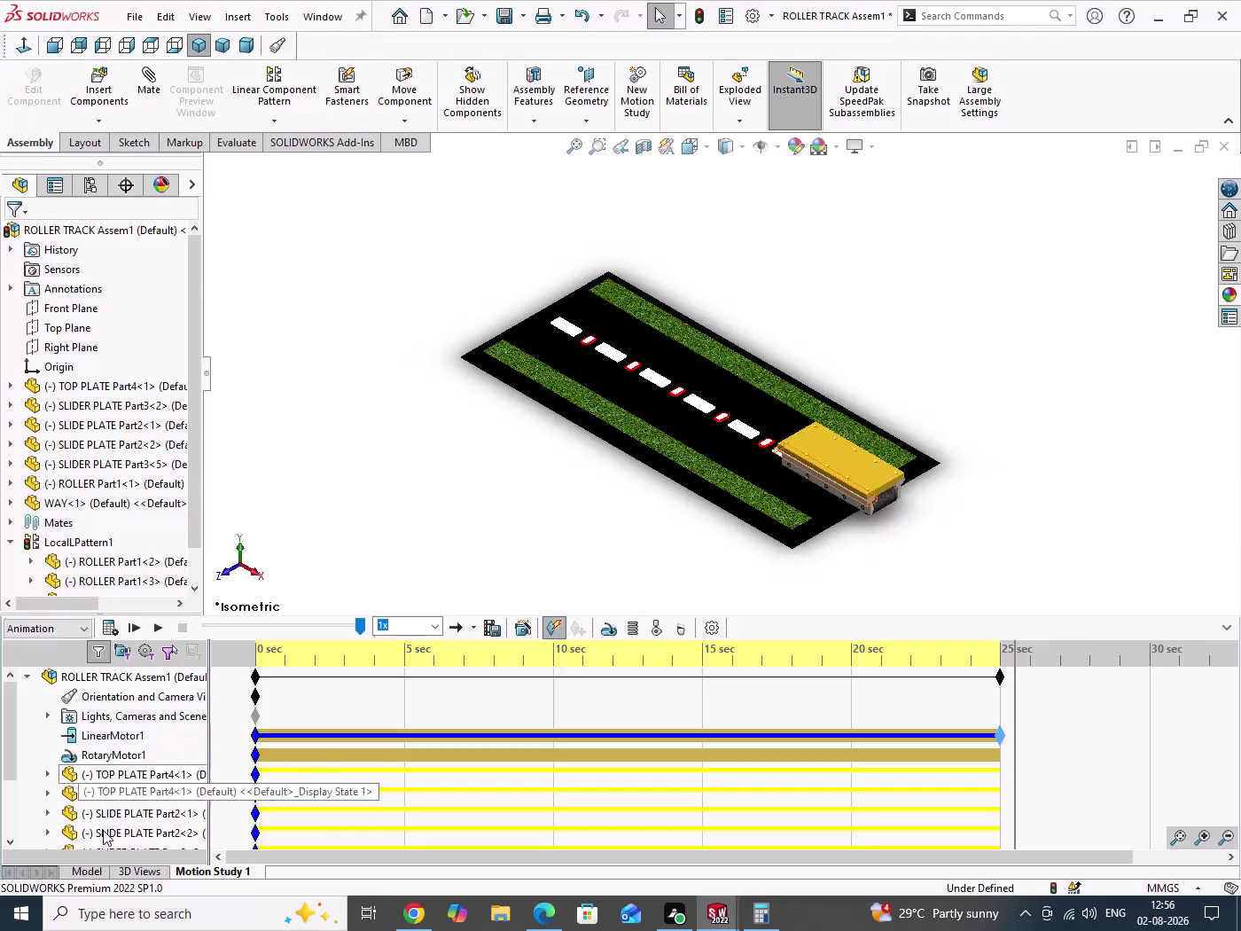
Return to the ROLLER TRACK model view from the motion study and save the assembly.
click(92, 872)
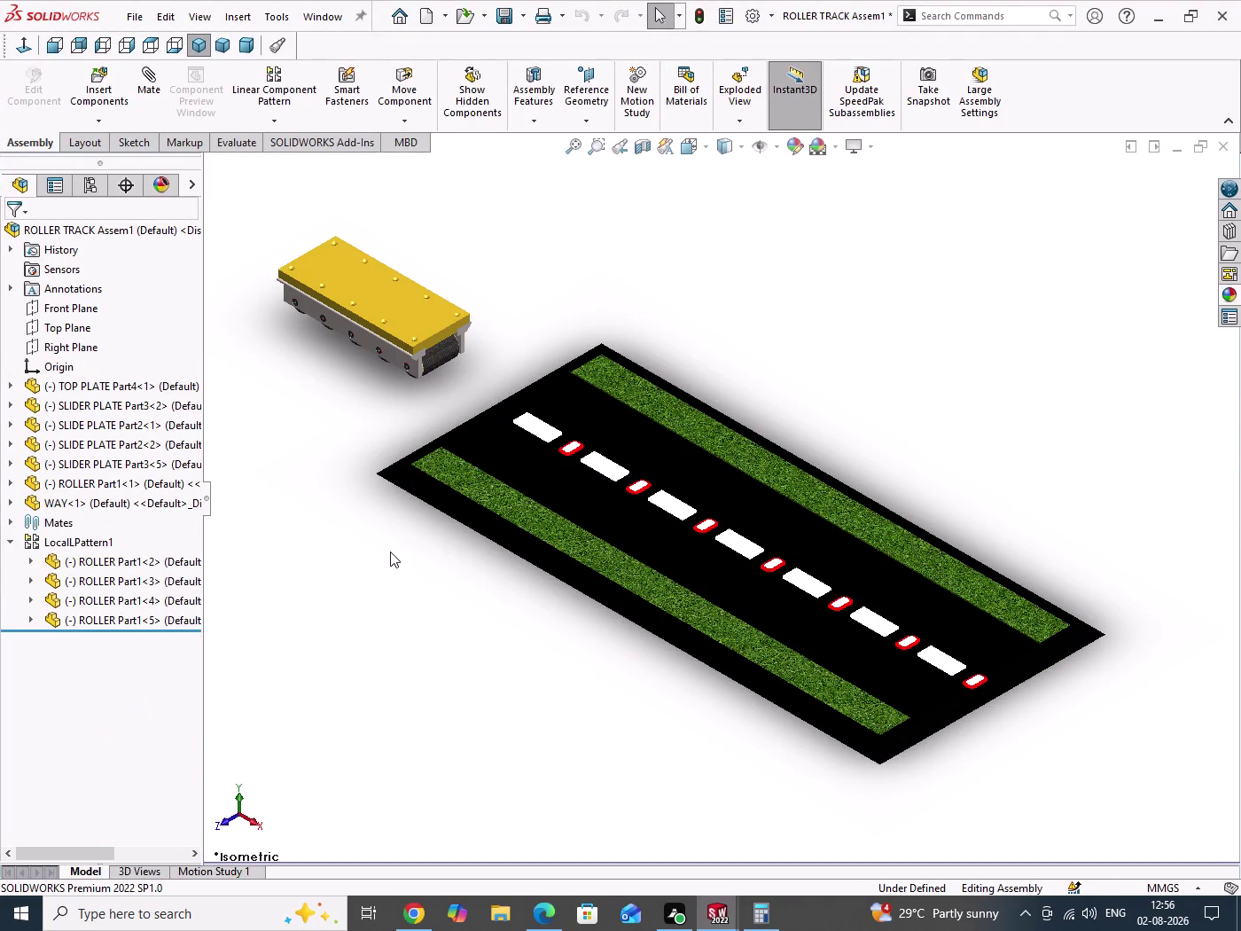
drag(328, 508, 354, 643)
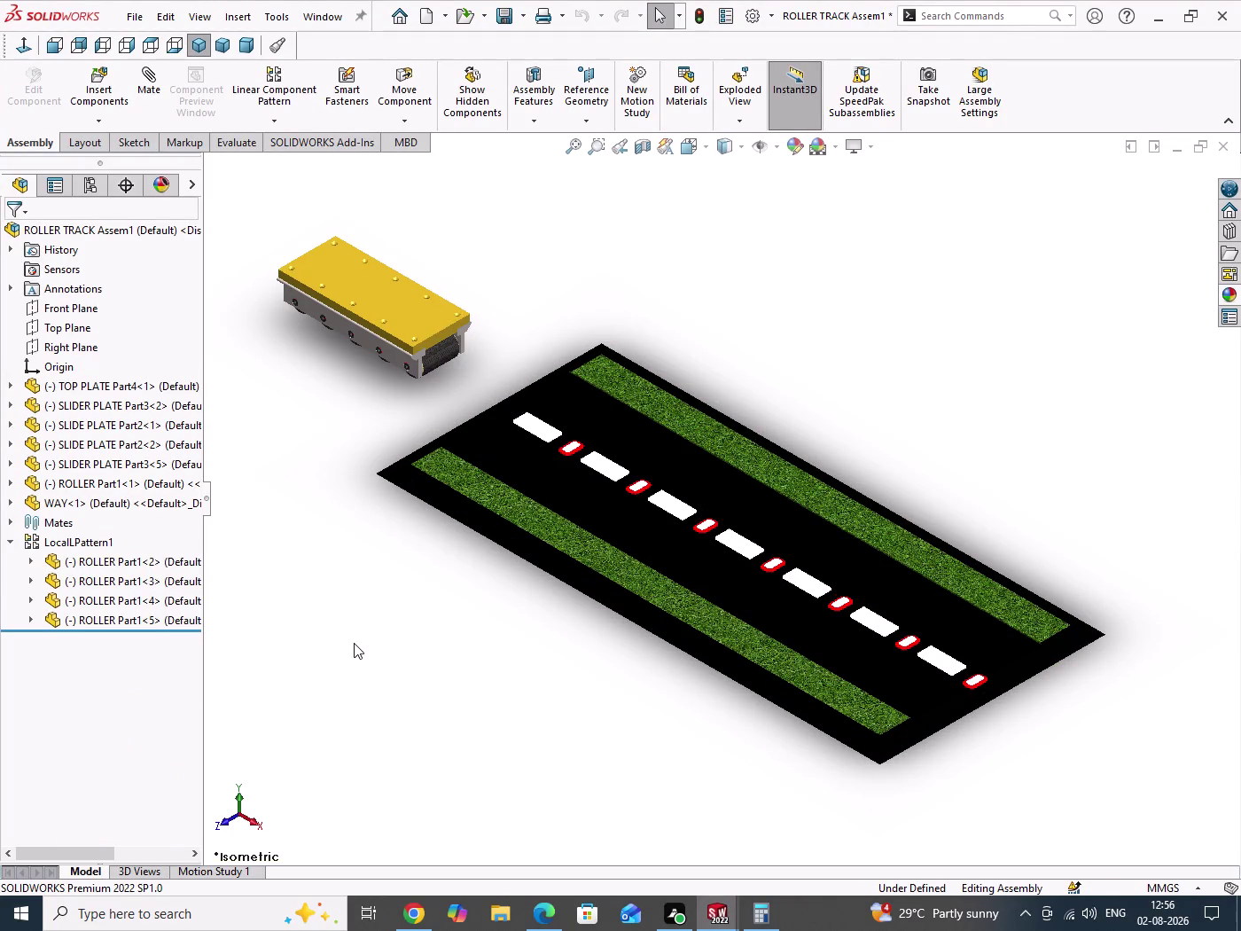
key(ctrl+s)
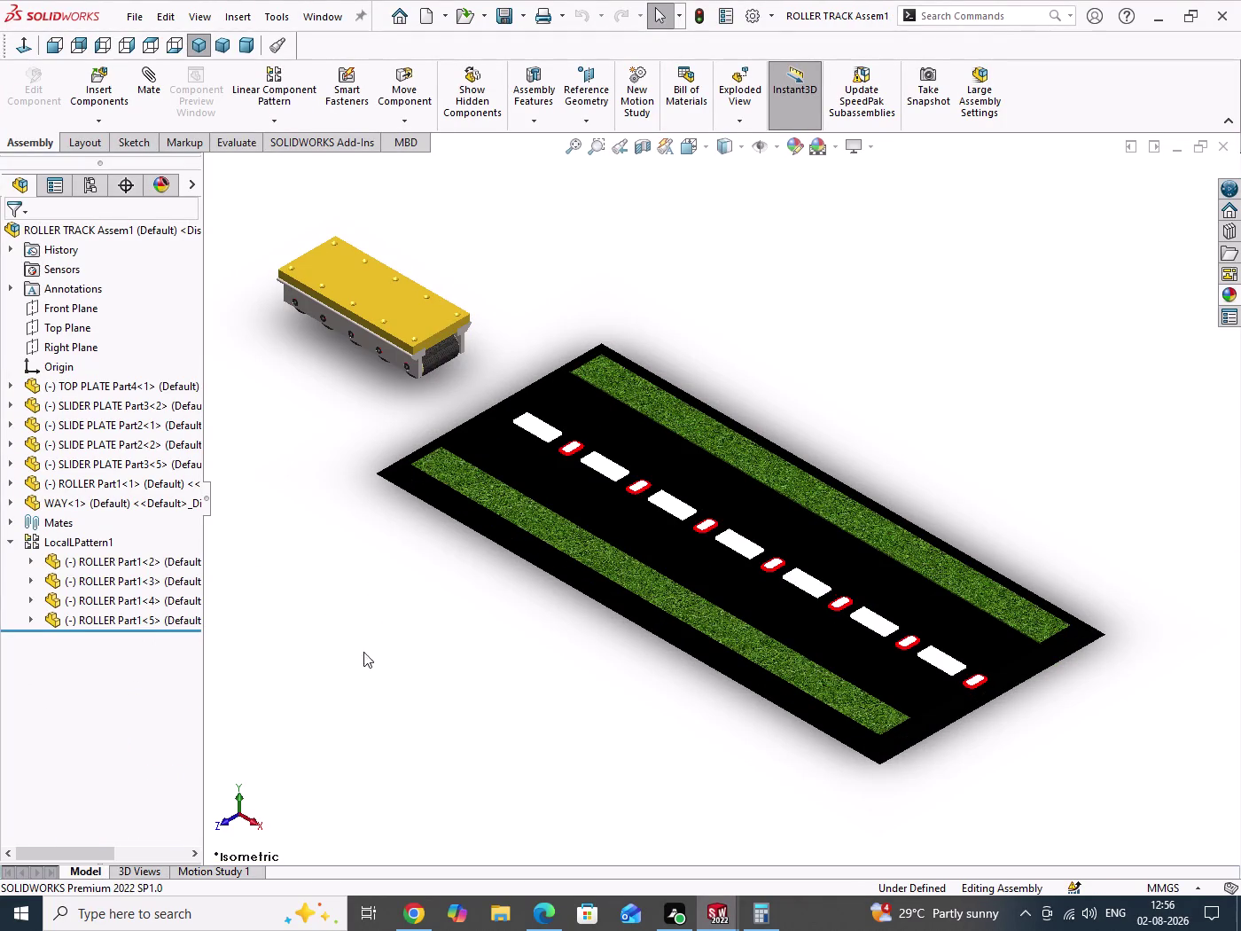
click(489, 915)
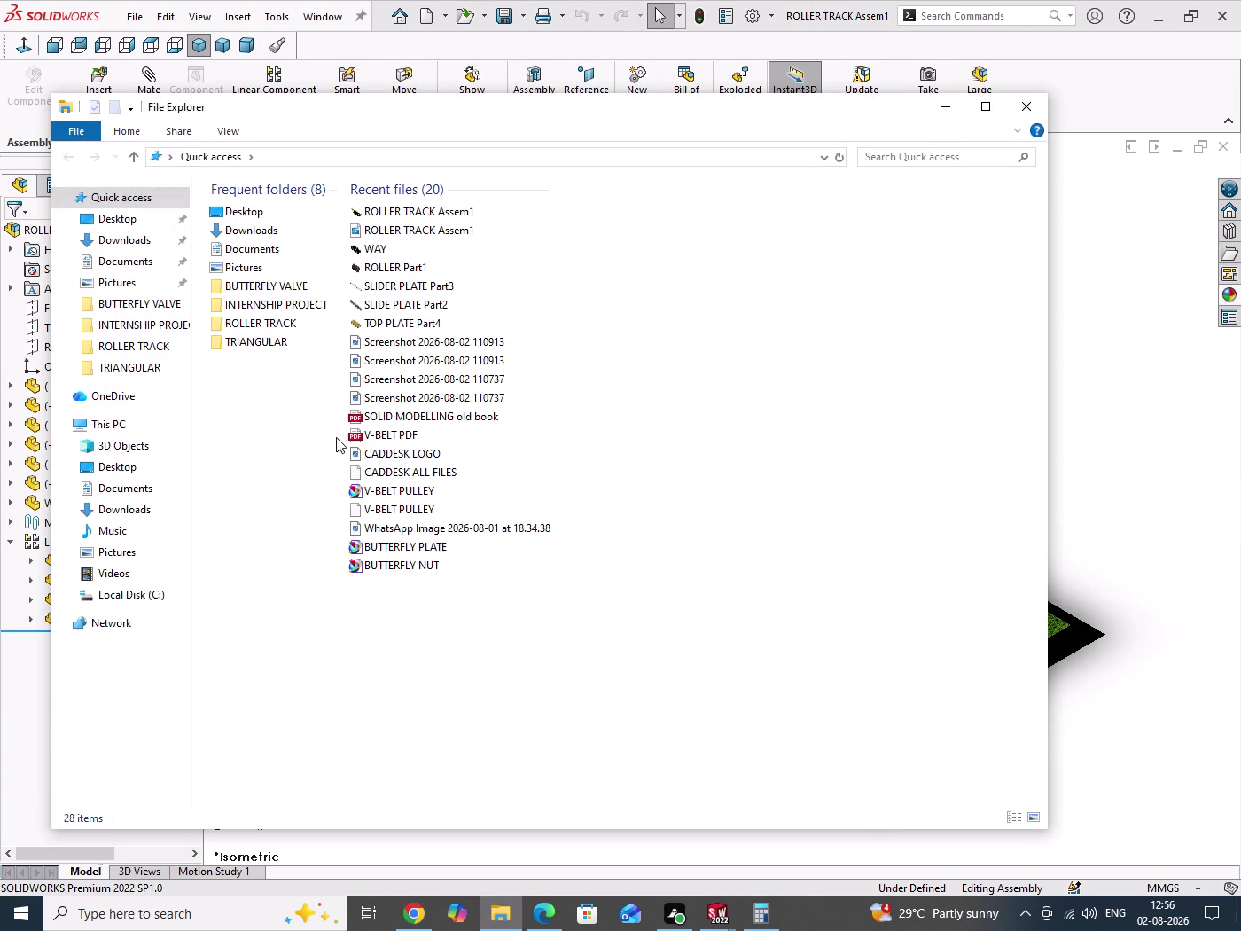
Open the ROLLER TRACK Assem1 video from Recent files to play it.
right_click(386, 229)
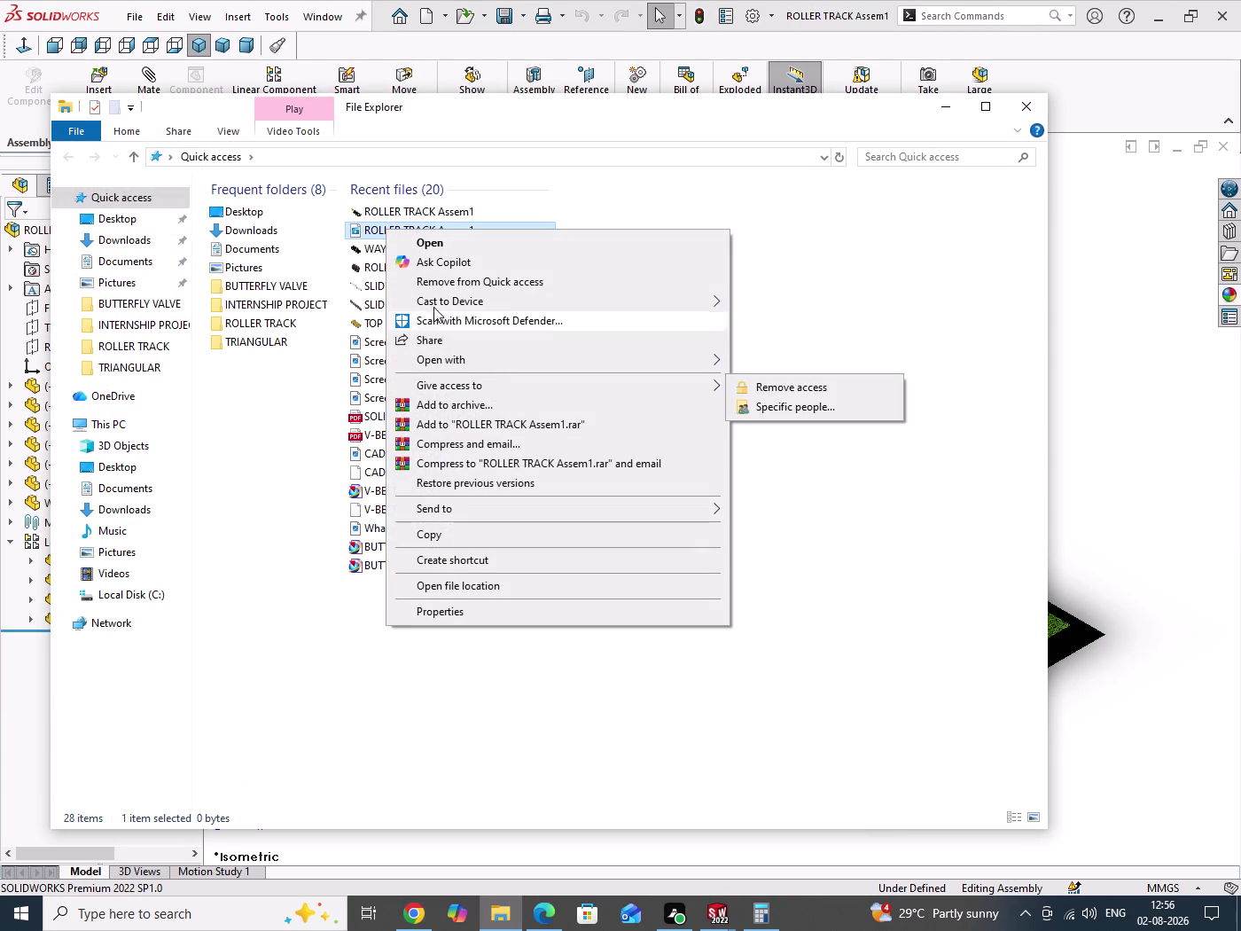
click(431, 240)
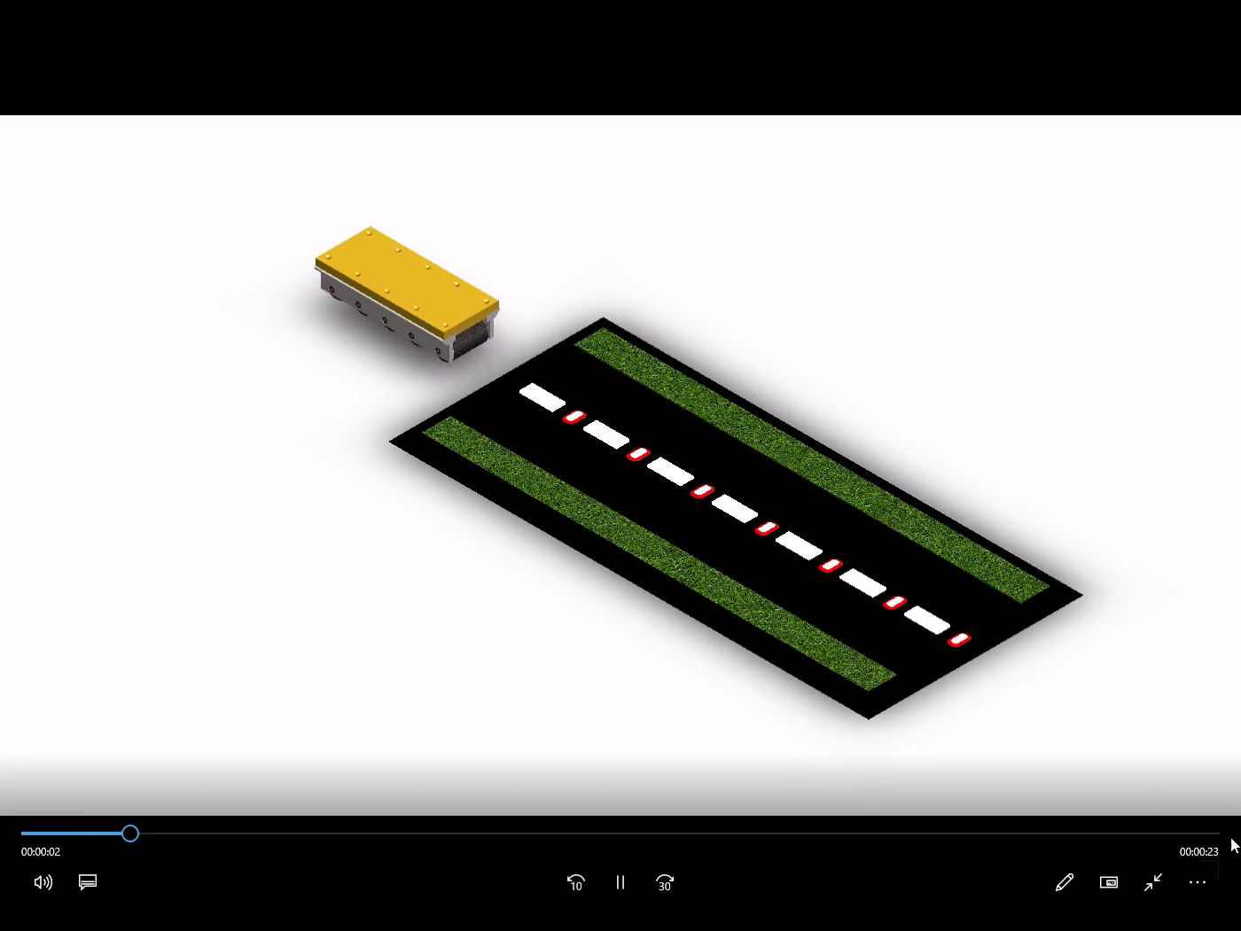
Watch the roller track animation, jump back near the start, pause, and close the player.
click(1200, 876)
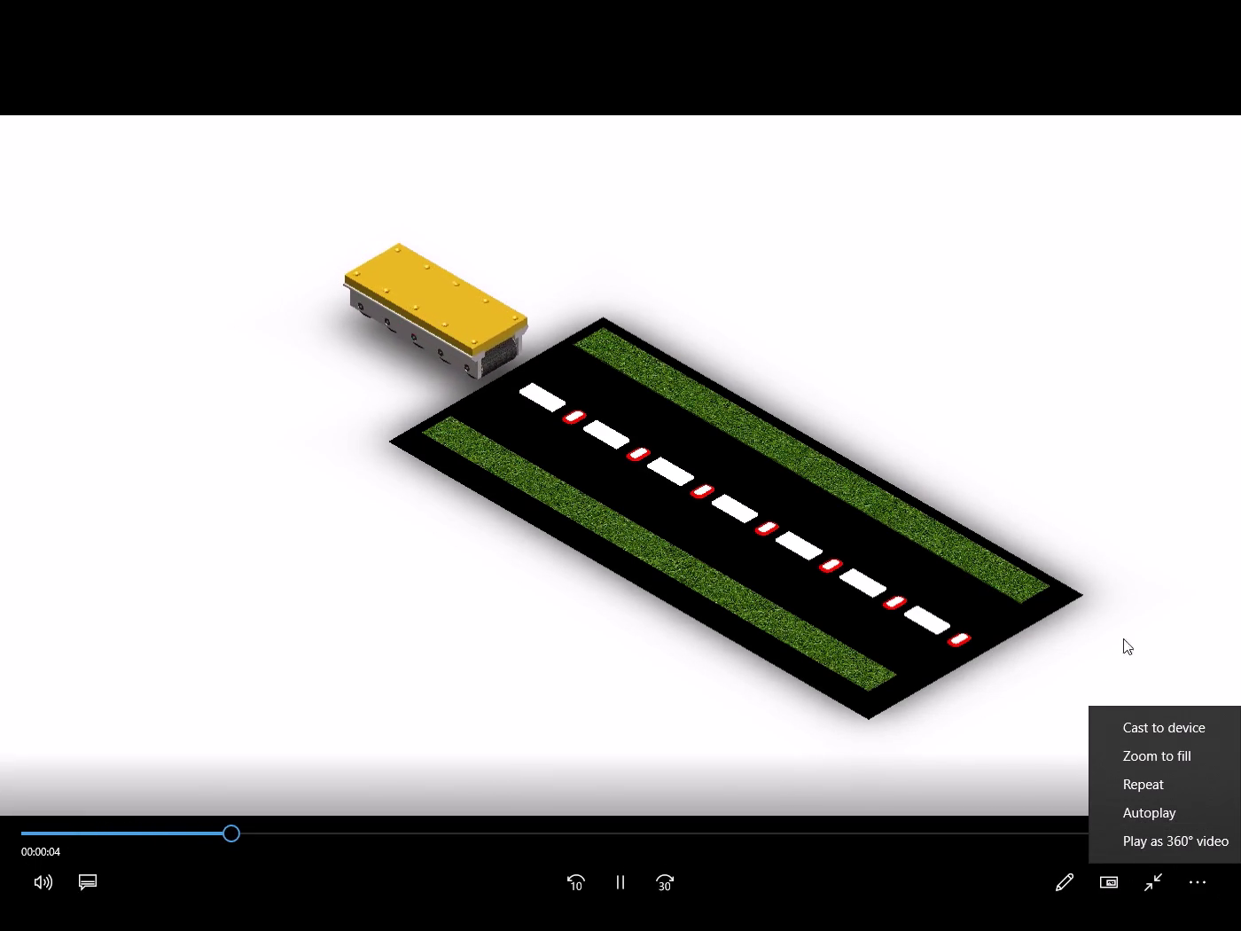
click(1135, 786)
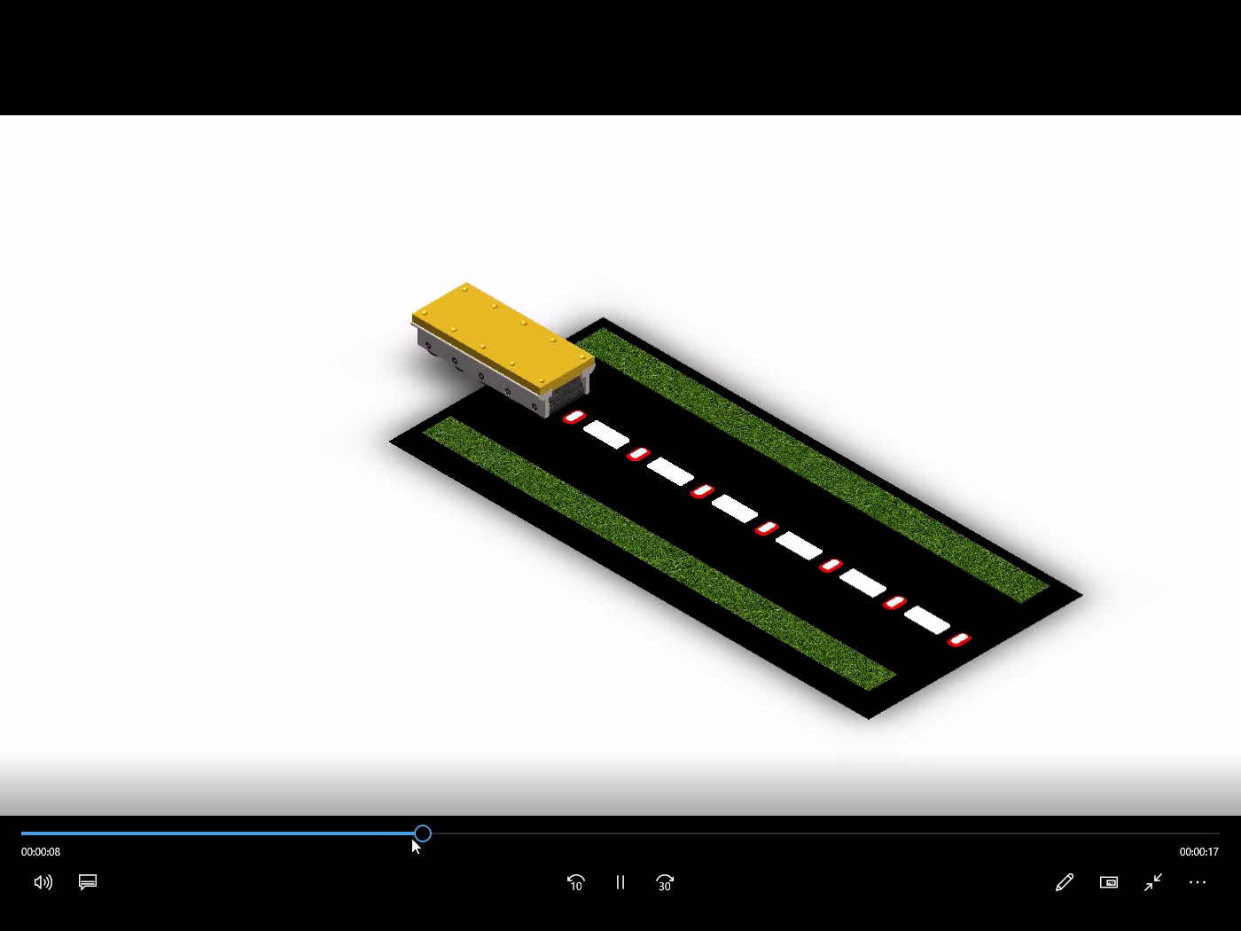
click(678, 891)
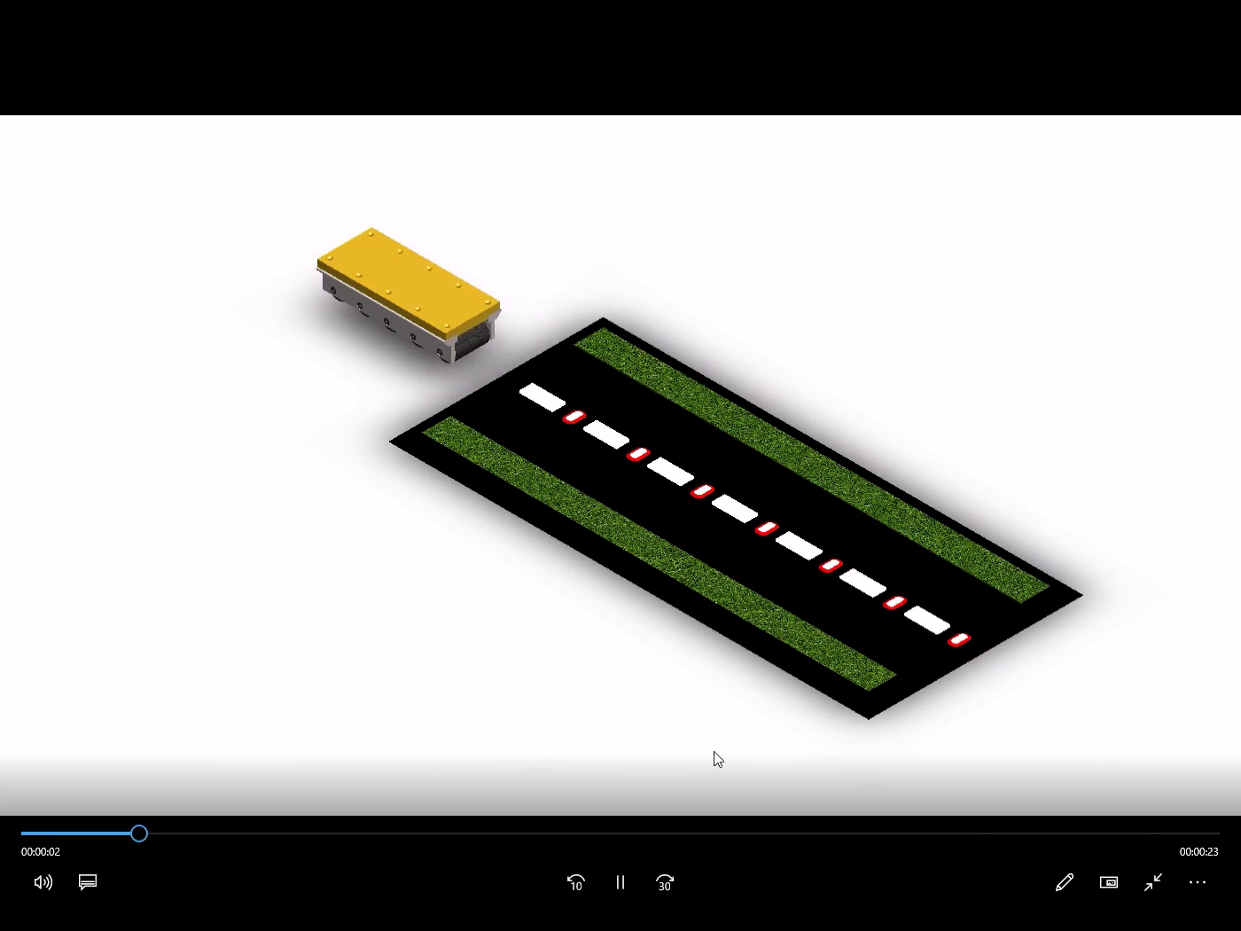
click(613, 878)
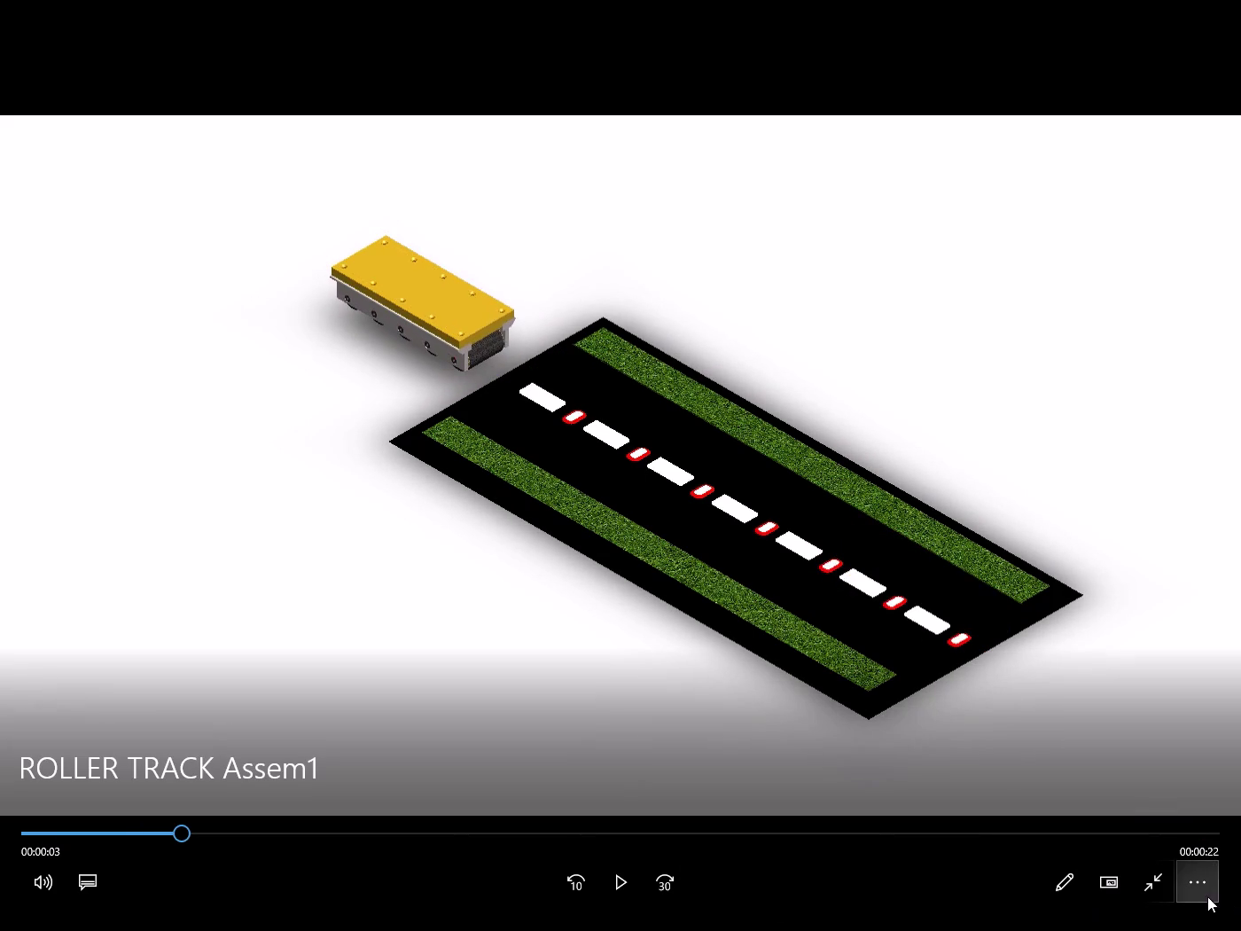
click(1219, 11)
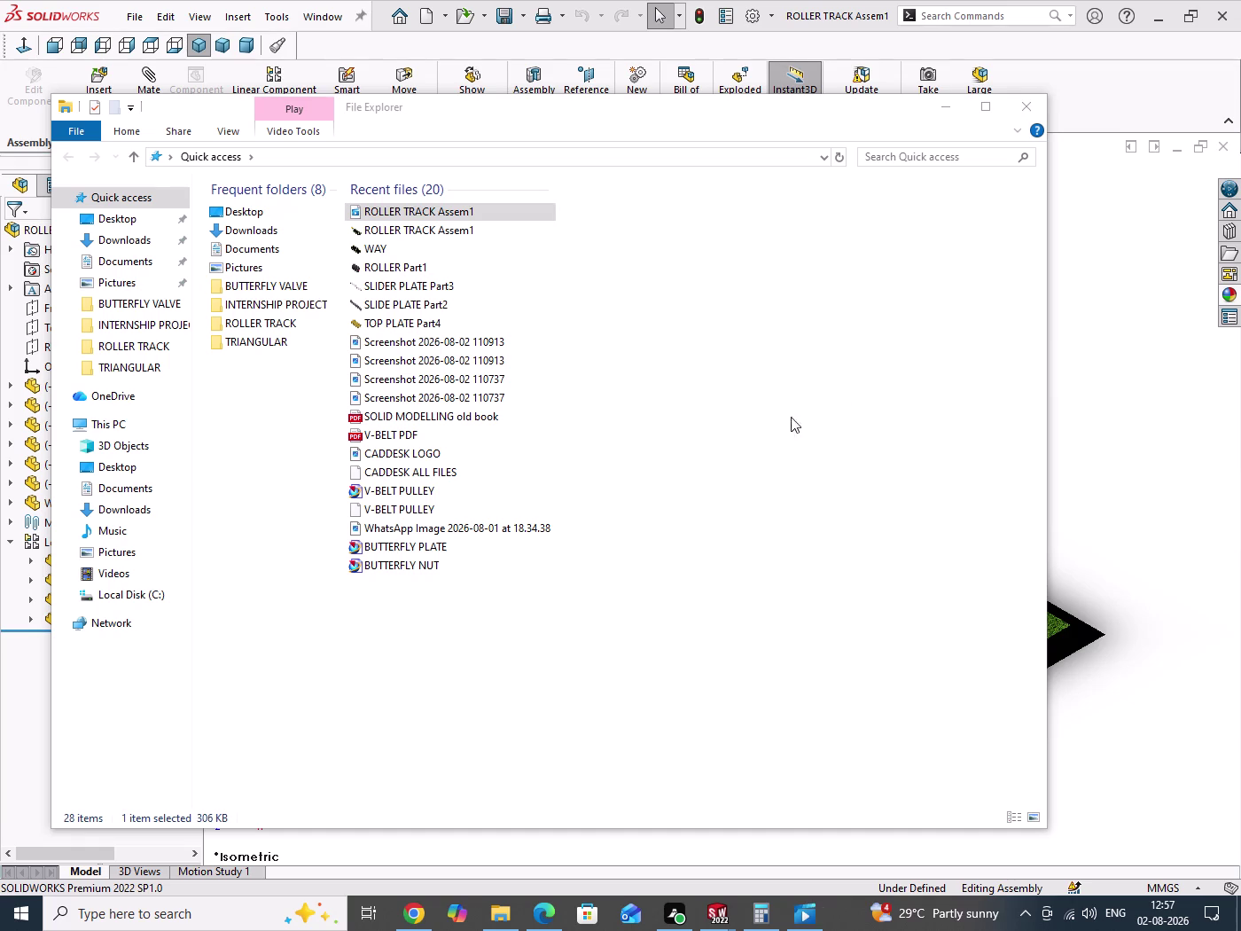
Close File Explorer, the ROLLER TRACK assembly and the track part document.
drag(447, 636, 517, 669)
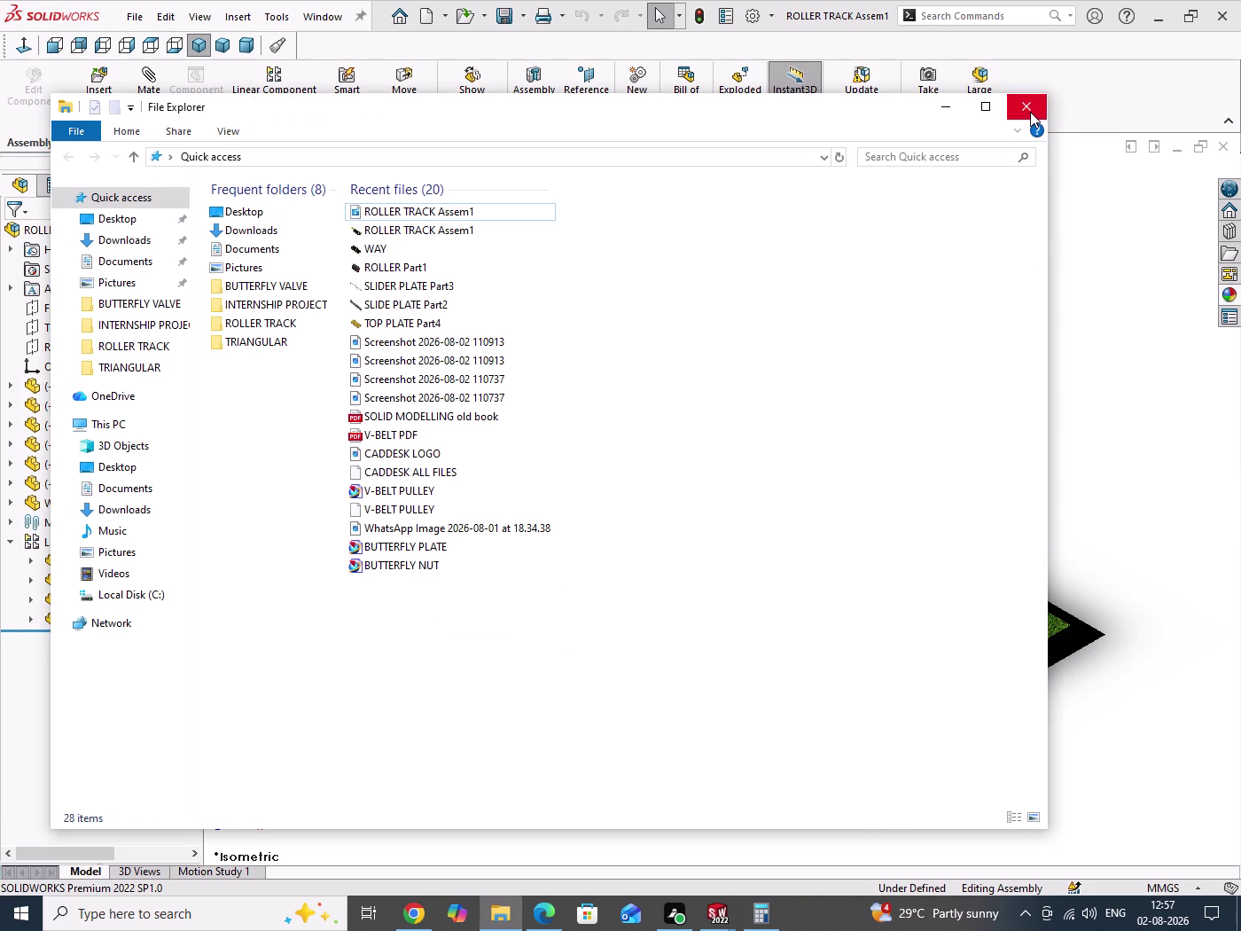
click(1030, 111)
drag(811, 367, 901, 424)
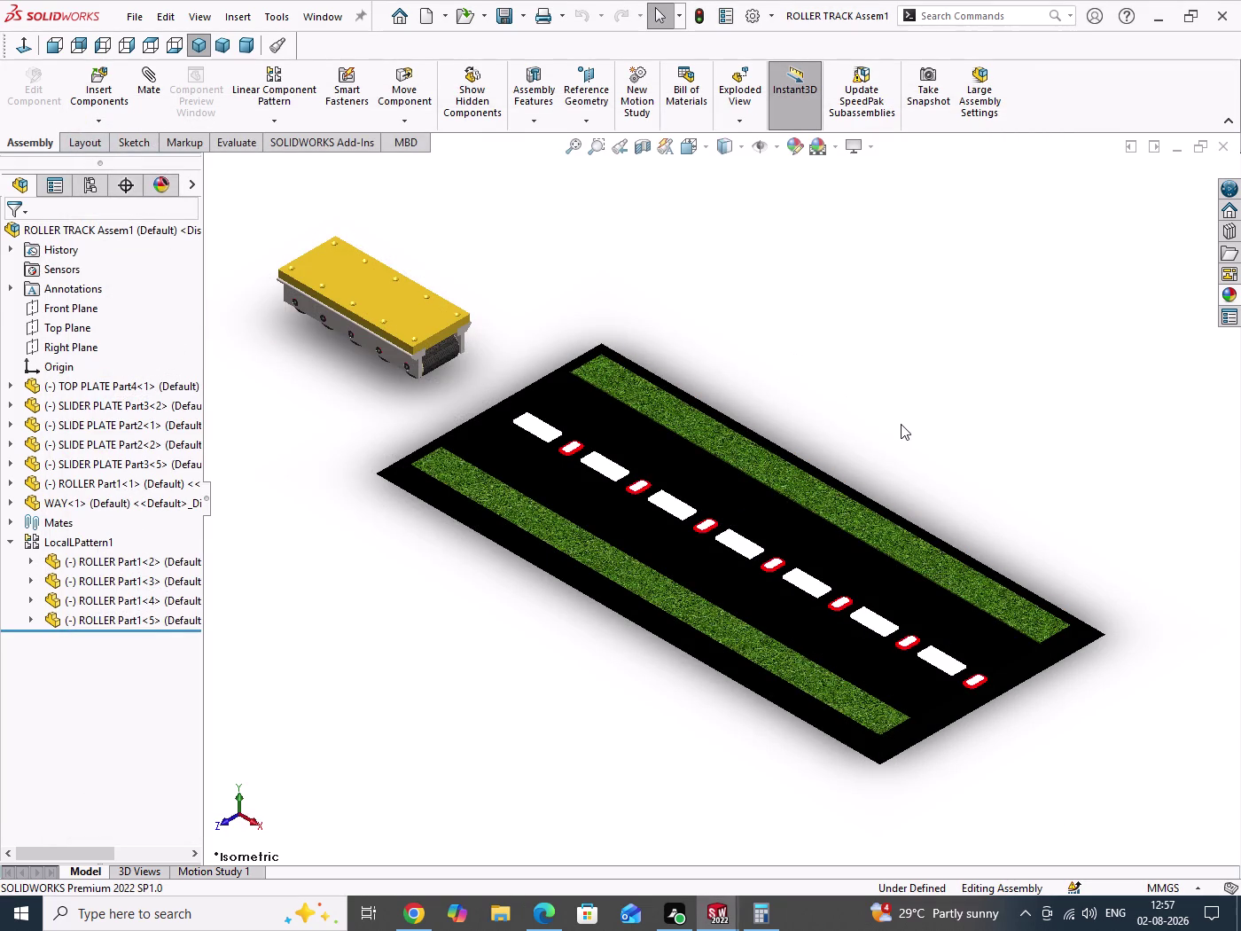
key(ctrl+s)
click(1217, 146)
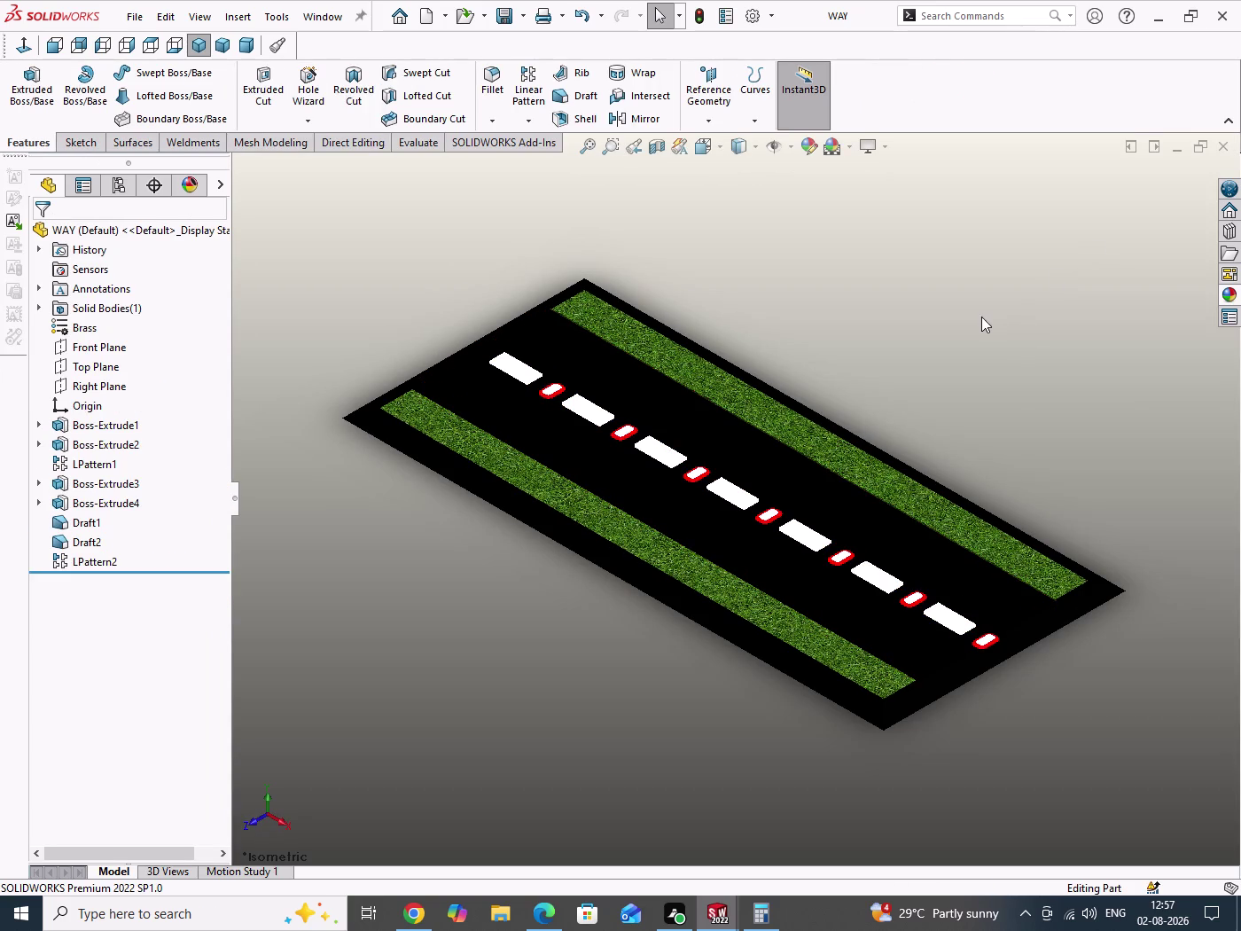
drag(981, 317, 1016, 393)
key(ctrl+s)
click(1221, 150)
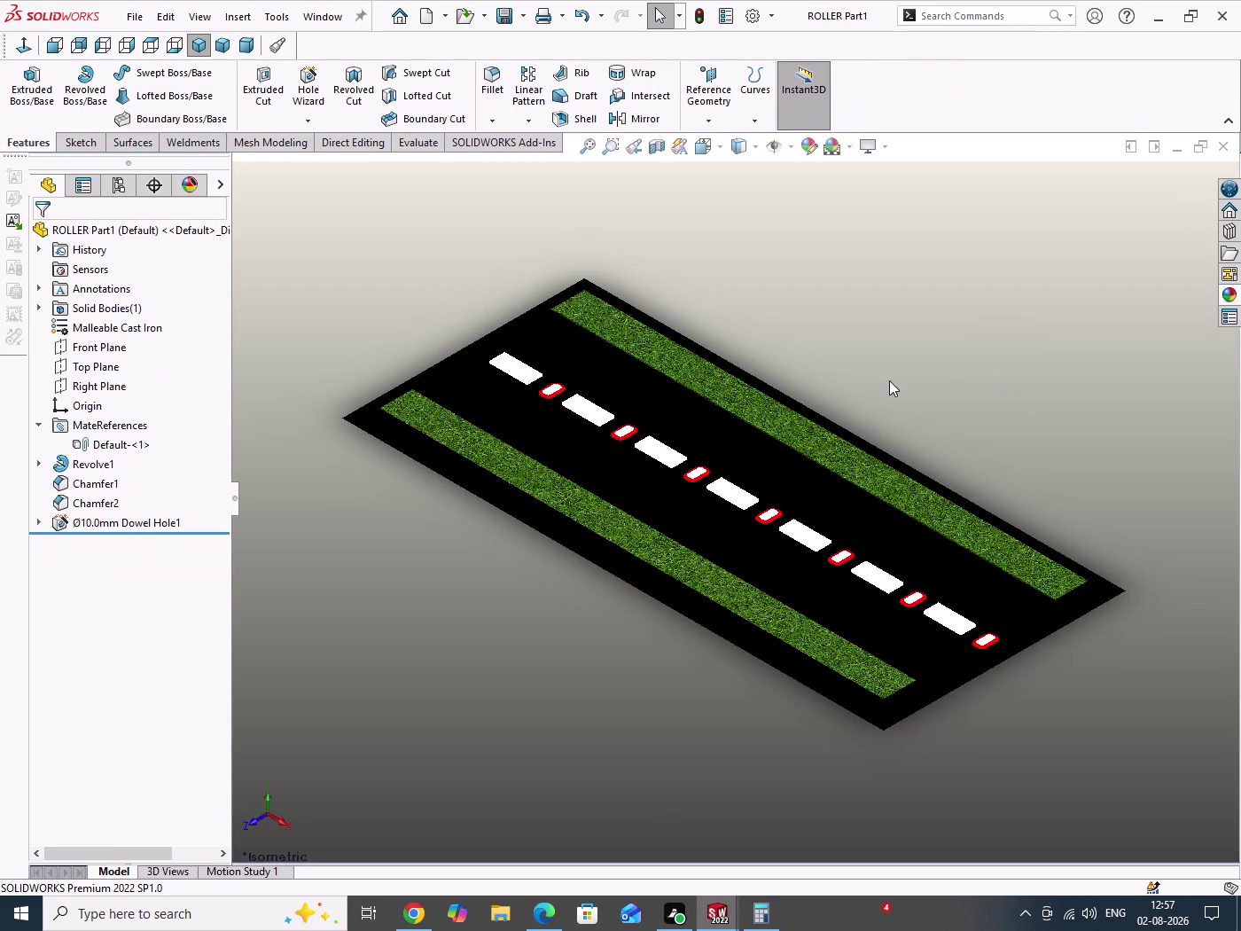
Close the ROLLER Part1, SLIDER PLATE Part3, SLIDE PLATE Part2 and TOP PLATE Part4 documents.
drag(894, 439, 930, 552)
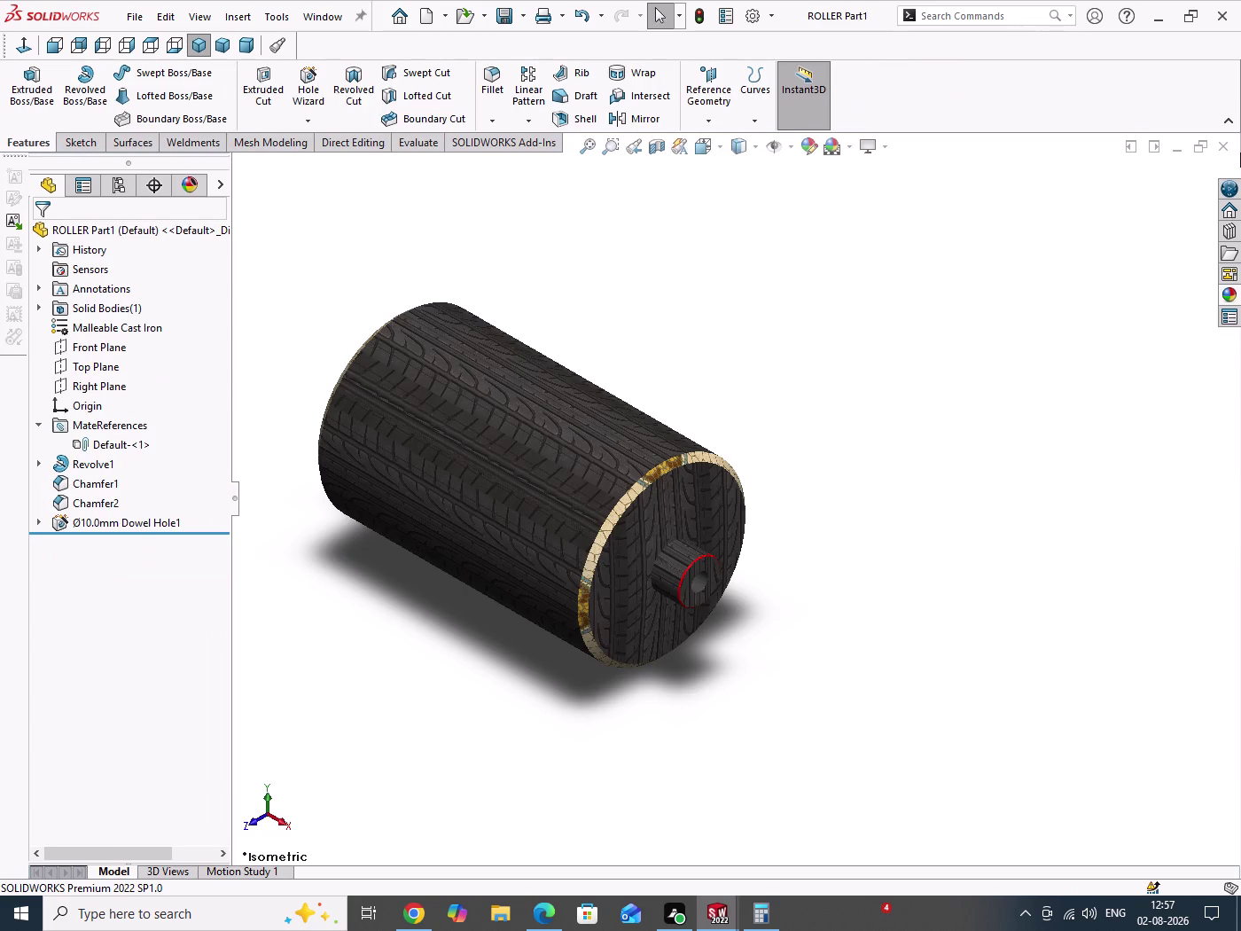
click(1227, 151)
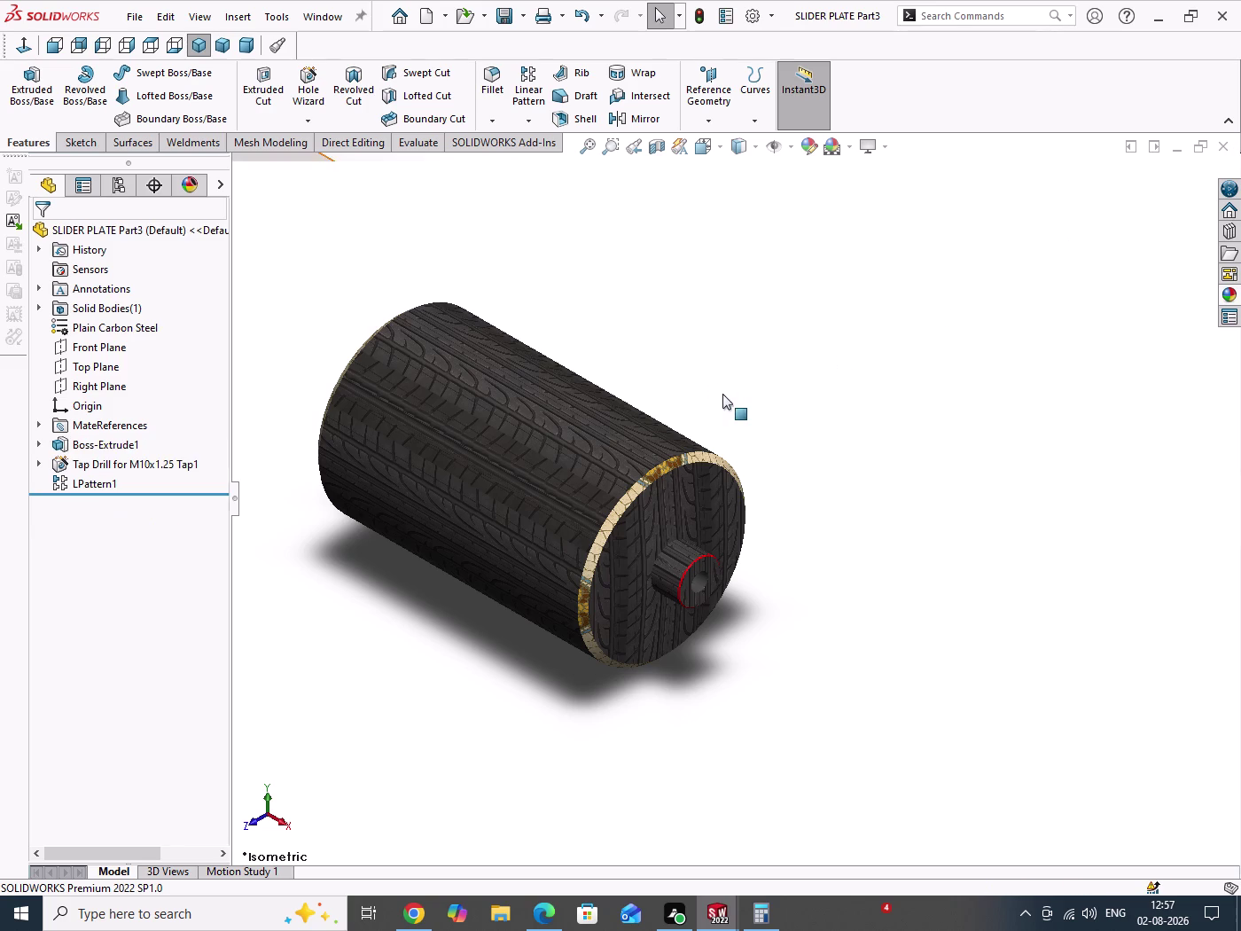
scroll(up, 3)
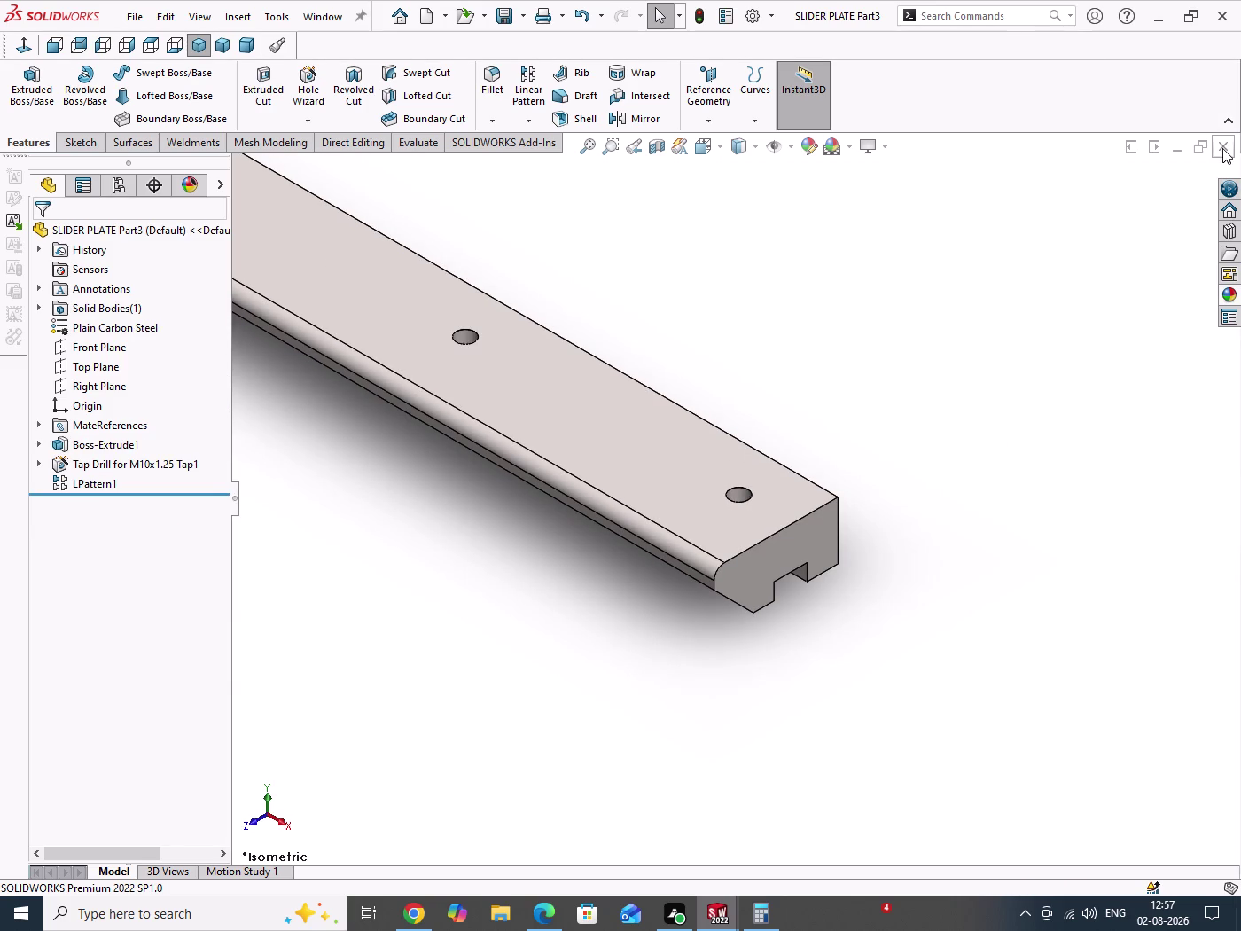
click(1223, 148)
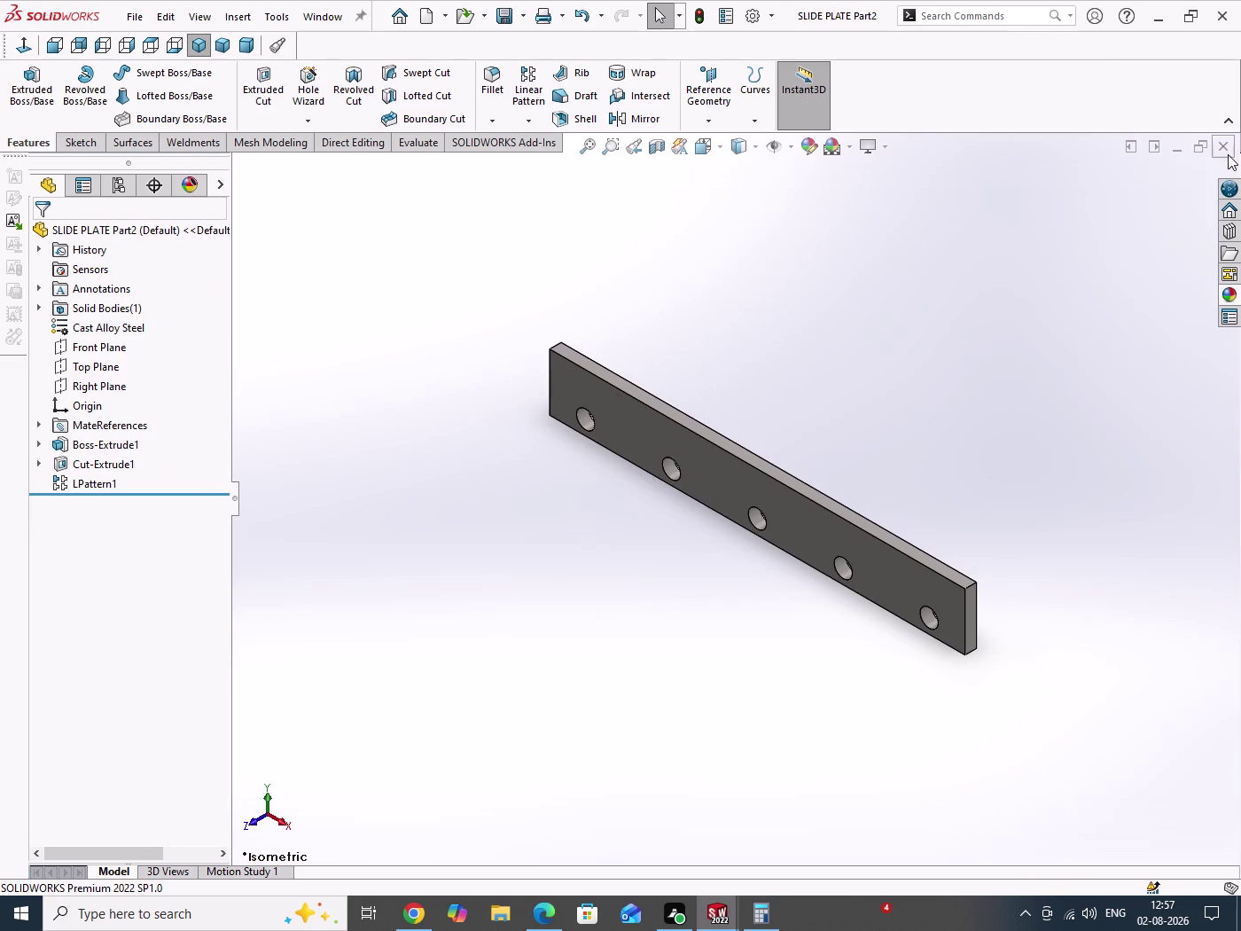
click(1228, 152)
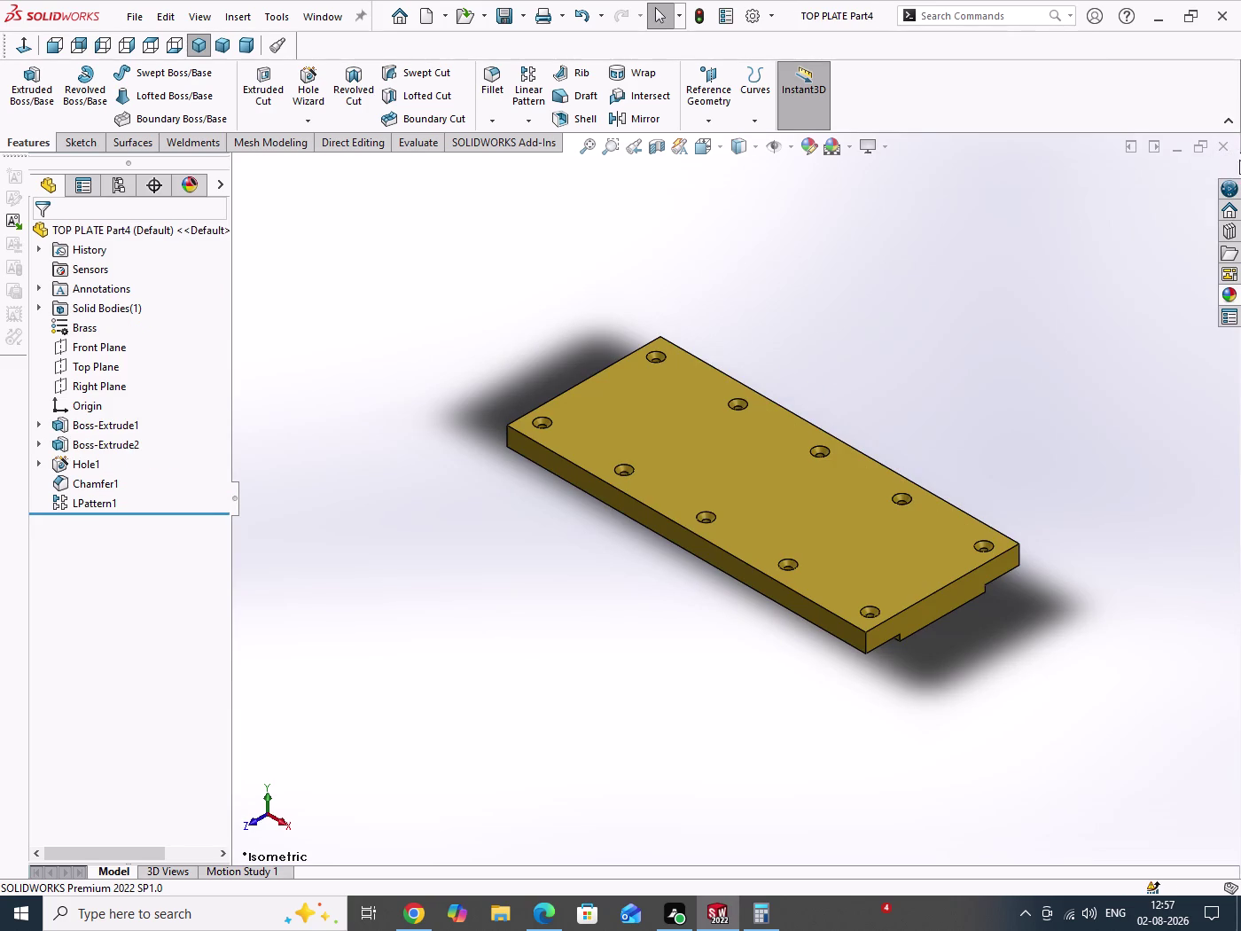
click(1222, 145)
drag(853, 313, 914, 441)
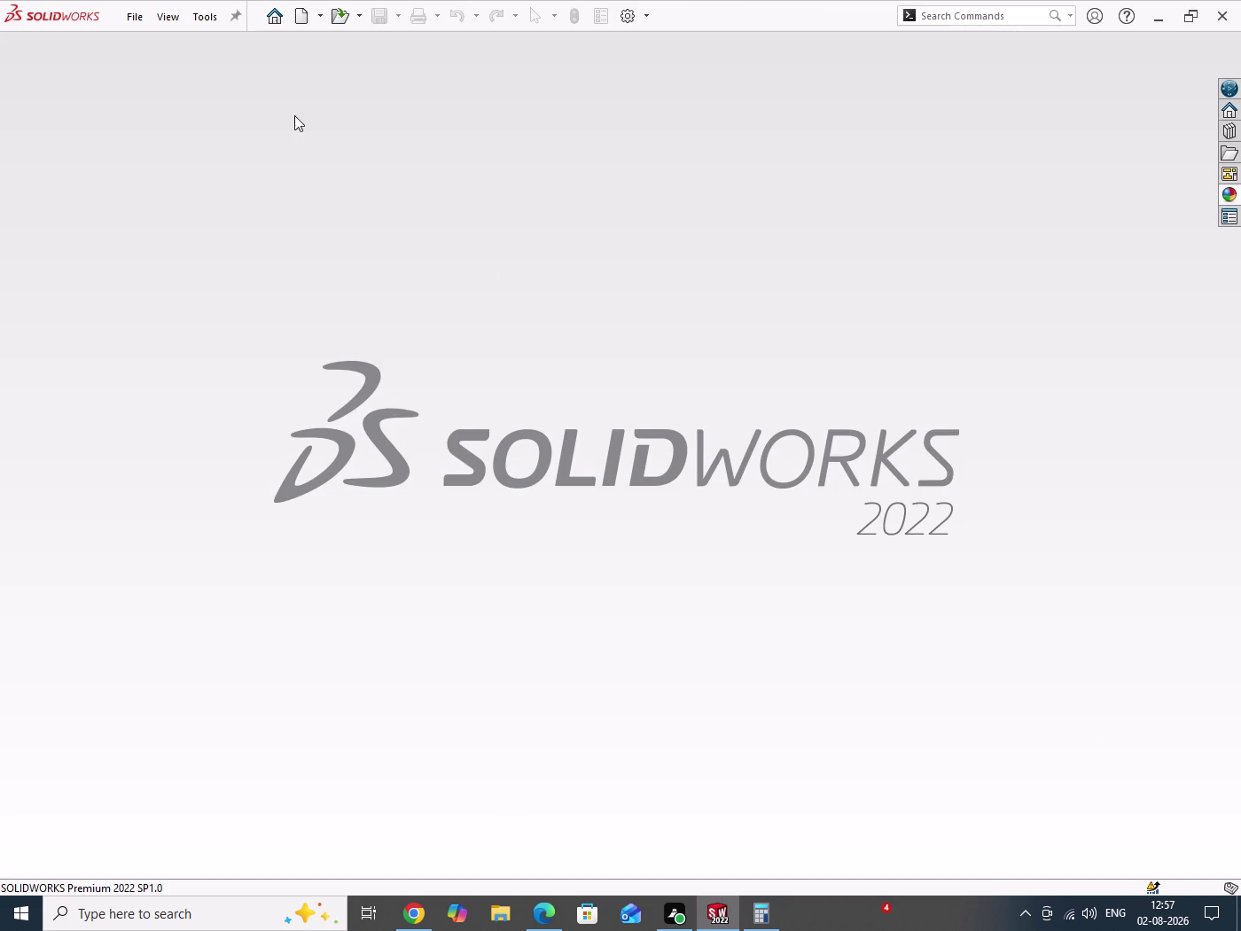
Create a new Drawing document, Draw1, and bring up the reference PDF book.
click(299, 19)
click(762, 307)
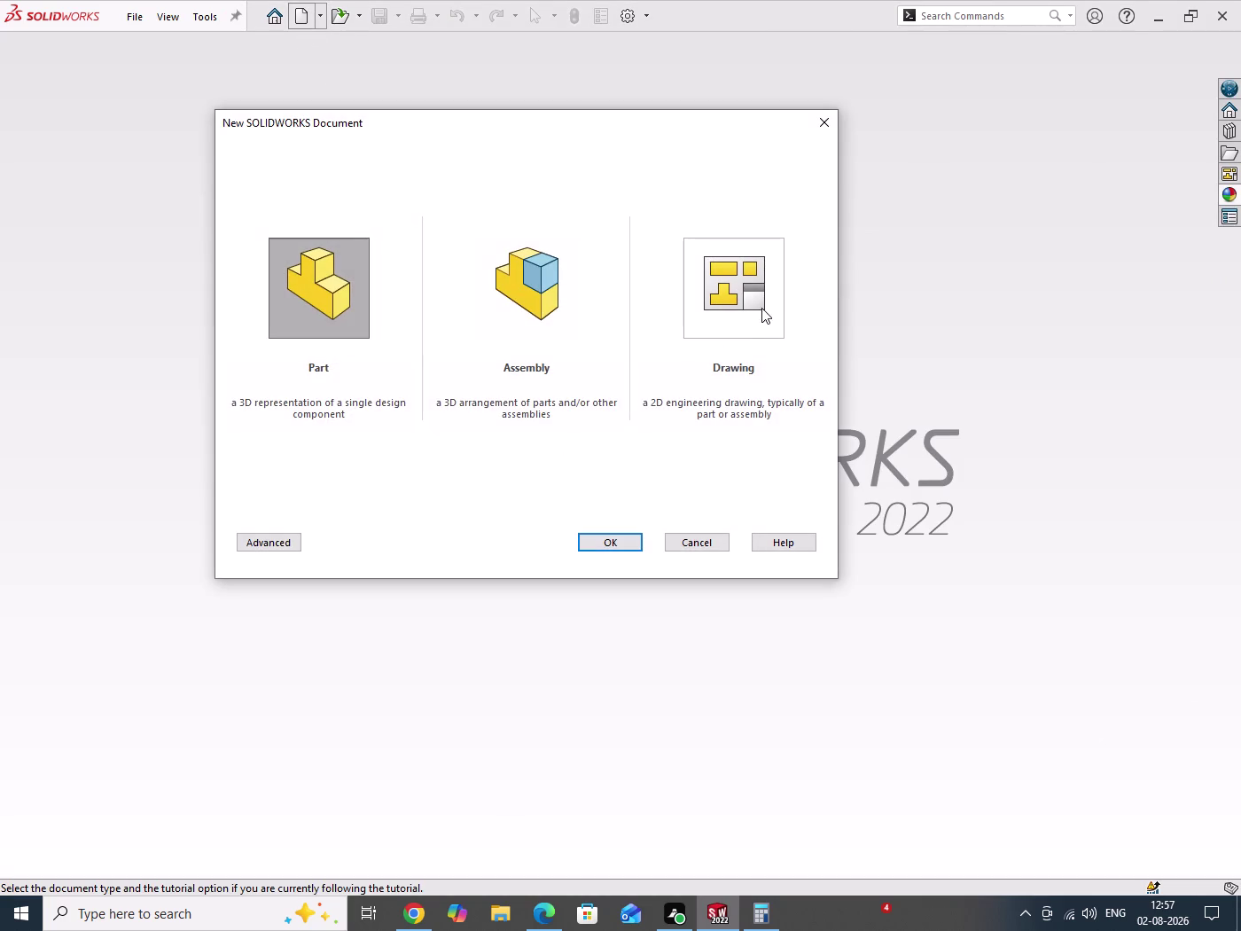
click(604, 545)
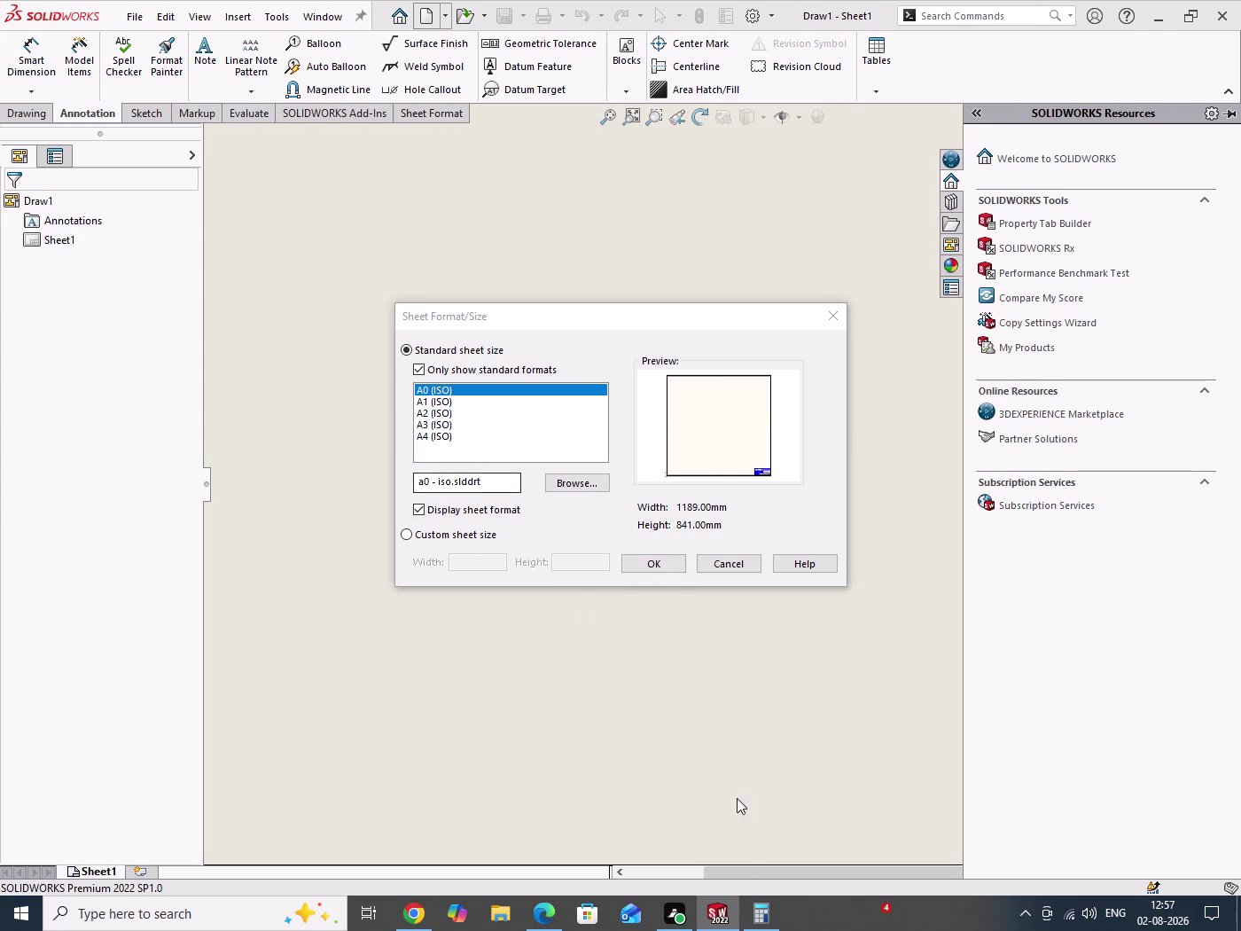
click(549, 918)
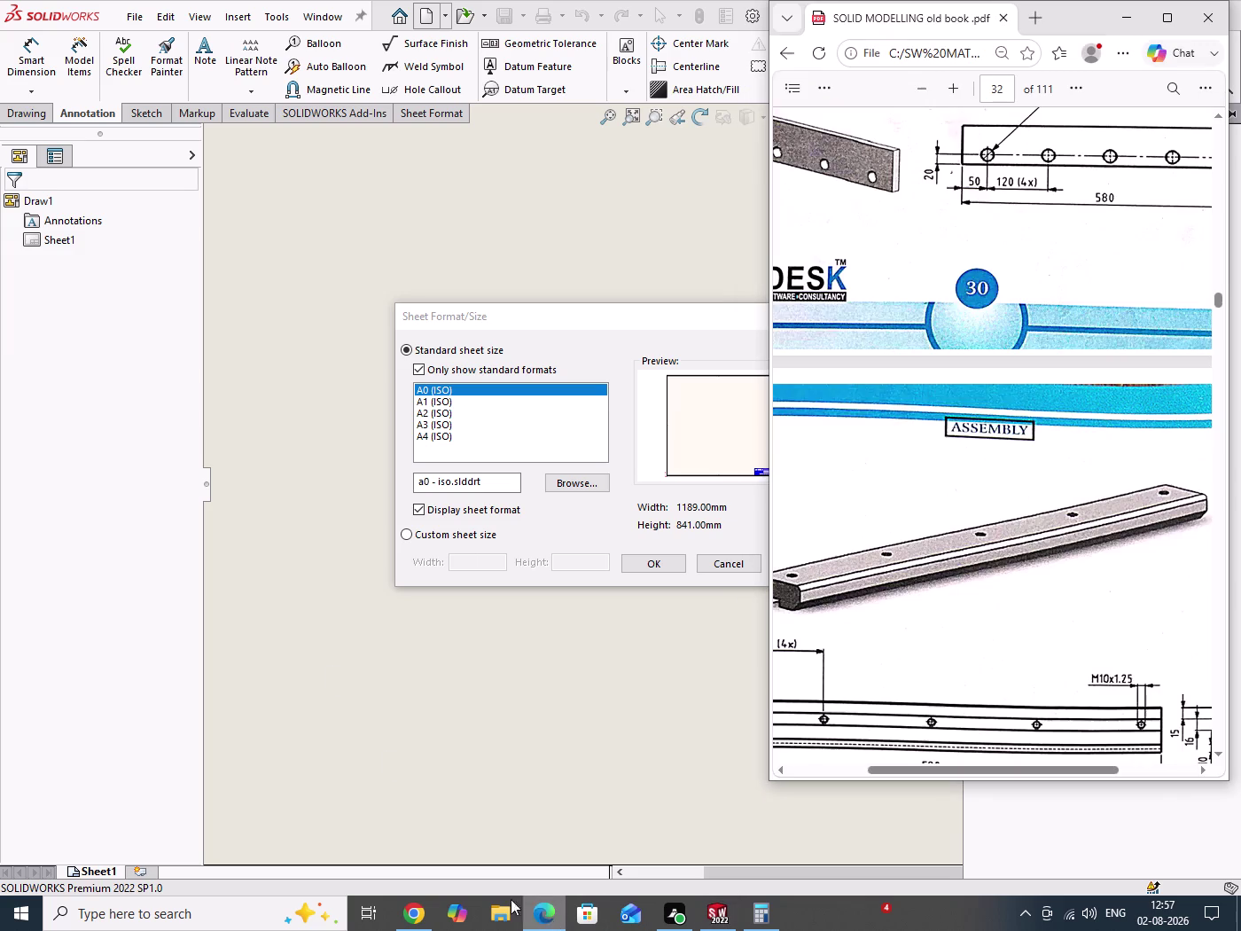
Maximize the PDF book, scroll through the roller track assembly pages, then minimize it.
click(1166, 16)
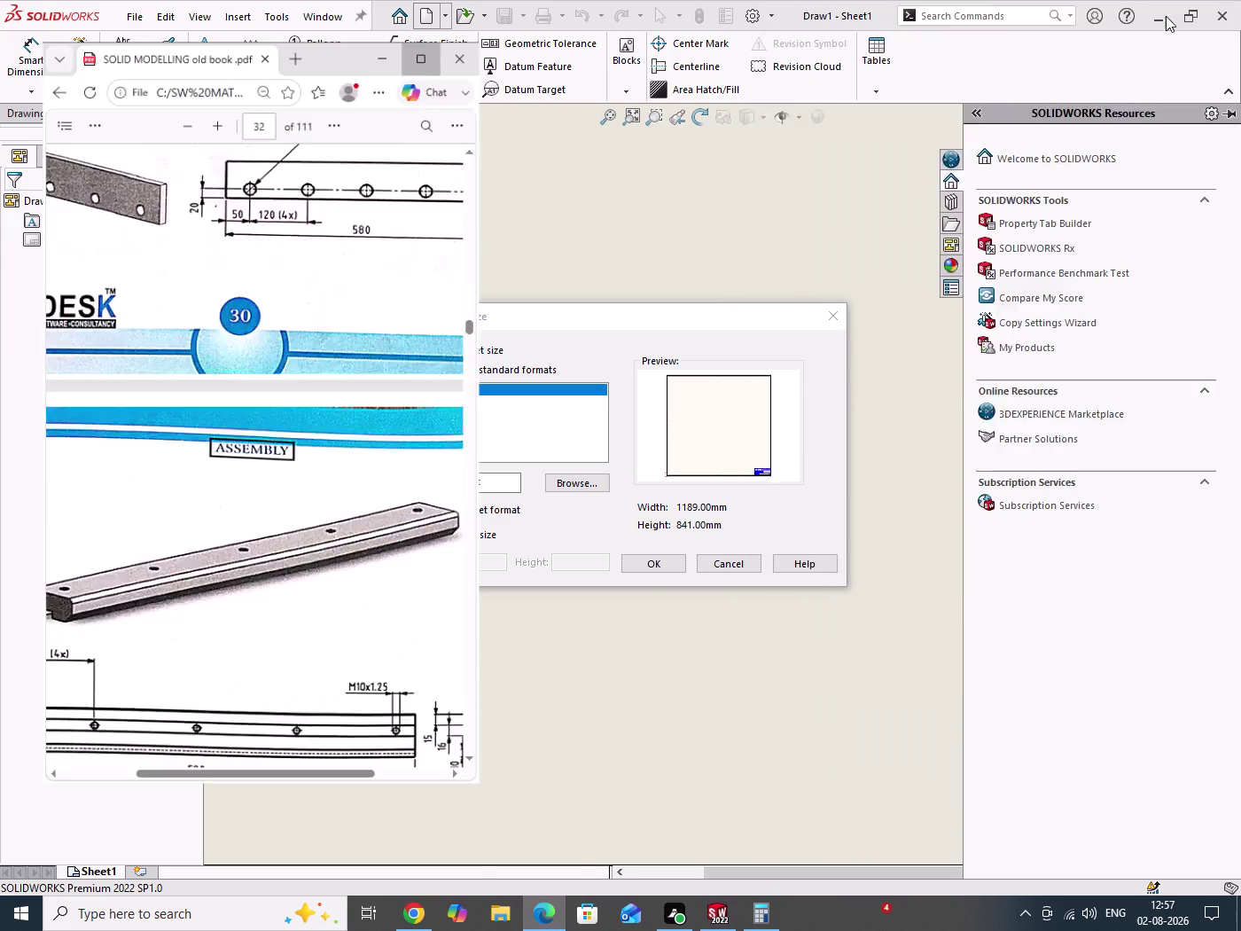
scroll(up, 3)
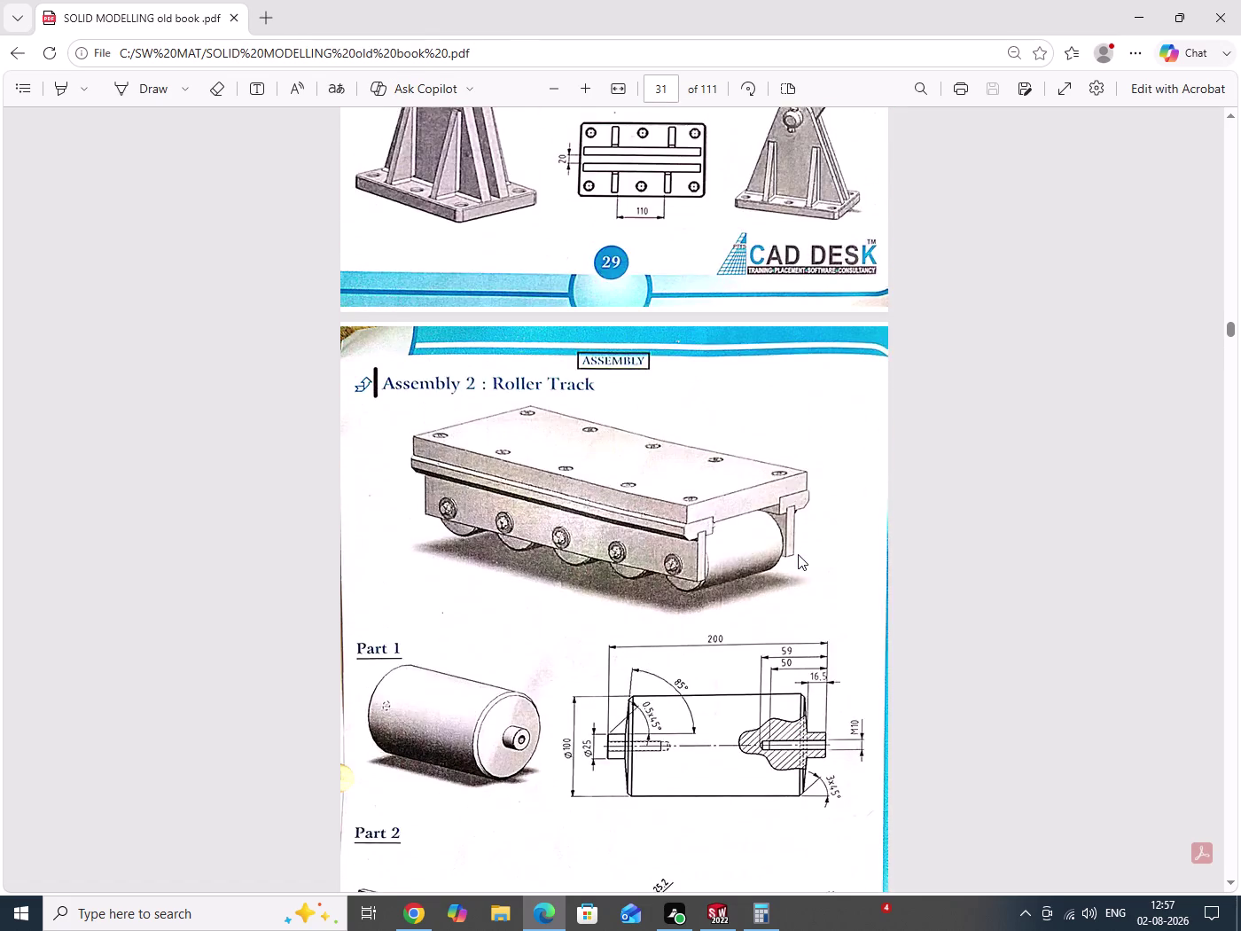
scroll(down, 3)
scroll(down, 3)
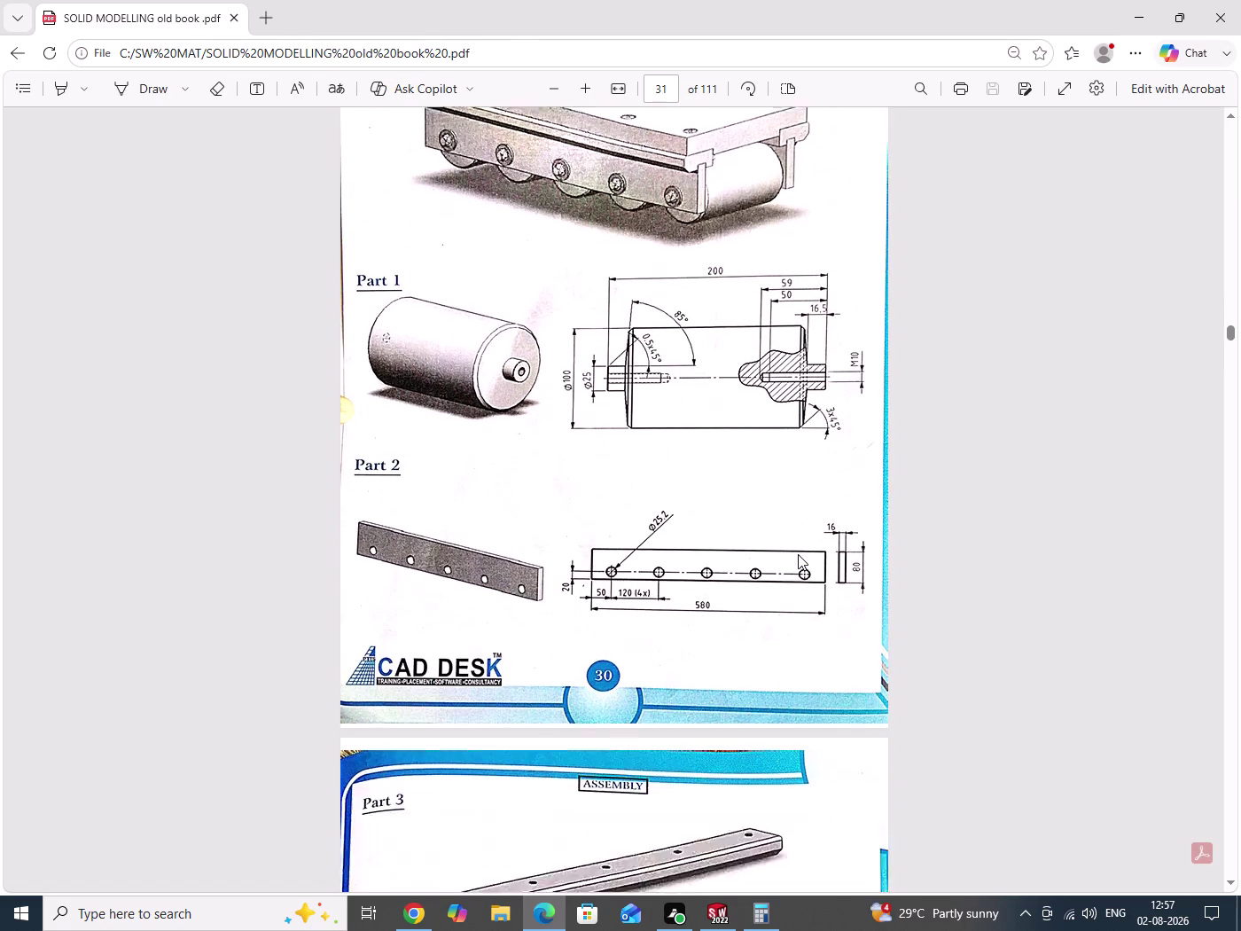
scroll(down, 3)
scroll(down, 3)
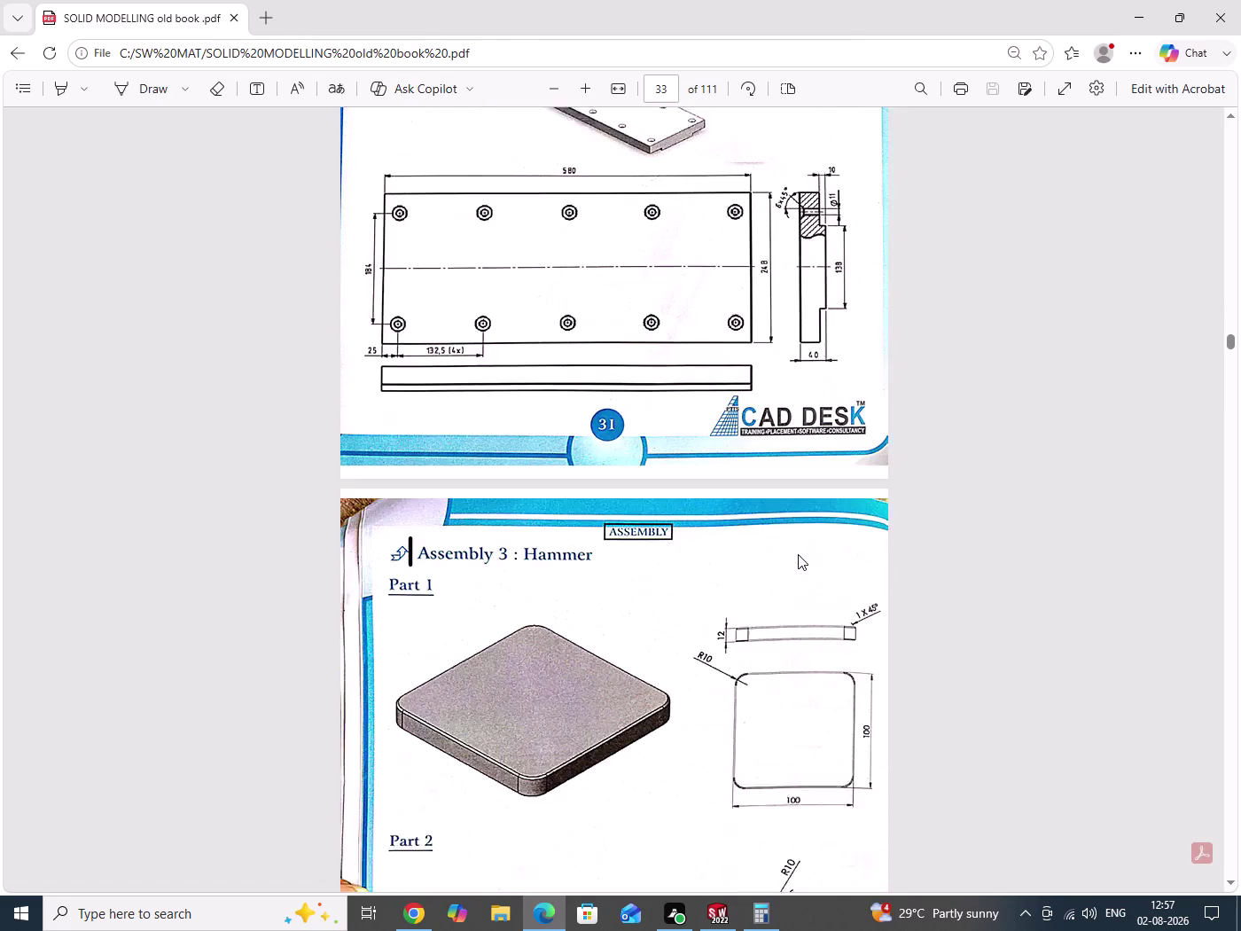
scroll(up, 3)
scroll(up, 3)
scroll(up, 3)
scroll(up, 3)
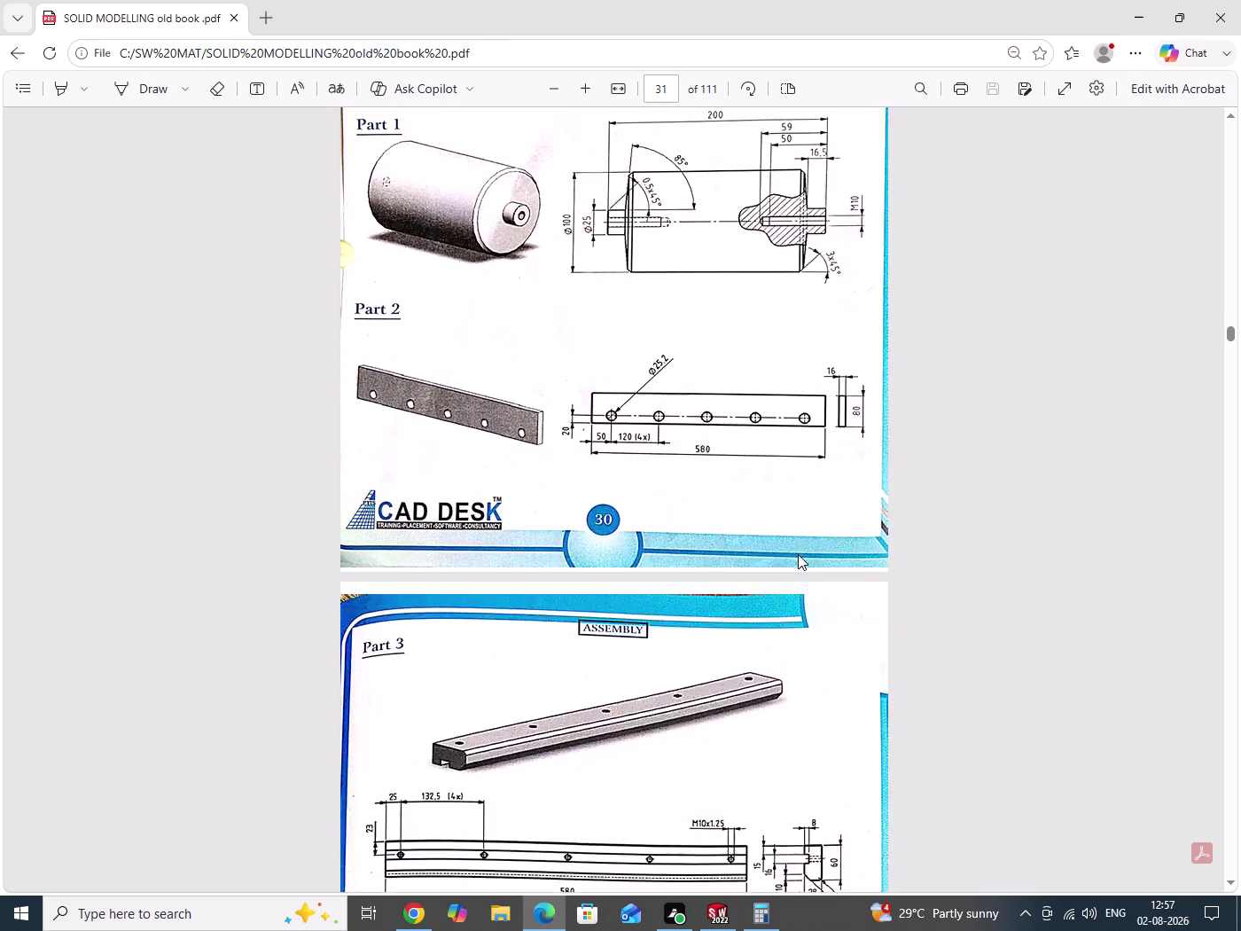
scroll(up, 3)
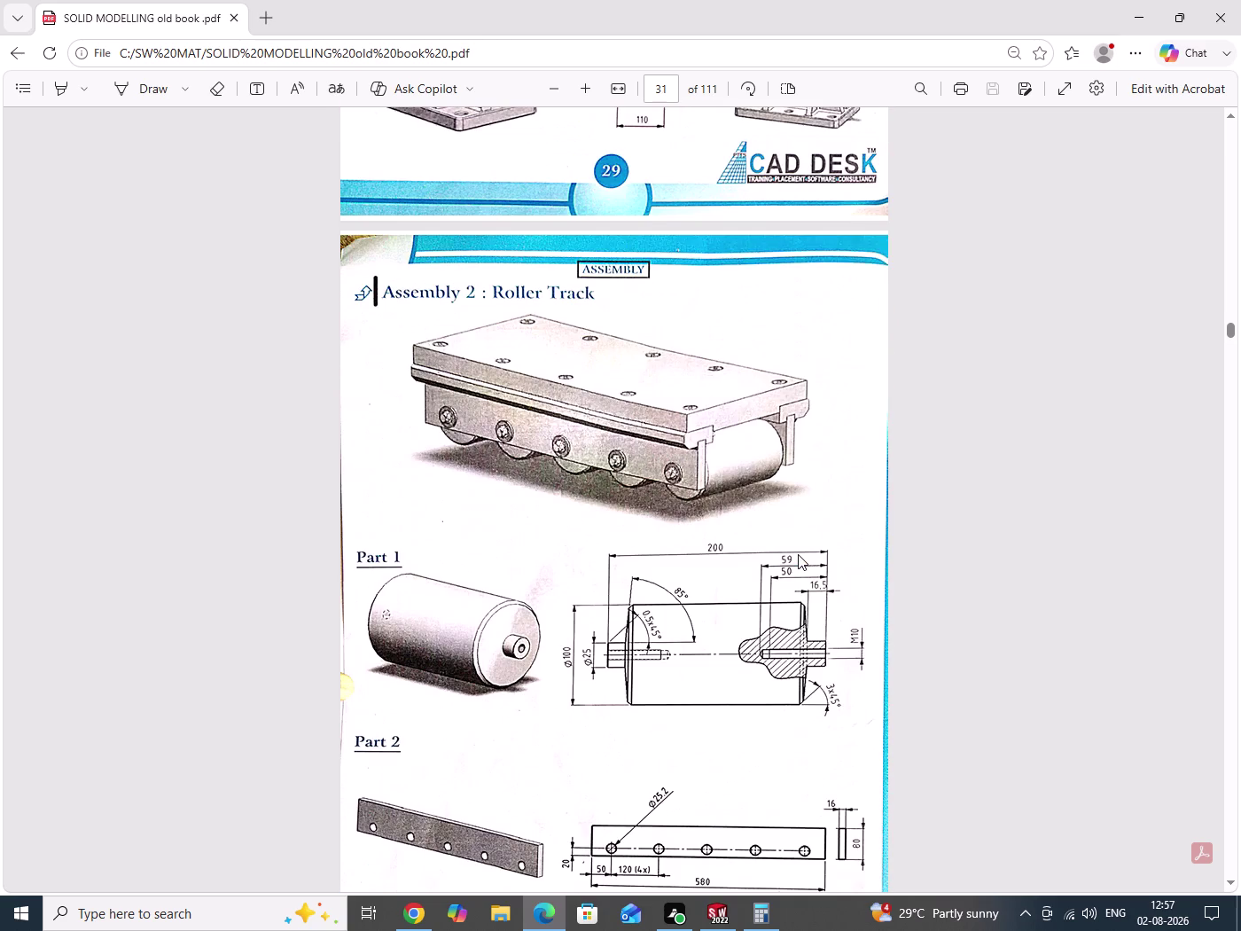
scroll(down, 3)
scroll(down, 3)
click(1132, 11)
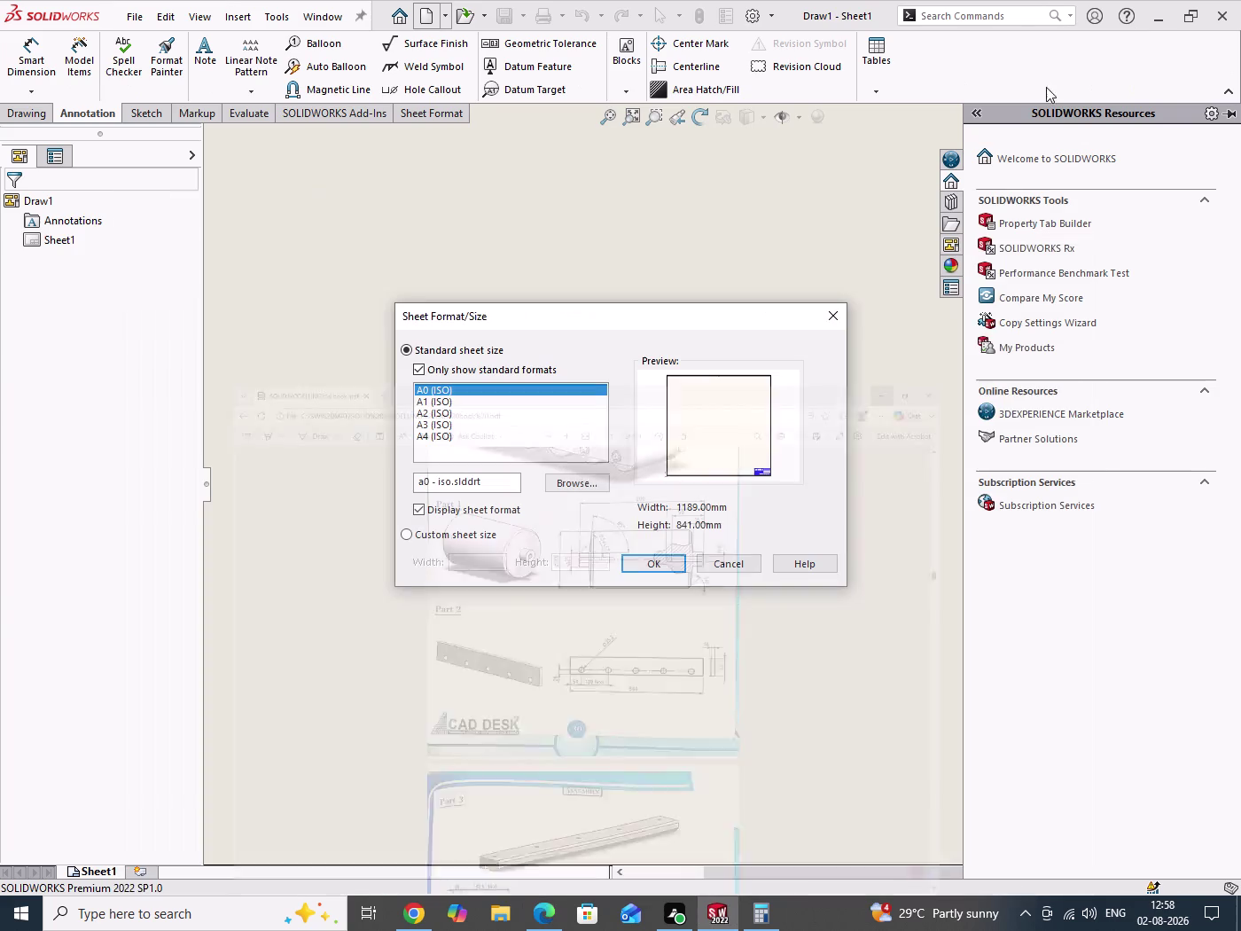
Set the drawing sheet size to A4 (ISO).
click(434, 439)
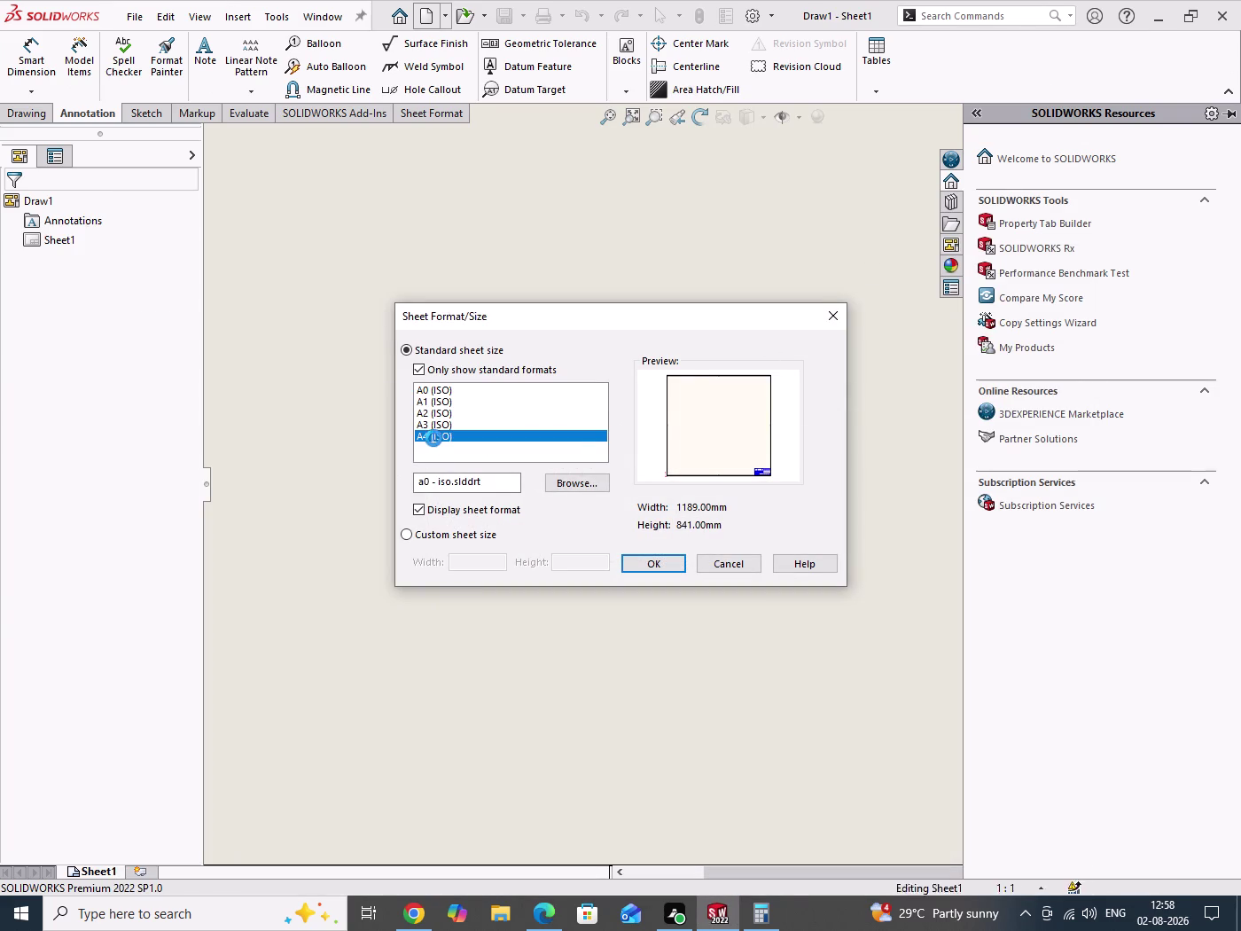
click(657, 563)
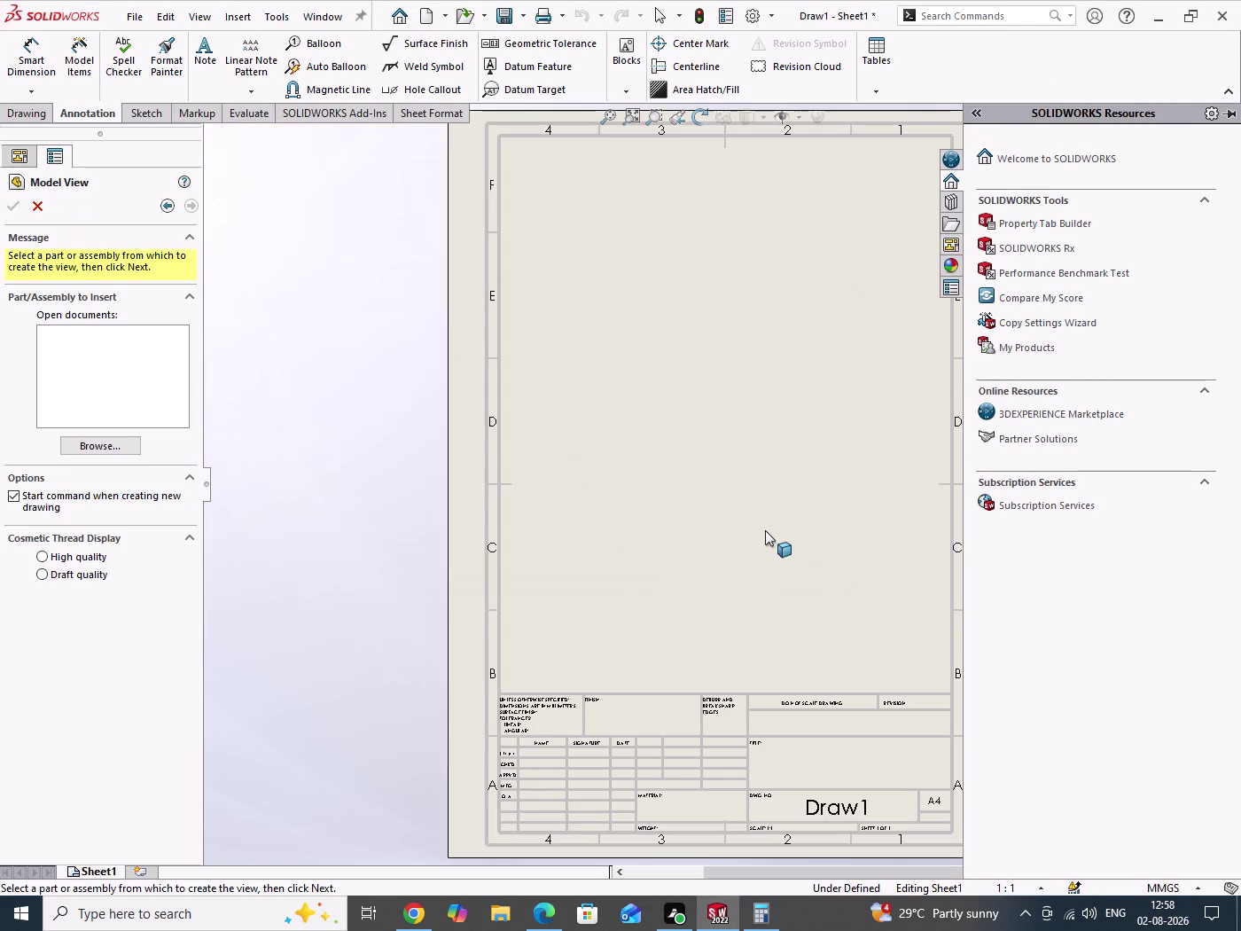
scroll(up, 3)
scroll(down, 3)
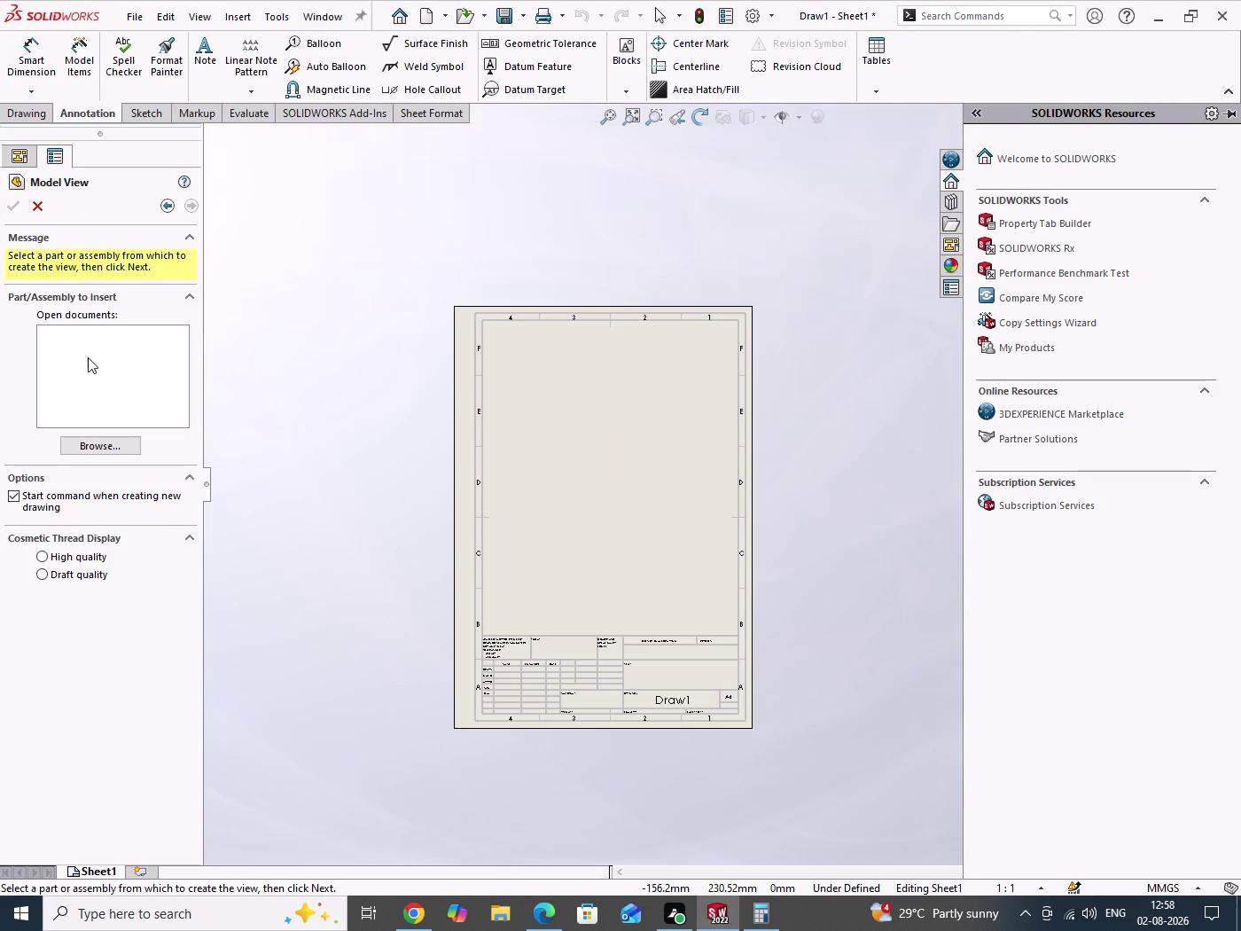
Browse to and open ROLLER Part1 for the model view, listing files as large thumbnails.
click(104, 446)
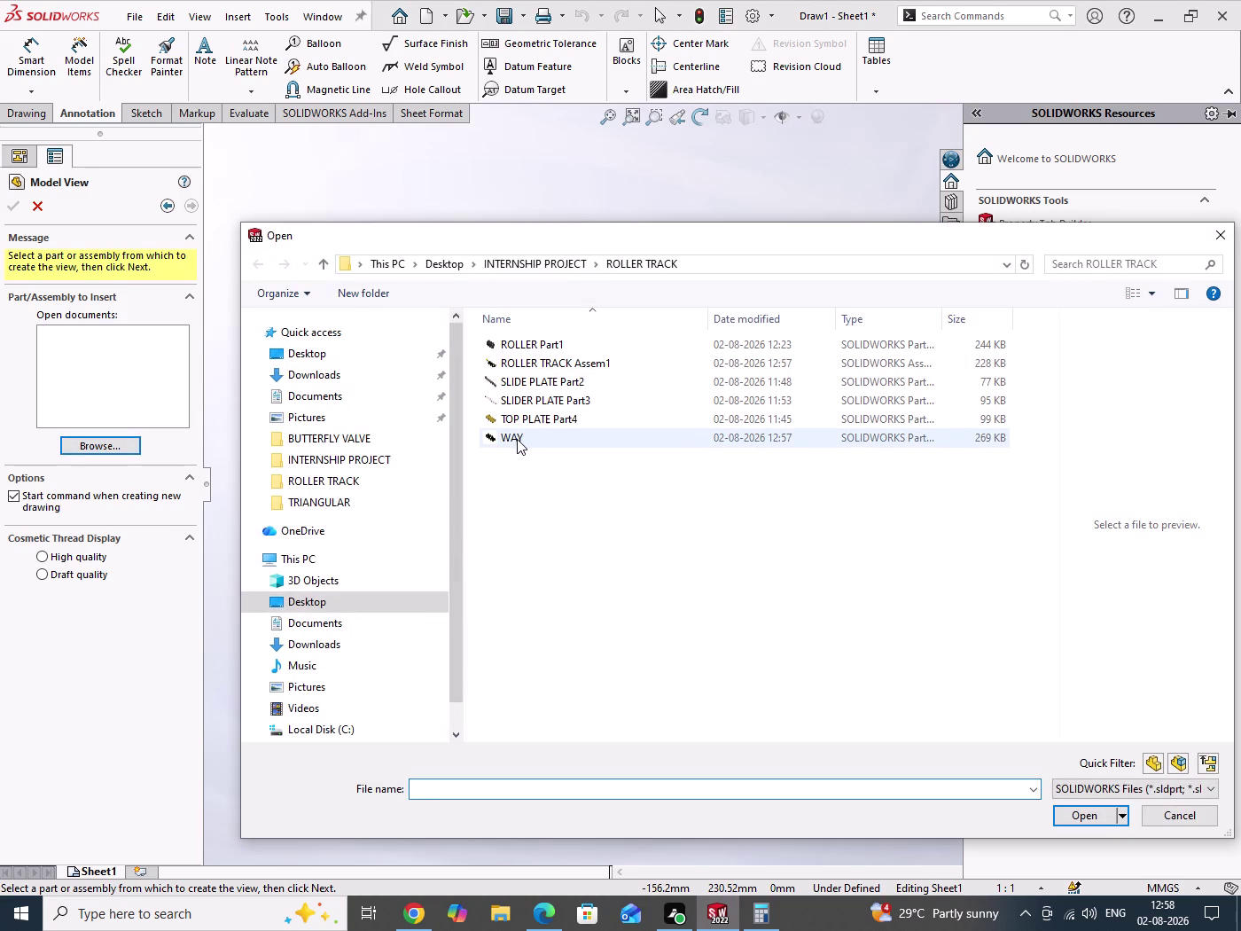
click(1156, 297)
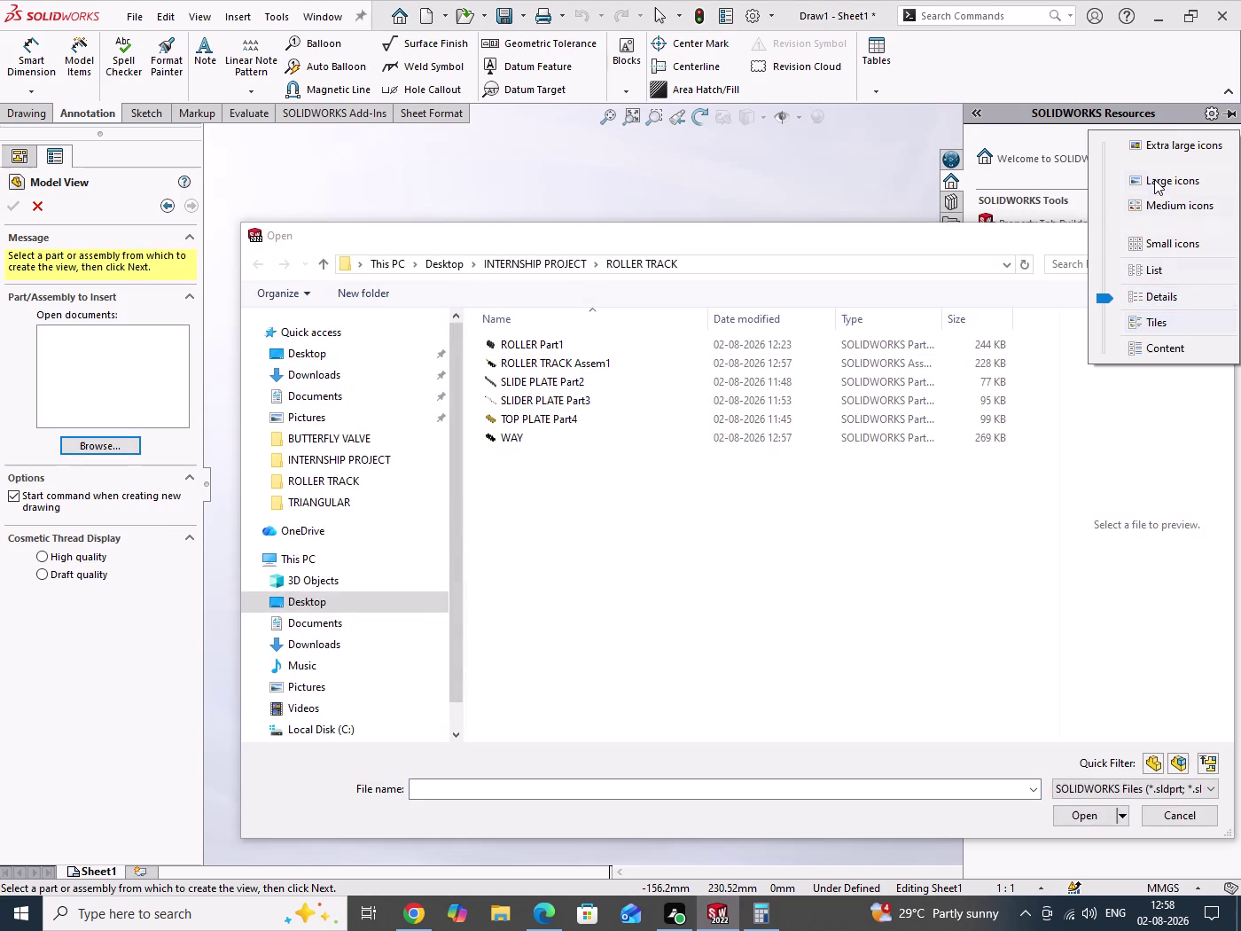
click(1155, 179)
click(532, 363)
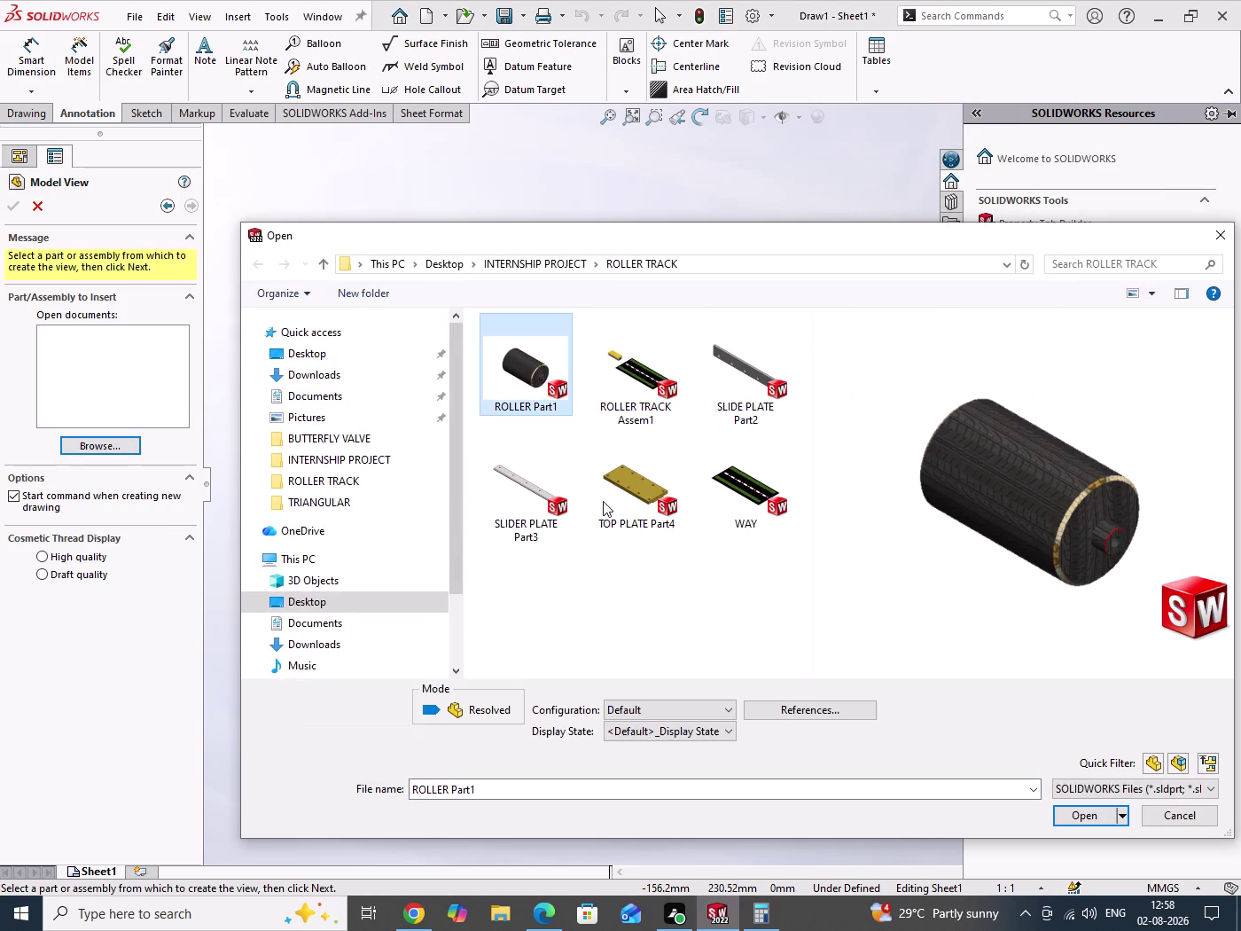
click(1064, 815)
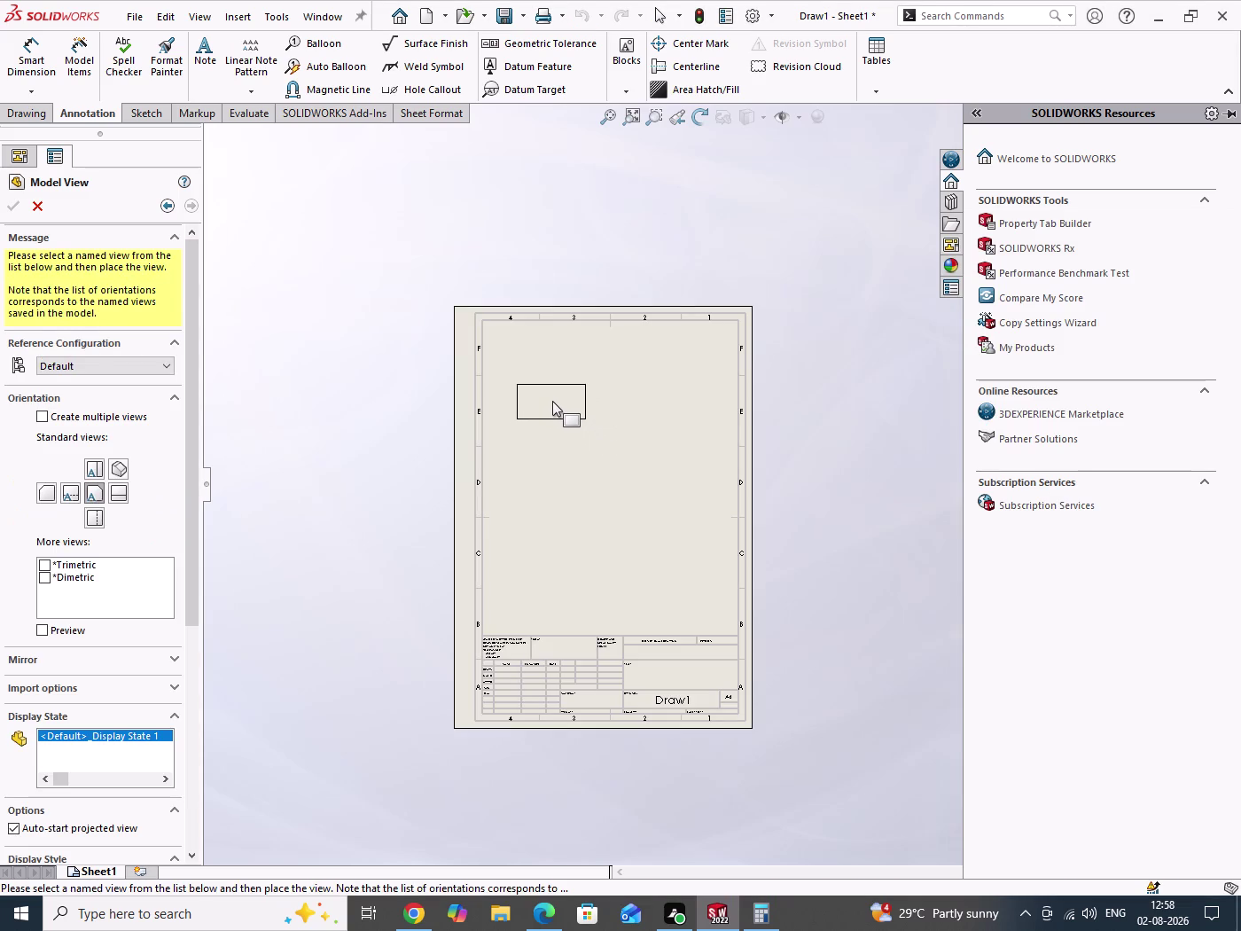
Place the roller view near the sheet's upper left and stop projecting further views.
click(553, 400)
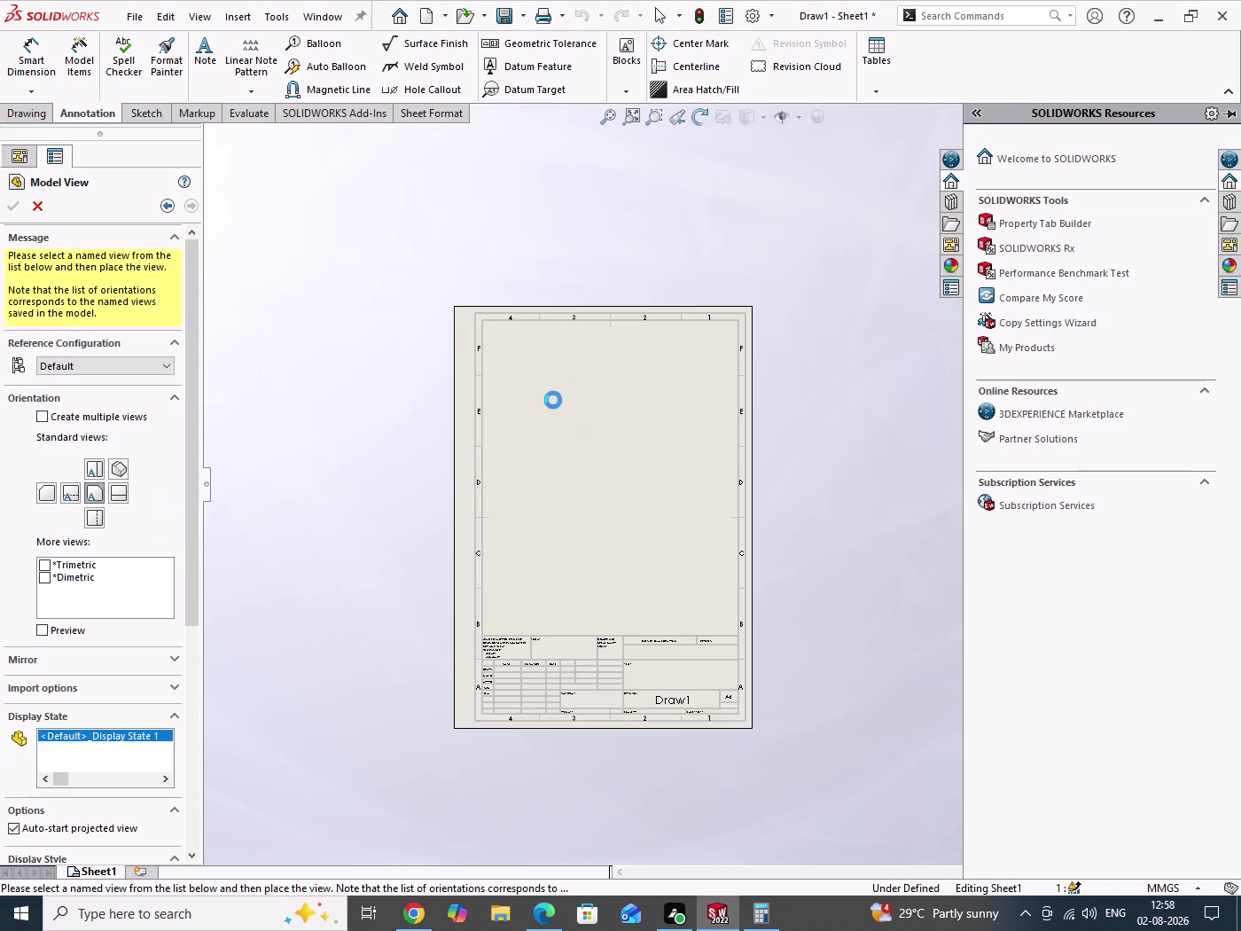
right_click(553, 400)
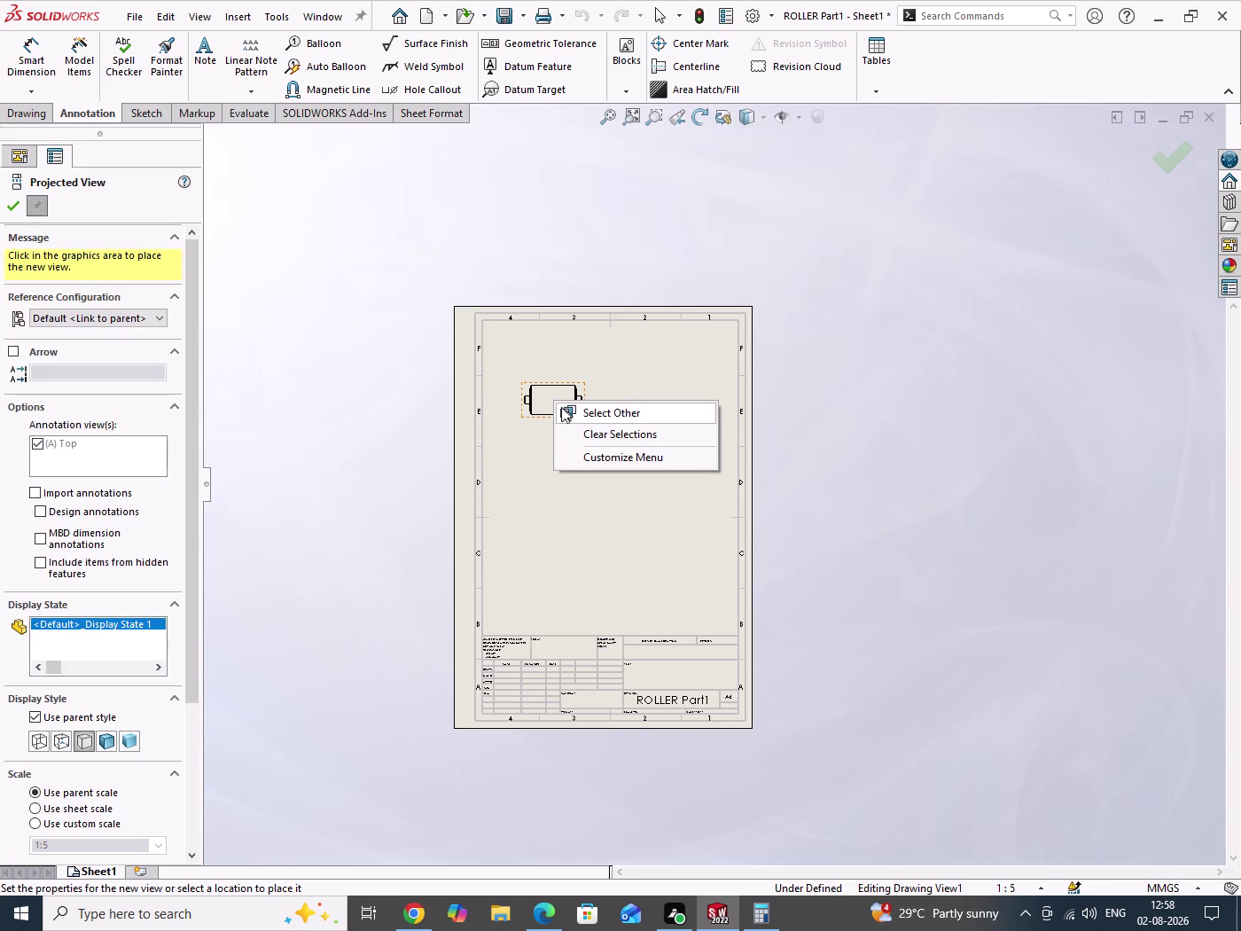
click(5, 206)
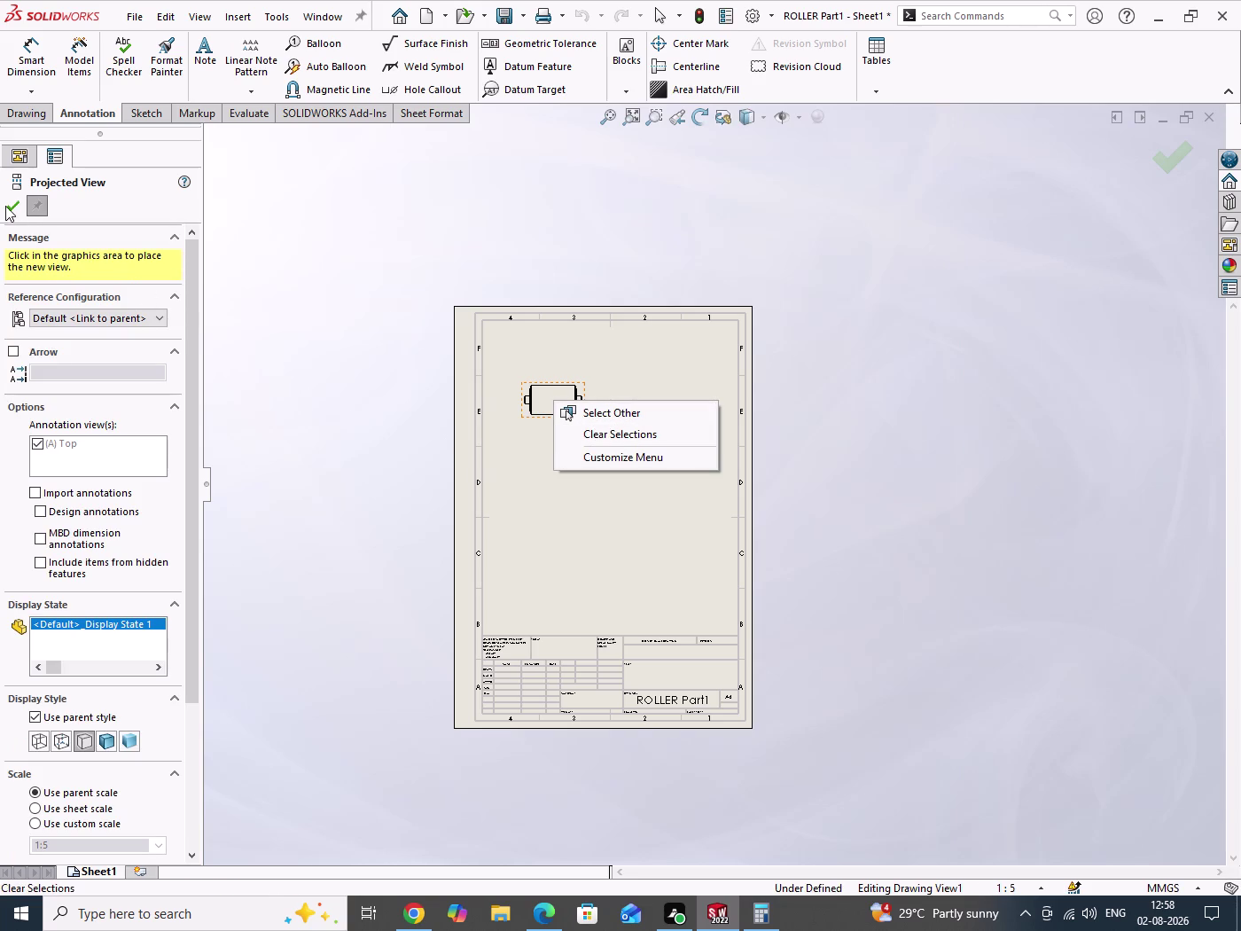
click(14, 209)
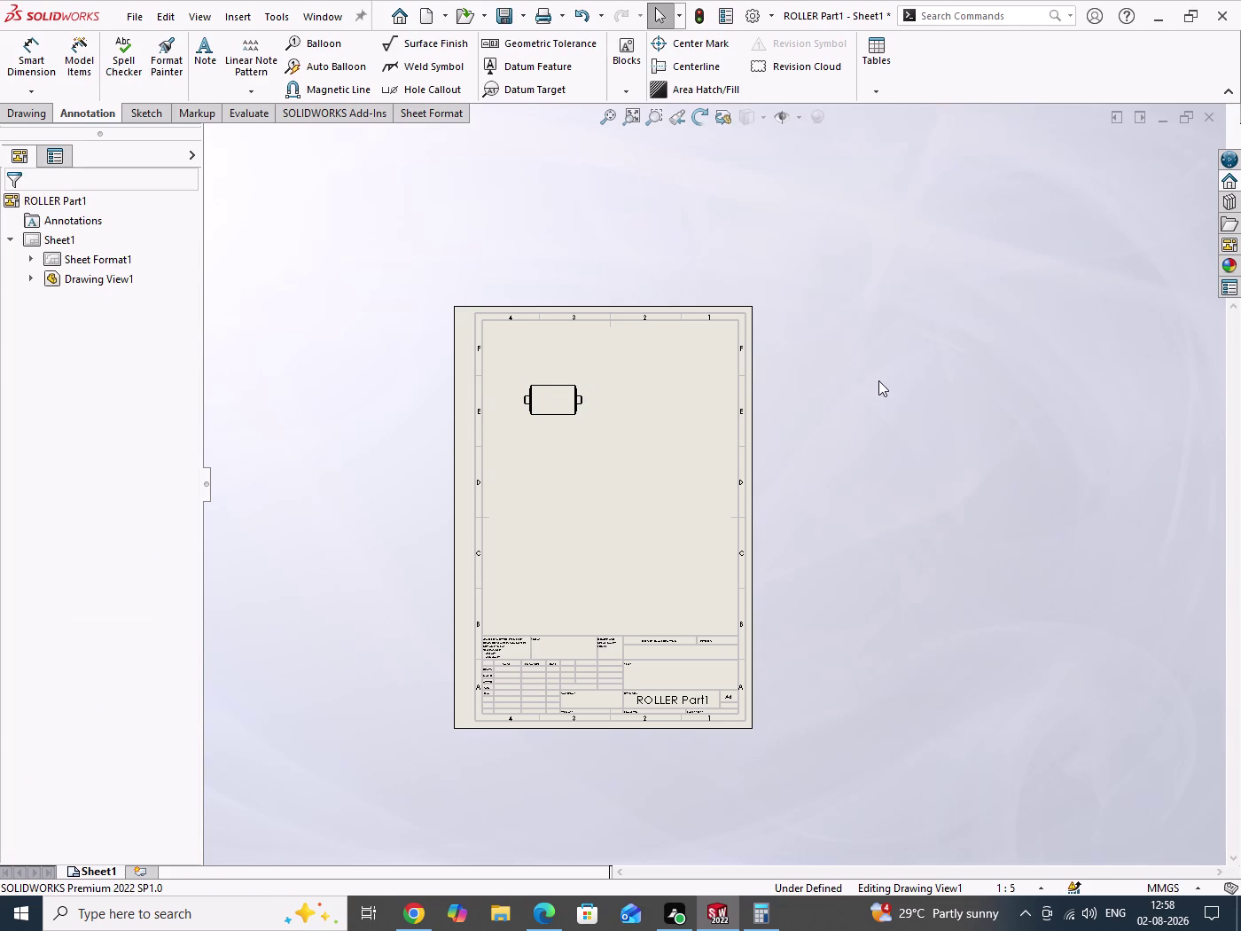
drag(881, 385, 919, 505)
scroll(down, 3)
scroll(down, 3)
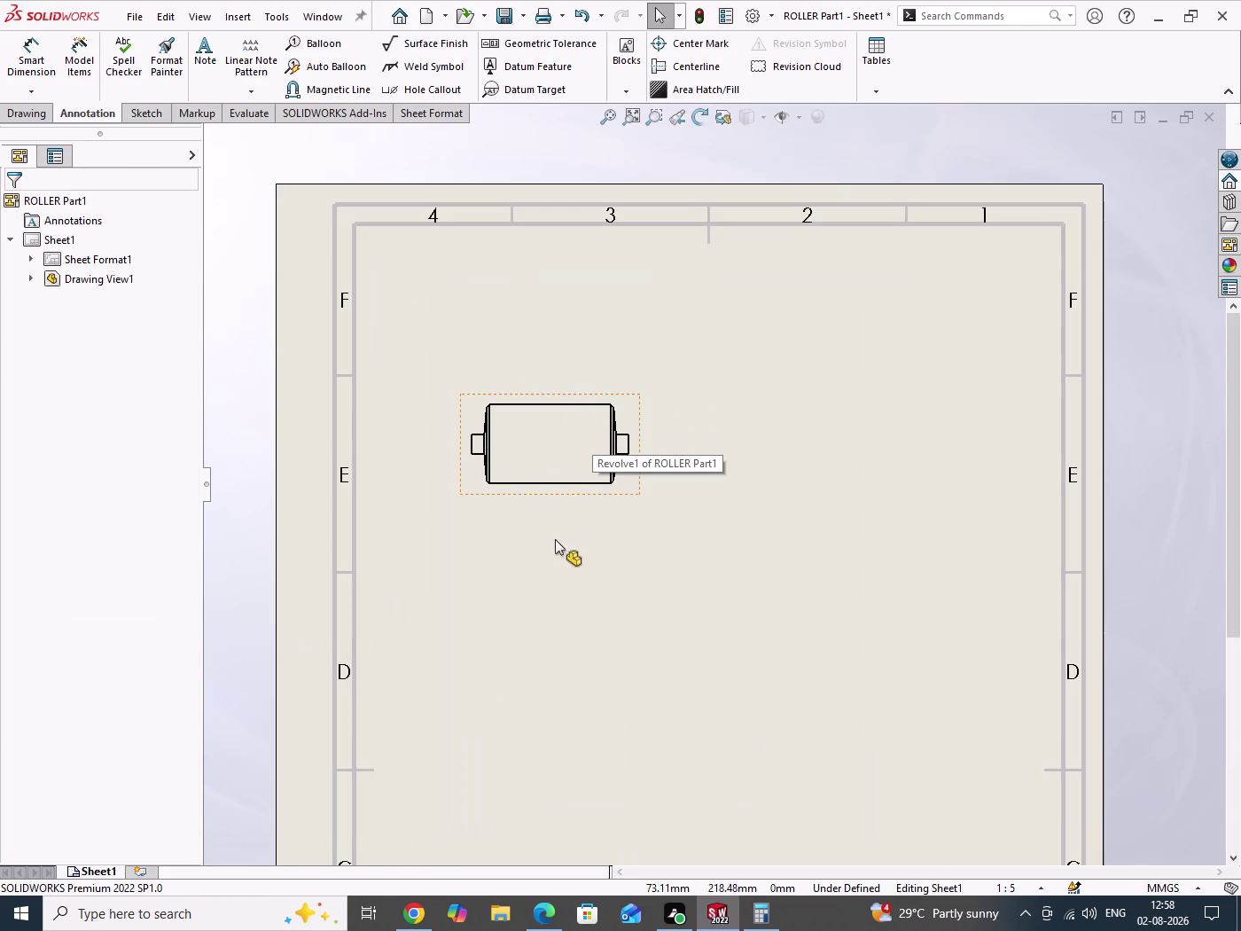
click(551, 911)
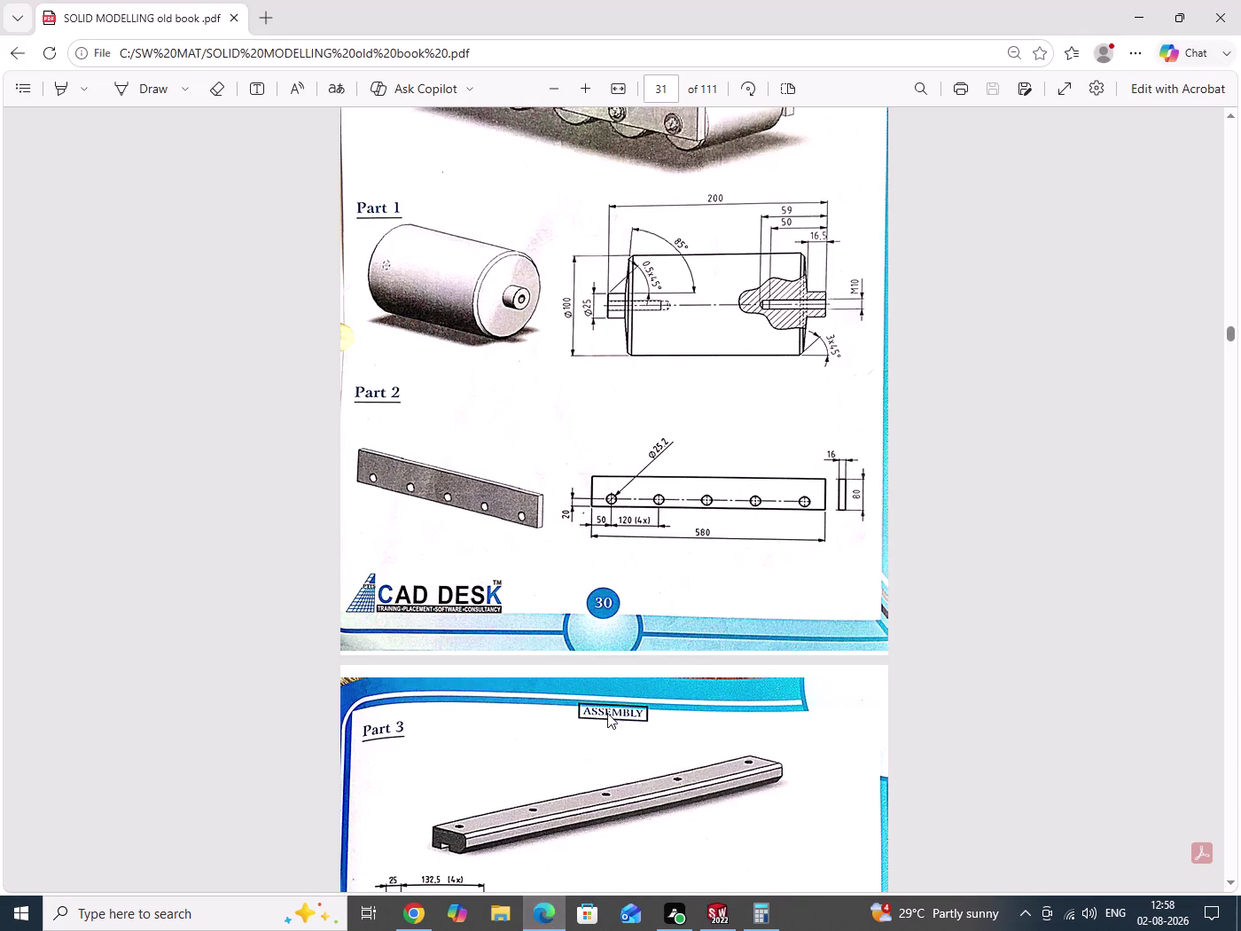
Recheck the Part 1 roller page in the PDF, then open the roller view's properties.
scroll(up, 3)
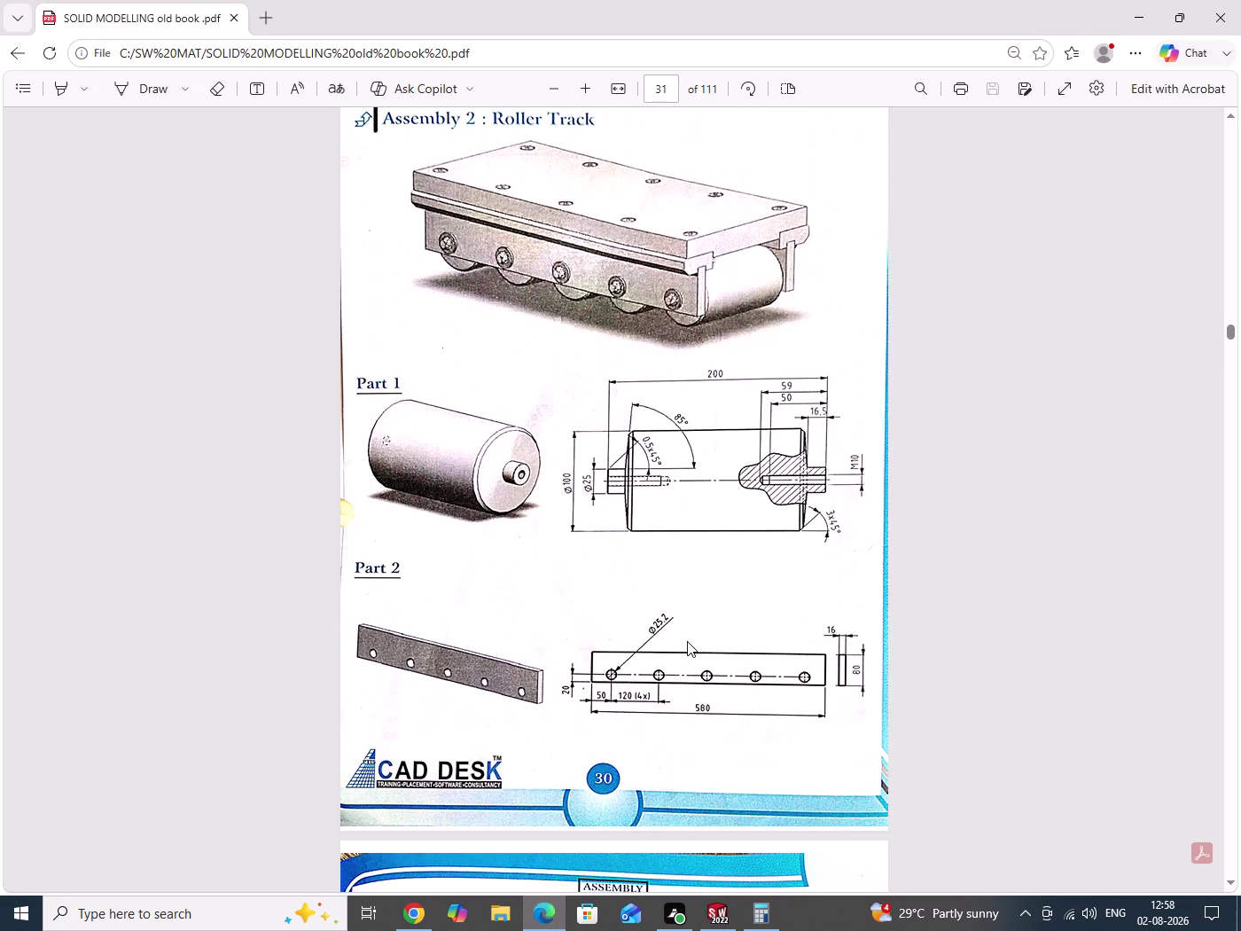
click(1132, 18)
click(574, 463)
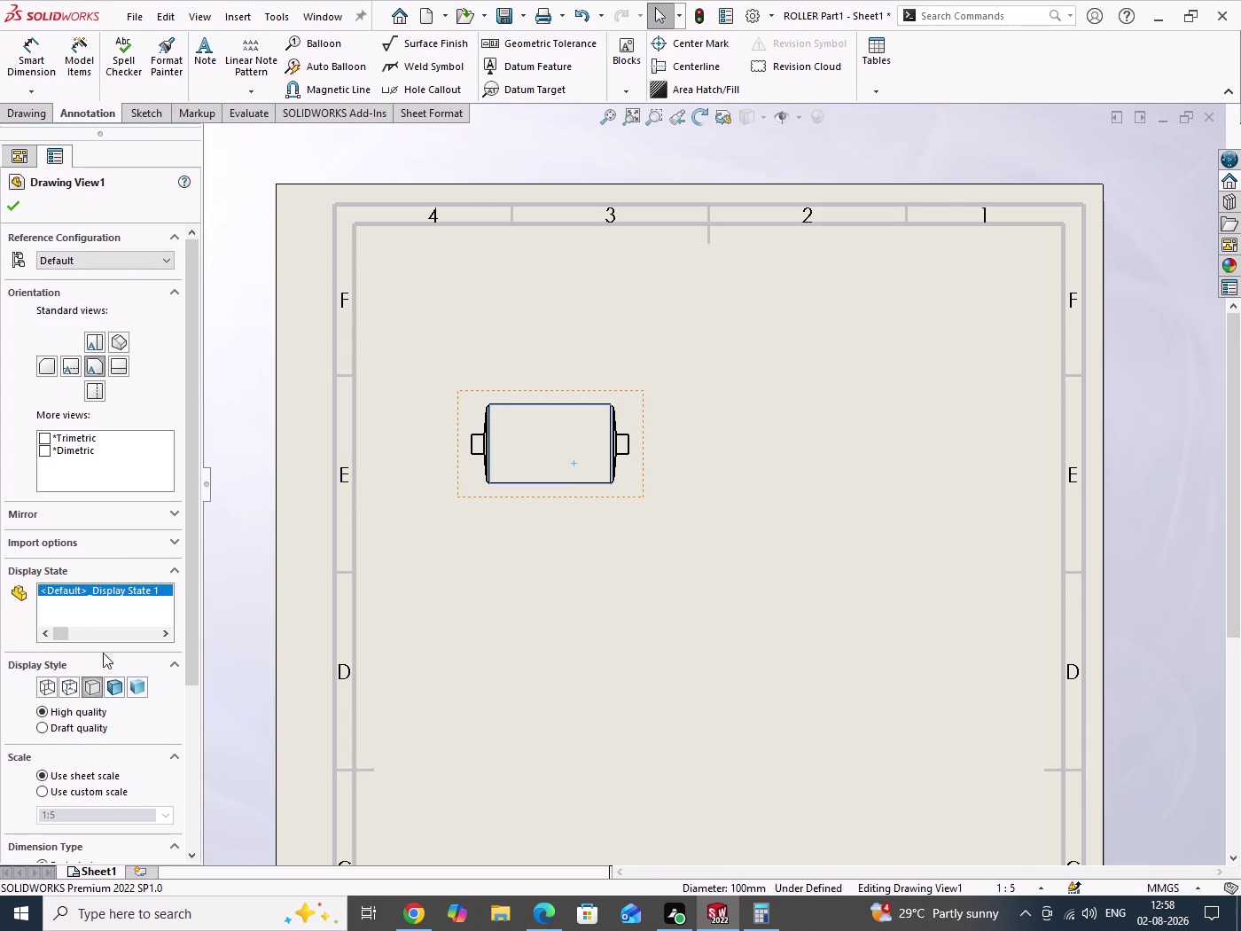
Set Drawing View1's display style to Hidden Lines Visible and confirm.
click(62, 689)
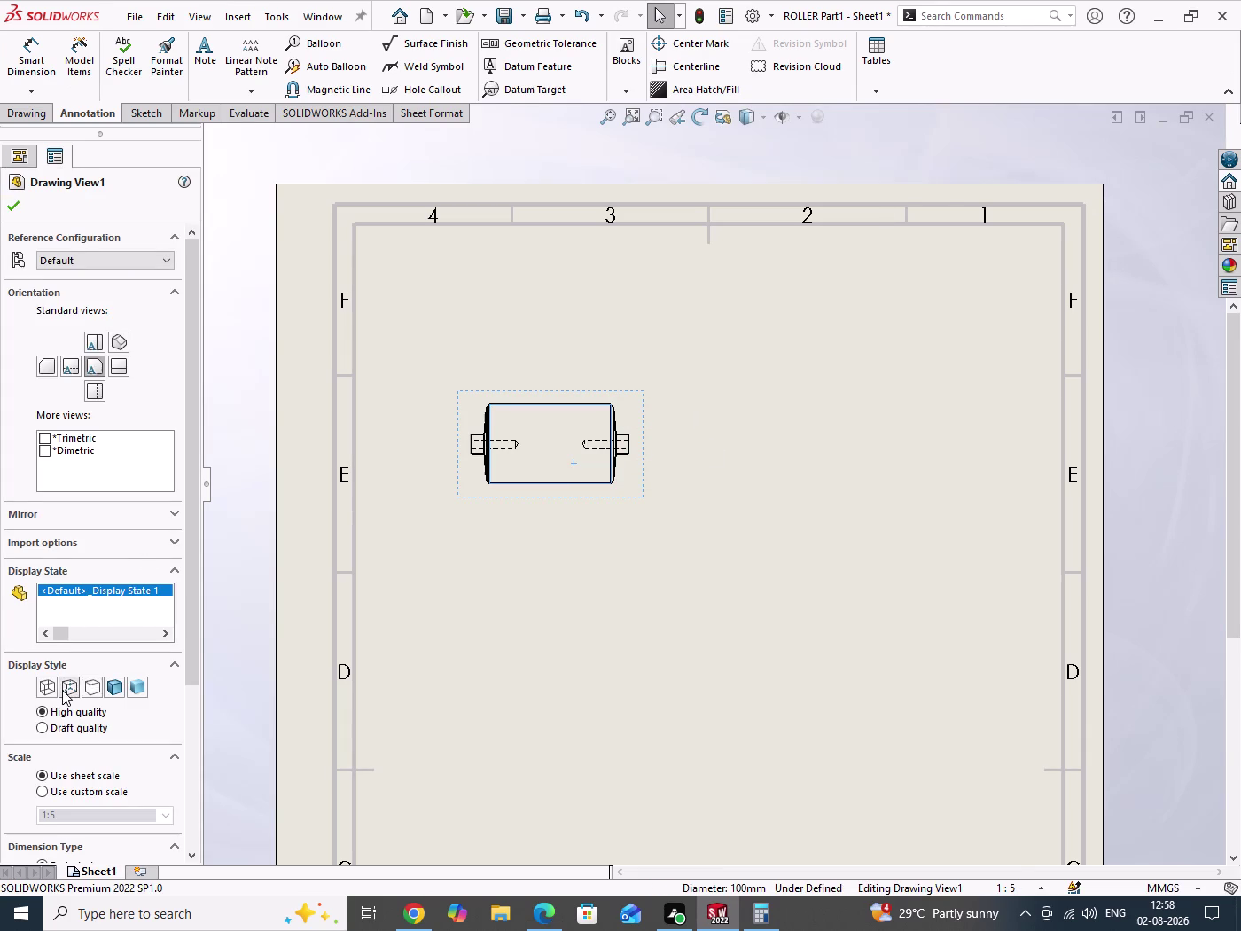
click(43, 687)
click(64, 689)
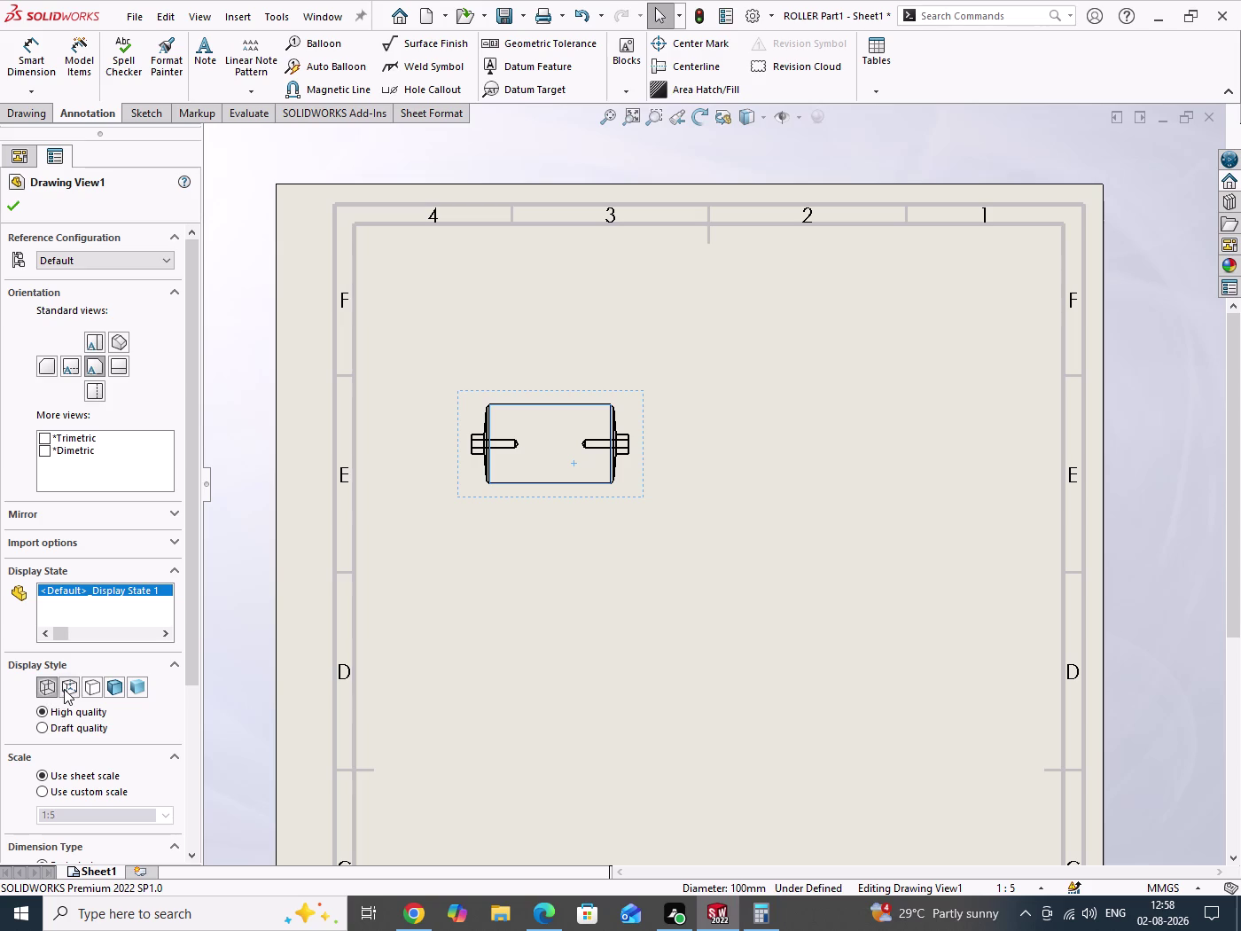
click(14, 201)
drag(821, 370, 861, 511)
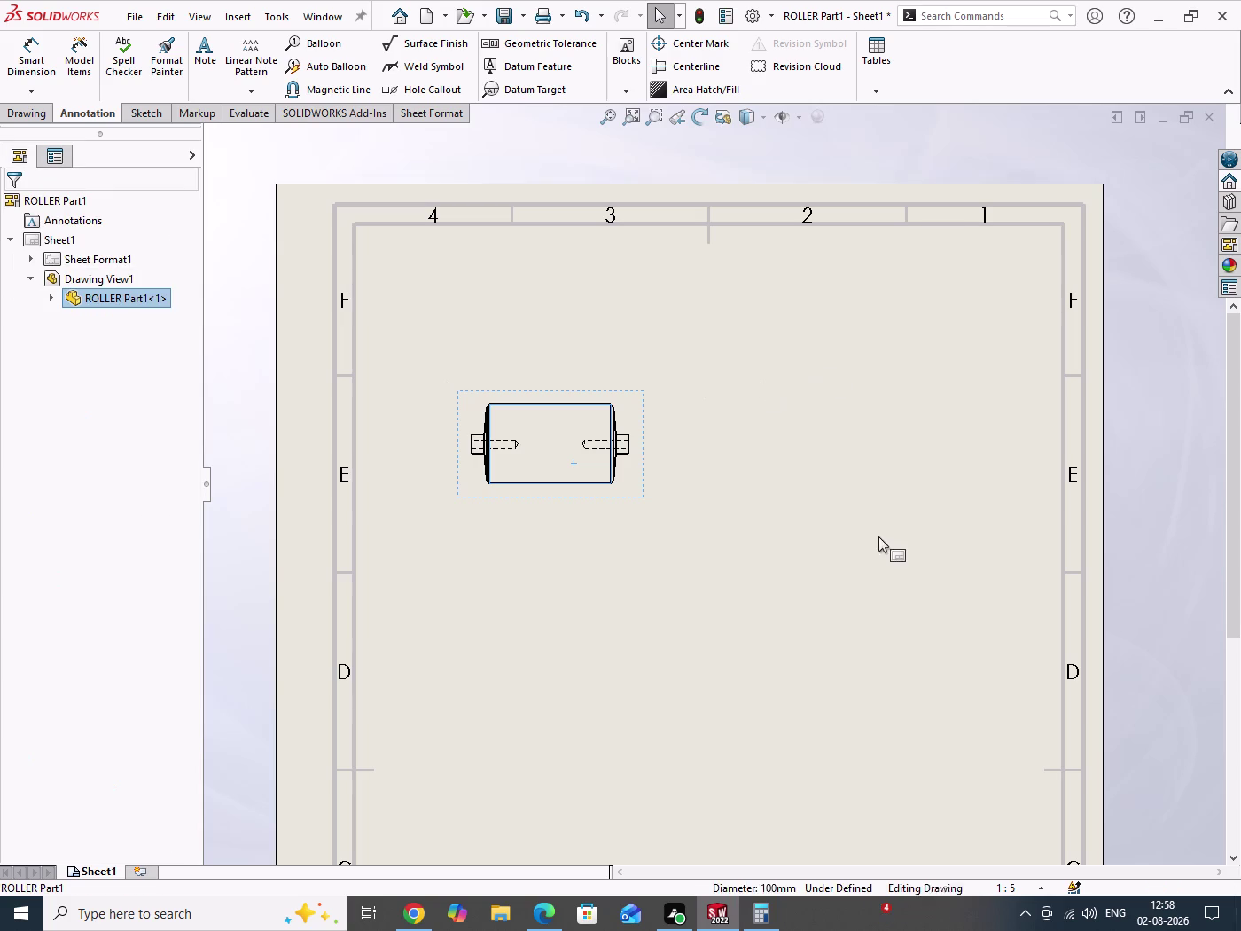
drag(861, 512, 876, 533)
scroll(up, 3)
scroll(down, 3)
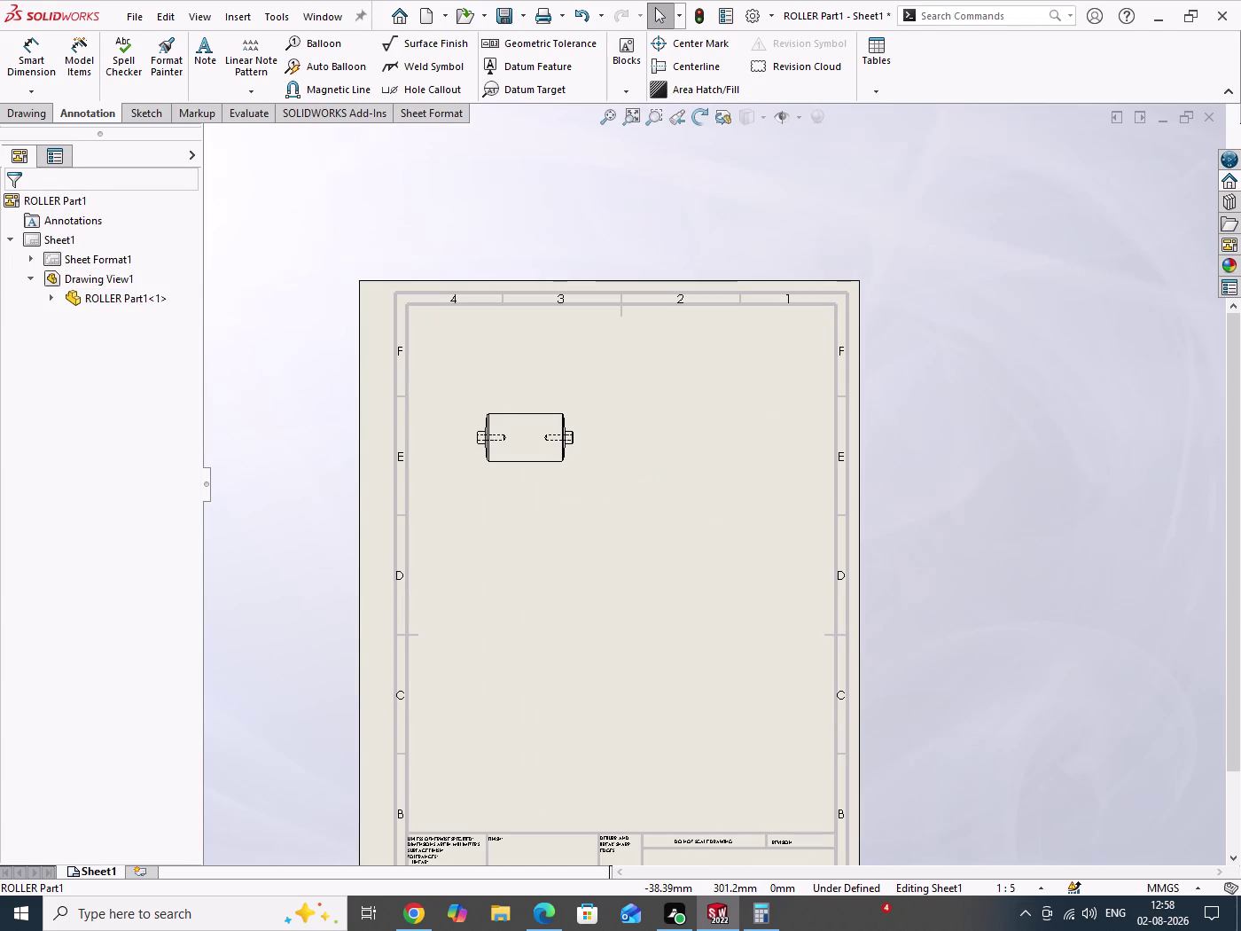
click(37, 114)
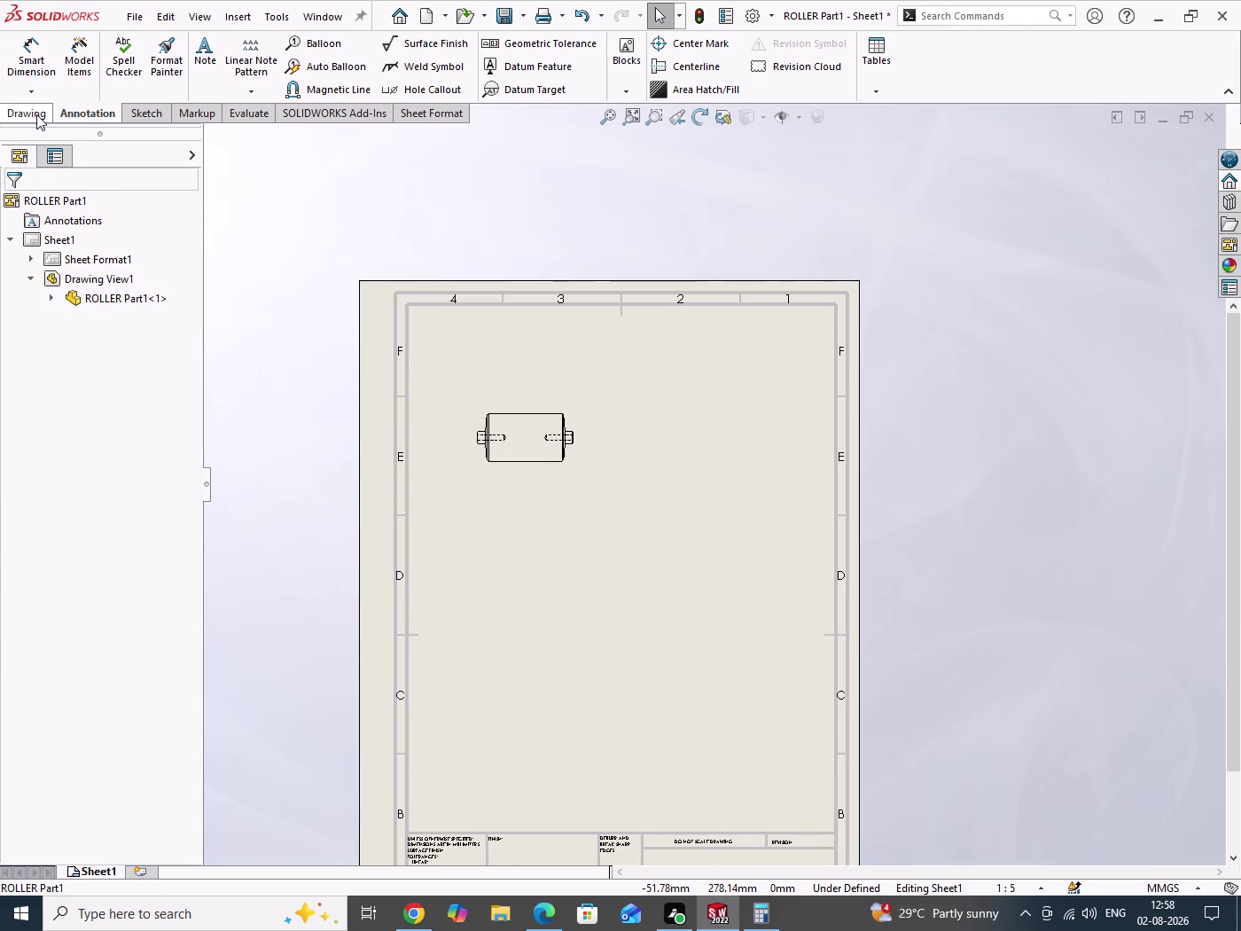
click(57, 56)
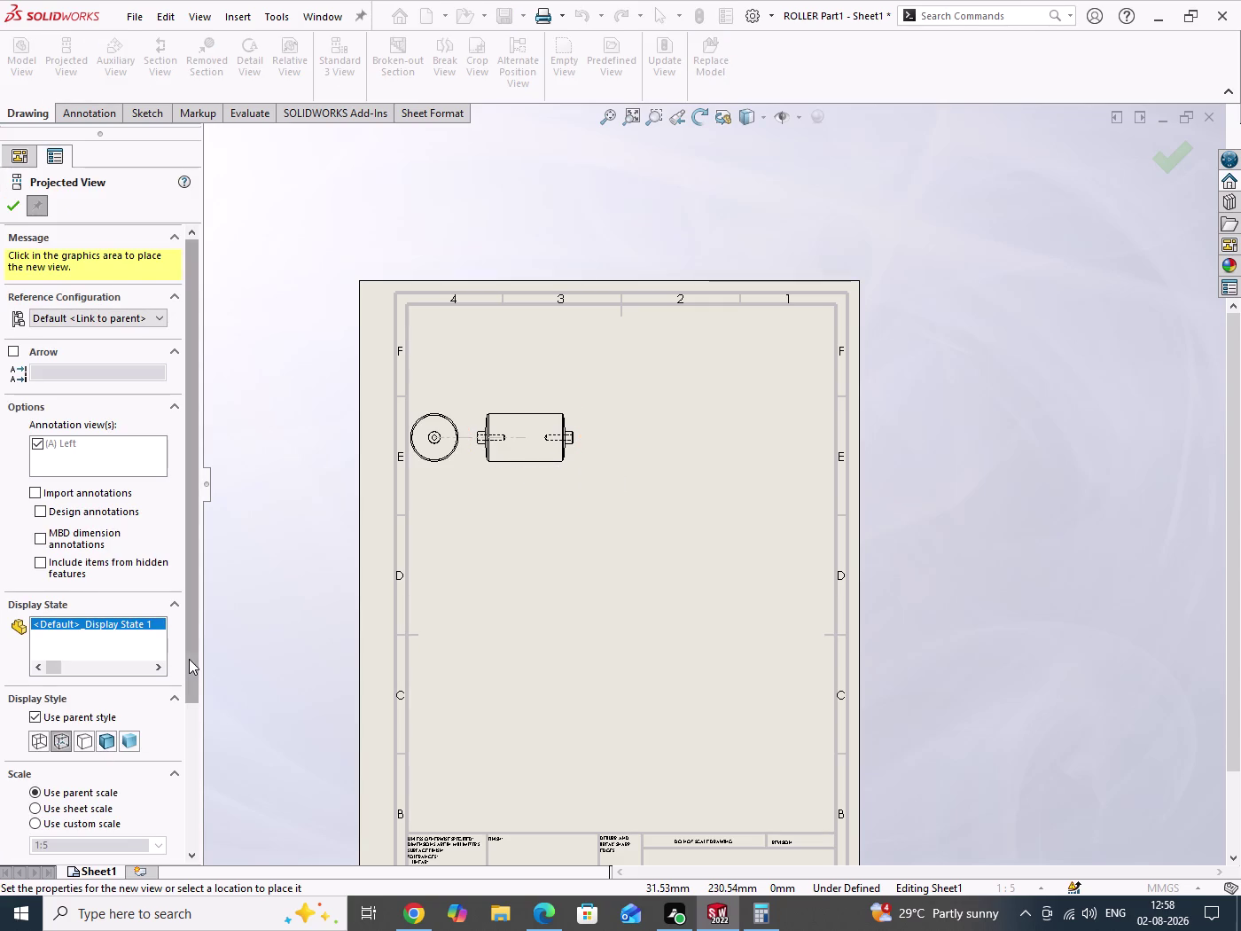
Place a projected isometric roller view shaded with edges above the roller.
drag(191, 656, 201, 725)
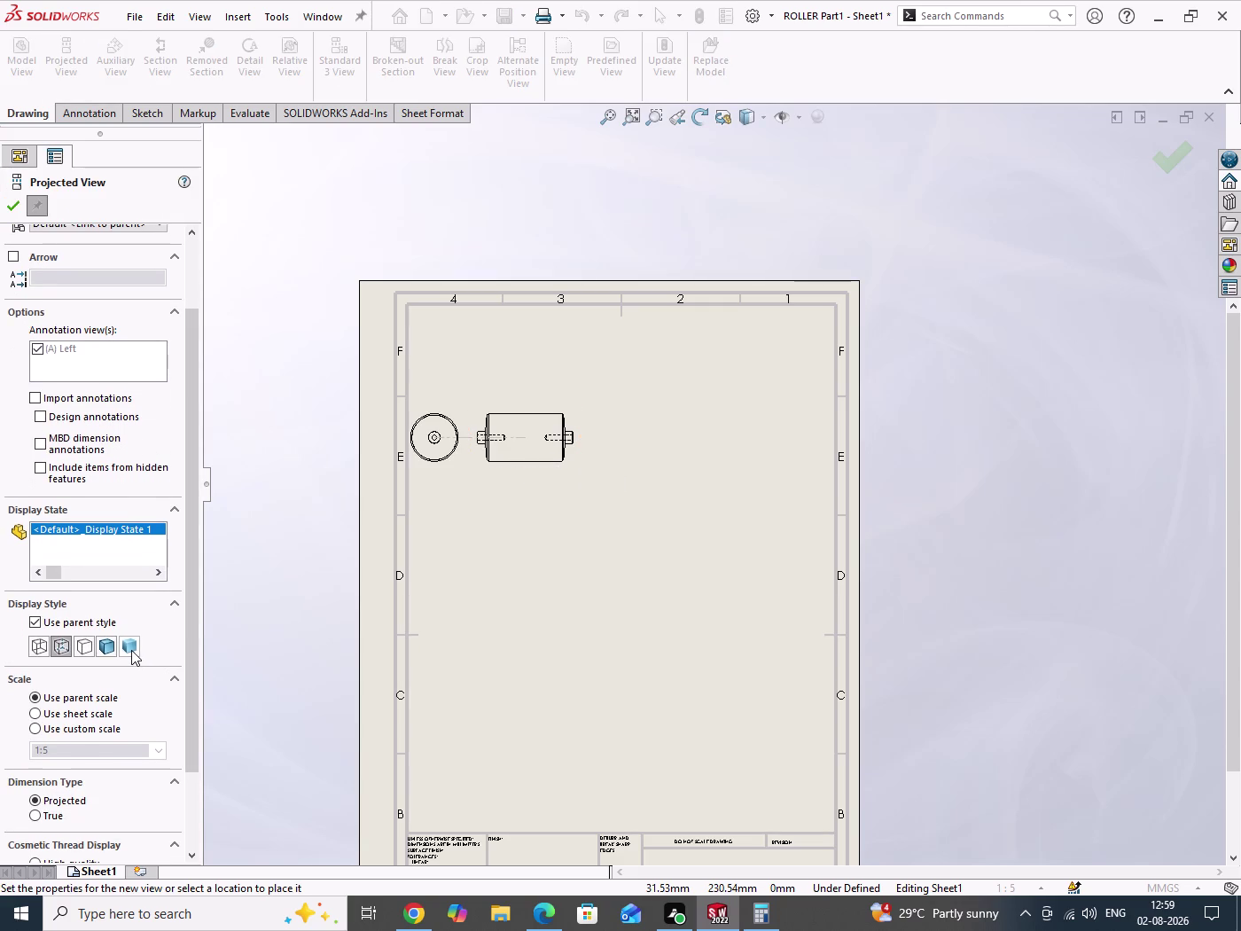
click(130, 647)
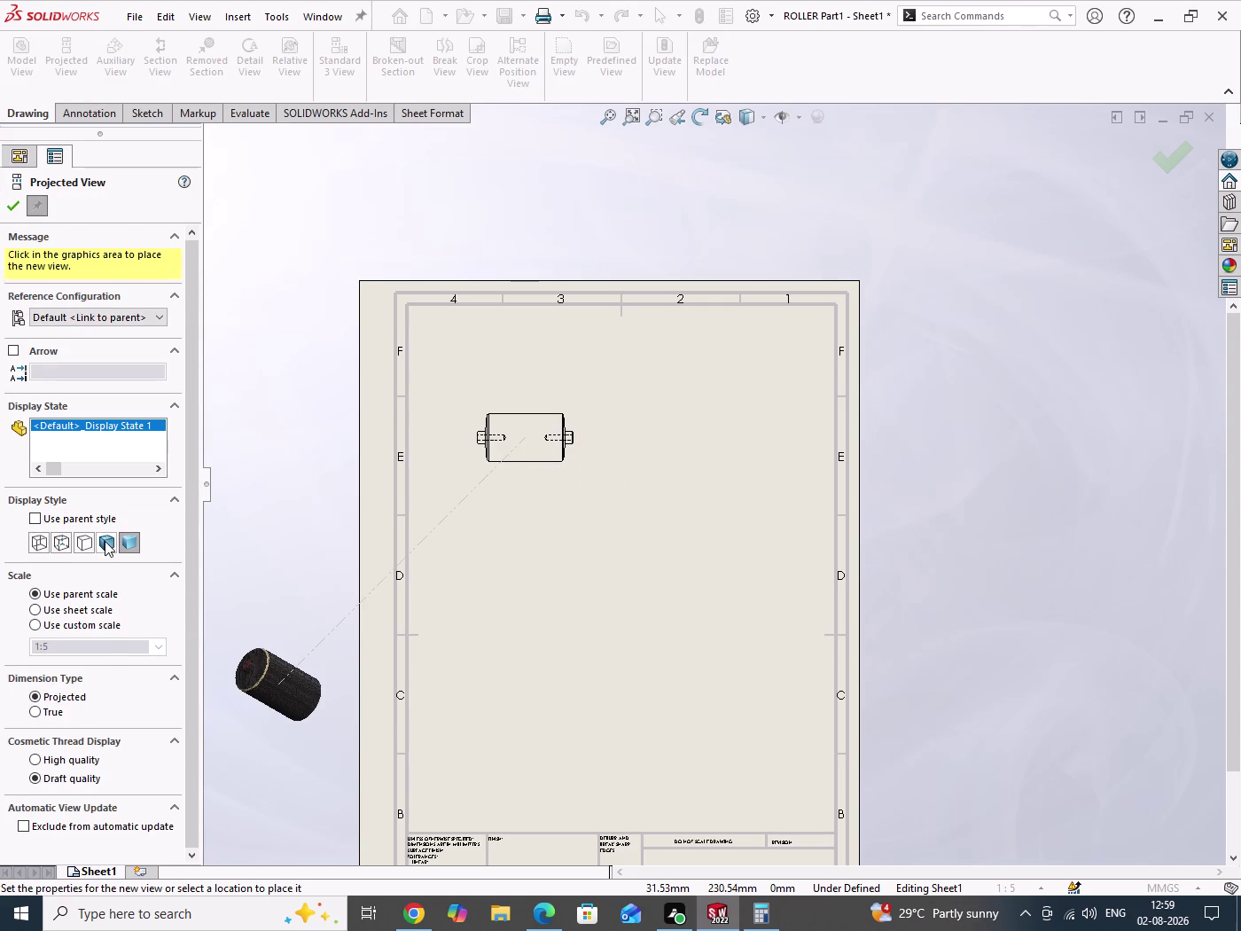
click(105, 541)
click(608, 378)
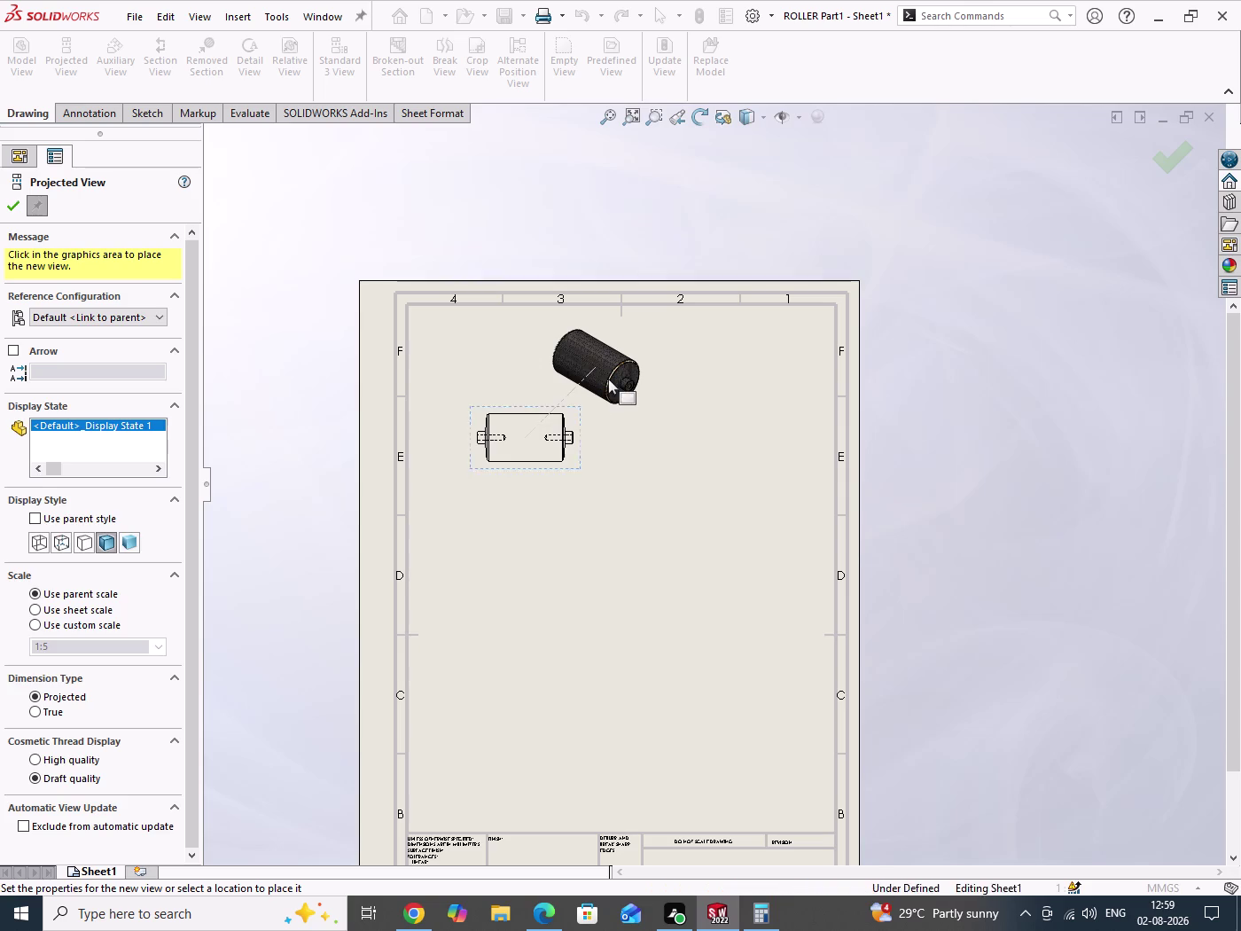
click(7, 209)
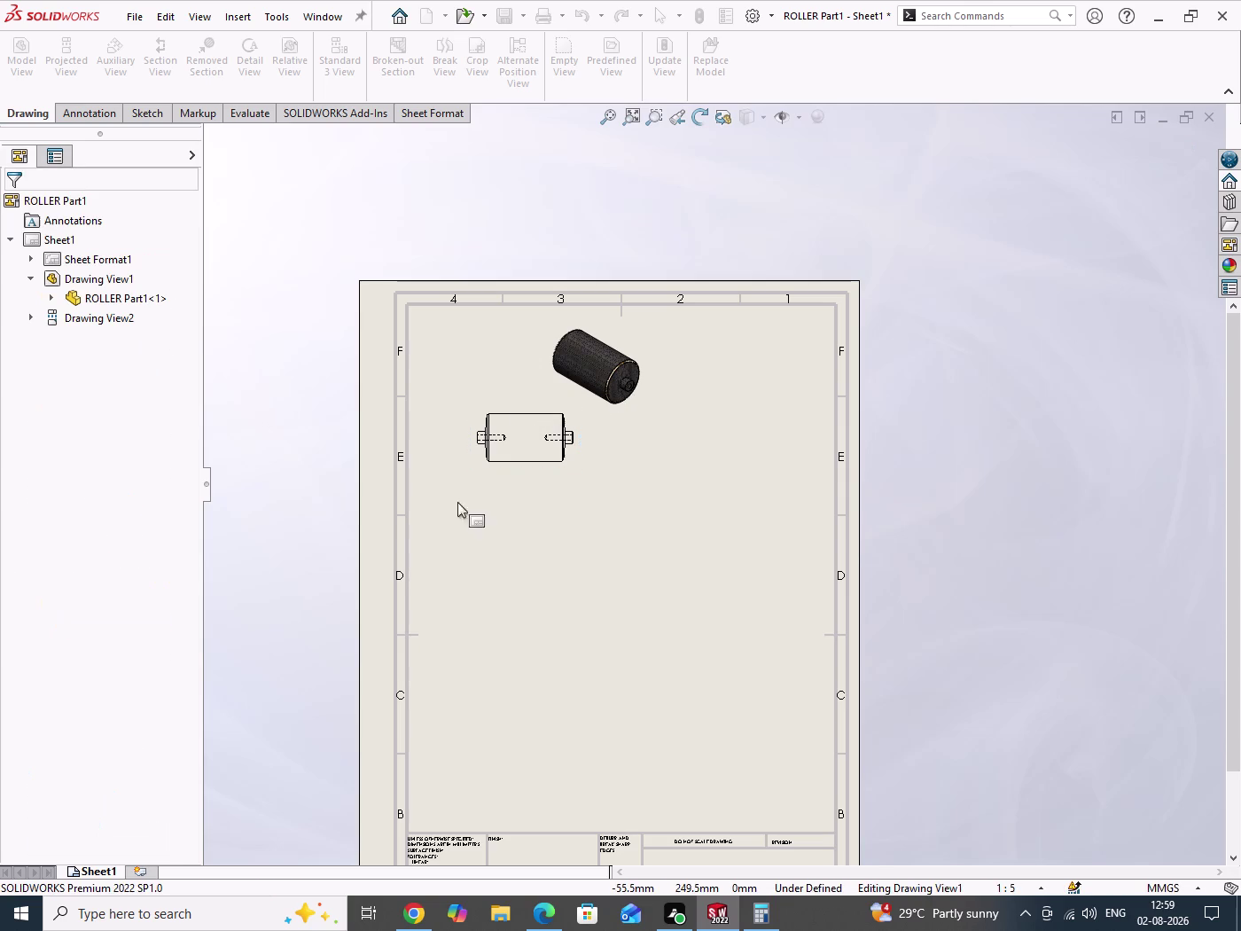
Move the front roller view right and the shaded view down to its left.
drag(635, 551, 673, 618)
drag(585, 462, 679, 463)
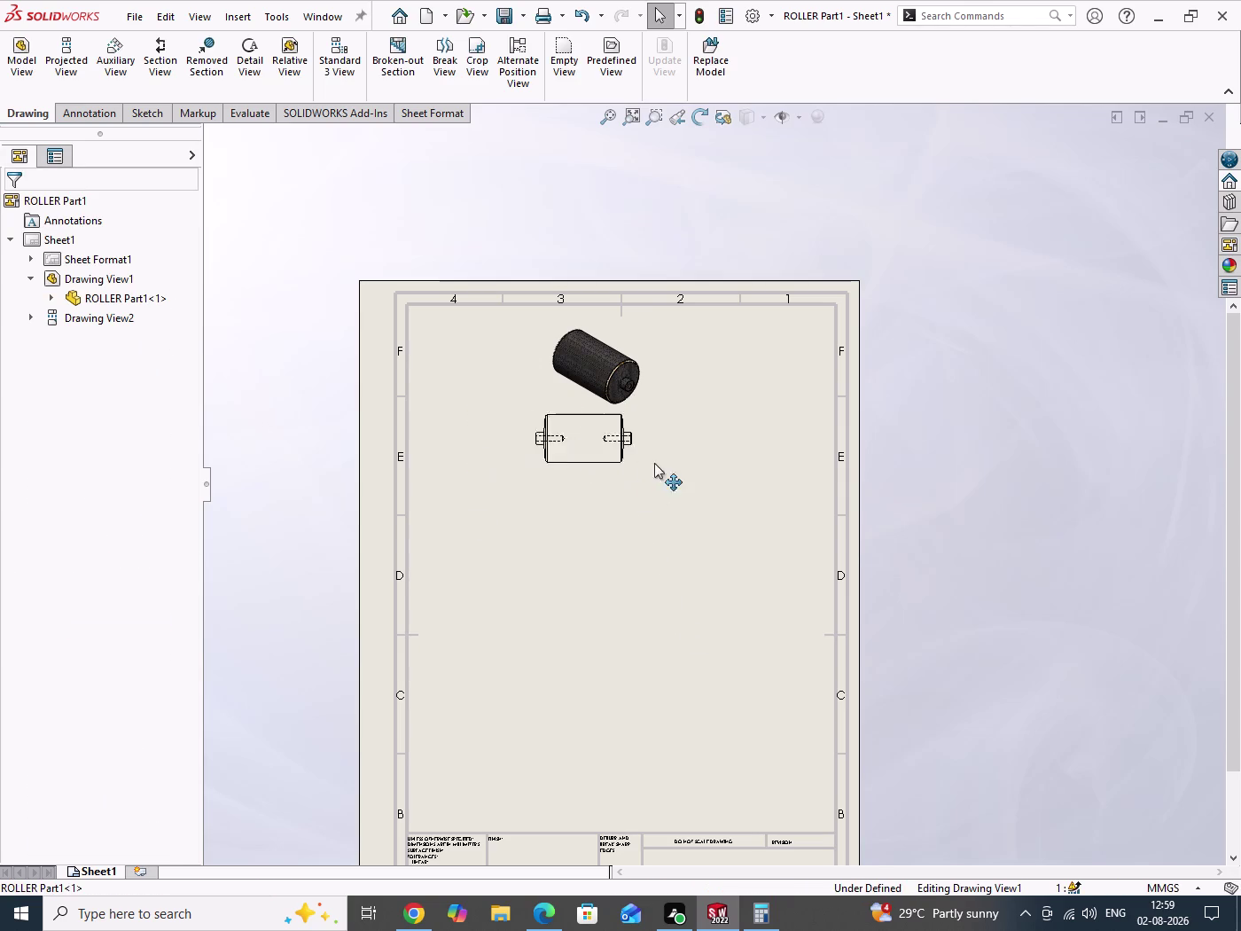
drag(678, 463, 787, 463)
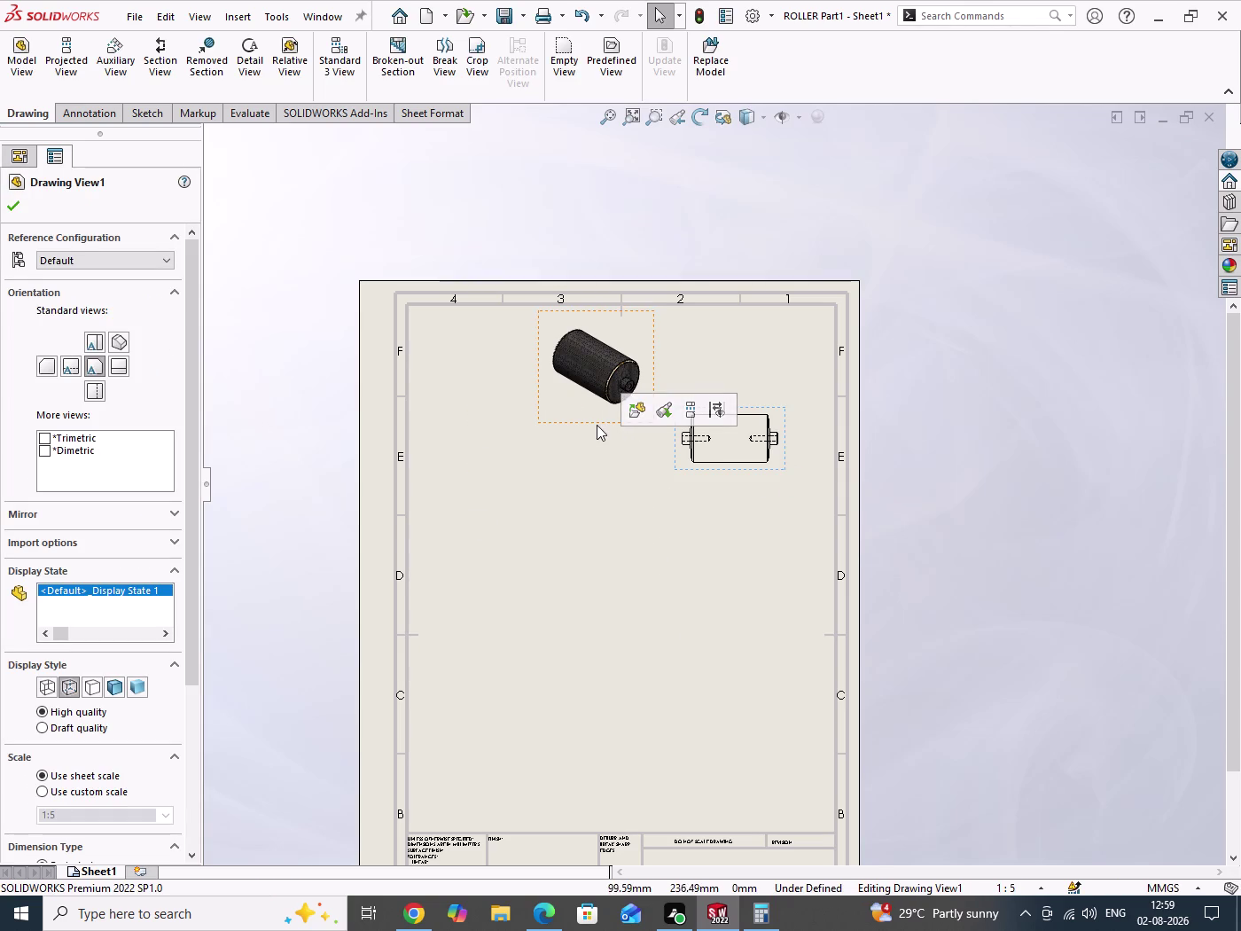
drag(597, 425, 486, 506)
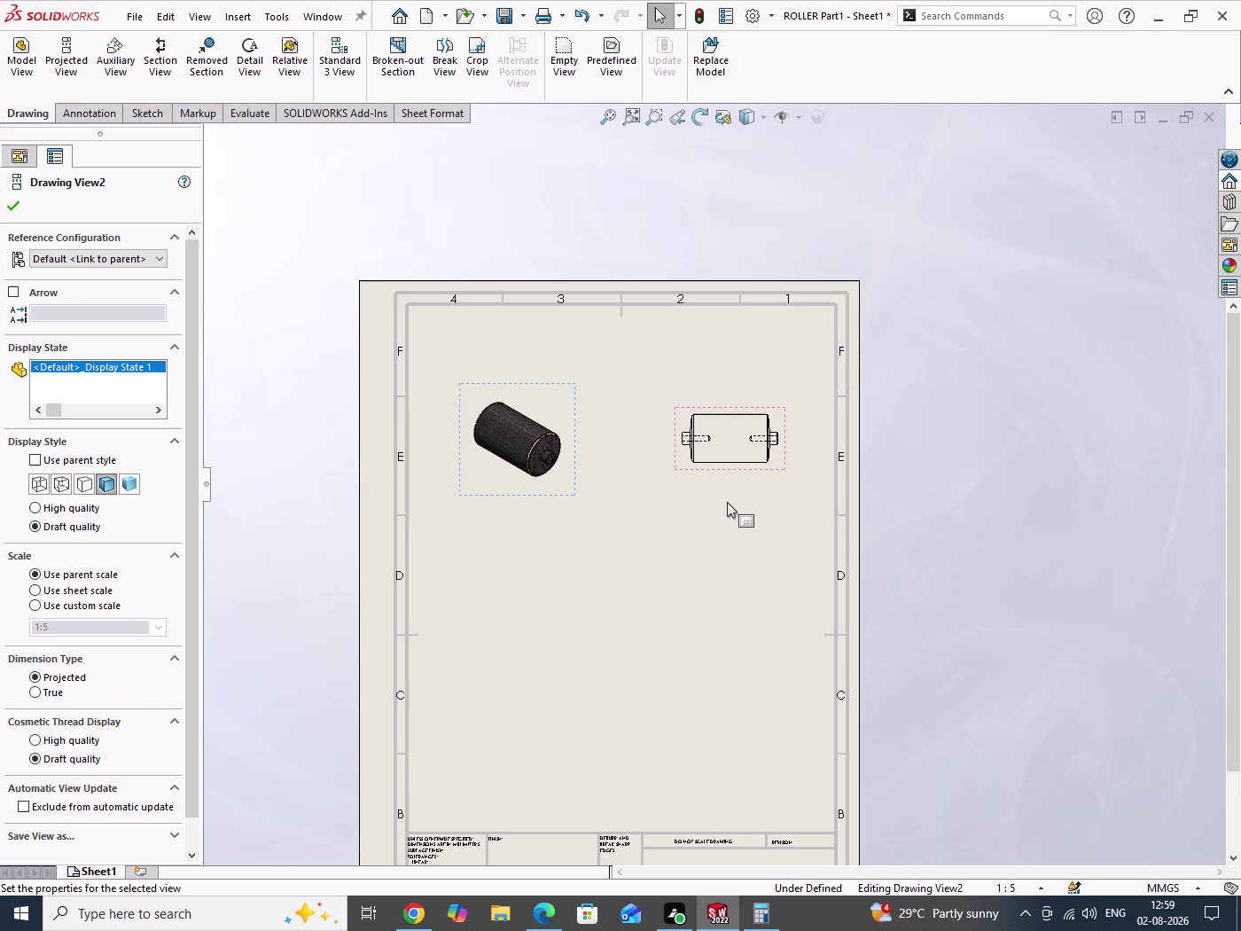
scroll(down, 3)
drag(686, 473, 688, 499)
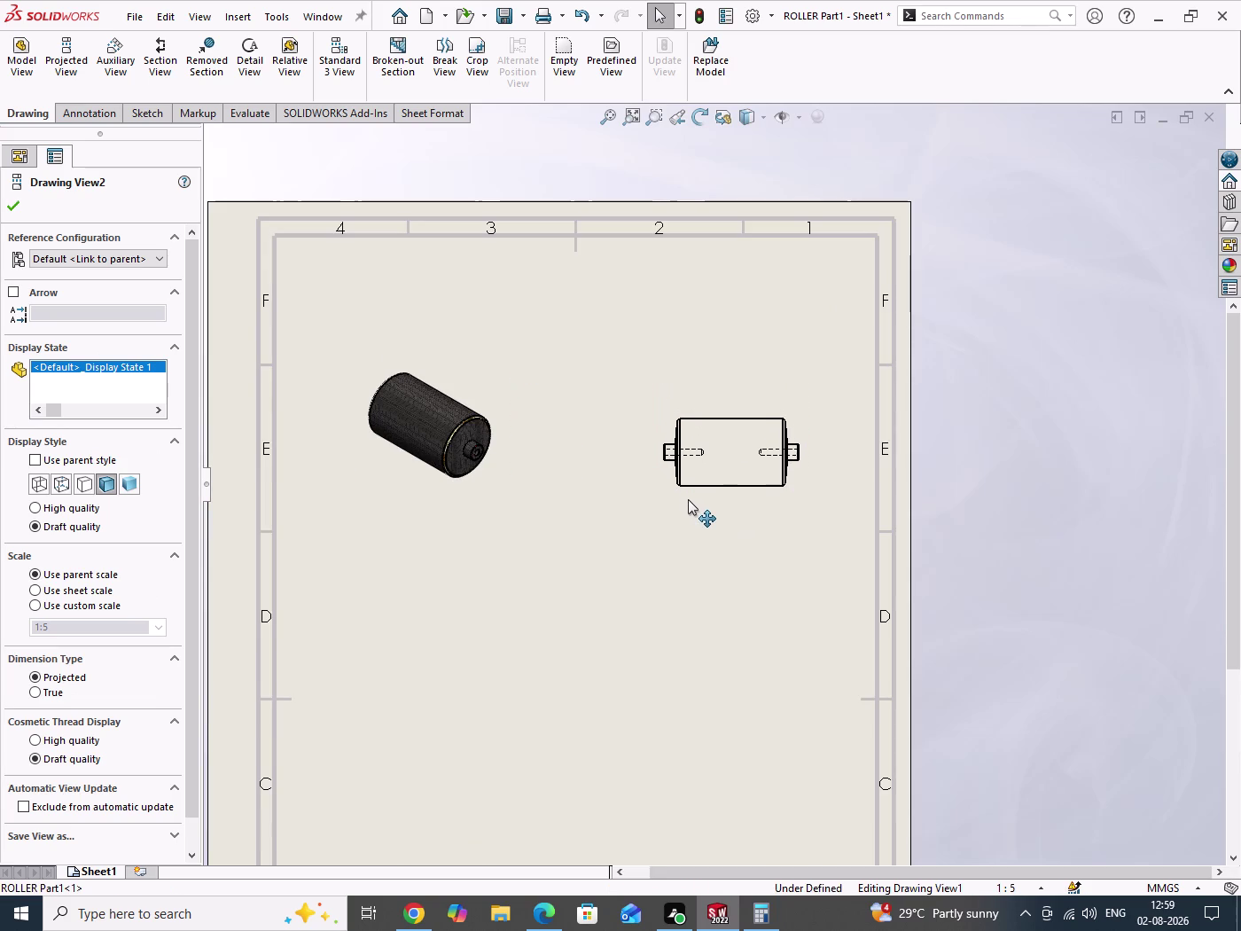
drag(688, 500, 692, 493)
Recenter the sheet on the front roller view and select that view.
scroll(down, 3)
scroll(down, 3)
scroll(up, 3)
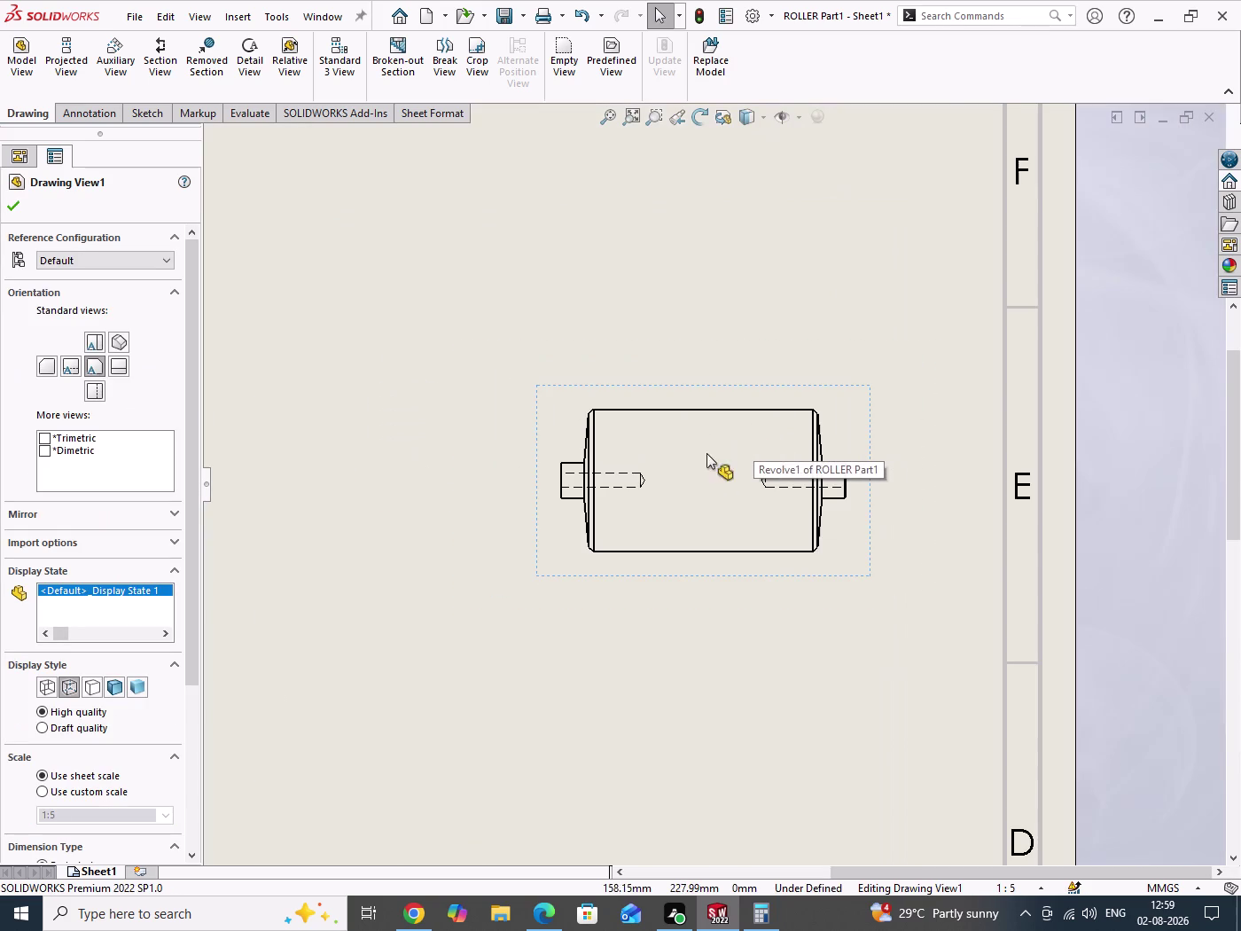
scroll(up, 3)
scroll(down, 3)
drag(476, 346, 483, 415)
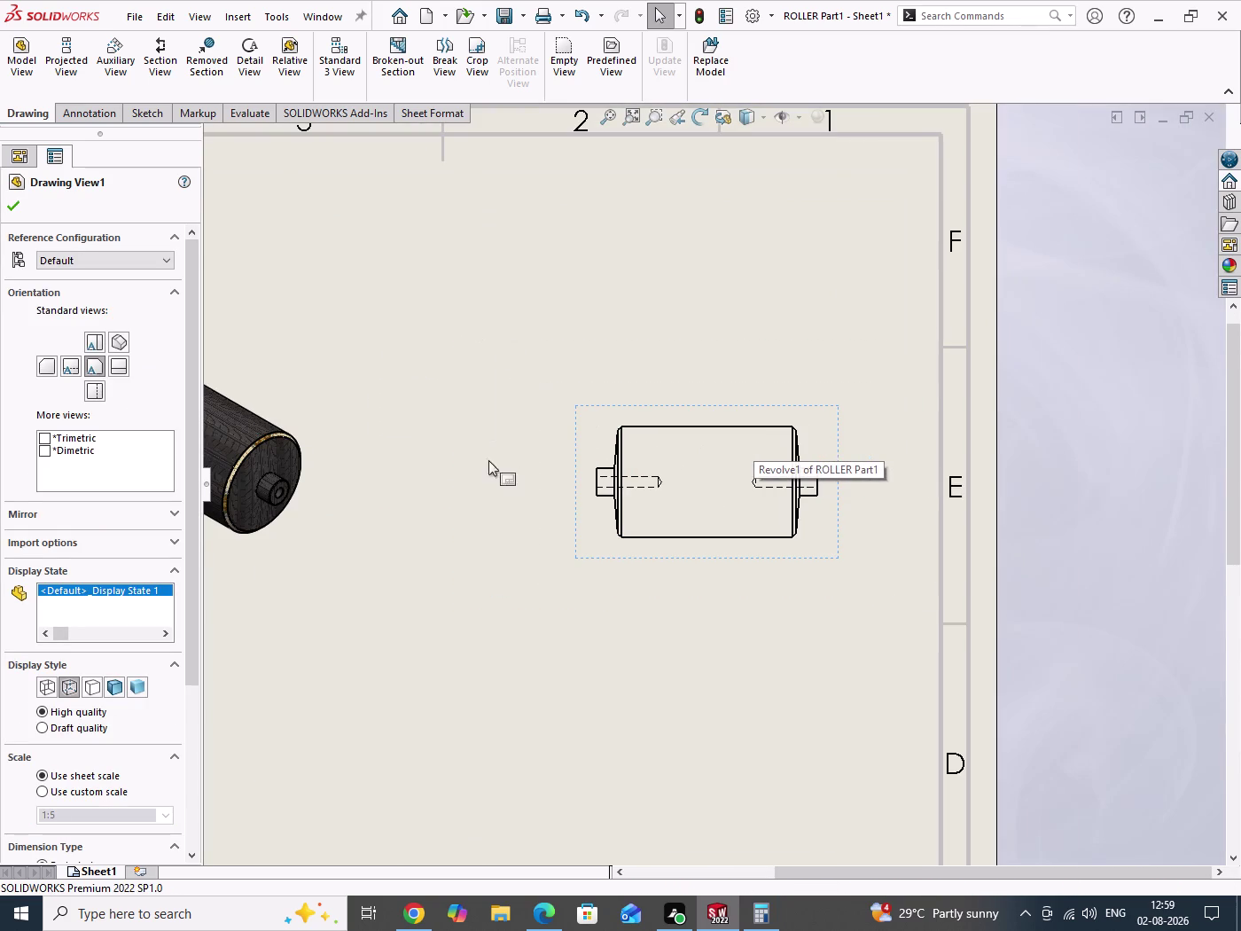
drag(483, 415, 500, 646)
click(398, 59)
scroll(down, 3)
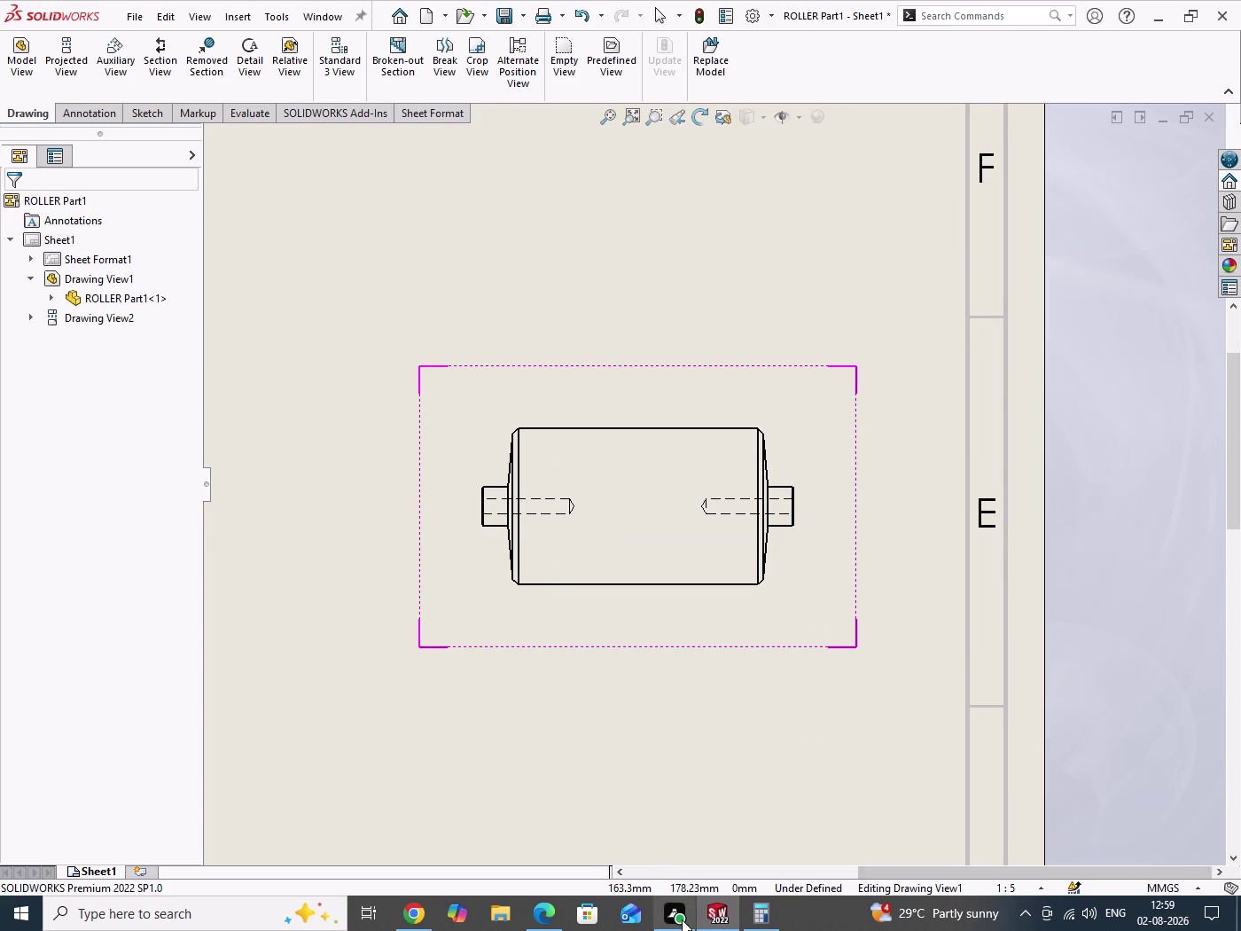
click(549, 920)
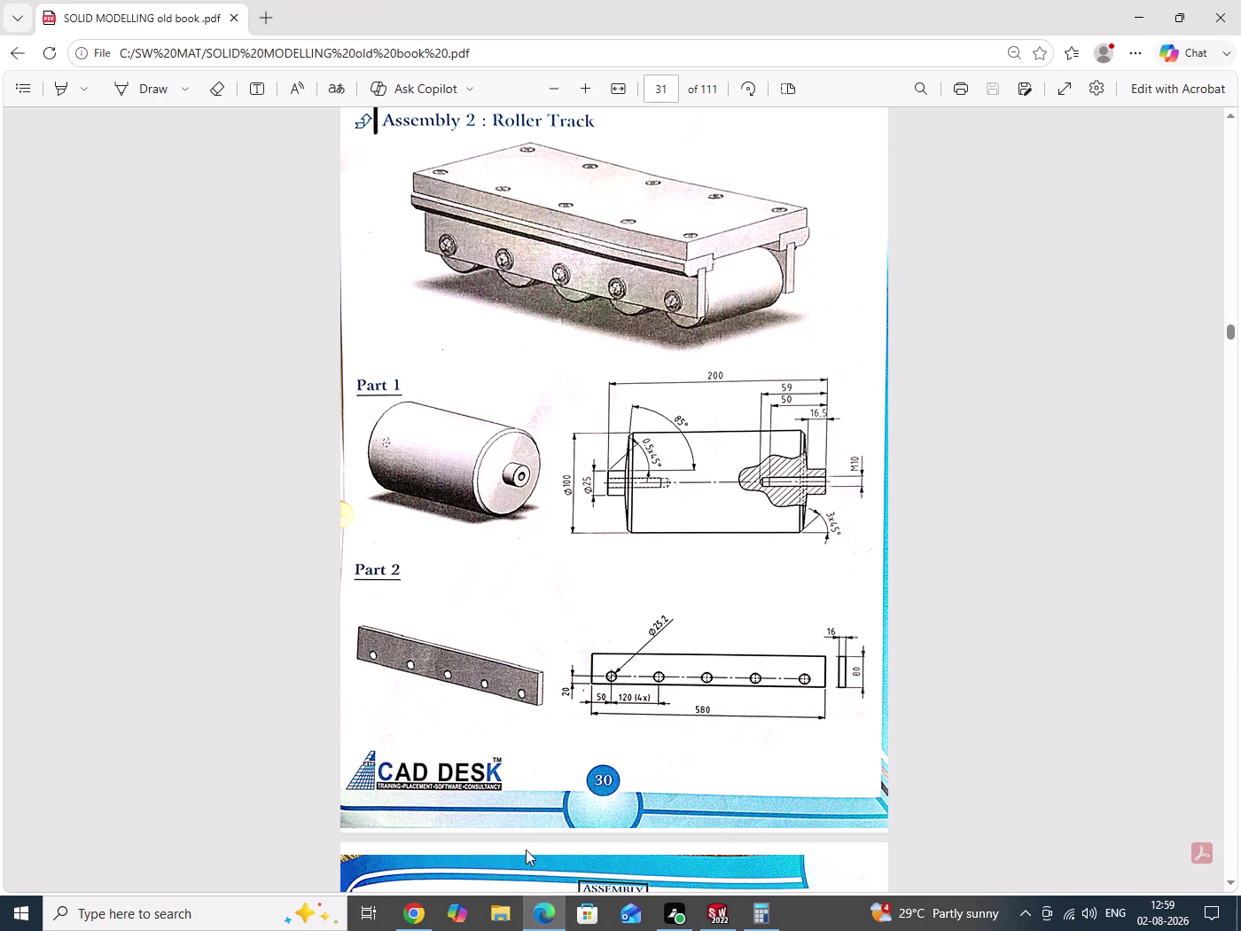
Enlarge Part 1's dimensioned roller drawing in the Edge PDF, then return to SOLIDWORKS.
scroll(up, 3)
scroll(down, 3)
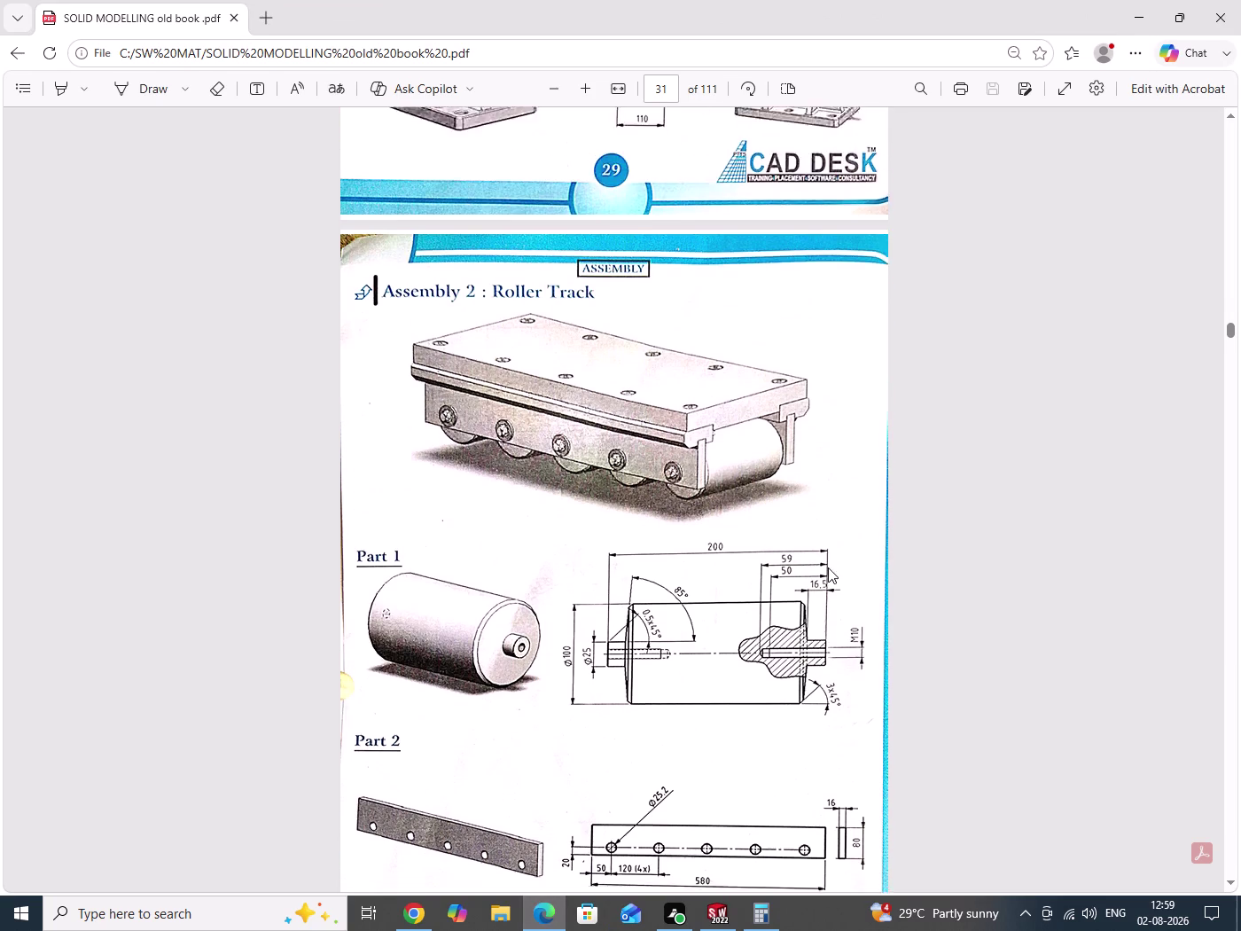
scroll(up, 3)
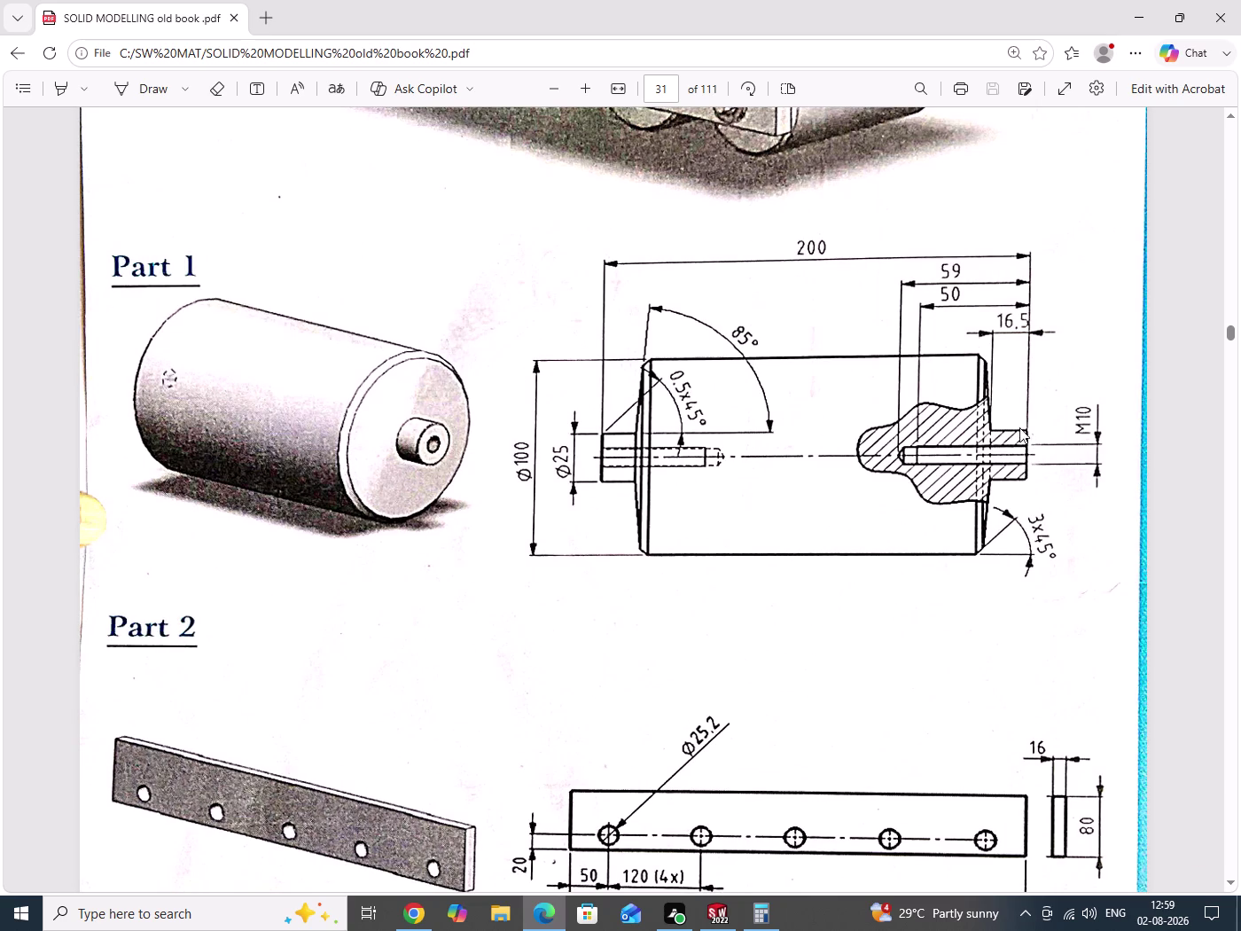
click(1134, 10)
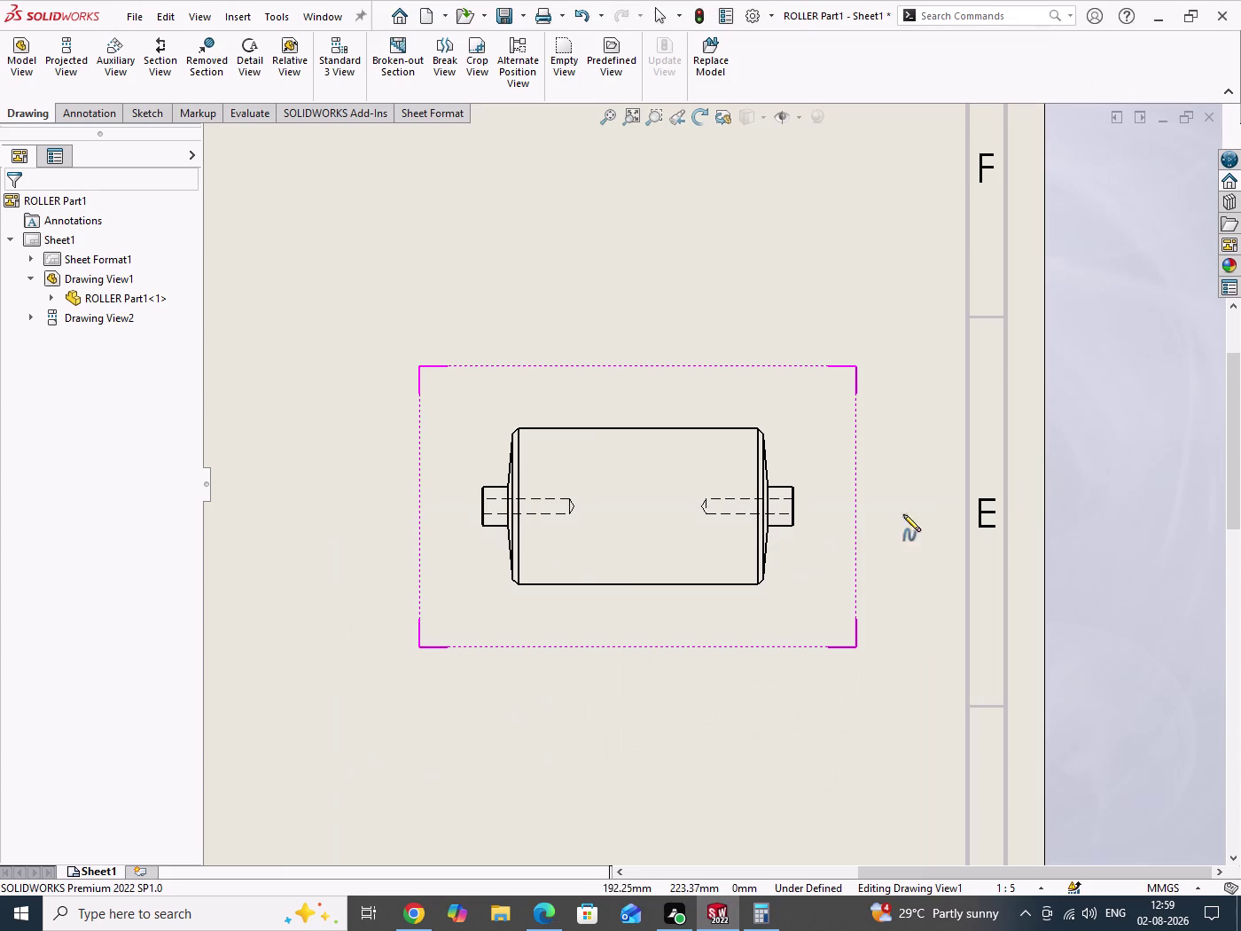
Draw a closed spline boundary around the roller's right shaft end.
scroll(down, 3)
scroll(down, 3)
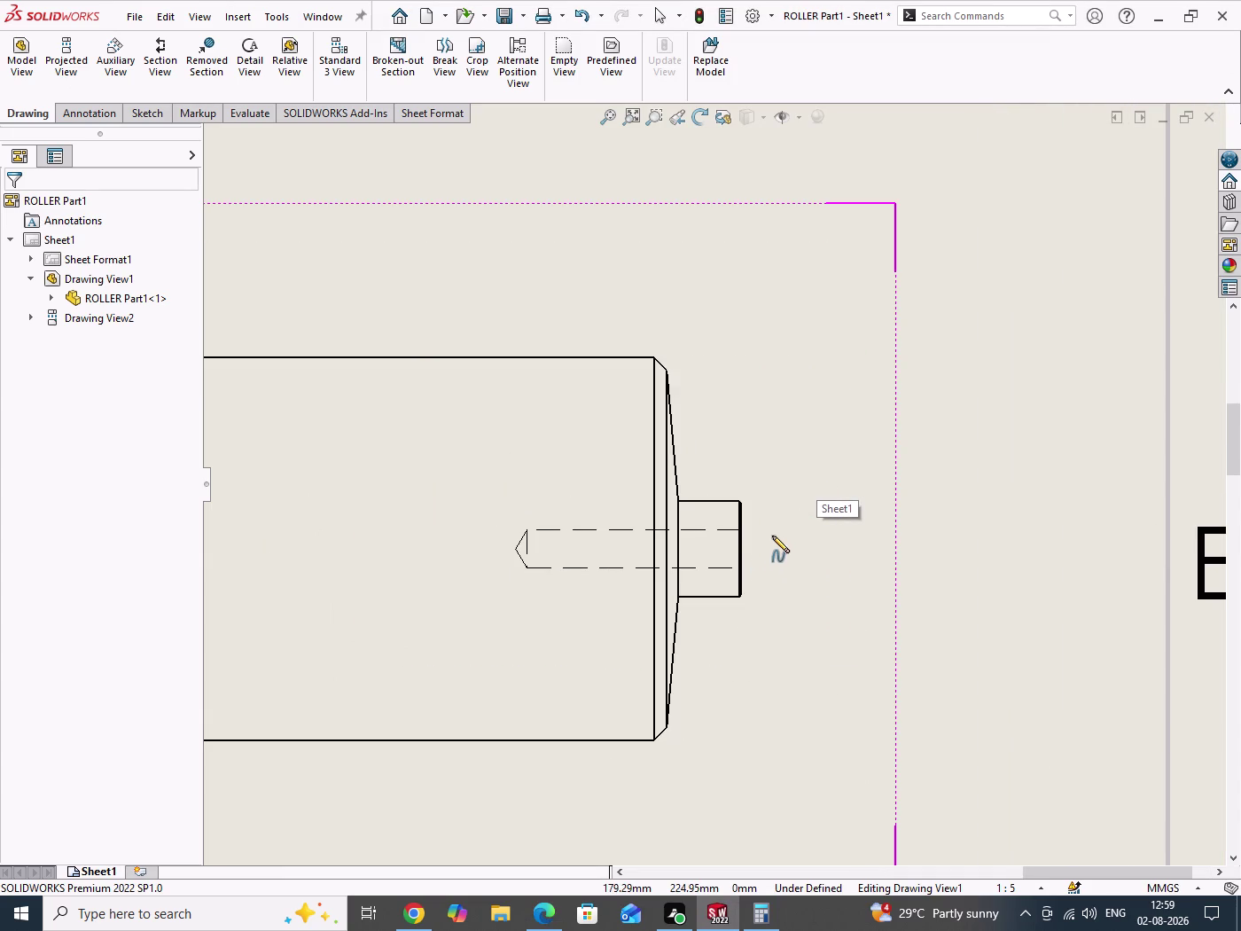
click(772, 542)
click(763, 469)
click(678, 461)
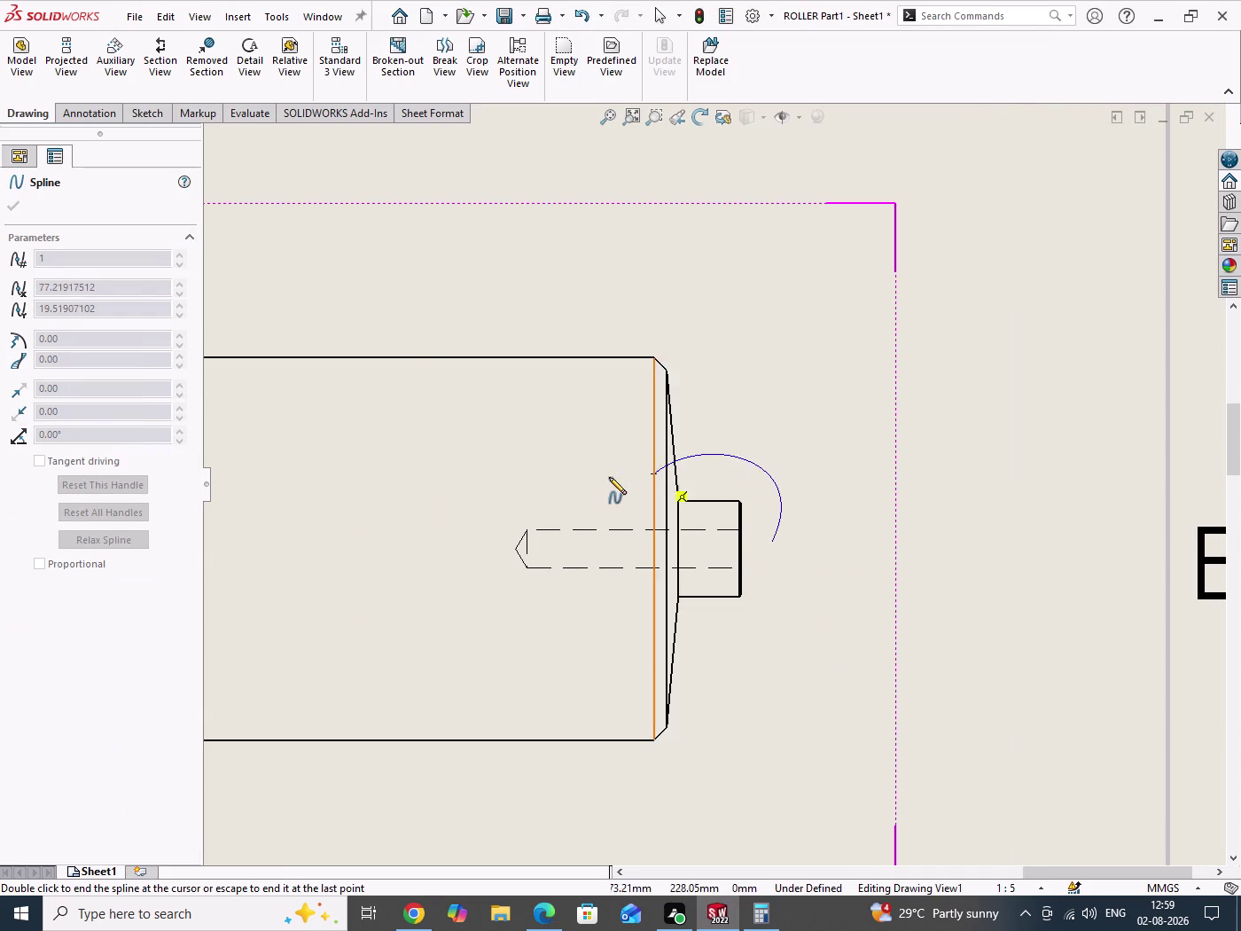
click(606, 477)
click(526, 502)
click(453, 501)
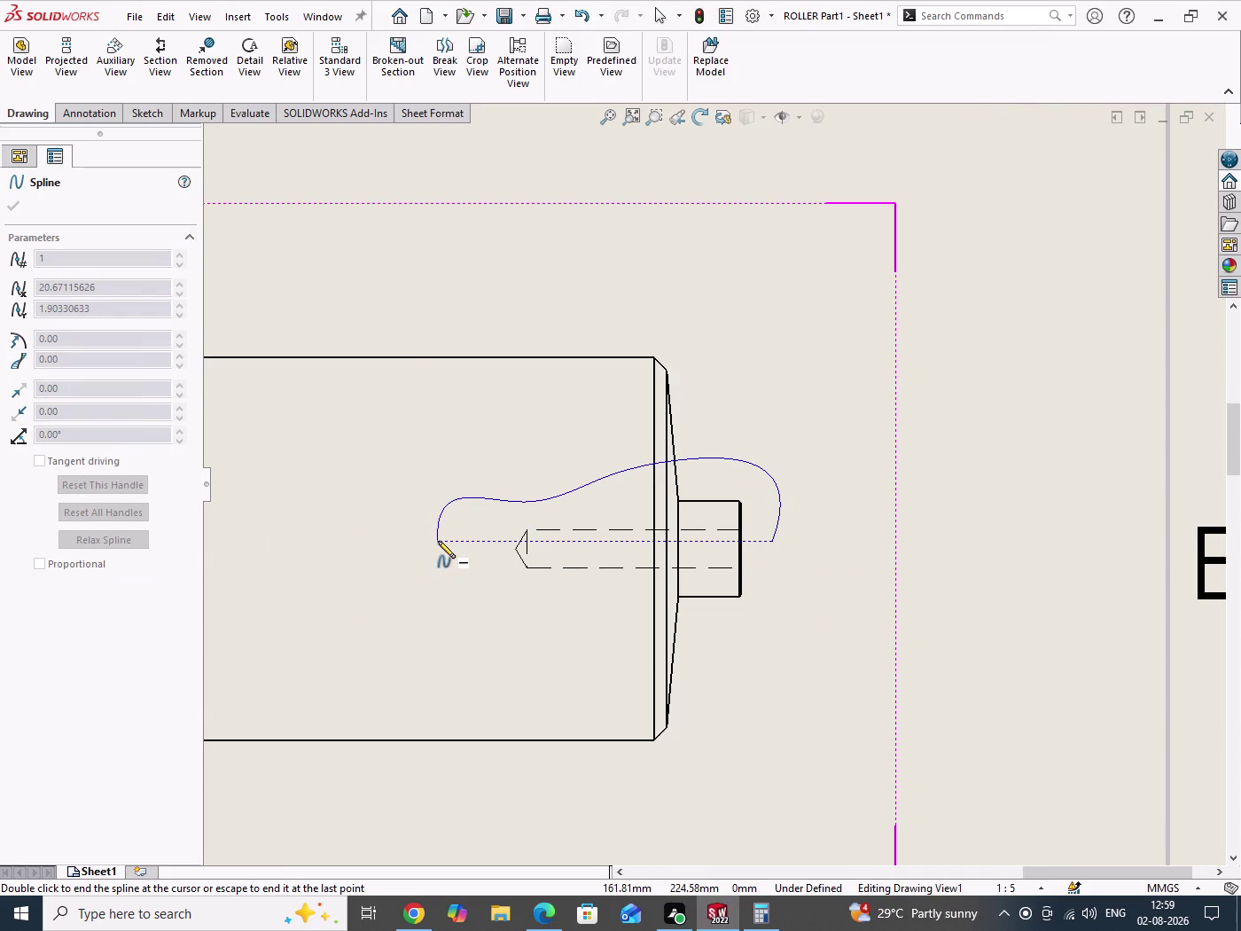
click(438, 541)
click(526, 599)
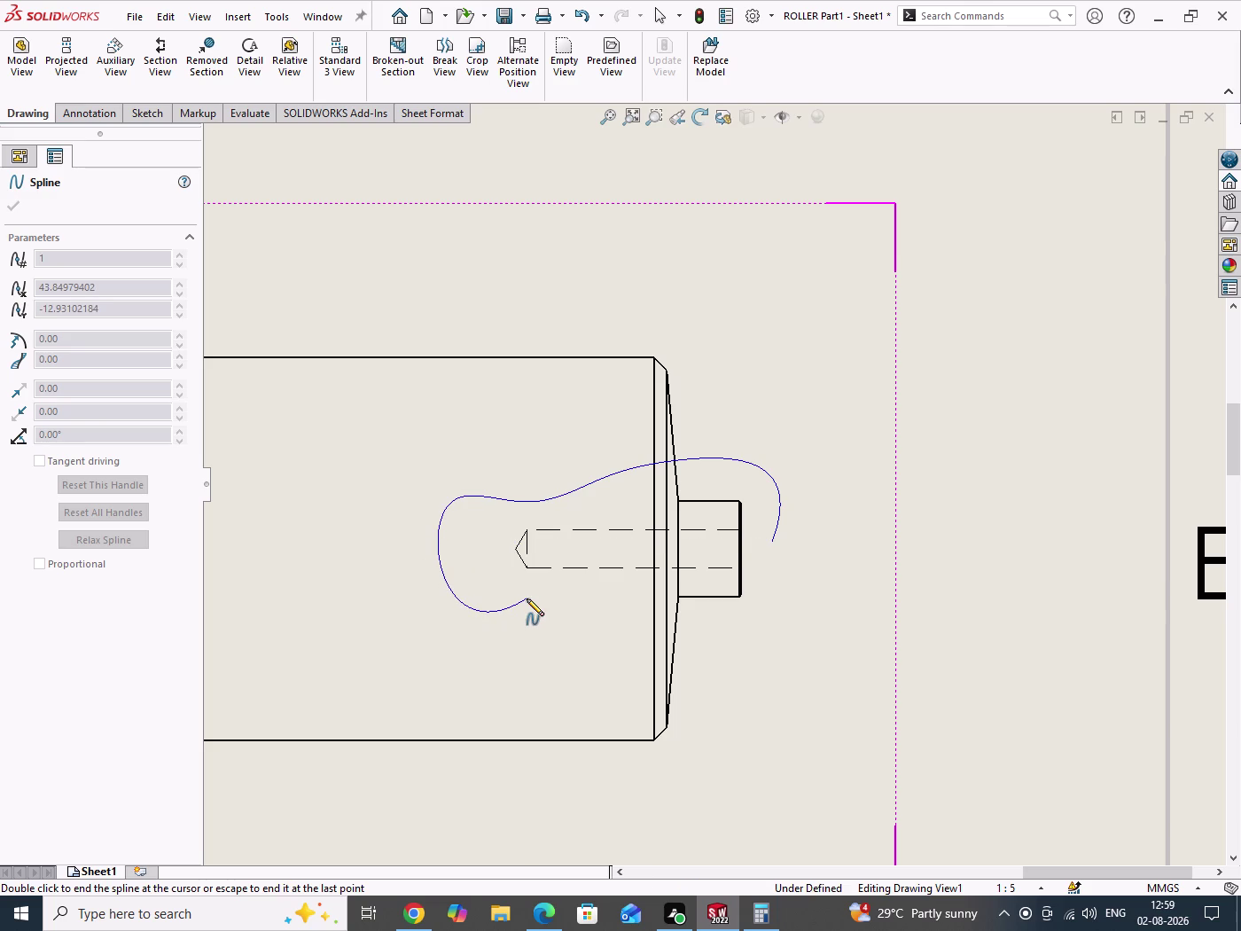
click(609, 637)
click(738, 624)
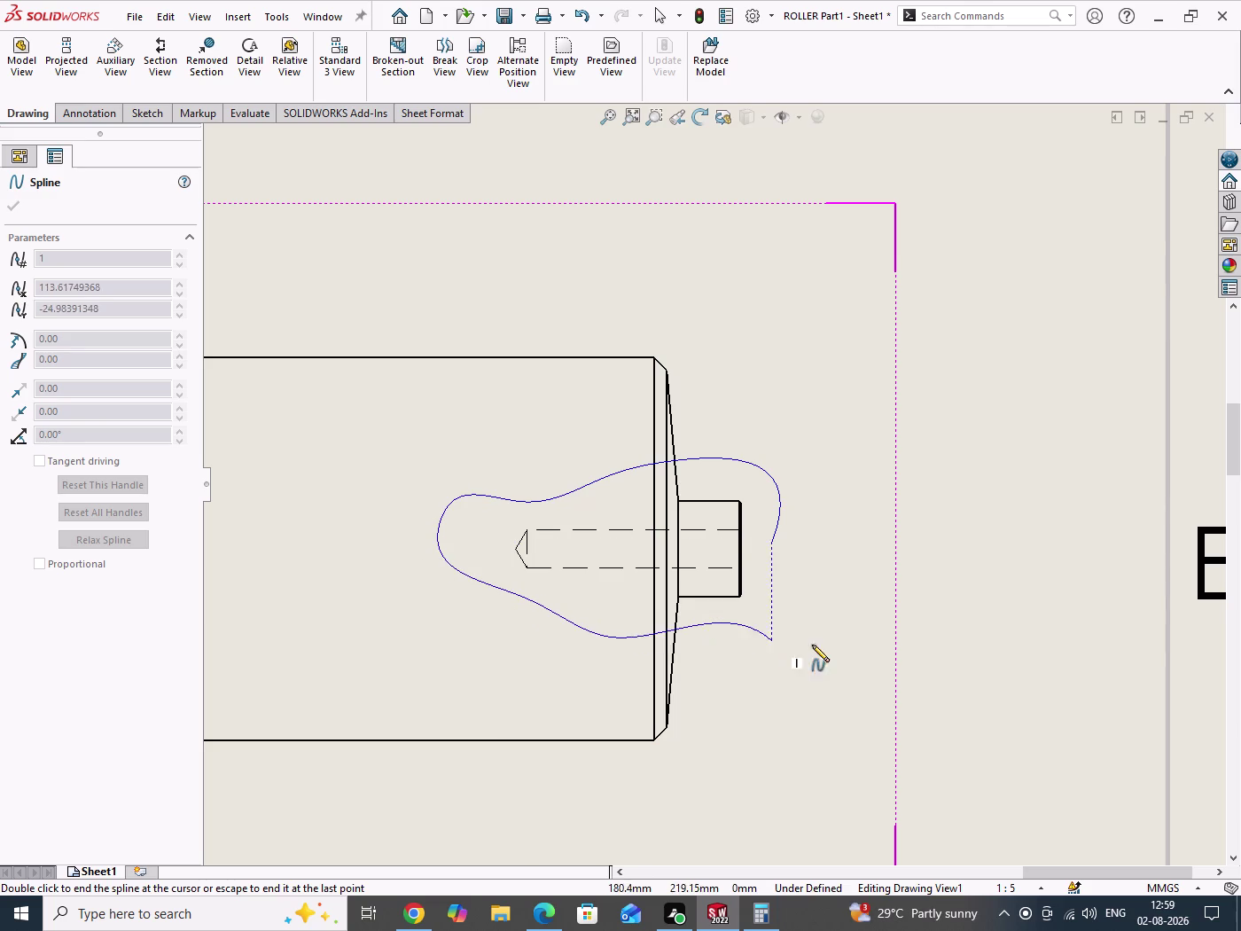
click(801, 618)
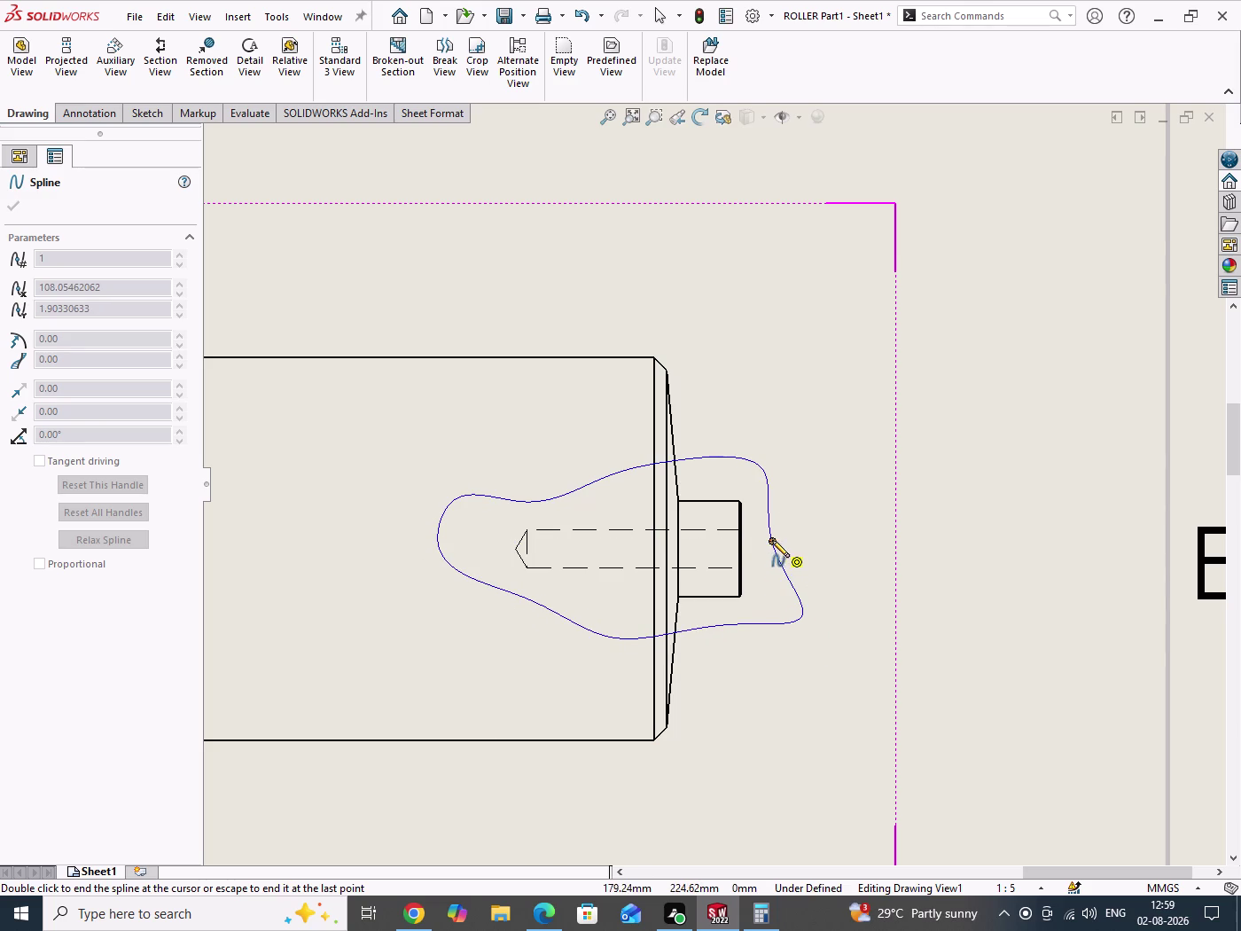
click(804, 571)
click(807, 536)
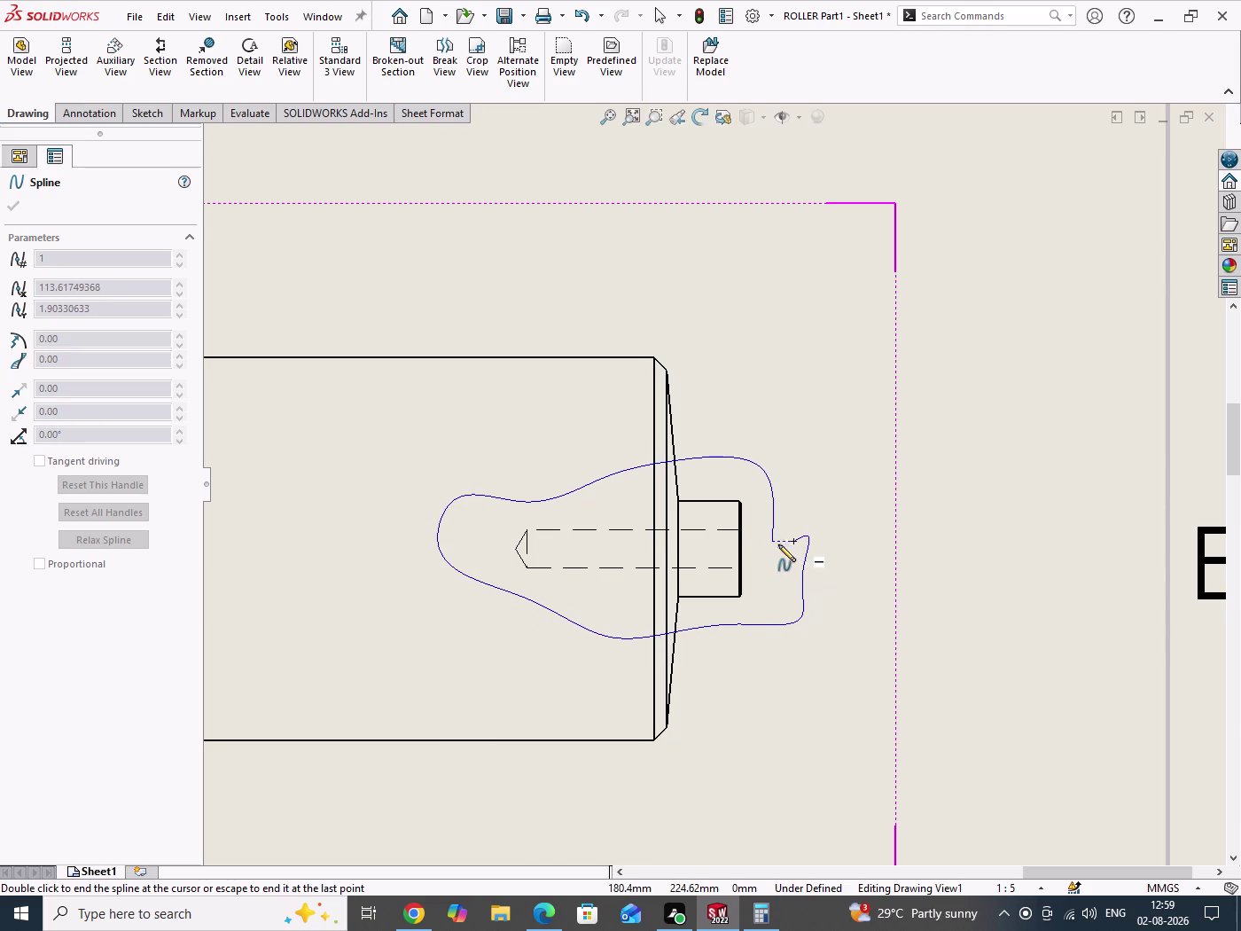
click(774, 540)
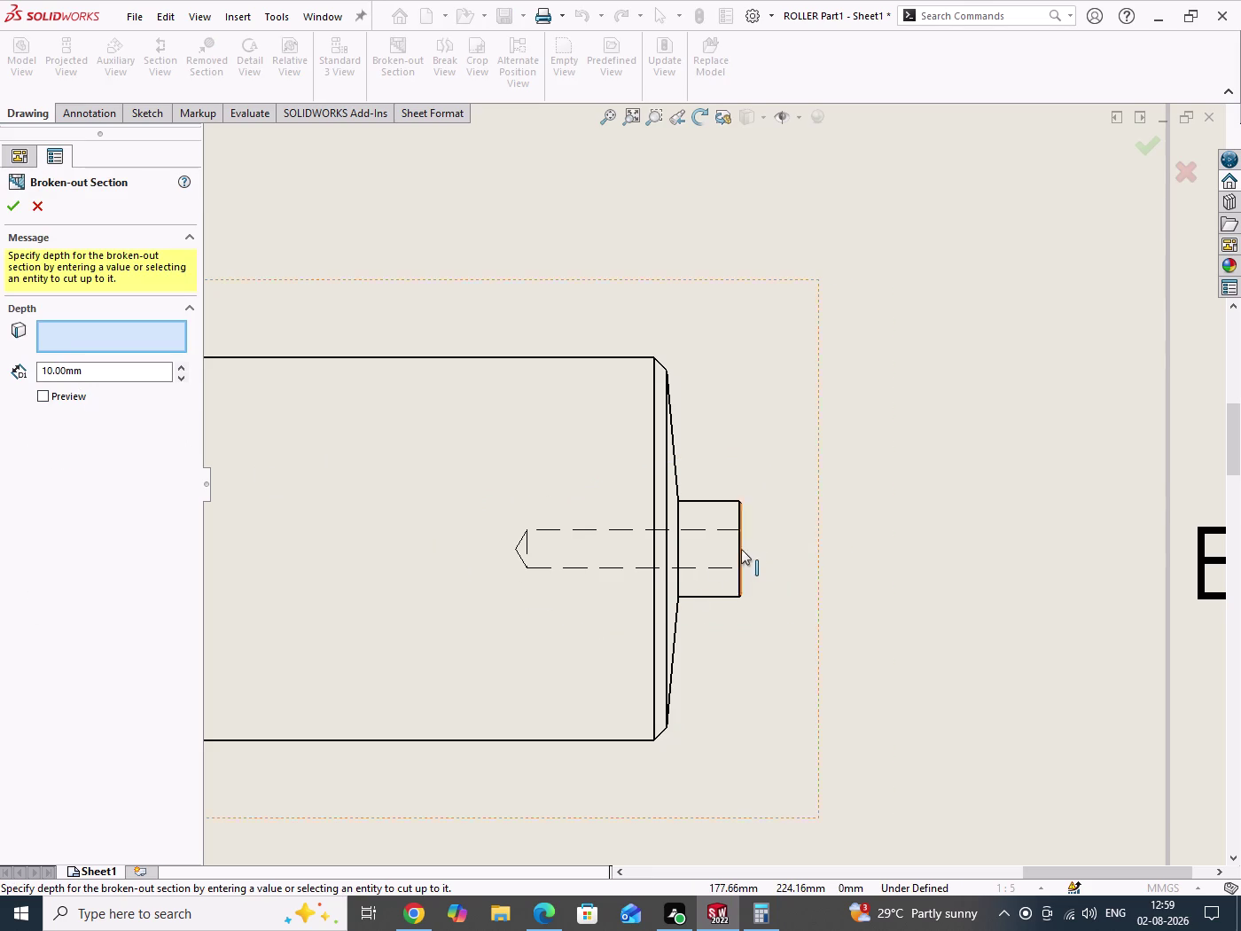
Set the cut depth to the shaft end edge, preview the hatching and confirm.
click(740, 548)
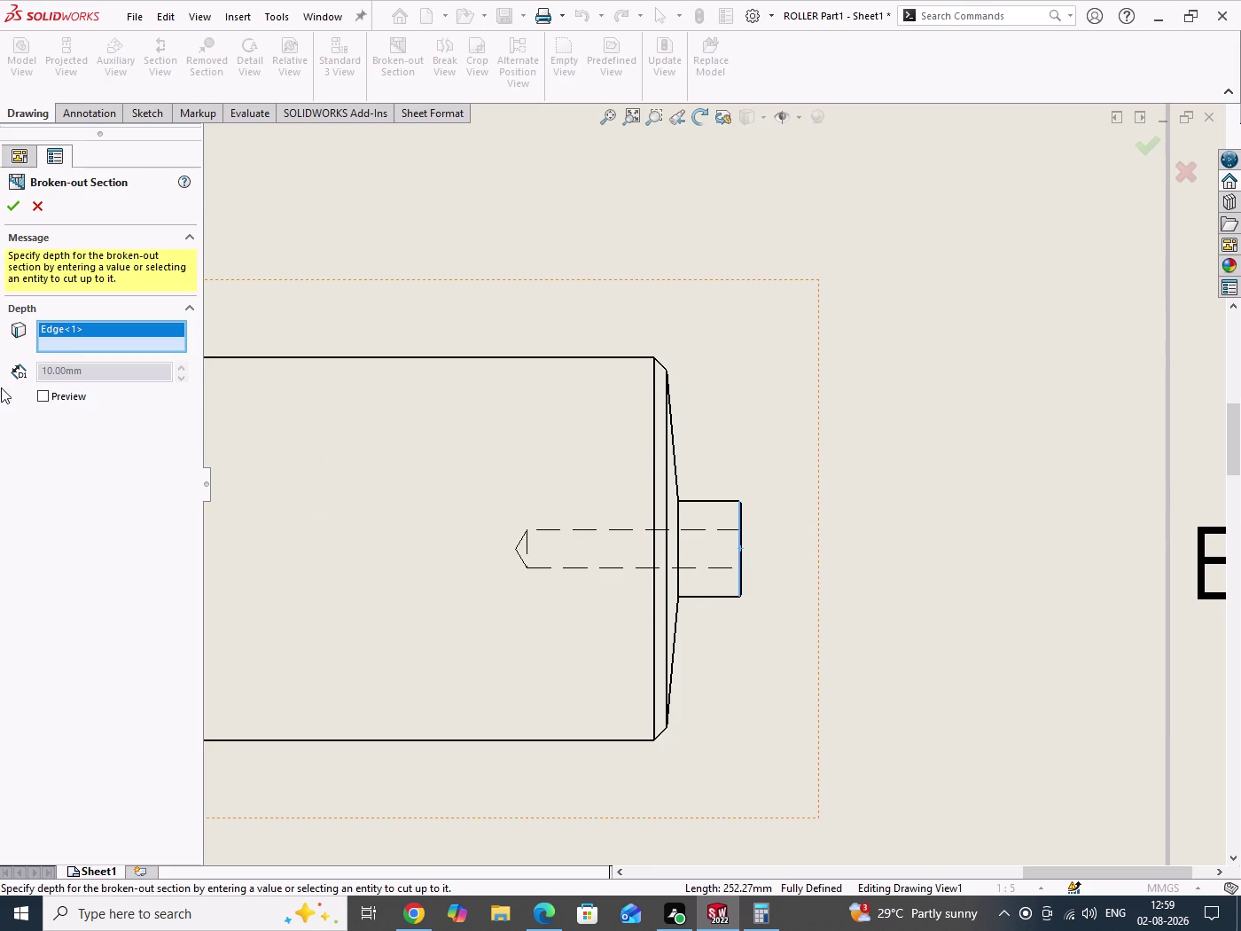
click(40, 400)
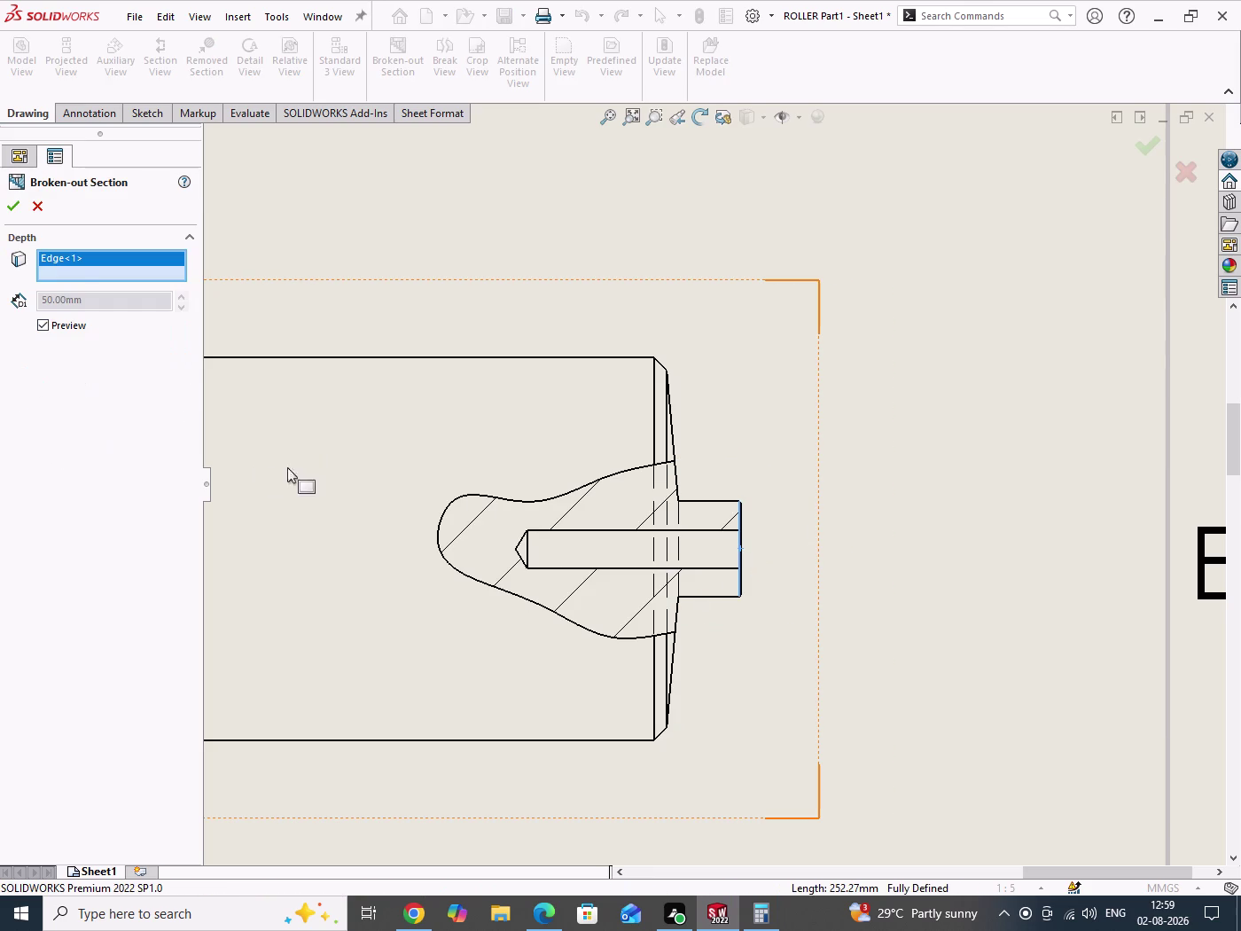
scroll(up, 3)
scroll(down, 3)
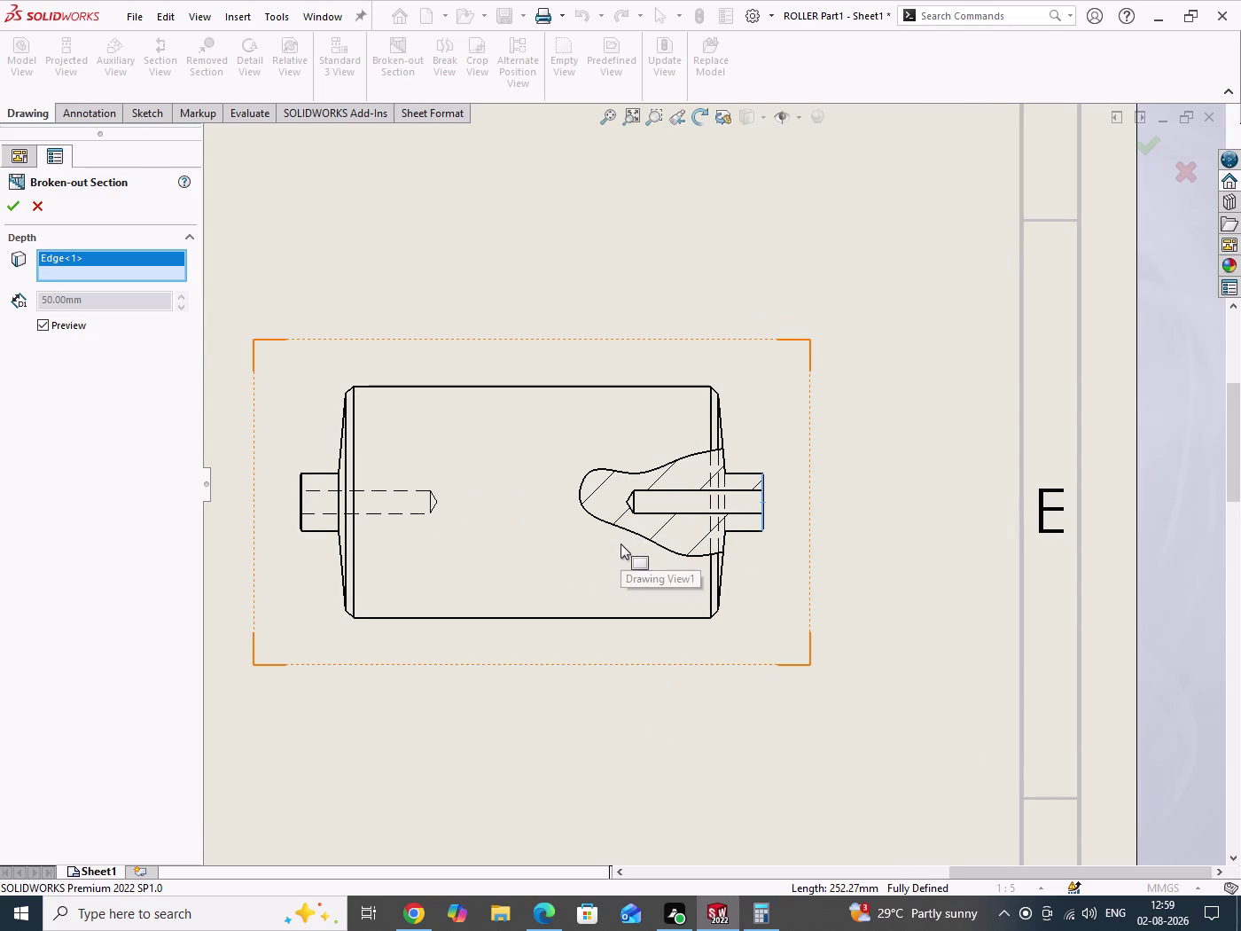
click(9, 212)
scroll(up, 3)
scroll(up, 3)
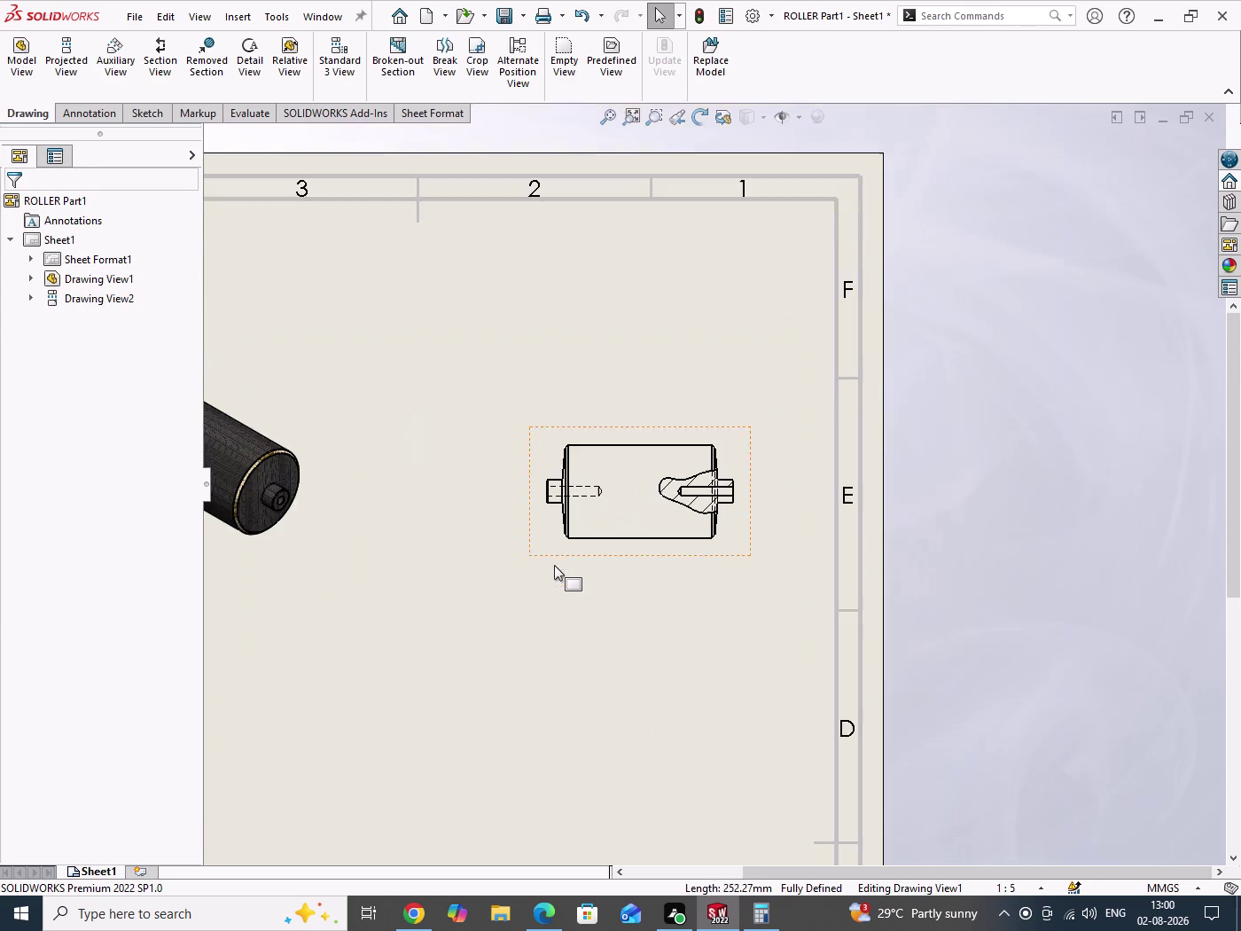
Center the sectioned view and Edit Sketch on Broken-out Section1 under Drawing View1.
scroll(down, 3)
scroll(down, 3)
drag(597, 646, 684, 690)
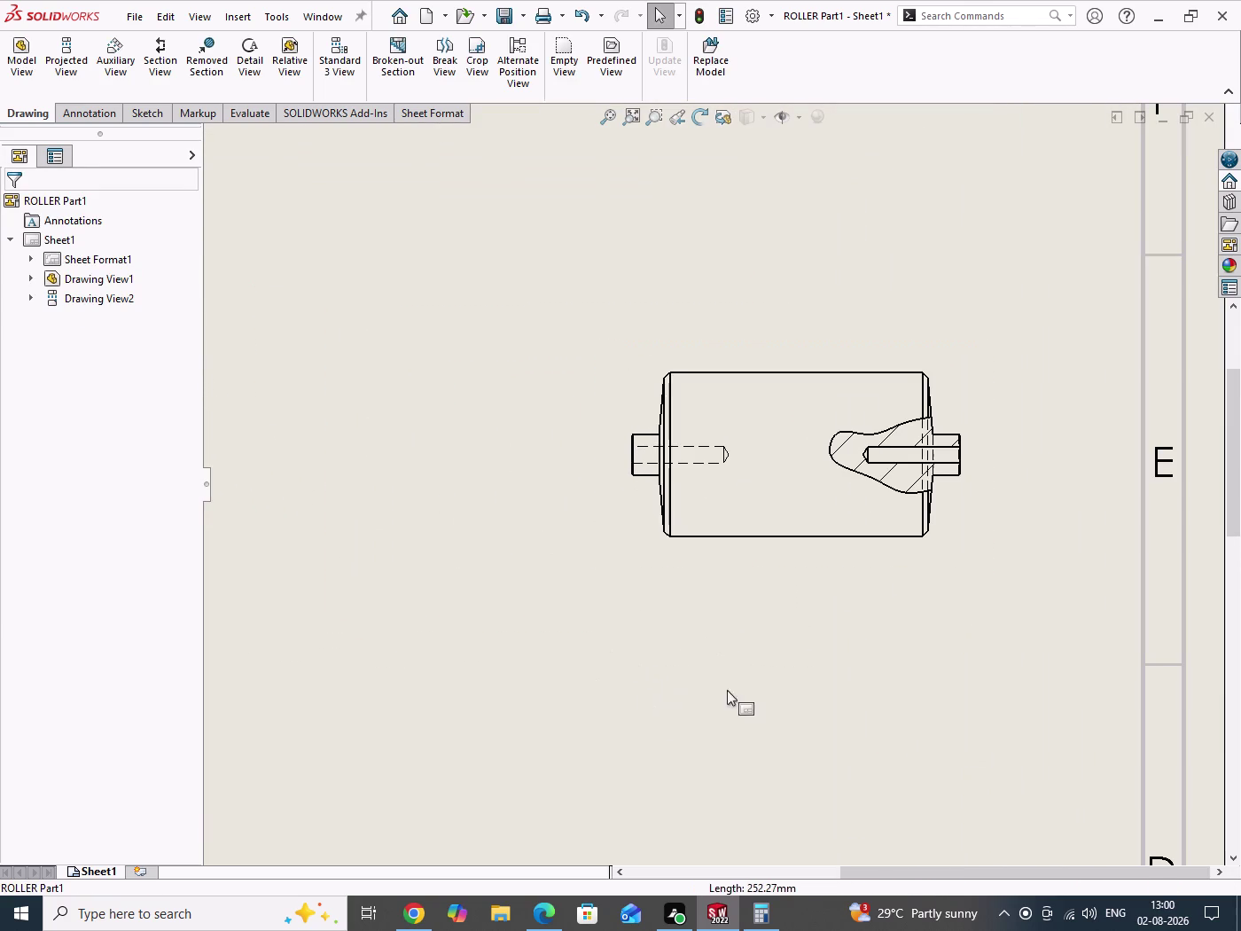
scroll(down, 3)
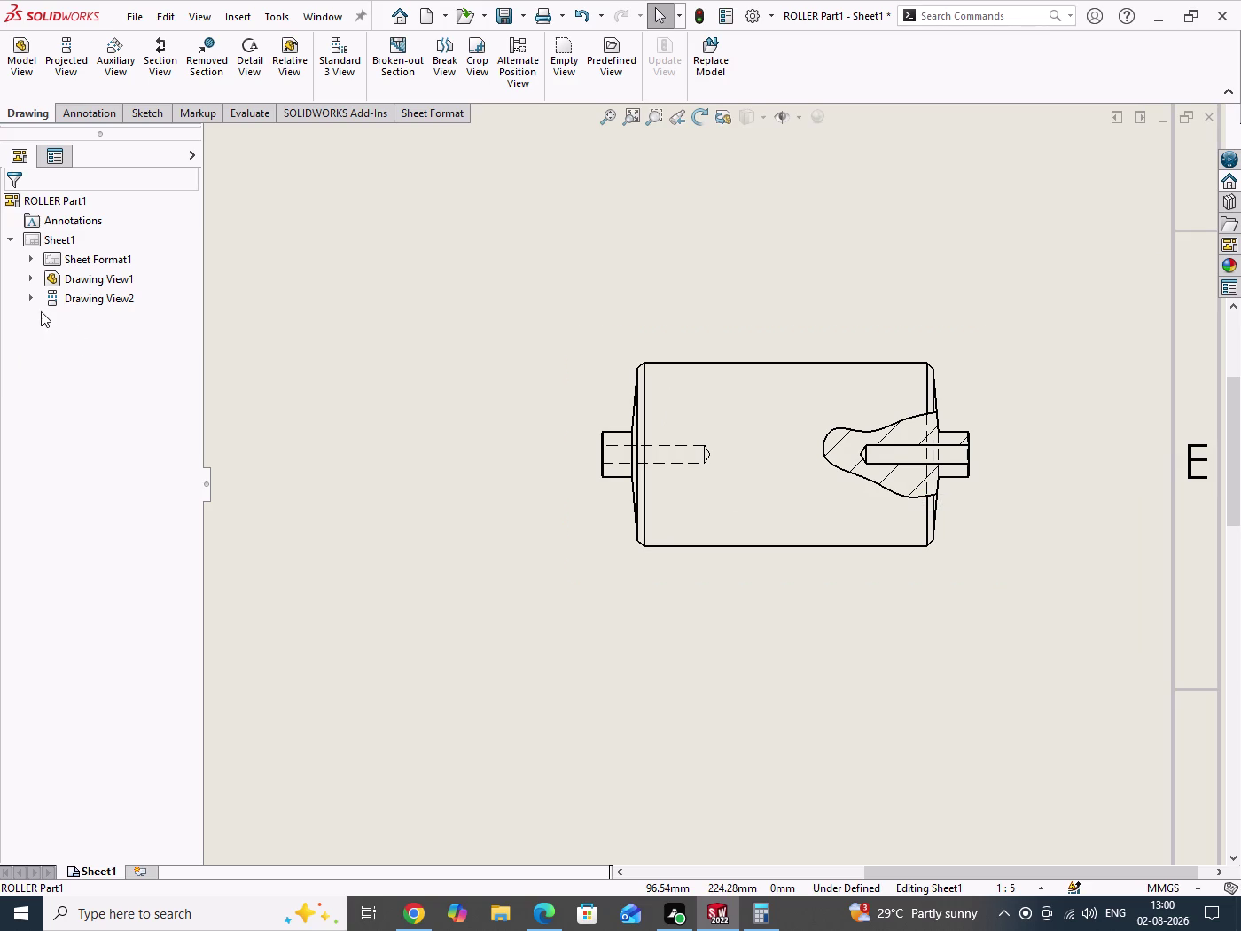
click(29, 301)
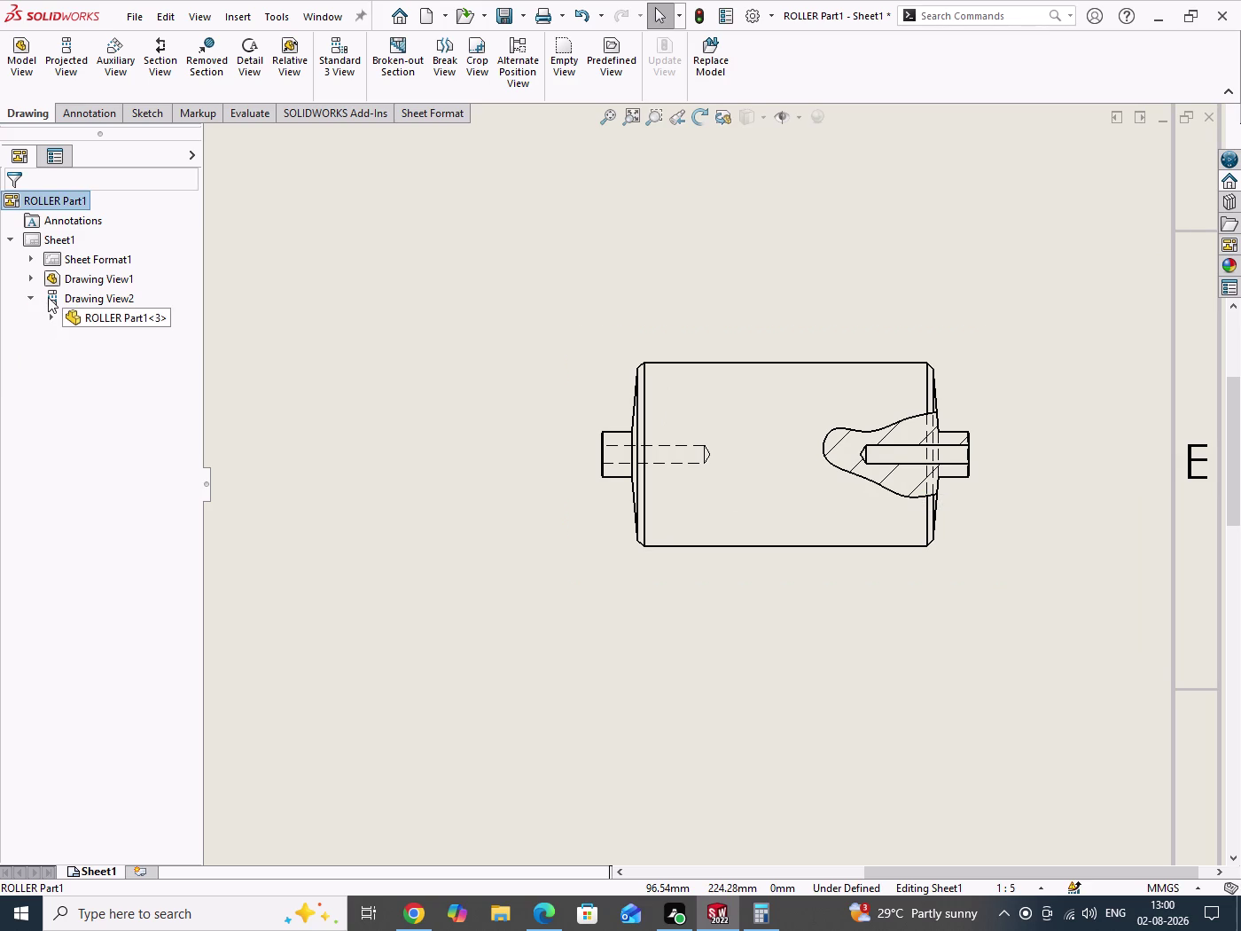
click(31, 300)
click(32, 281)
right_click(114, 302)
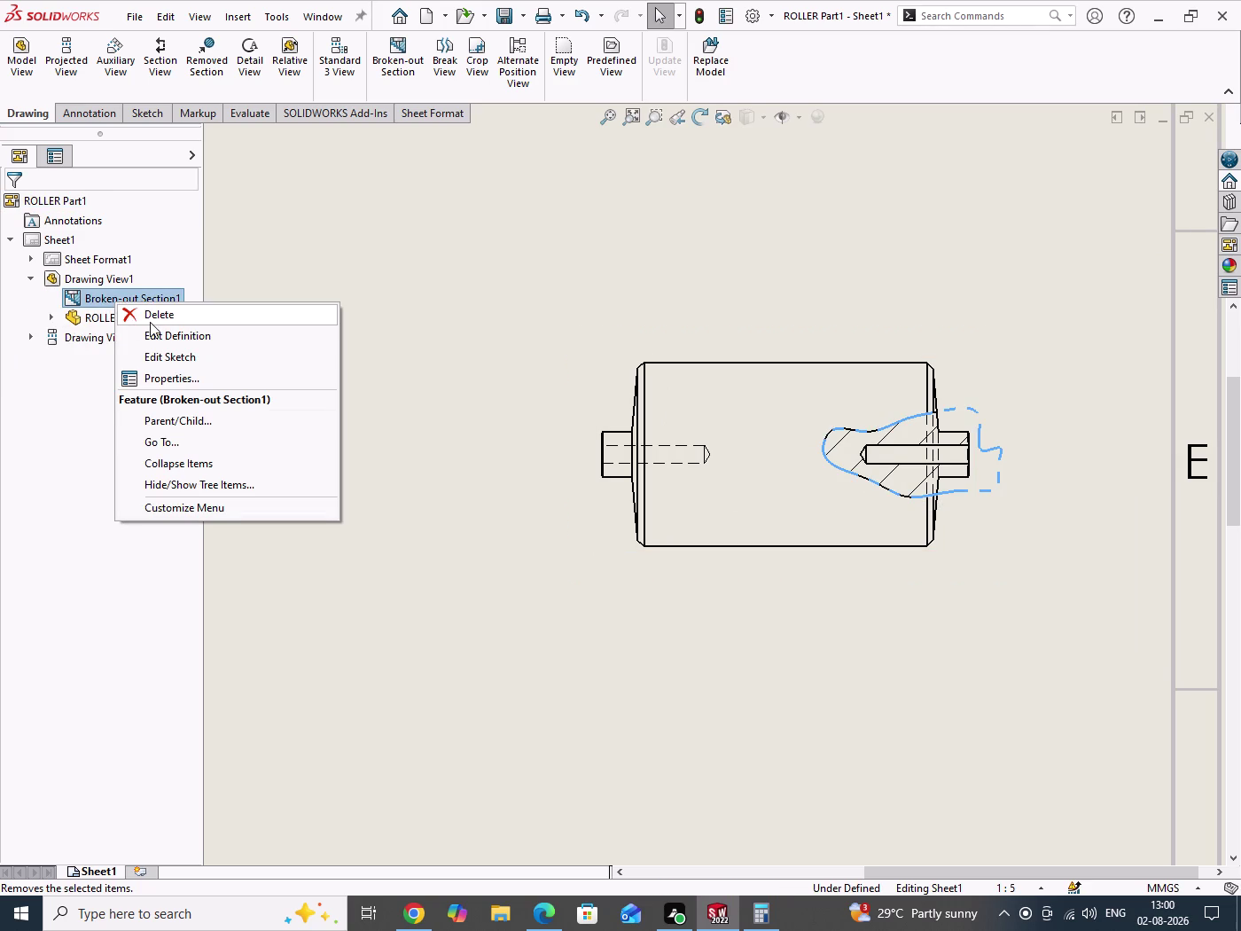
click(156, 357)
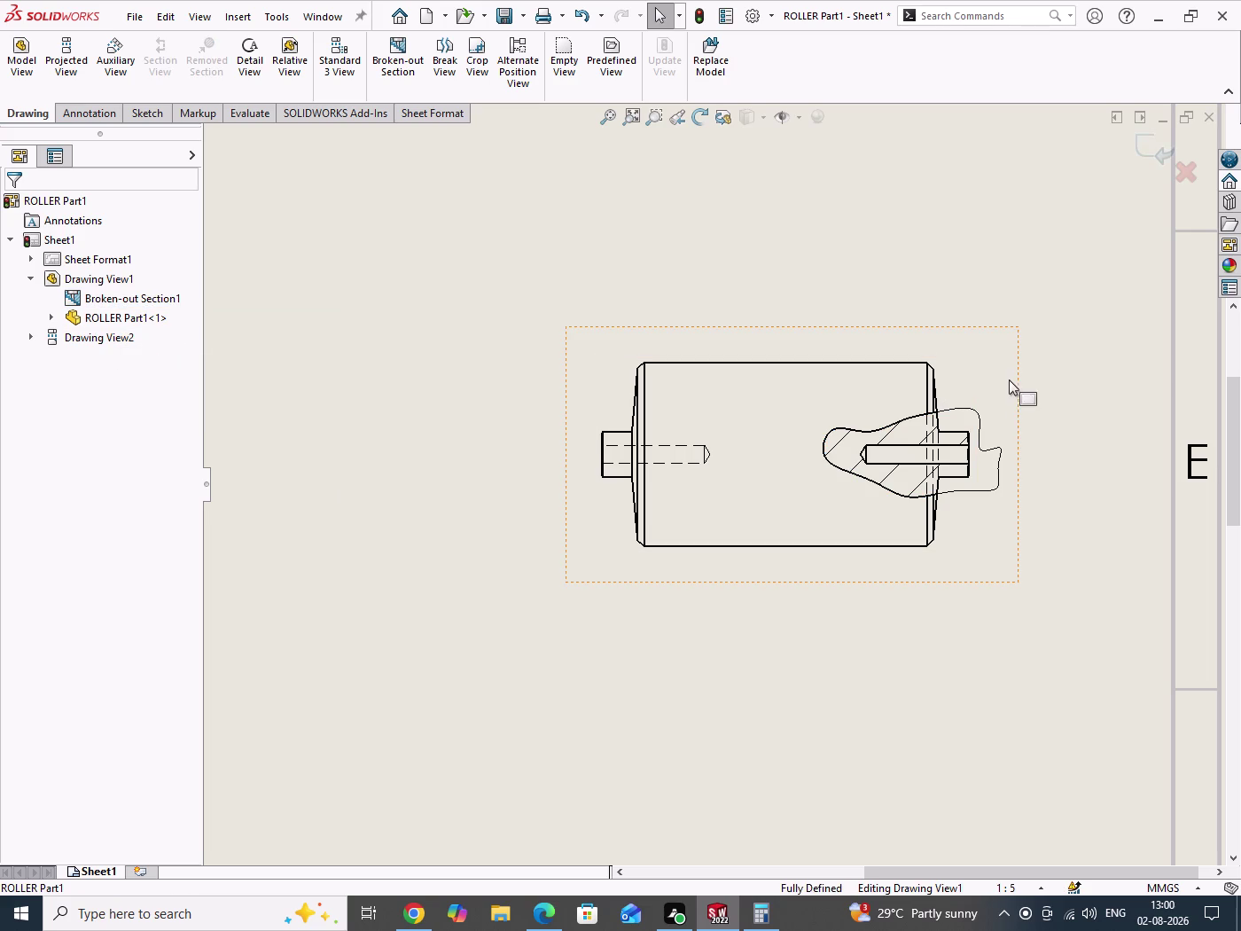
Select the section's boundary spline and glance at the Part 1 reference drawing.
scroll(down, 3)
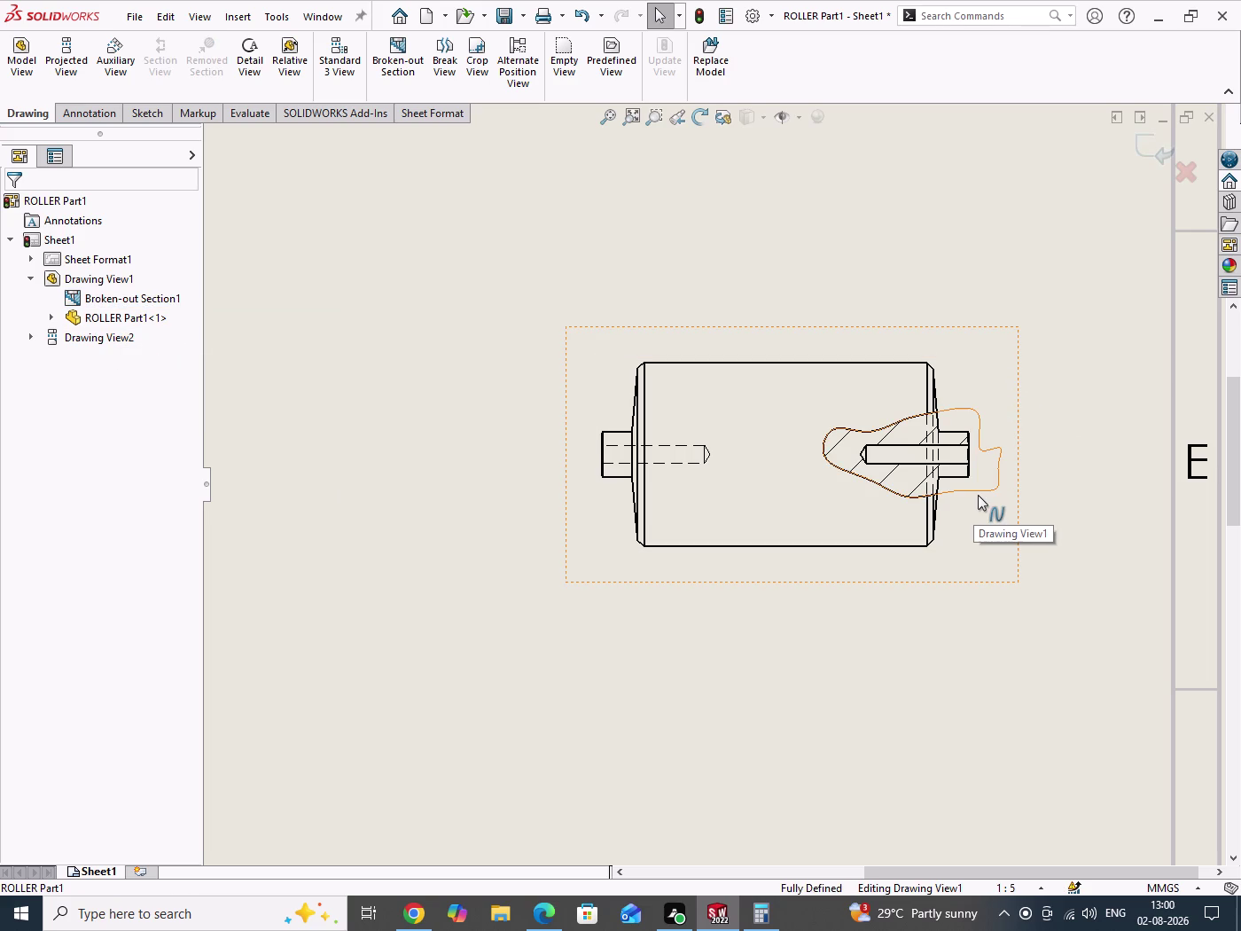
click(978, 495)
scroll(down, 3)
scroll(down, 3)
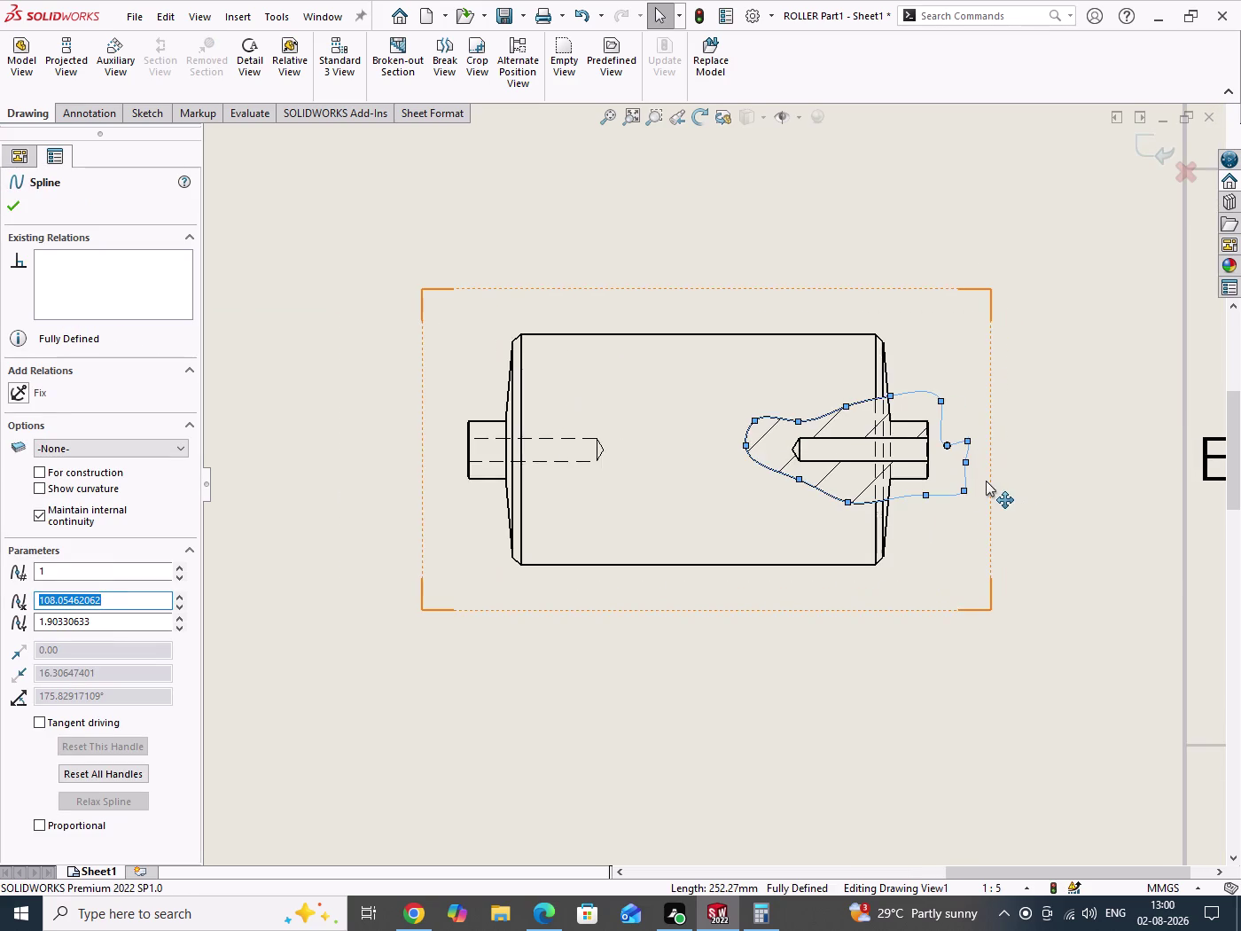
click(545, 916)
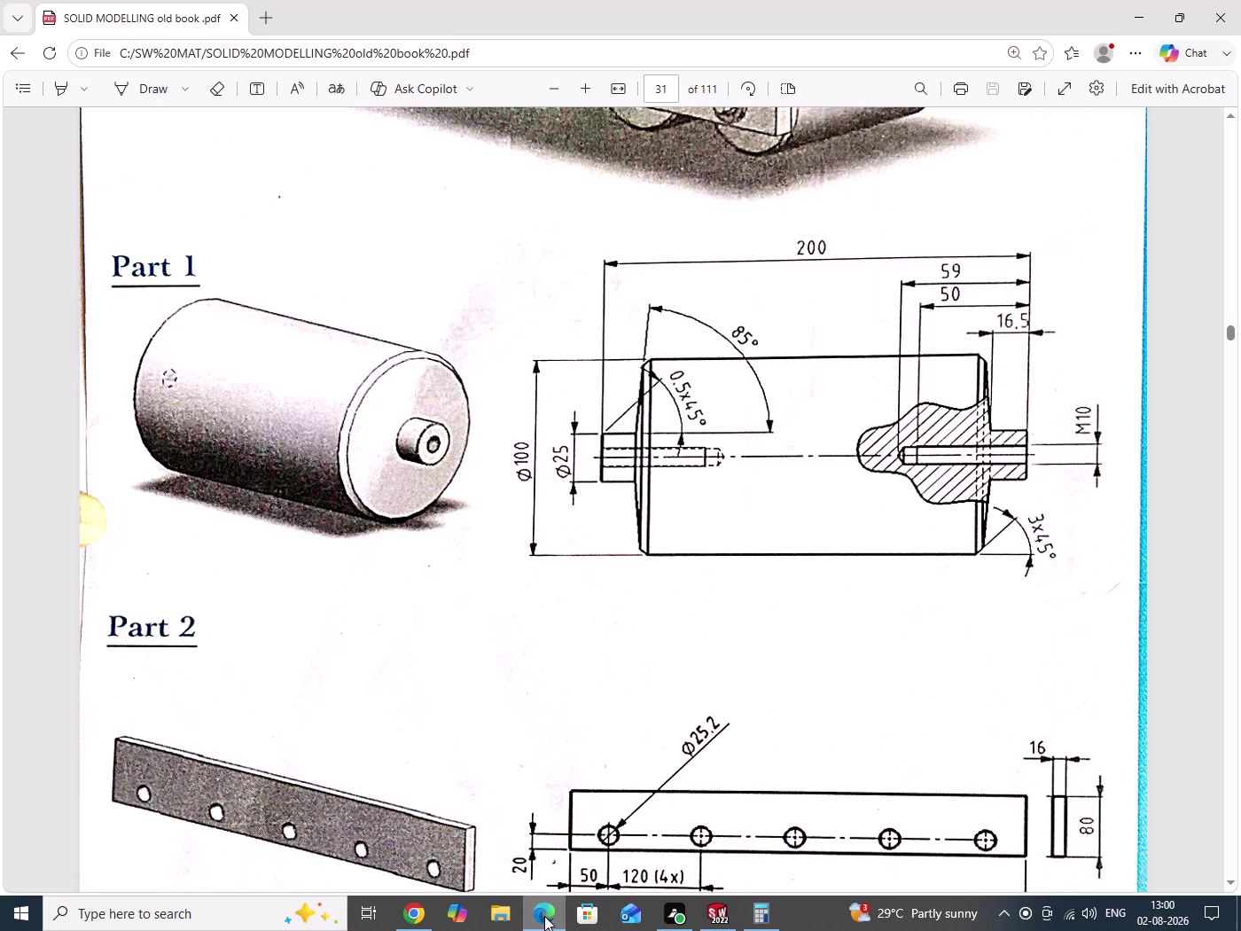
click(544, 916)
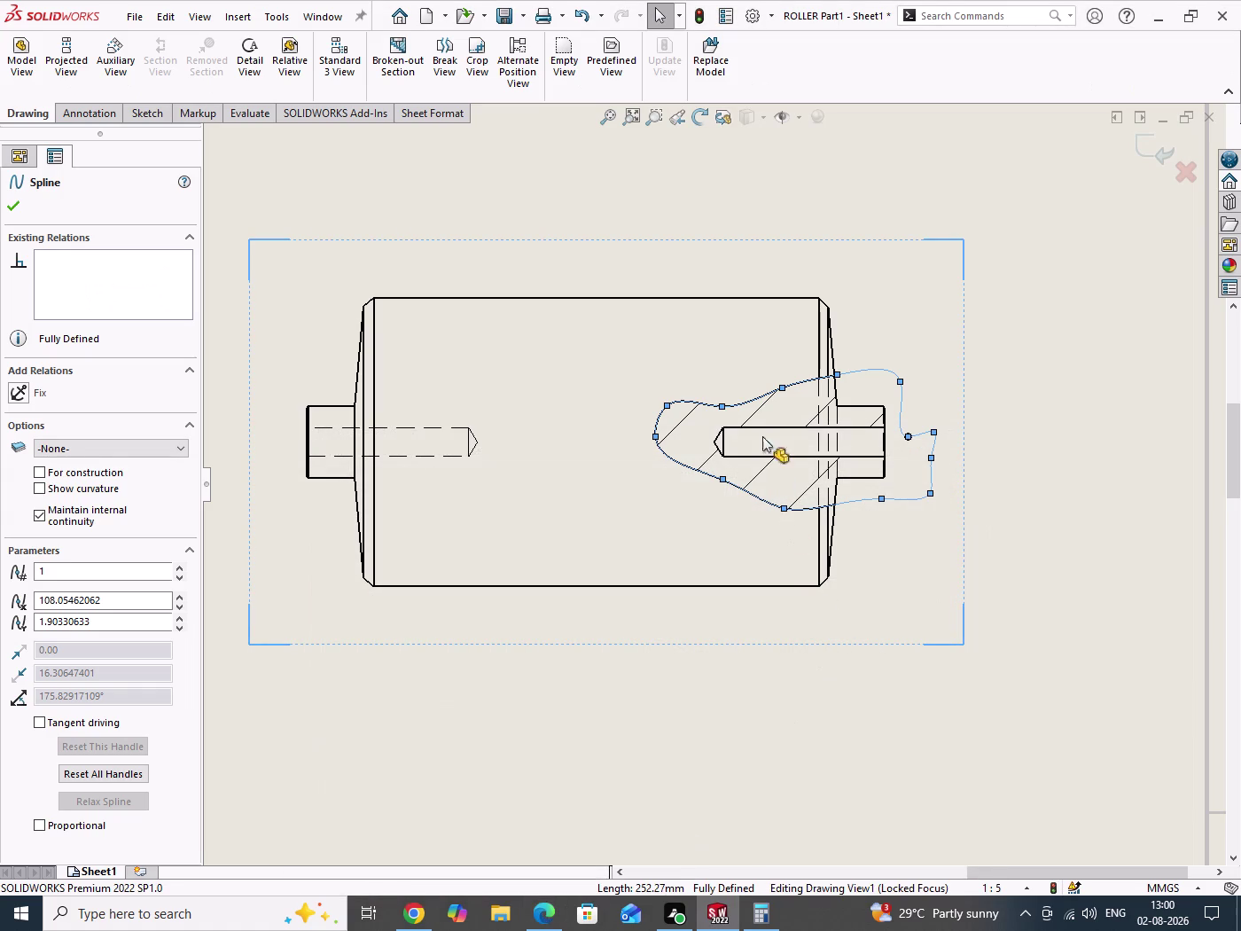
Drag the spline's lower and upper points to reshape the boundary, then rebuild.
drag(720, 480, 720, 481)
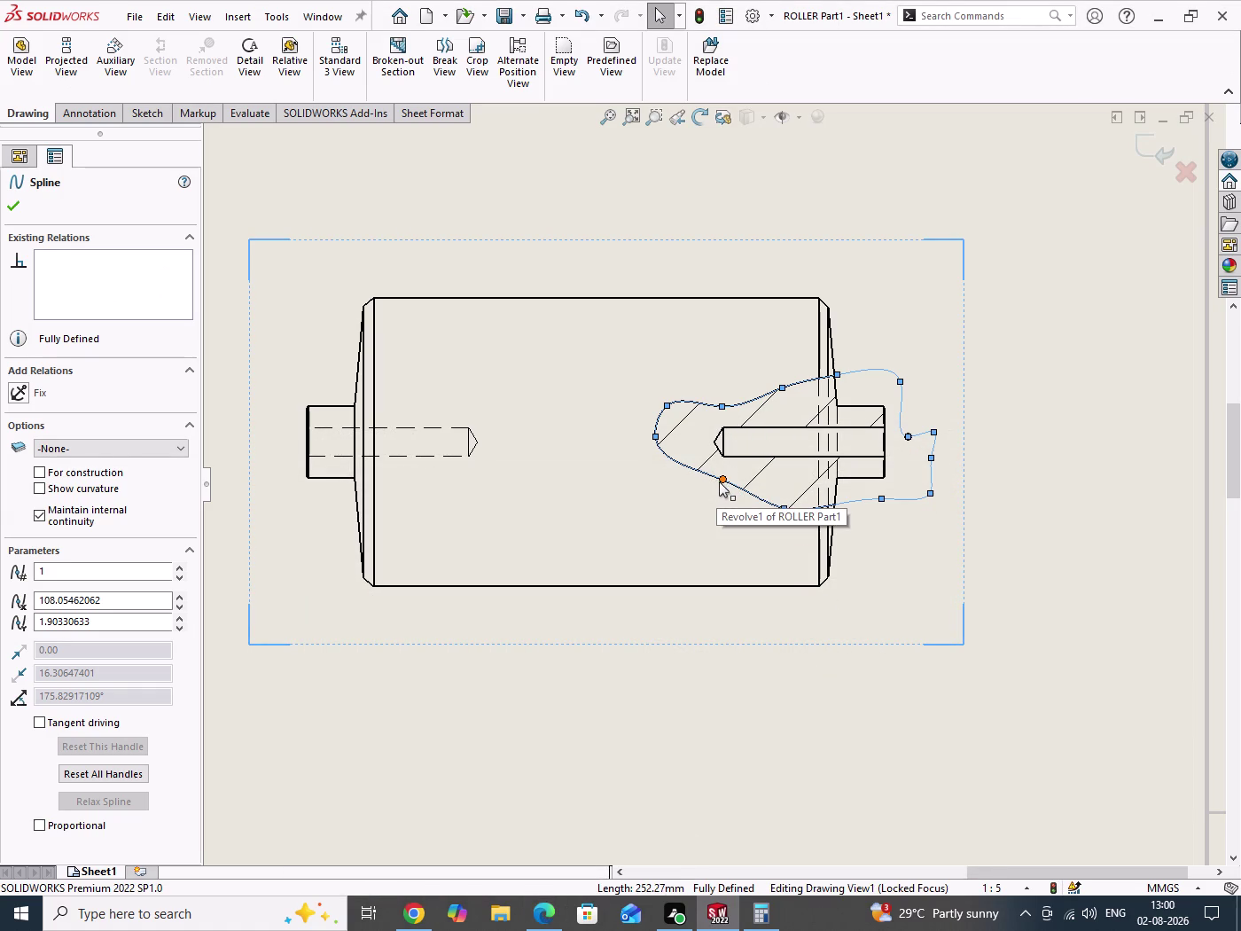
drag(720, 481, 696, 494)
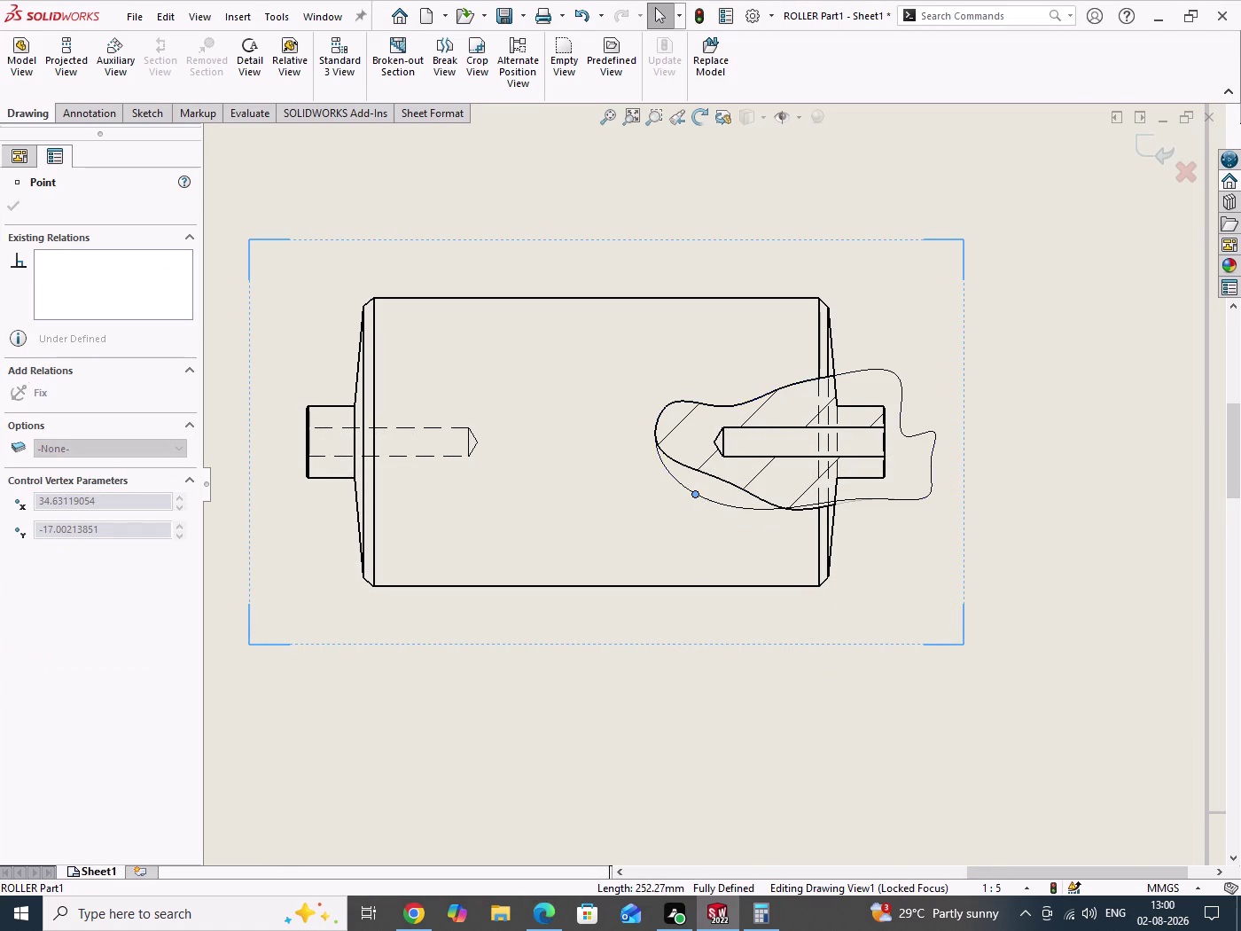
click(694, 355)
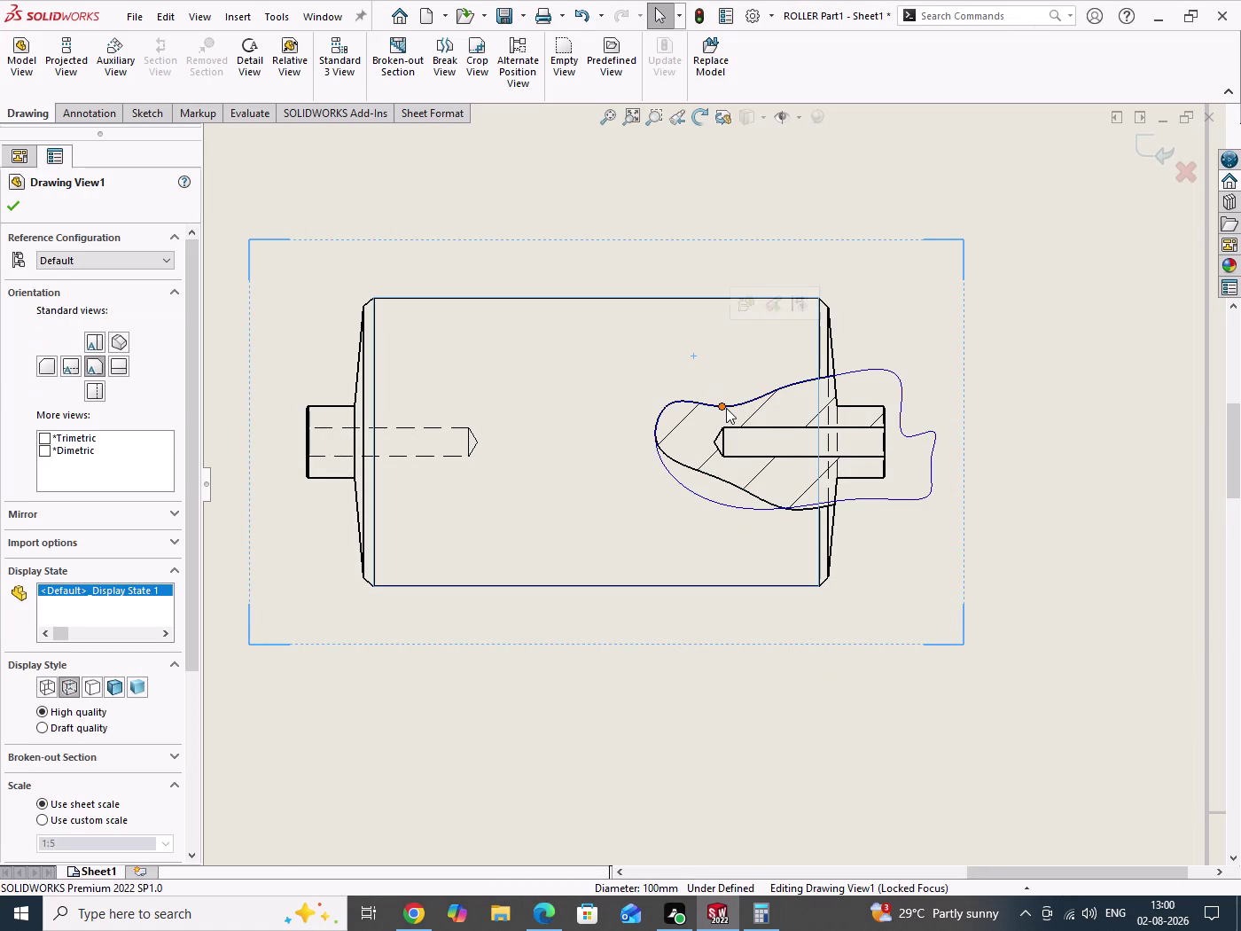
click(726, 408)
drag(726, 409, 730, 377)
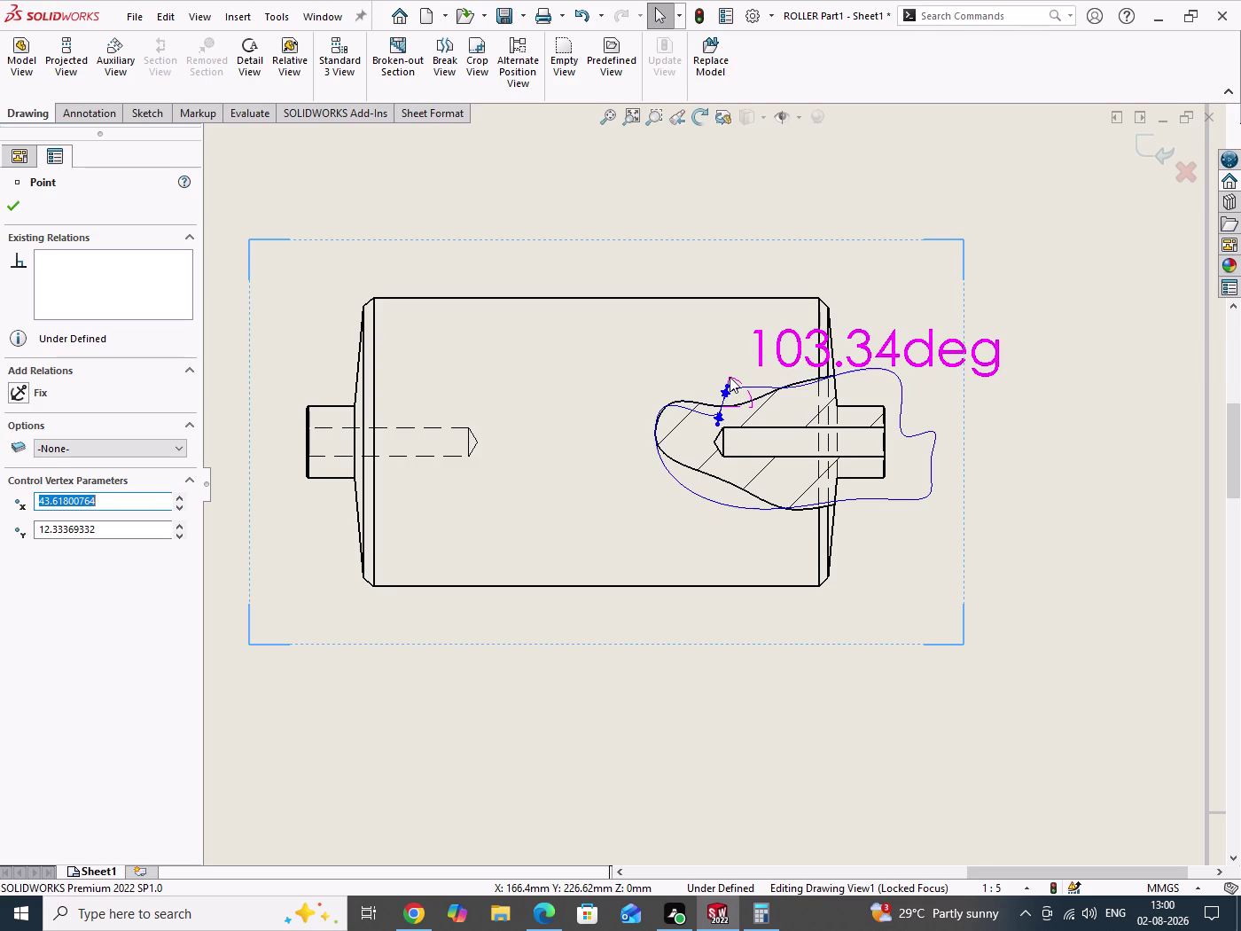
drag(730, 377, 728, 389)
click(18, 207)
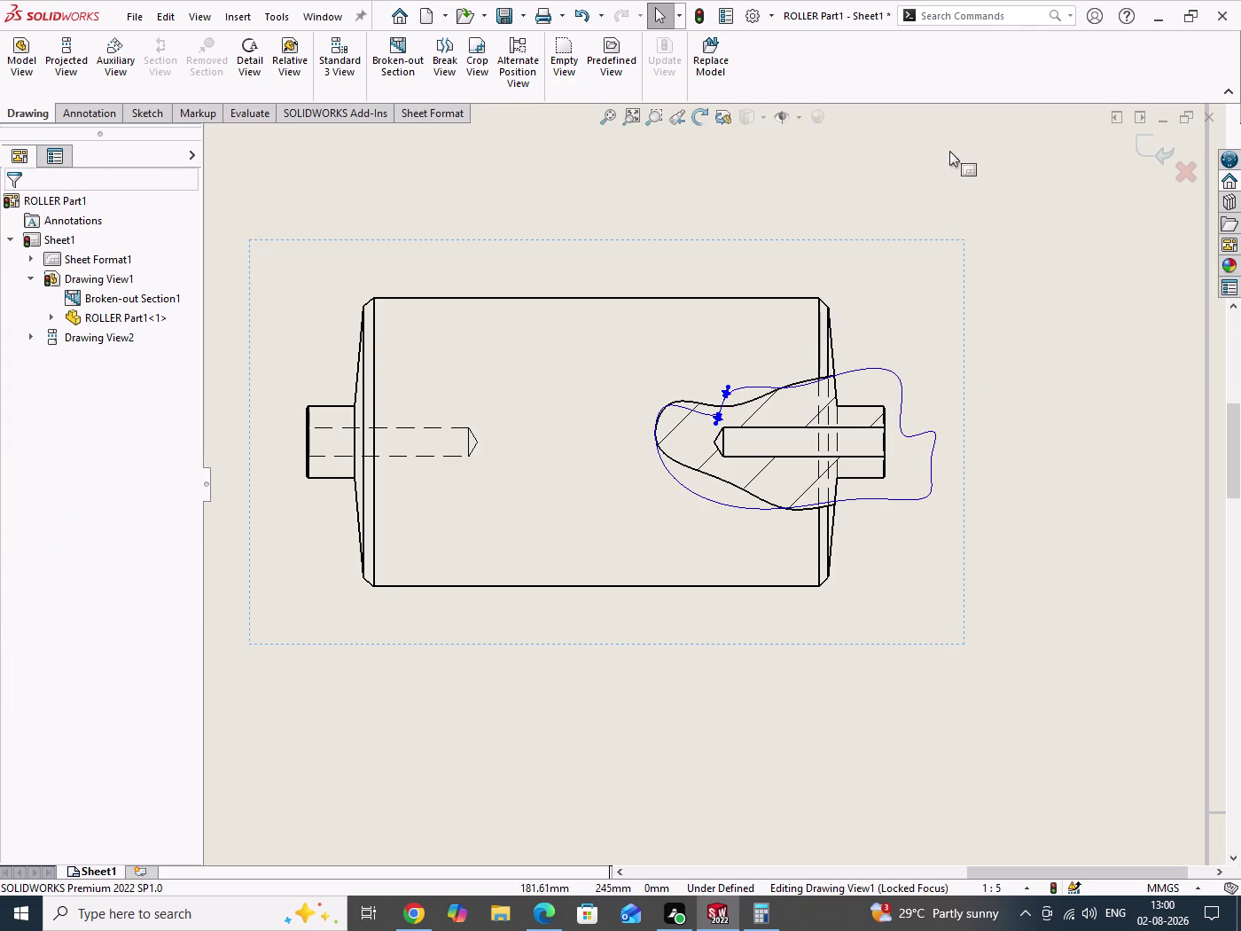
click(1140, 151)
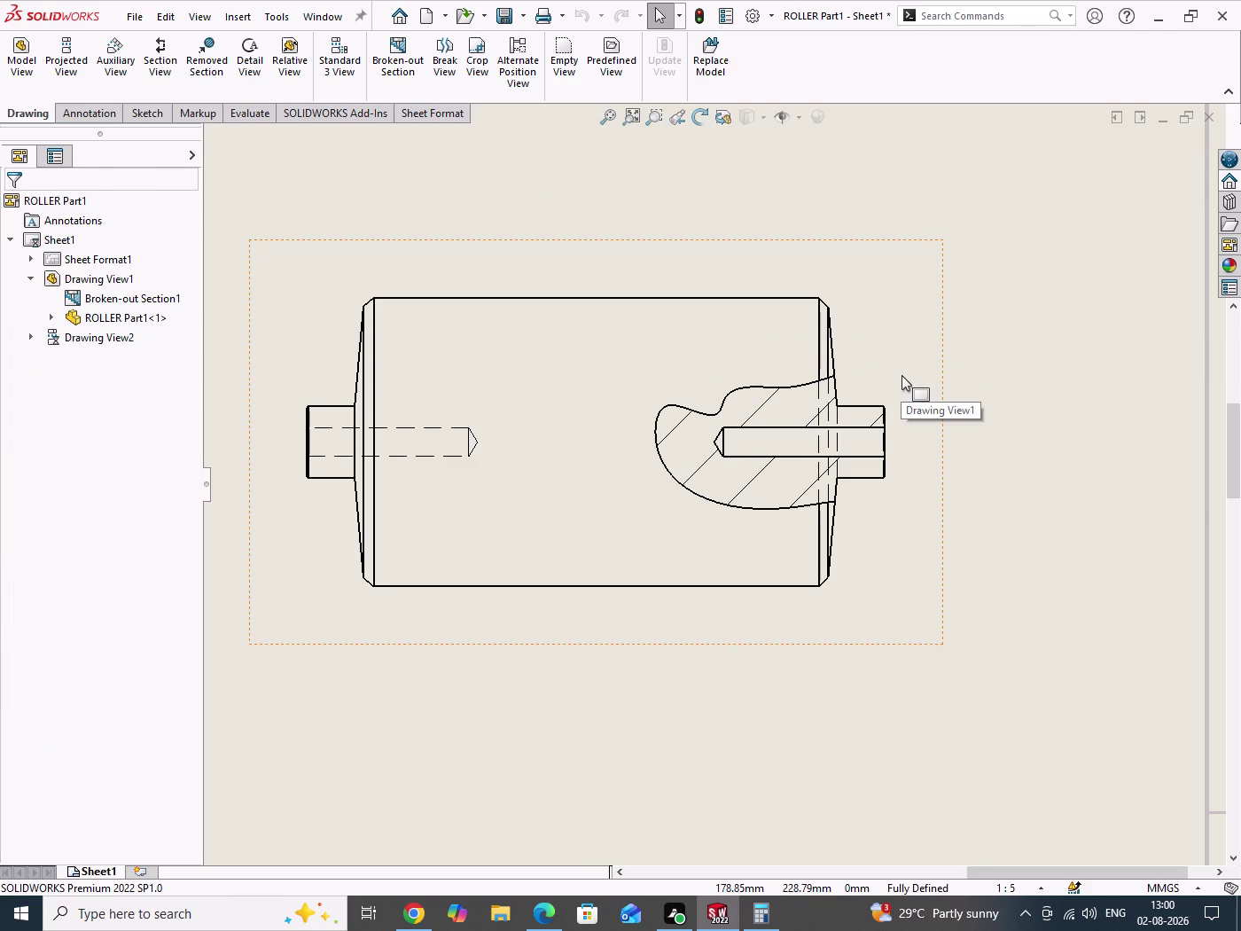
Reopen the section sketch and reshape the spline's upper edge and tangent.
right_click(135, 304)
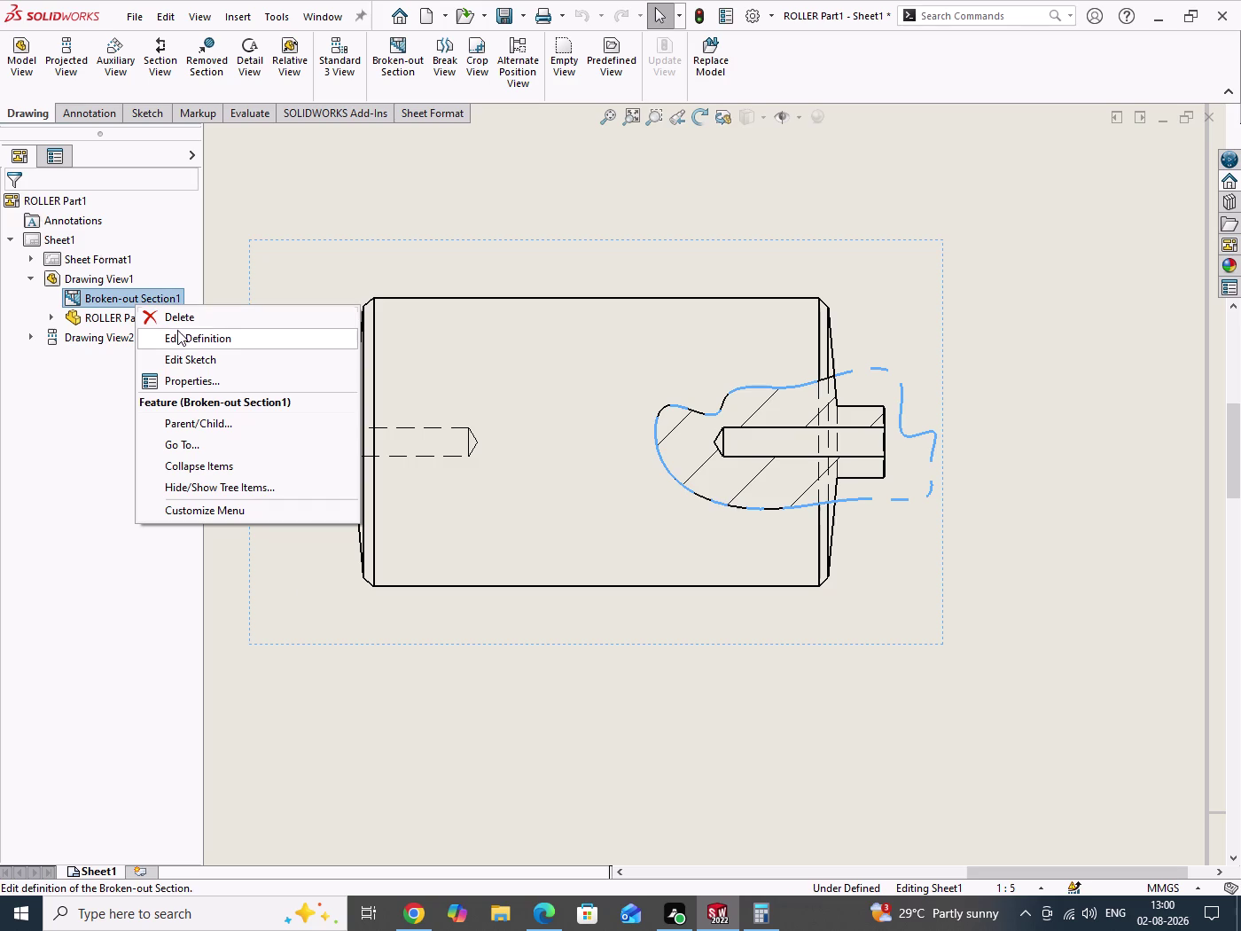
click(182, 359)
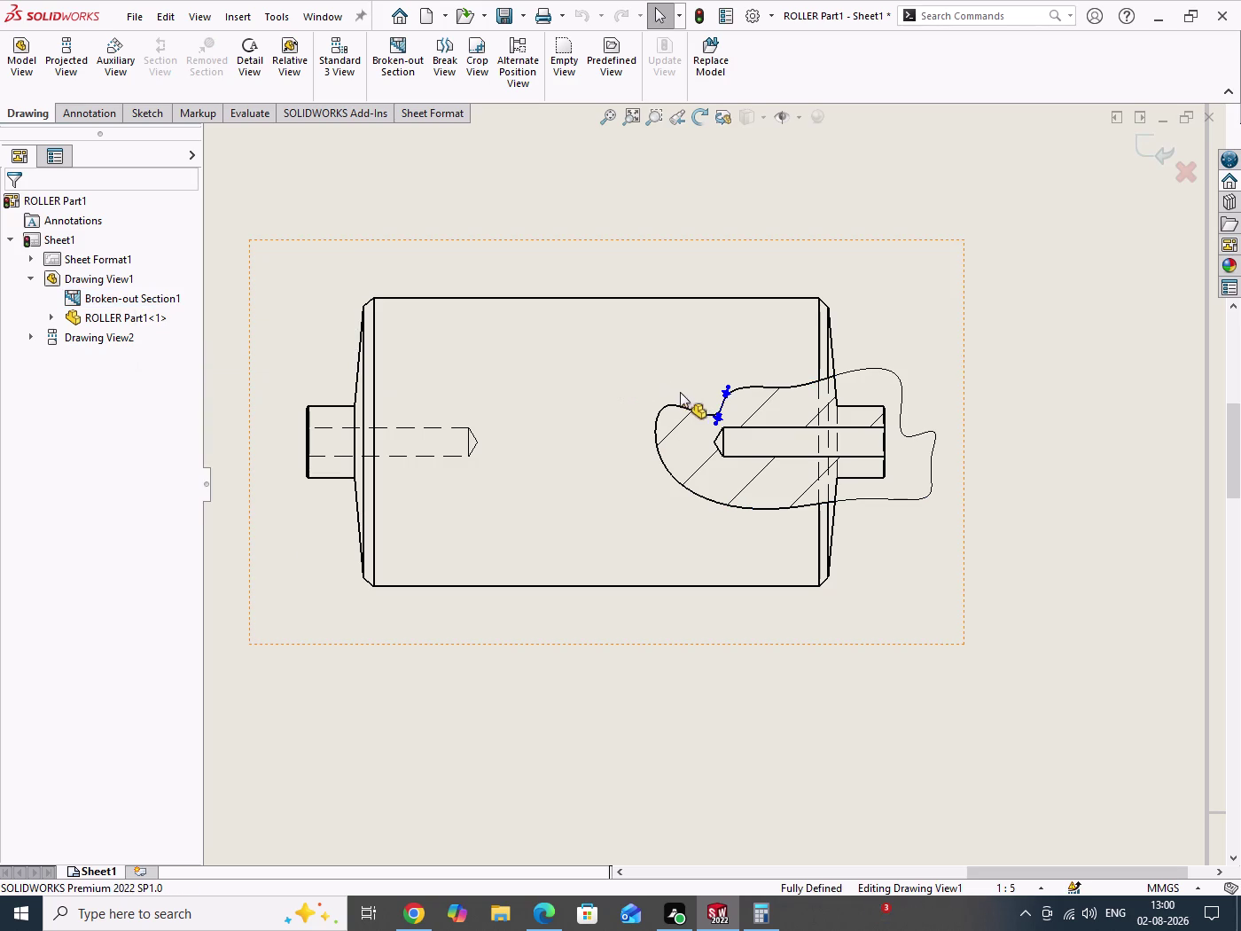
click(754, 390)
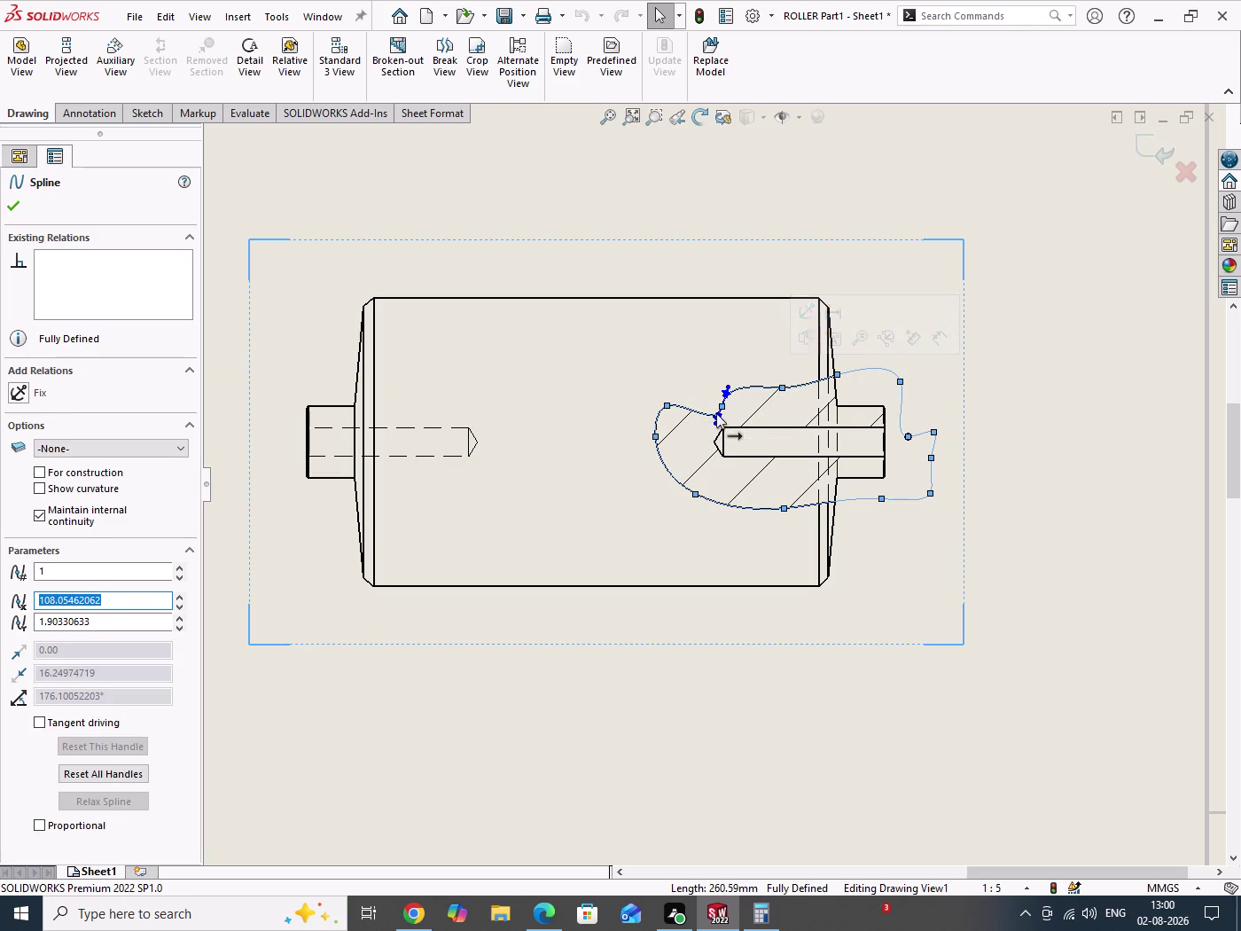
scroll(down, 3)
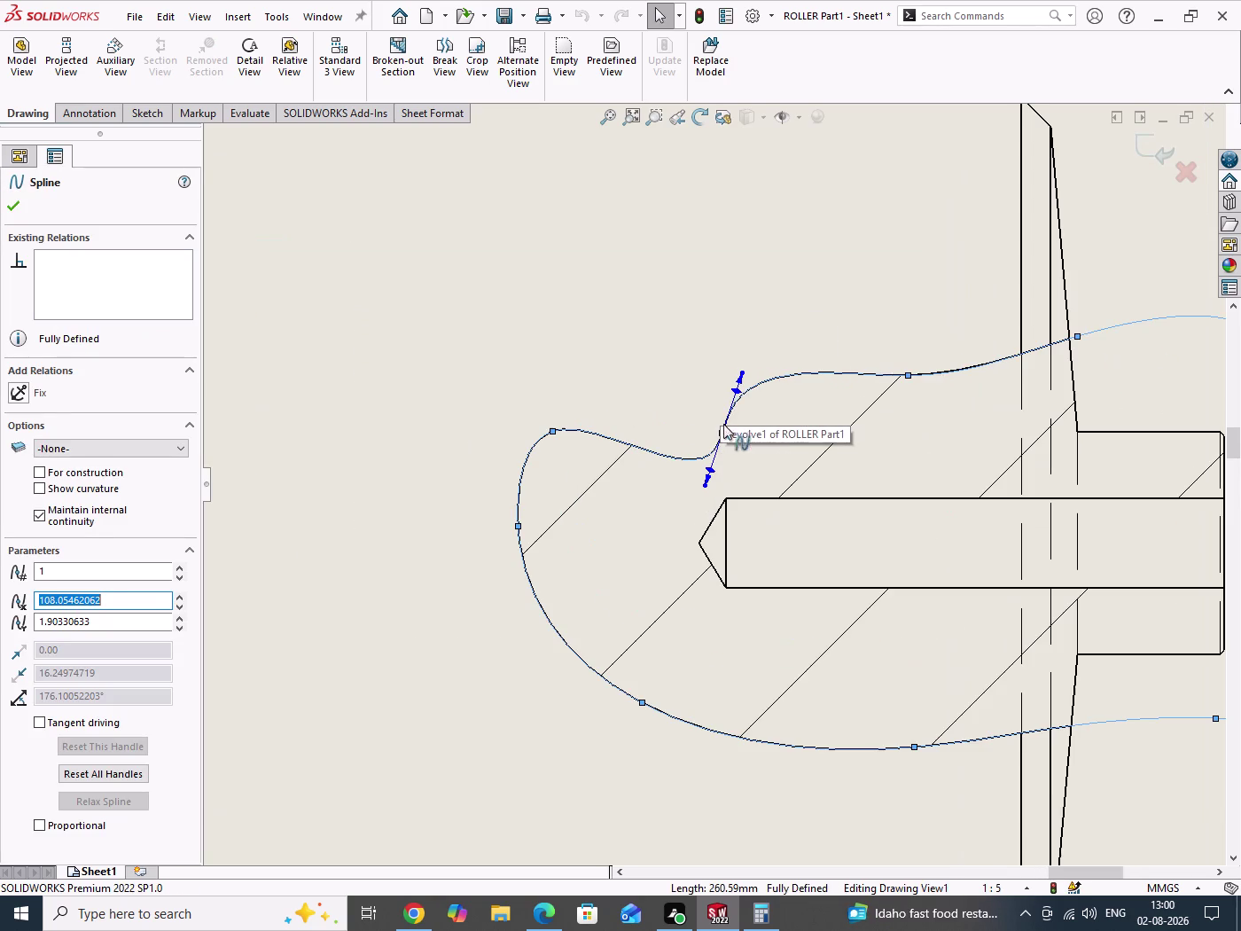
drag(723, 435, 705, 395)
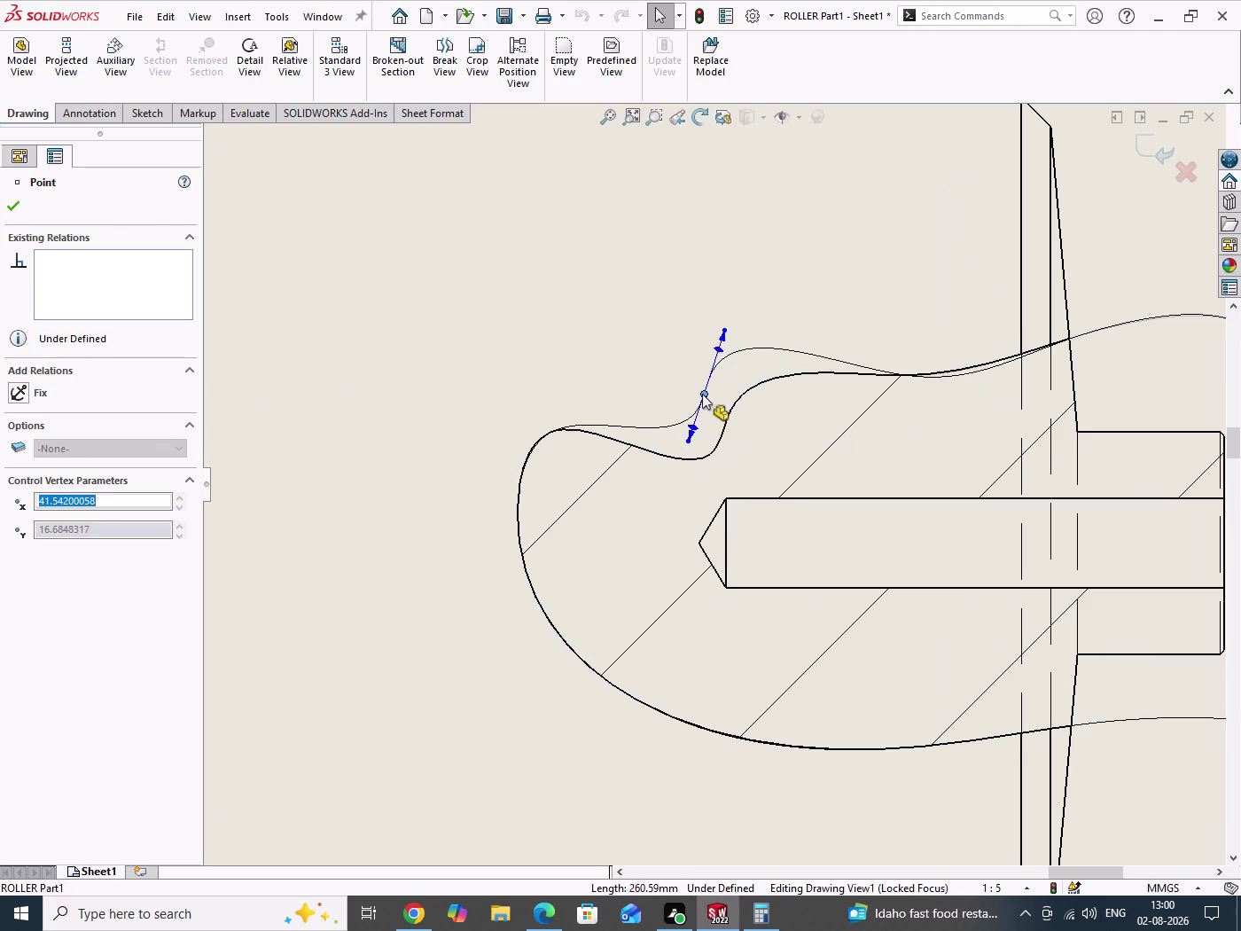
drag(690, 443, 671, 423)
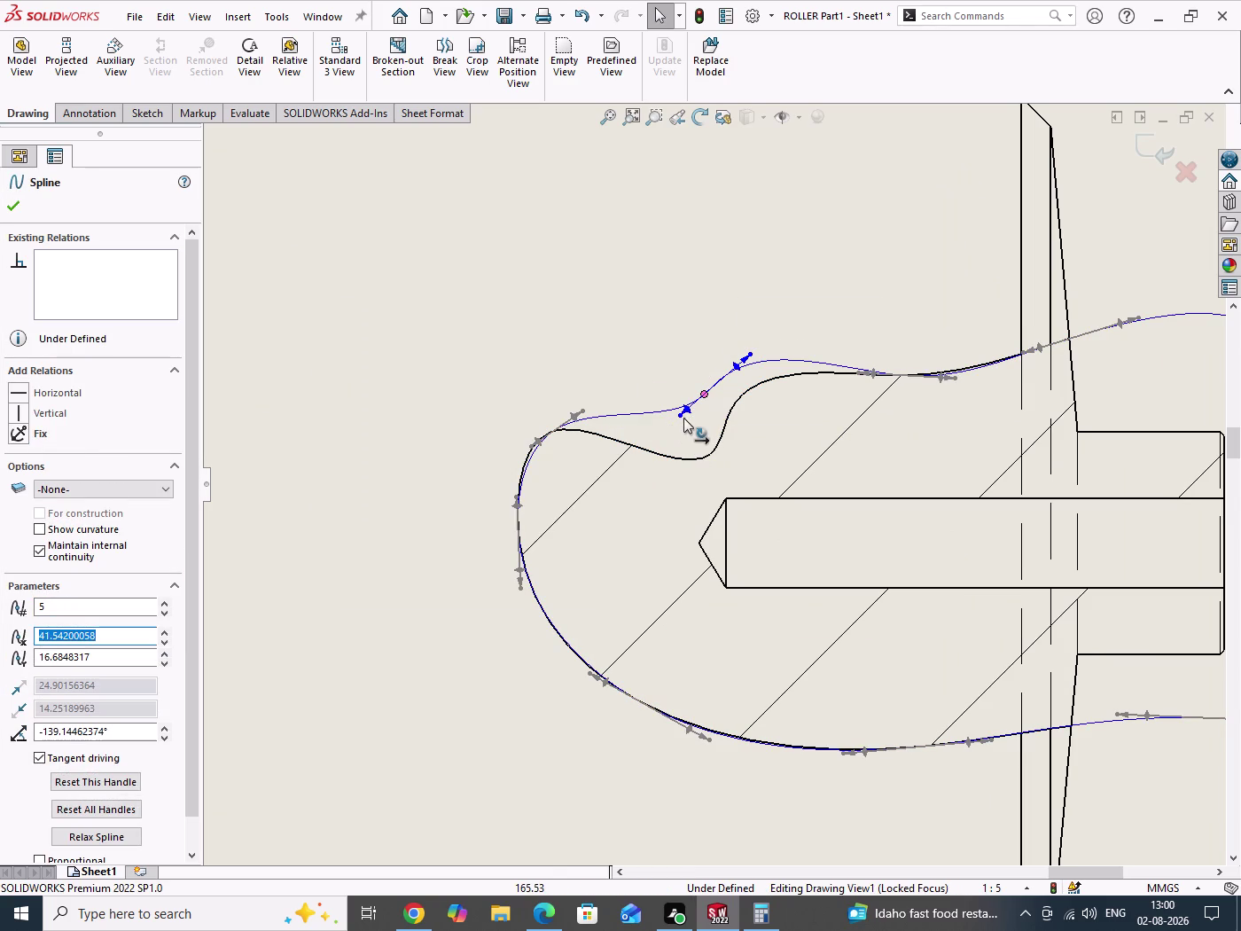
drag(681, 419, 680, 394)
scroll(up, 3)
scroll(down, 3)
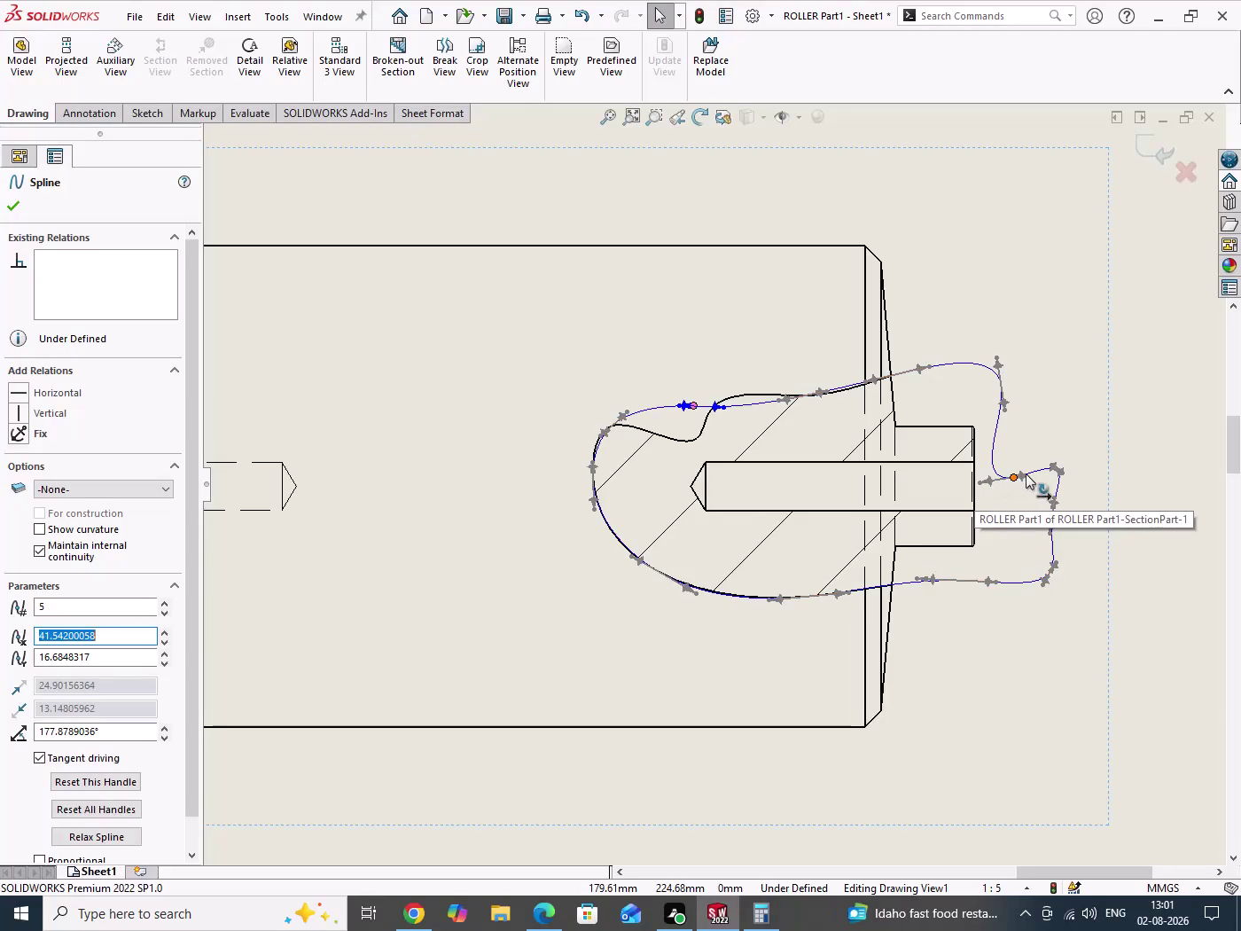
Adjust the right-side spline points and tangents near the shaft end.
drag(1019, 475, 1017, 468)
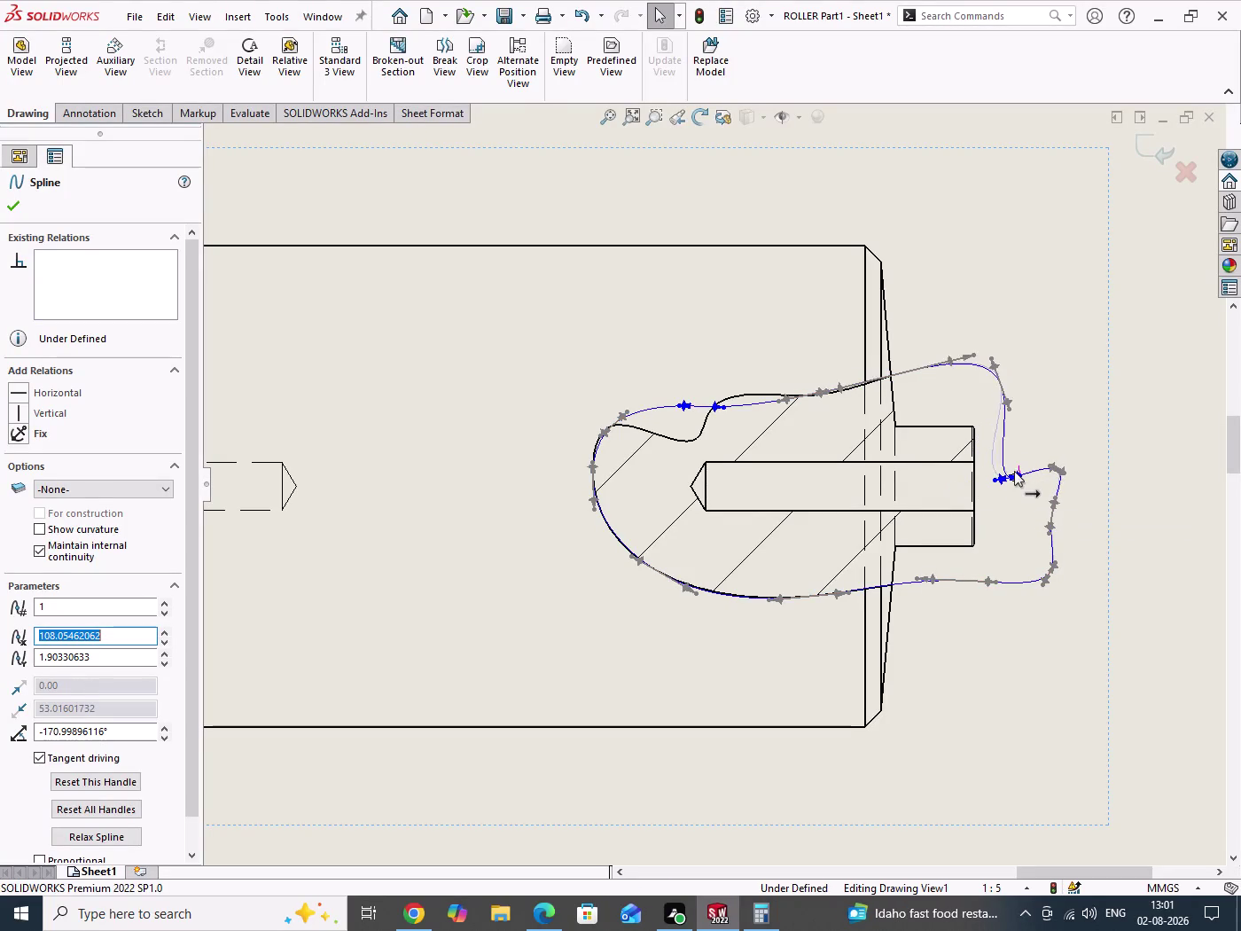
drag(1017, 469, 1022, 484)
drag(990, 480, 1002, 463)
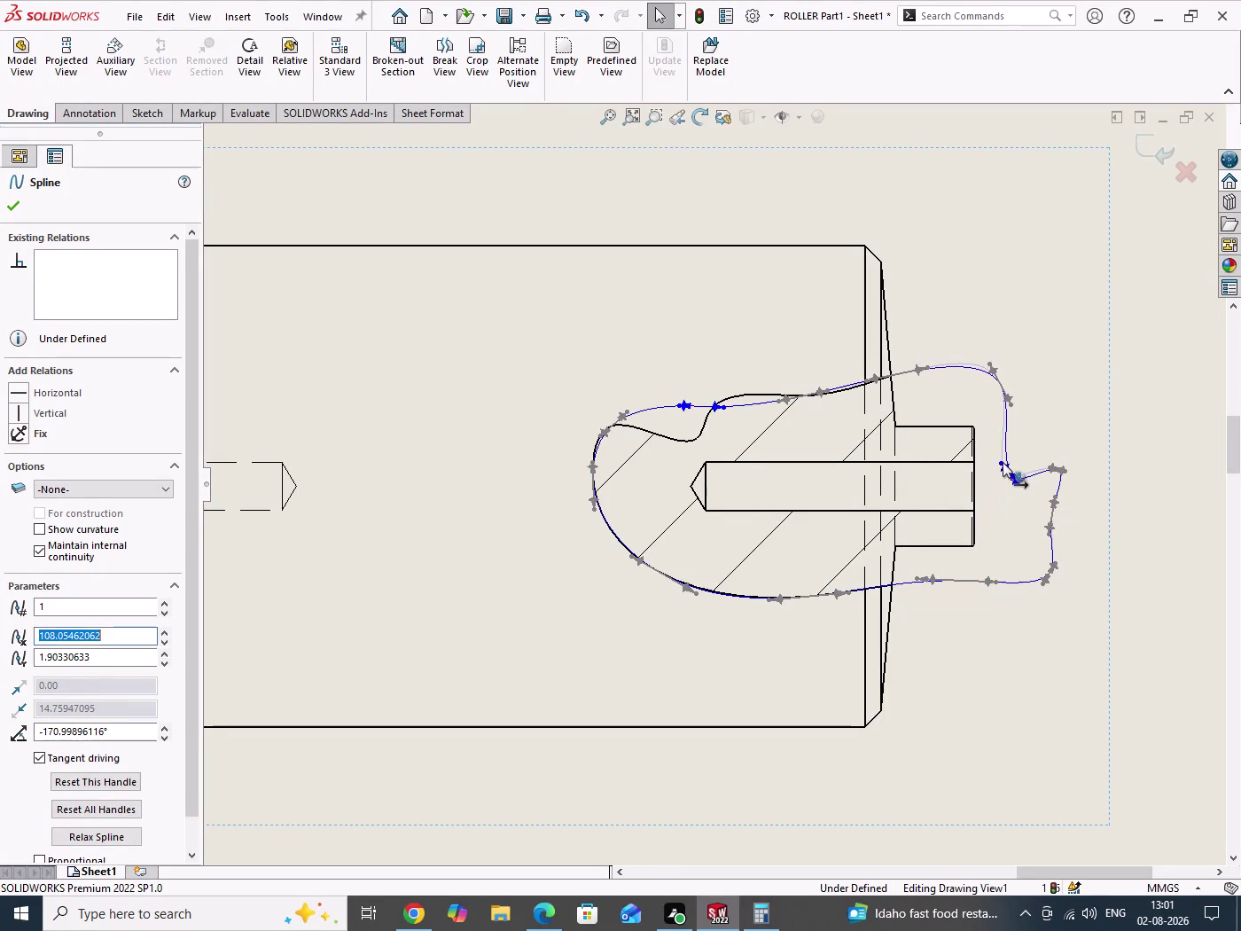
drag(1002, 463, 1003, 461)
scroll(down, 3)
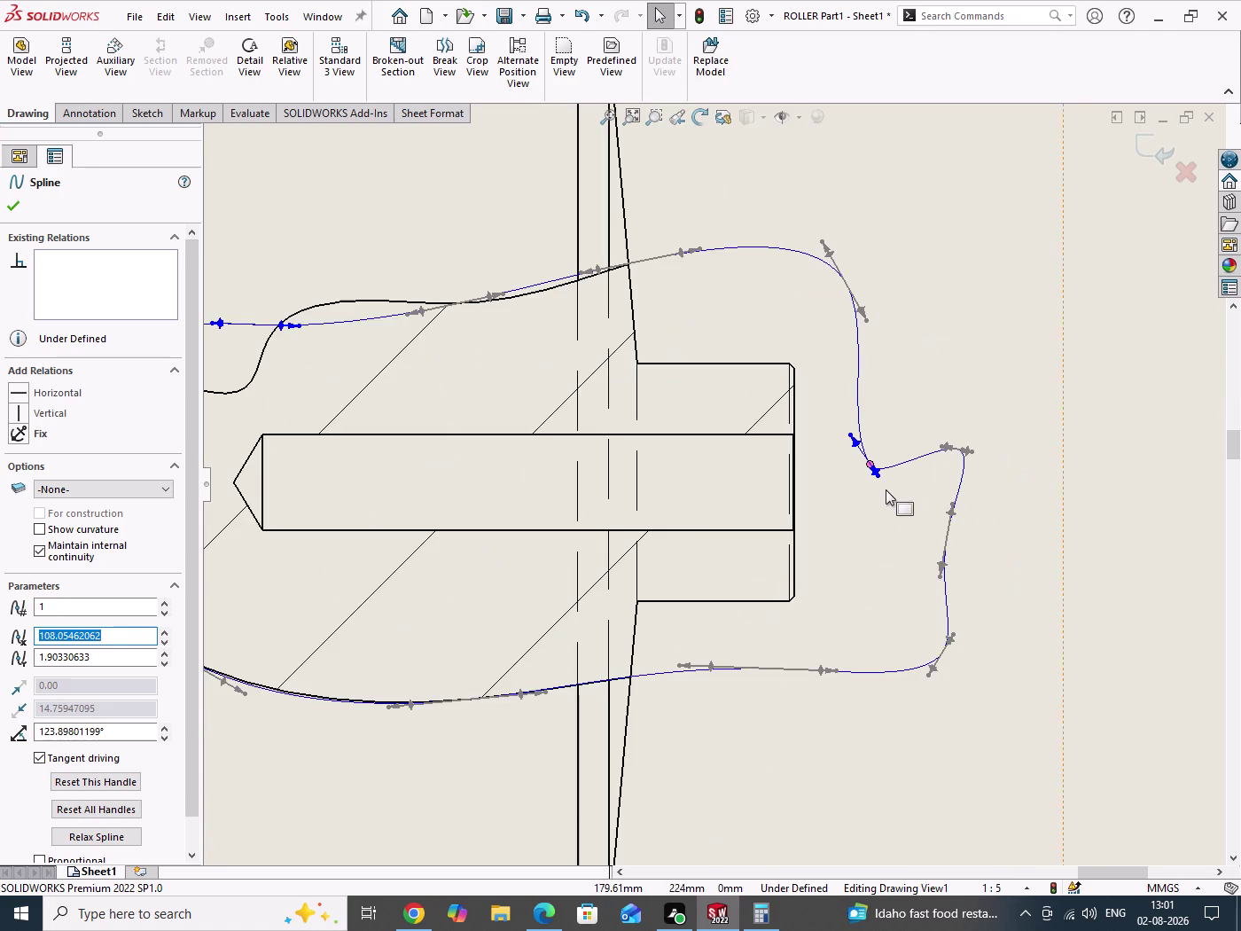
drag(878, 481, 889, 472)
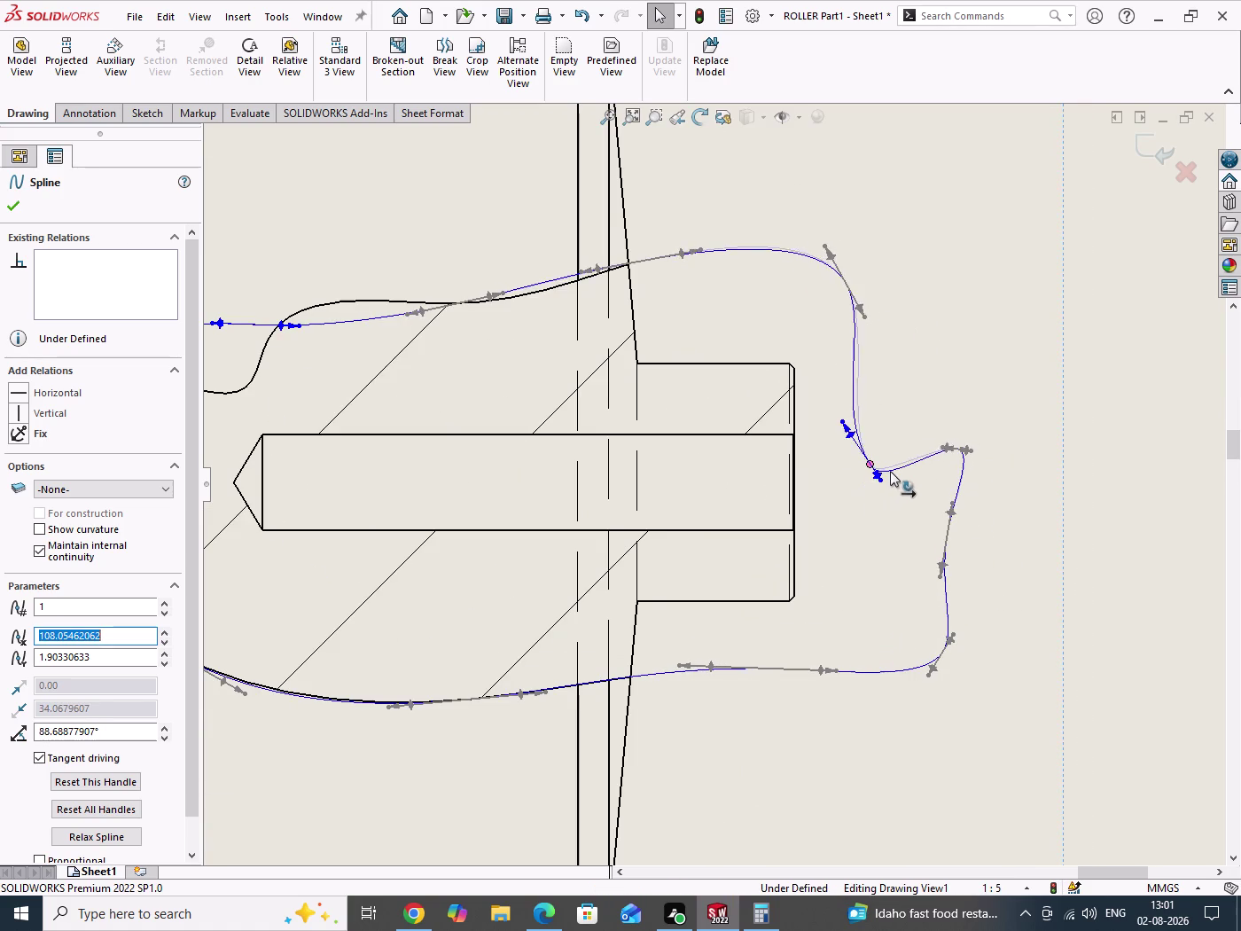
drag(889, 471, 882, 489)
scroll(down, 3)
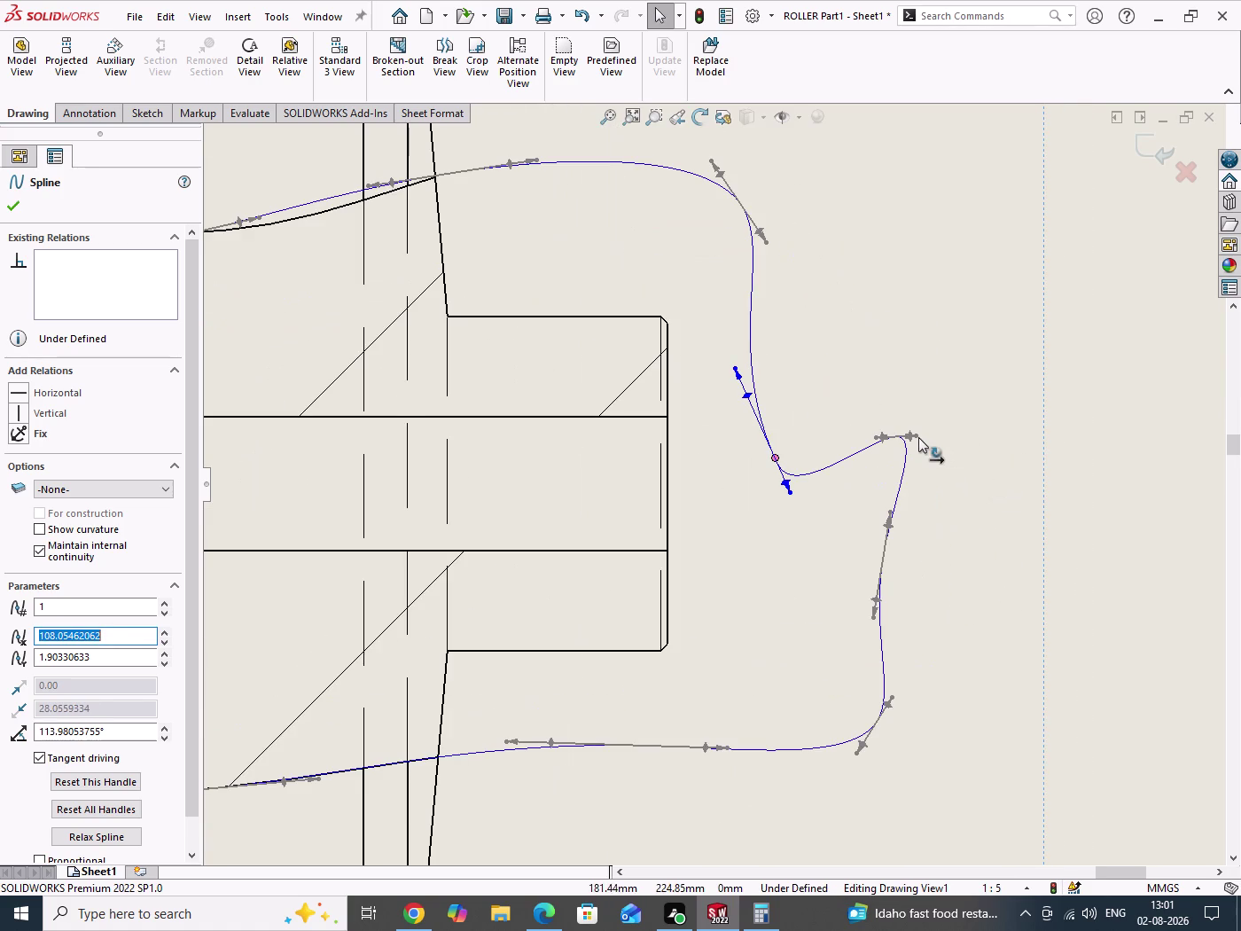
Pull the right corner point closer to the shaft and finish adjusting the spline.
drag(919, 437, 915, 446)
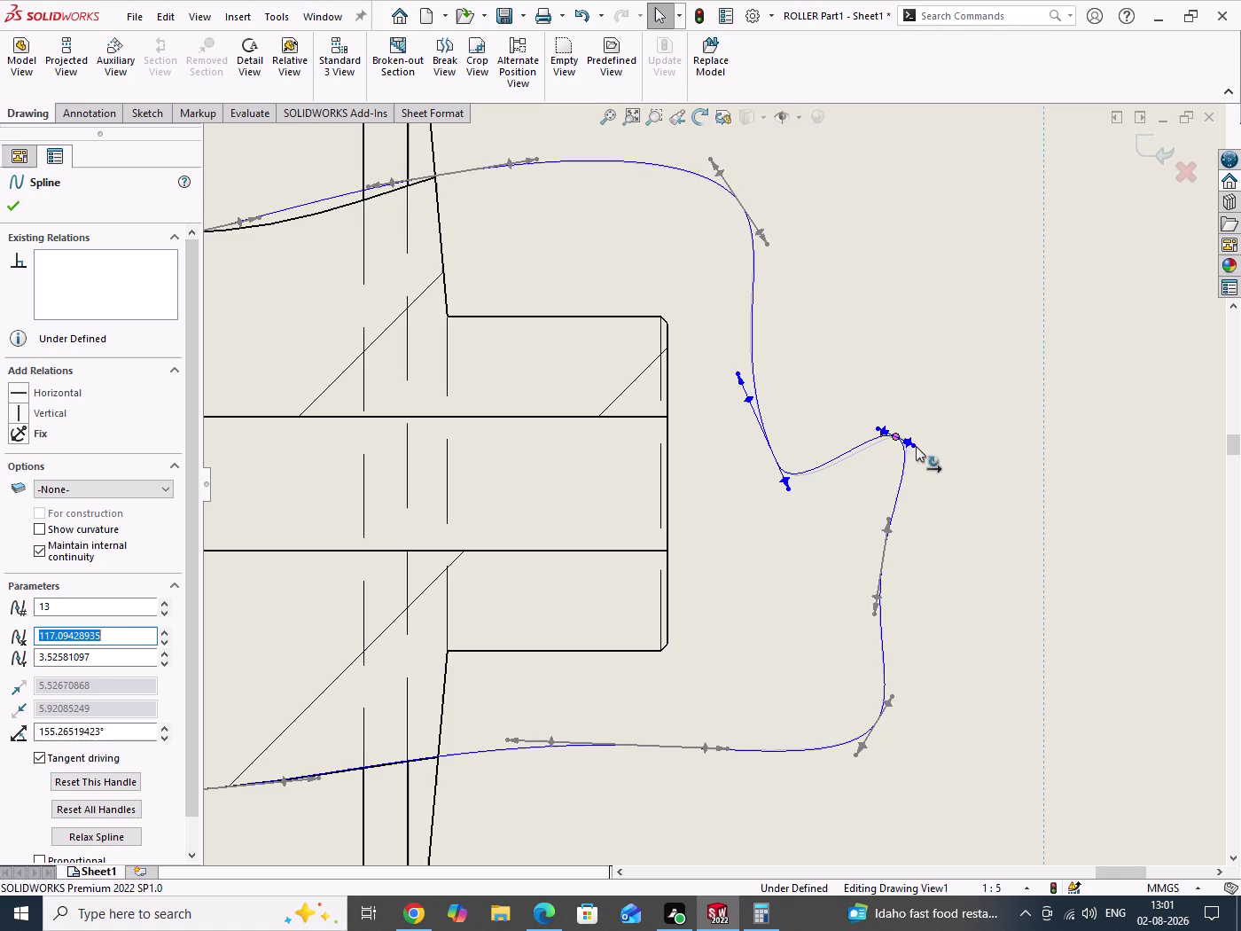
drag(915, 446, 917, 452)
drag(897, 440, 890, 446)
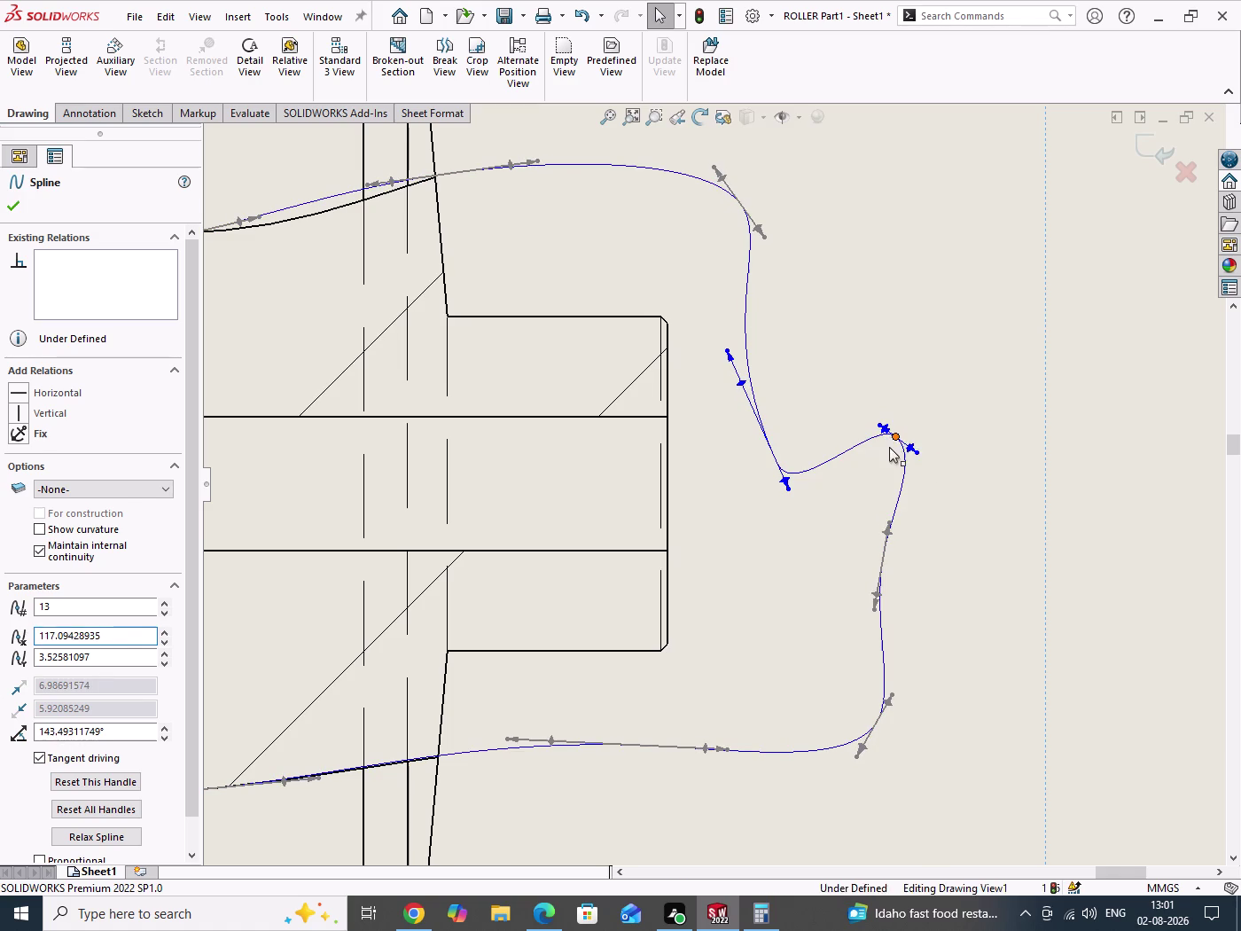
drag(890, 446, 851, 509)
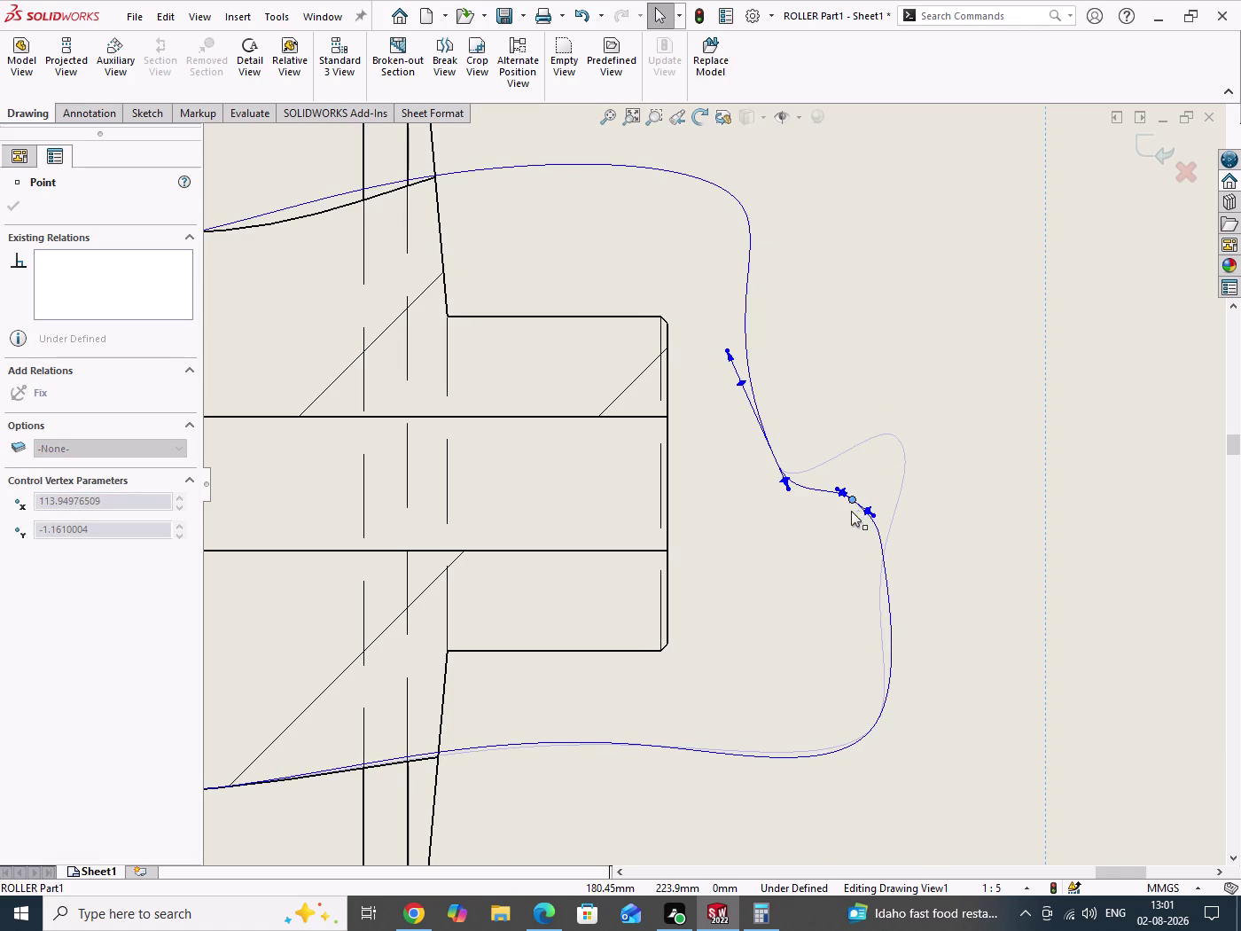
drag(852, 509, 850, 514)
scroll(up, 3)
scroll(up, 3)
scroll(down, 3)
click(11, 214)
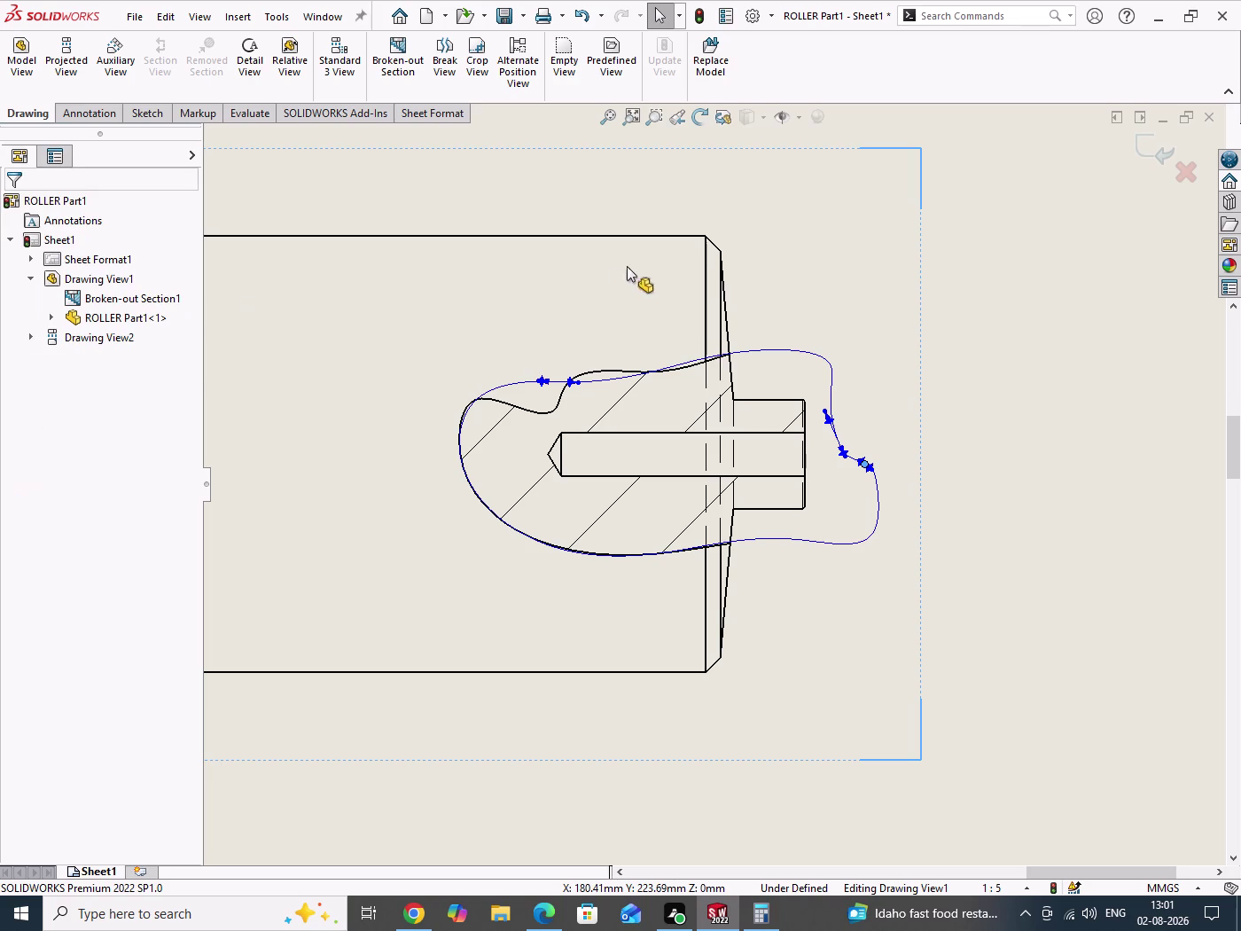
click(1145, 147)
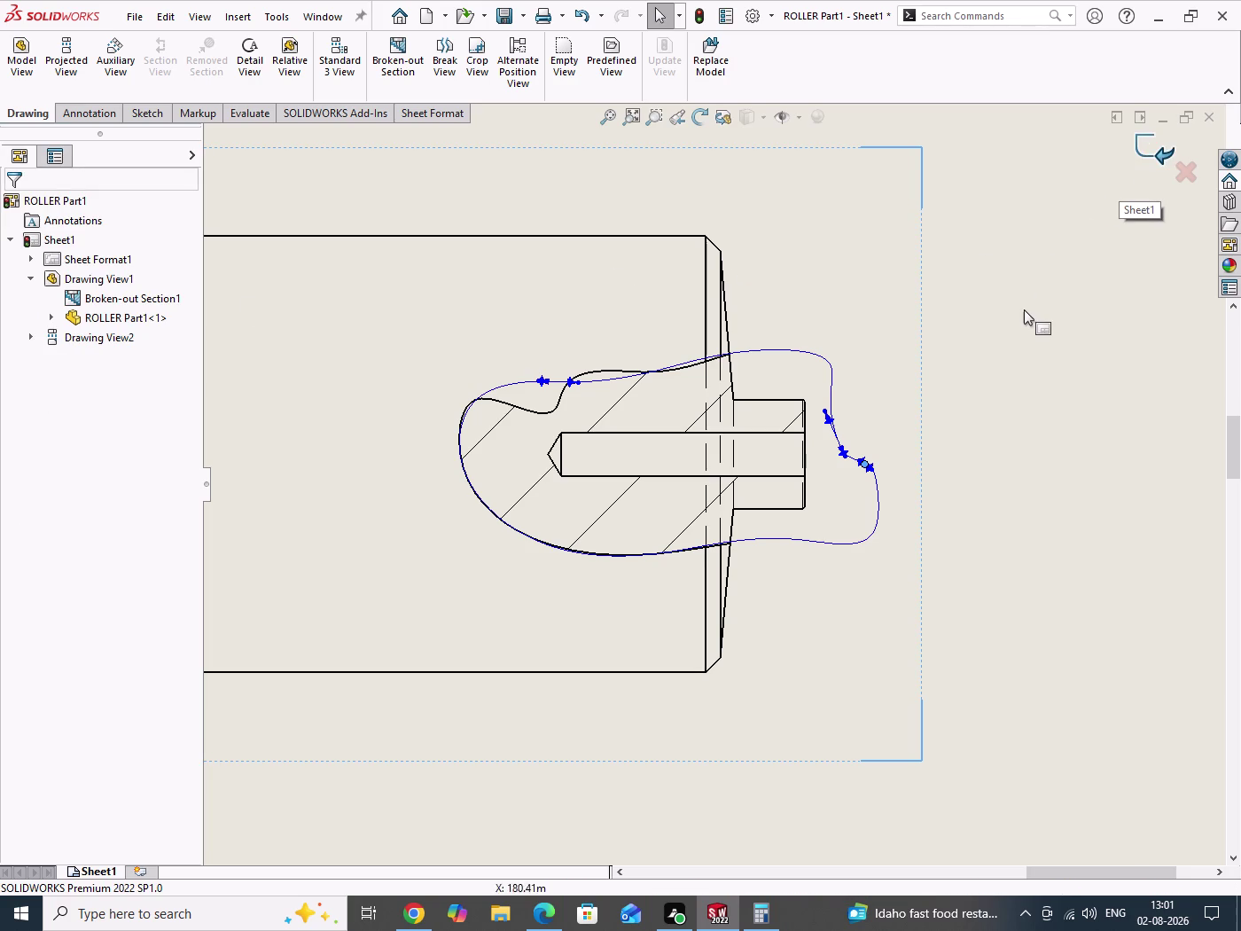
Finish the section boundary edit and zoom out to the whole roller view.
drag(1020, 320, 1015, 411)
scroll(up, 3)
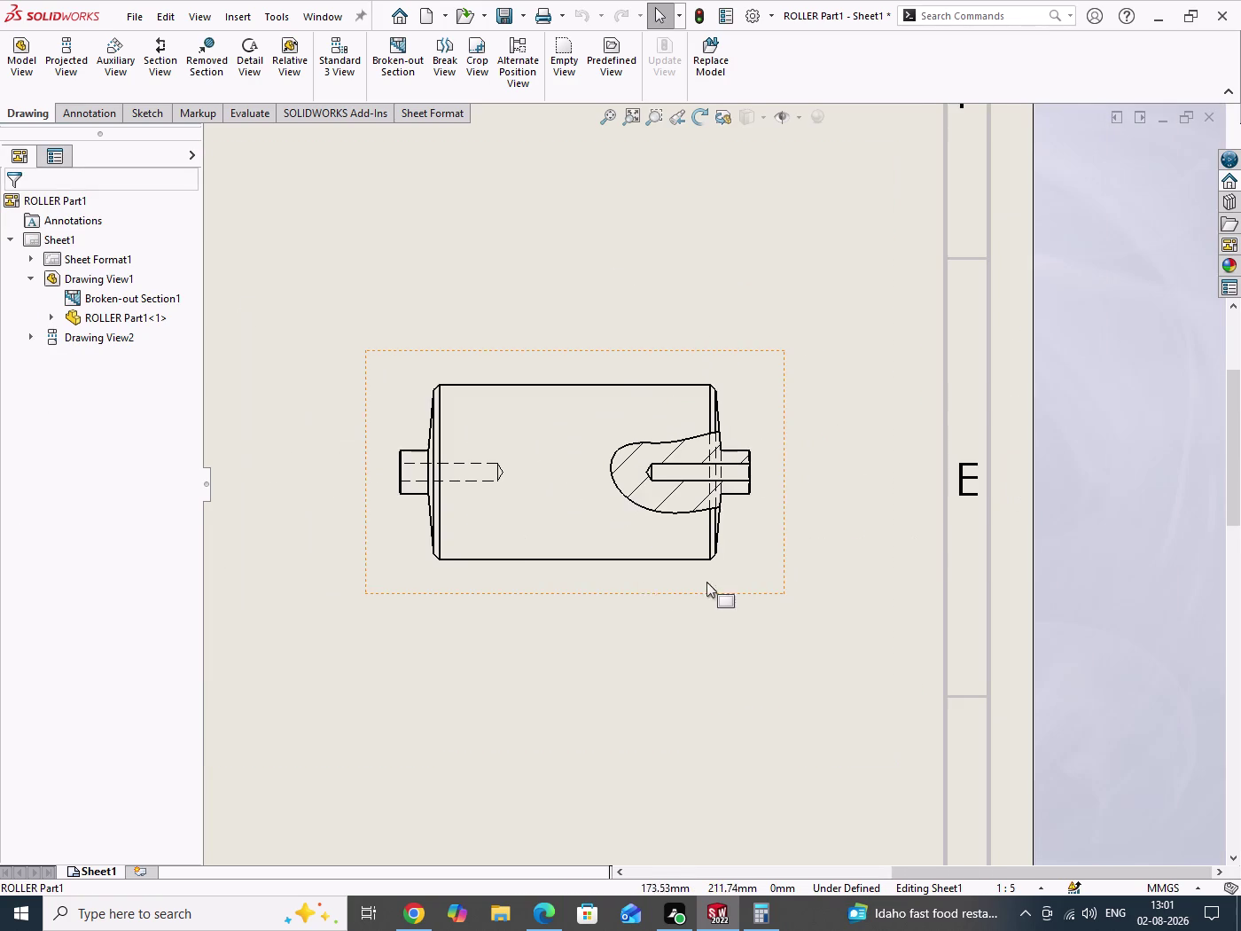
scroll(up, 3)
scroll(down, 3)
scroll(up, 3)
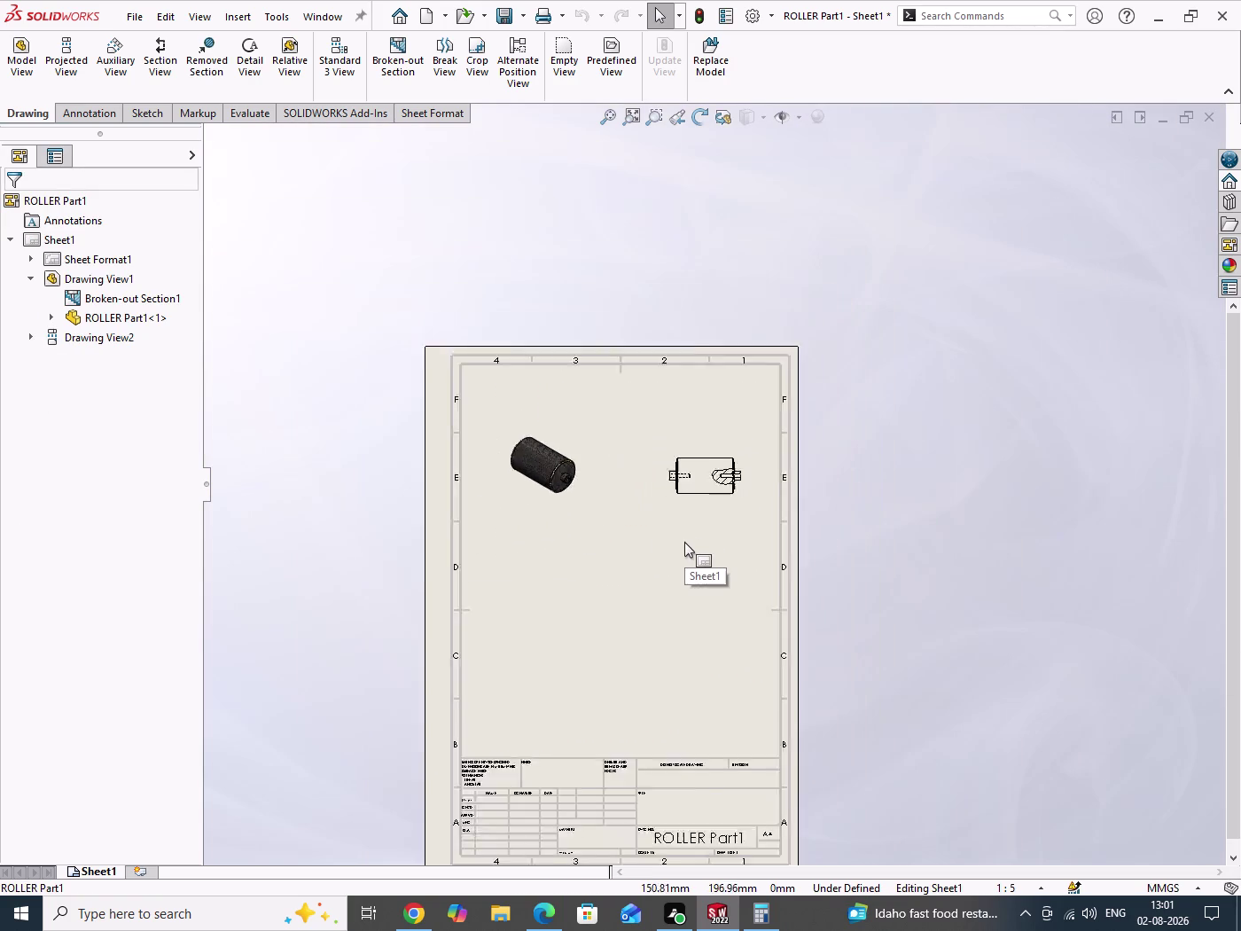
scroll(up, 3)
scroll(down, 3)
scroll(down, 3)
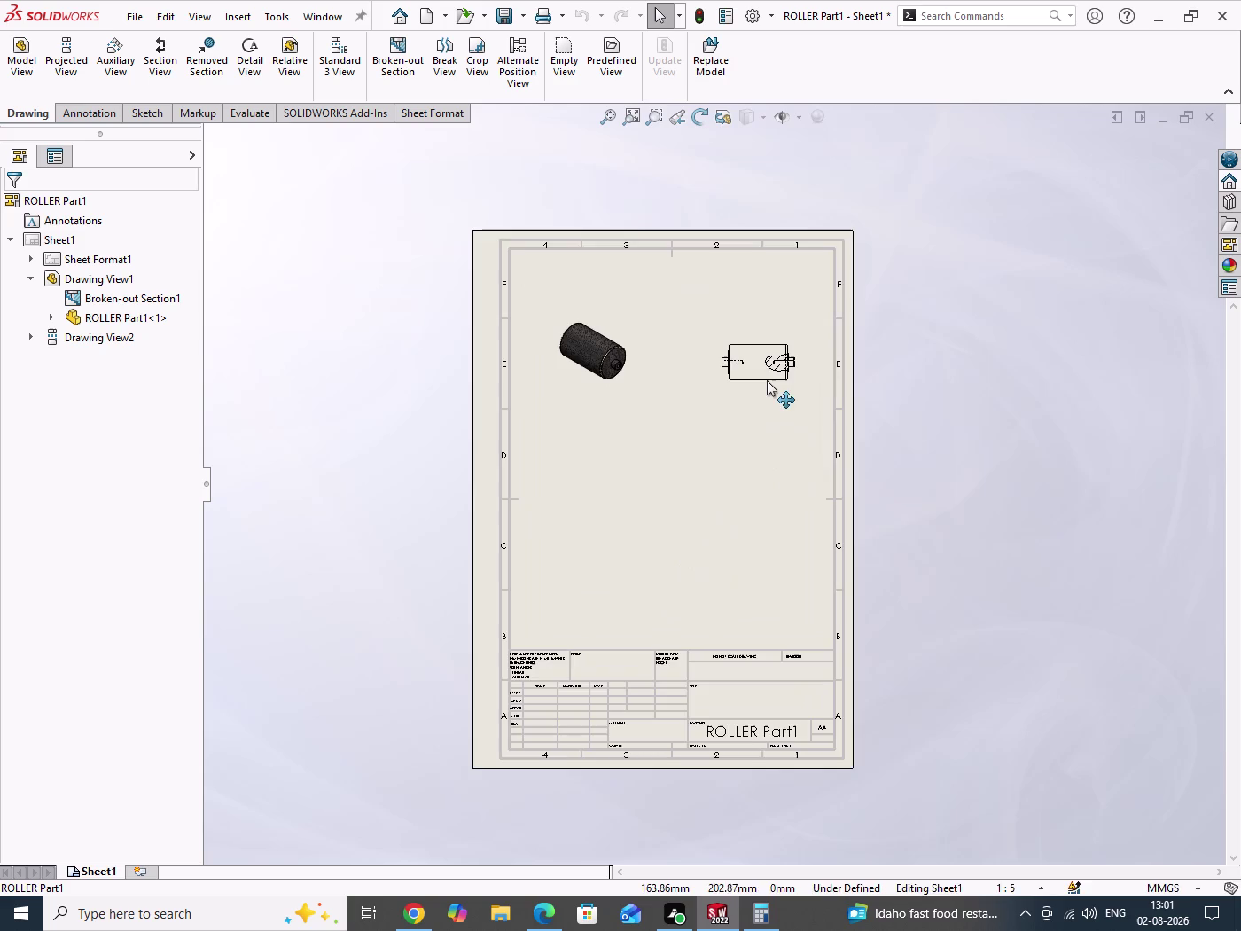
scroll(down, 3)
scroll(down, 3)
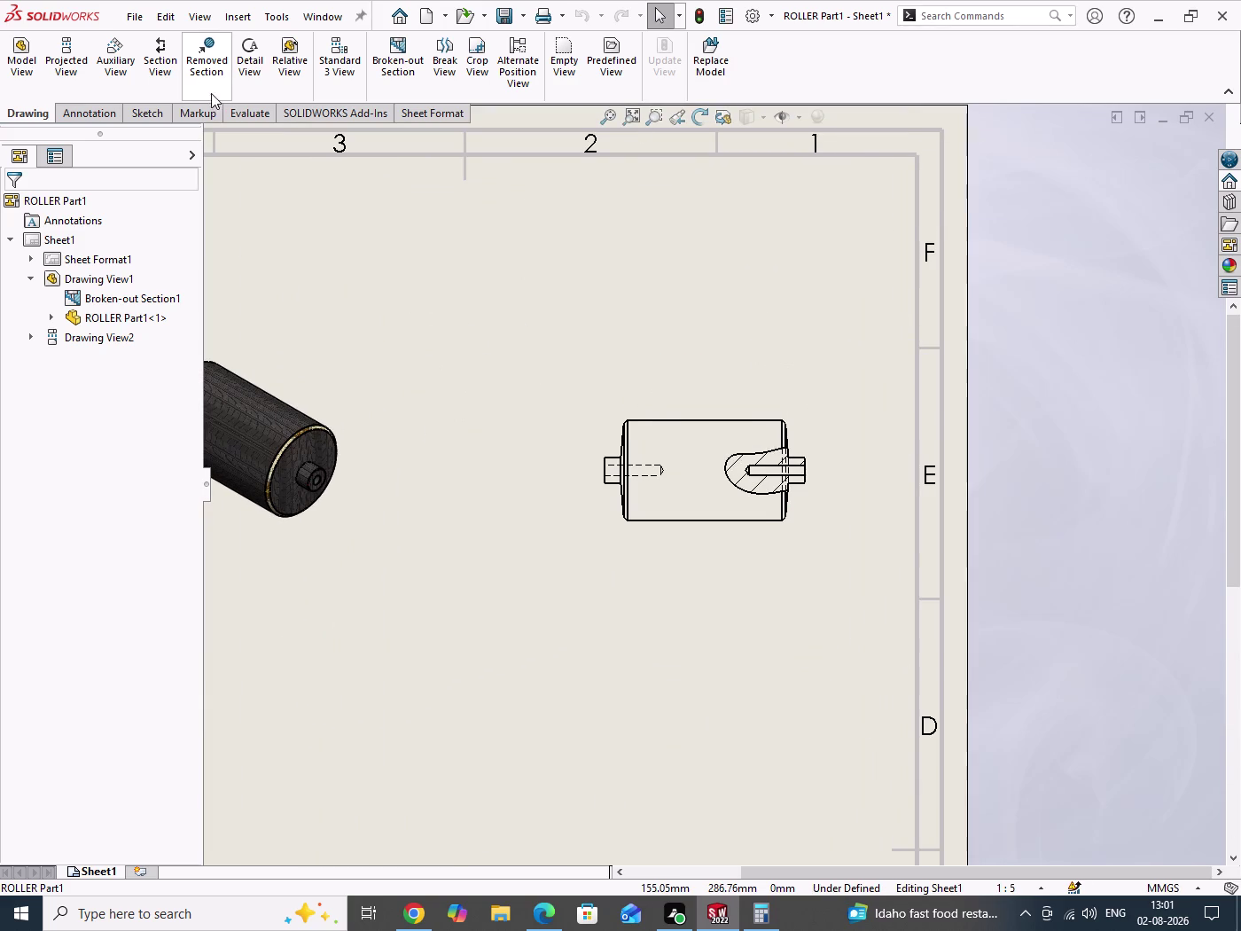
scroll(down, 3)
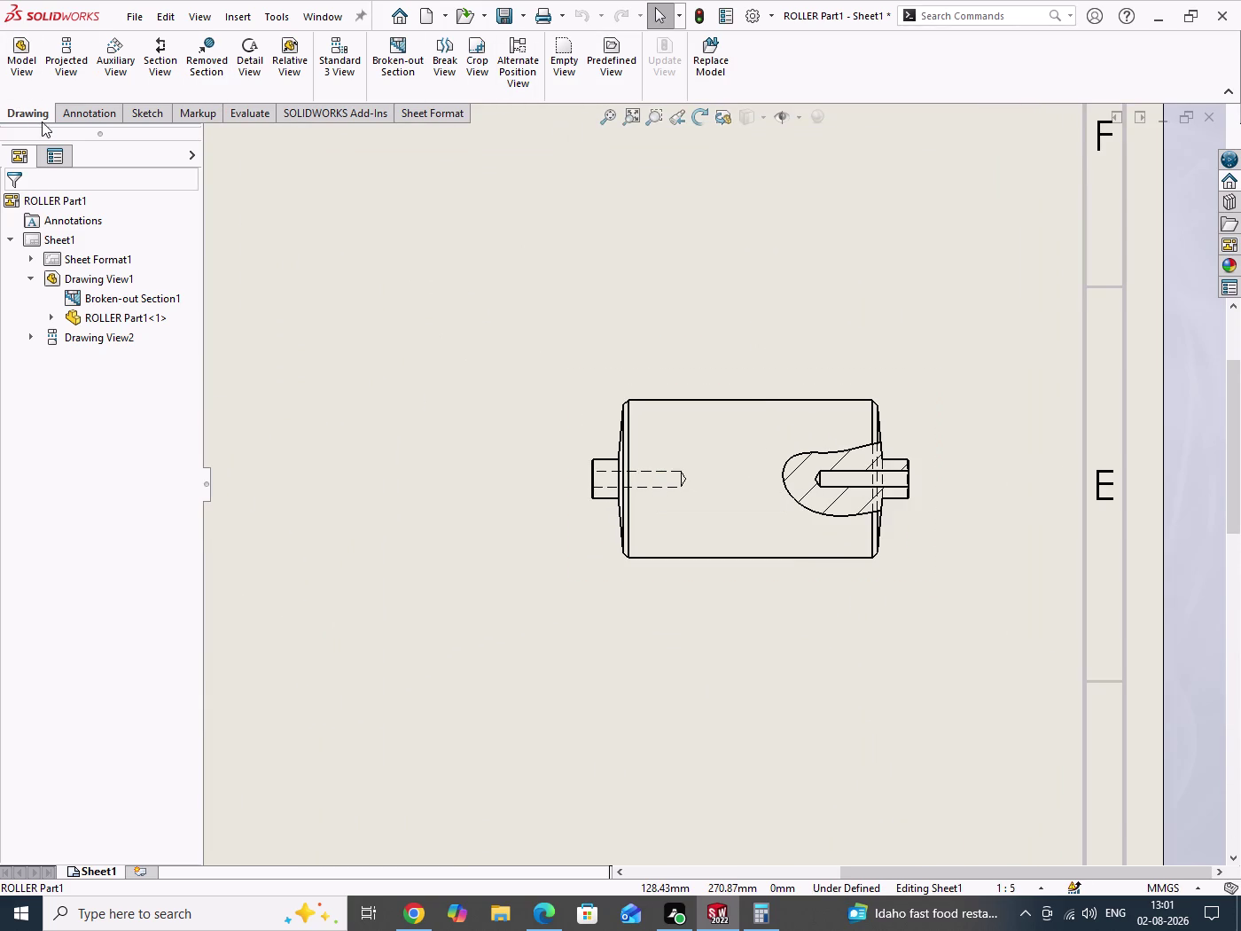
Add a Centerline annotation between the roller body's top and bottom edges.
click(83, 112)
click(679, 65)
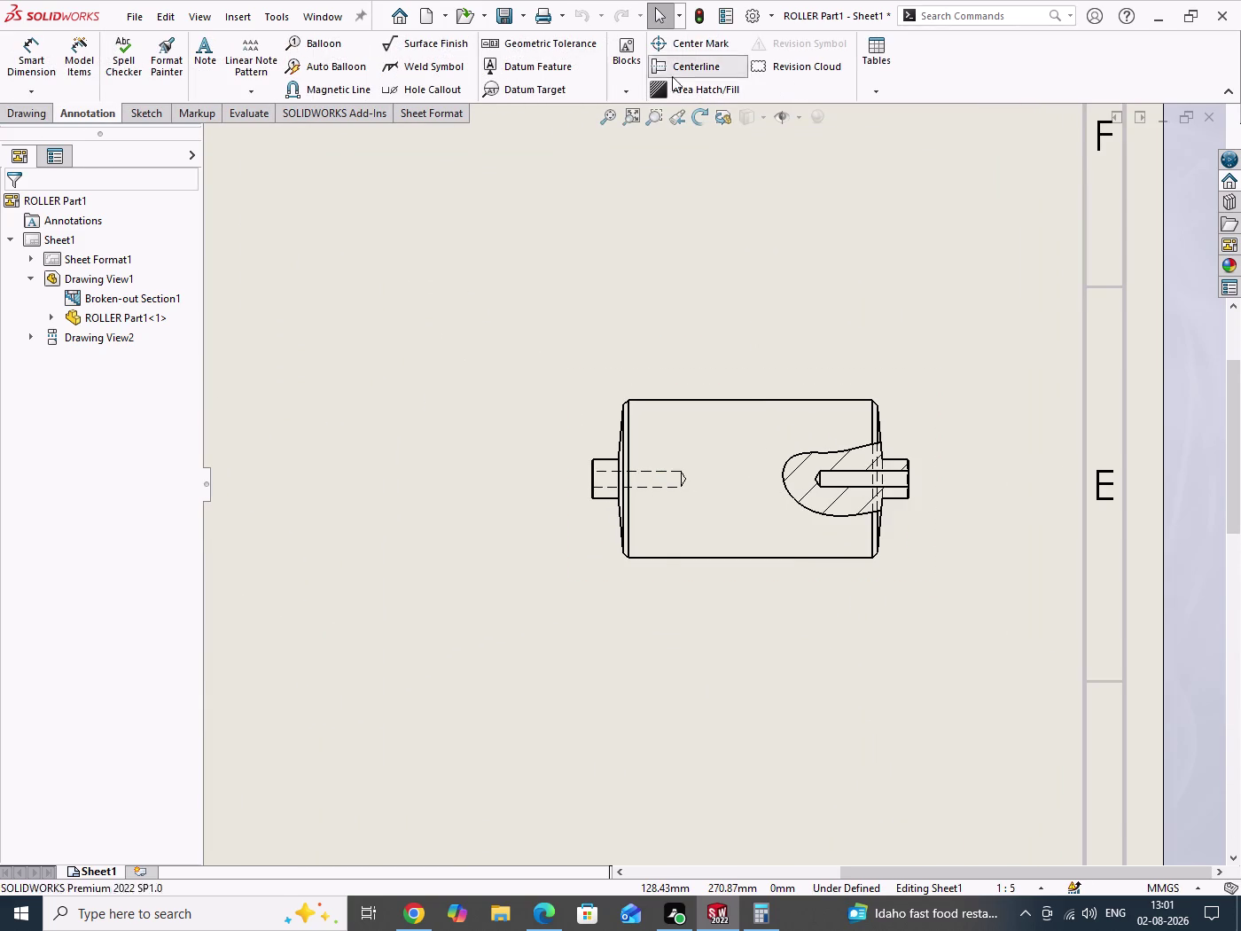
scroll(down, 3)
scroll(down, 3)
scroll(up, 3)
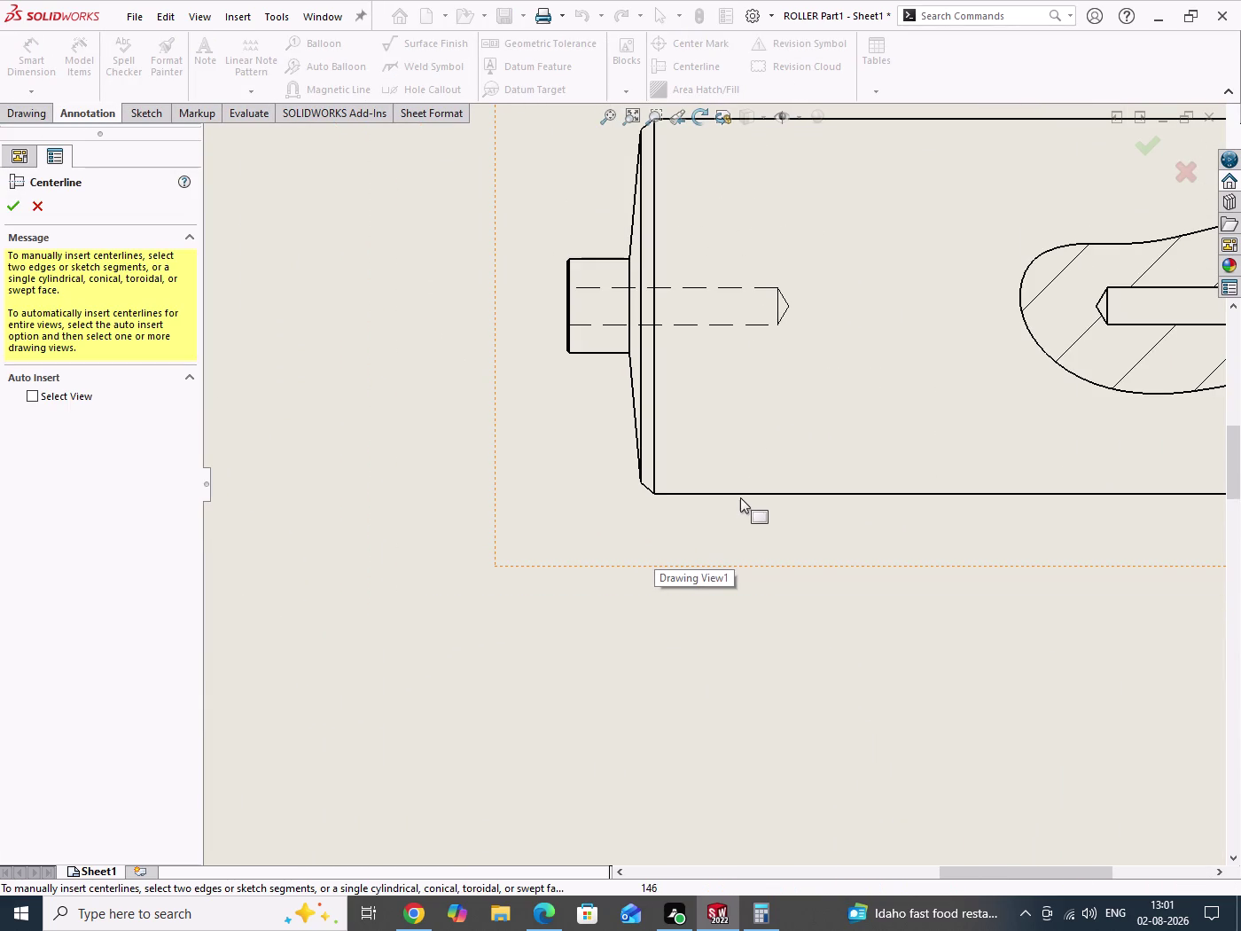
click(744, 495)
scroll(up, 3)
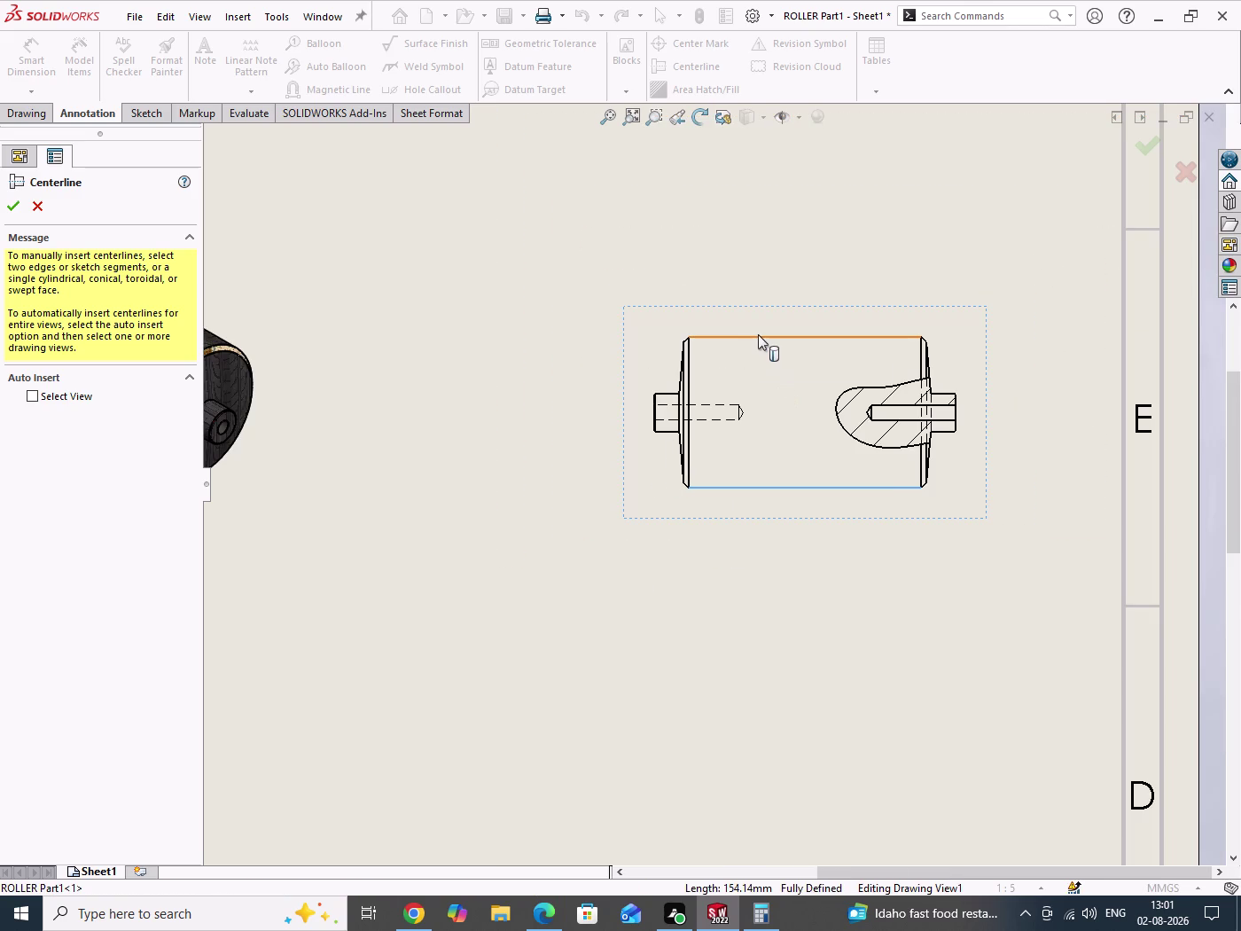
click(756, 338)
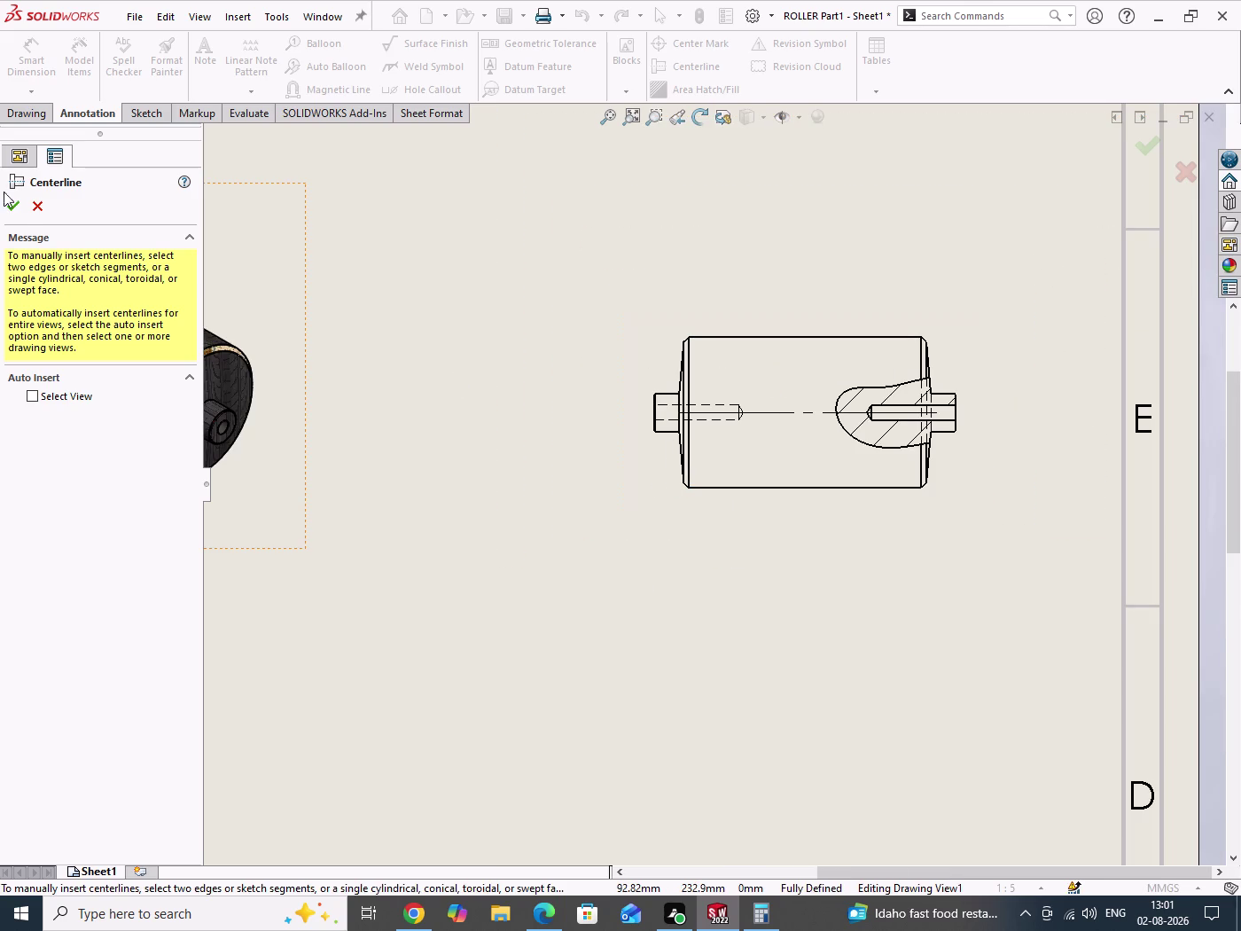
click(17, 203)
drag(421, 267, 447, 481)
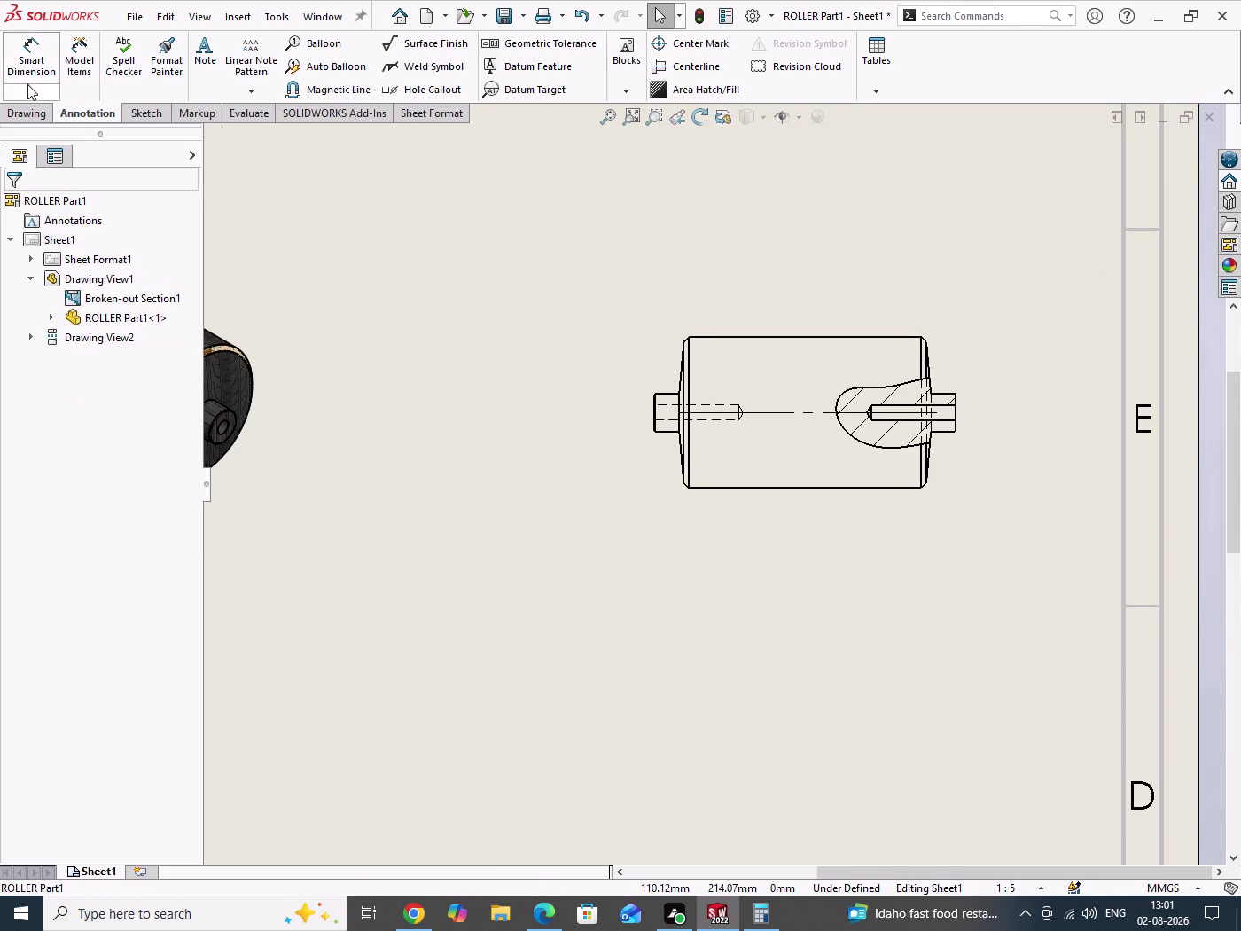
Dimension the roller body's Ø100 diameter with Smart Dimension.
click(26, 68)
scroll(down, 3)
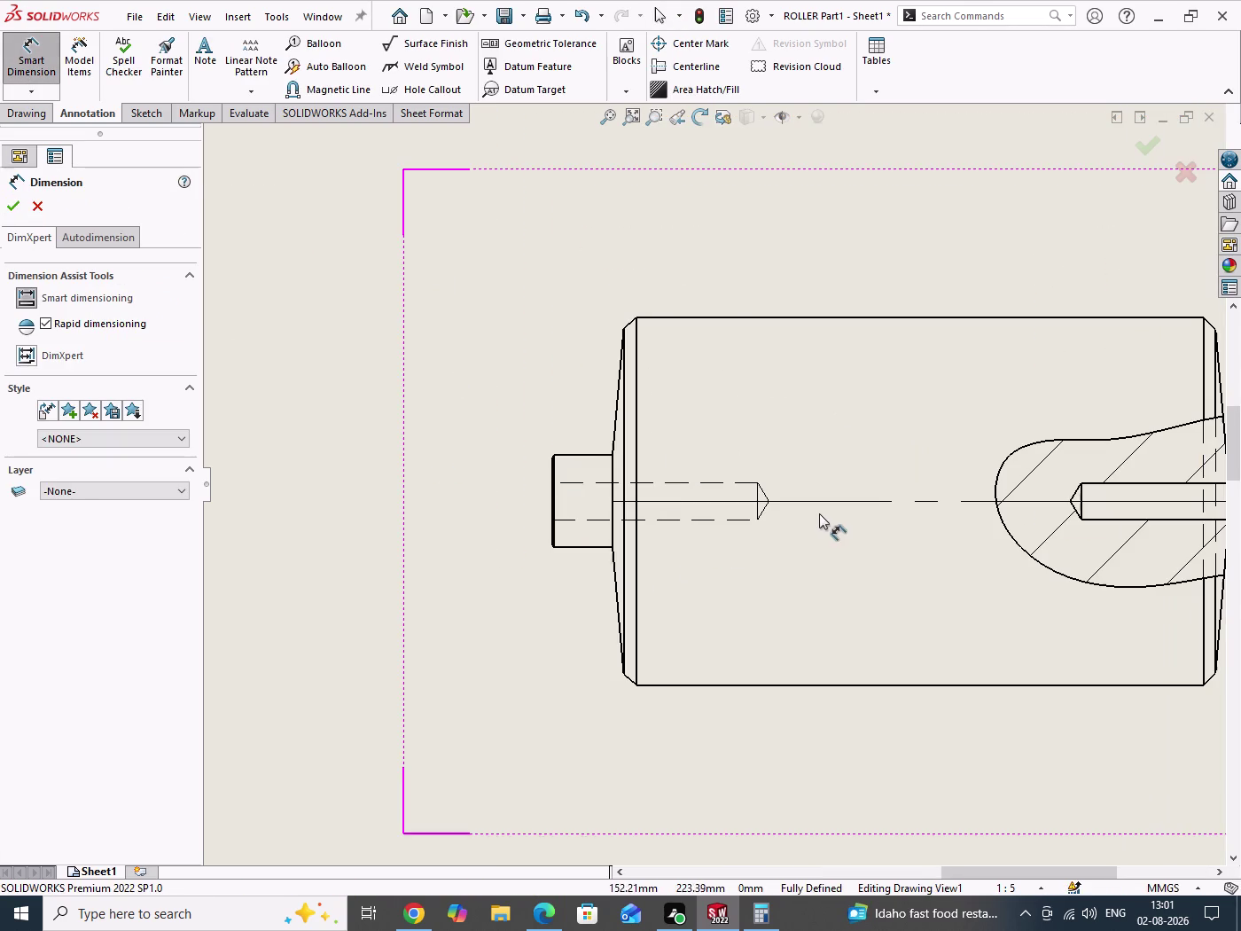
click(715, 319)
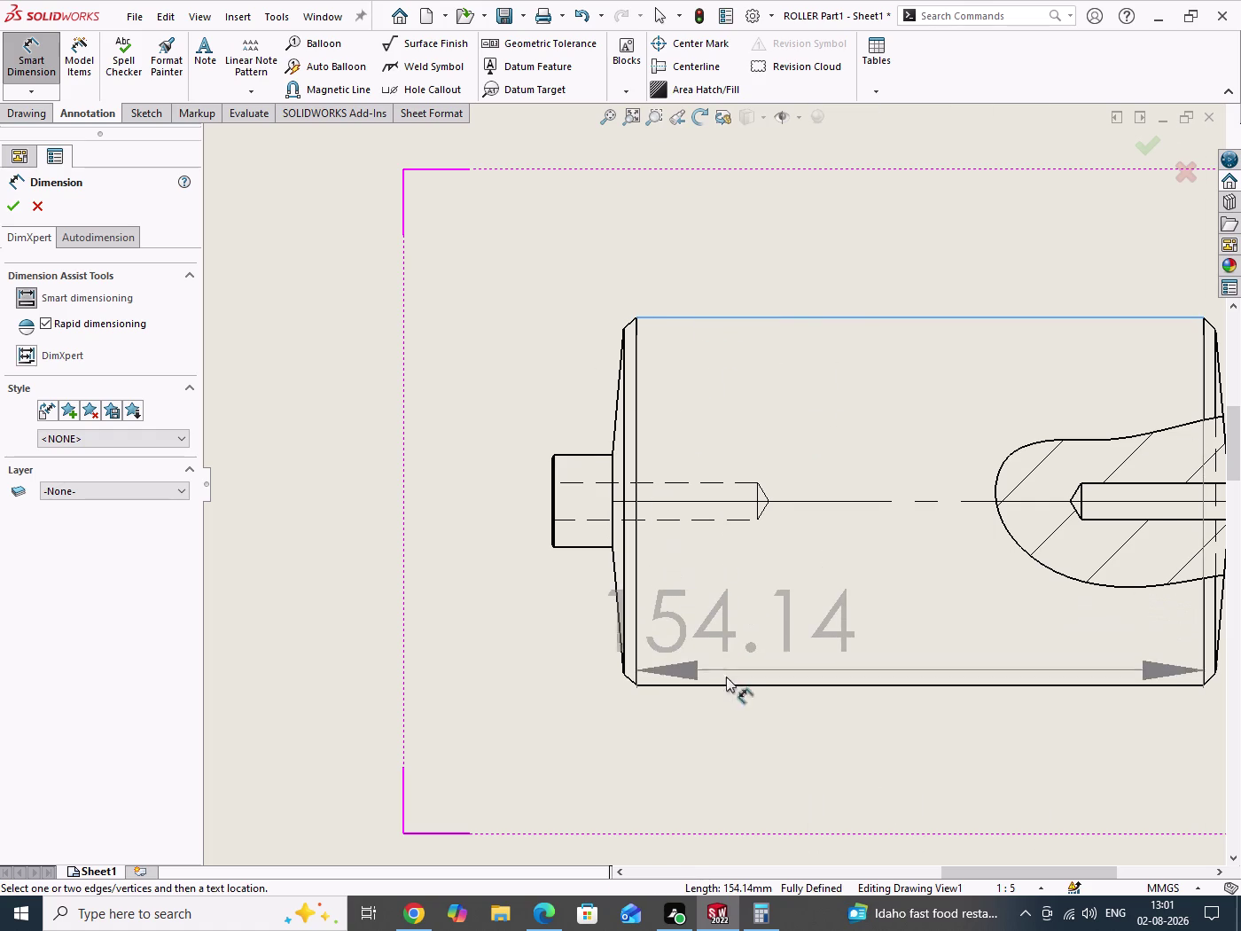
click(731, 687)
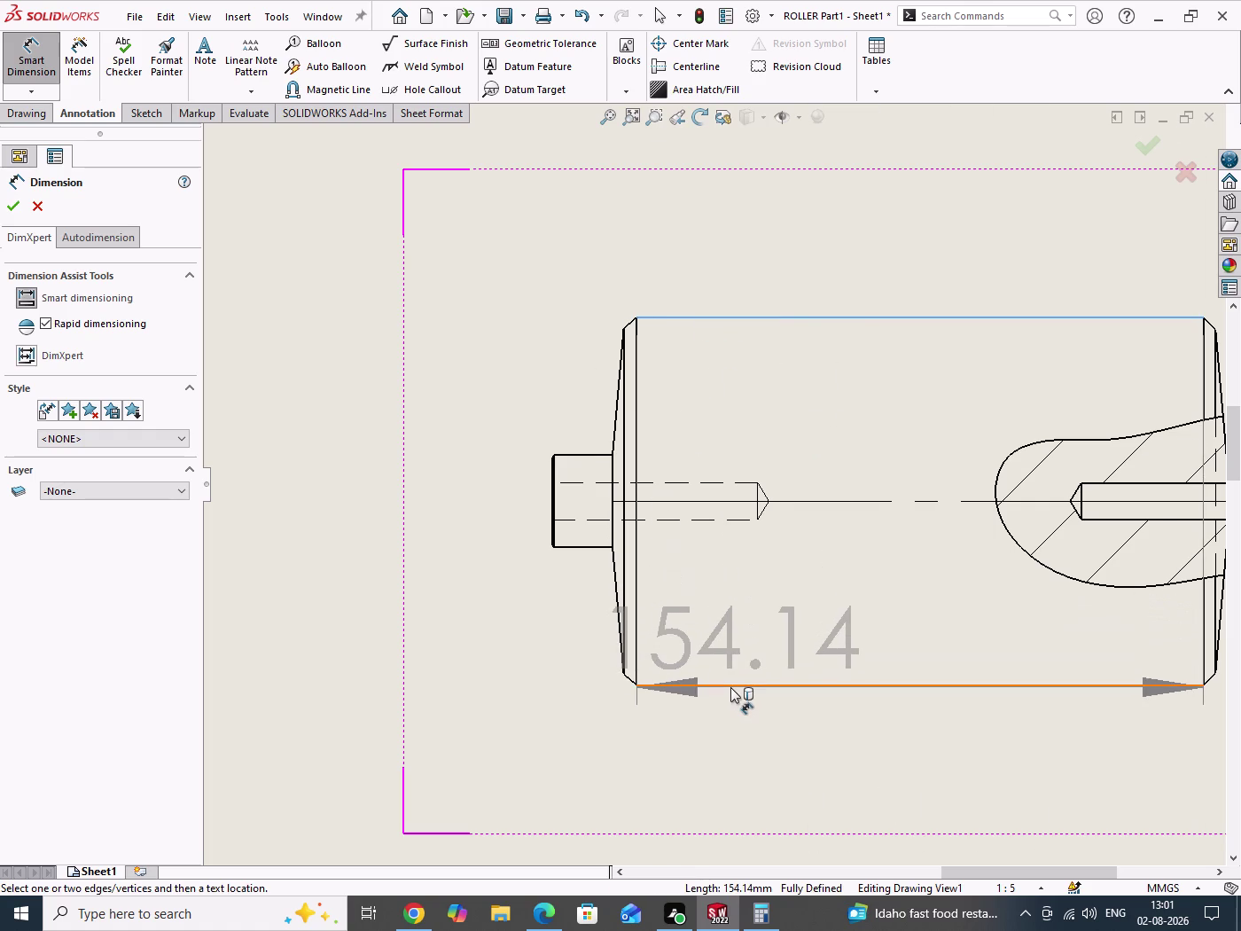
click(731, 687)
scroll(up, 3)
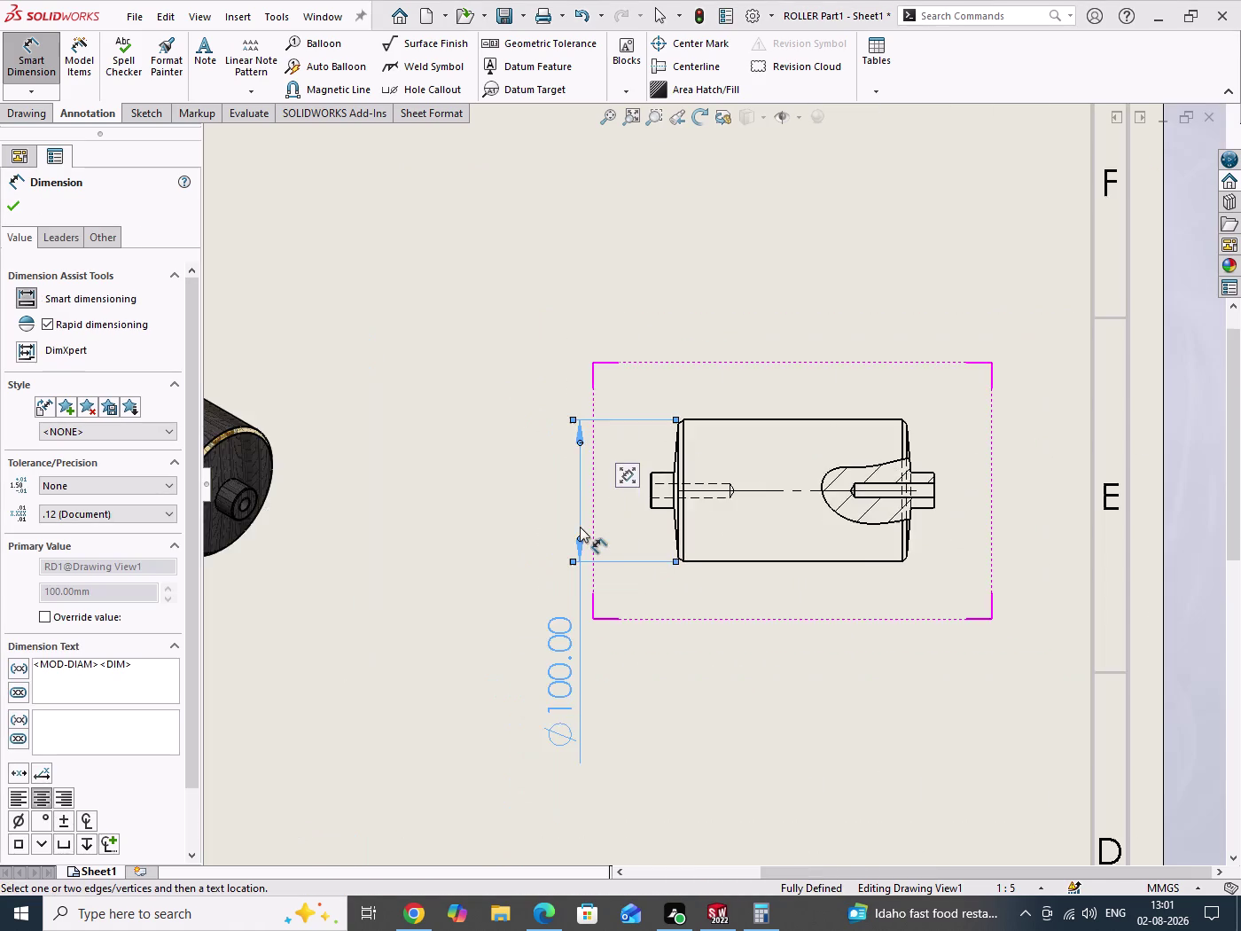
scroll(down, 3)
scroll(down, 3)
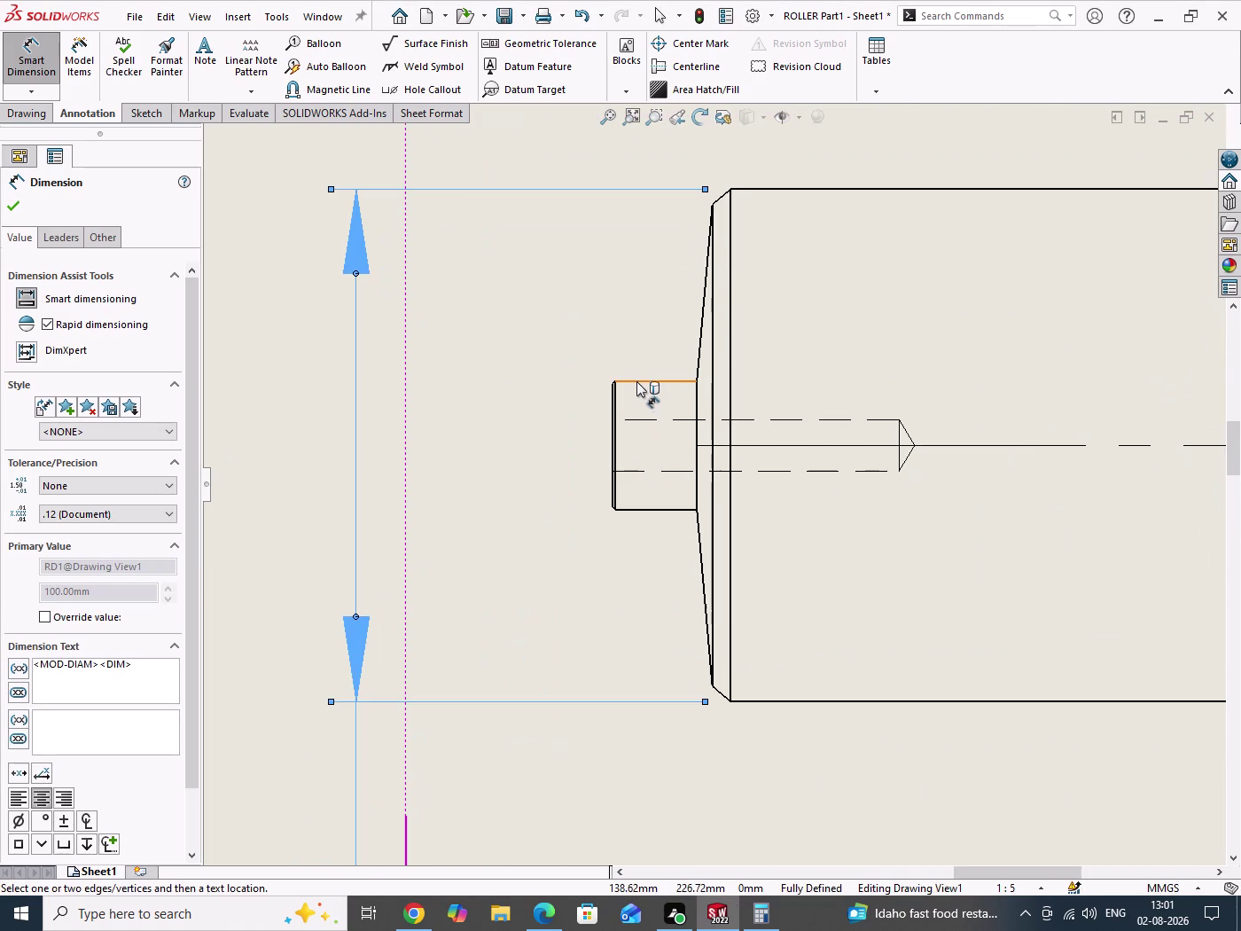
Add the Ø25.00 shaft diameter and 16.00 shaft length dimensions.
click(639, 384)
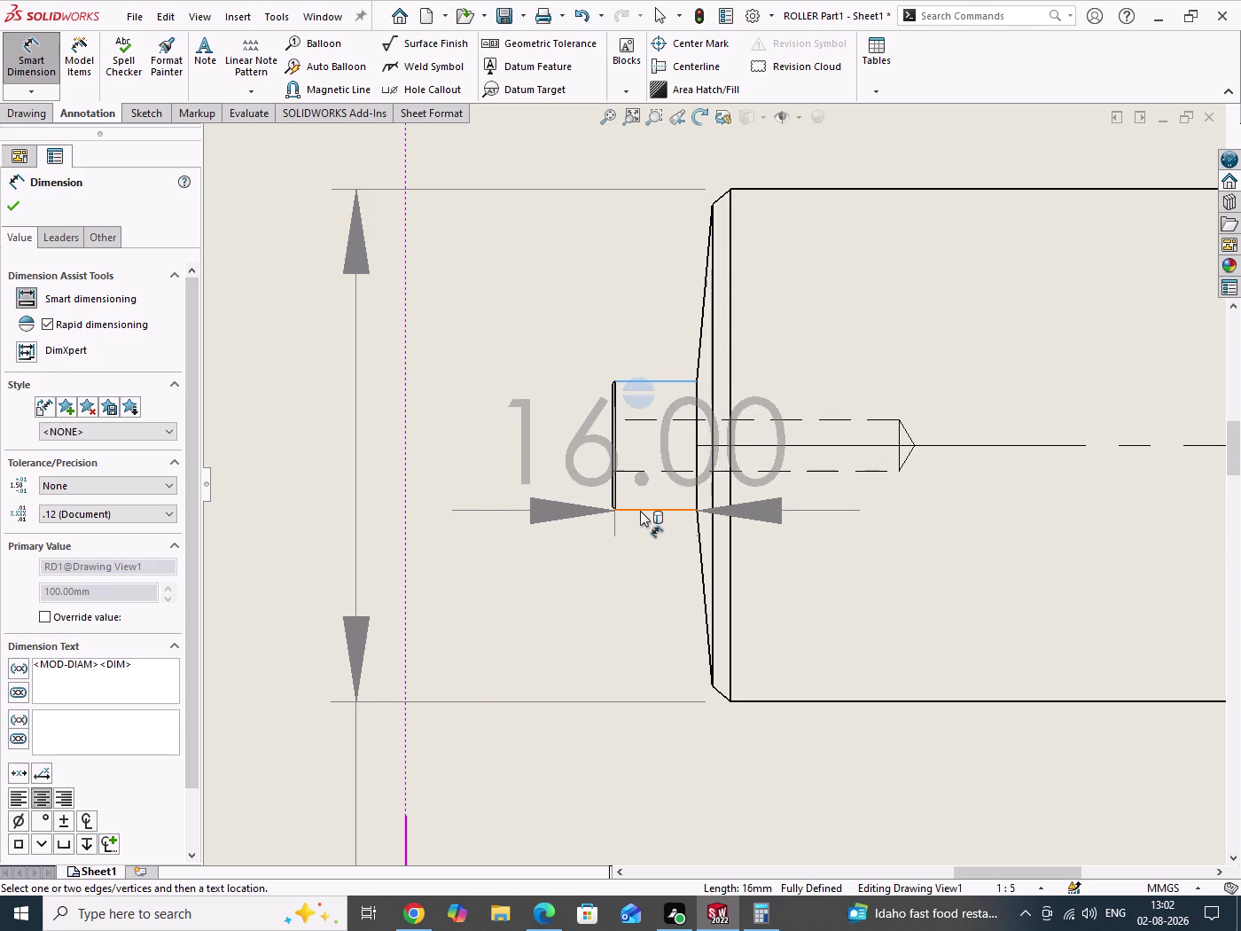
click(640, 510)
click(640, 510)
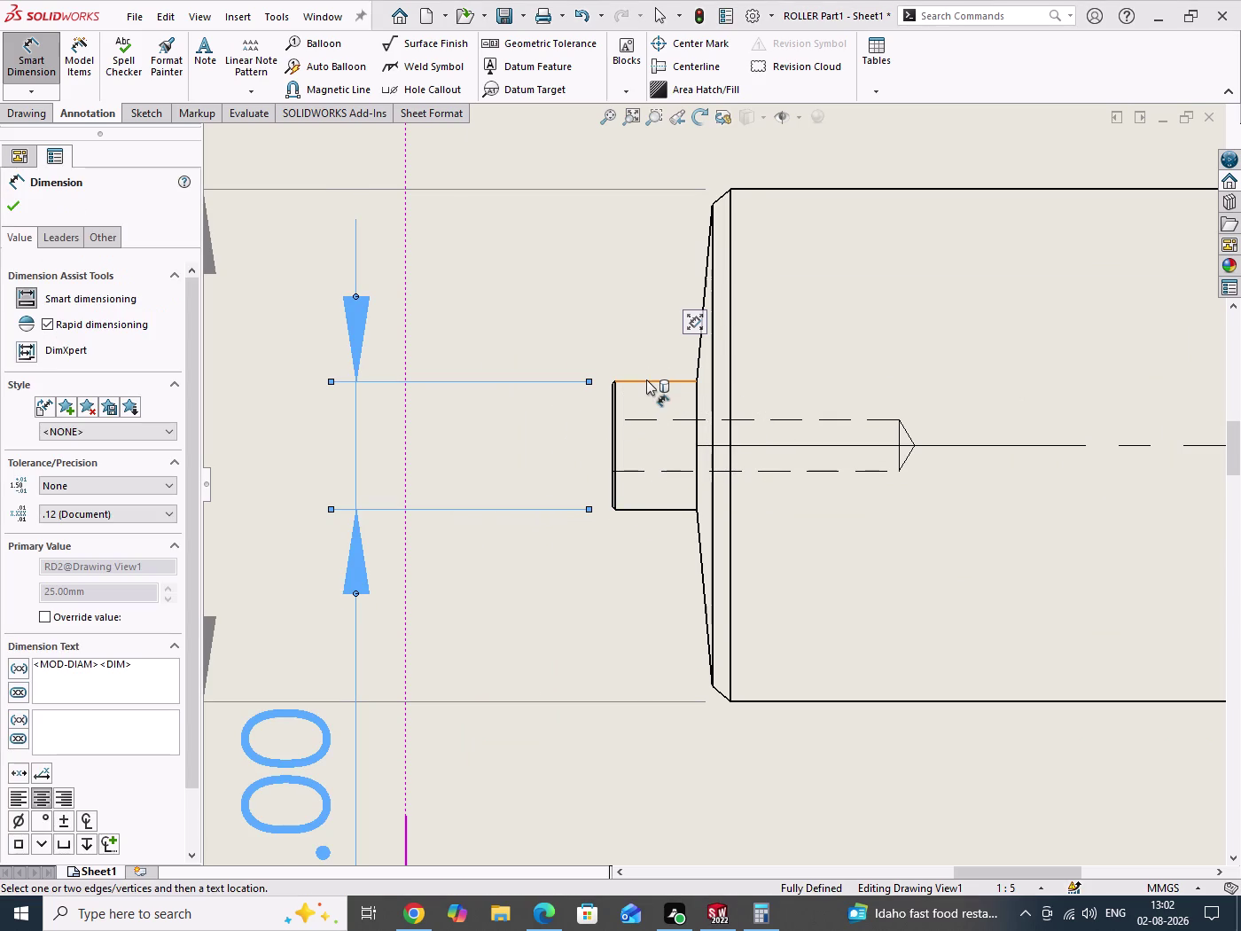
click(646, 379)
click(647, 331)
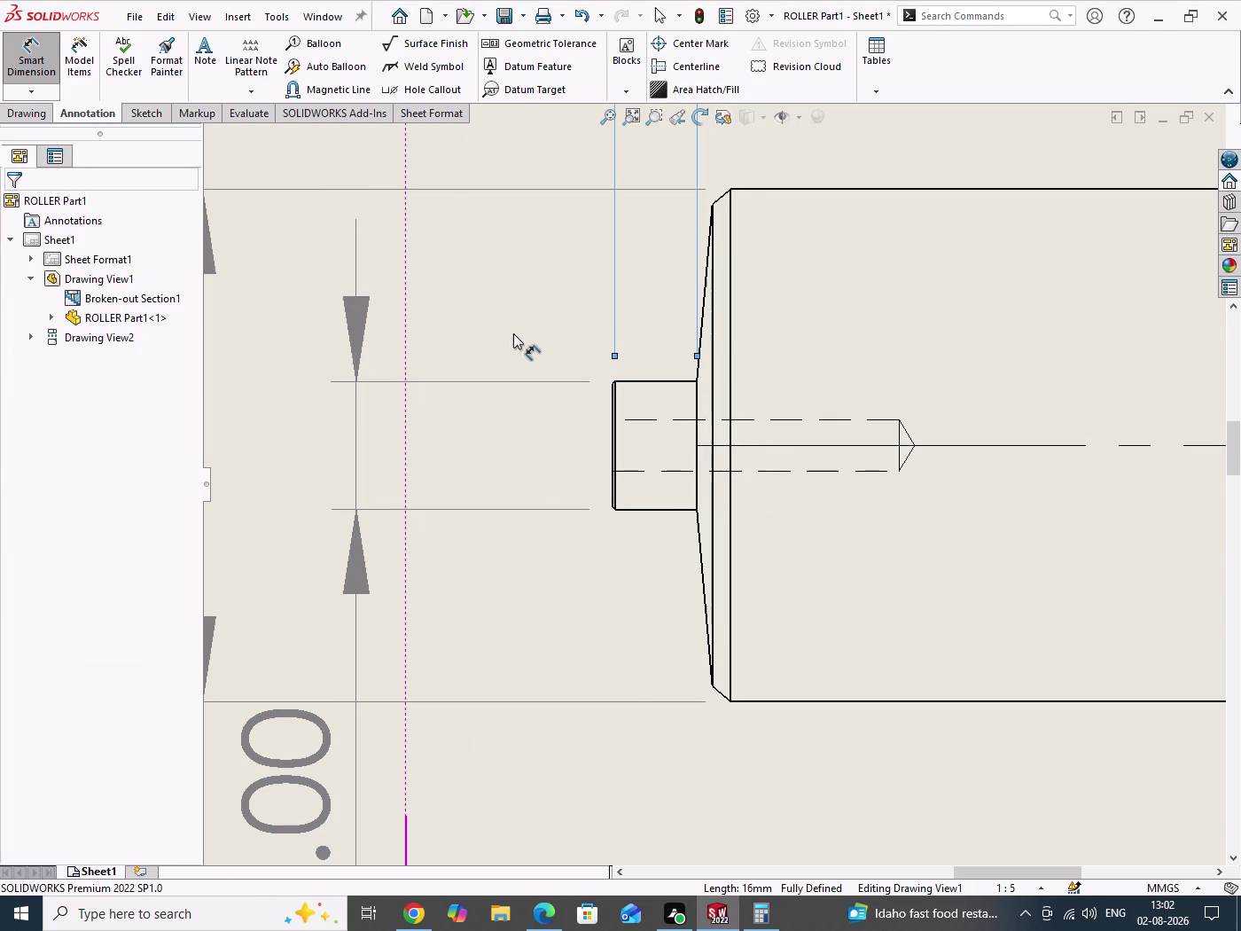
scroll(up, 3)
scroll(up, 3)
scroll(down, 3)
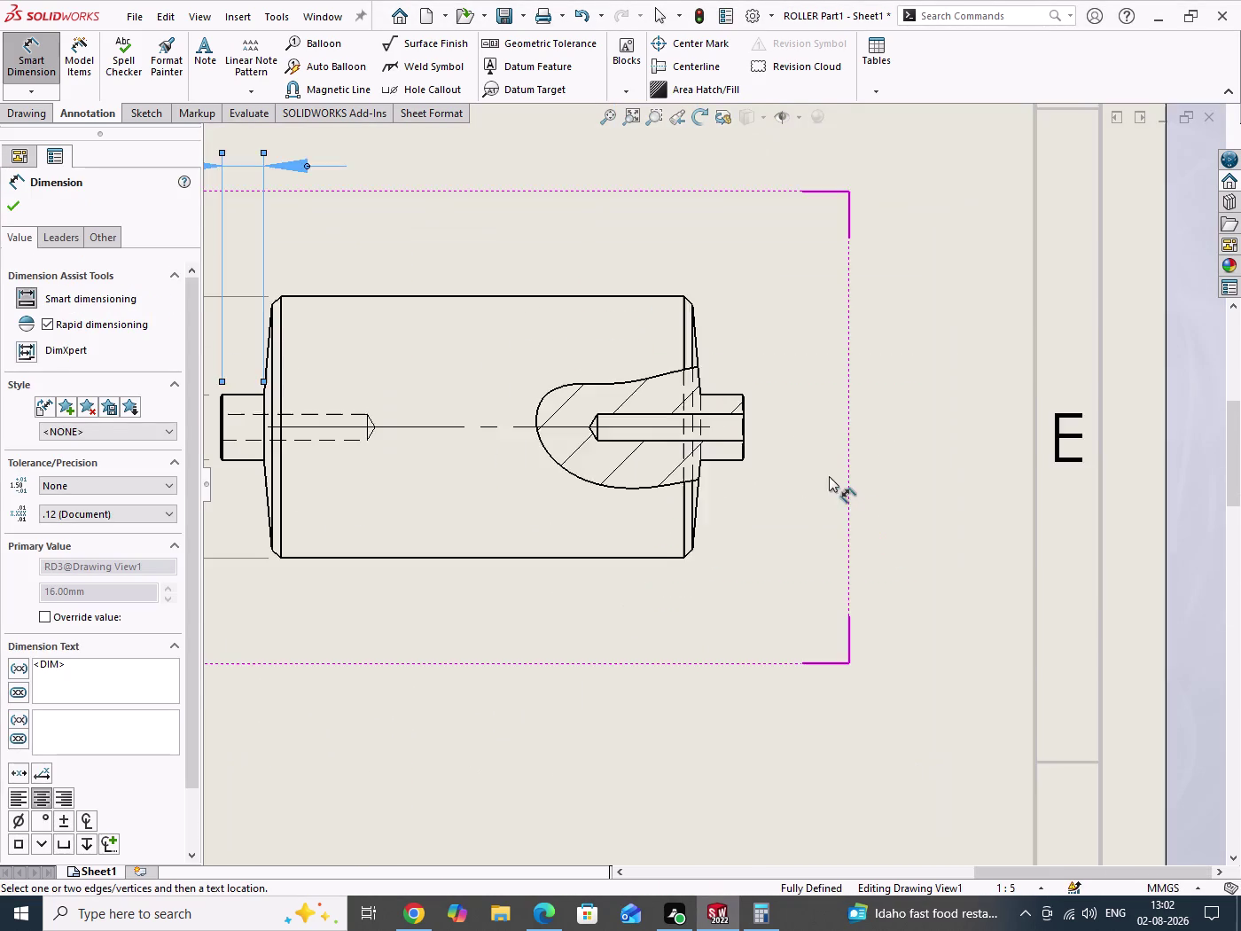
scroll(down, 3)
scroll(up, 3)
scroll(down, 3)
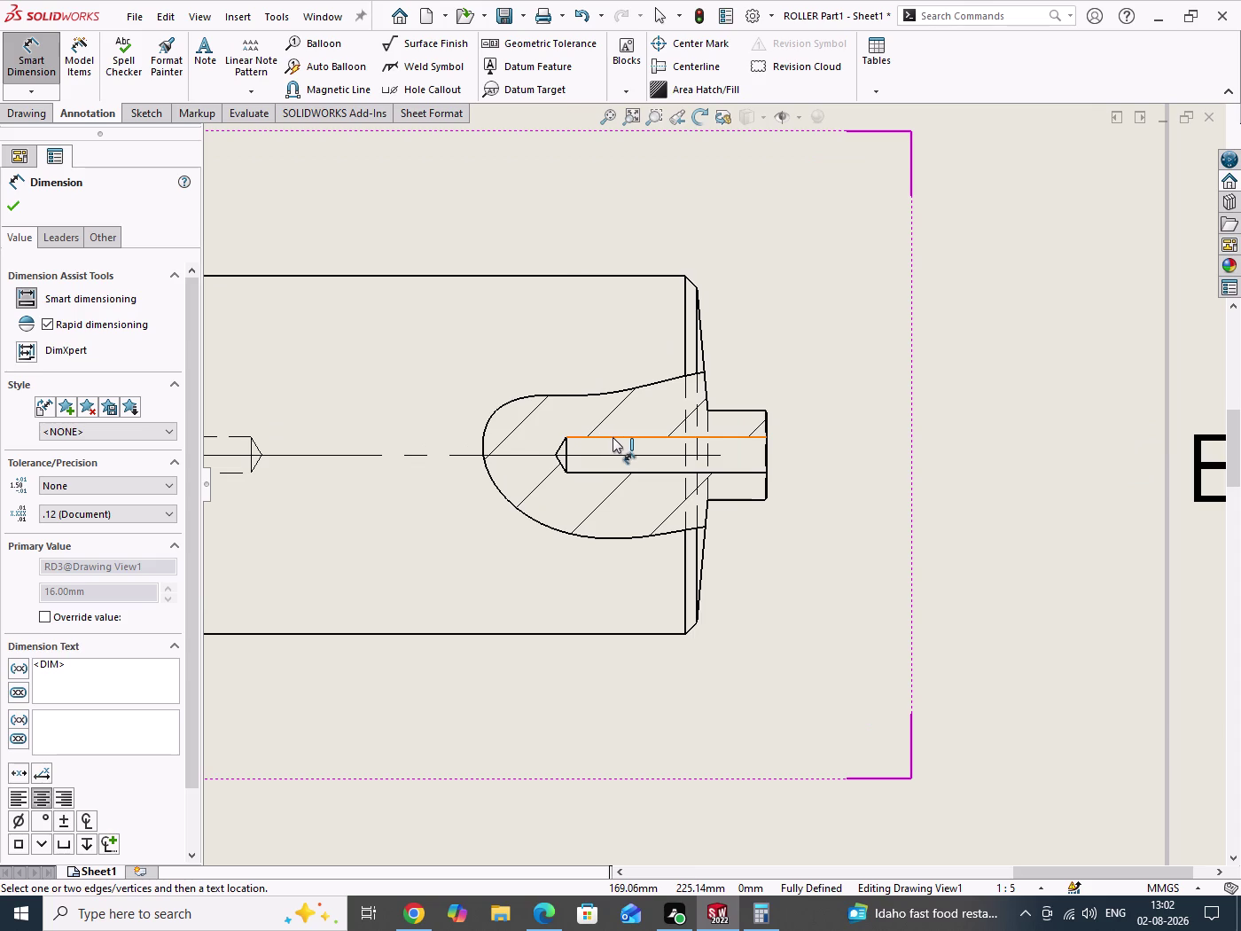
Place a trial 55.97 bore-depth dimension, stop dimensioning and select it for removal.
click(613, 438)
click(612, 437)
scroll(up, 3)
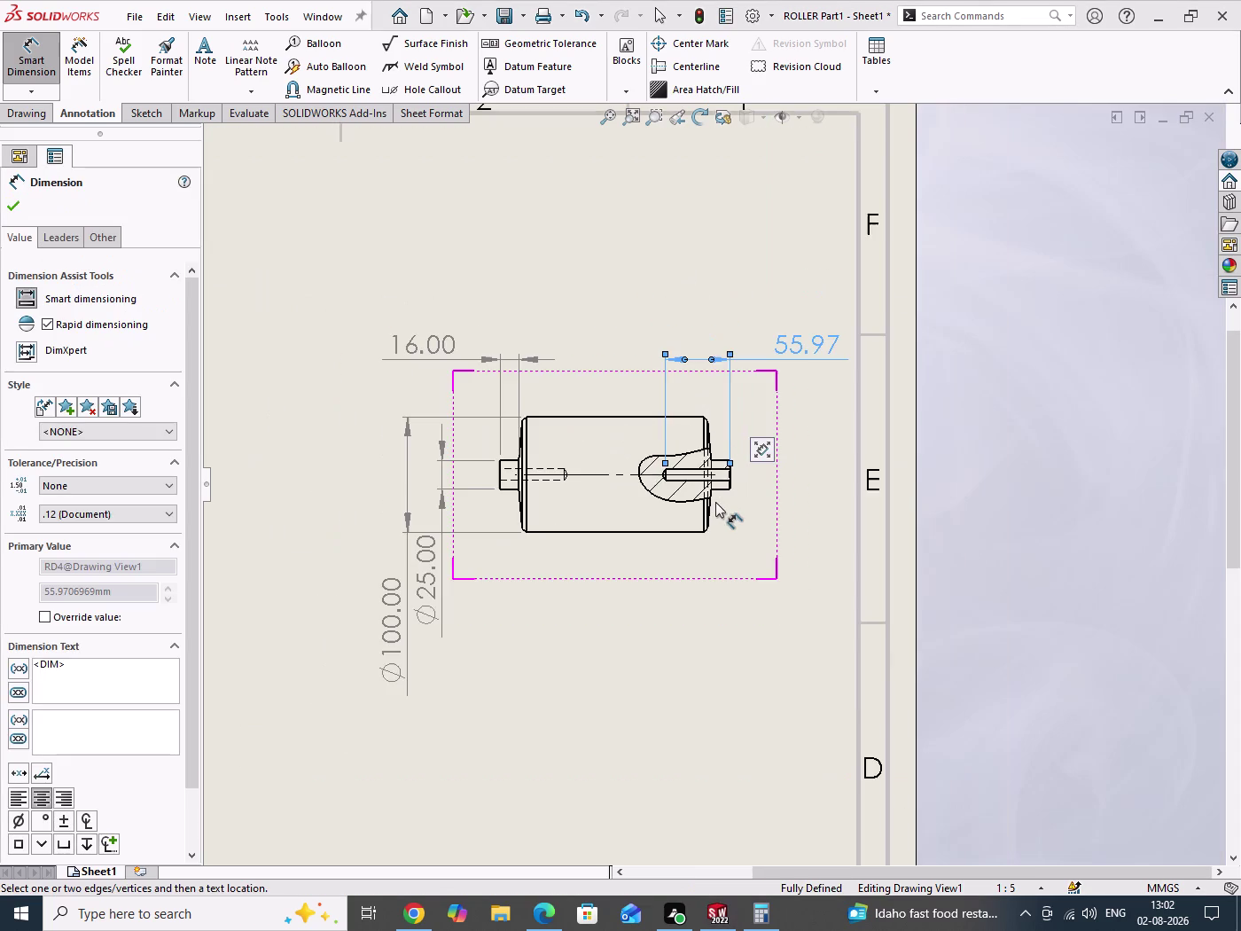
scroll(down, 3)
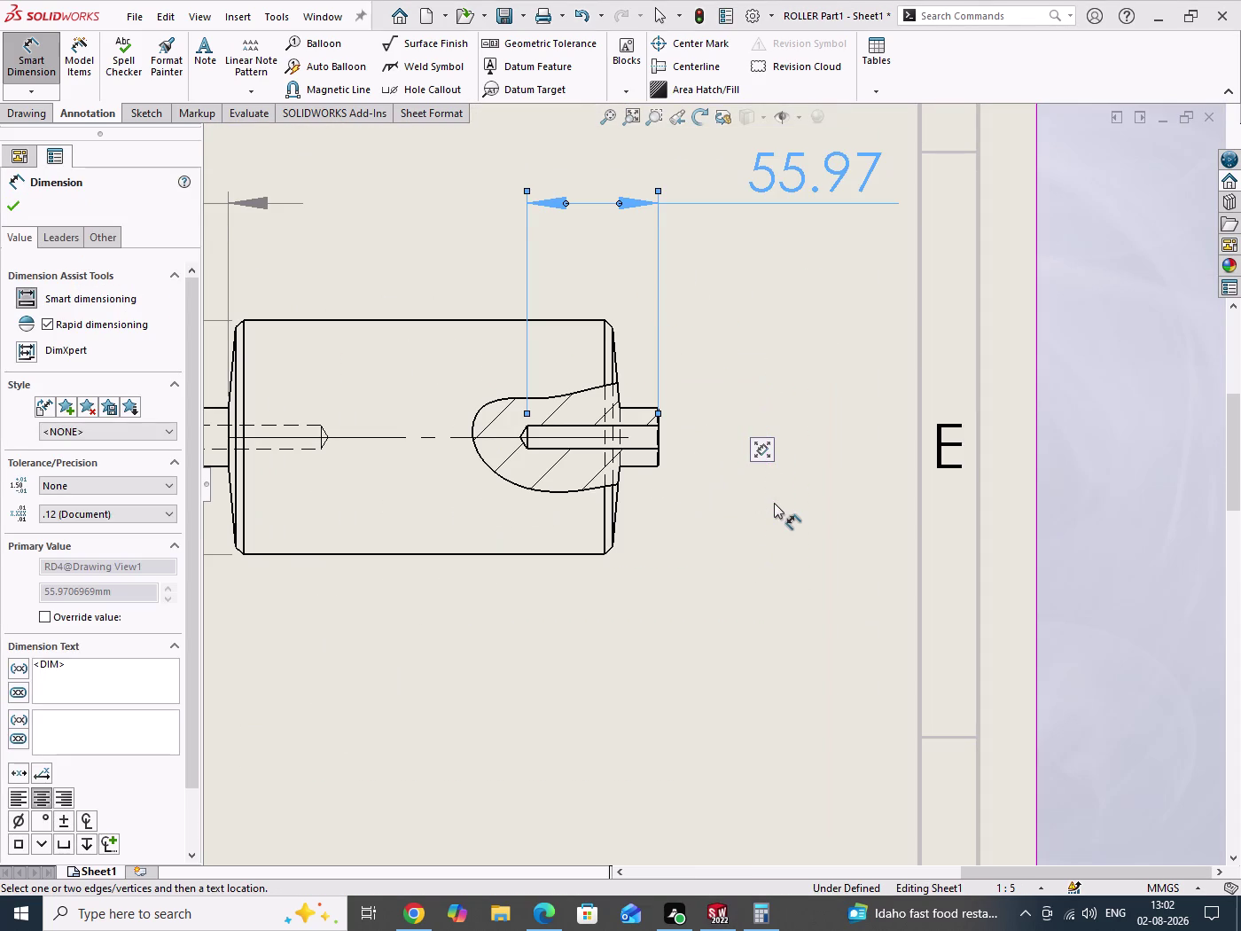
click(673, 580)
click(824, 487)
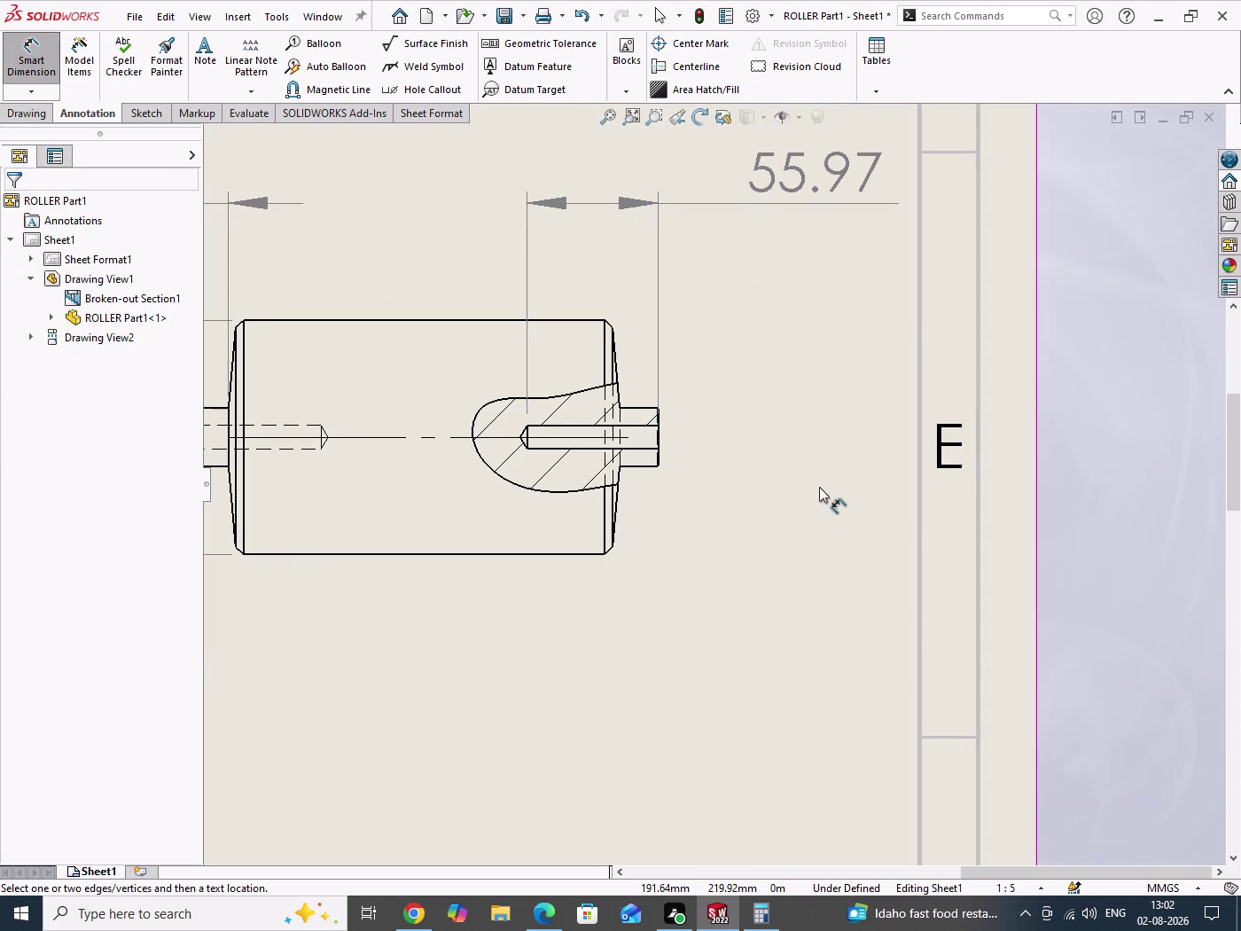
right_click(819, 486)
click(875, 570)
scroll(up, 3)
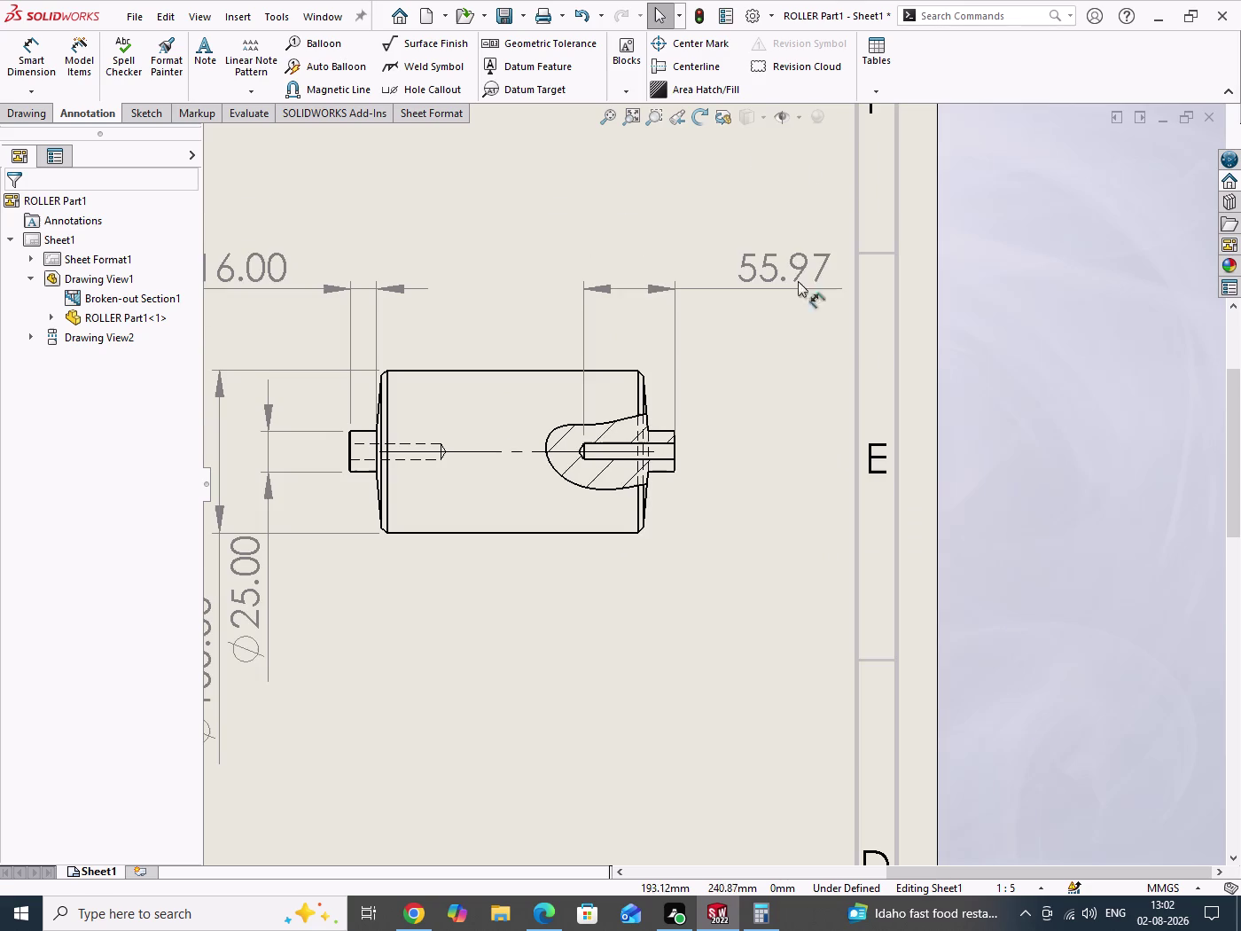
drag(805, 201, 775, 303)
Delete the 55.97 dimension and discard a mis-picked 58.98 depth preview.
key(Delete)
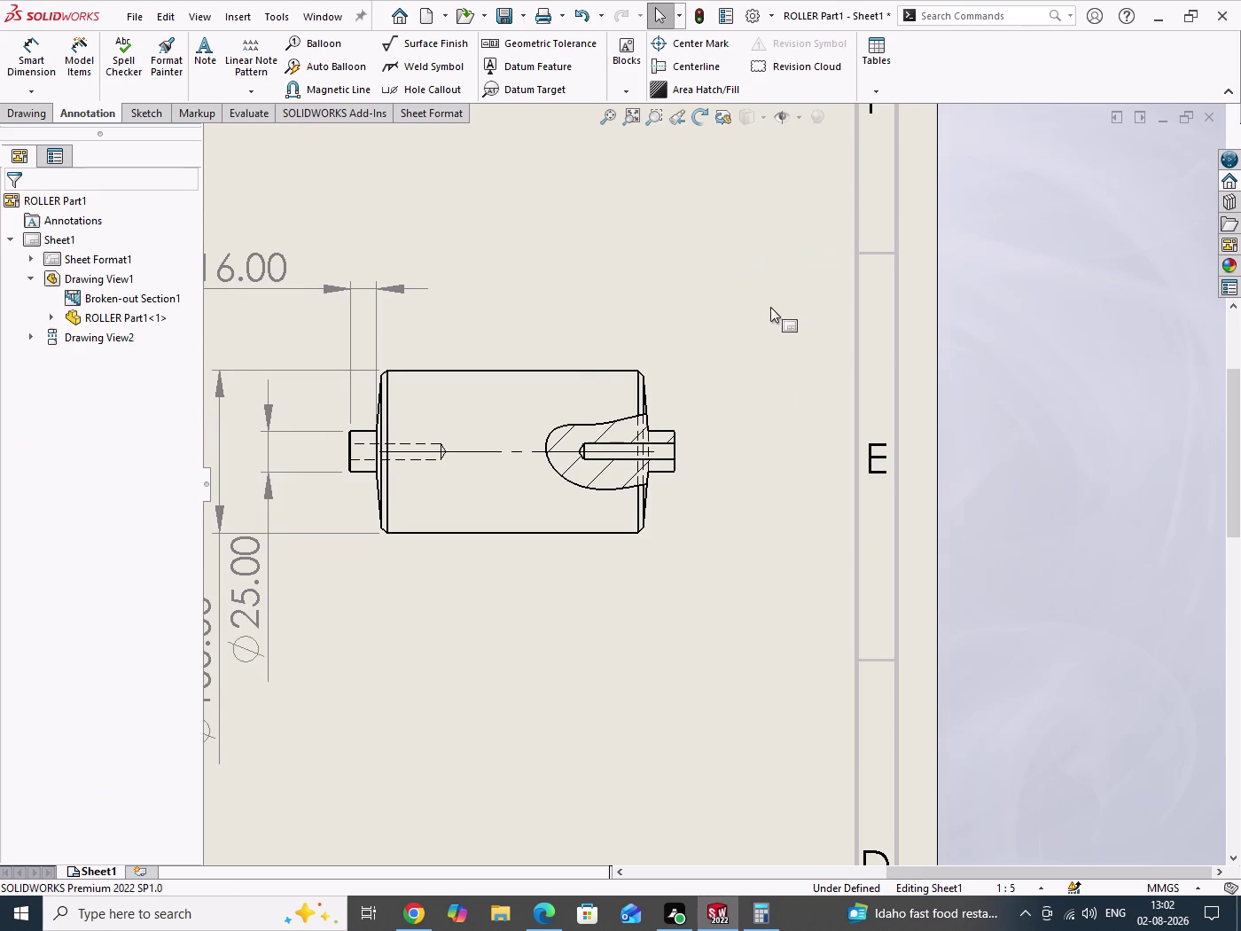
right_drag(754, 437, 744, 334)
scroll(down, 3)
scroll(down, 3)
scroll(down, 3)
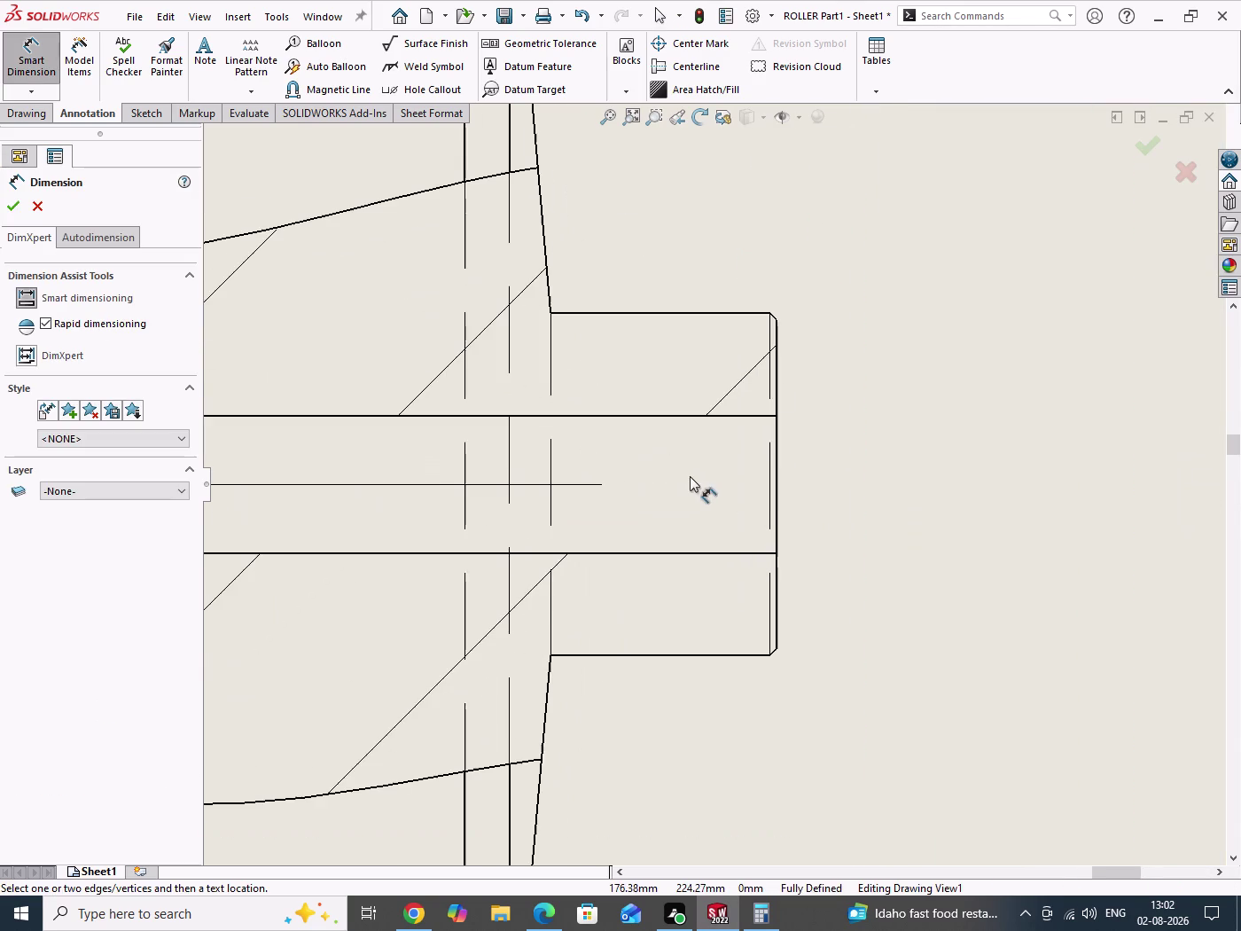
click(776, 472)
scroll(up, 3)
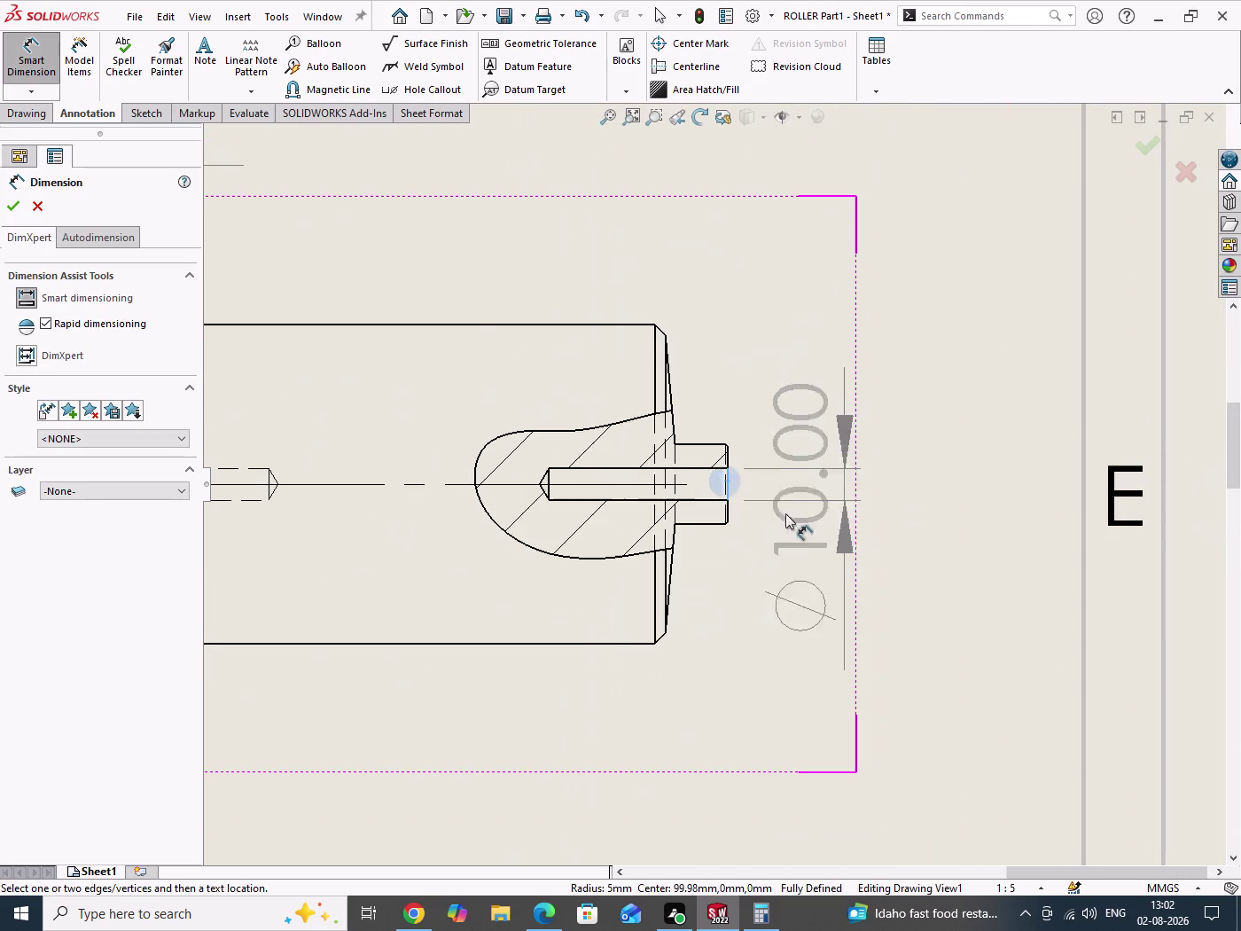
scroll(down, 3)
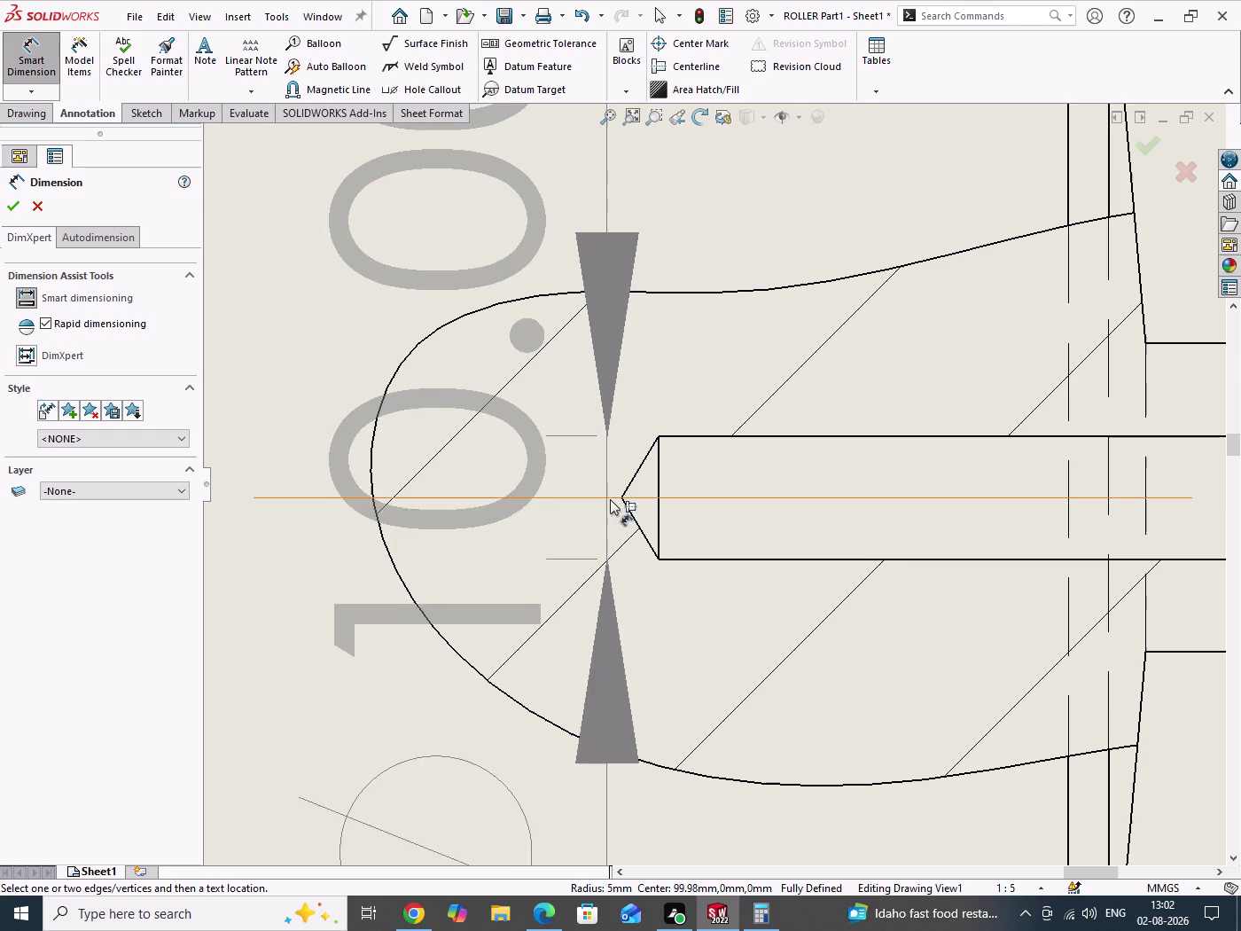
click(622, 497)
scroll(up, 3)
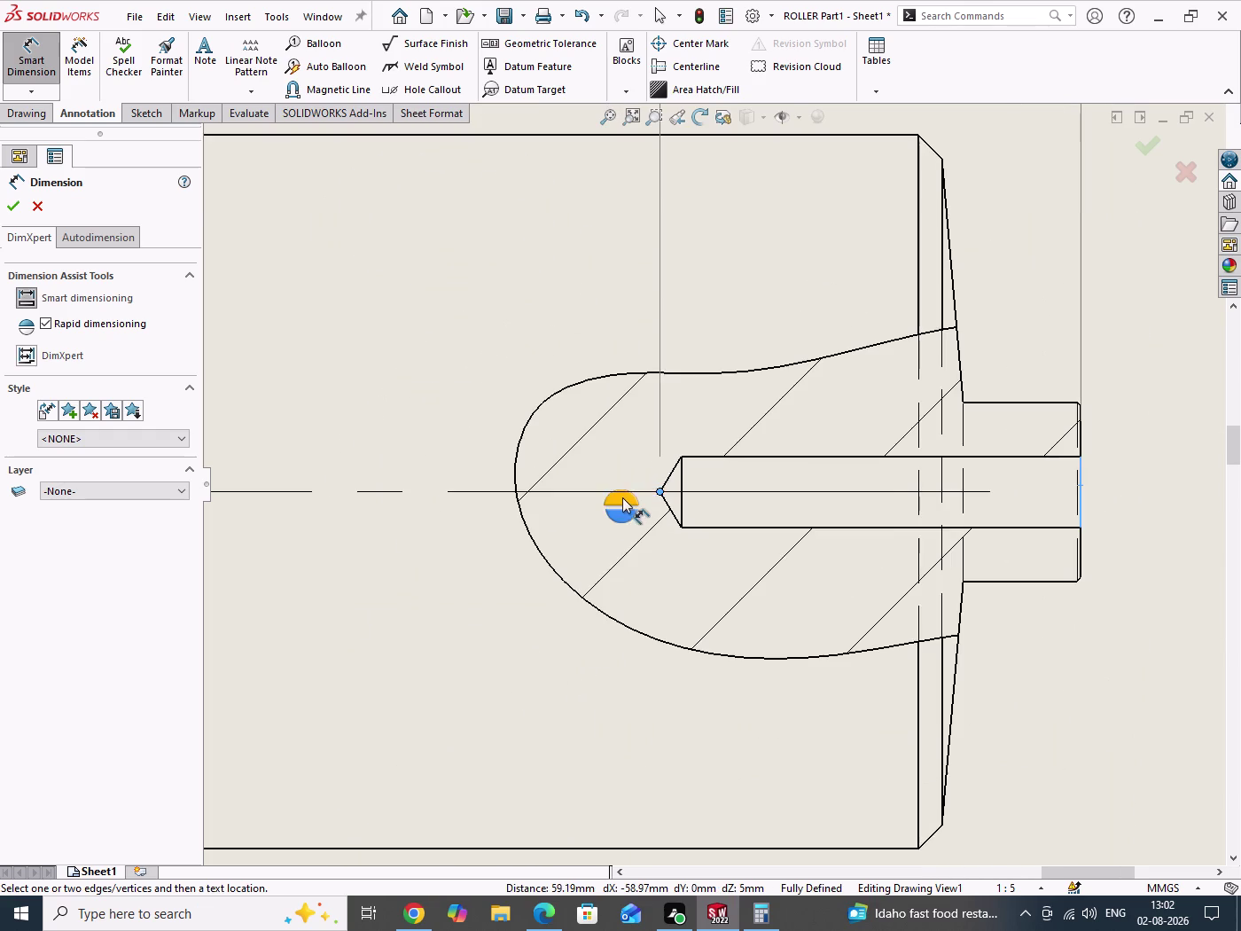
scroll(up, 3)
scroll(down, 3)
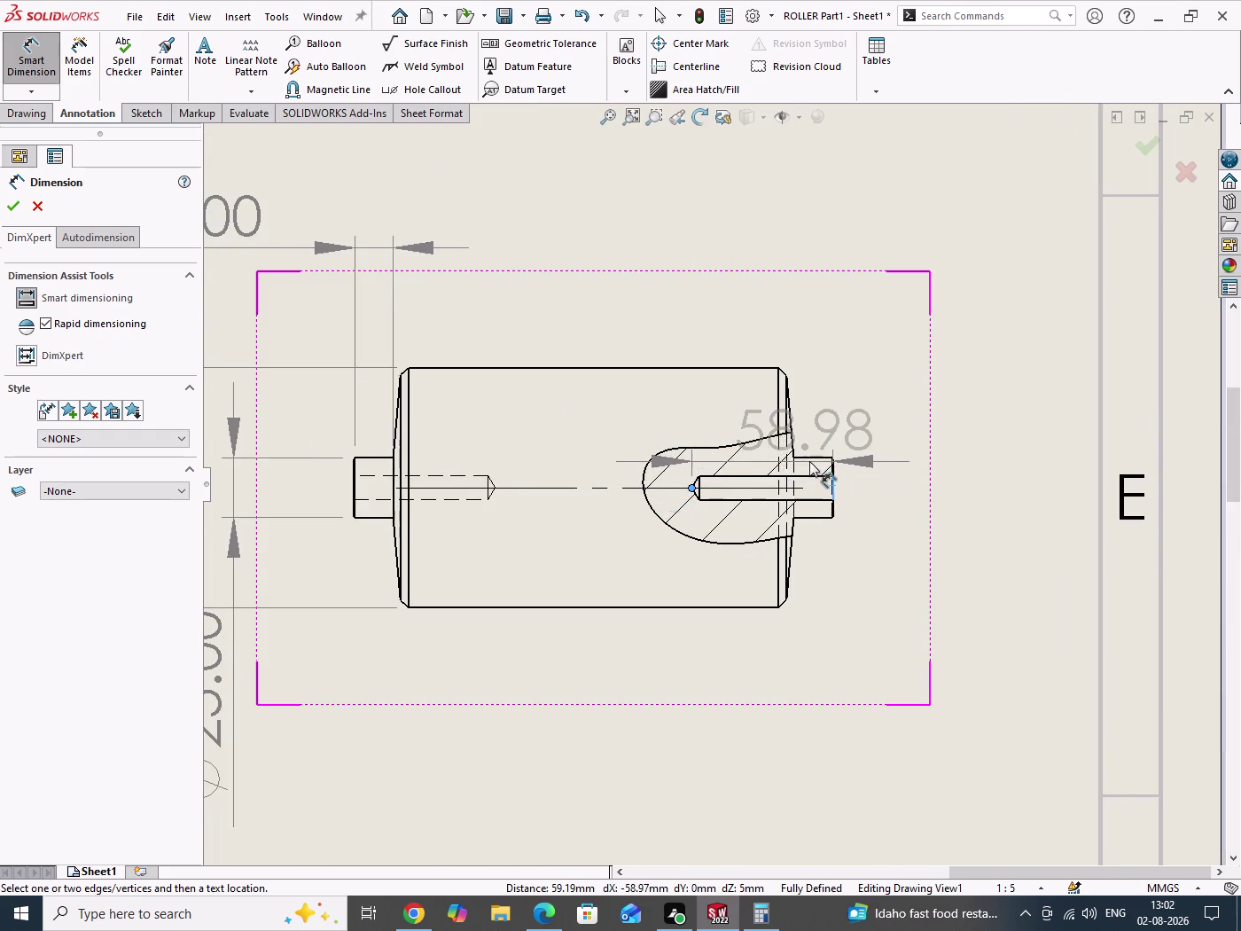
scroll(down, 3)
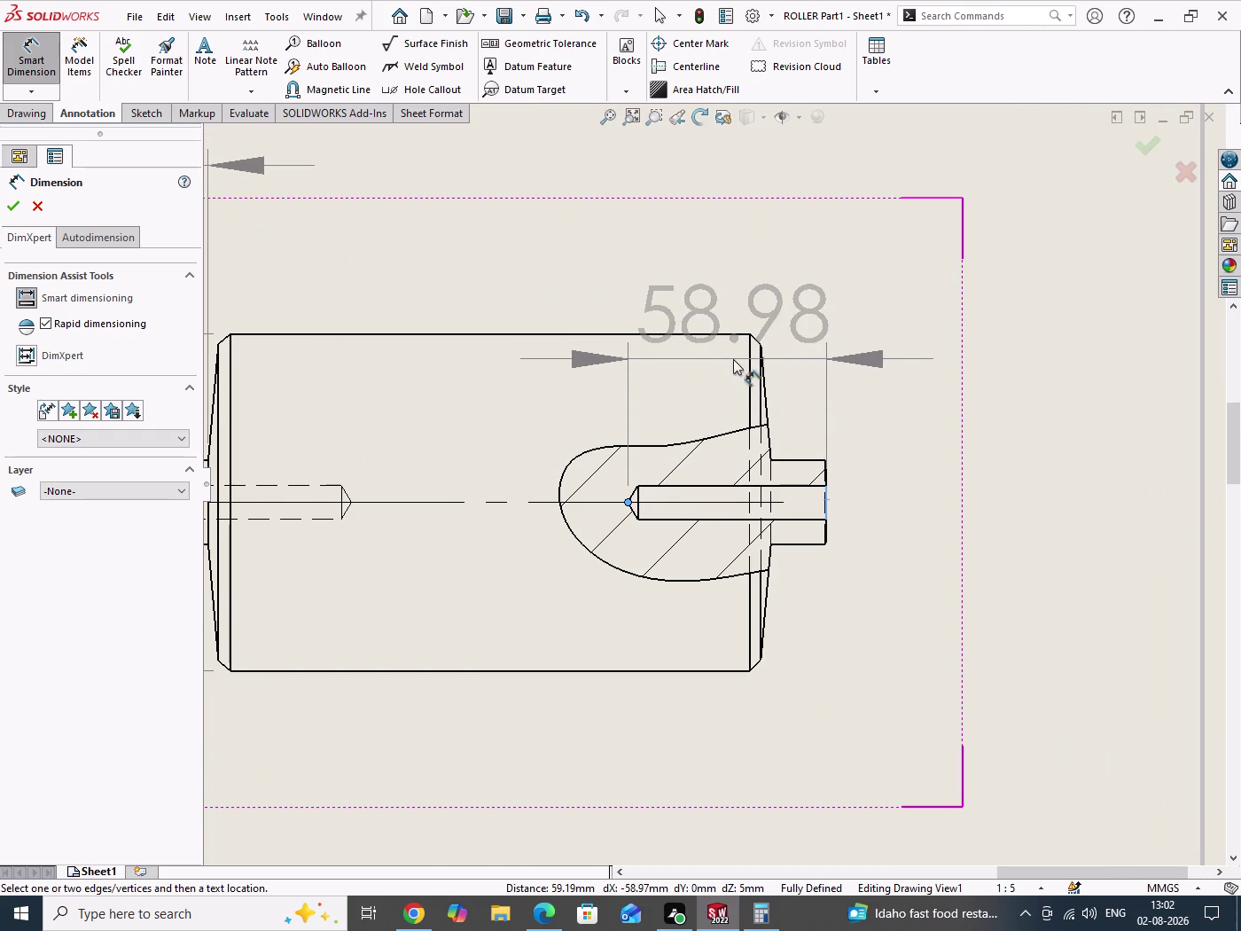
key(Escape)
scroll(down, 3)
scroll(up, 3)
key(Escape)
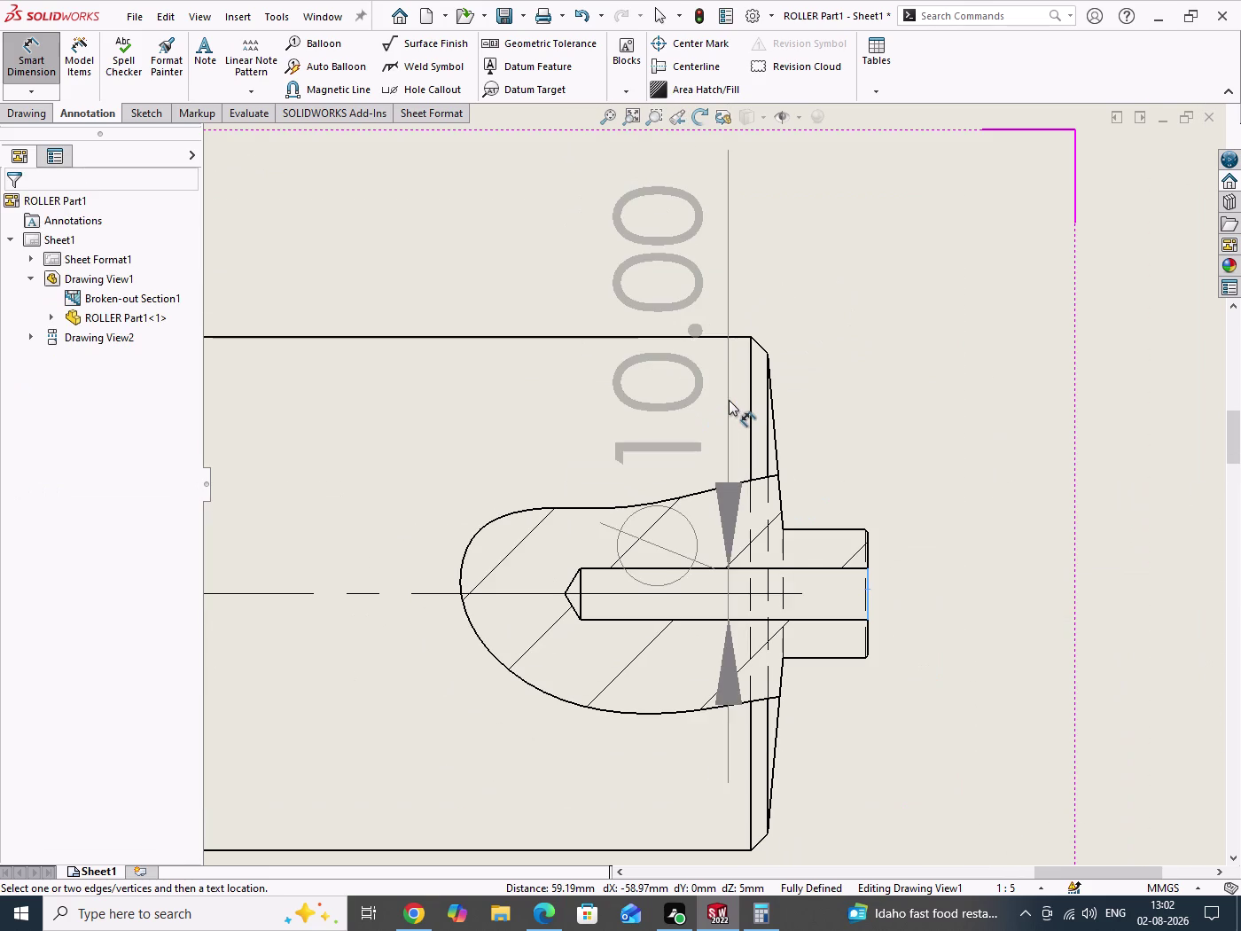
key(Escape)
Dimension the shaft-end corner to the drill-point tip as 59.00, placed above the view.
scroll(down, 3)
scroll(down, 3)
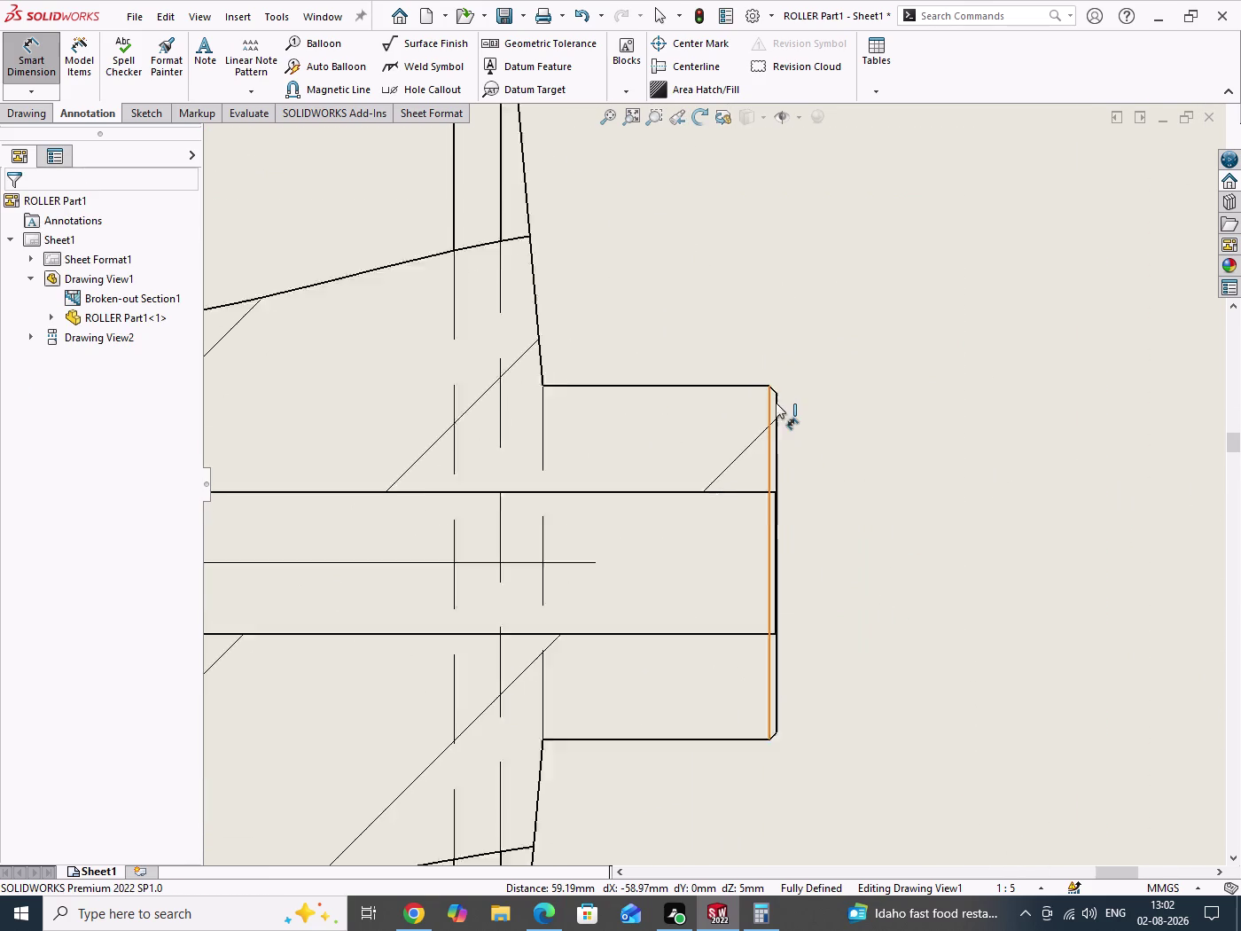
scroll(down, 3)
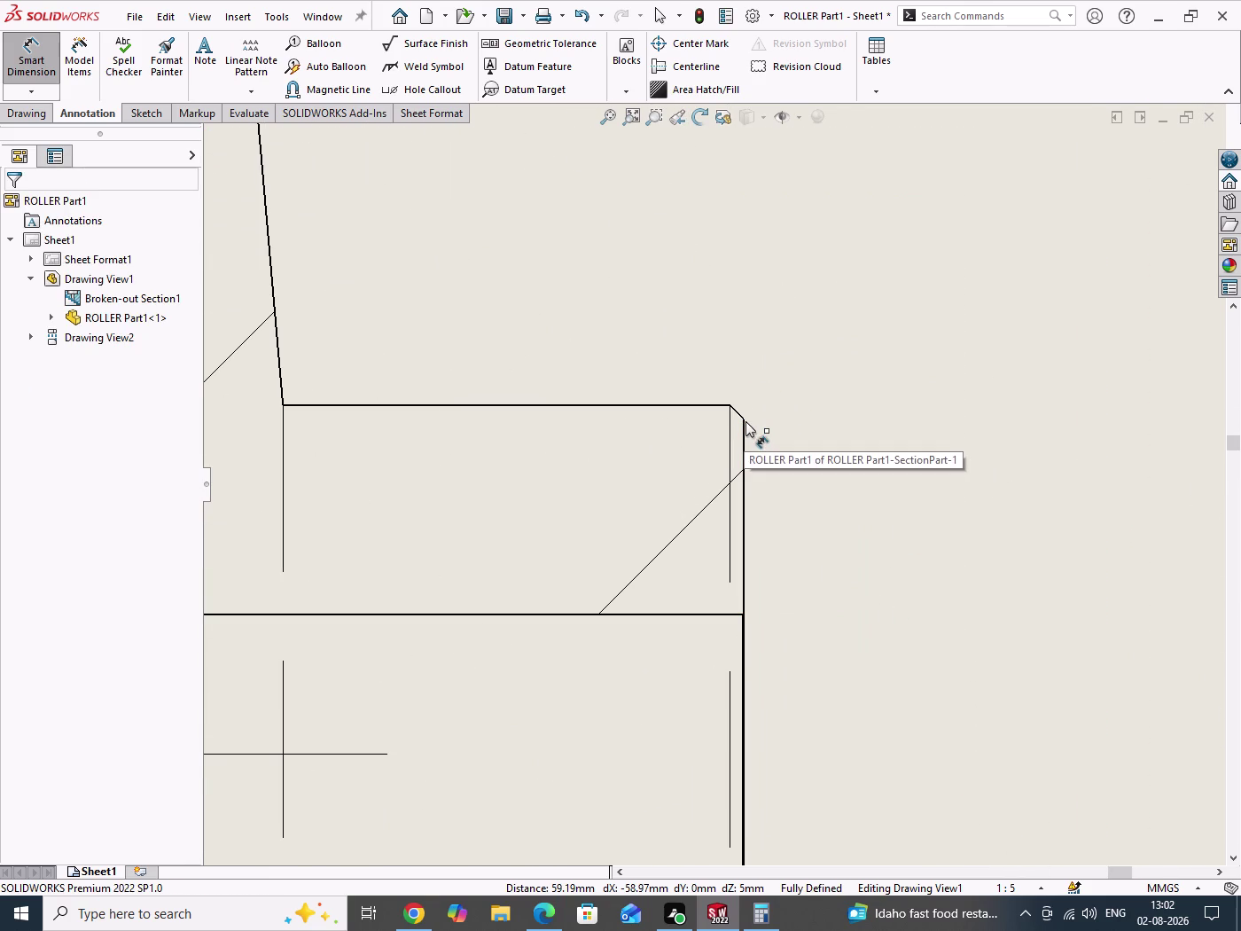
click(746, 421)
scroll(up, 3)
scroll(up, 3)
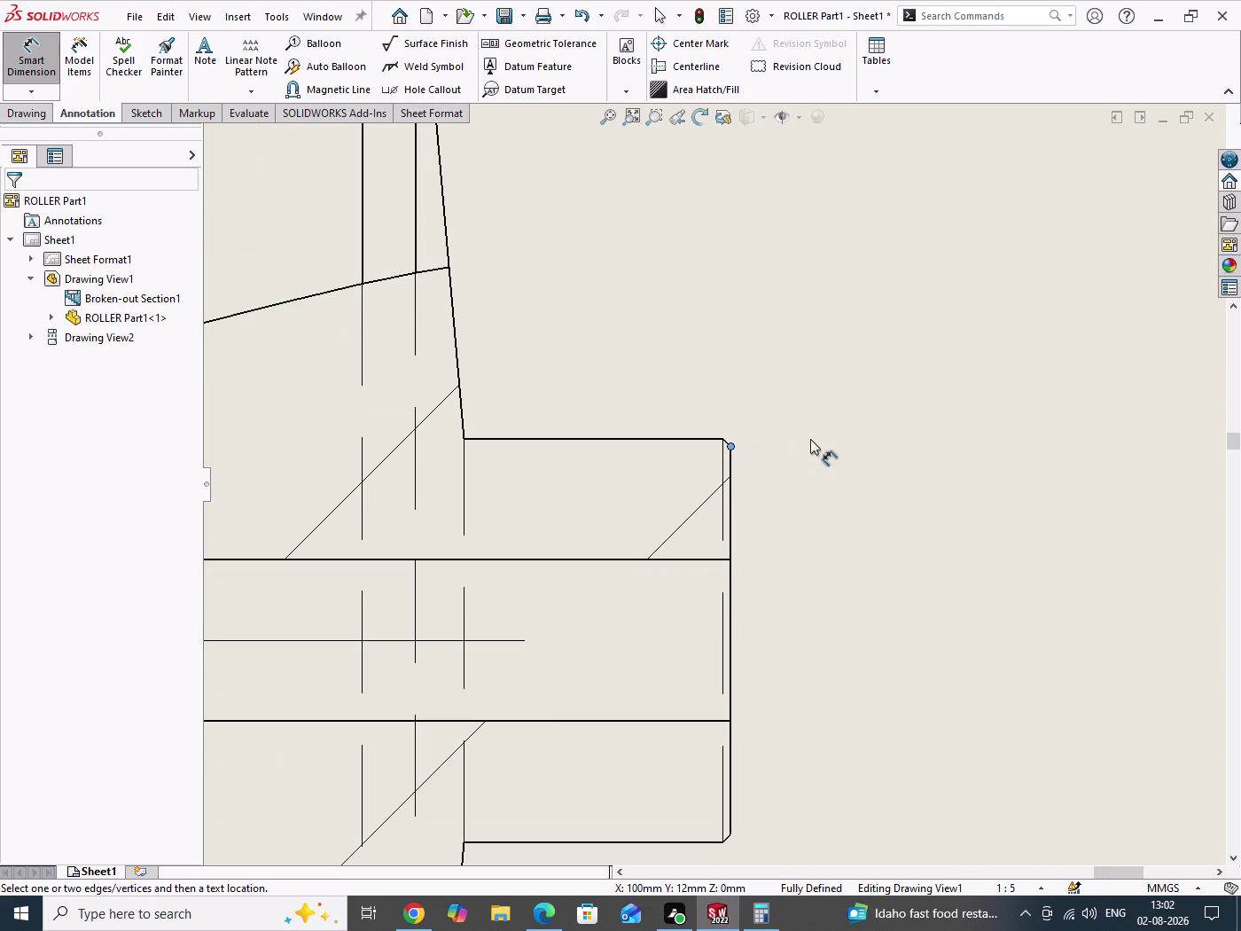
scroll(up, 3)
scroll(down, 3)
scroll(up, 3)
scroll(down, 3)
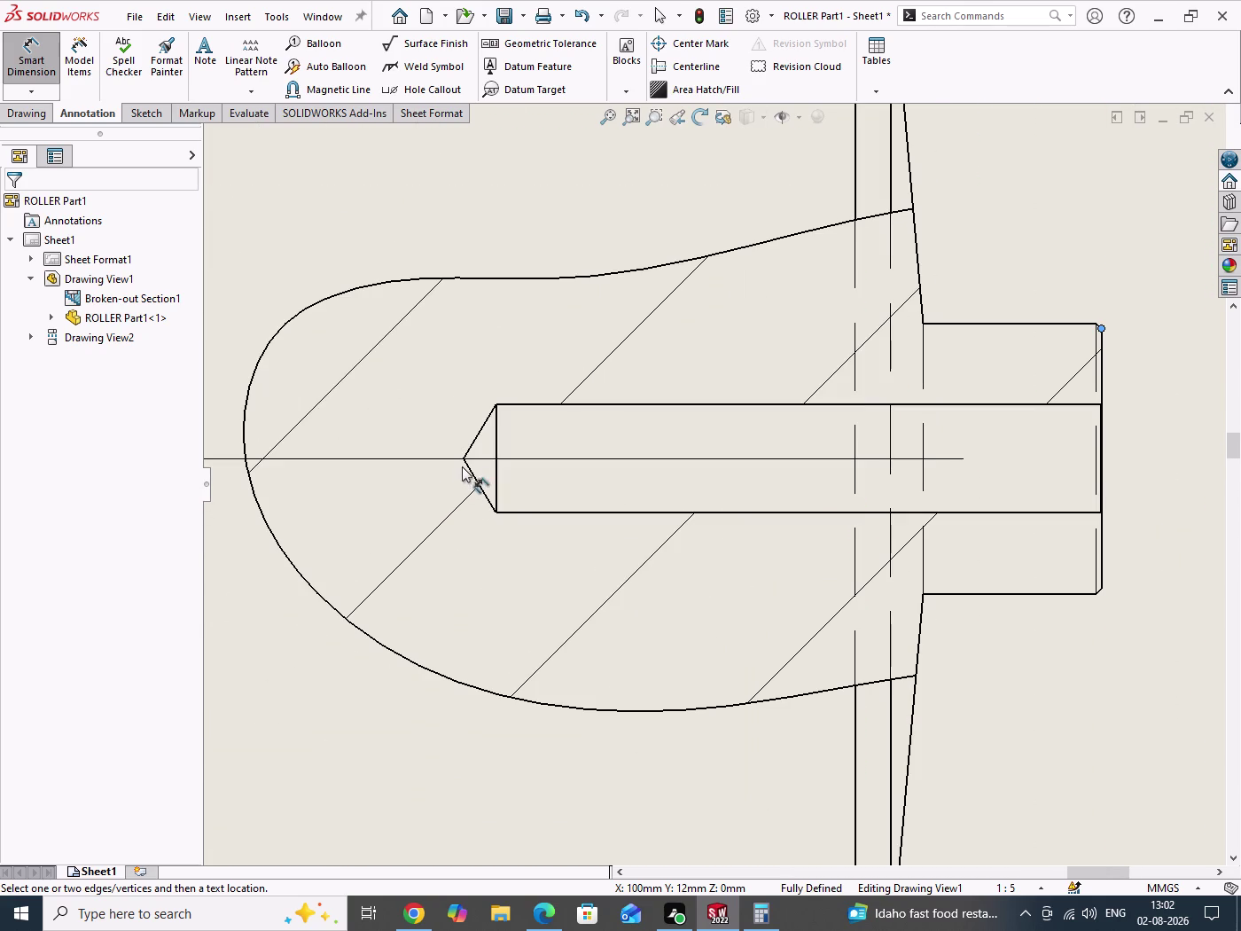
click(463, 461)
click(464, 438)
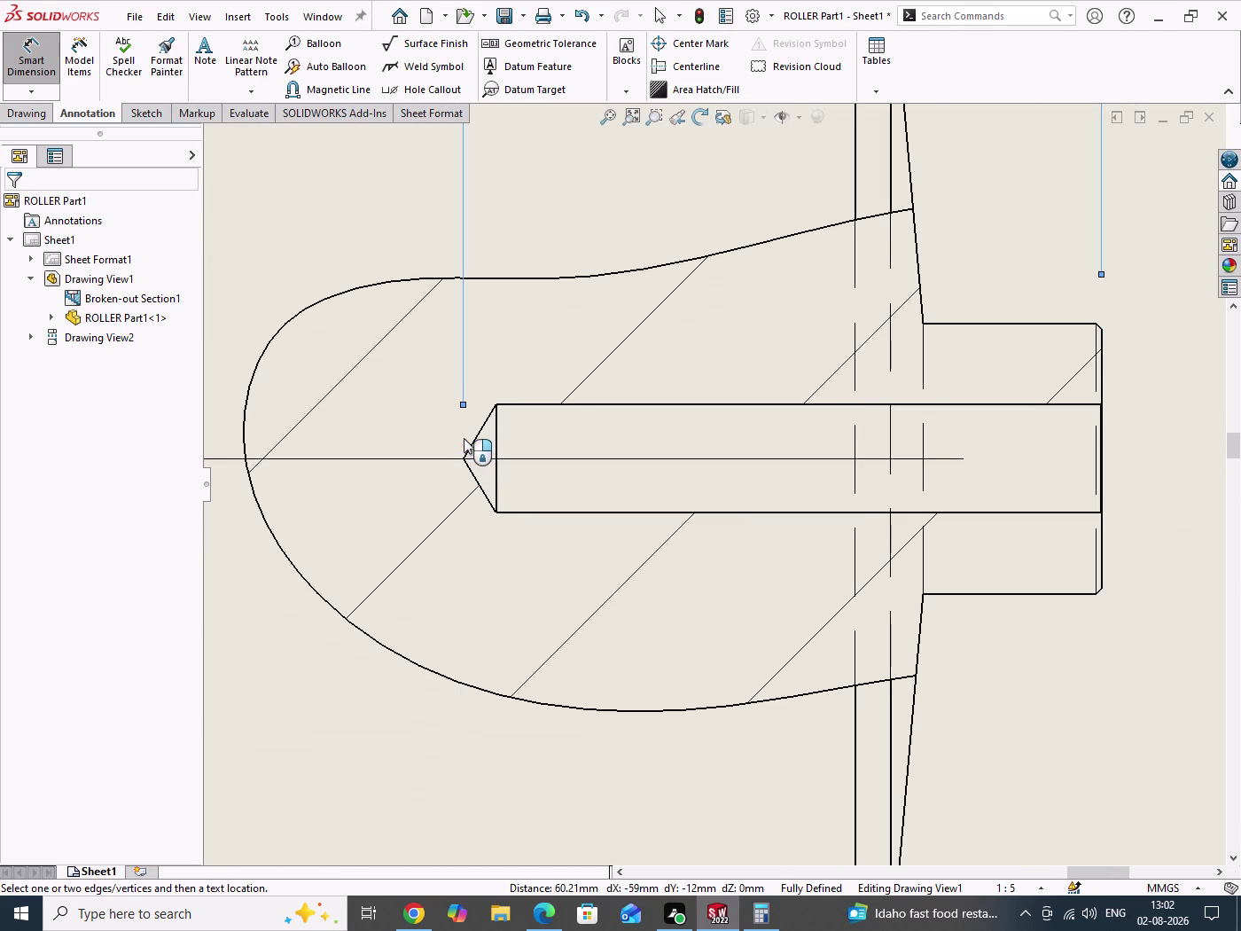
scroll(up, 3)
scroll(up, 3)
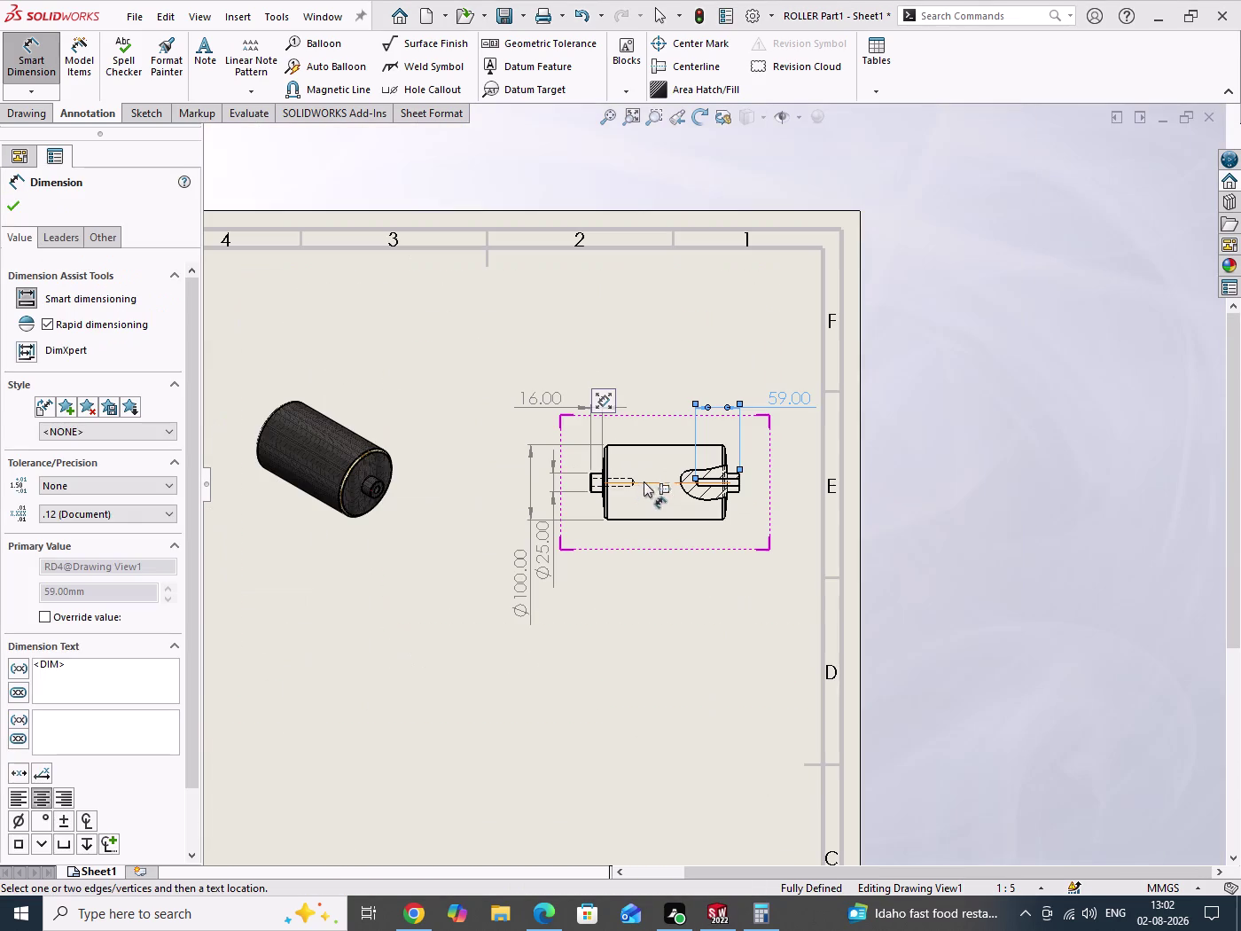
scroll(down, 3)
key(Escape)
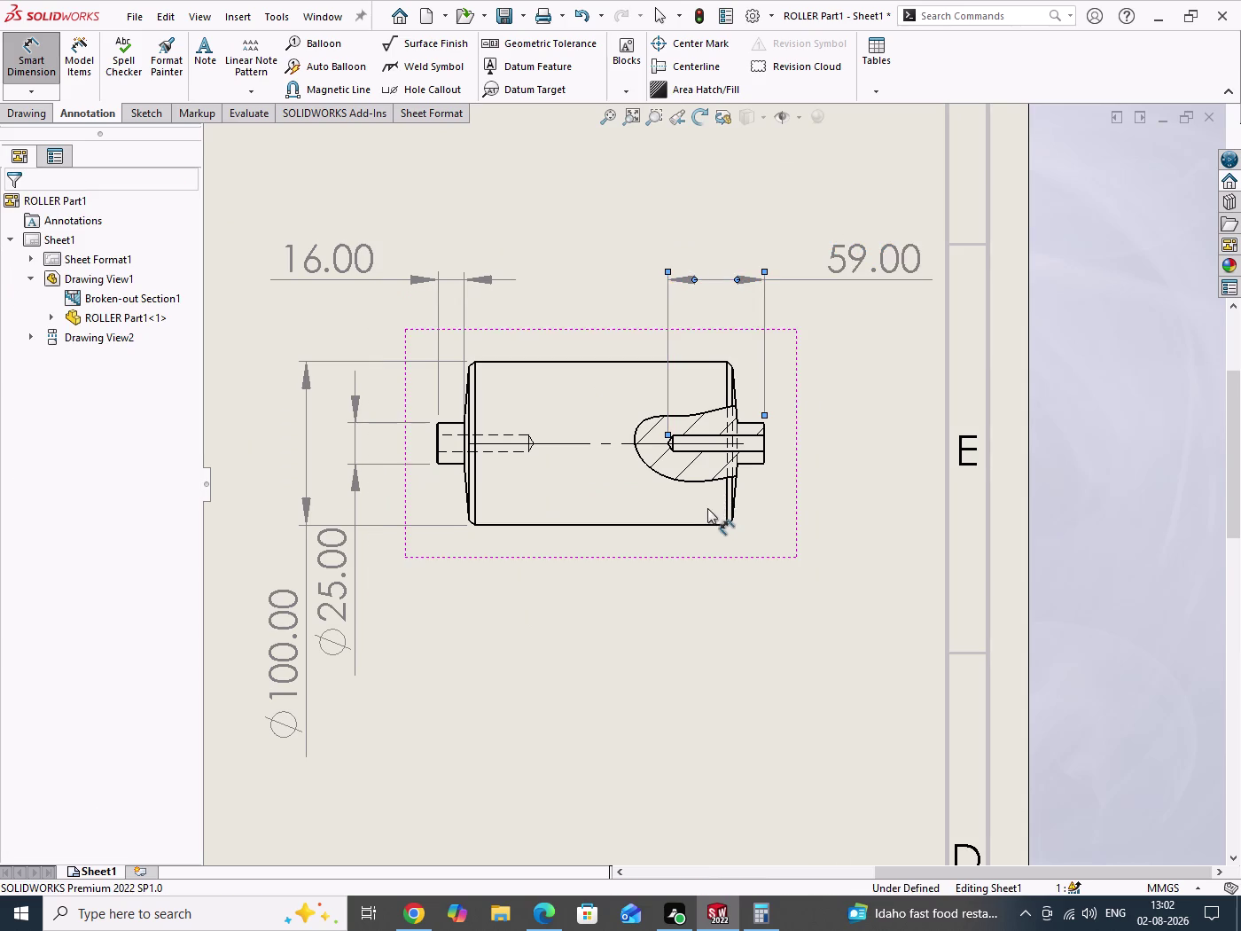
Drag the 59.00 dimension down to sit just above the roller.
scroll(up, 3)
scroll(down, 3)
drag(621, 608, 654, 675)
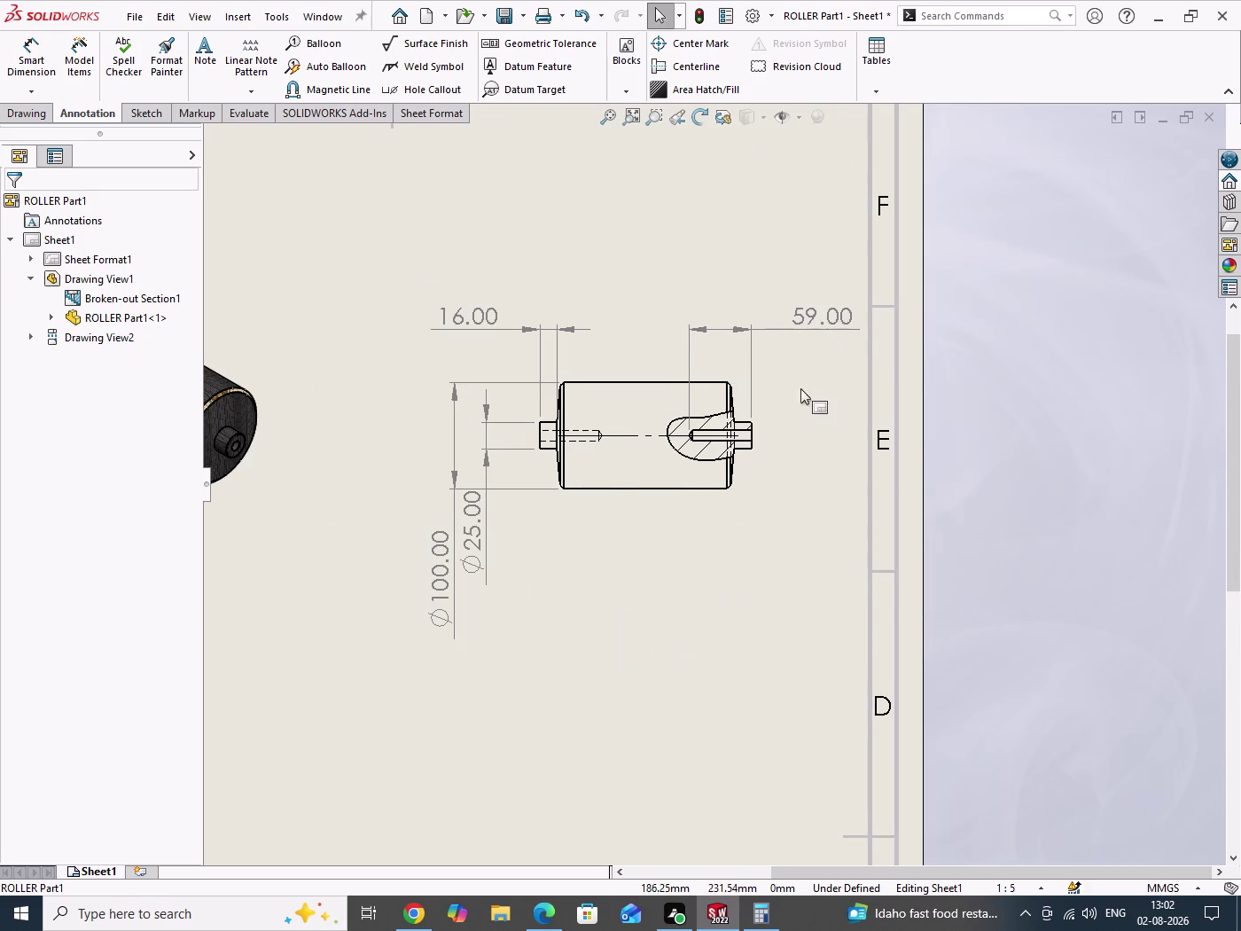
drag(819, 308, 727, 370)
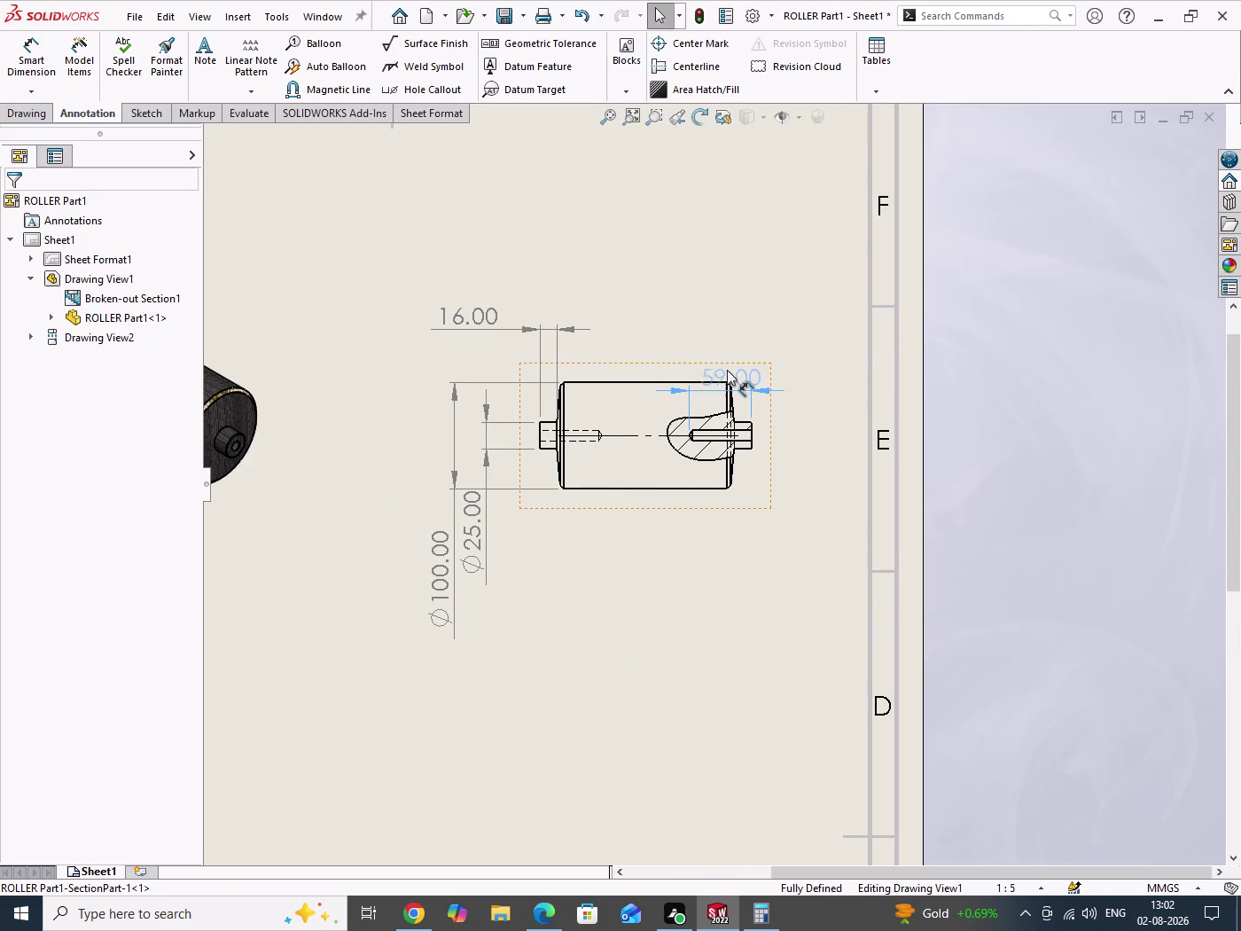
drag(727, 370, 714, 352)
drag(713, 353, 715, 332)
drag(723, 261, 756, 288)
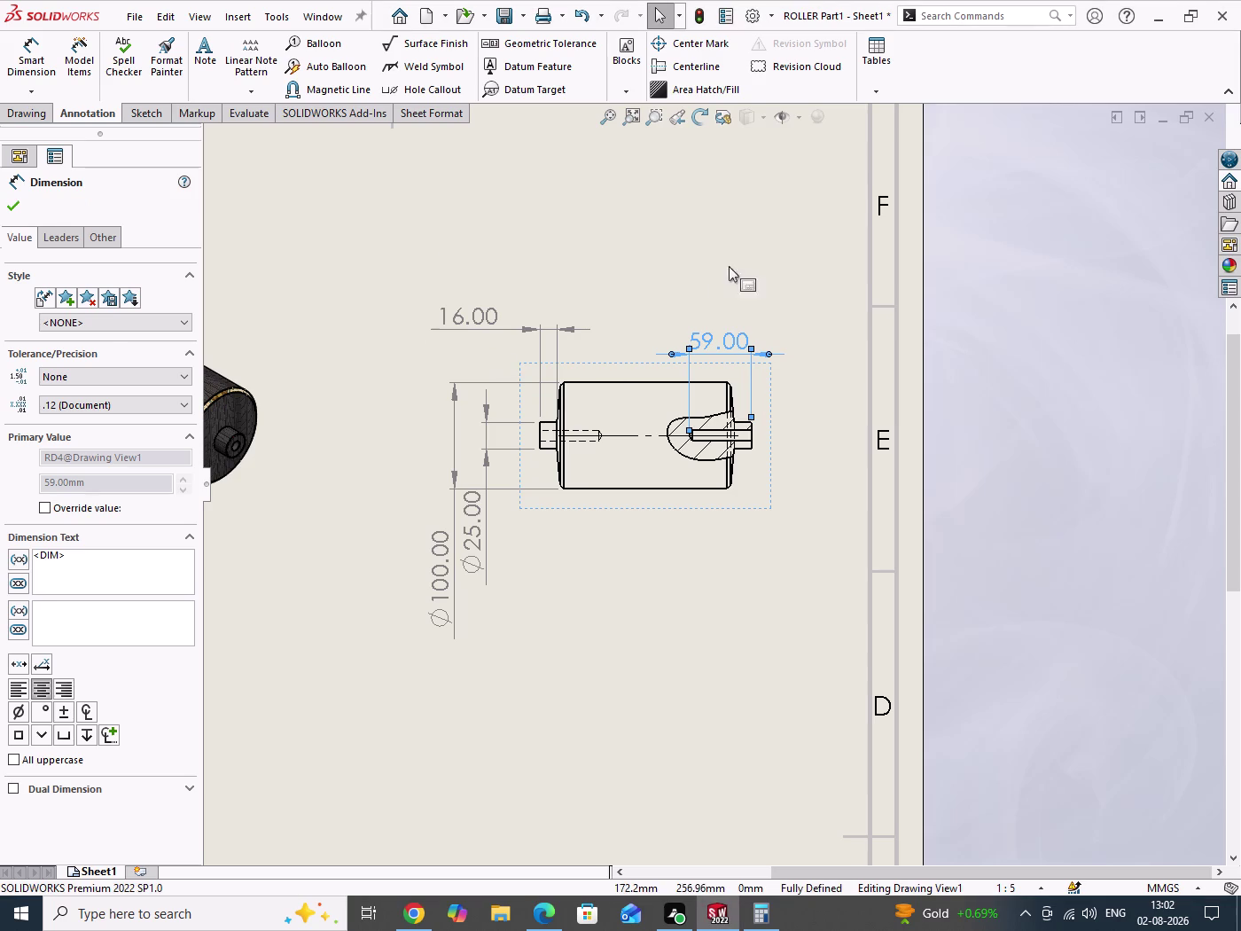
drag(755, 289, 774, 301)
drag(476, 541, 513, 436)
drag(436, 606, 476, 479)
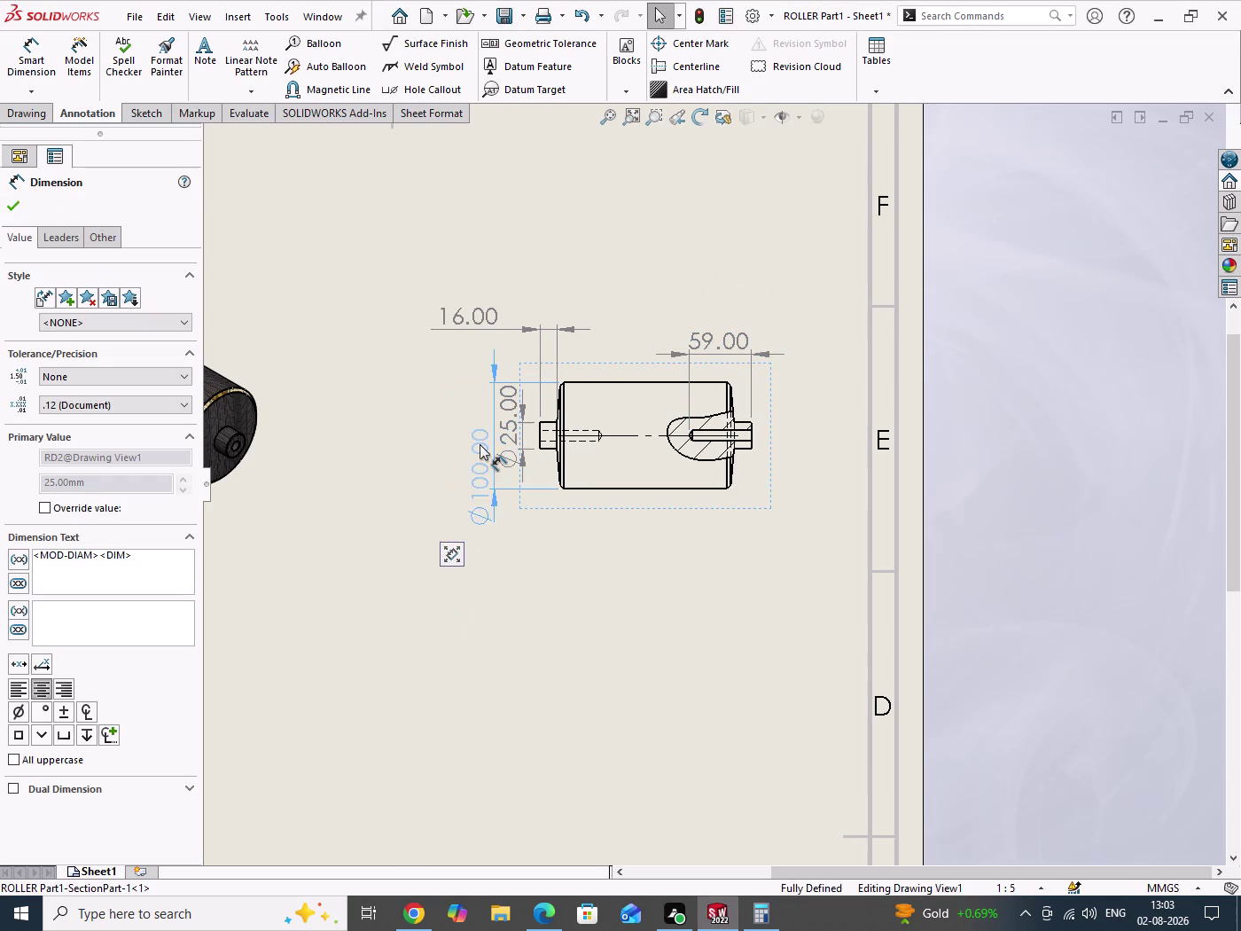
Move the Ø25.00 and Ø100.00 dimensions closer to the roller and select the view.
drag(477, 480, 467, 442)
drag(610, 602, 701, 625)
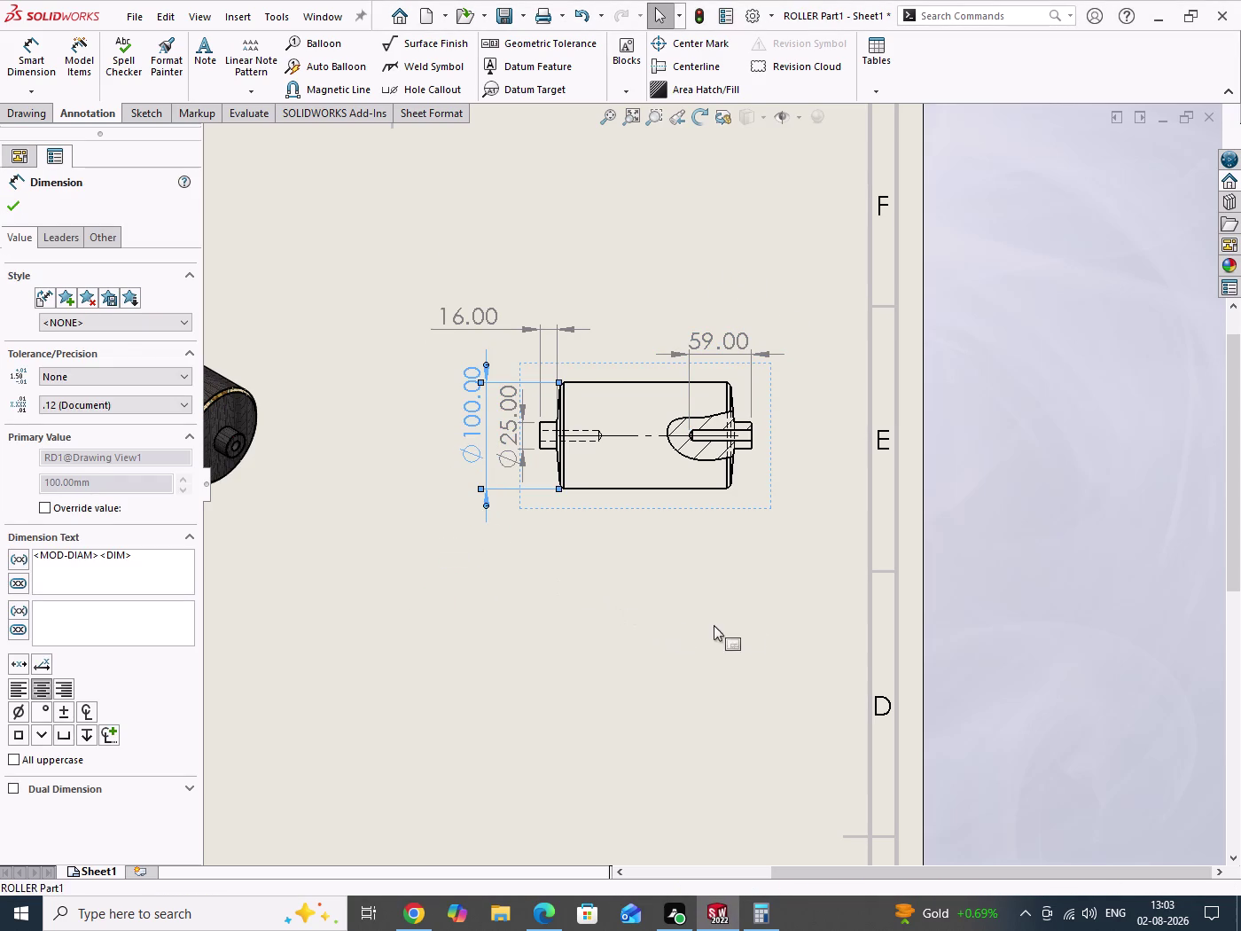
click(704, 511)
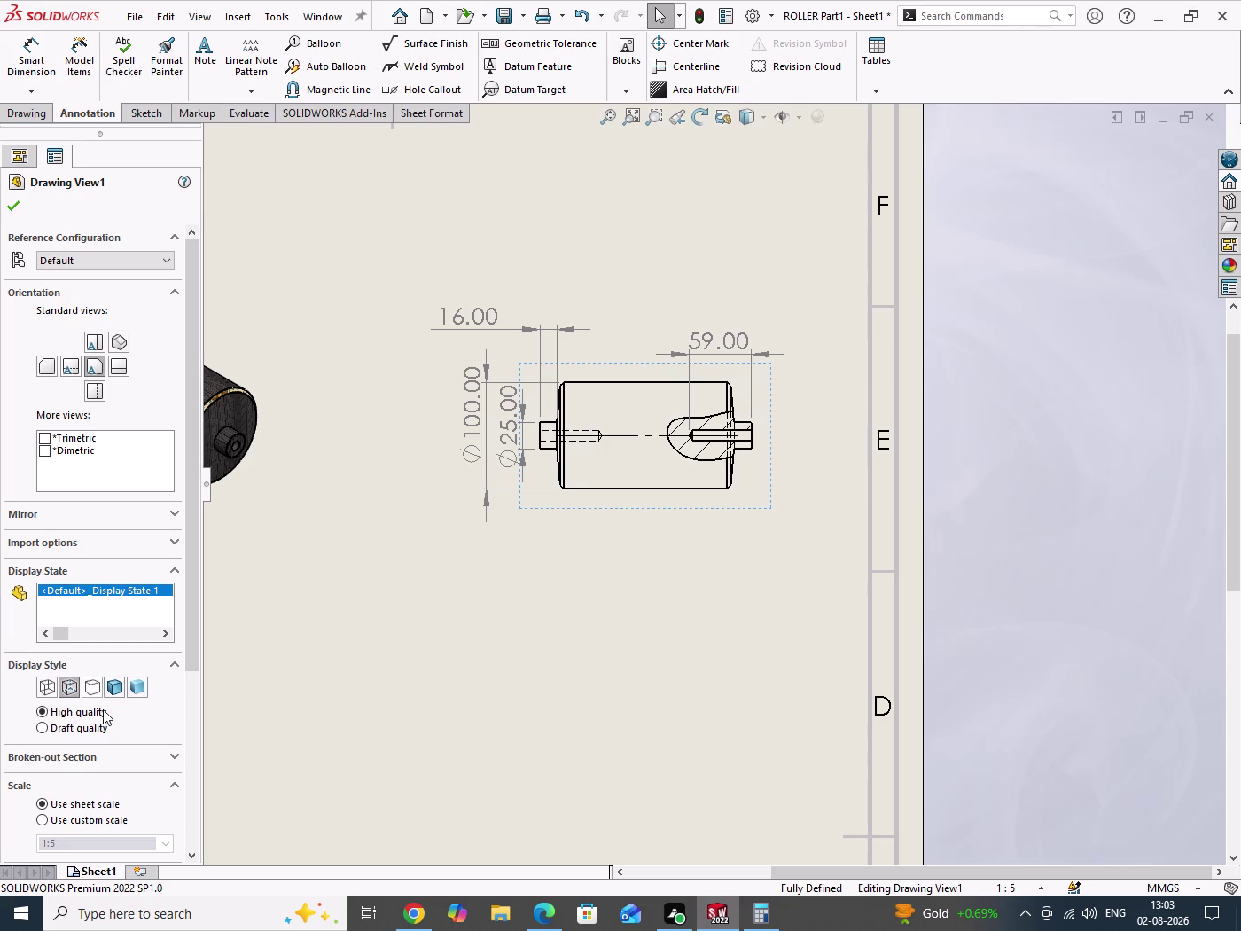
Give the roller view its own custom scale of 1:2.
drag(190, 659, 180, 797)
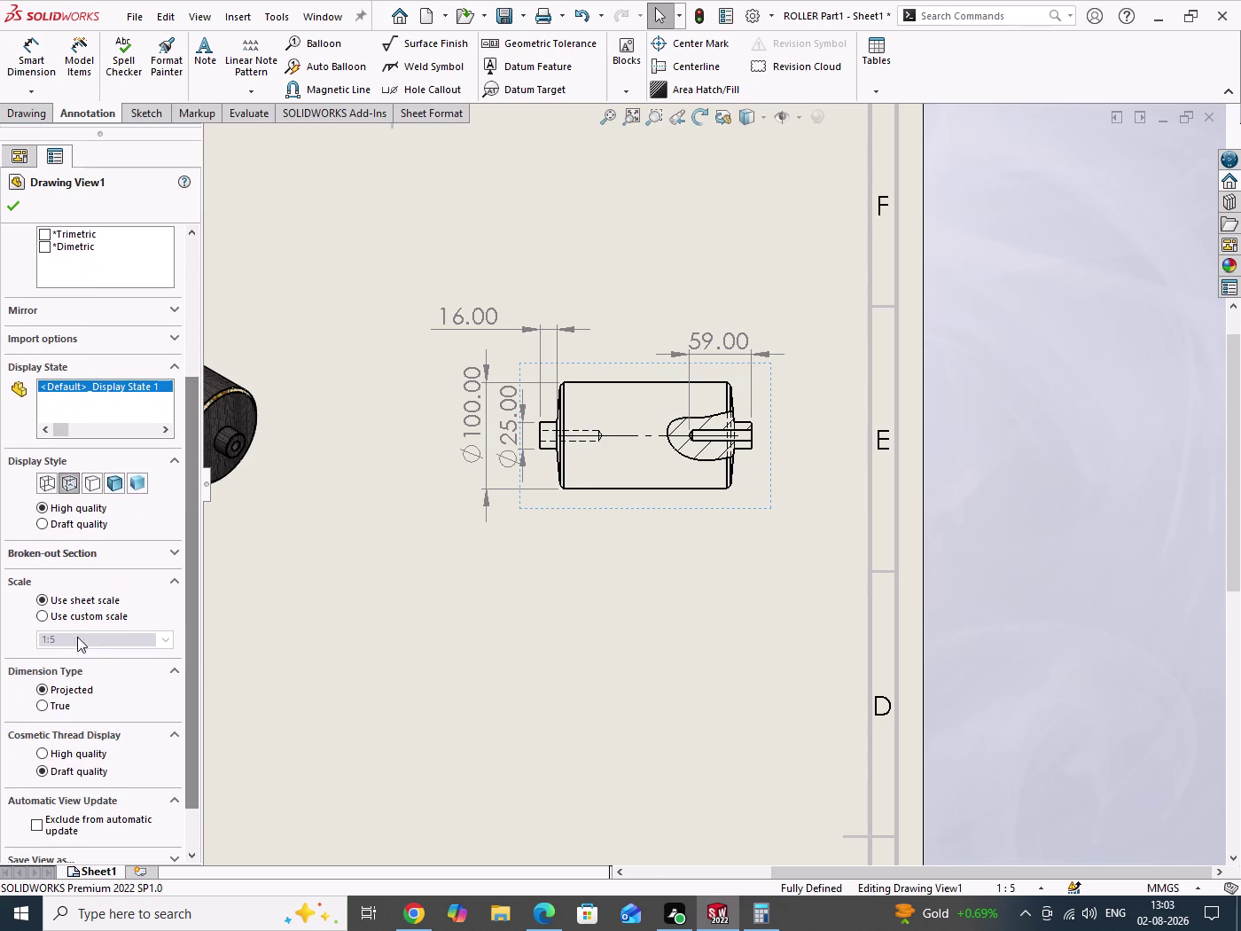
click(82, 618)
click(168, 642)
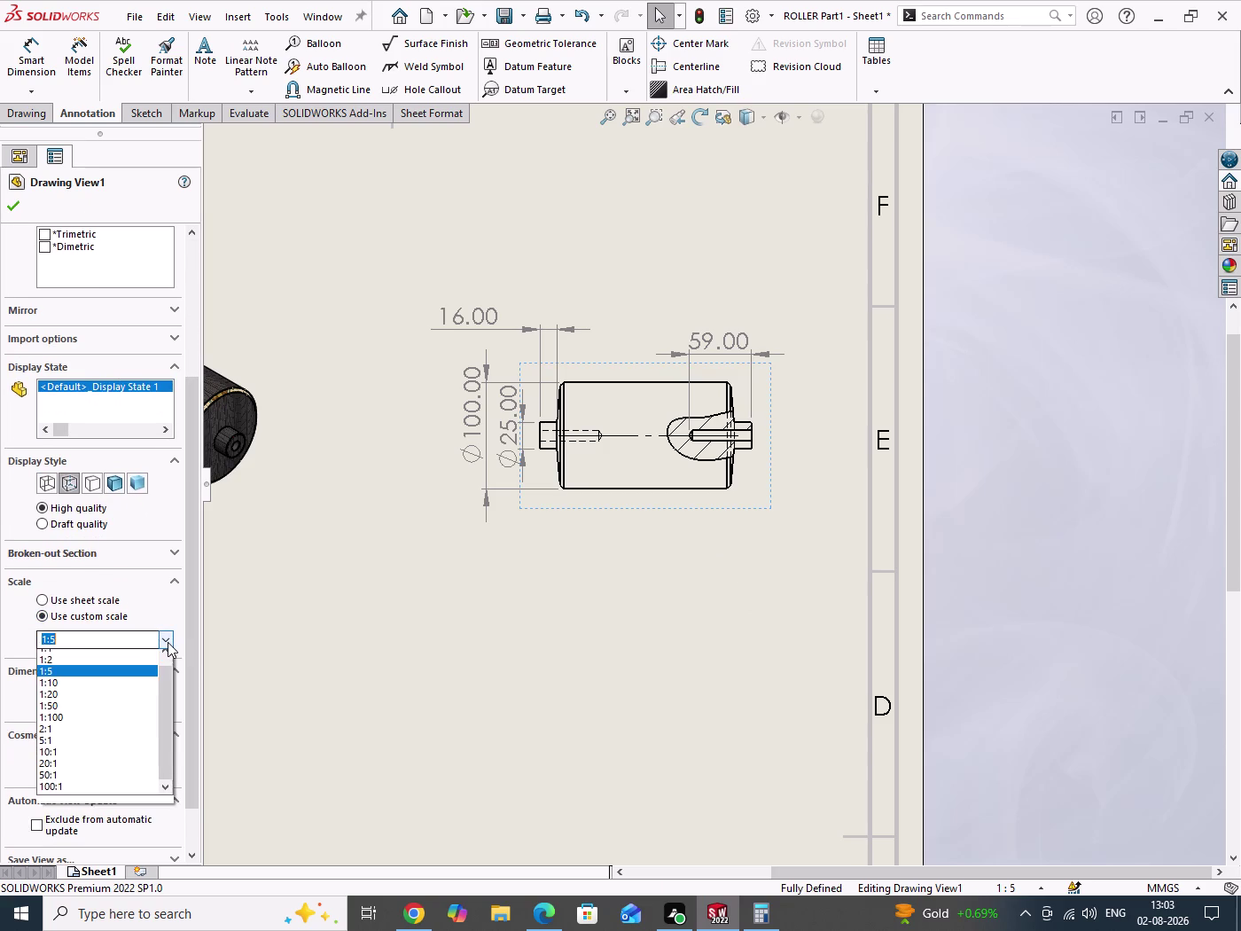
click(88, 669)
scroll(up, 3)
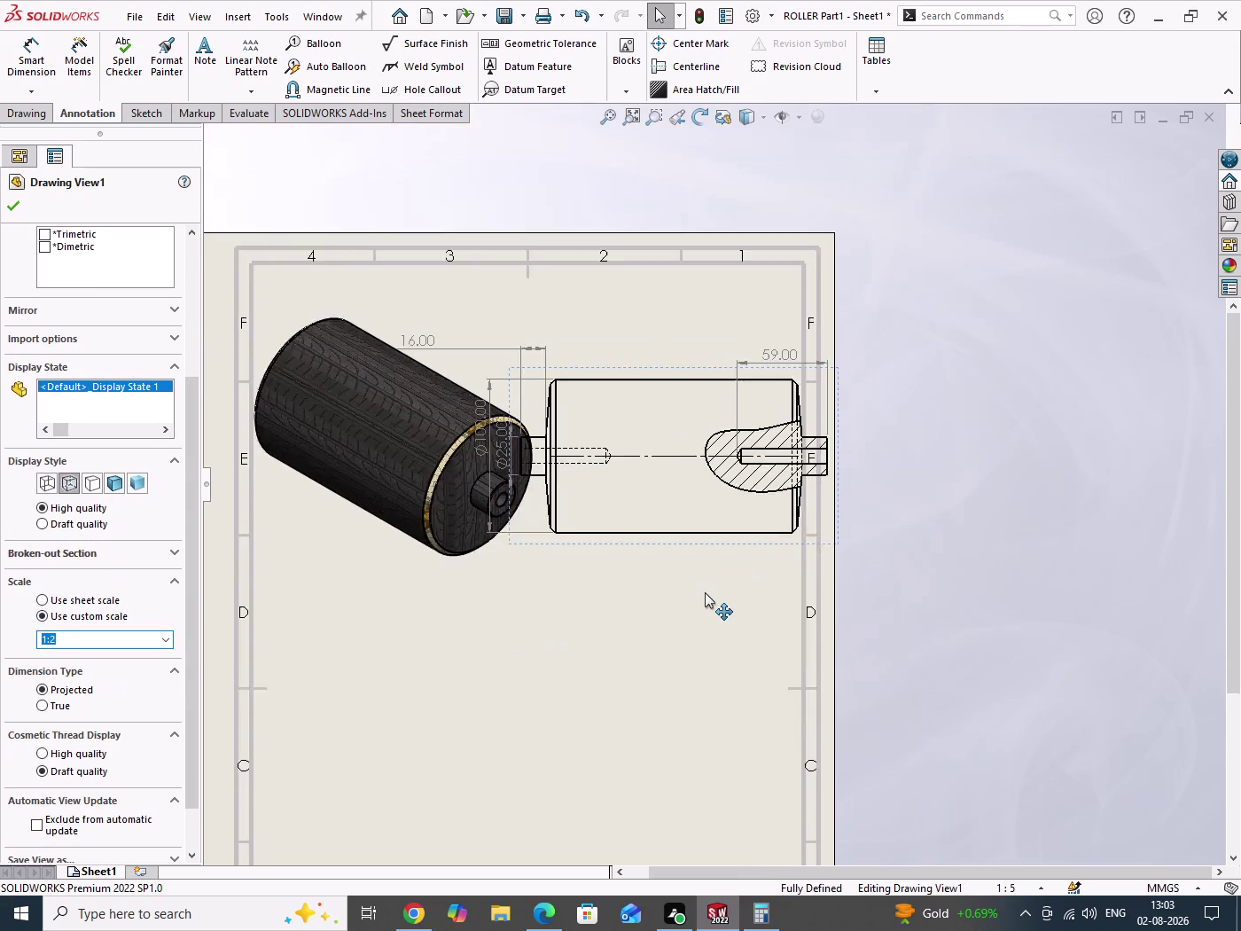
scroll(up, 3)
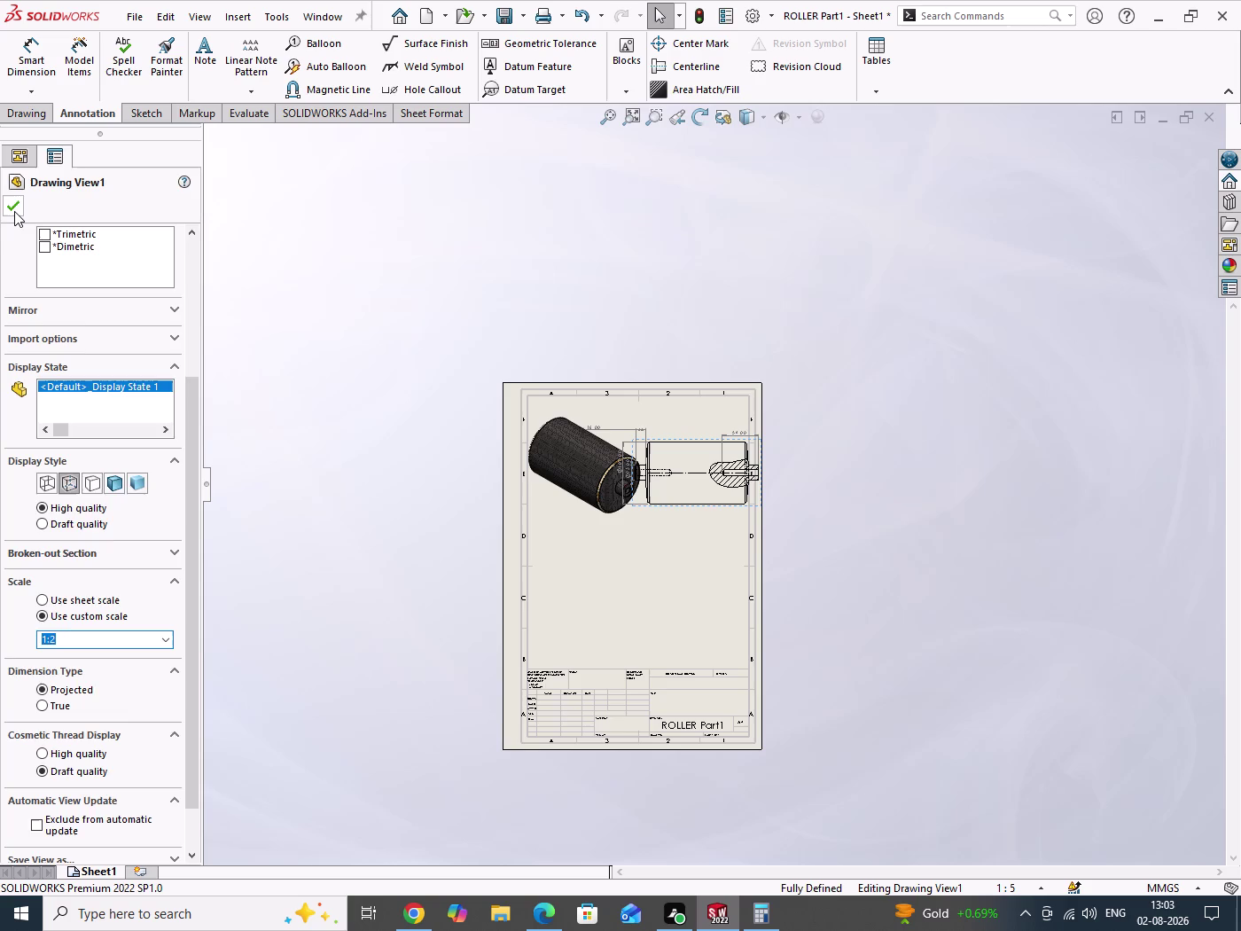
click(14, 211)
Move the ø100 diameter dimension beside the section view.
scroll(down, 3)
scroll(down, 3)
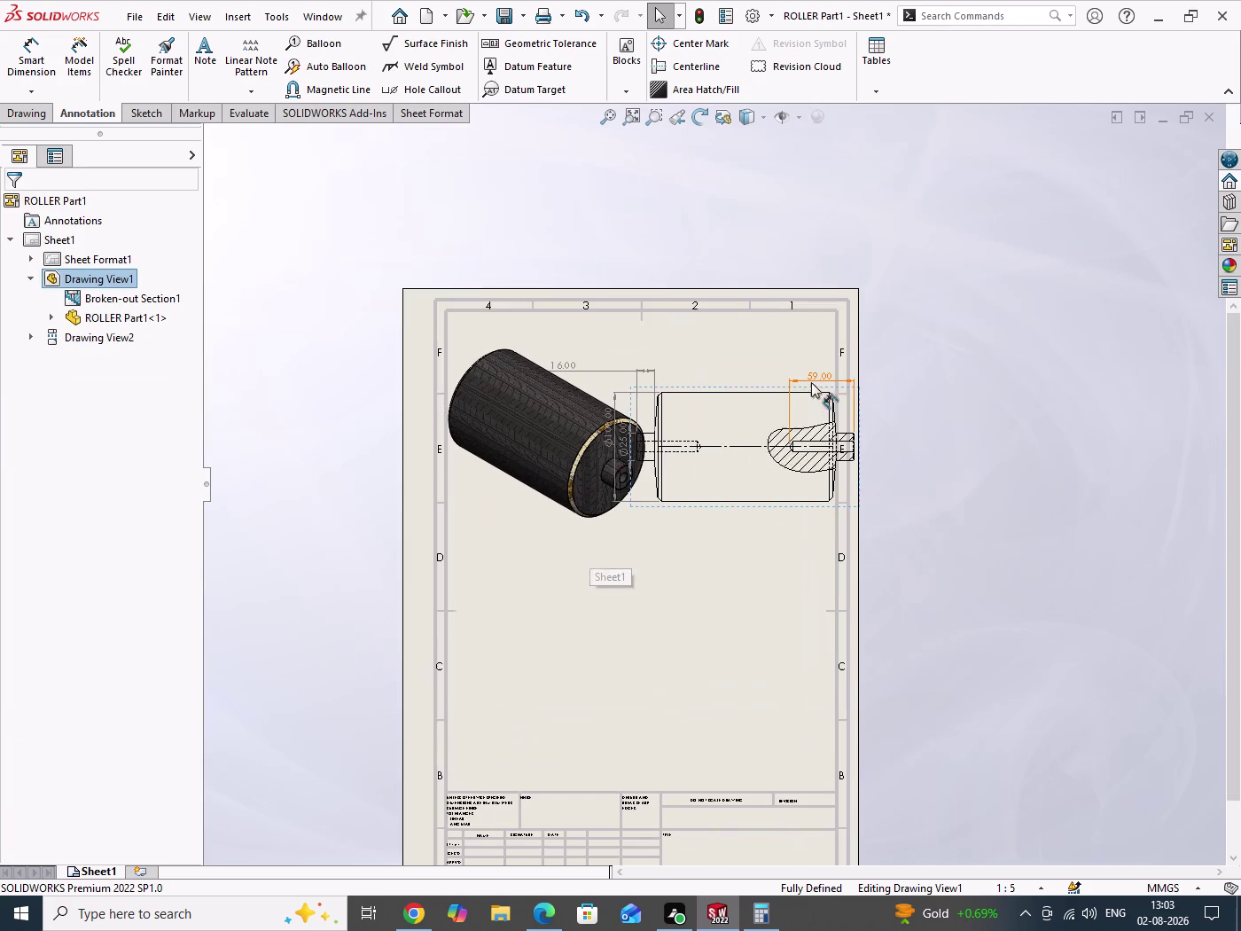
key(ctrl+z)
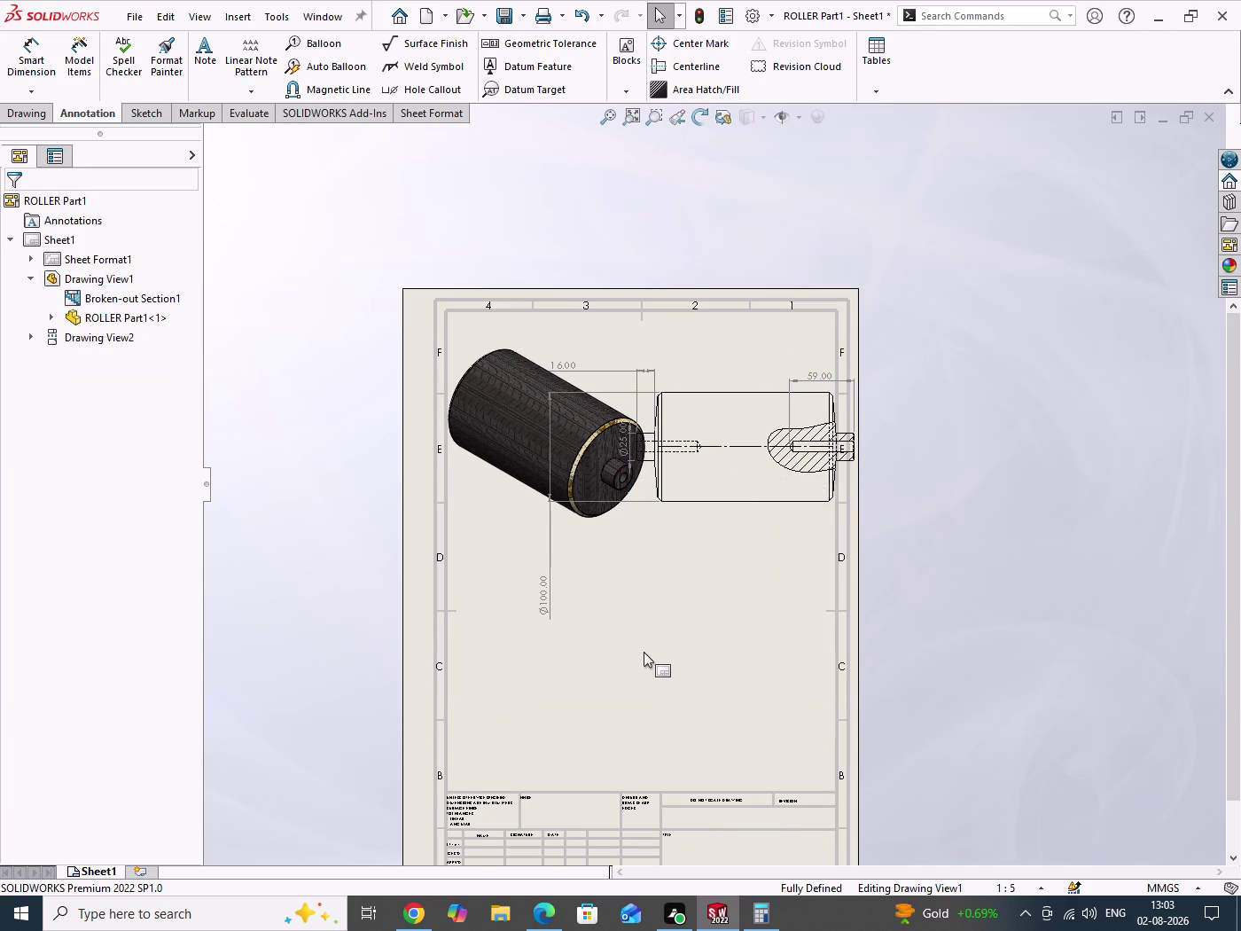
drag(638, 628, 654, 657)
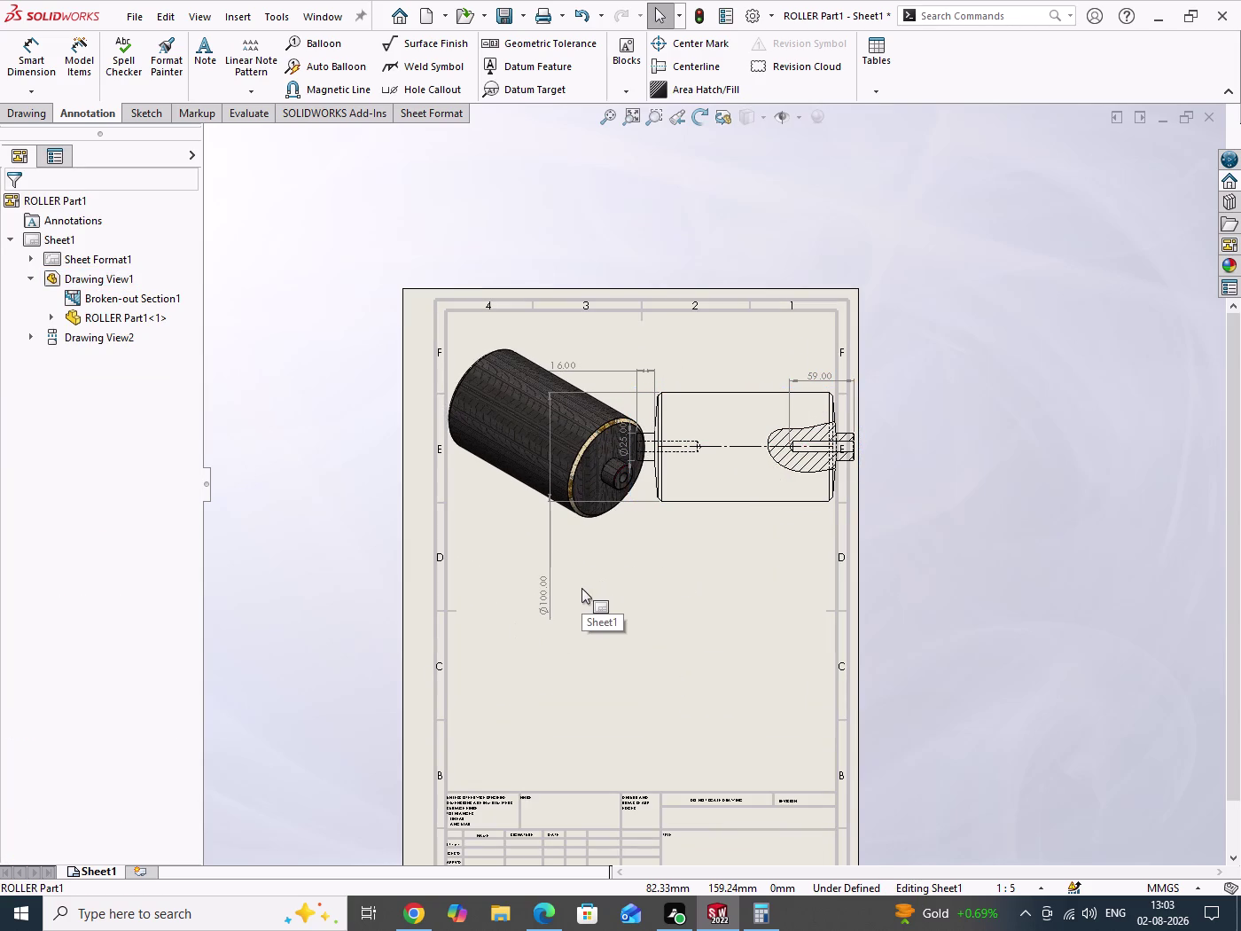
key(ctrl+y)
drag(664, 634, 687, 674)
drag(547, 601, 590, 560)
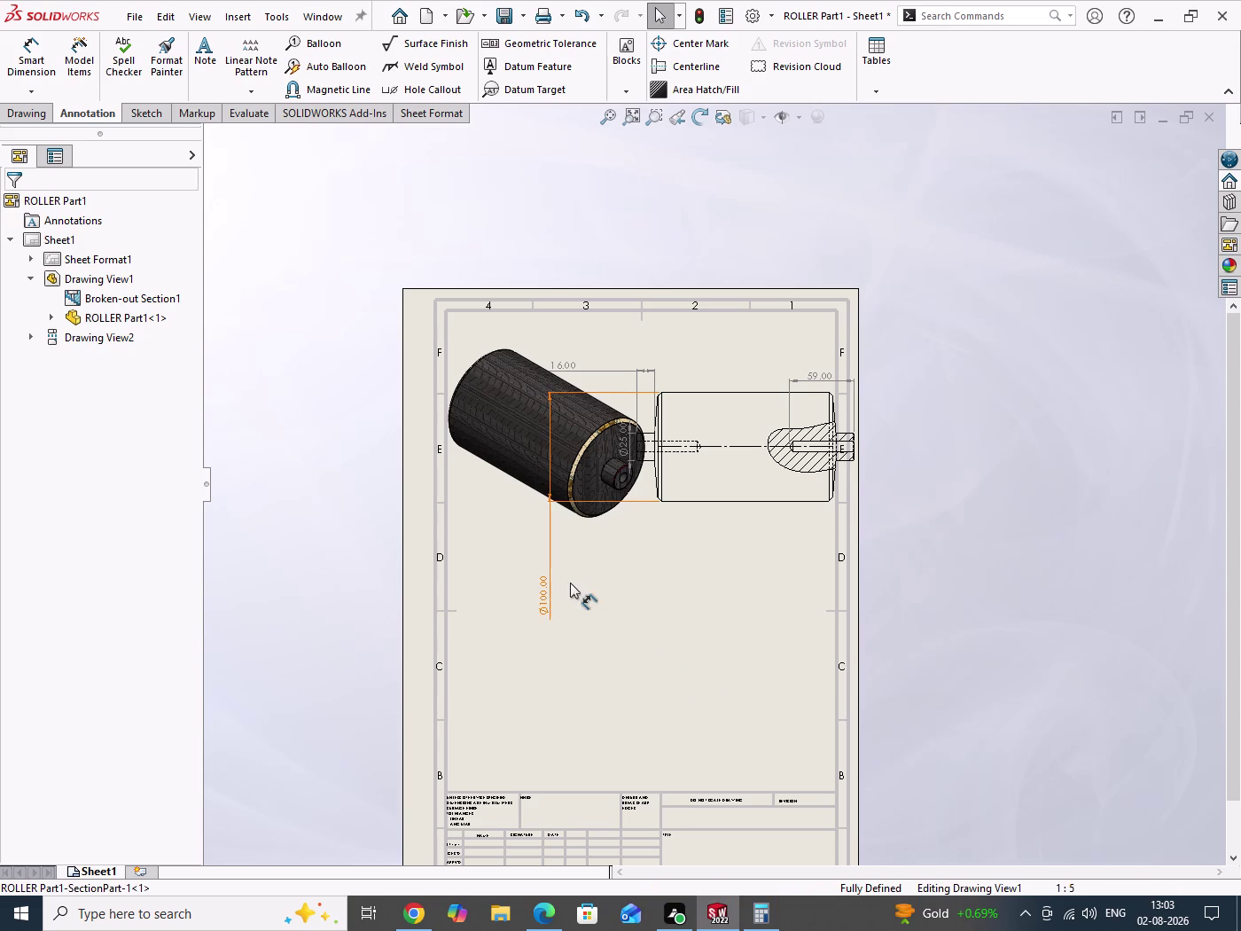
drag(590, 560, 607, 443)
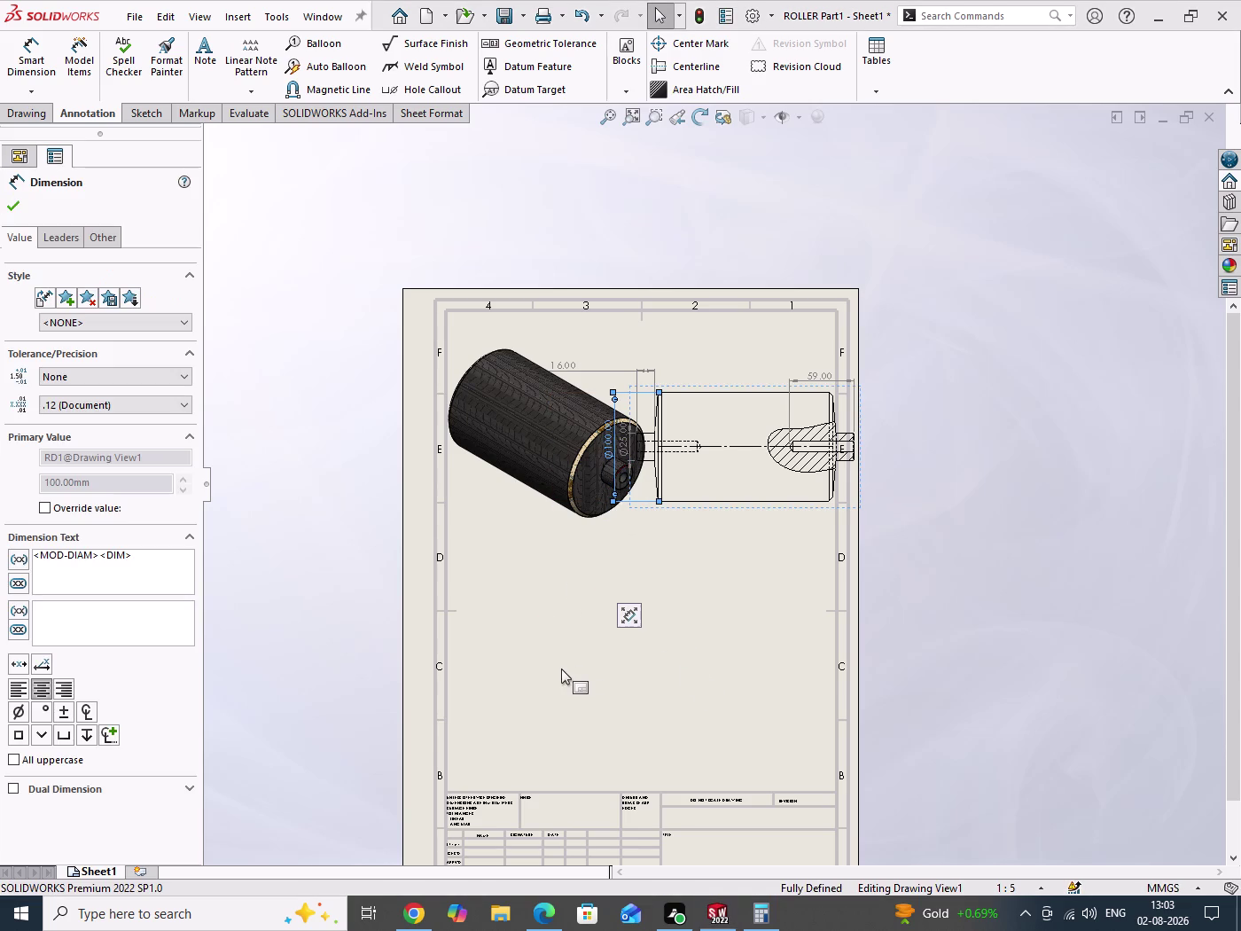
drag(534, 635, 577, 692)
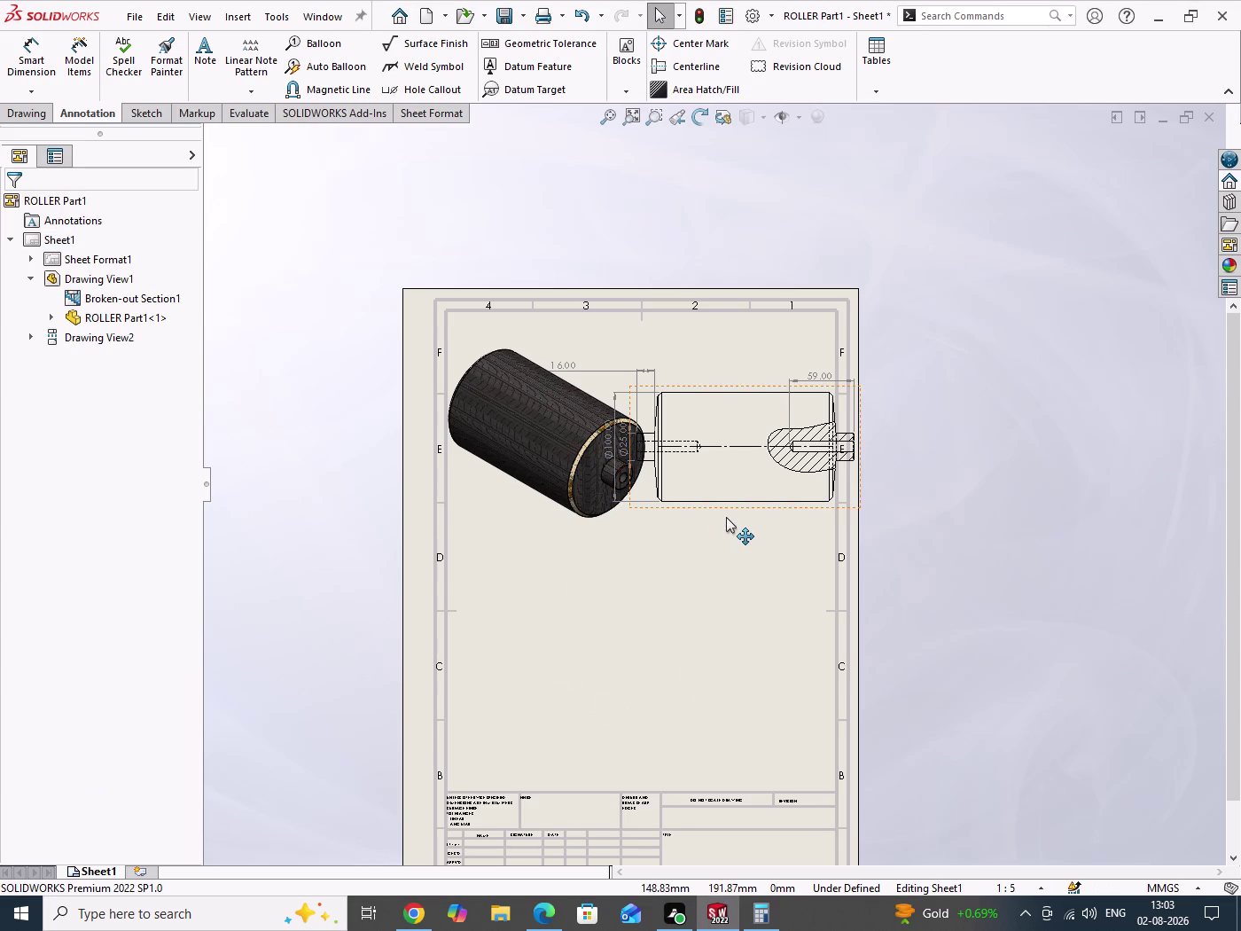
Change the roller section view's custom scale to 1:5.
click(727, 517)
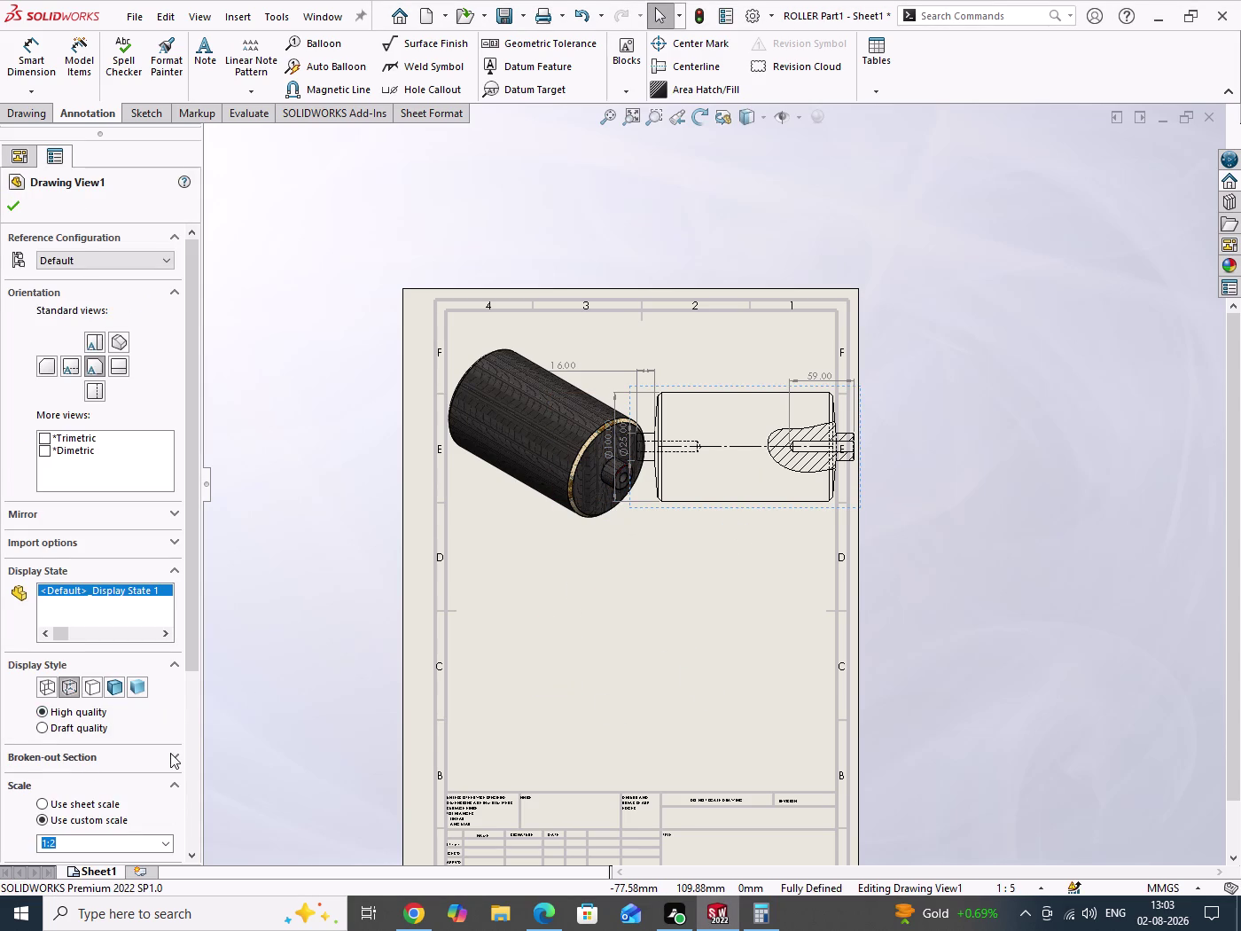
drag(193, 647, 197, 753)
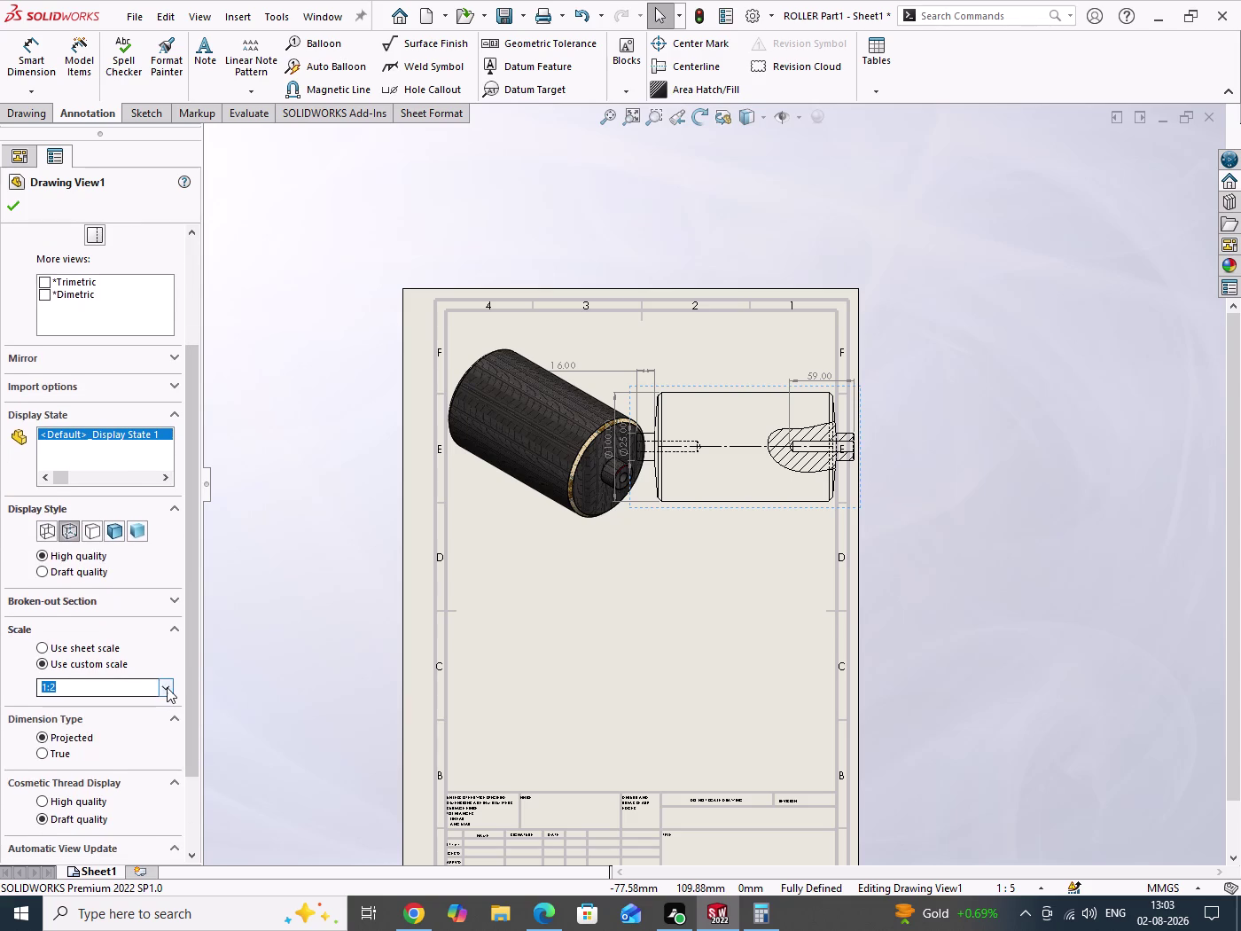
click(168, 687)
click(56, 727)
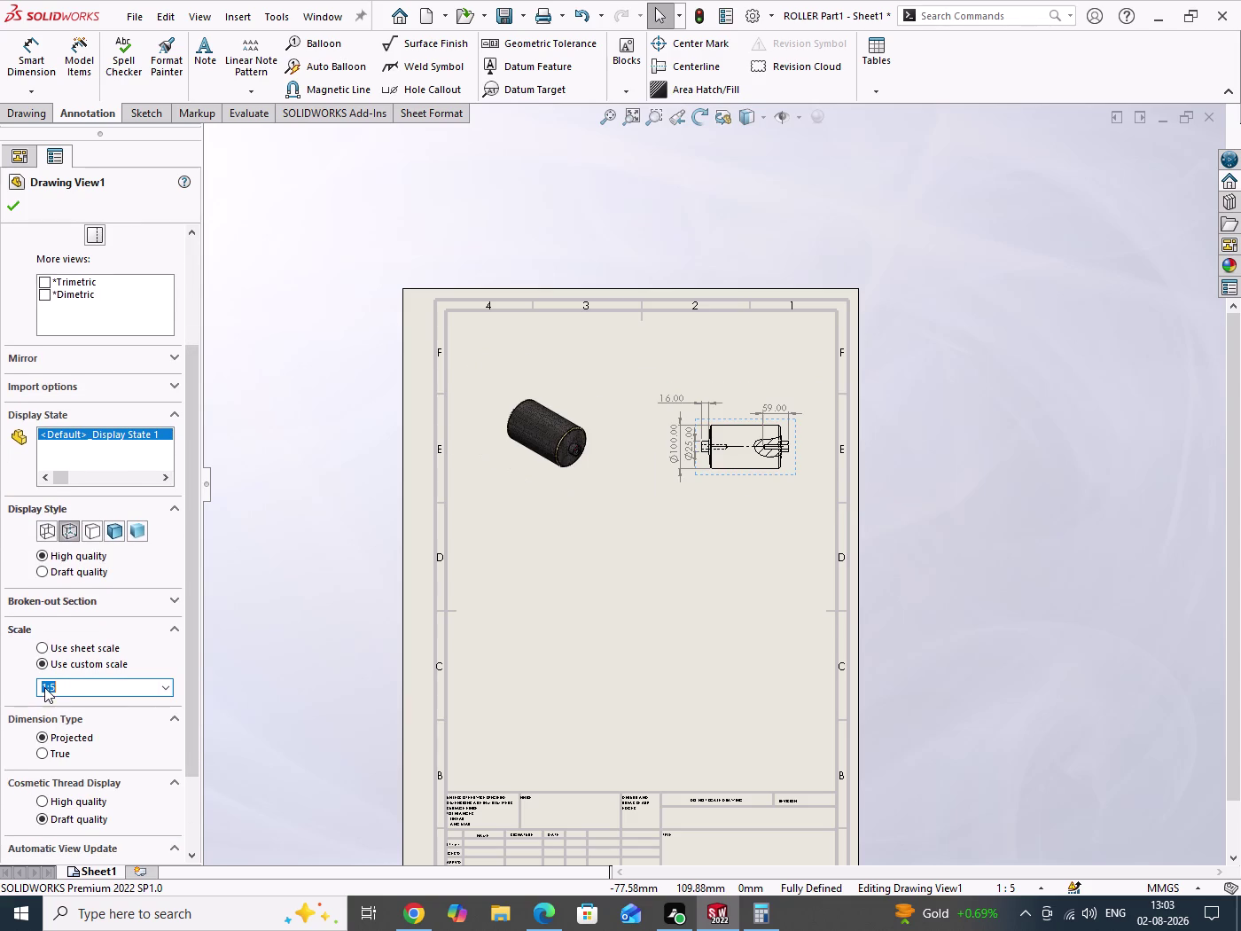
click(15, 202)
Check Part 1's reference PDF drawing and re-centre the roller section view.
scroll(down, 3)
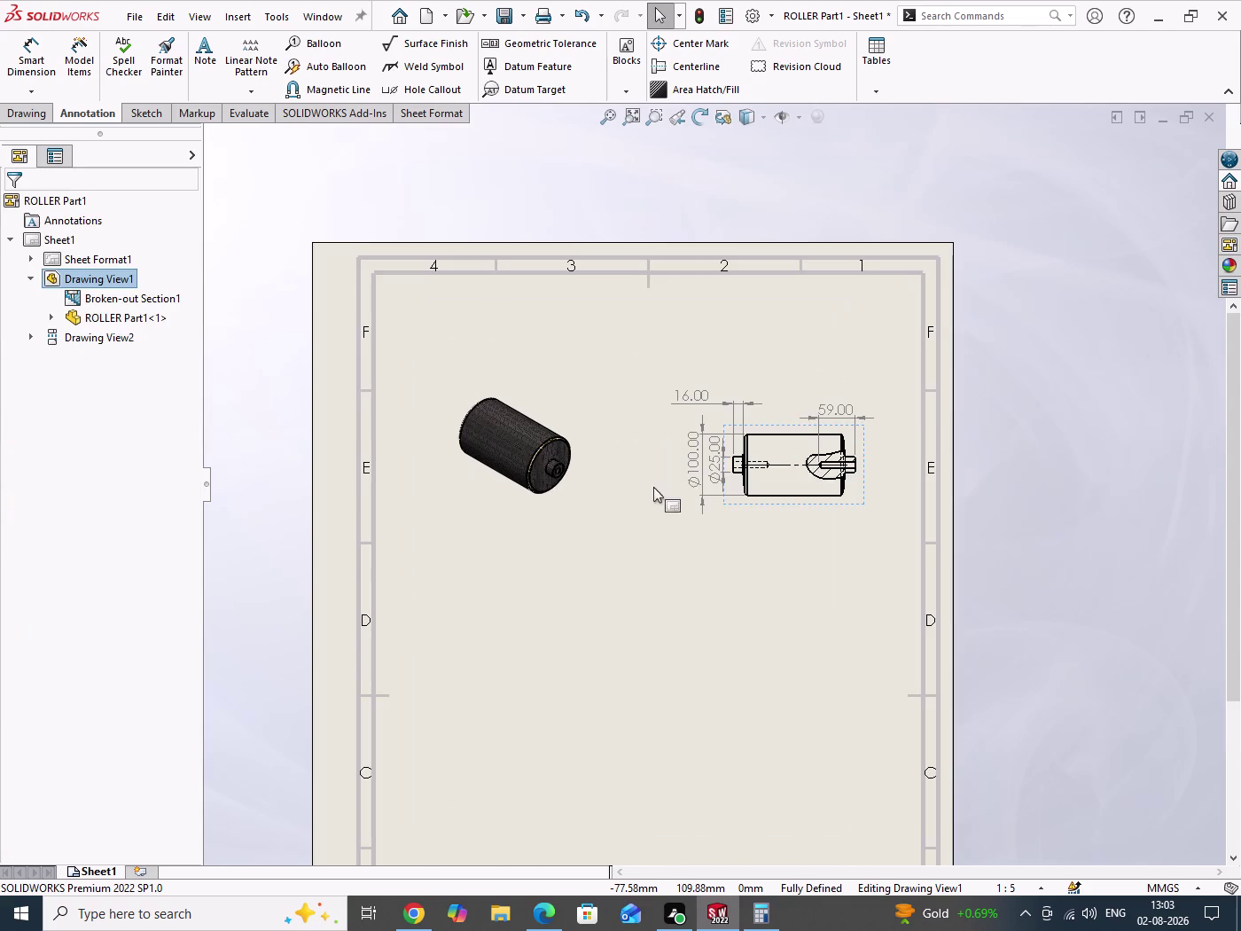
scroll(up, 3)
scroll(down, 3)
drag(682, 551, 753, 593)
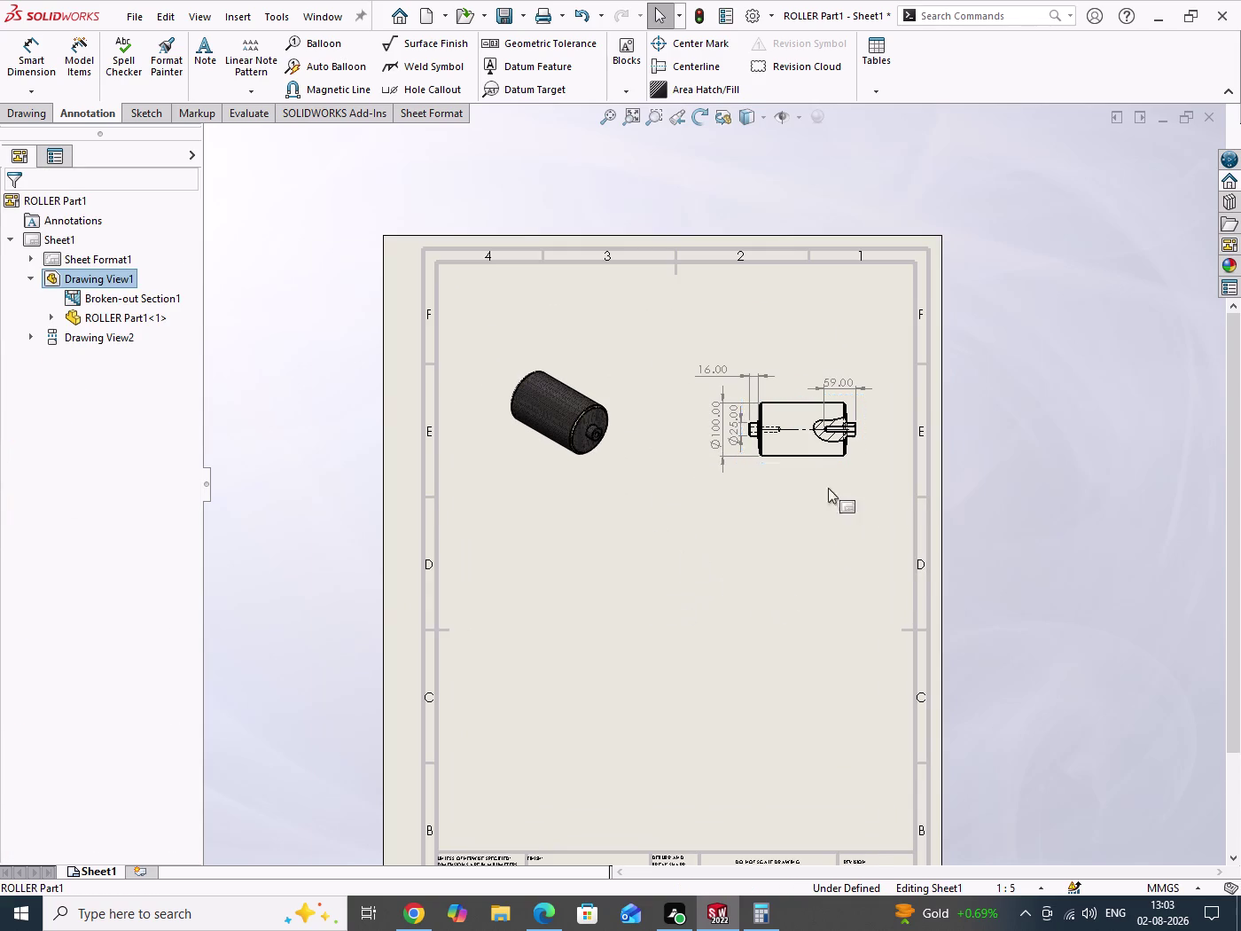
scroll(down, 3)
click(552, 915)
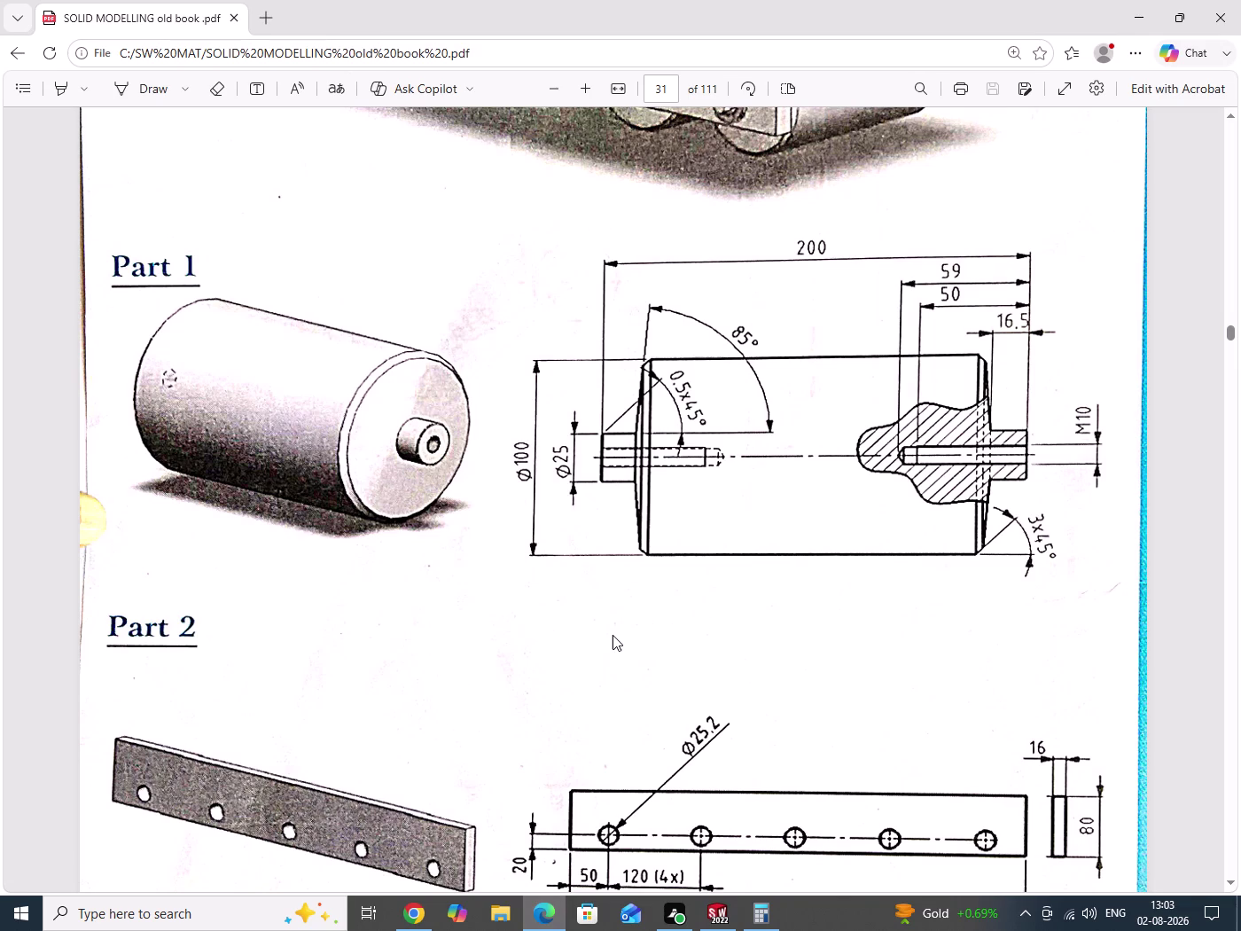
click(1144, 14)
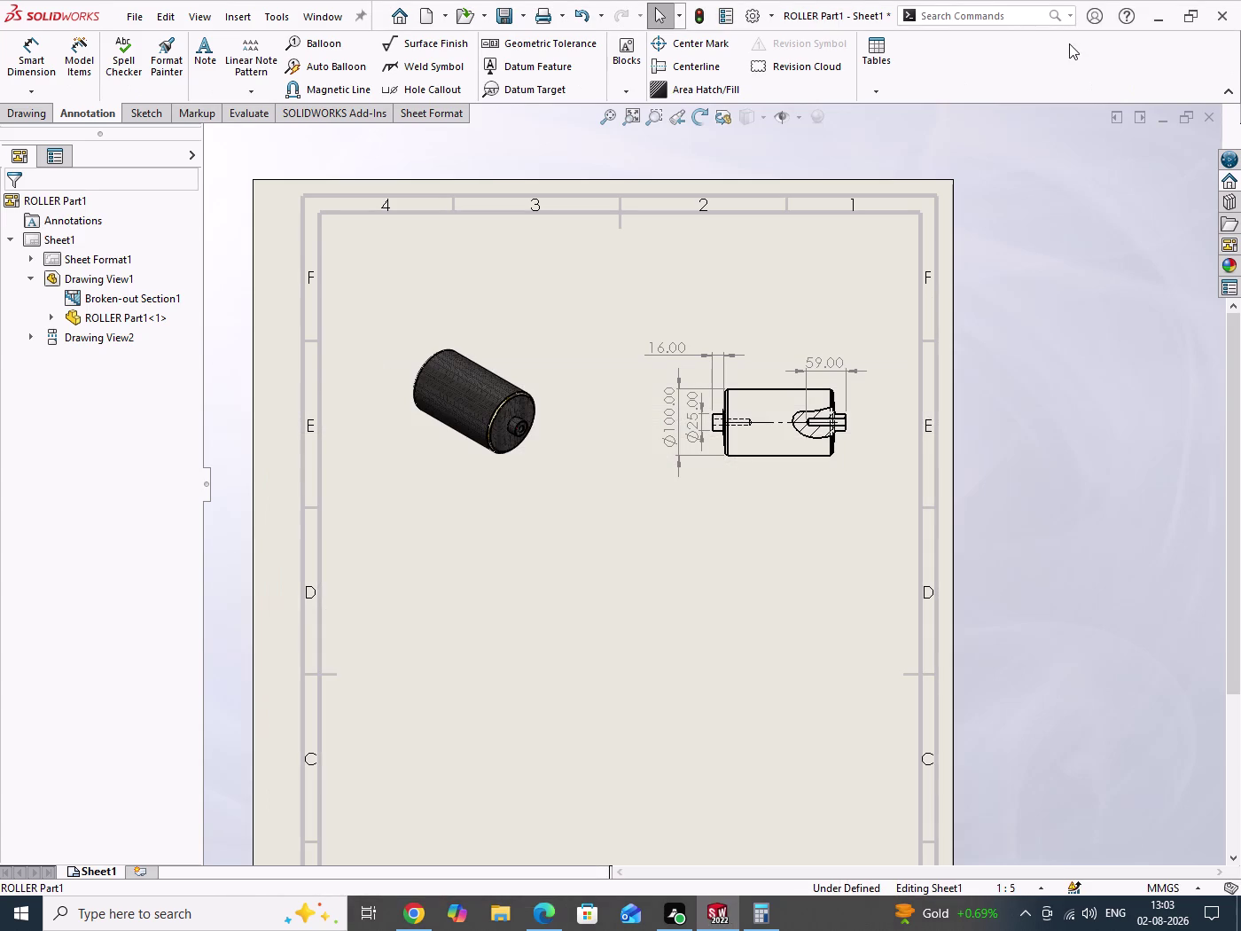
scroll(down, 3)
scroll(down, 3)
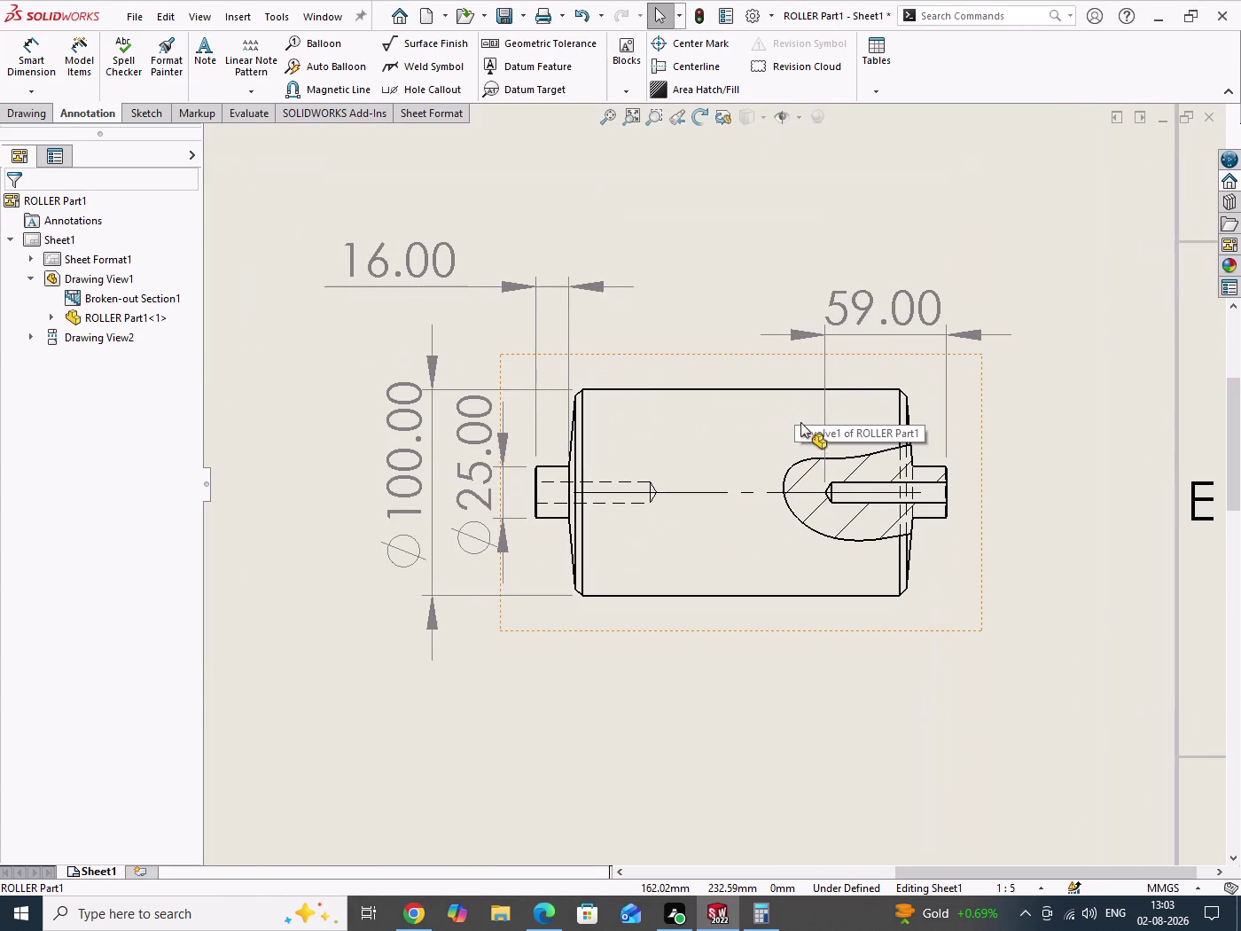
scroll(up, 3)
drag(683, 655, 747, 697)
scroll(down, 3)
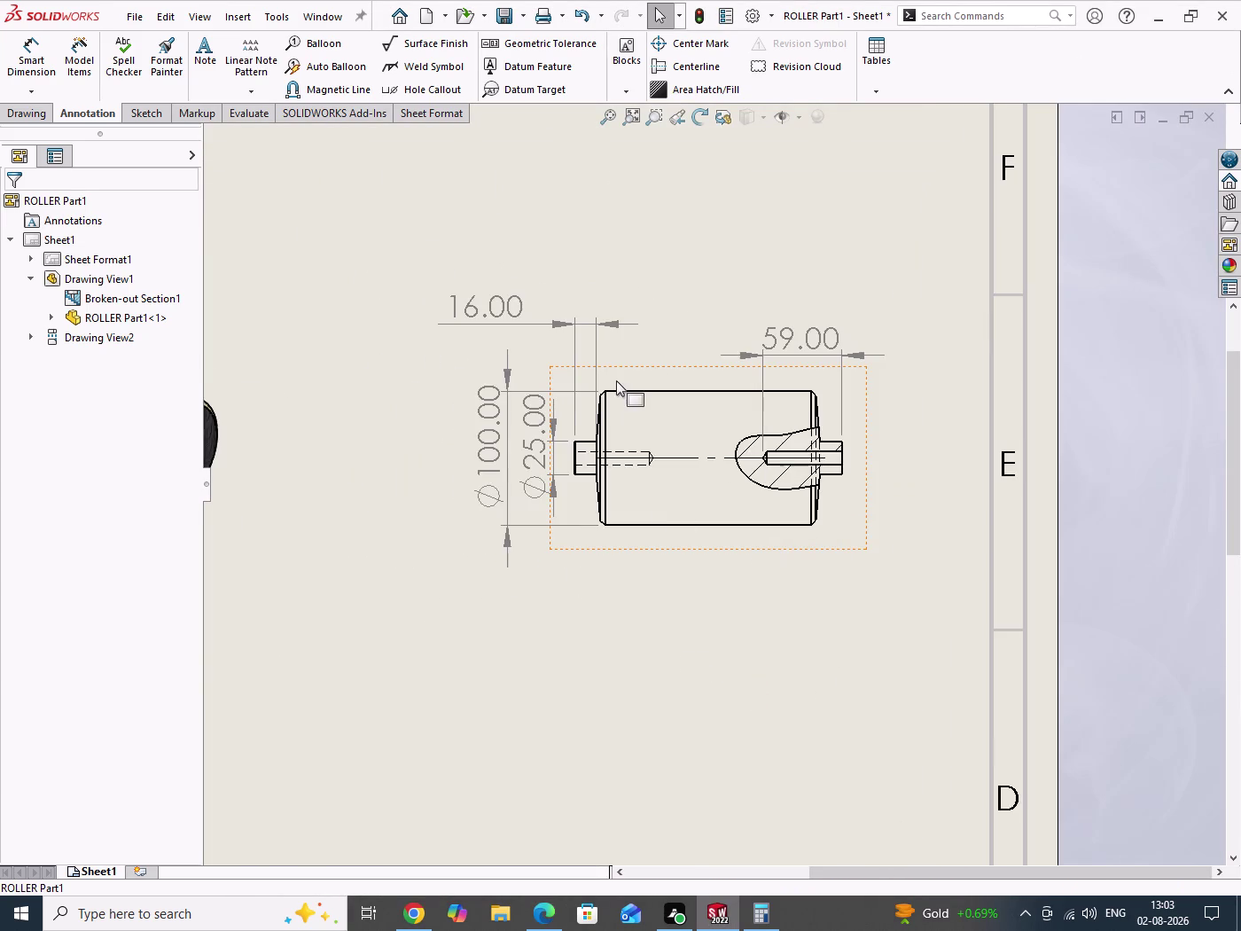
scroll(down, 3)
click(15, 58)
Pick the roller's centre axis and tapered end edge to place the 85° angle.
scroll(down, 3)
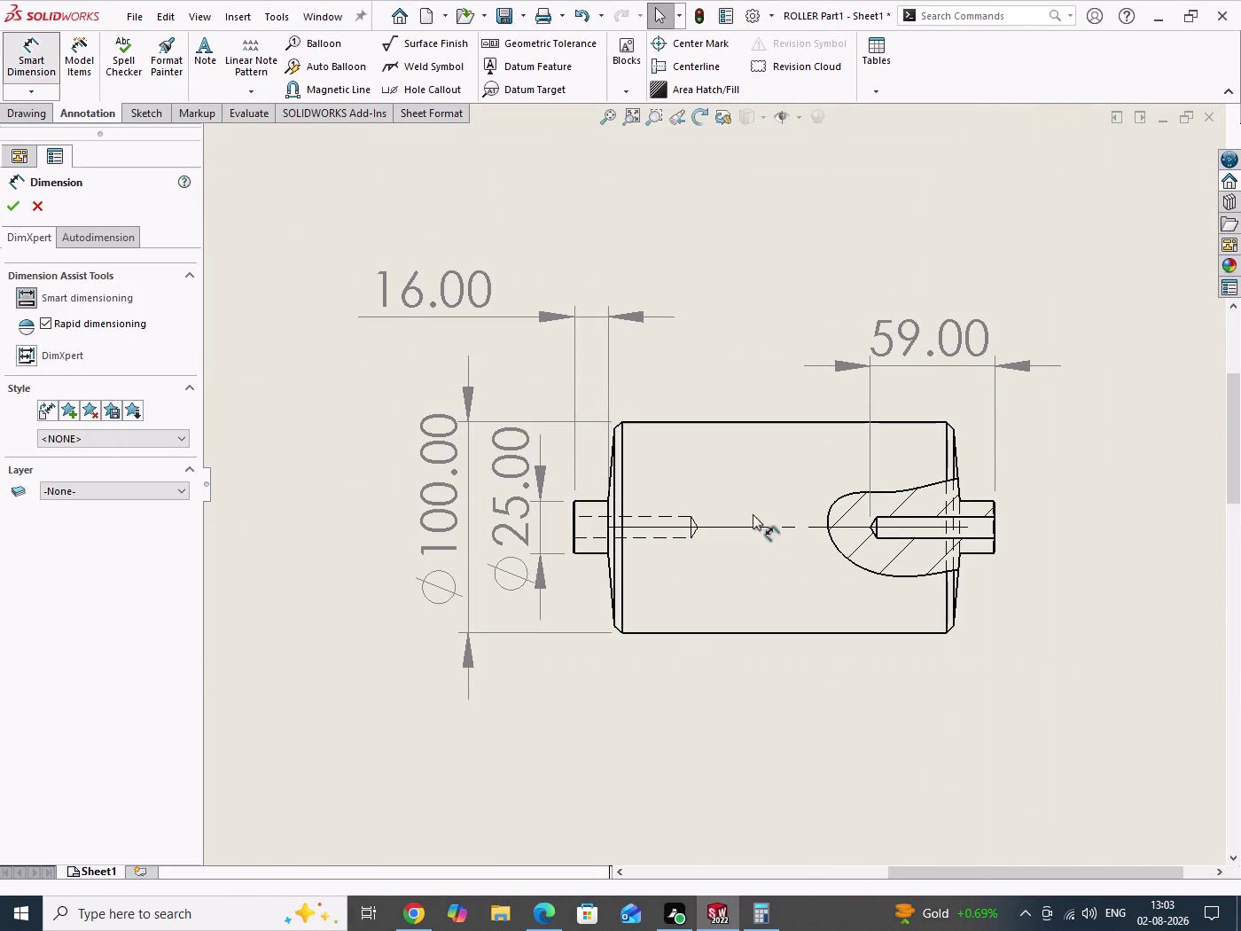
scroll(down, 3)
click(557, 548)
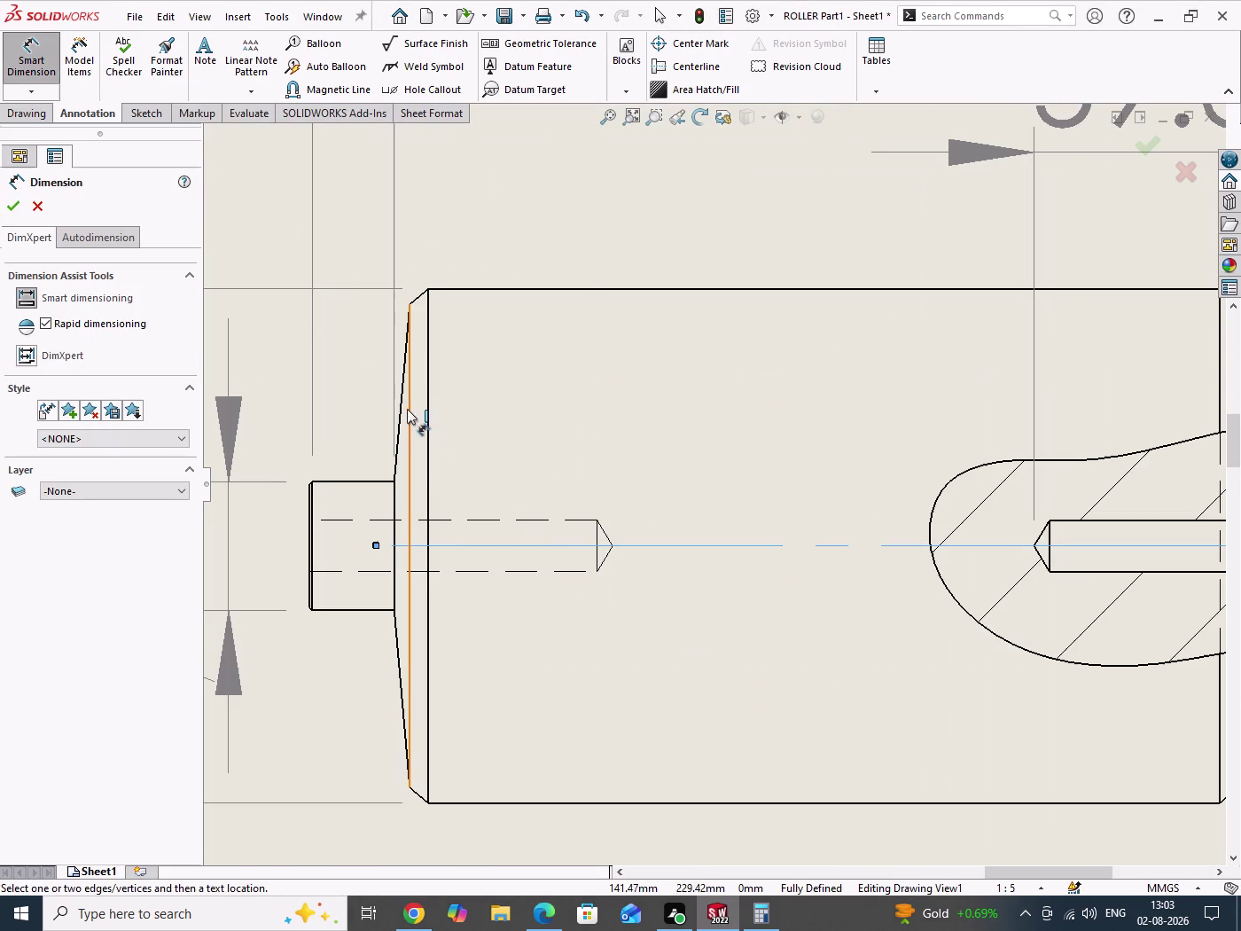
click(401, 405)
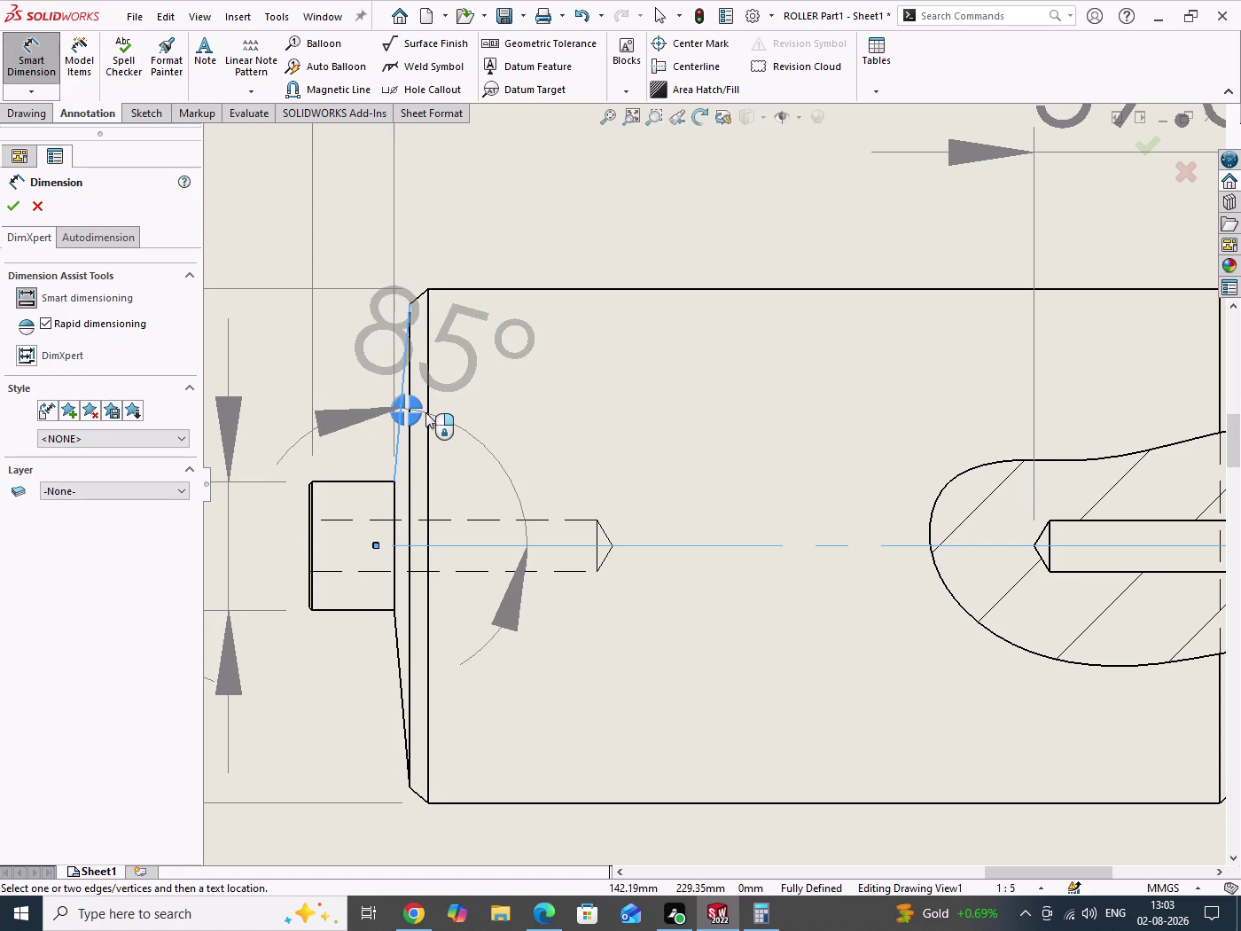
click(416, 405)
scroll(up, 3)
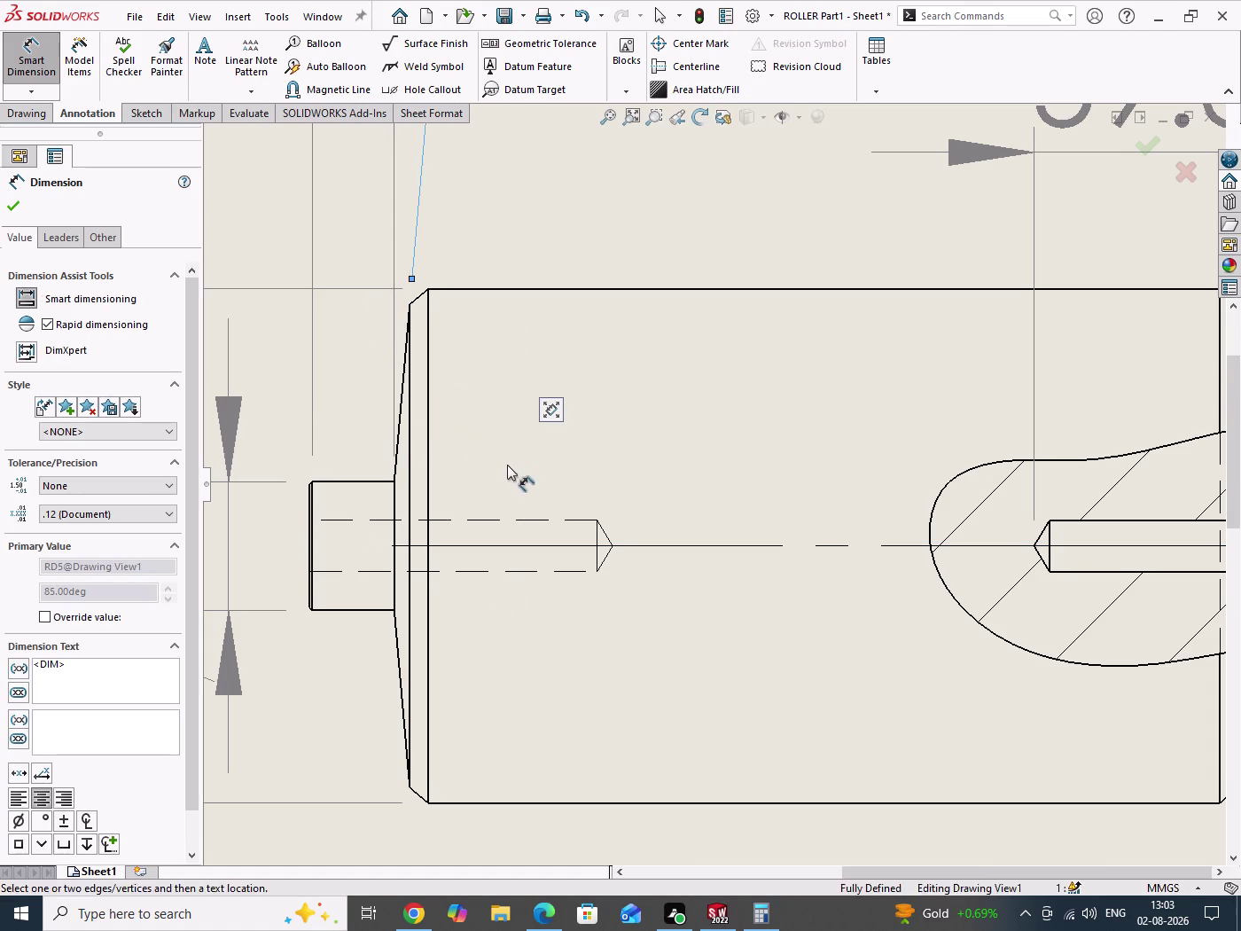
scroll(up, 3)
scroll(down, 3)
scroll(down, 3)
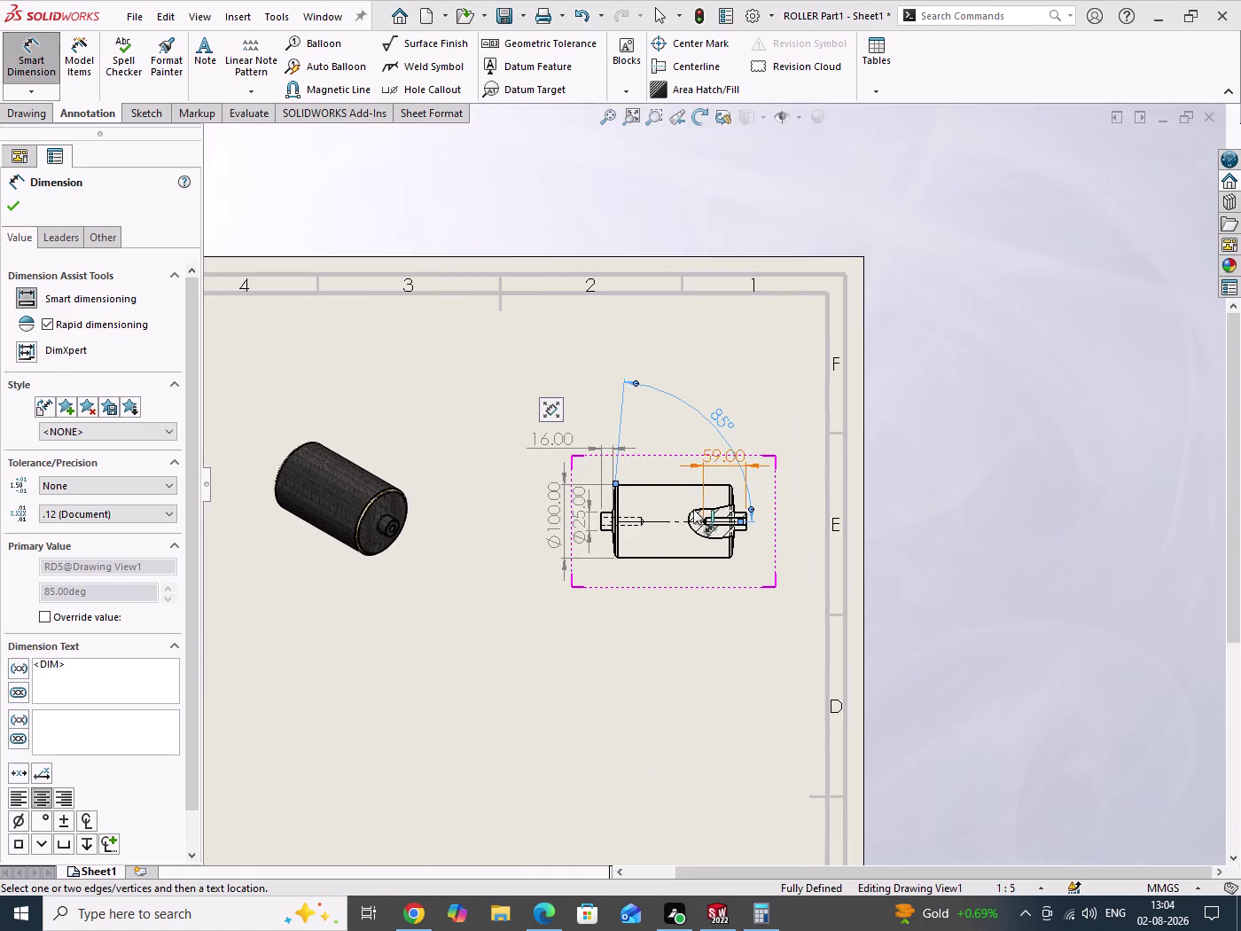
scroll(down, 3)
scroll(down, 3)
click(661, 575)
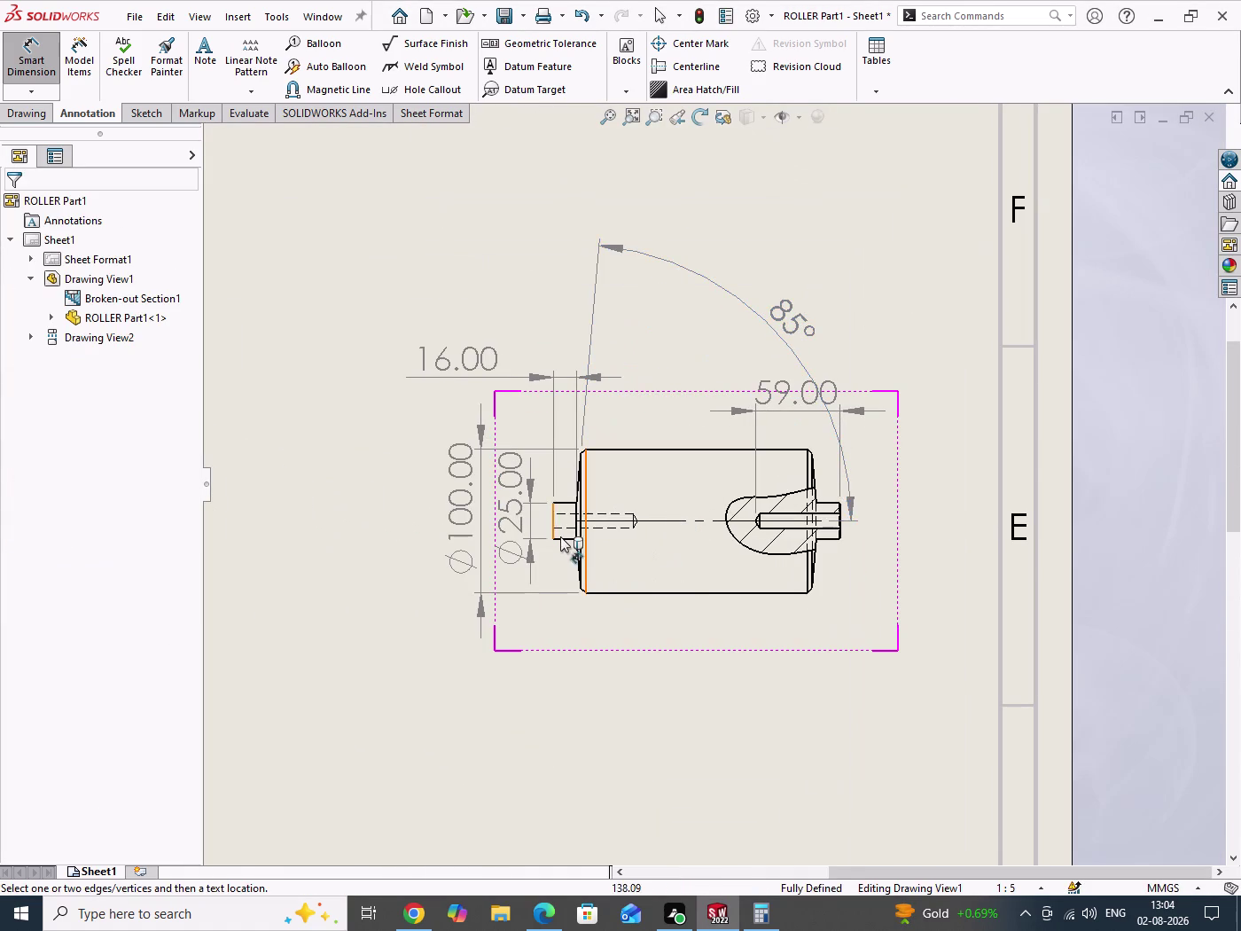
Pick the left and right shaft end edges for the 200.00 overall length.
scroll(down, 3)
scroll(down, 3)
scroll(up, 3)
scroll(down, 3)
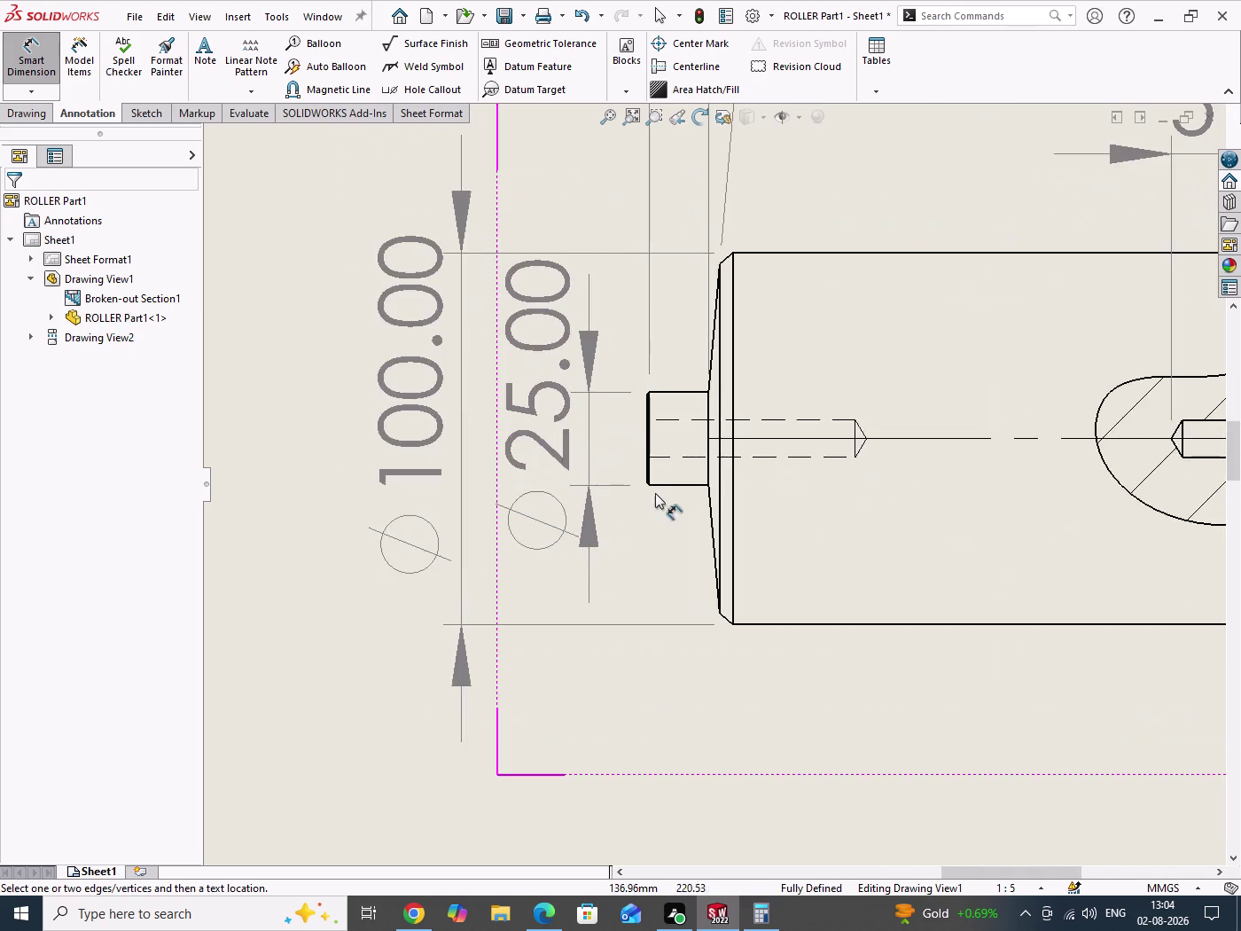
scroll(down, 3)
click(714, 351)
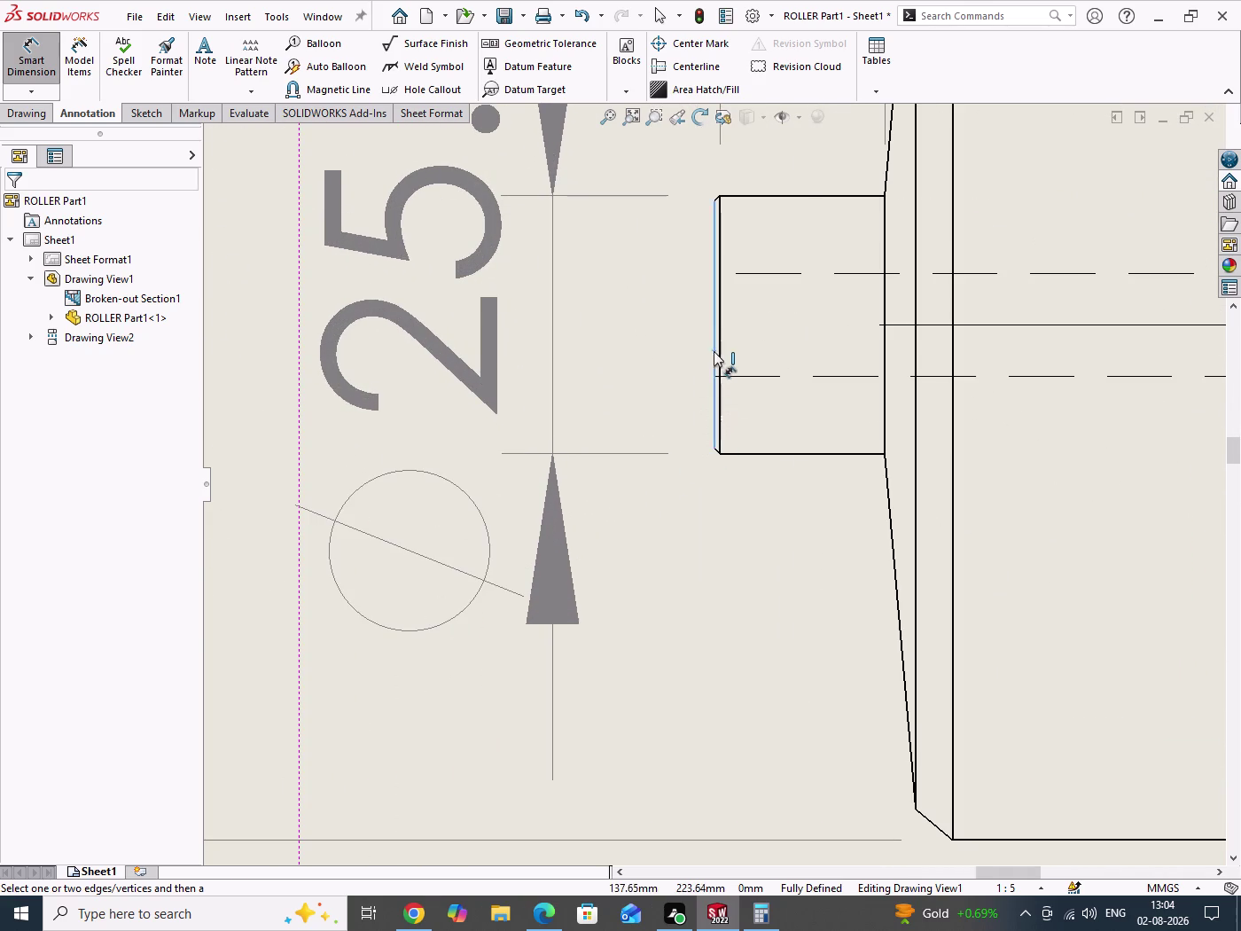
scroll(up, 3)
scroll(down, 3)
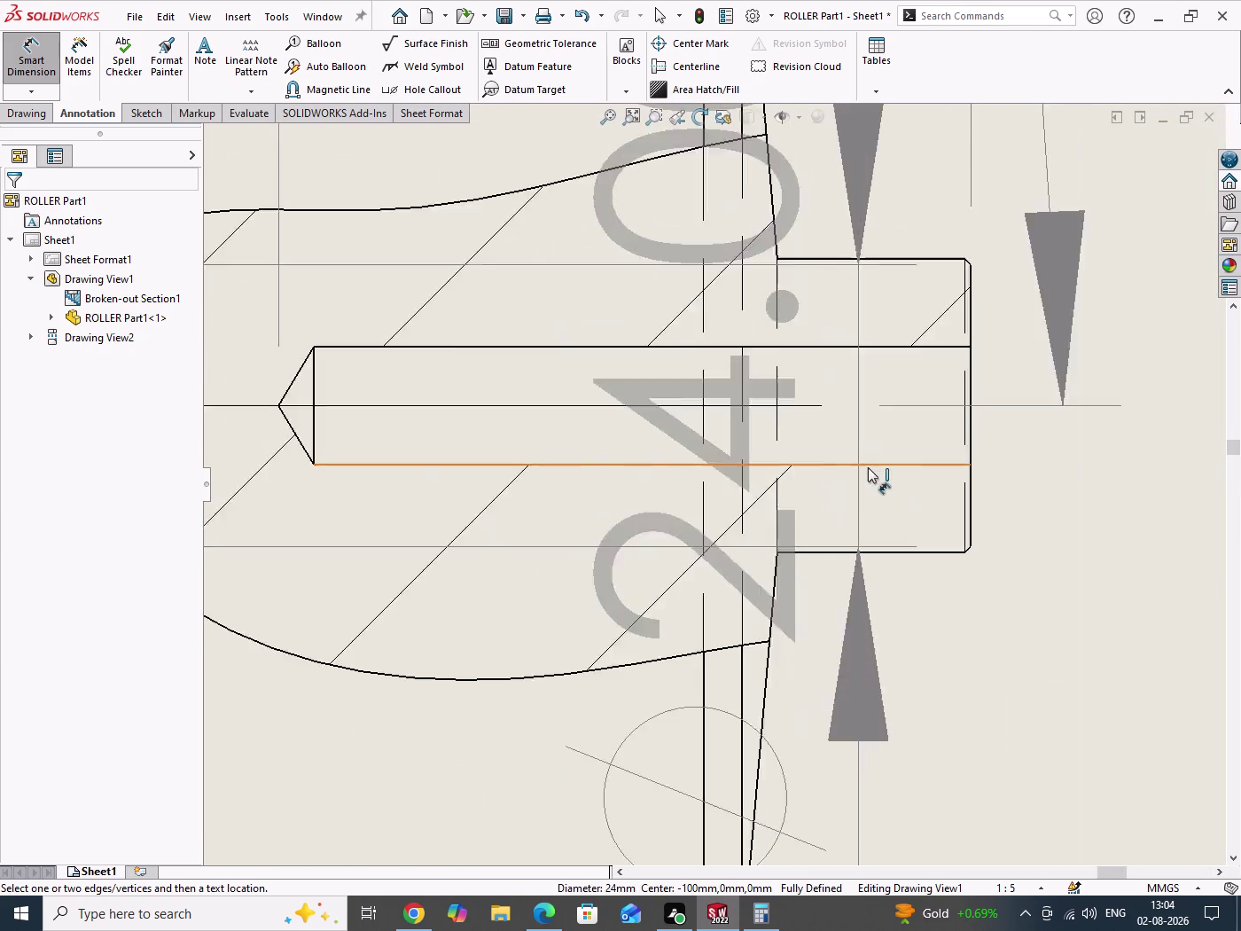
scroll(down, 3)
click(1168, 558)
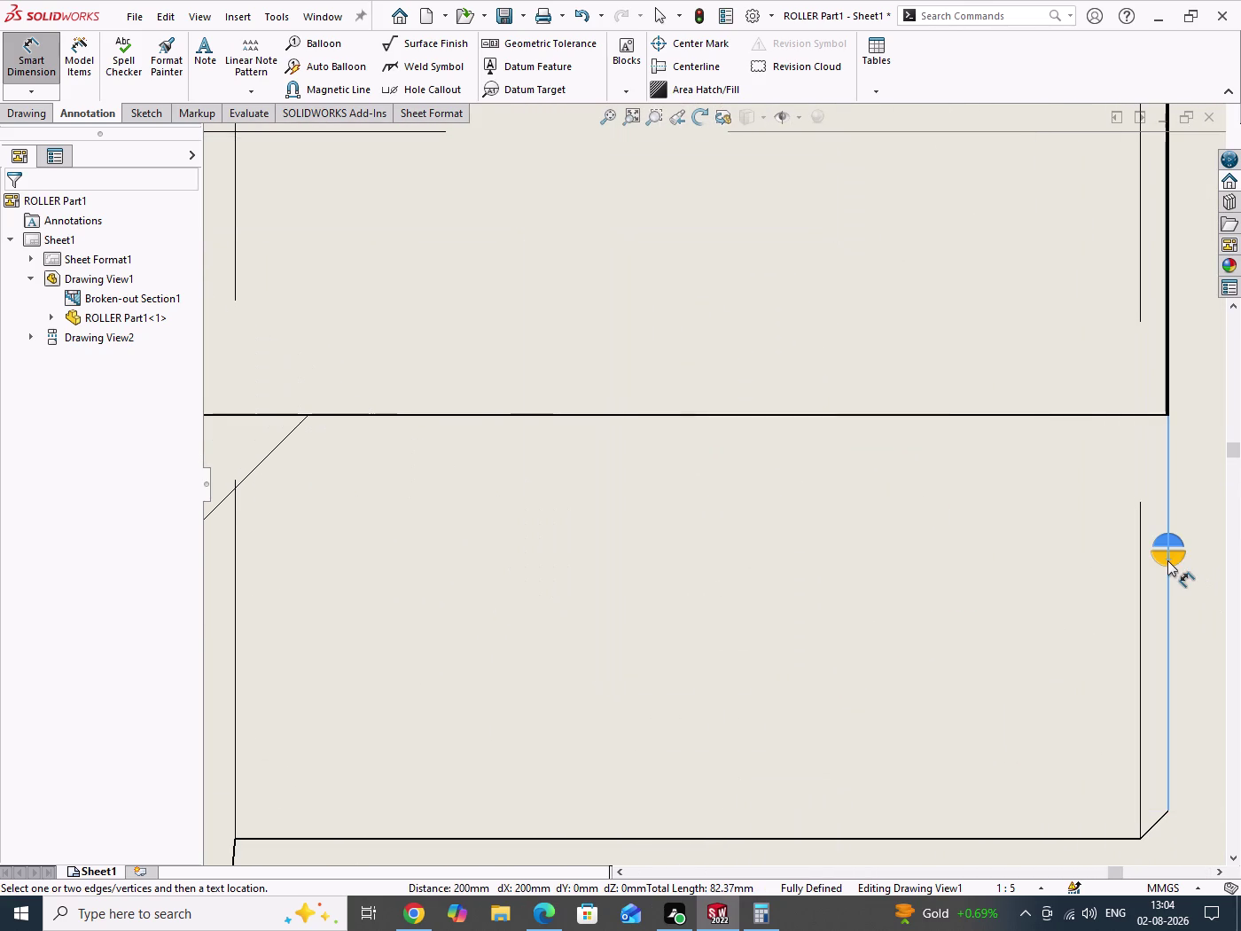
click(1167, 561)
scroll(up, 3)
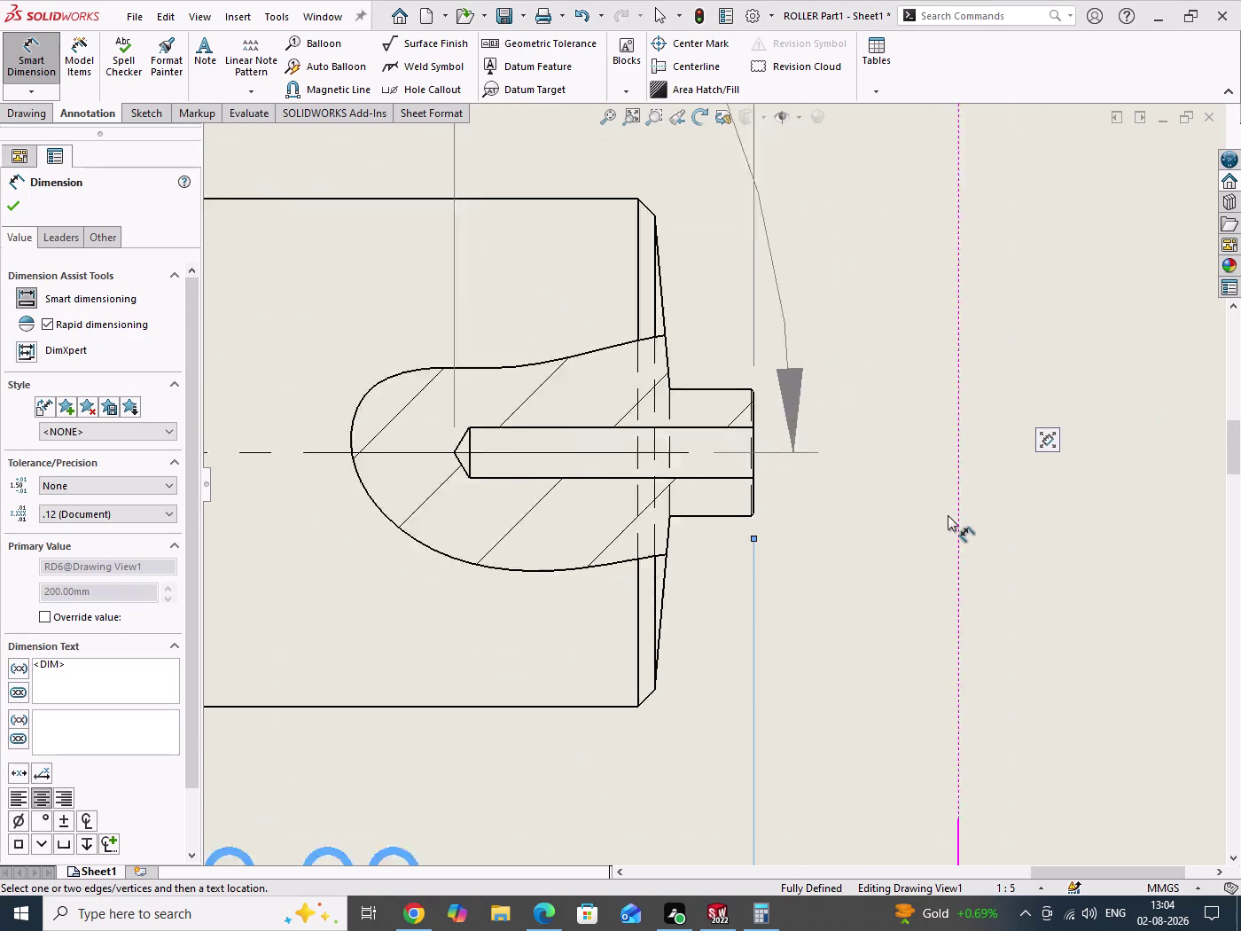
scroll(up, 3)
Position the 200.00 dimension above the roller and the 85° label beside the left shaft.
right_click(836, 450)
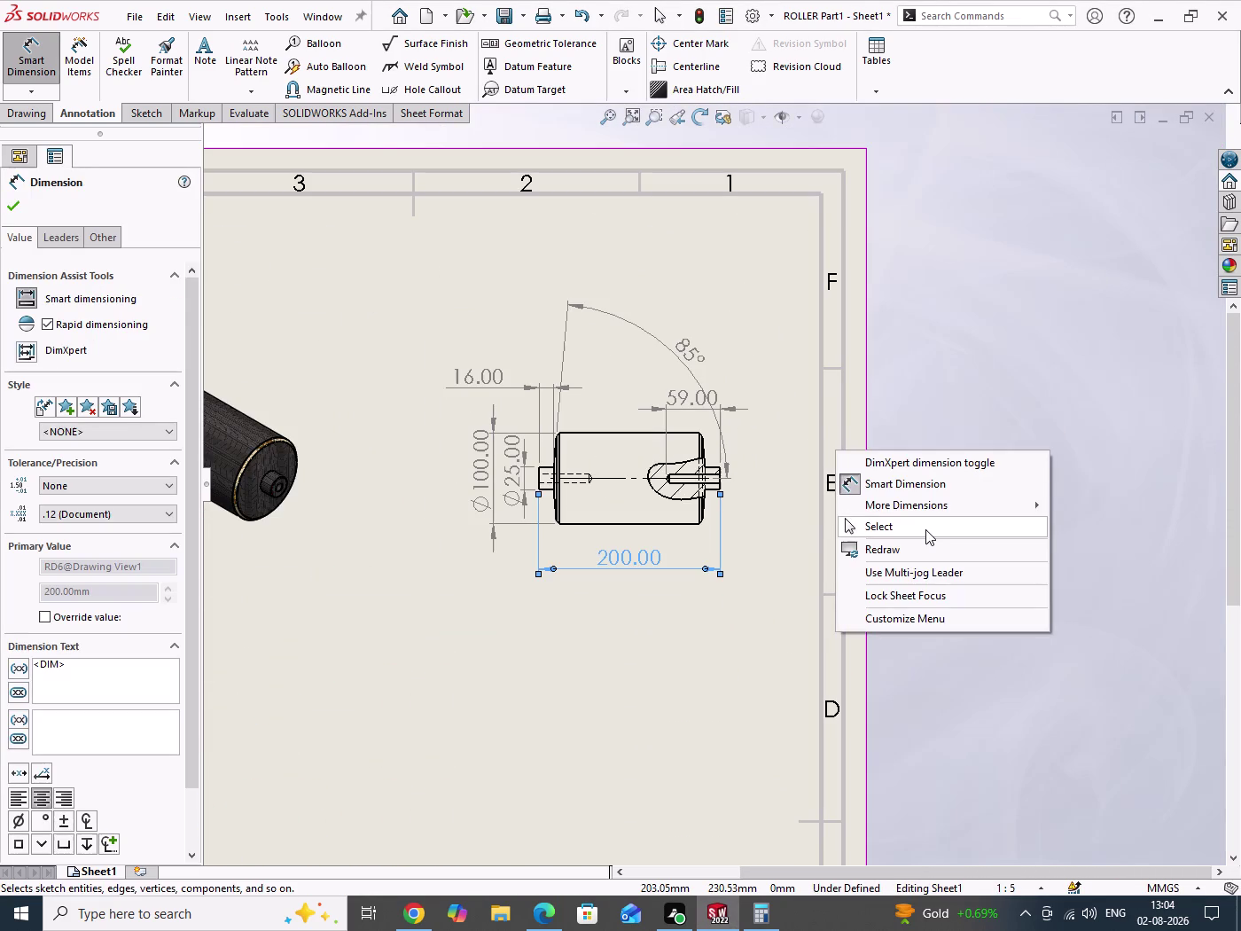
click(926, 529)
drag(615, 554, 623, 383)
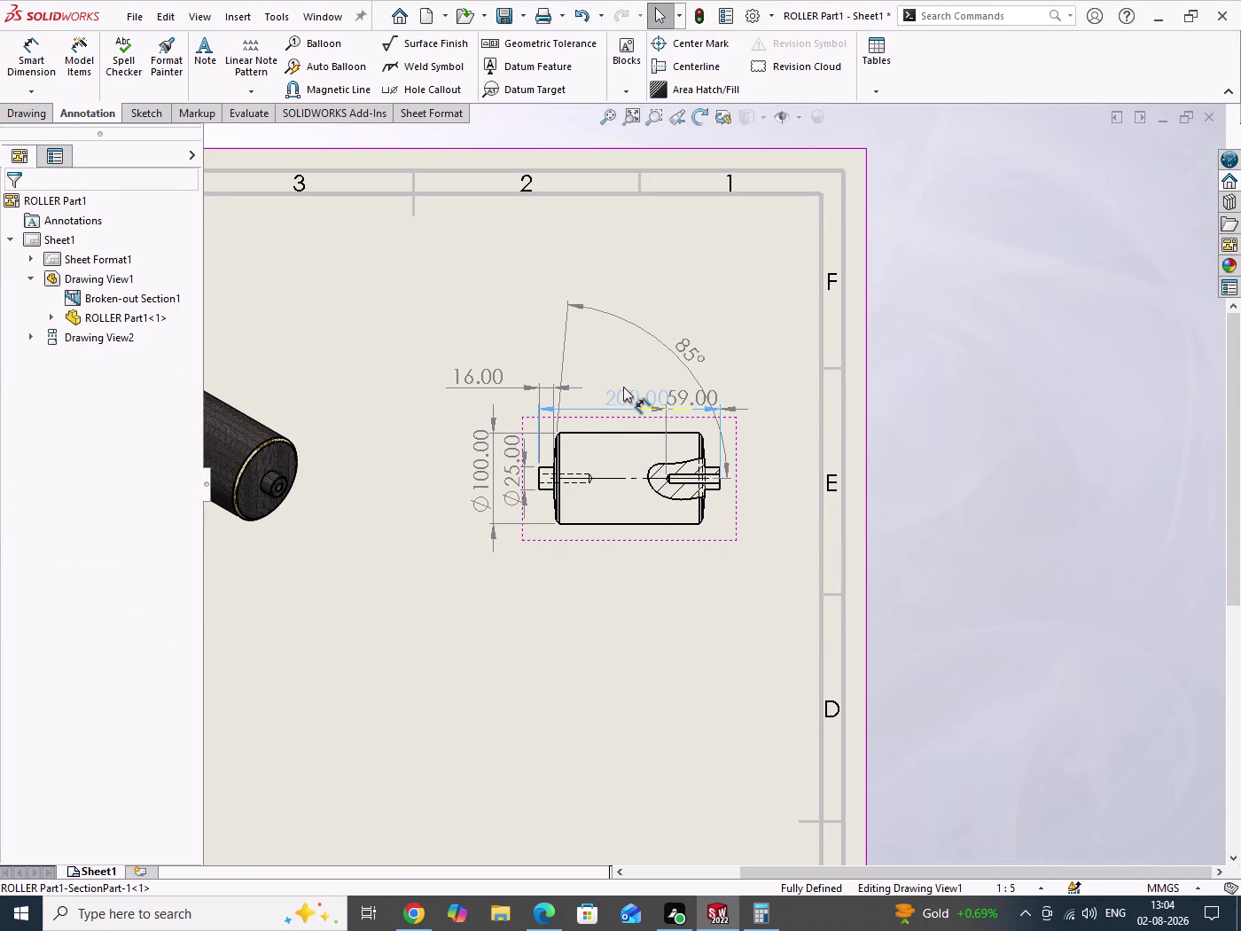
drag(623, 383, 623, 359)
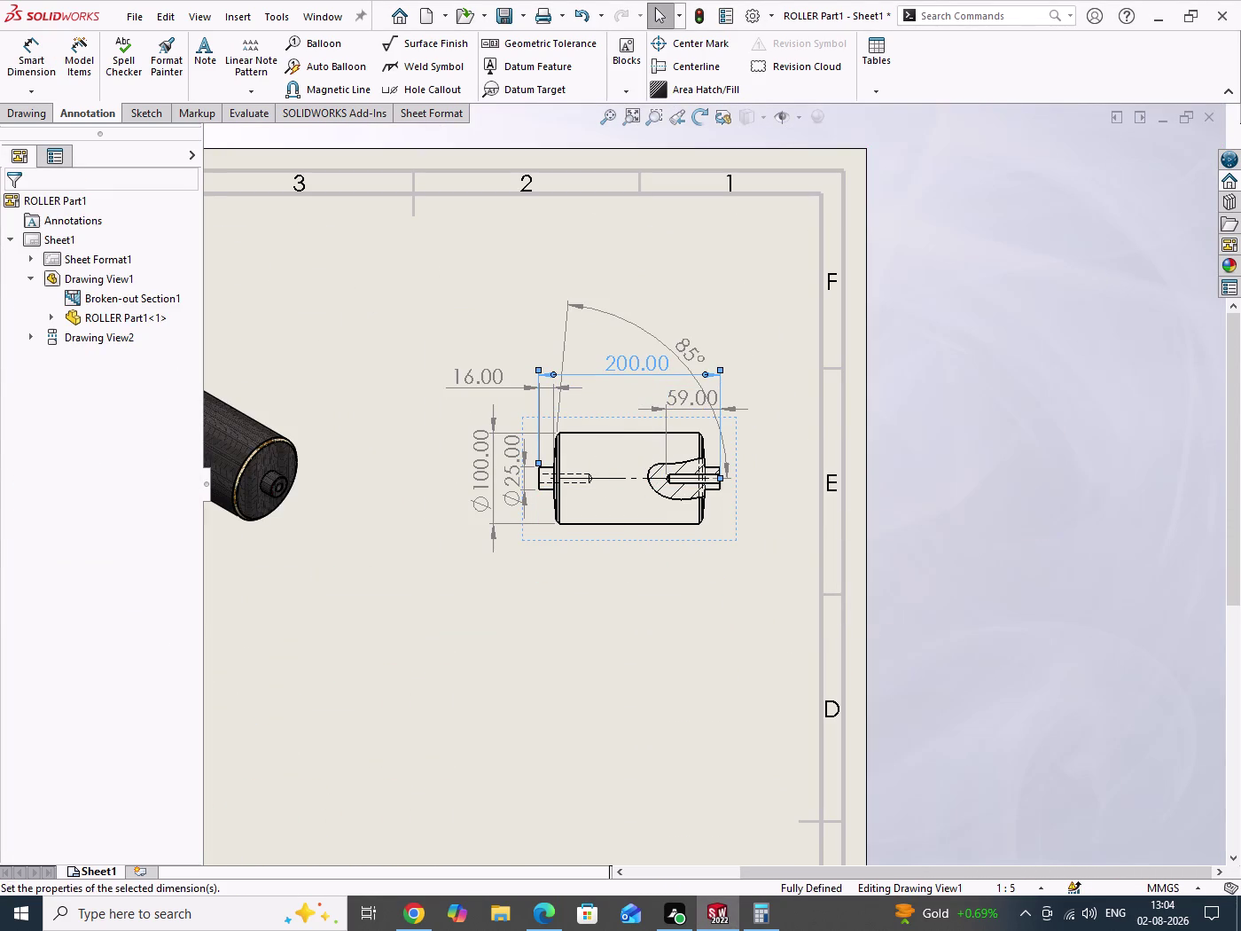
drag(692, 346, 588, 454)
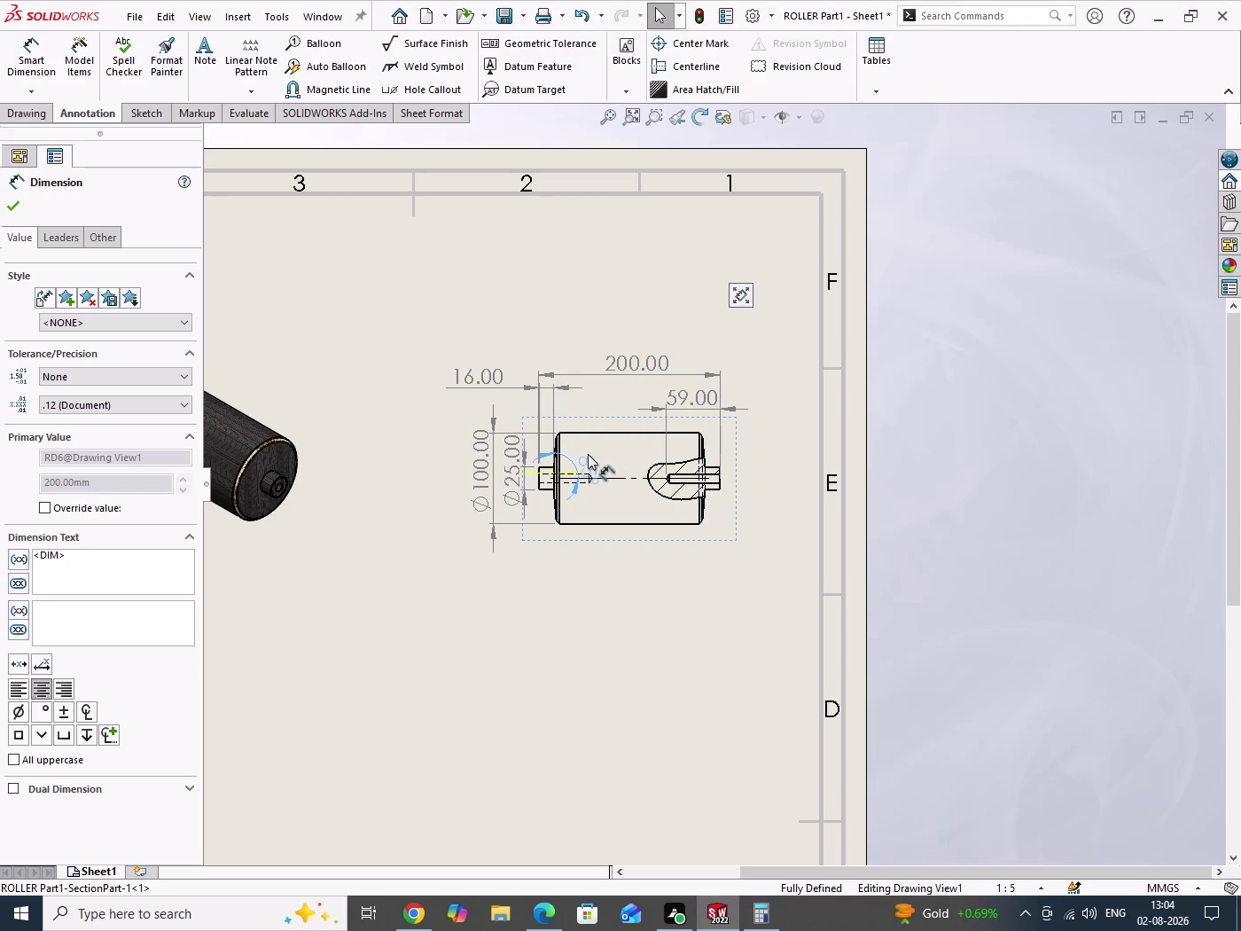
drag(588, 454, 589, 449)
drag(680, 671, 742, 715)
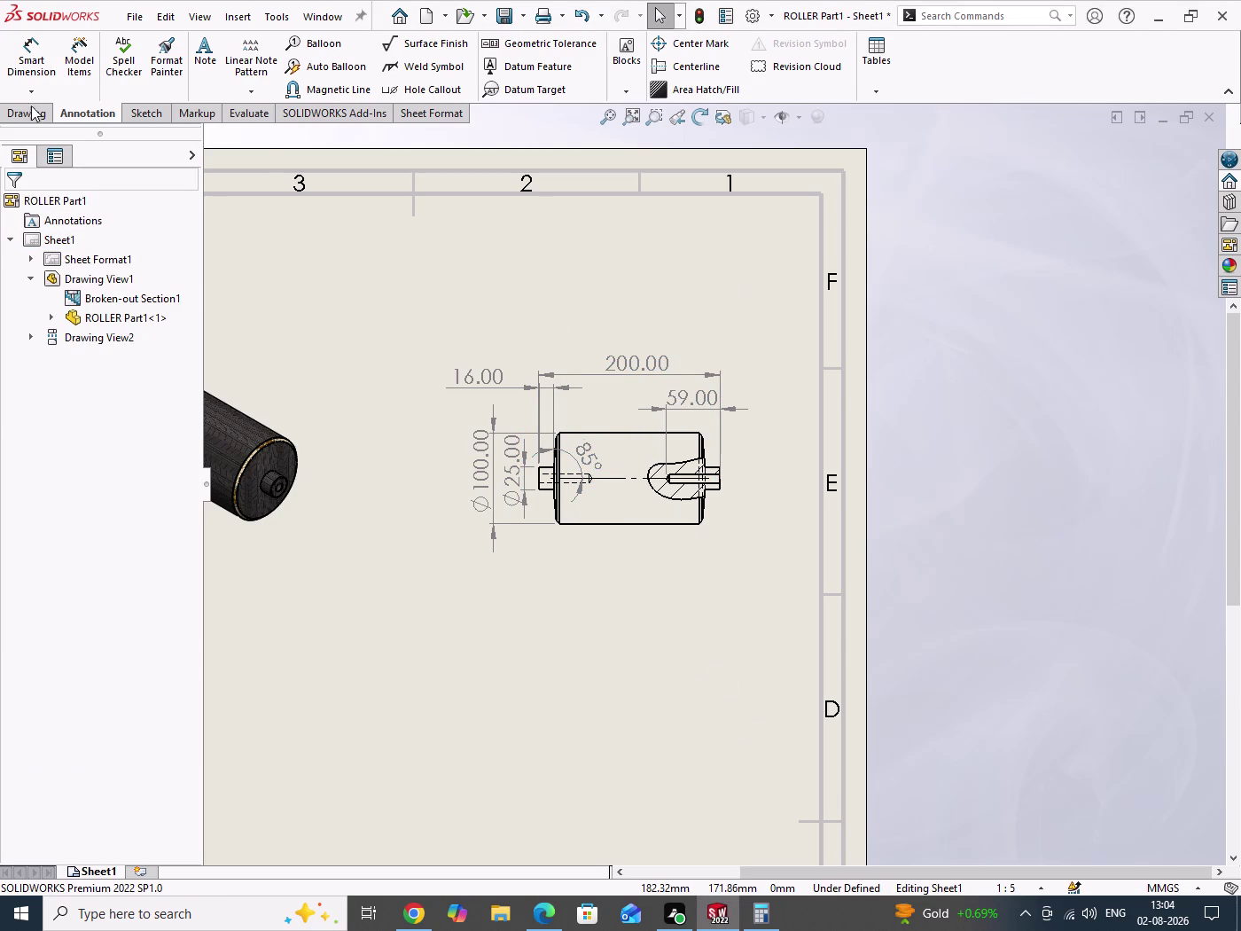
click(33, 98)
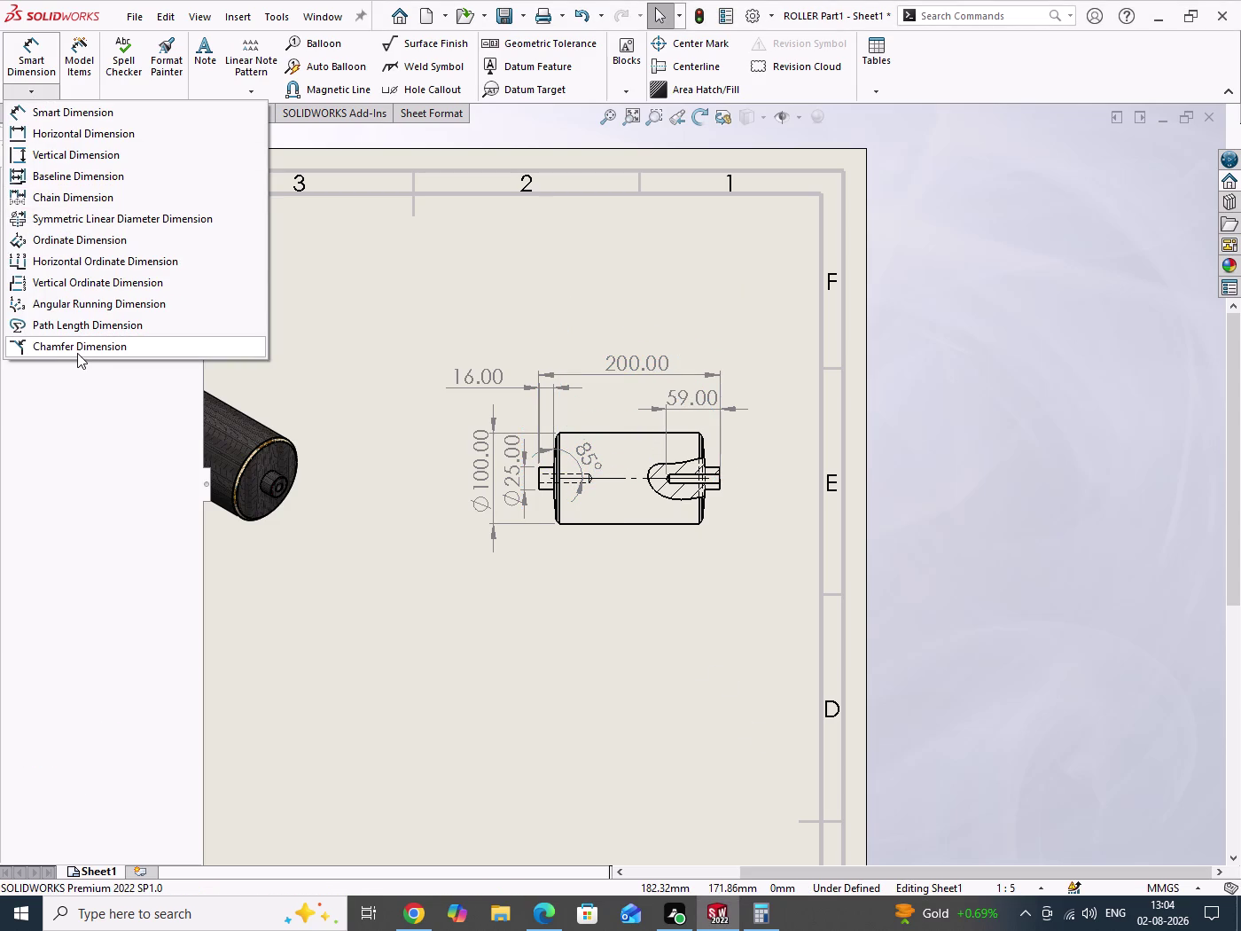
Add a 3.29 X 45° chamfer dimension at the roller's lower right corner.
click(77, 352)
scroll(down, 3)
scroll(down, 3)
scroll(down, 3)
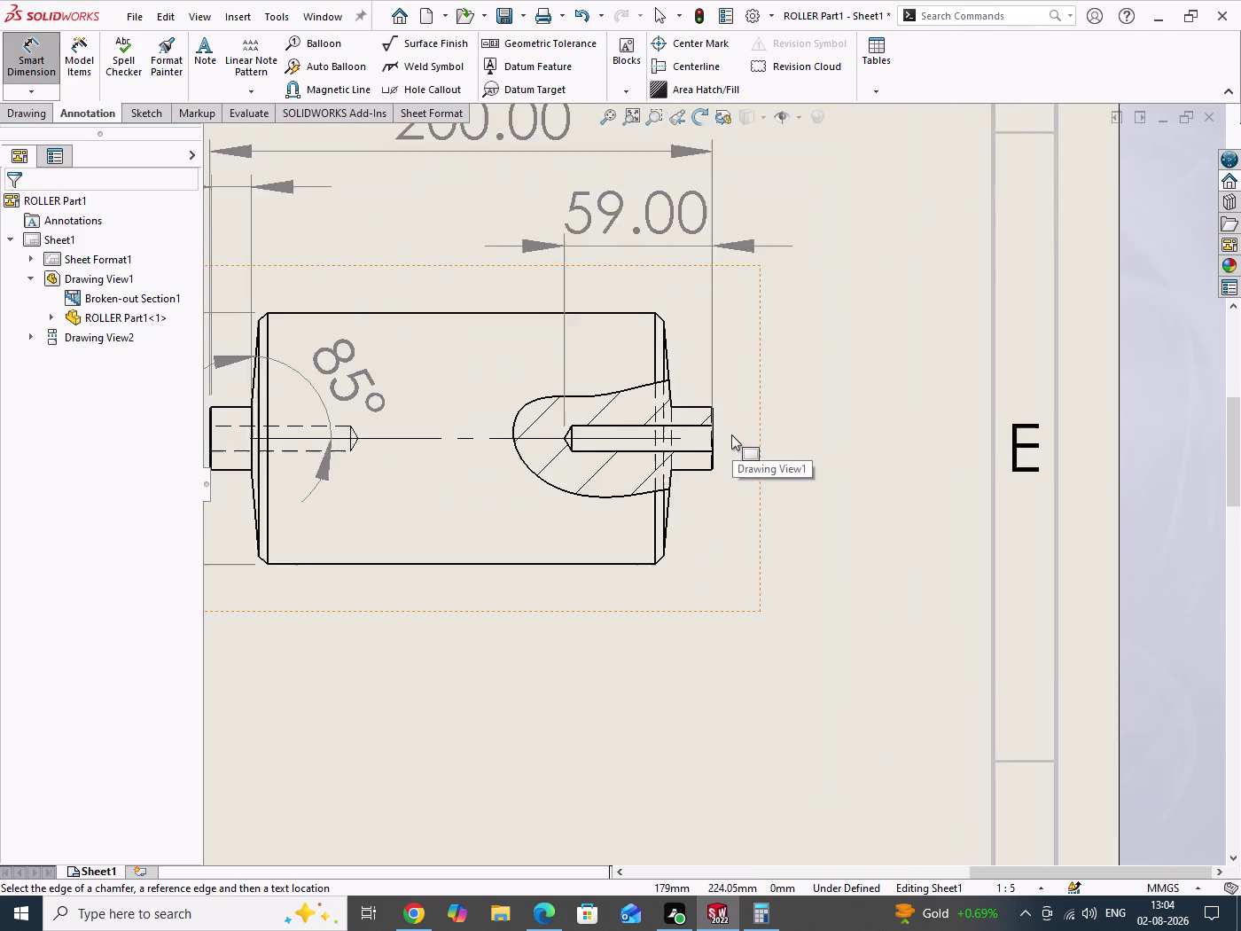
click(549, 920)
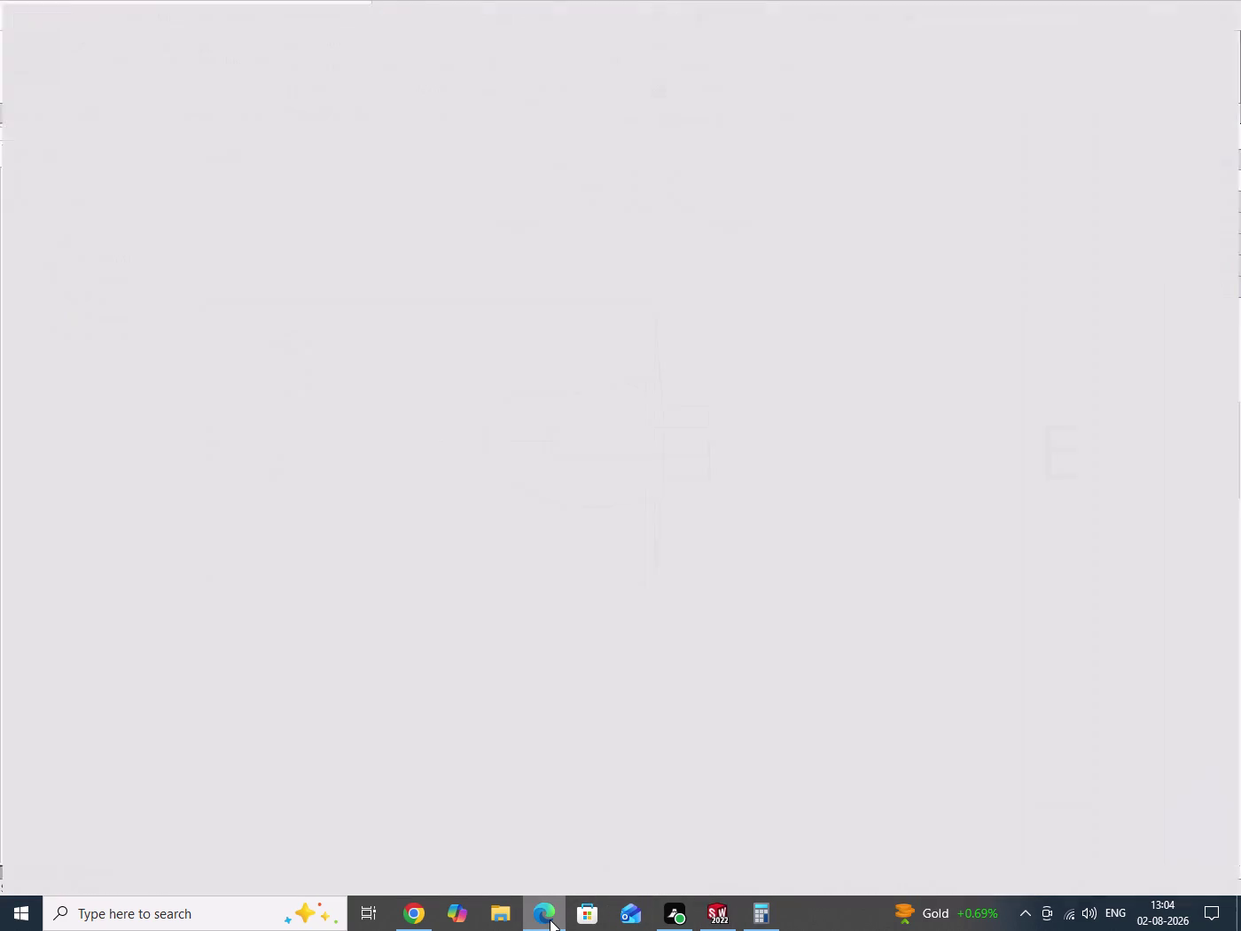
click(548, 920)
scroll(down, 3)
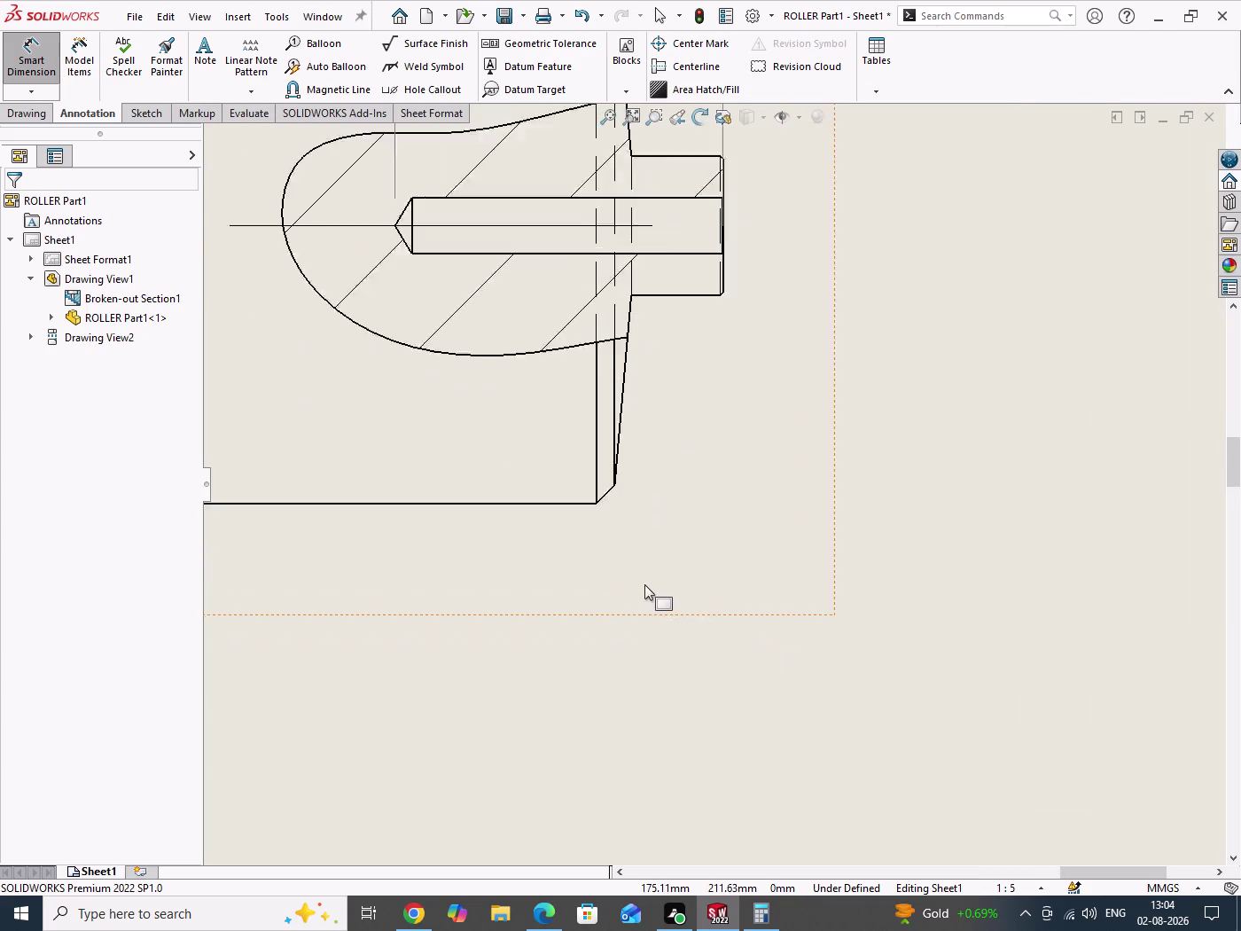
click(605, 479)
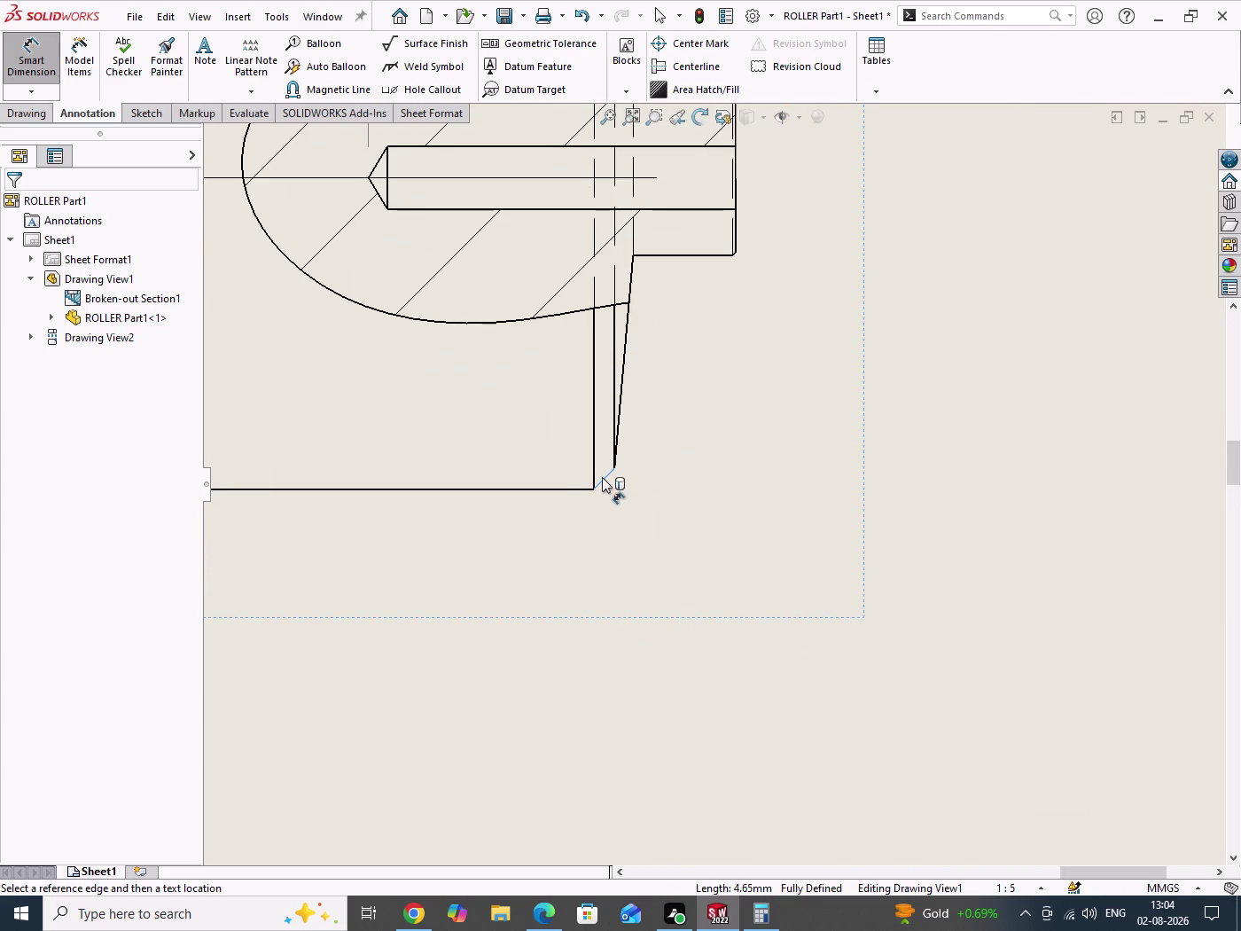
click(578, 488)
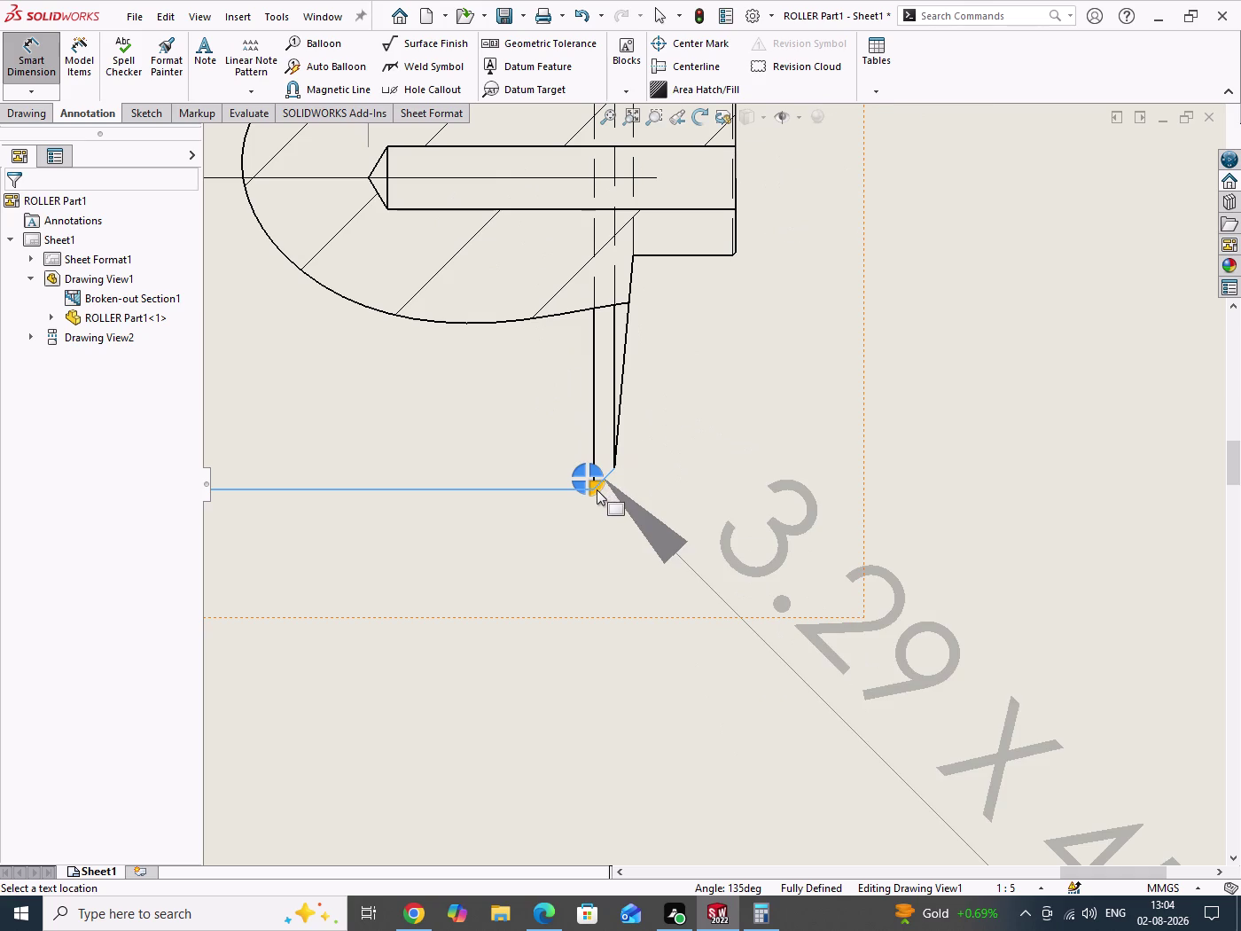
click(597, 490)
scroll(up, 3)
scroll(up, 3)
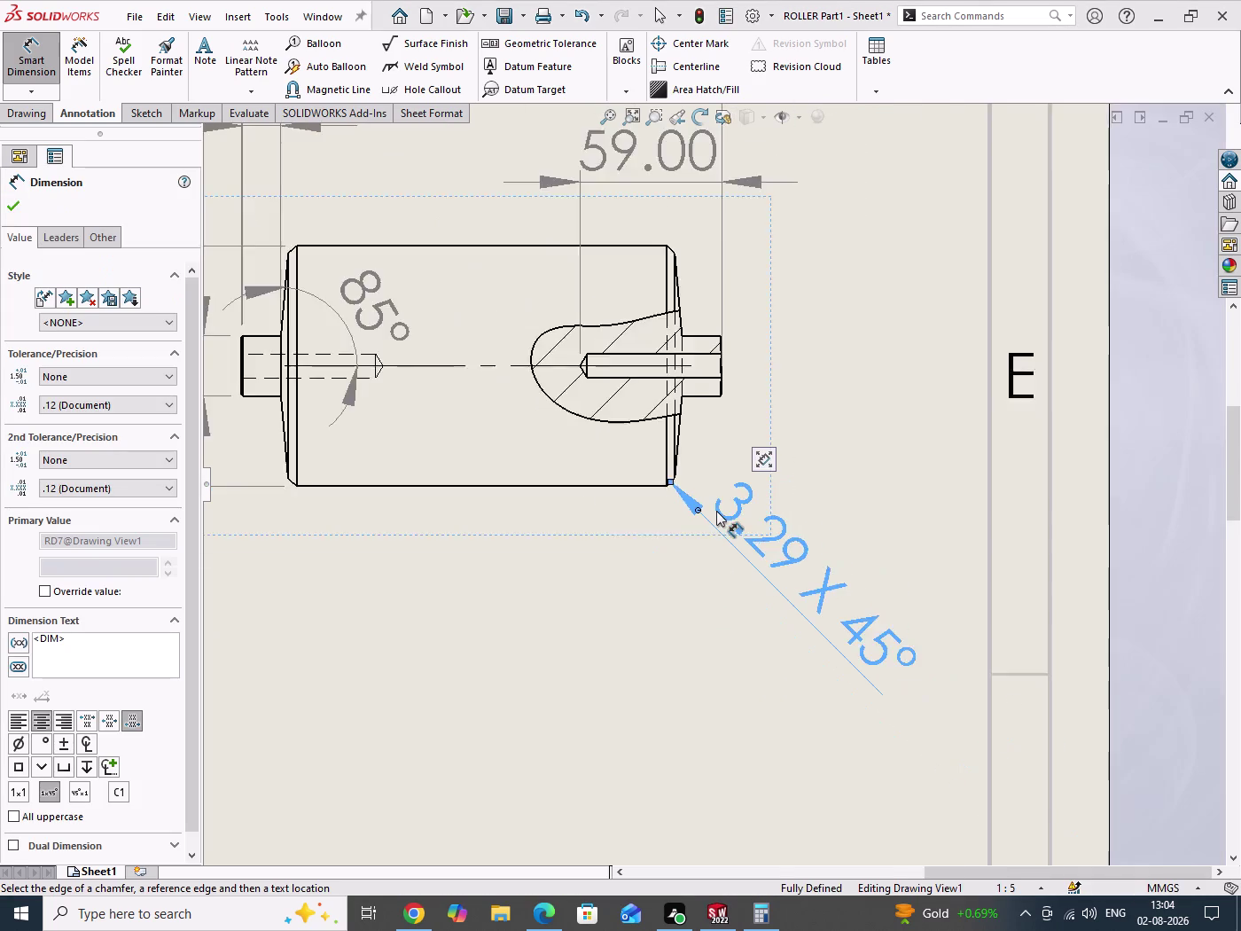
scroll(up, 3)
scroll(down, 3)
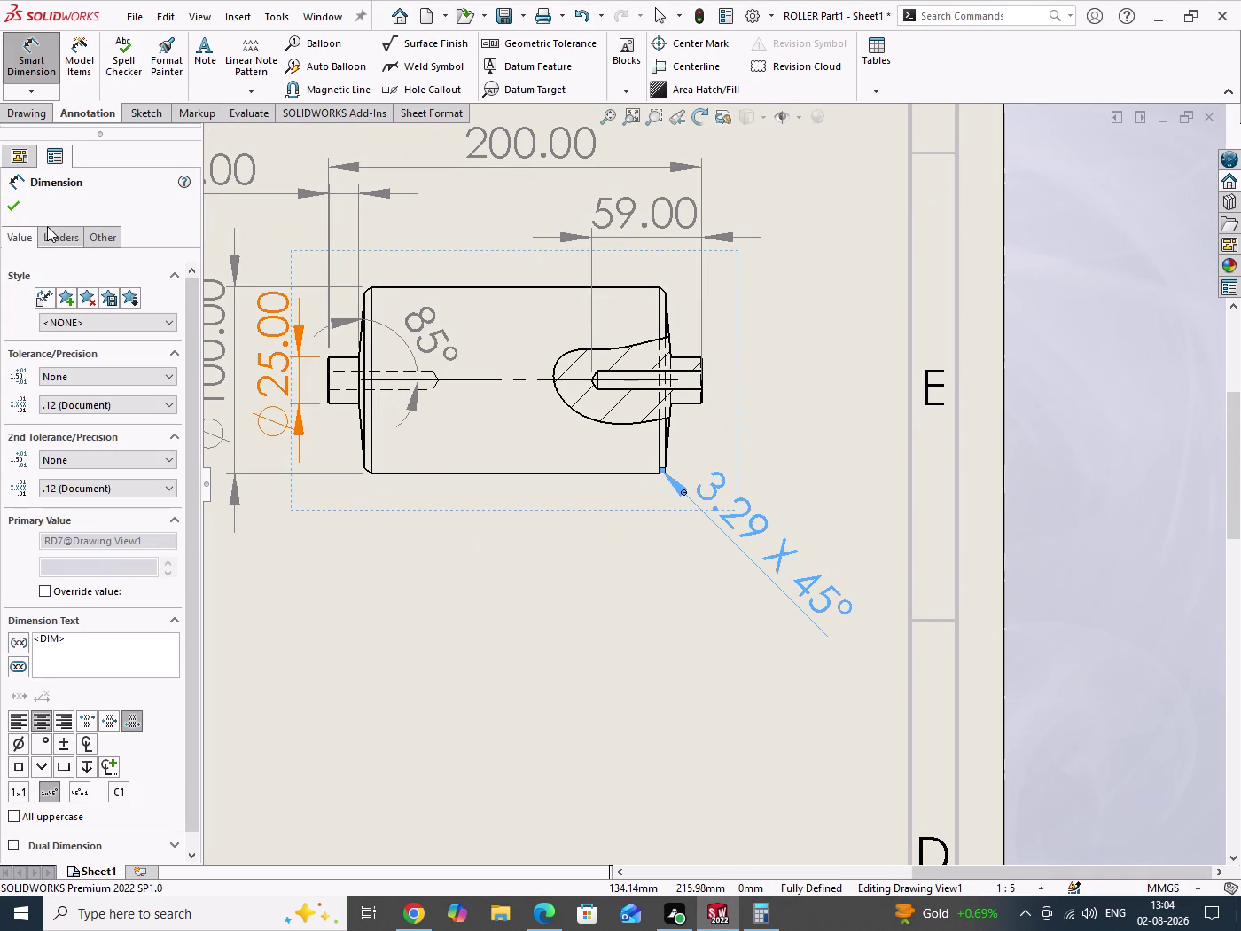
click(17, 212)
Compare with the reference PDF, then open the roller part from its view.
drag(599, 689, 639, 741)
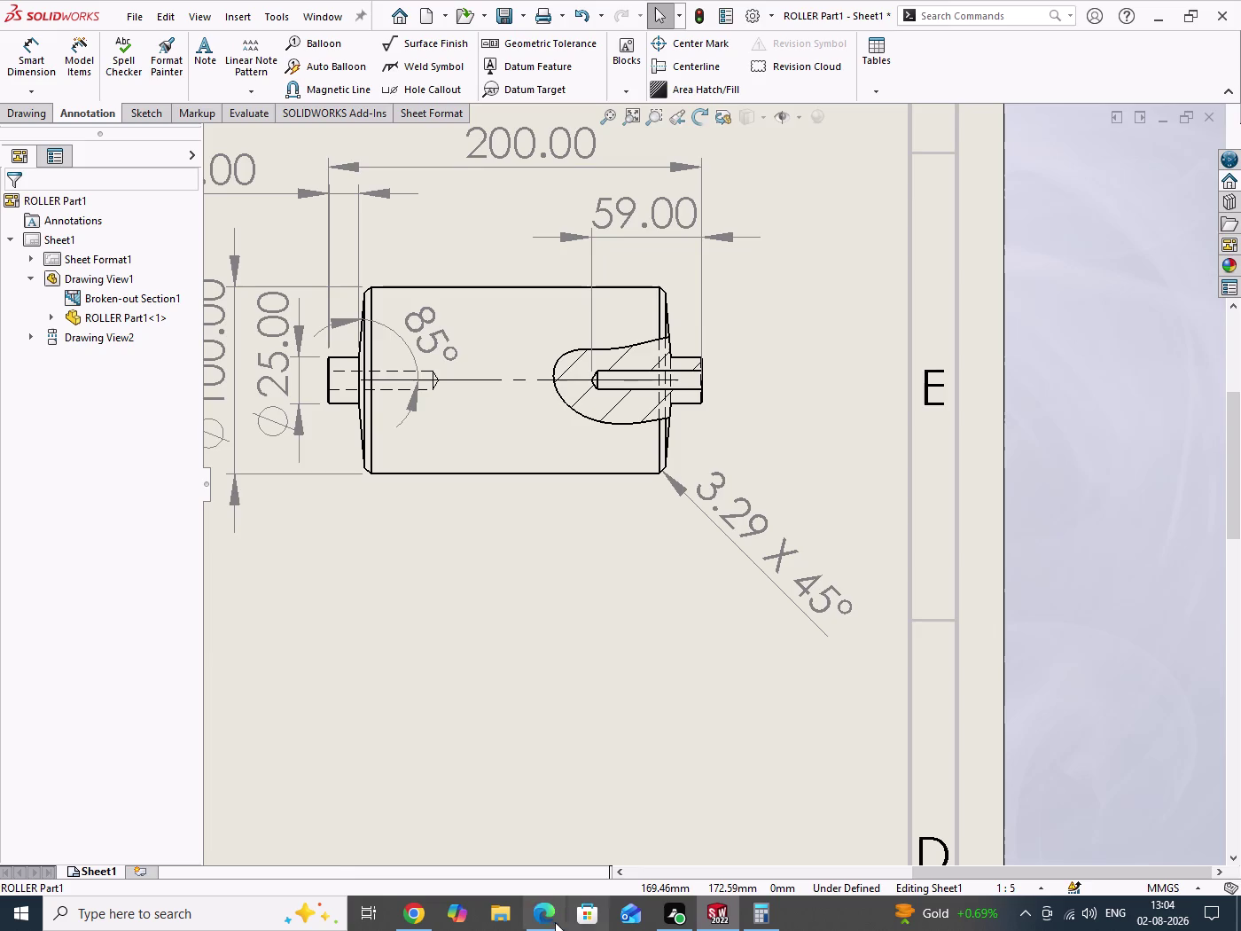
click(541, 920)
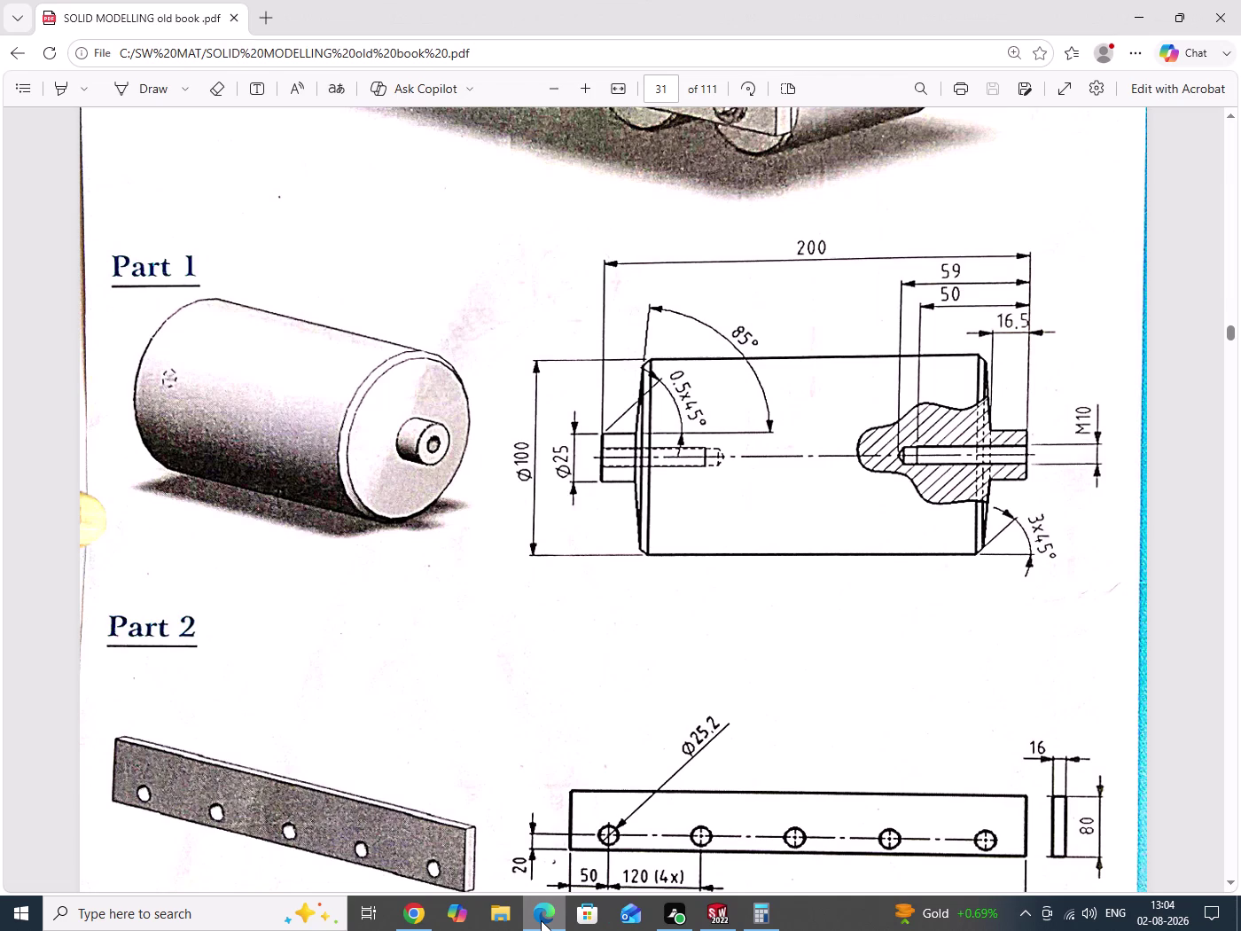
click(541, 920)
scroll(down, 3)
scroll(down, 3)
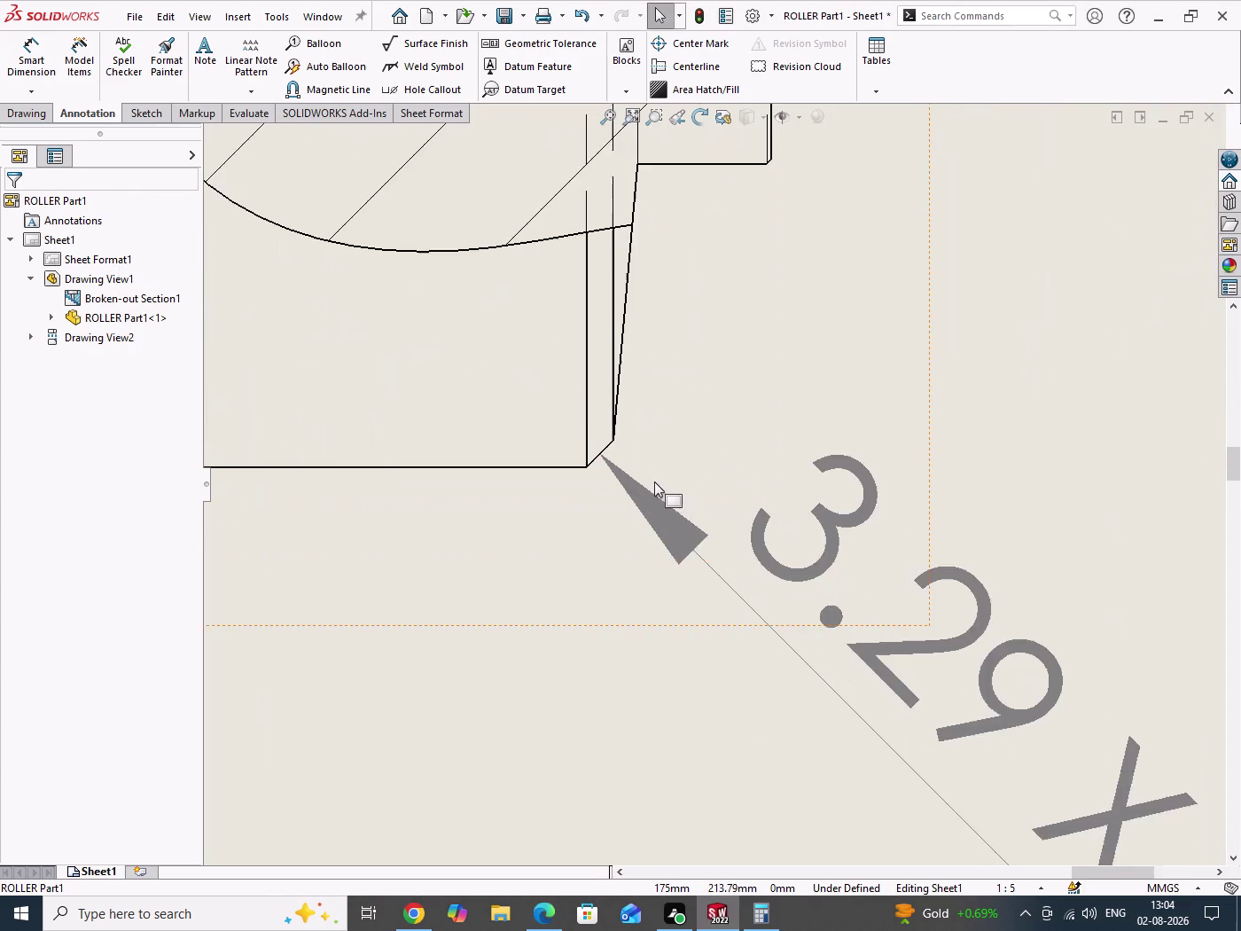
scroll(down, 3)
scroll(down, 3)
scroll(up, 3)
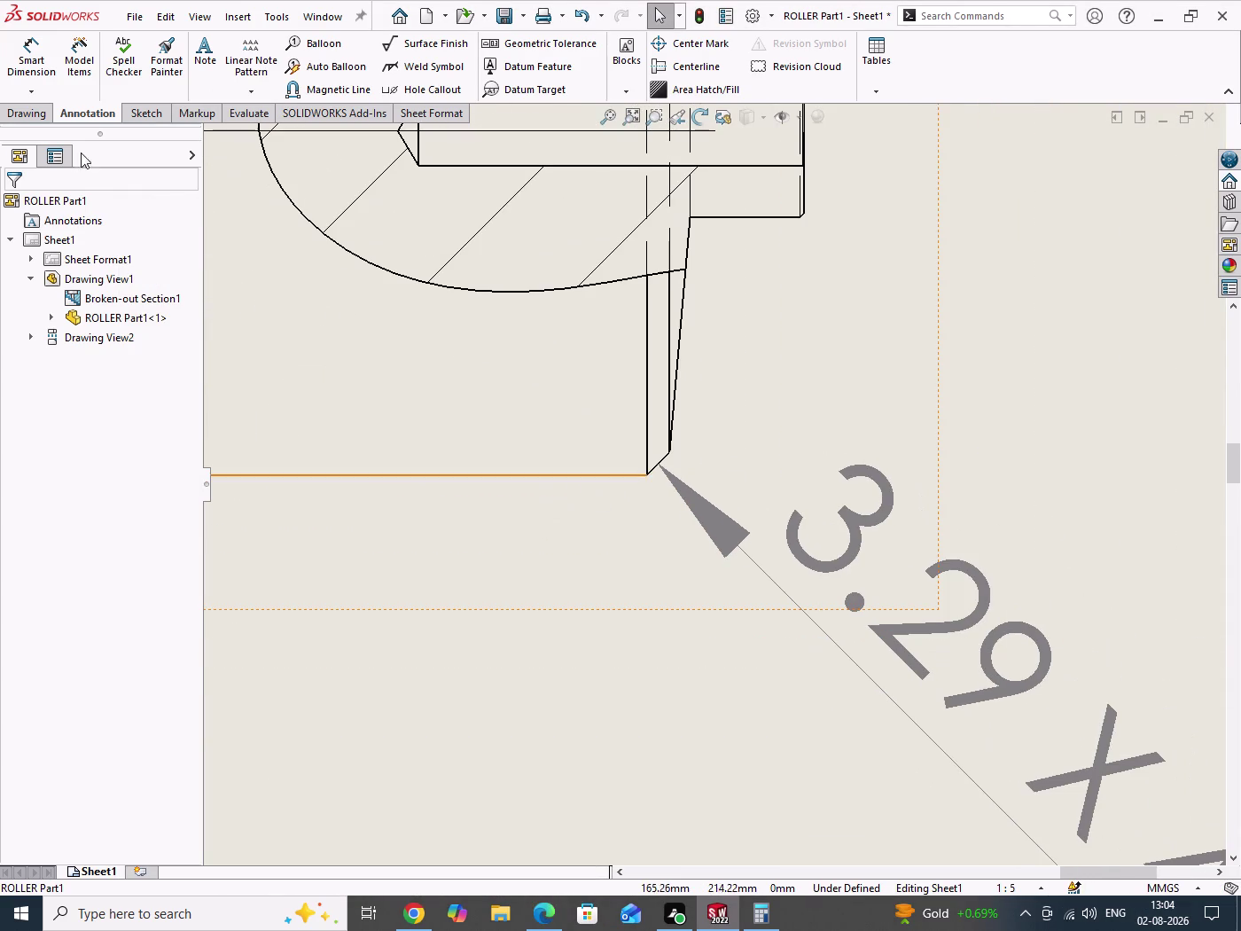
click(547, 453)
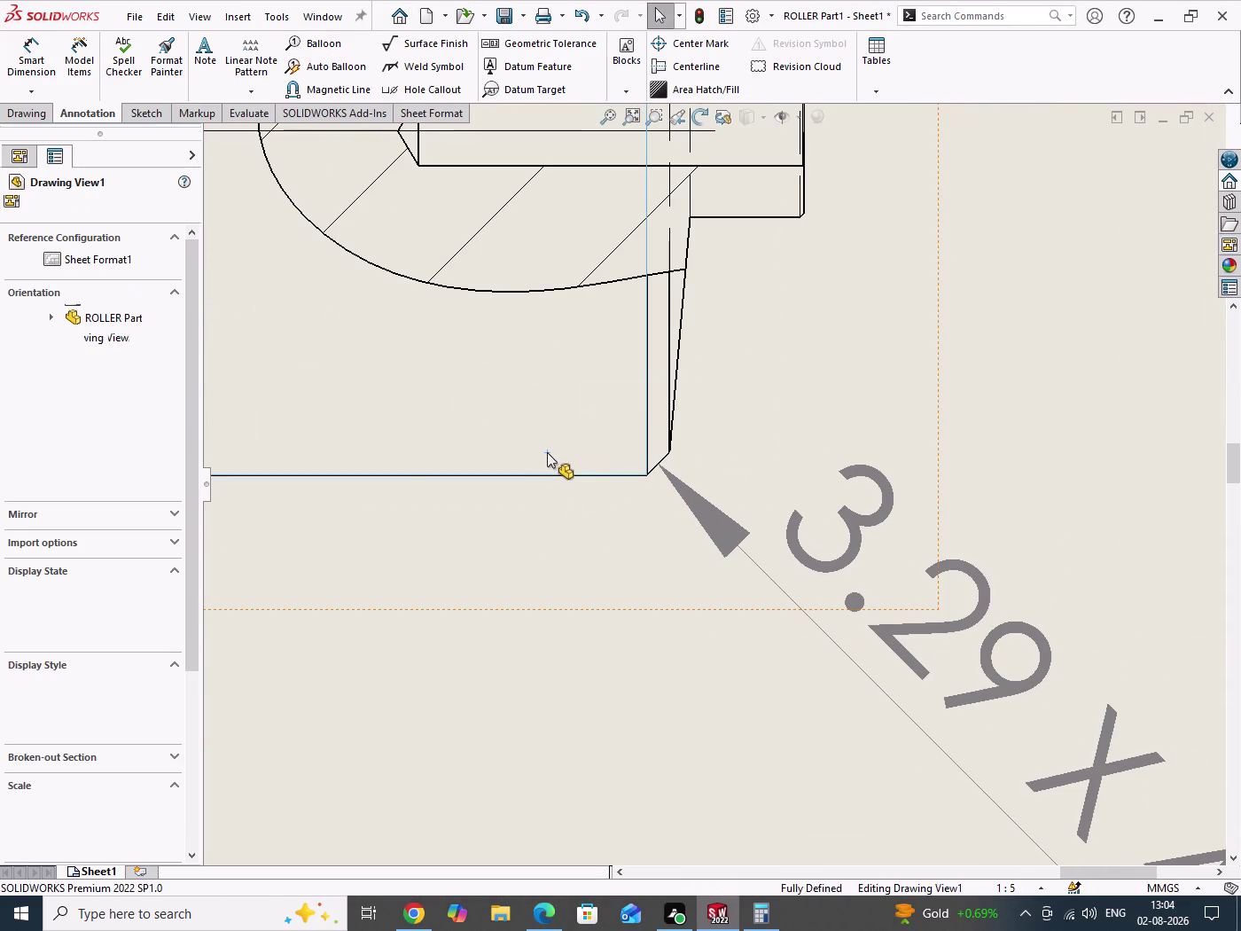
click(590, 398)
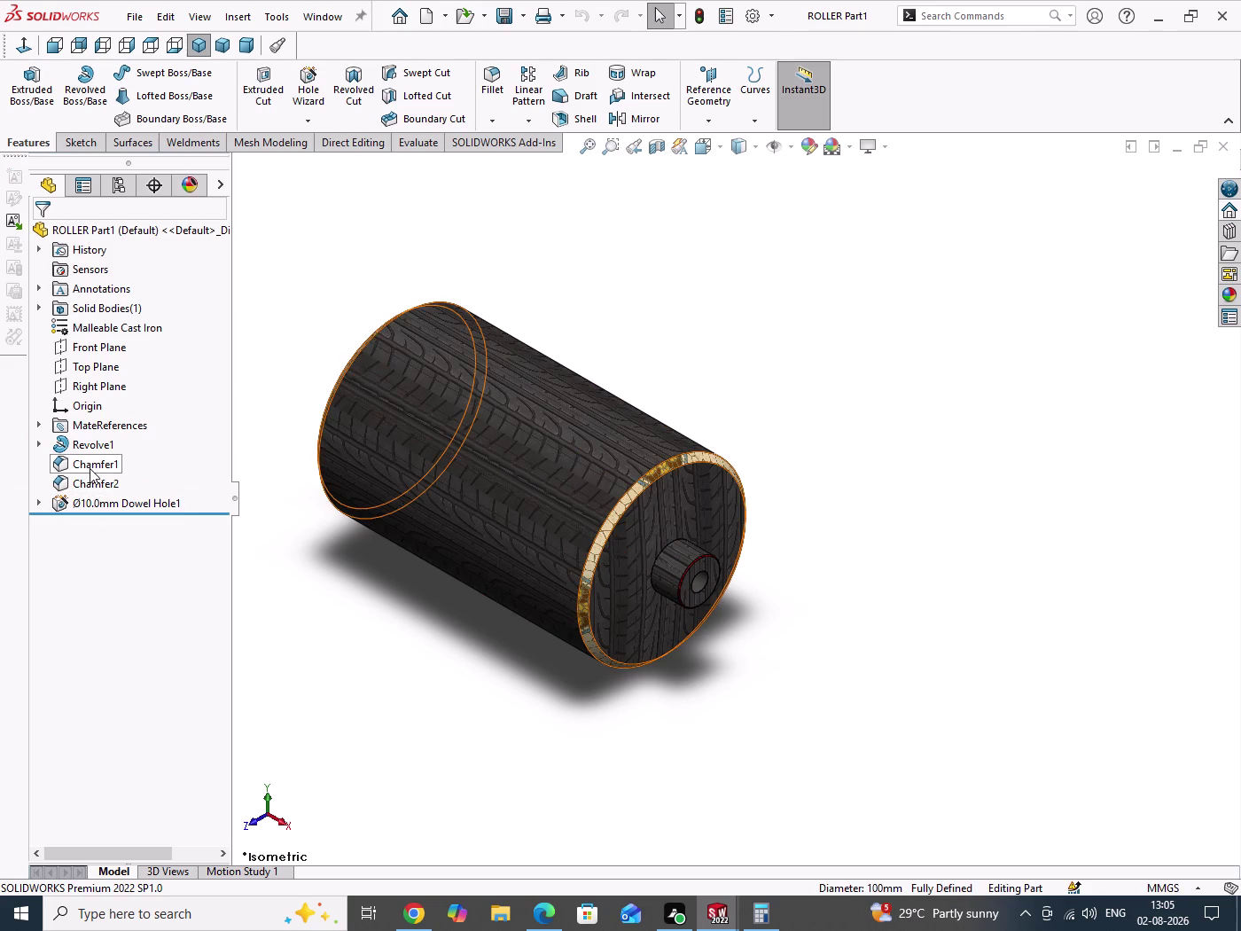
Check Chamfer1 in ROLLER Part1 at 3 mm × 45° unchanged, then return to the drawing.
click(90, 467)
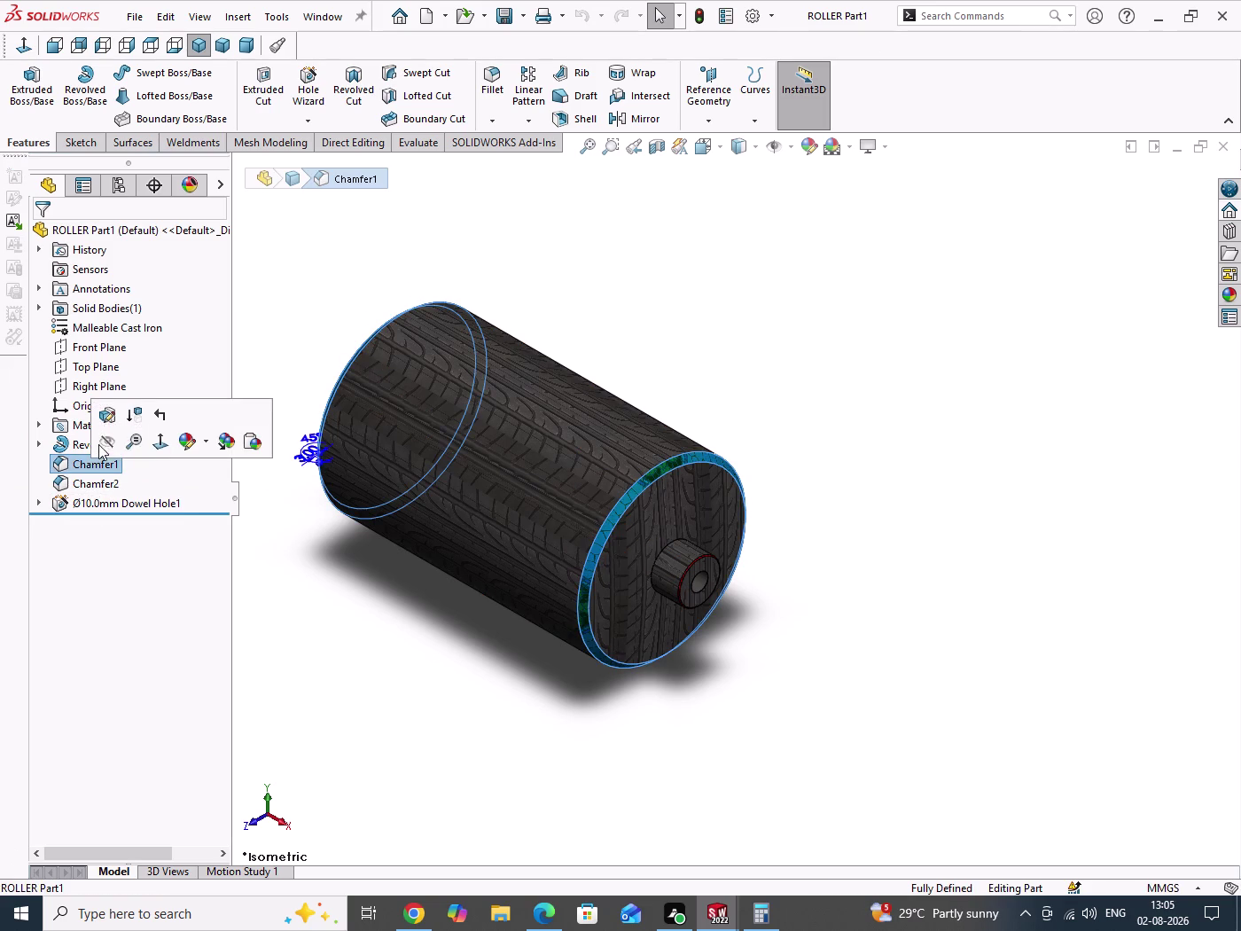
click(102, 414)
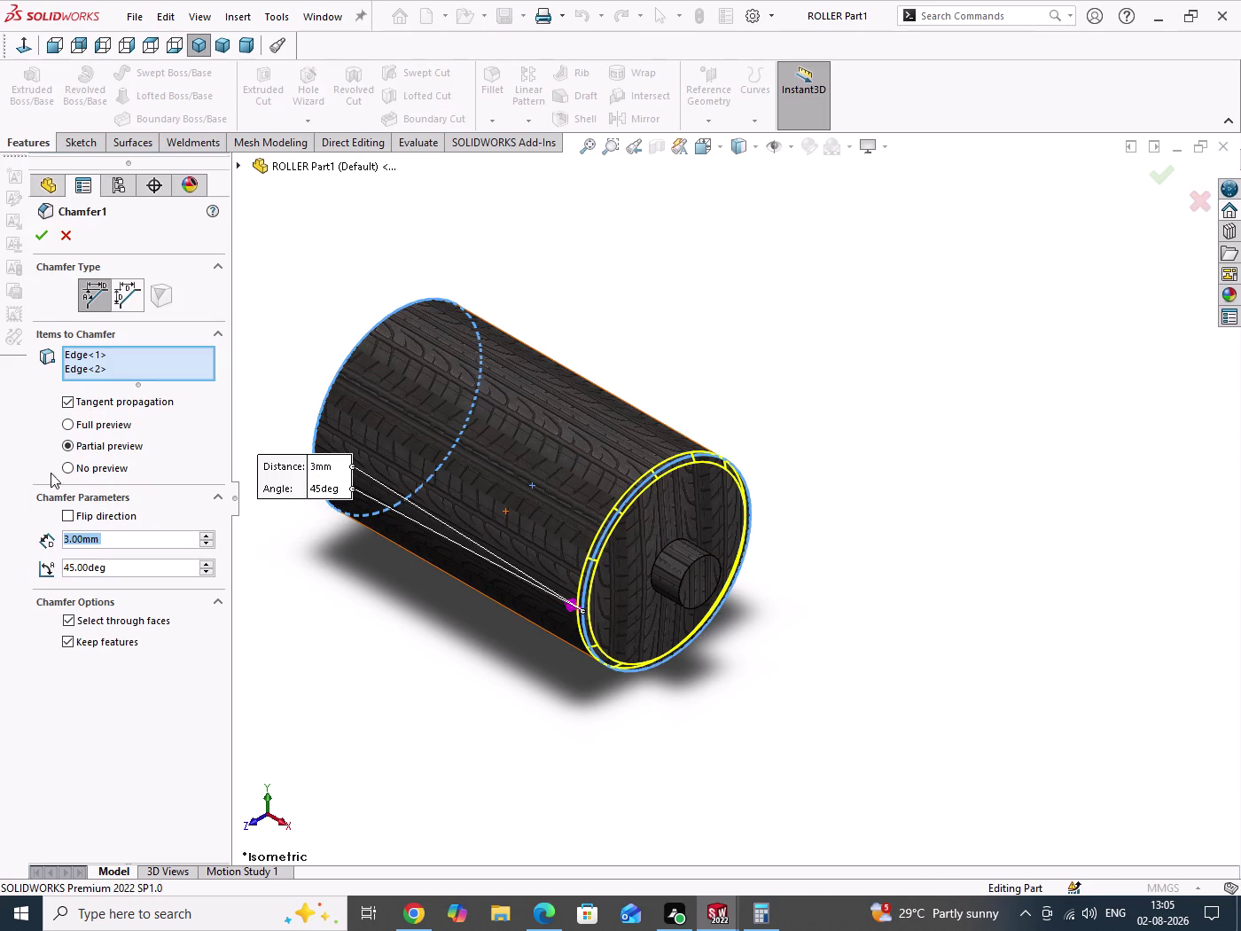
click(42, 239)
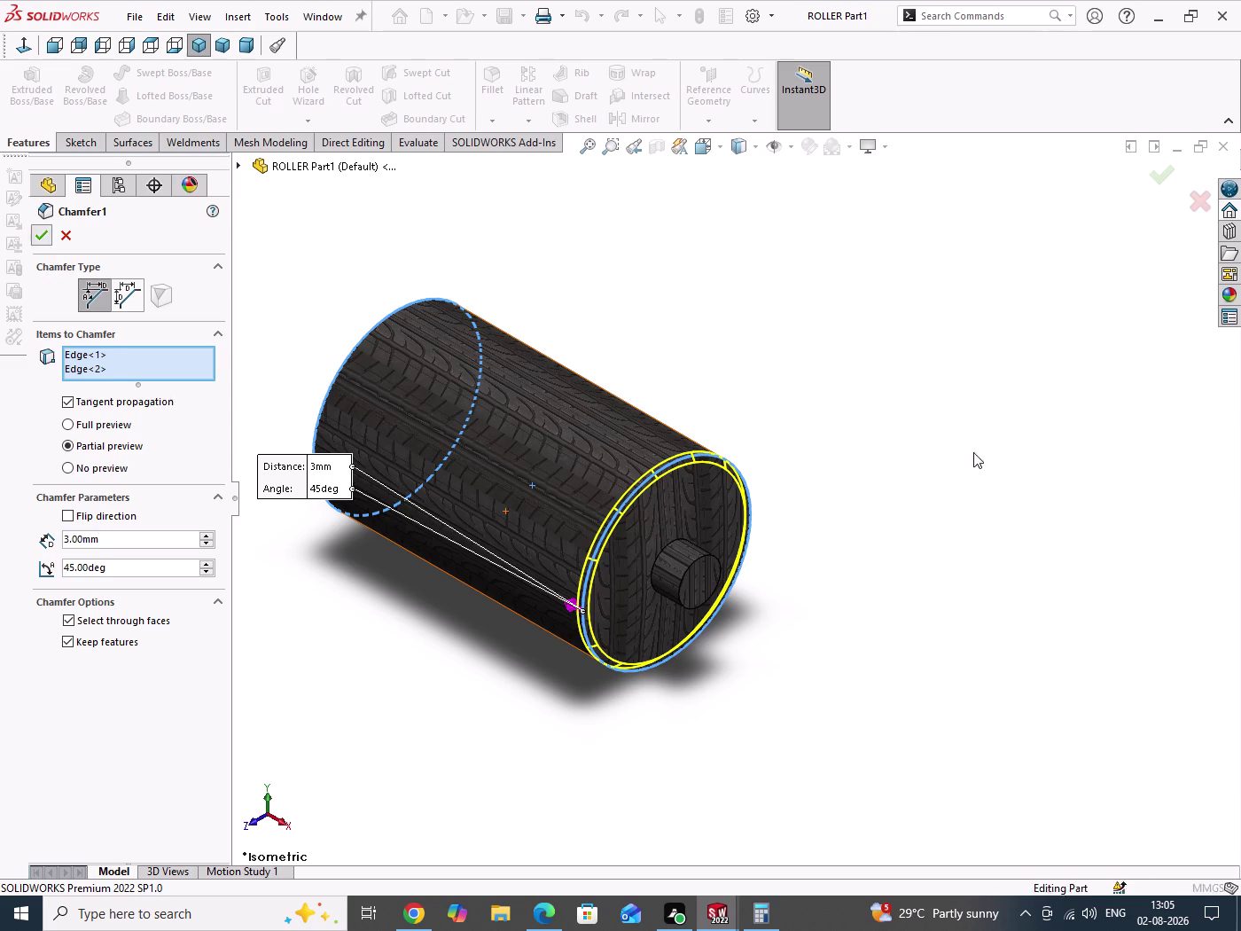
drag(980, 440, 995, 580)
click(330, 20)
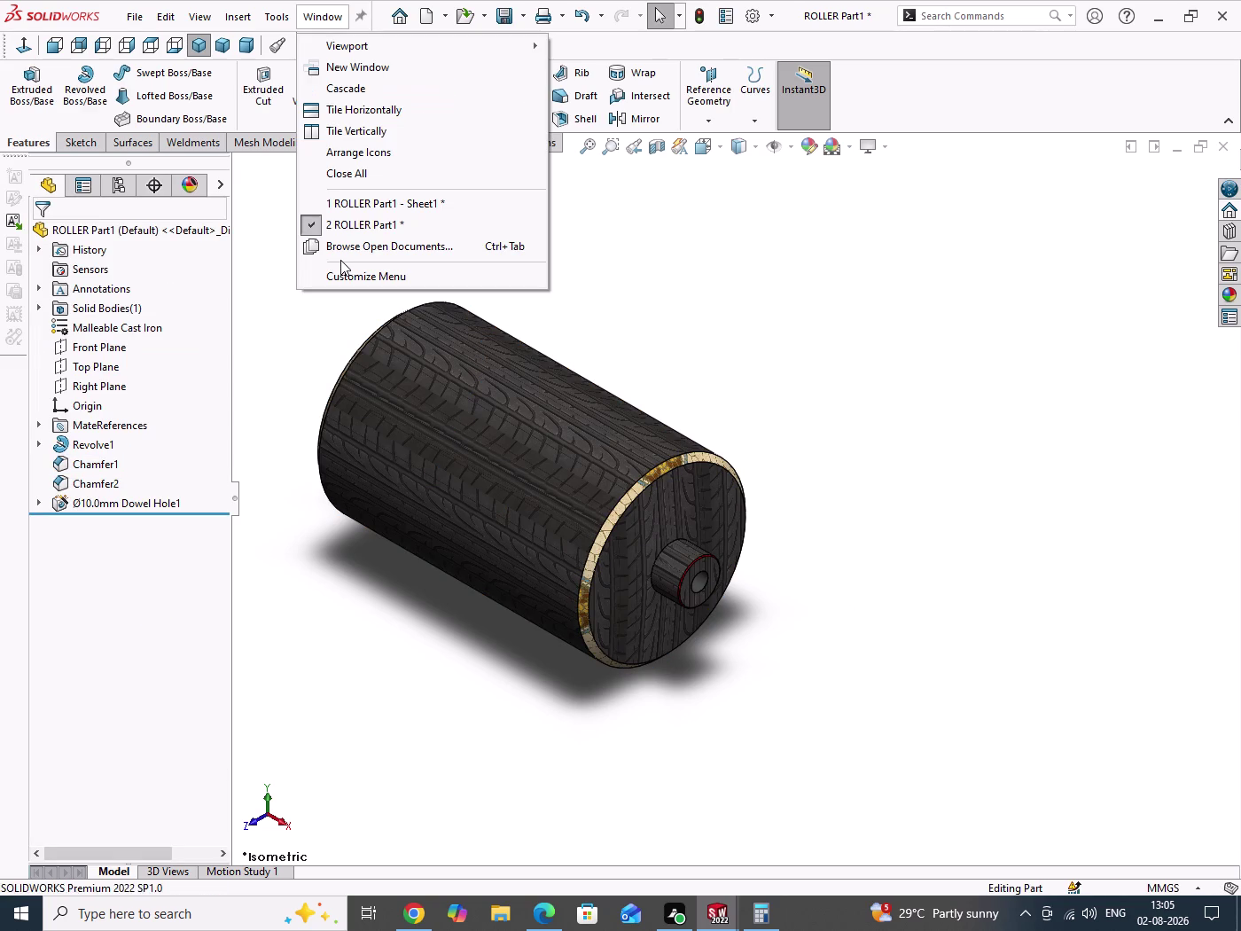
click(363, 212)
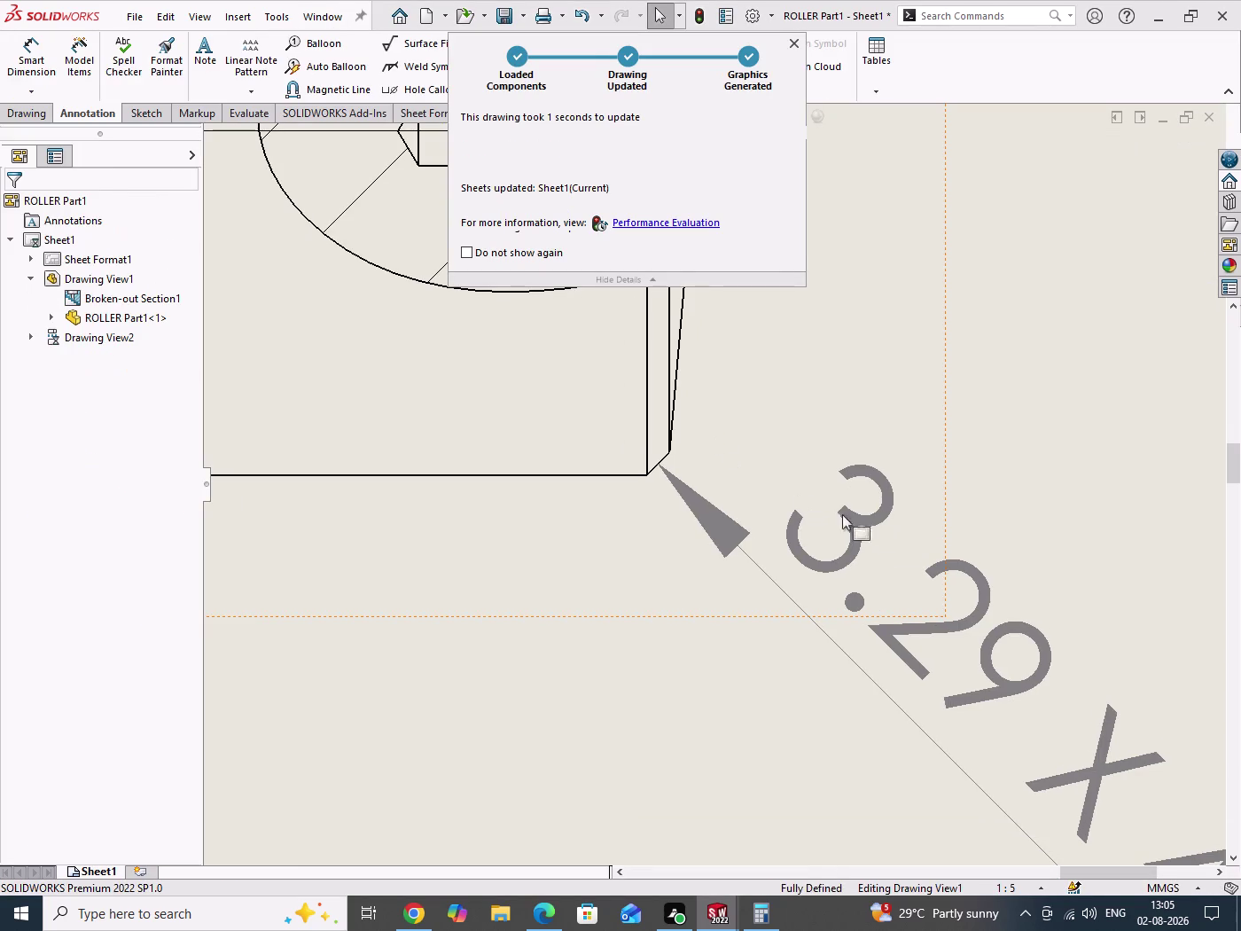
scroll(up, 3)
scroll(down, 3)
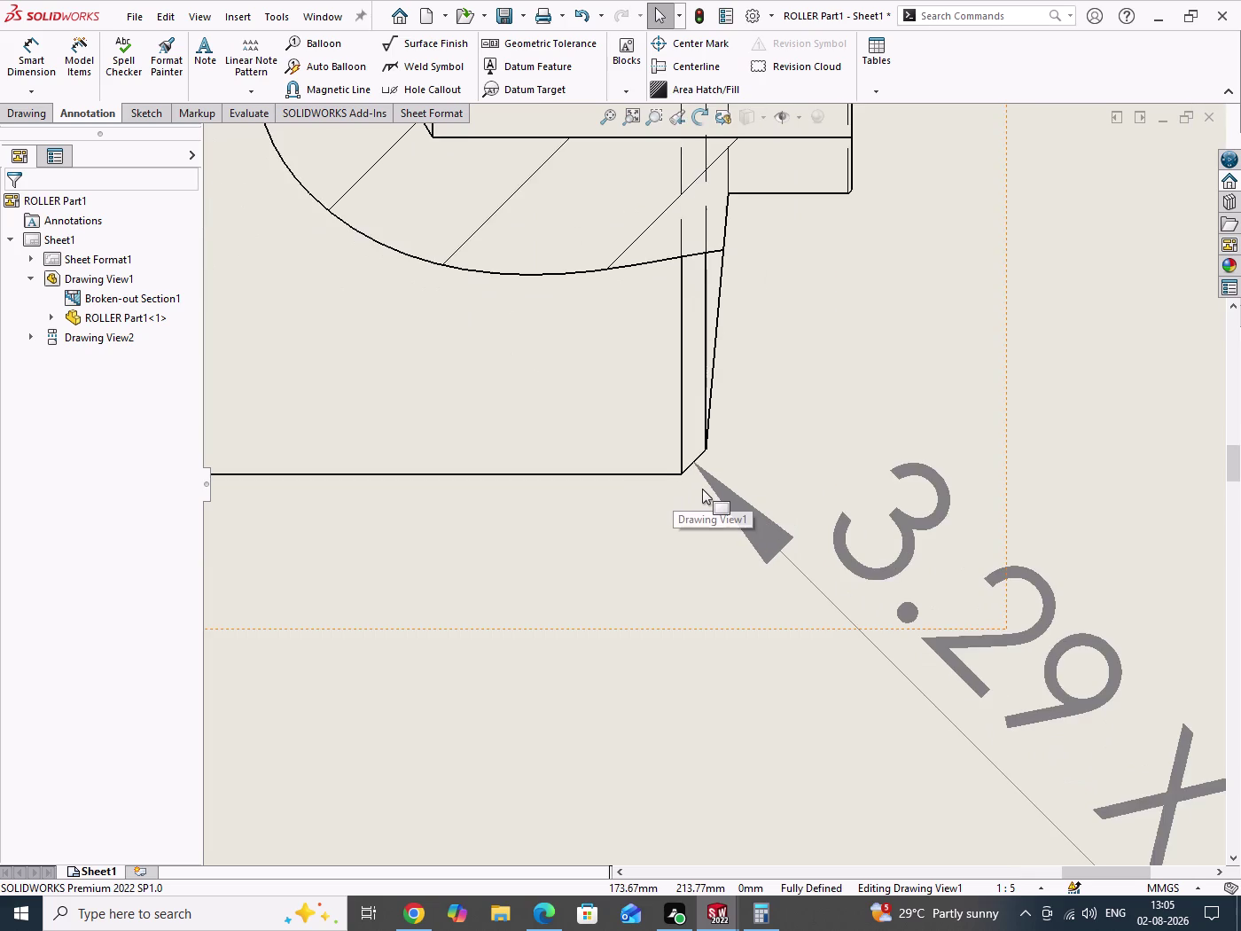
scroll(up, 3)
drag(956, 518, 802, 685)
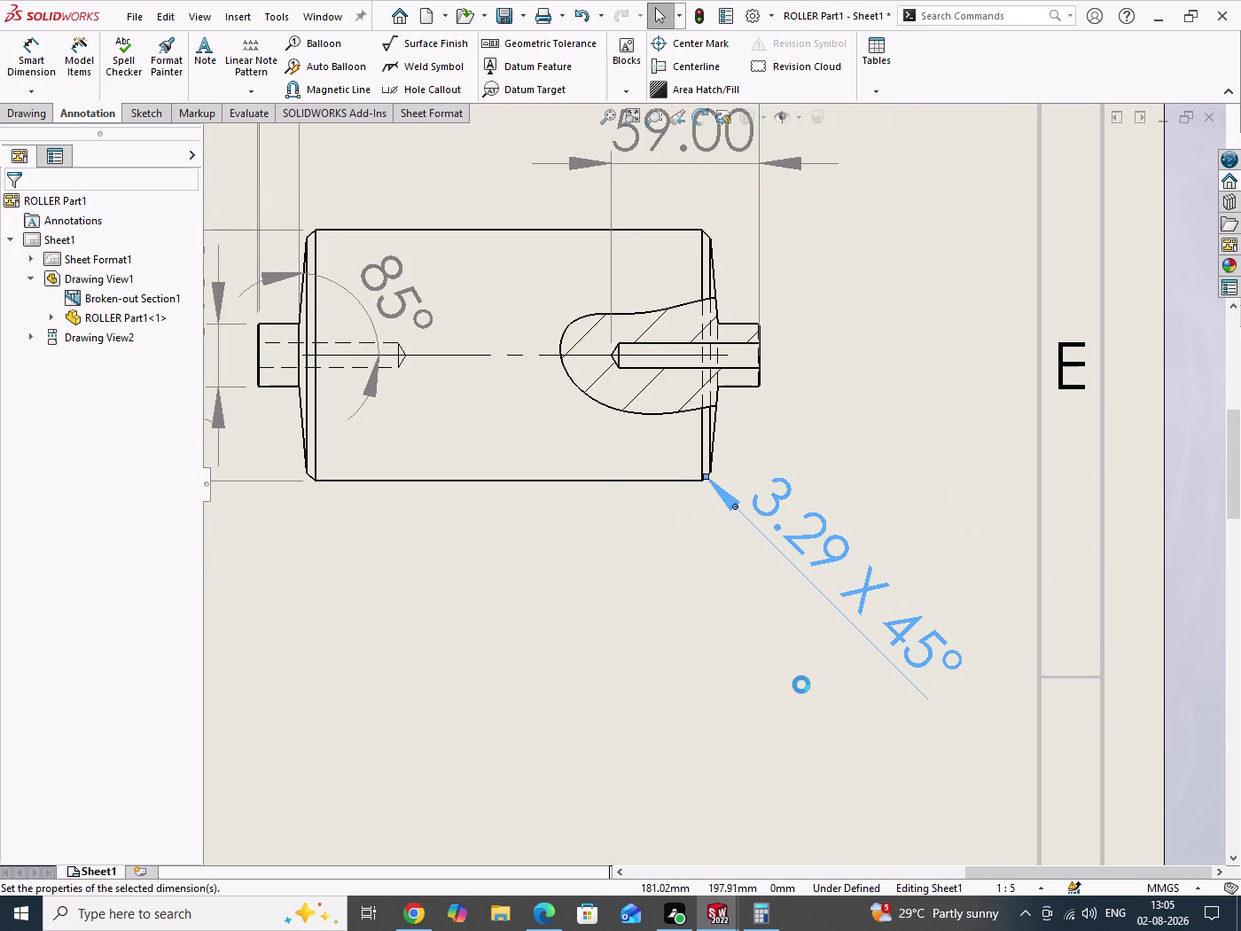
key(Delete)
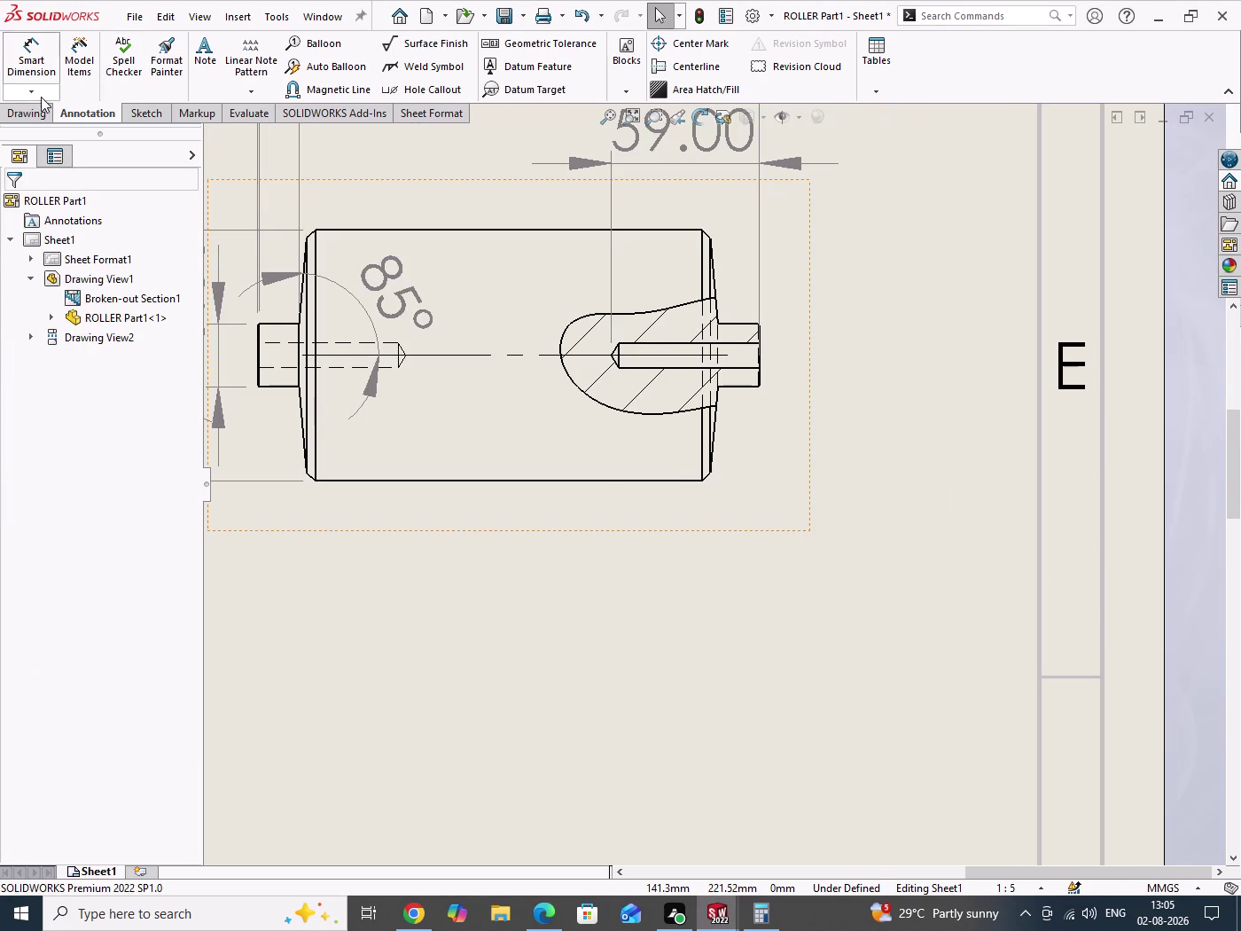
click(35, 94)
click(84, 345)
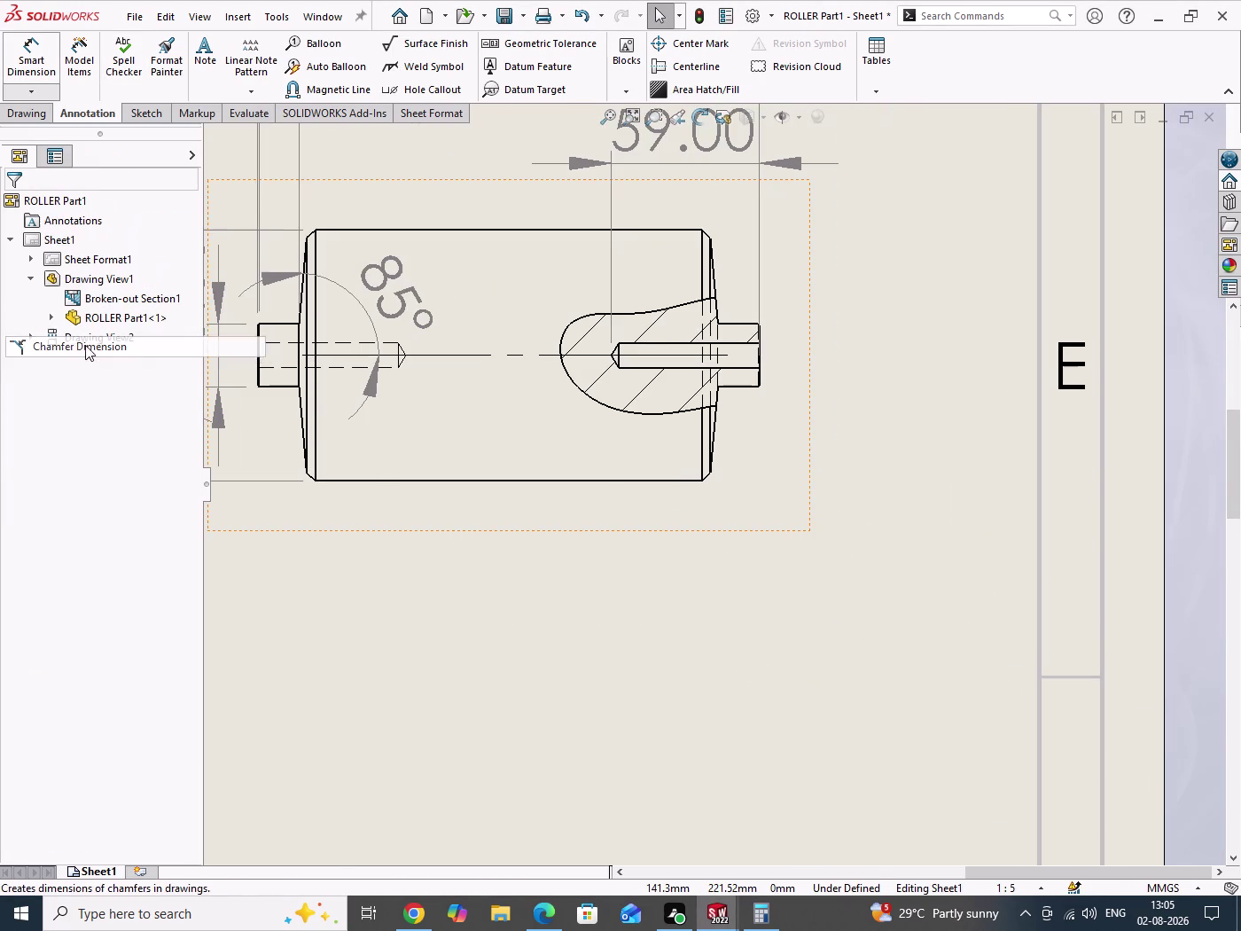
scroll(up, 3)
scroll(down, 3)
scroll(down, 3)
scroll(down, 3)
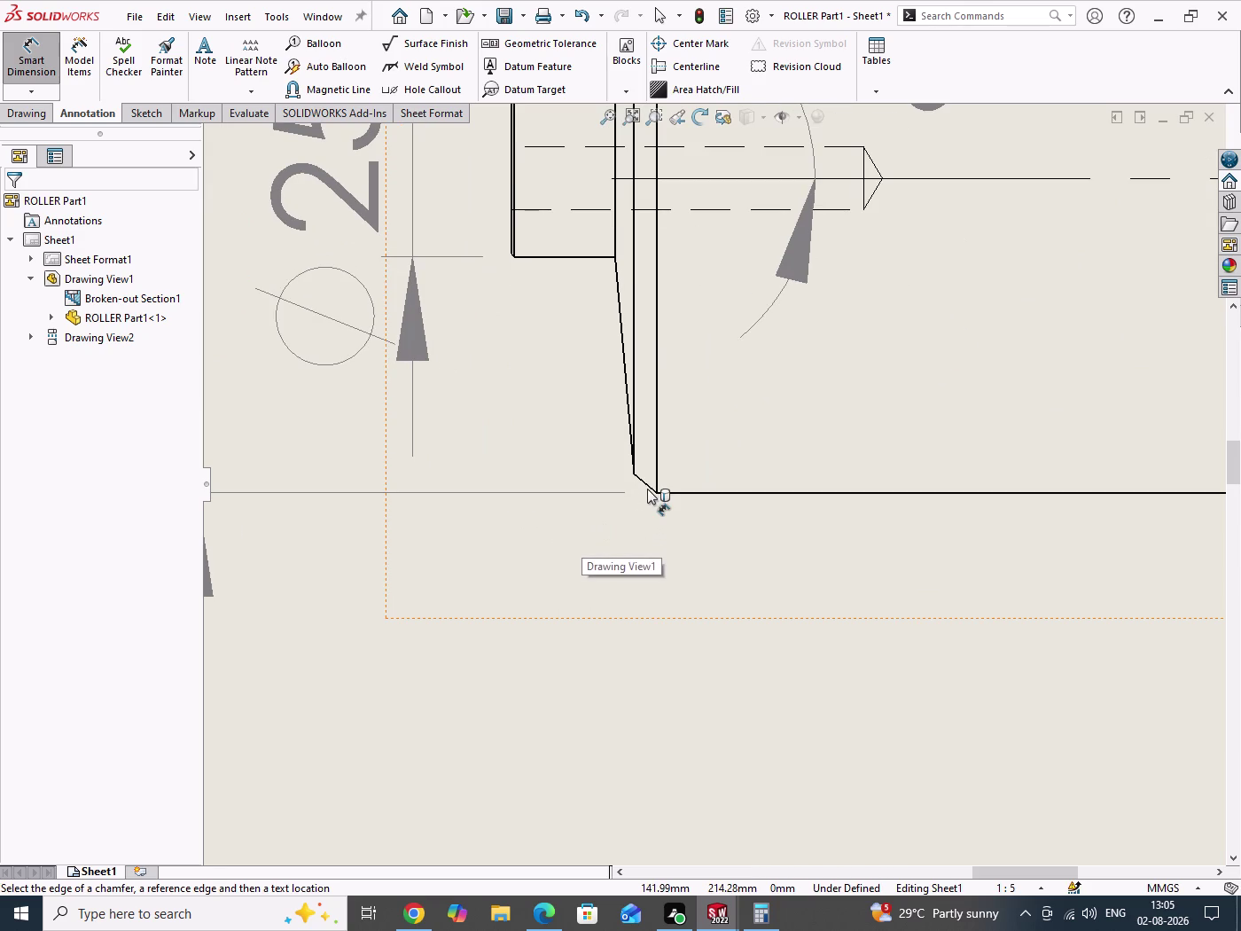
click(647, 488)
click(674, 493)
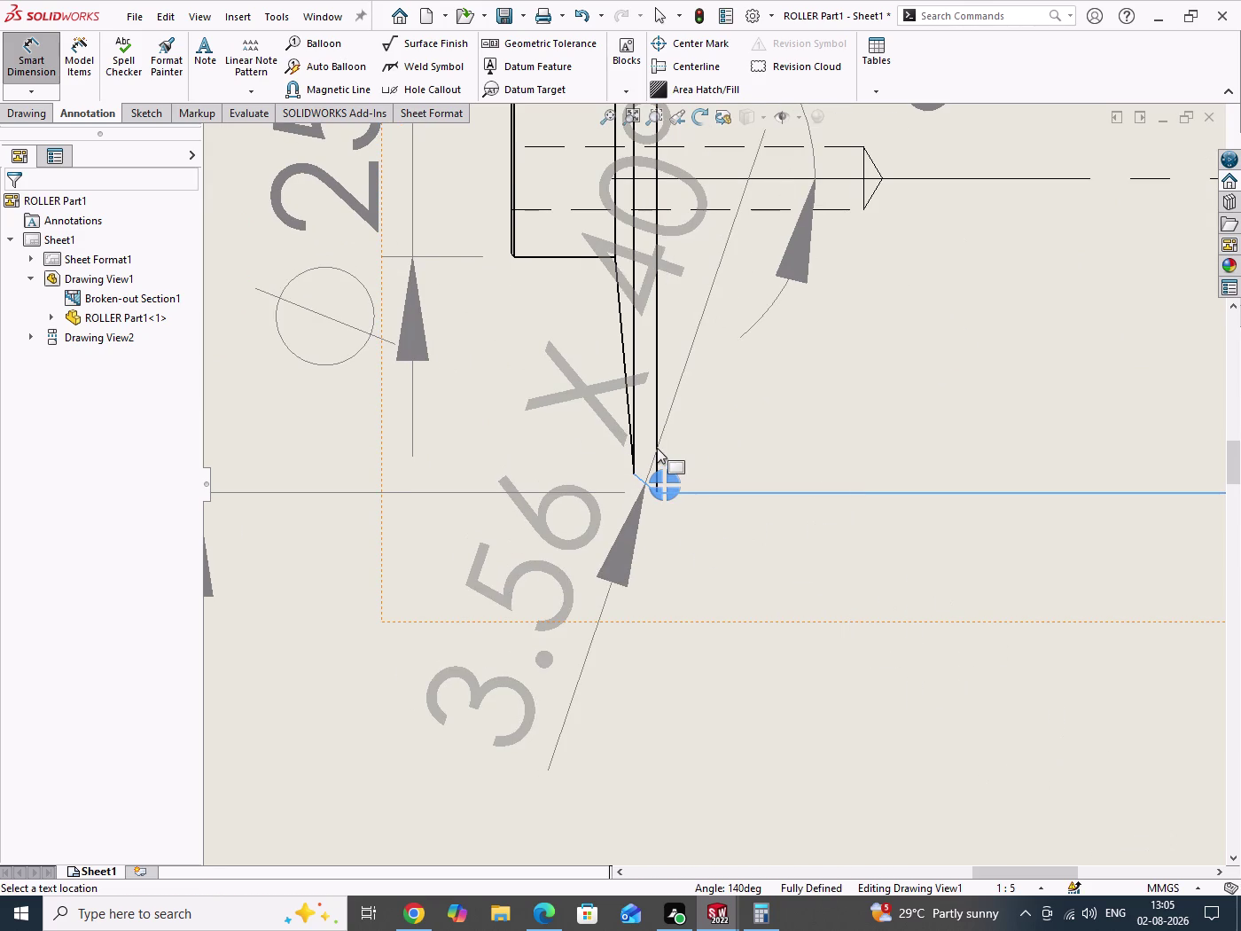
key(Escape)
key(Escape)
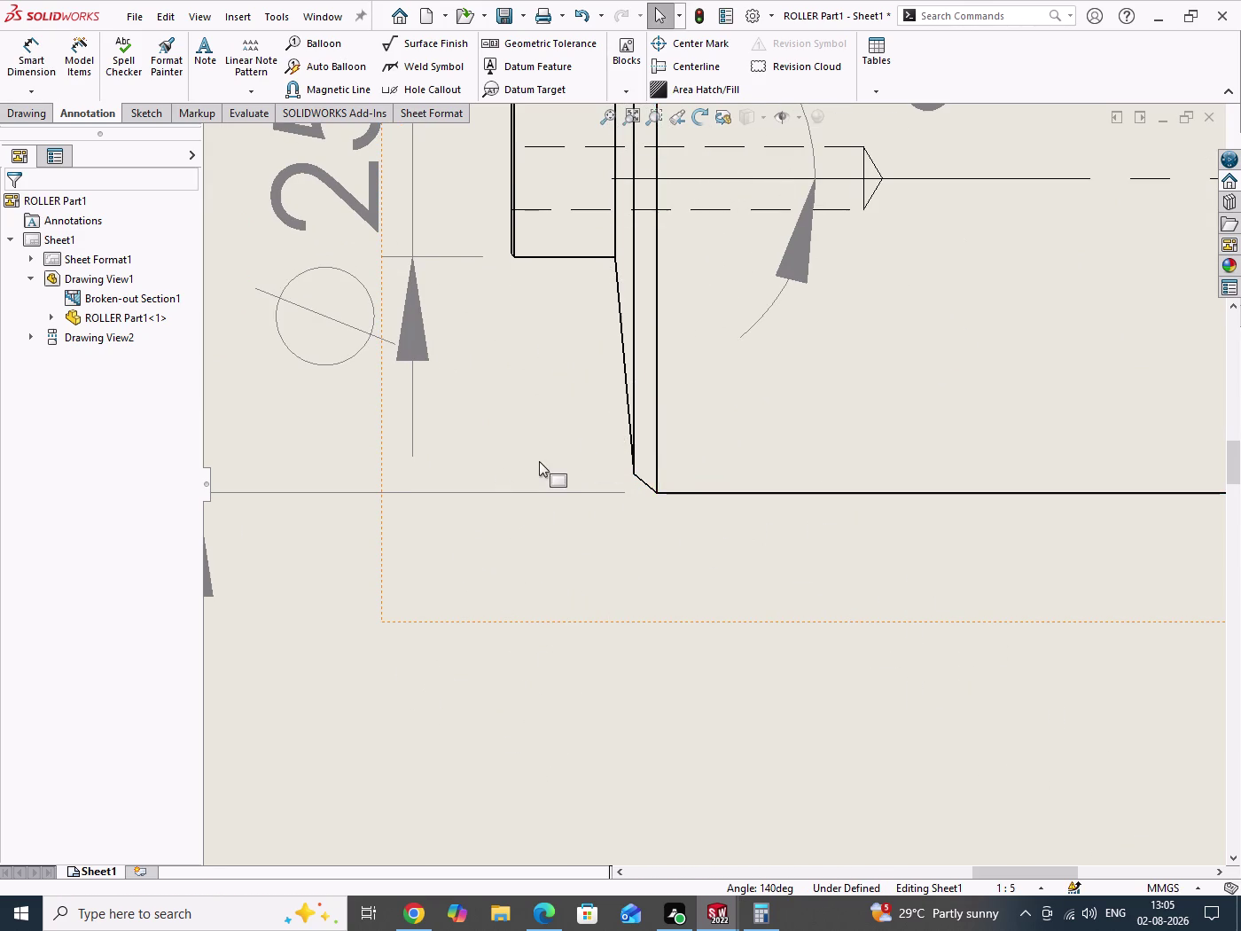
scroll(up, 3)
scroll(down, 3)
scroll(down, 3)
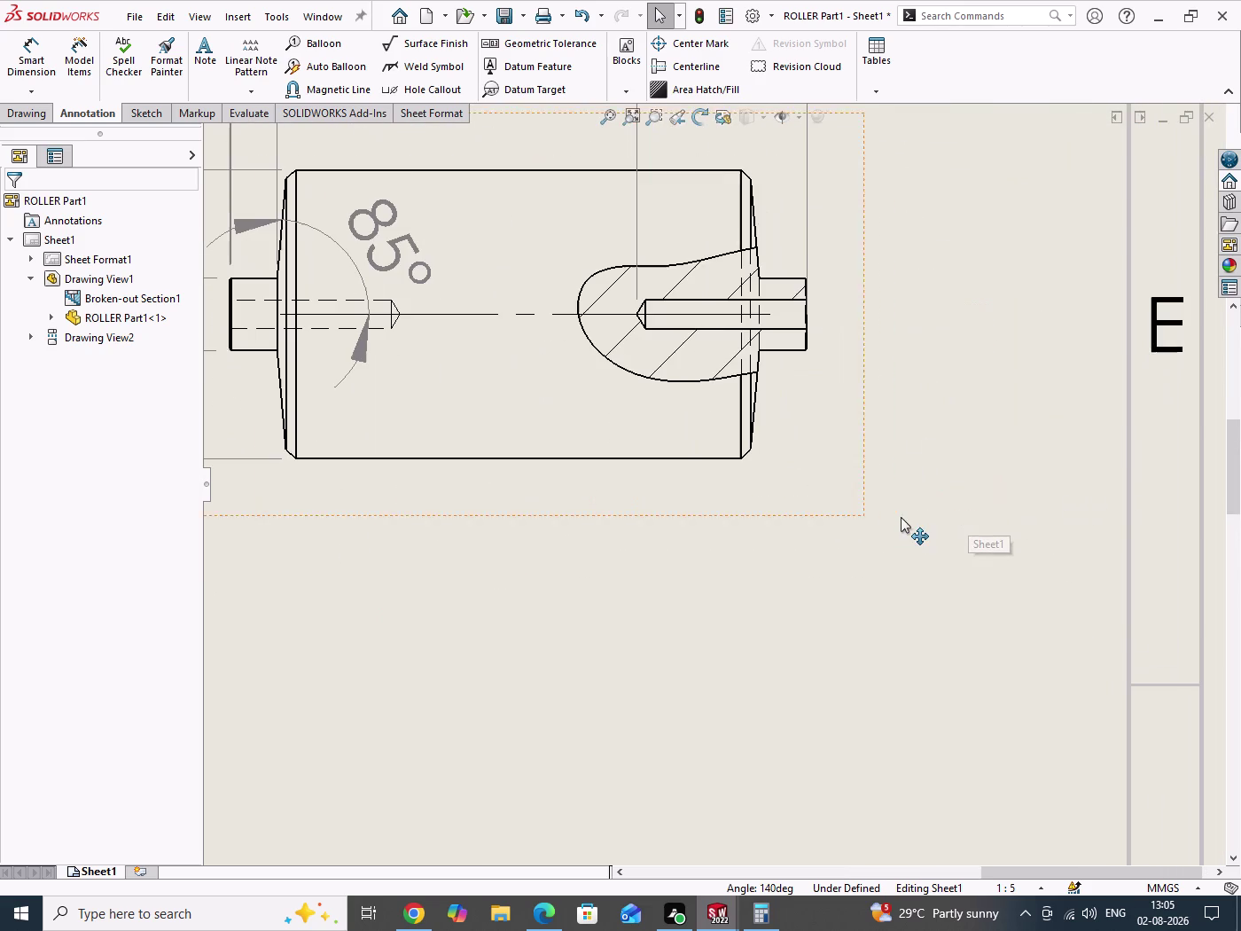
click(24, 98)
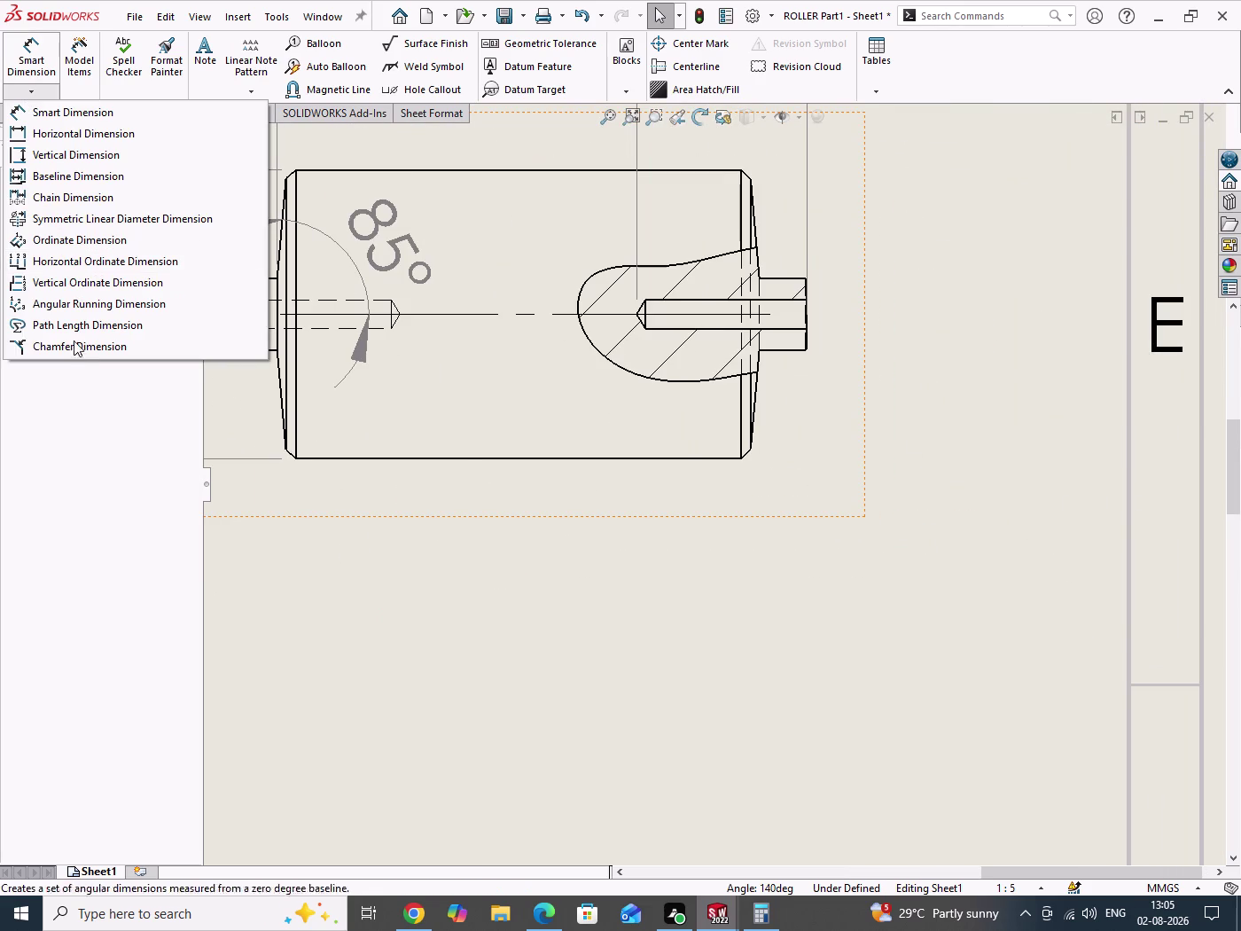
click(90, 349)
scroll(down, 3)
scroll(down, 3)
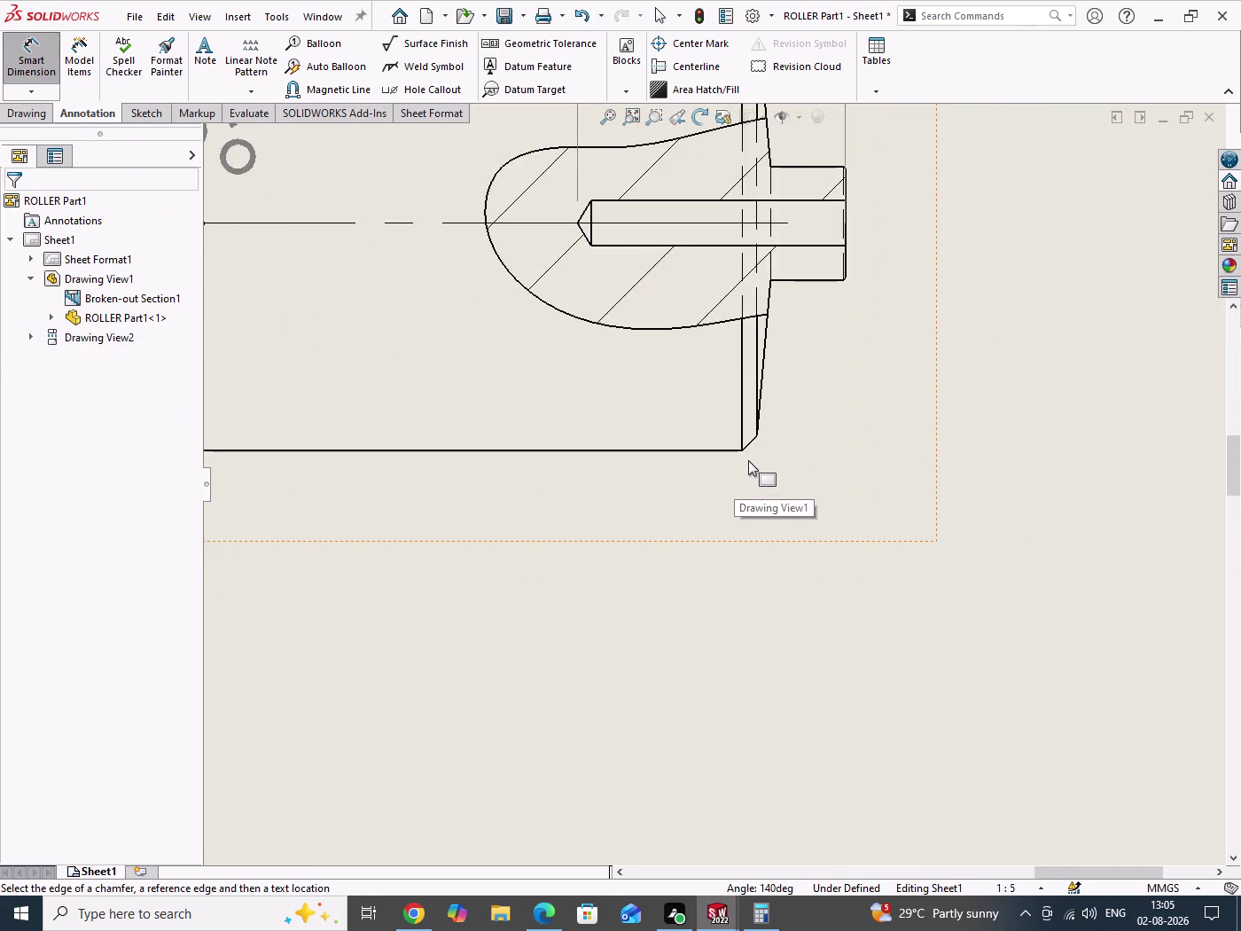
scroll(down, 3)
click(750, 437)
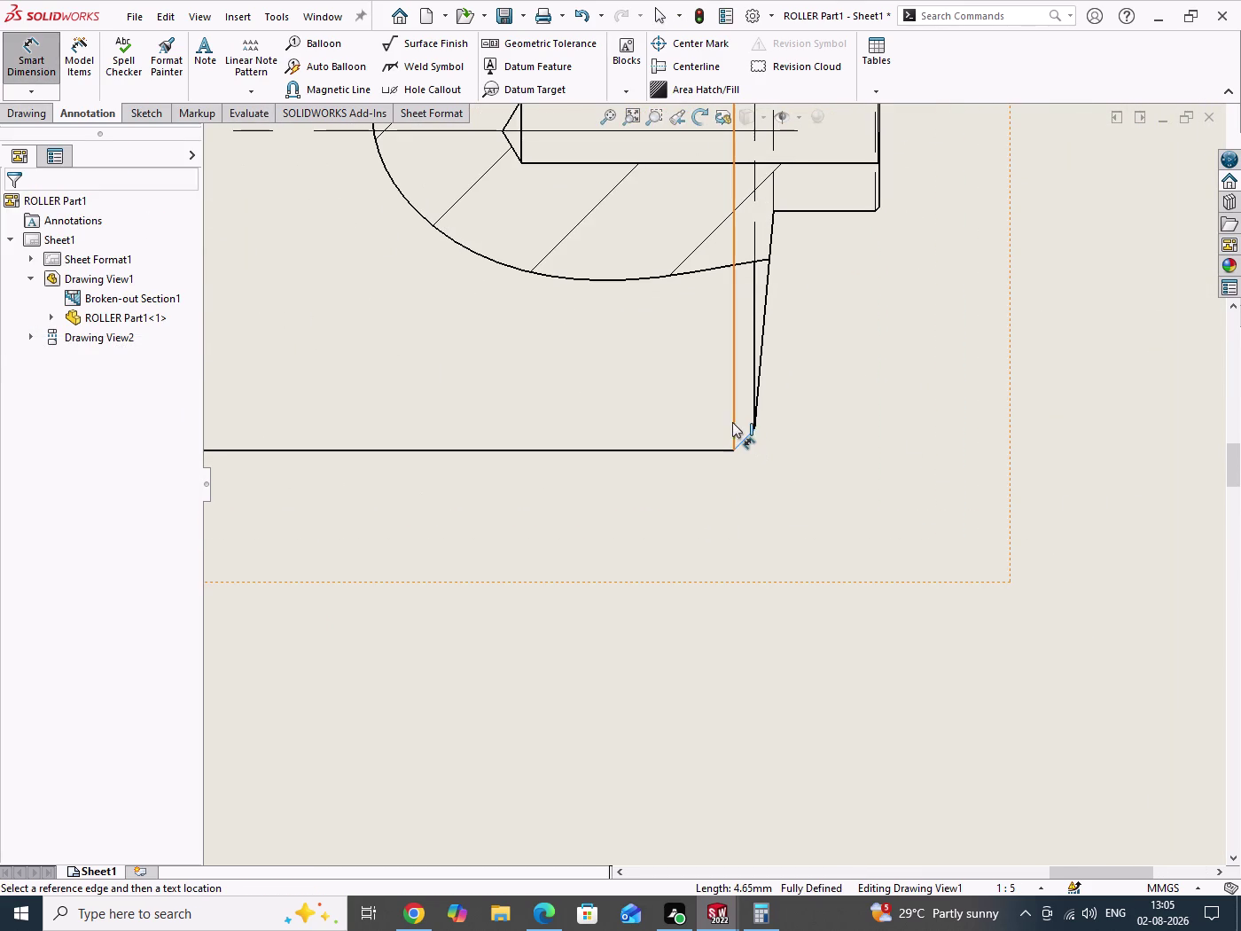
click(734, 420)
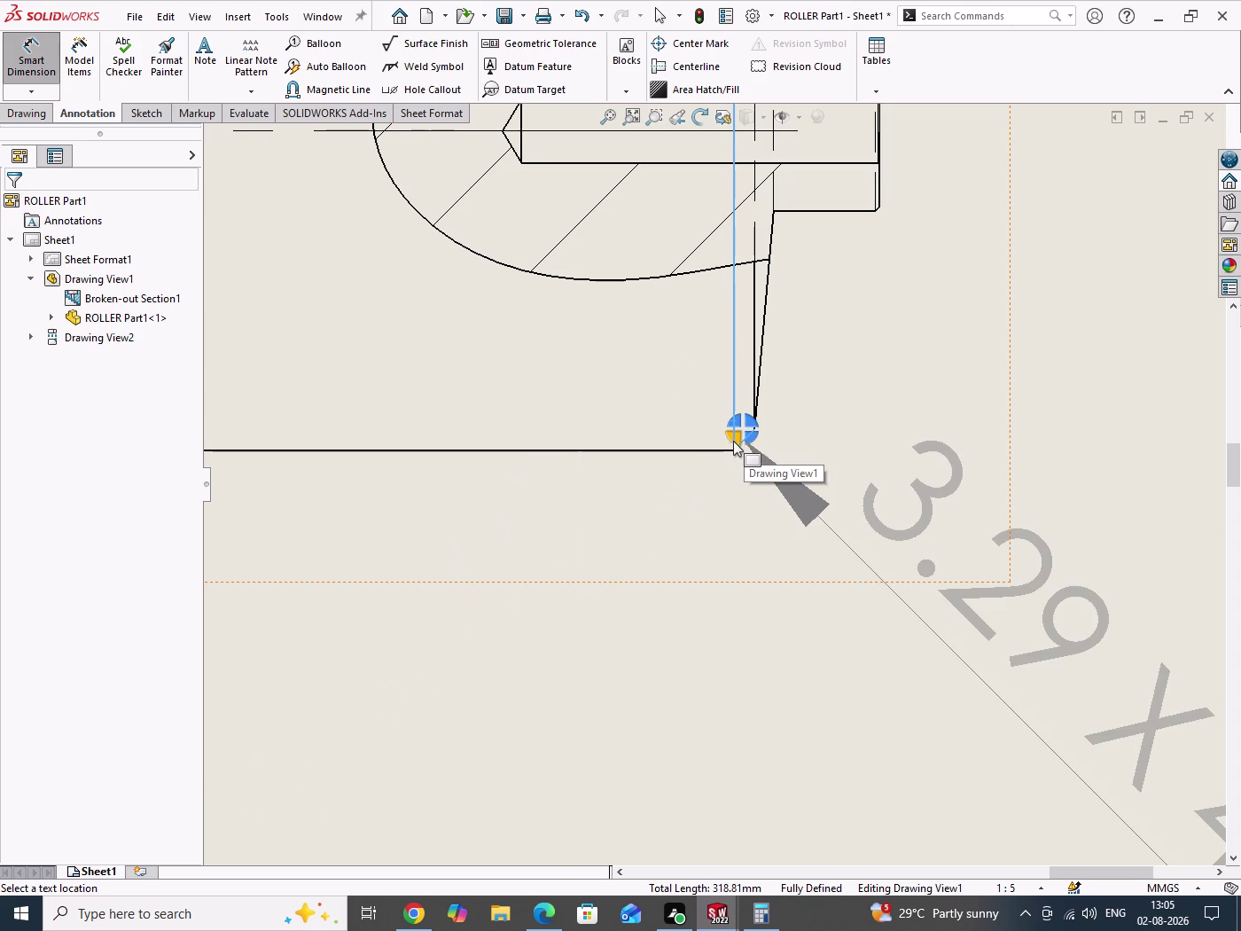
key(Escape)
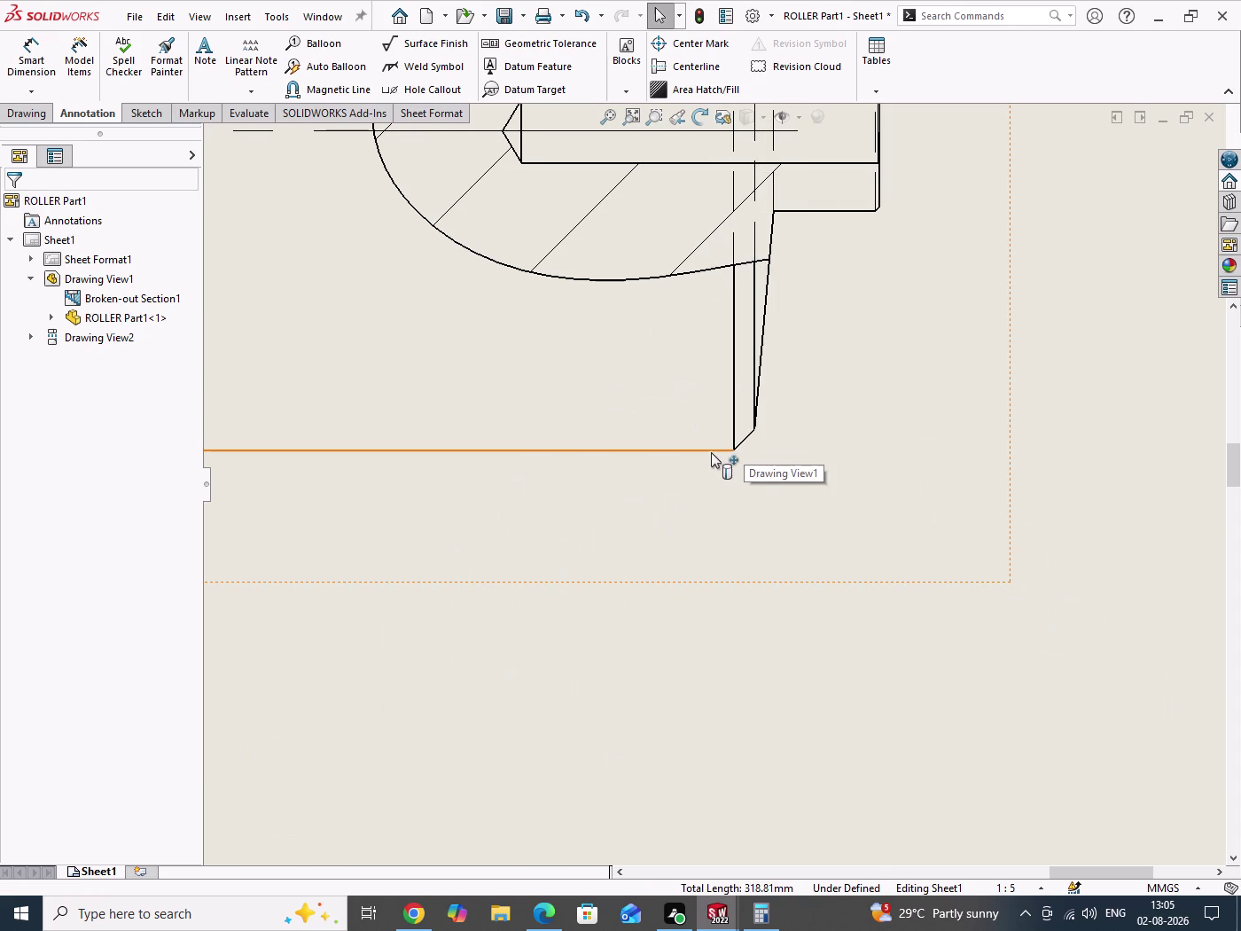
click(714, 451)
key(Escape)
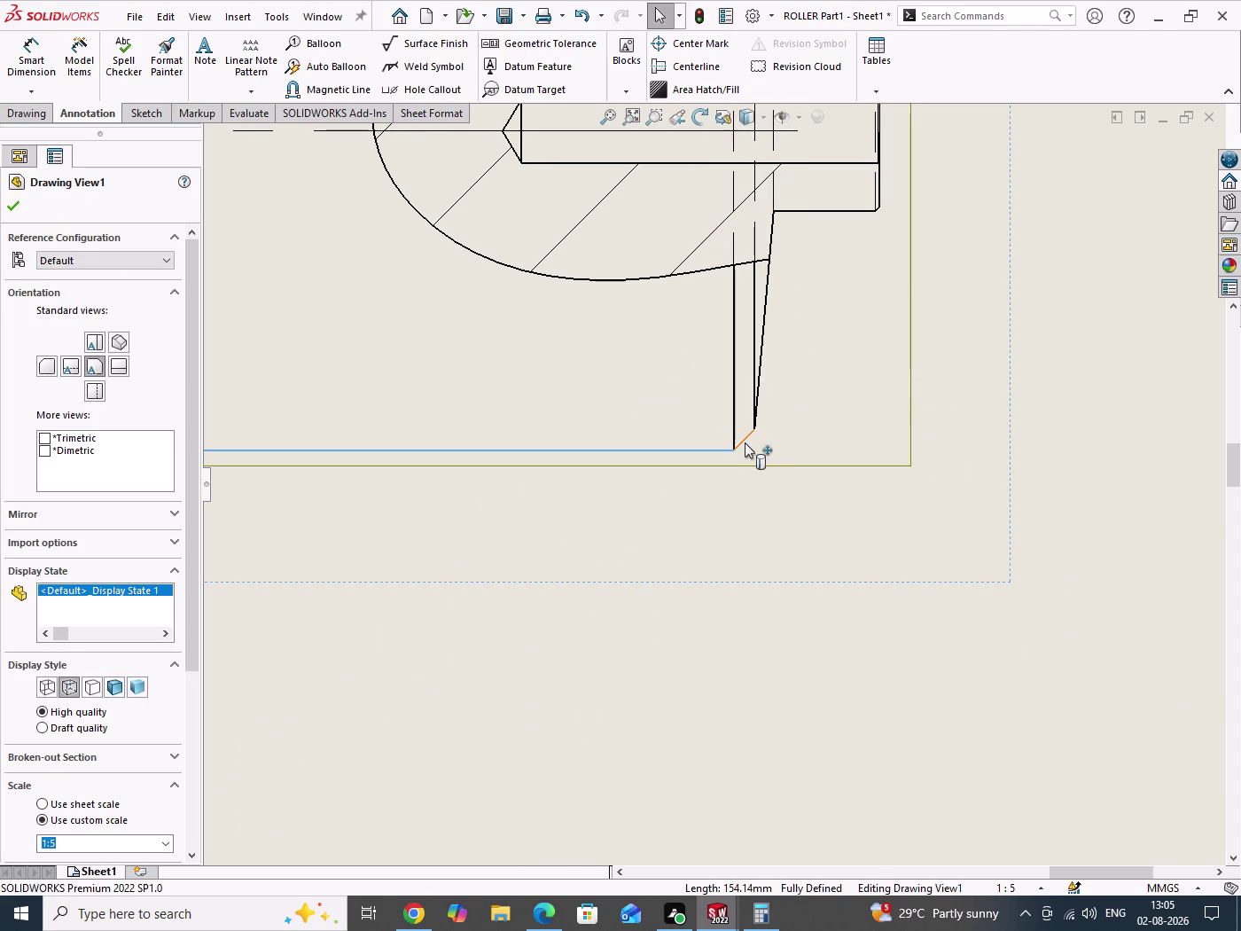
click(745, 441)
drag(762, 515, 791, 532)
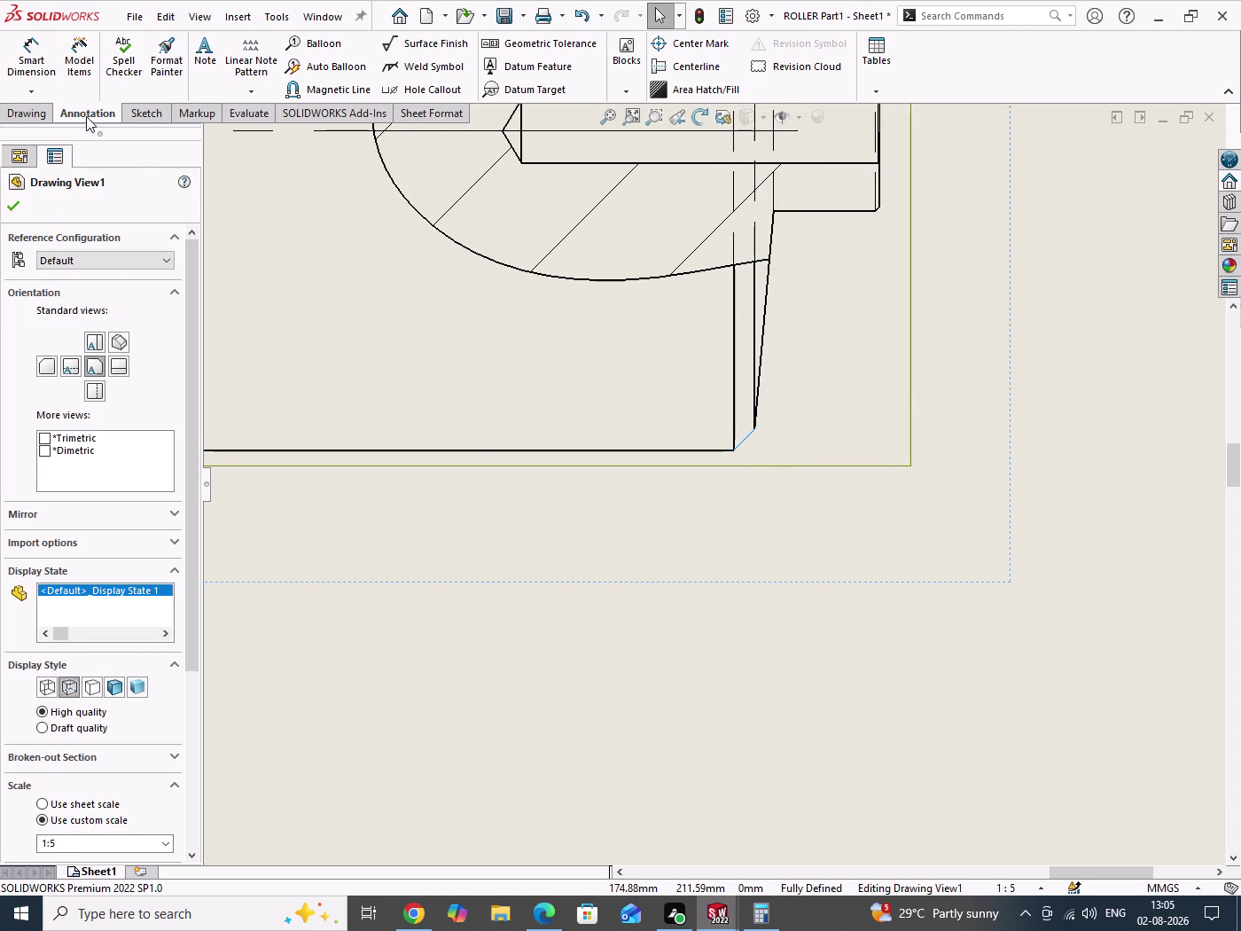
click(24, 95)
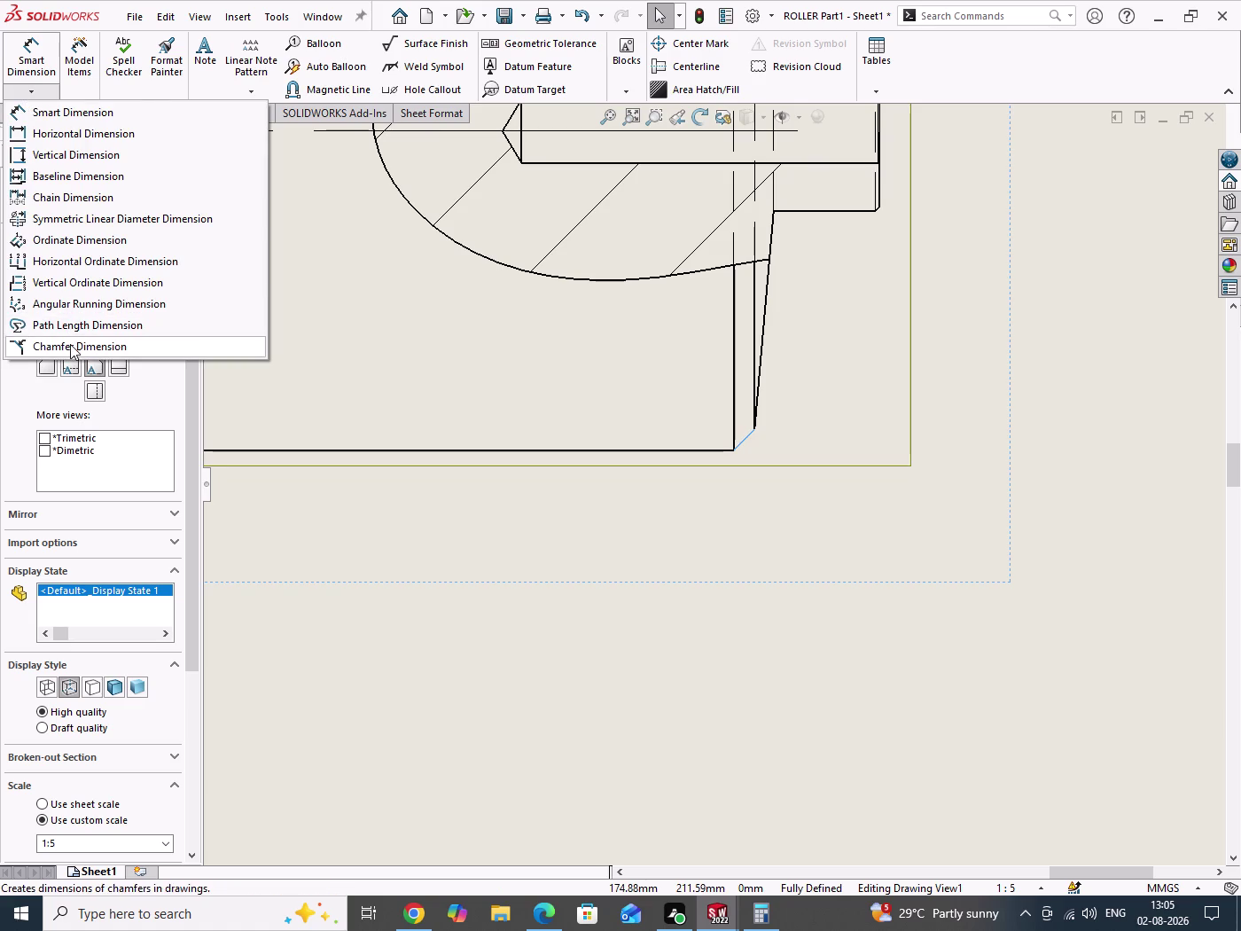
click(70, 344)
click(725, 452)
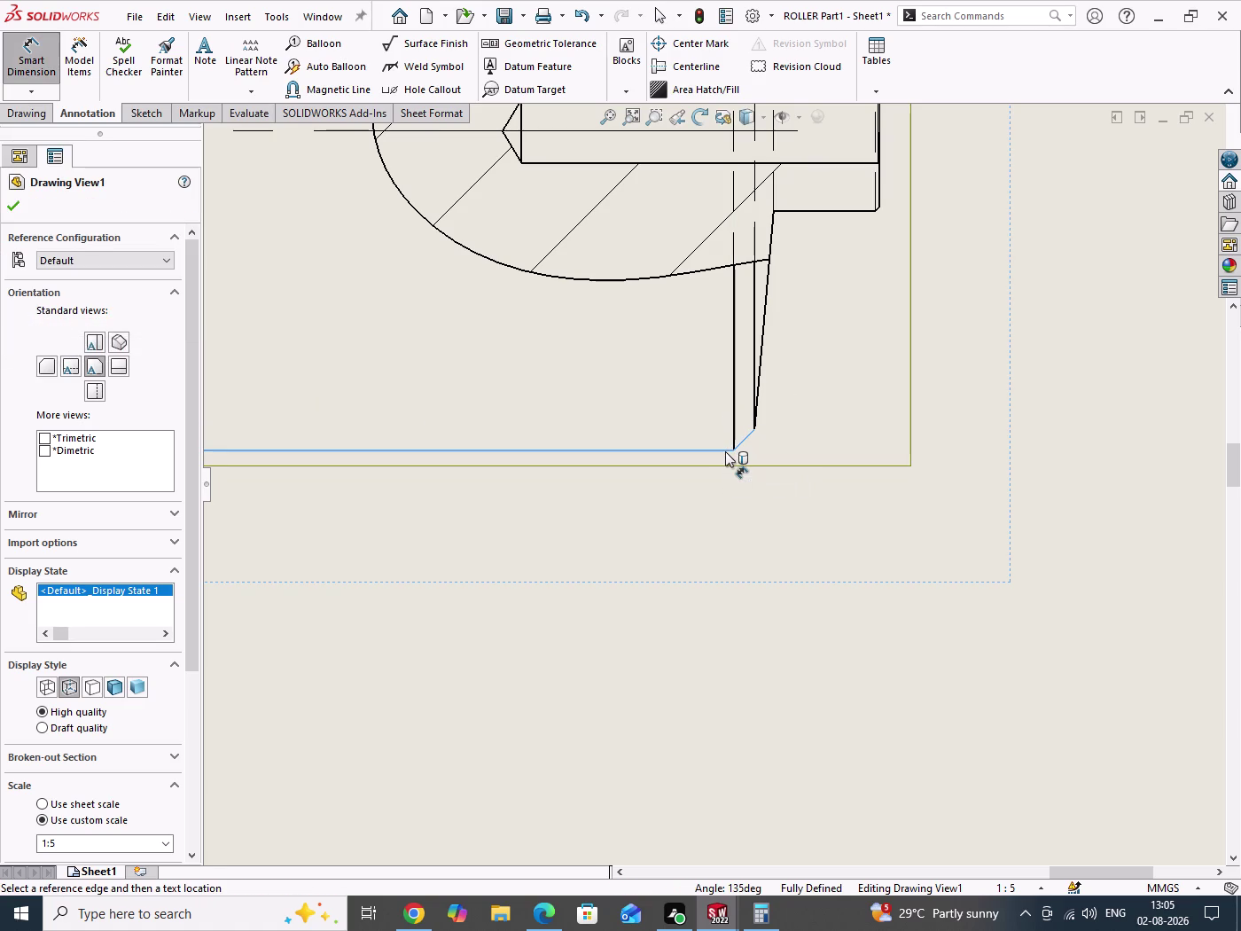
click(741, 443)
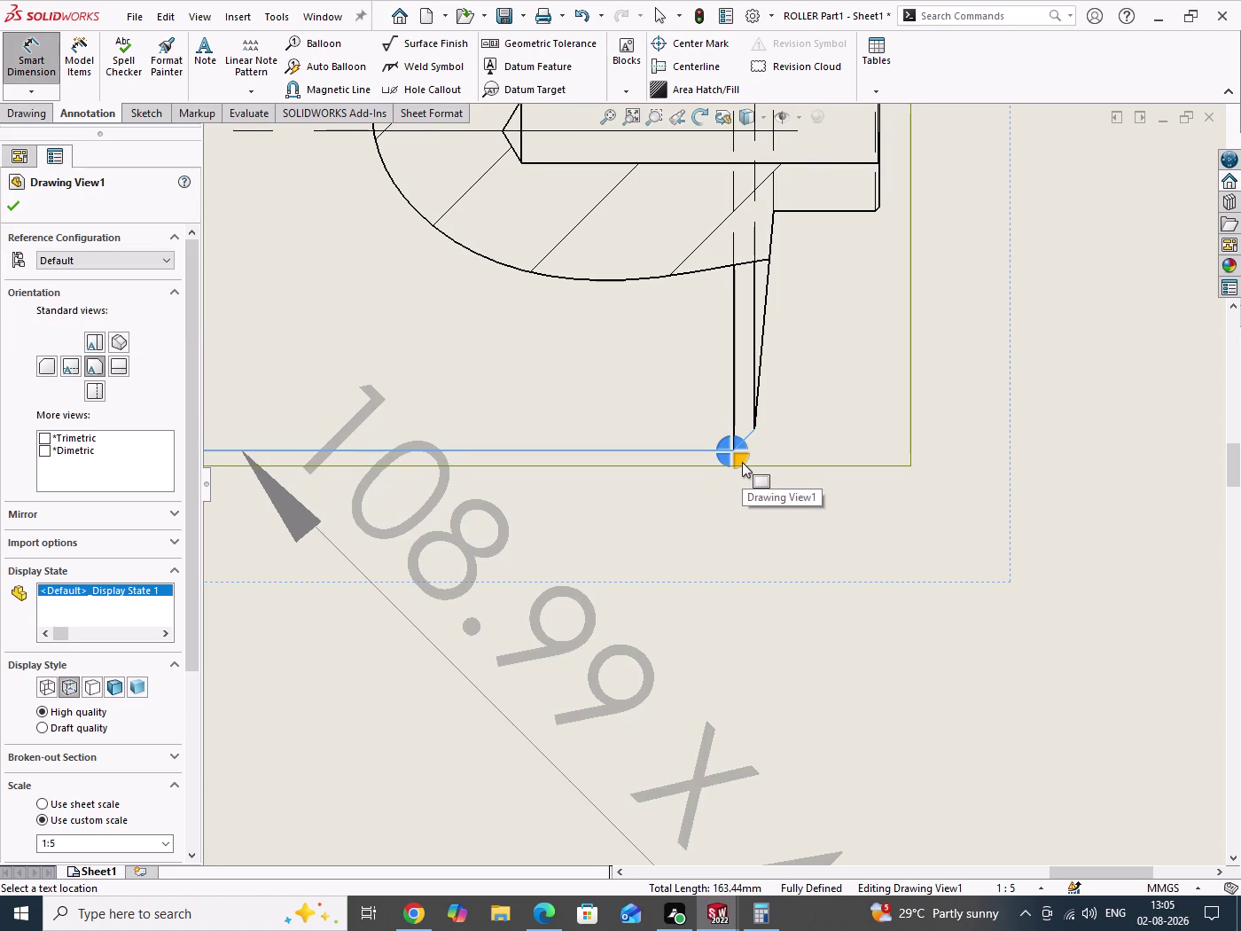
key(Escape)
key(Escape)
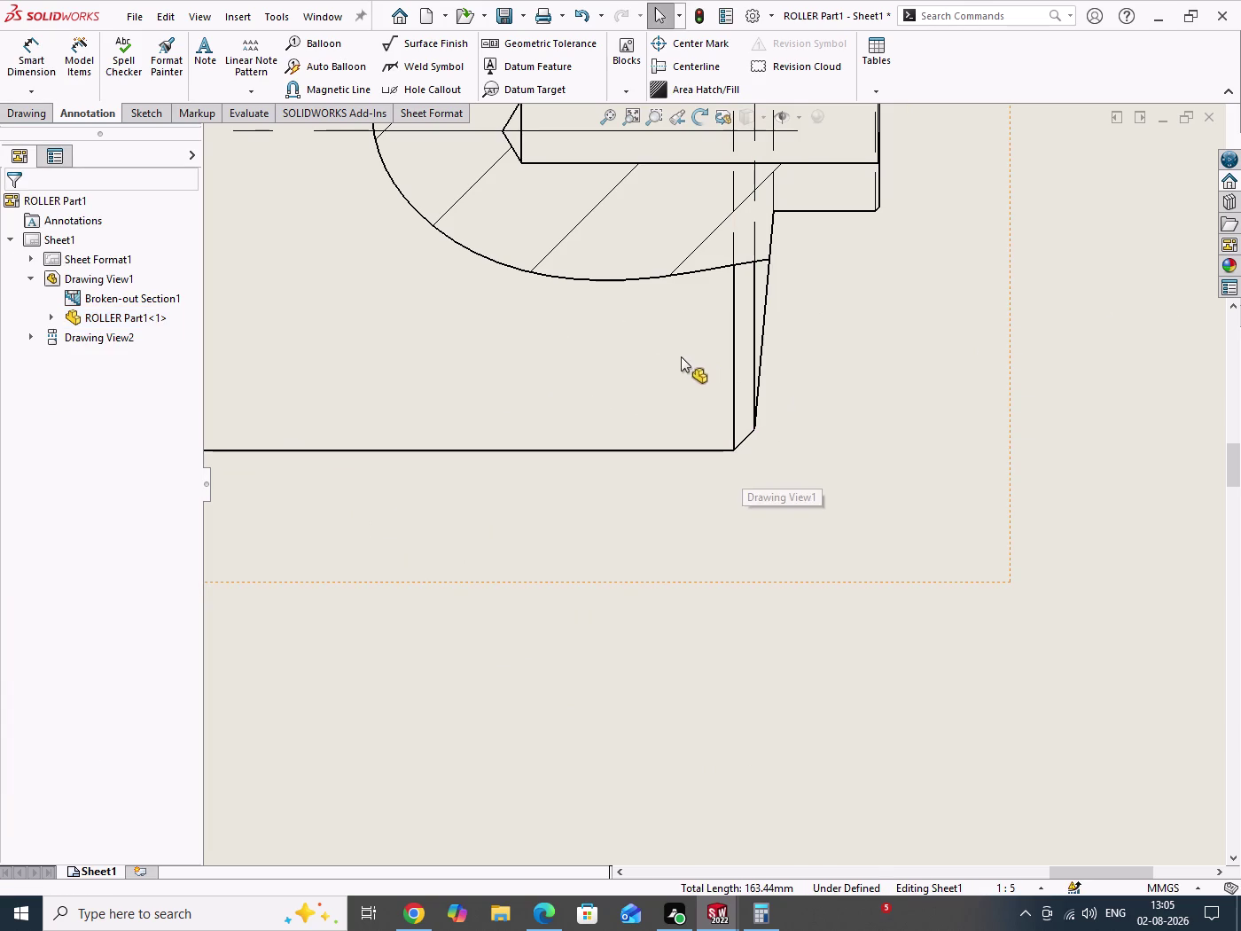
click(20, 92)
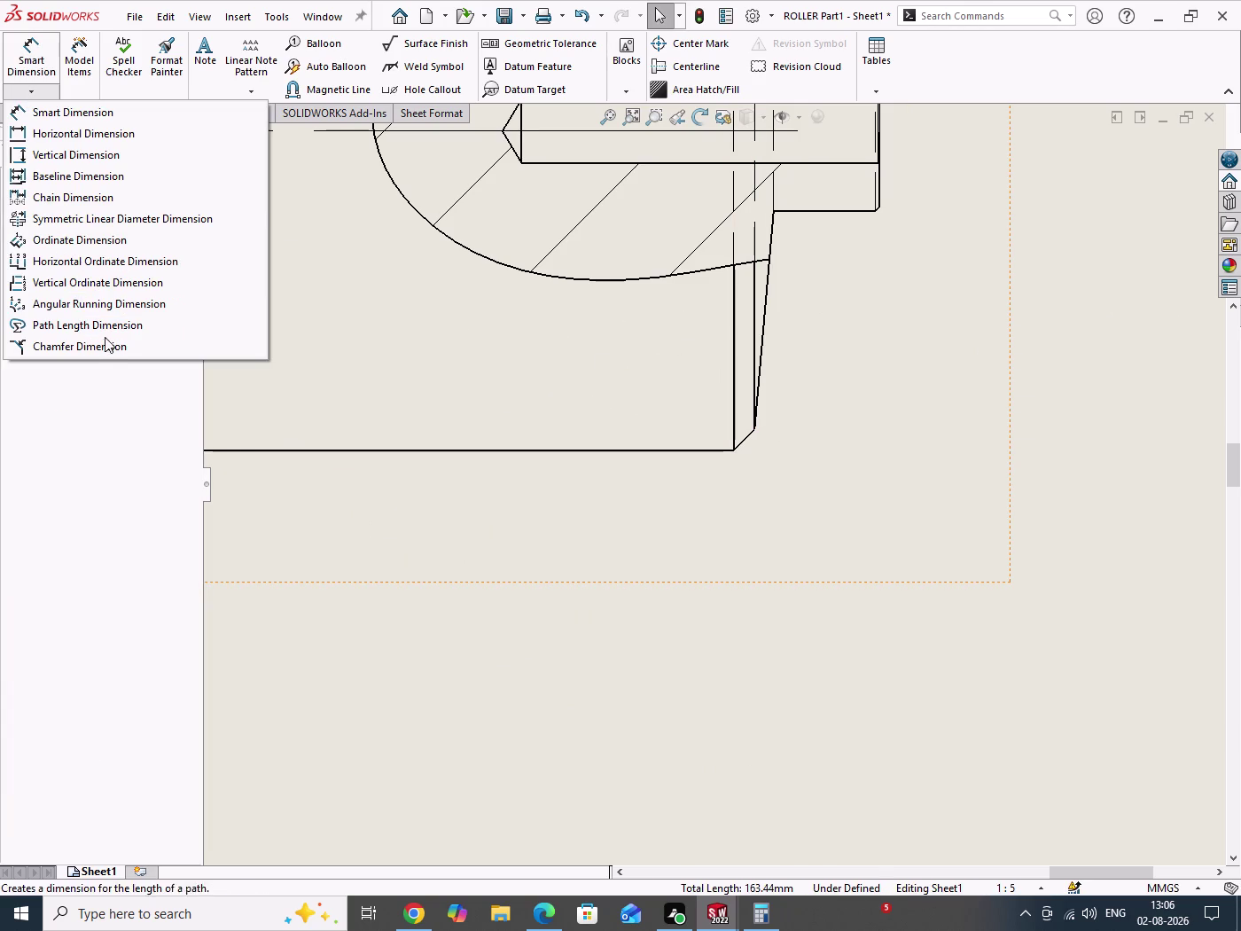
click(104, 347)
scroll(down, 3)
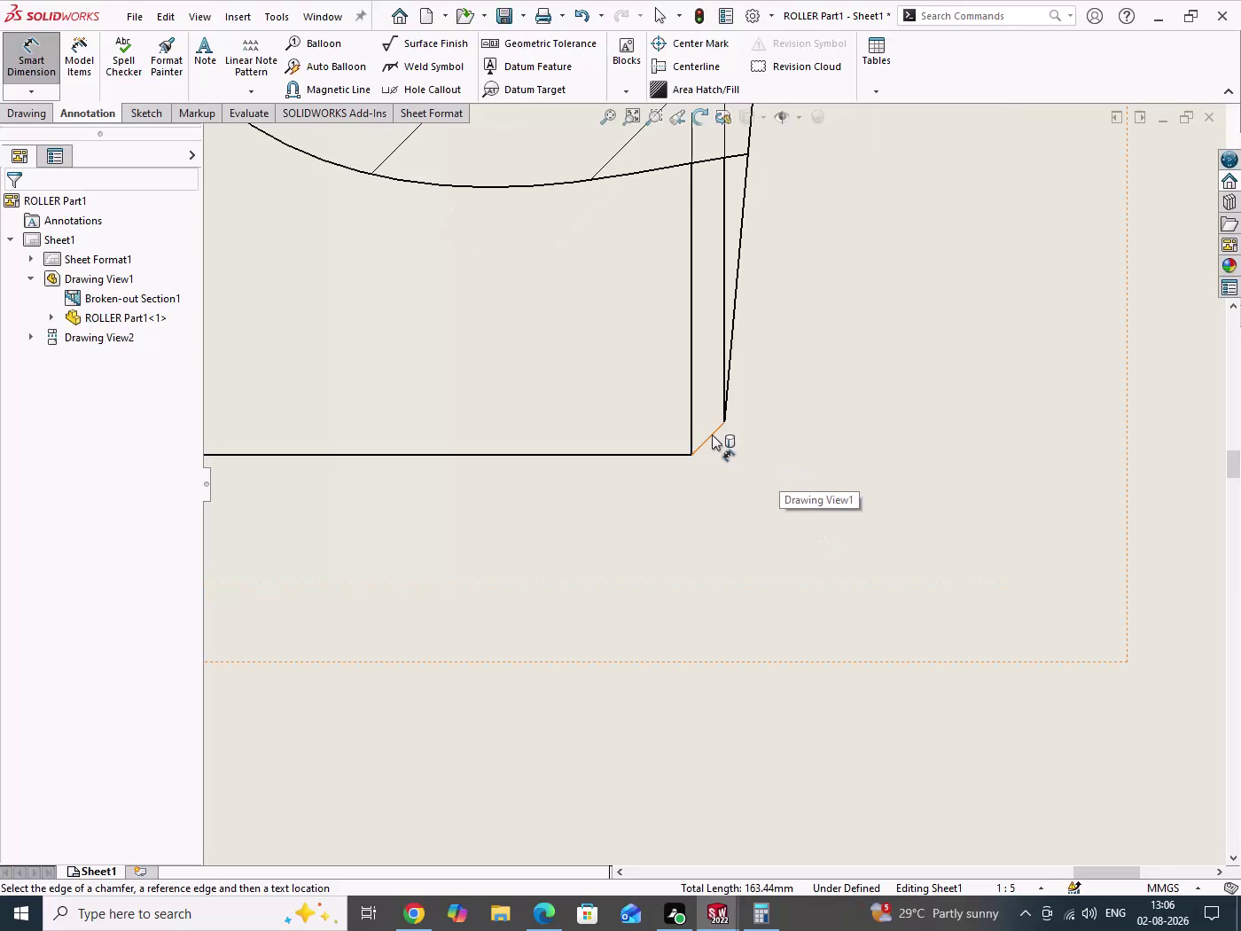
click(712, 434)
click(676, 456)
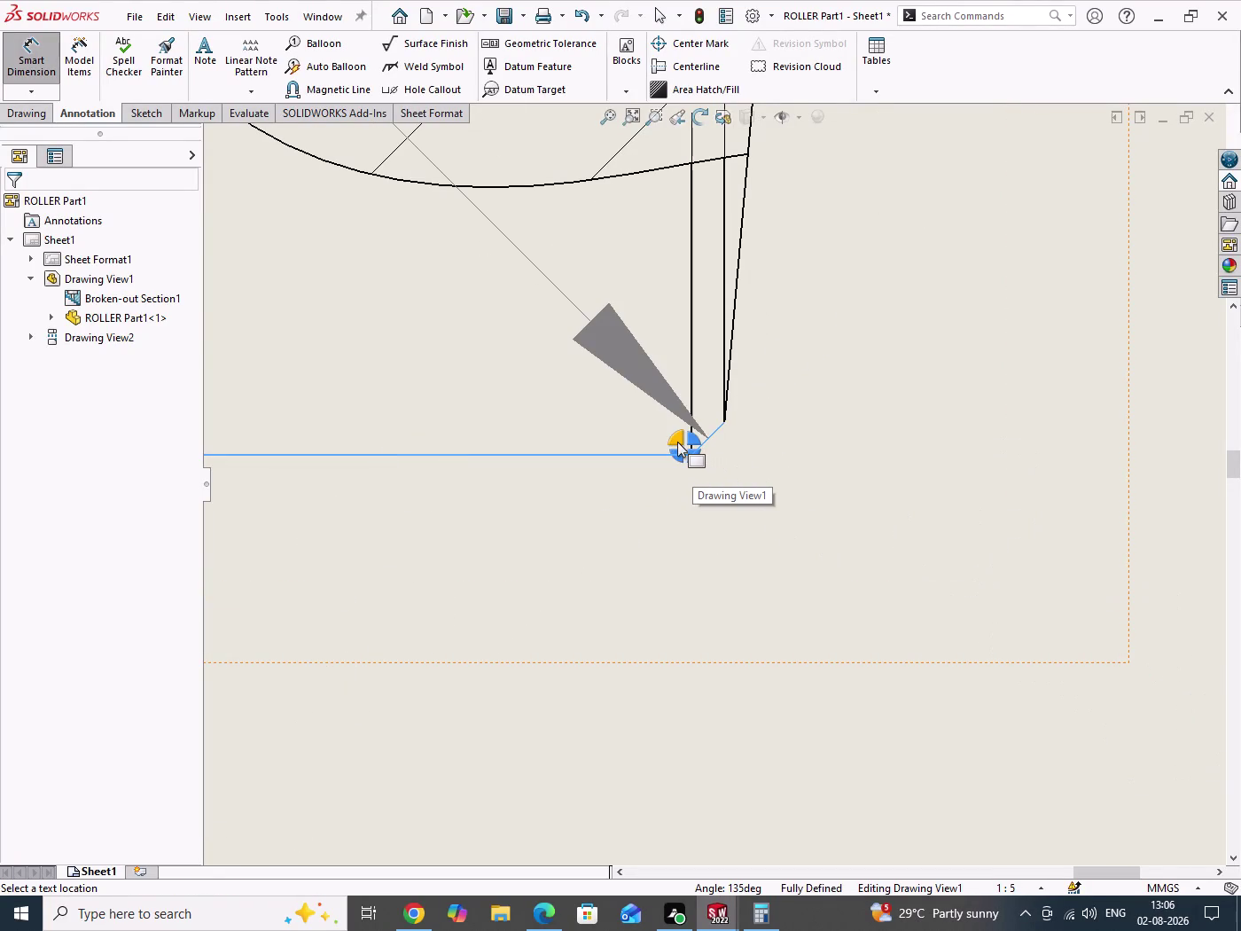
key(Escape)
key(Escape)
key(Escape)
scroll(up, 3)
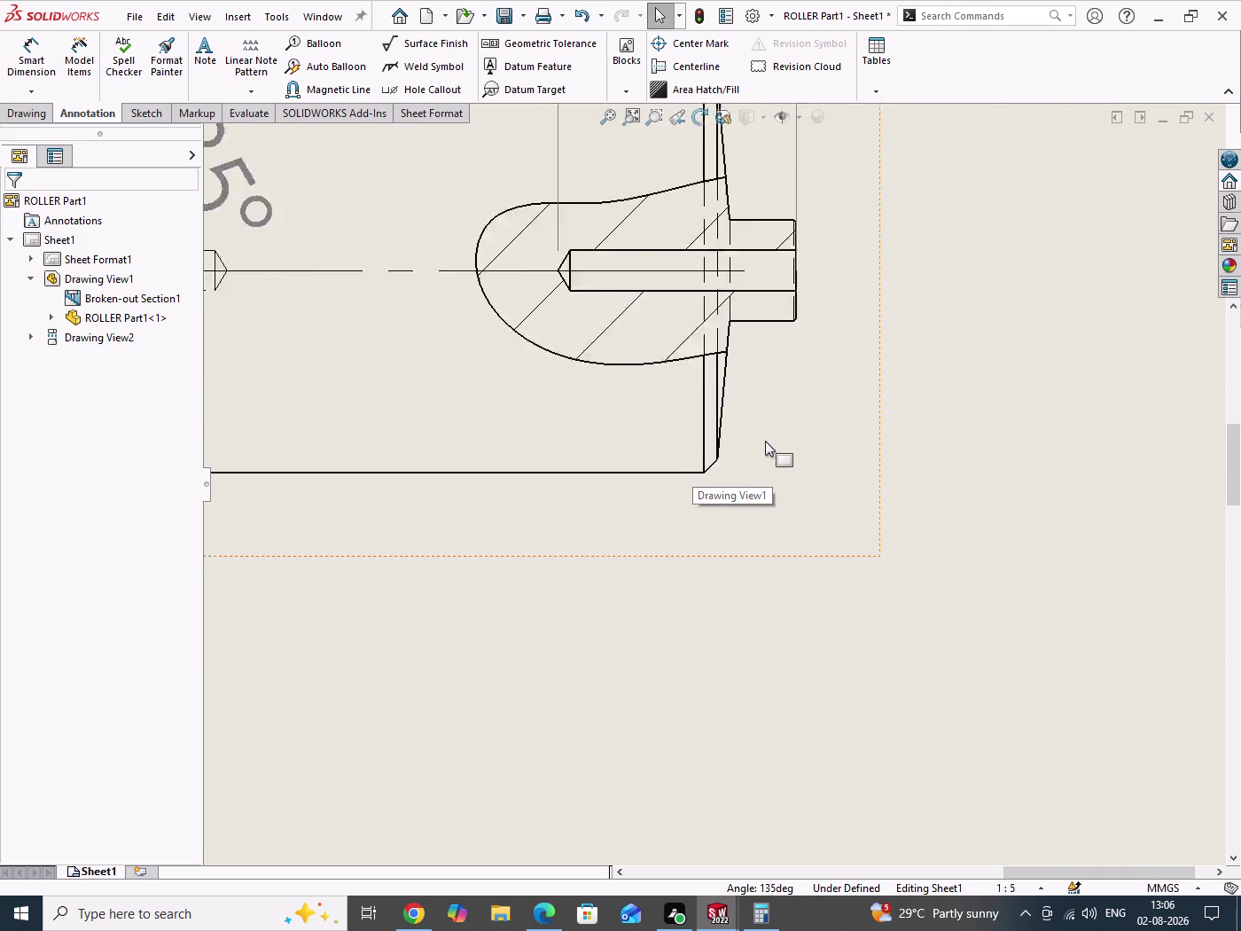
scroll(up, 3)
scroll(up, 3)
drag(838, 374, 883, 551)
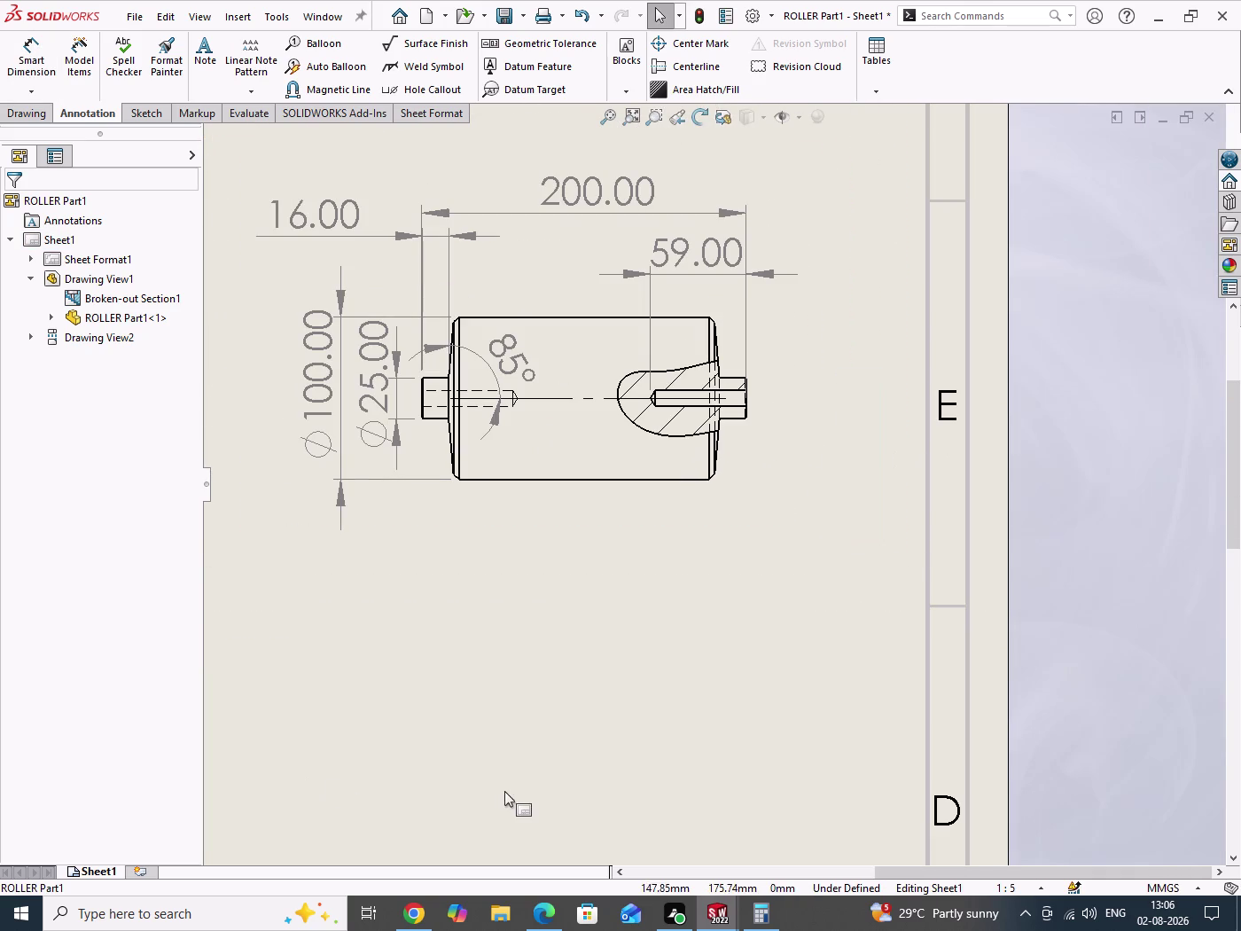
scroll(up, 3)
scroll(down, 3)
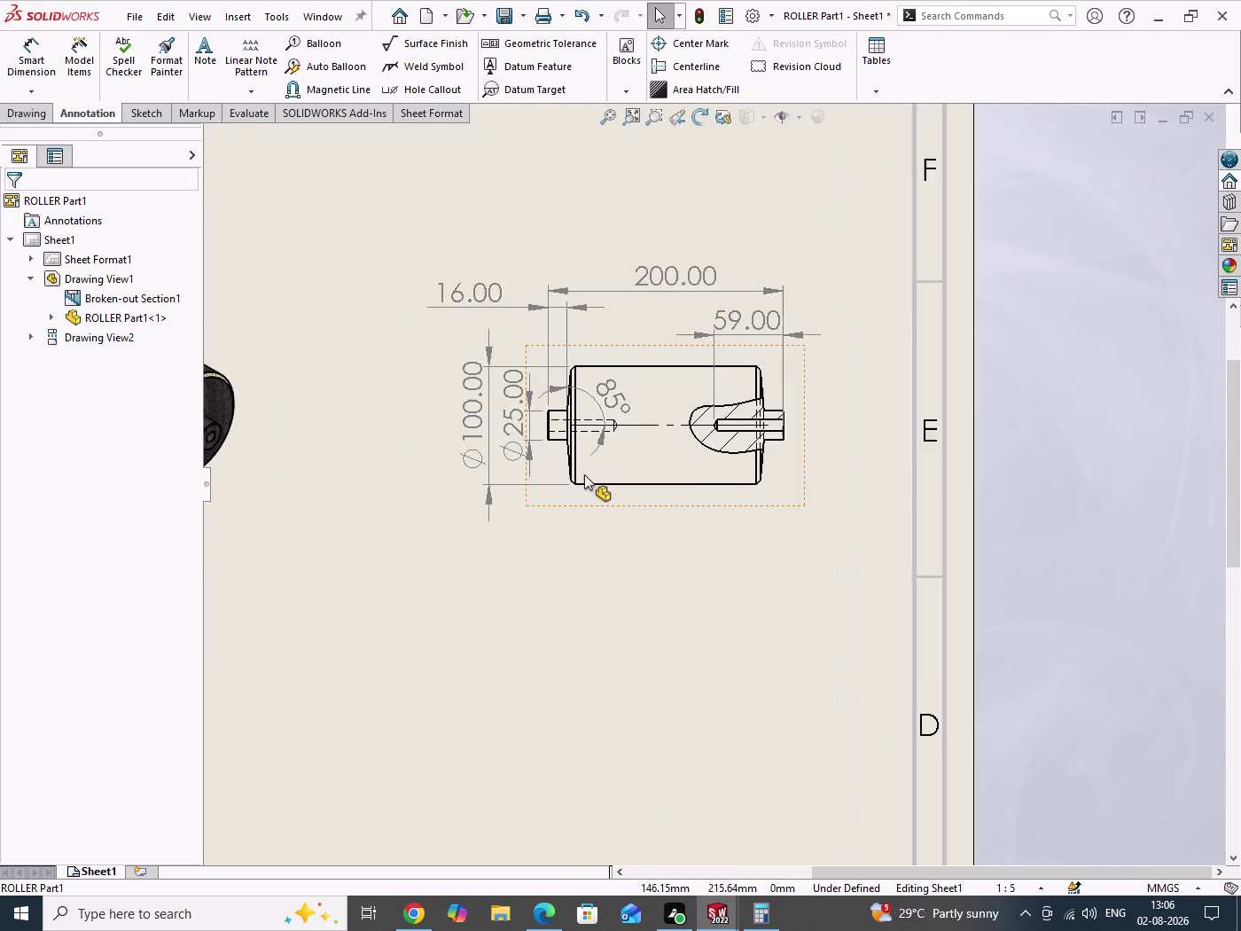
scroll(down, 3)
scroll(up, 3)
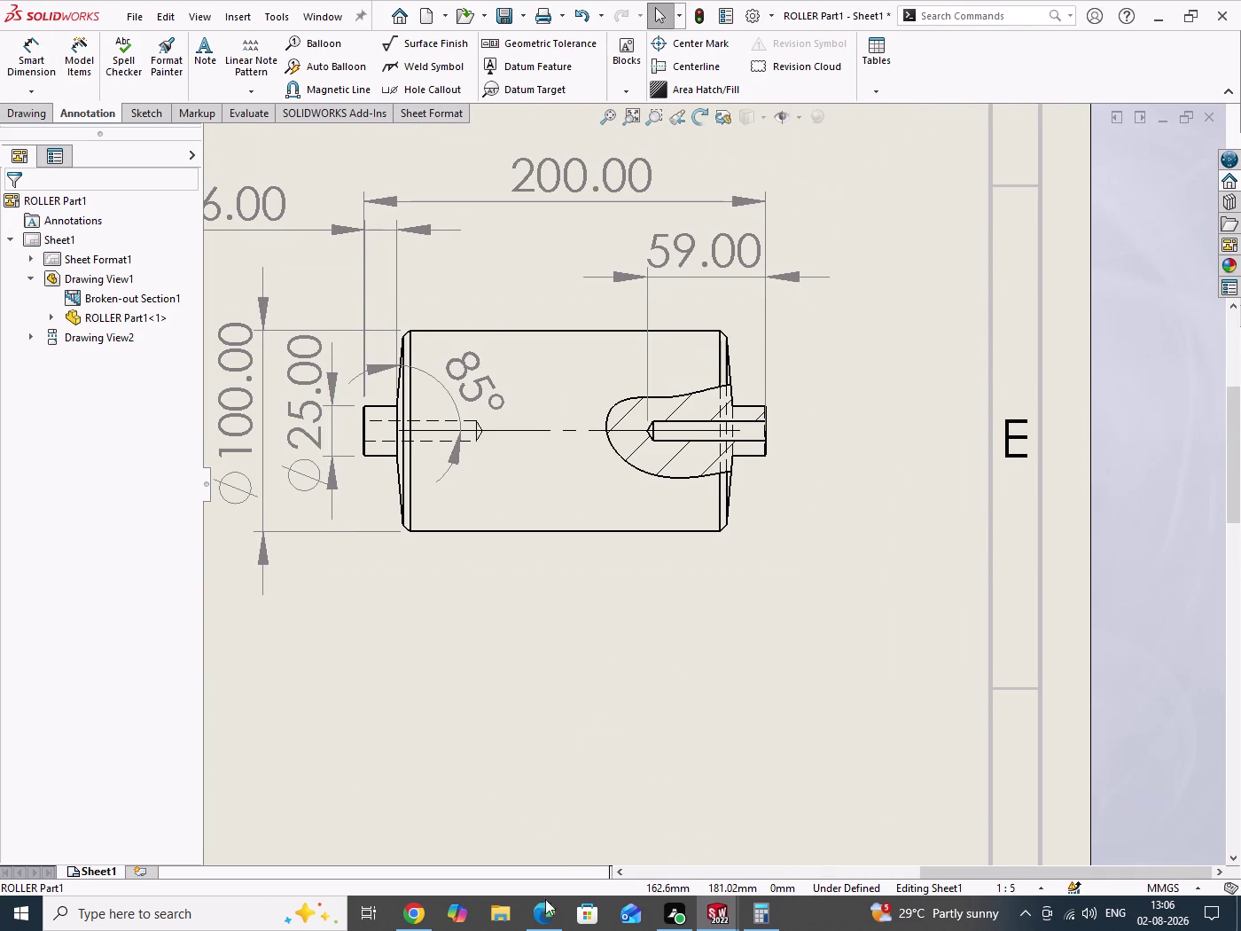
click(539, 910)
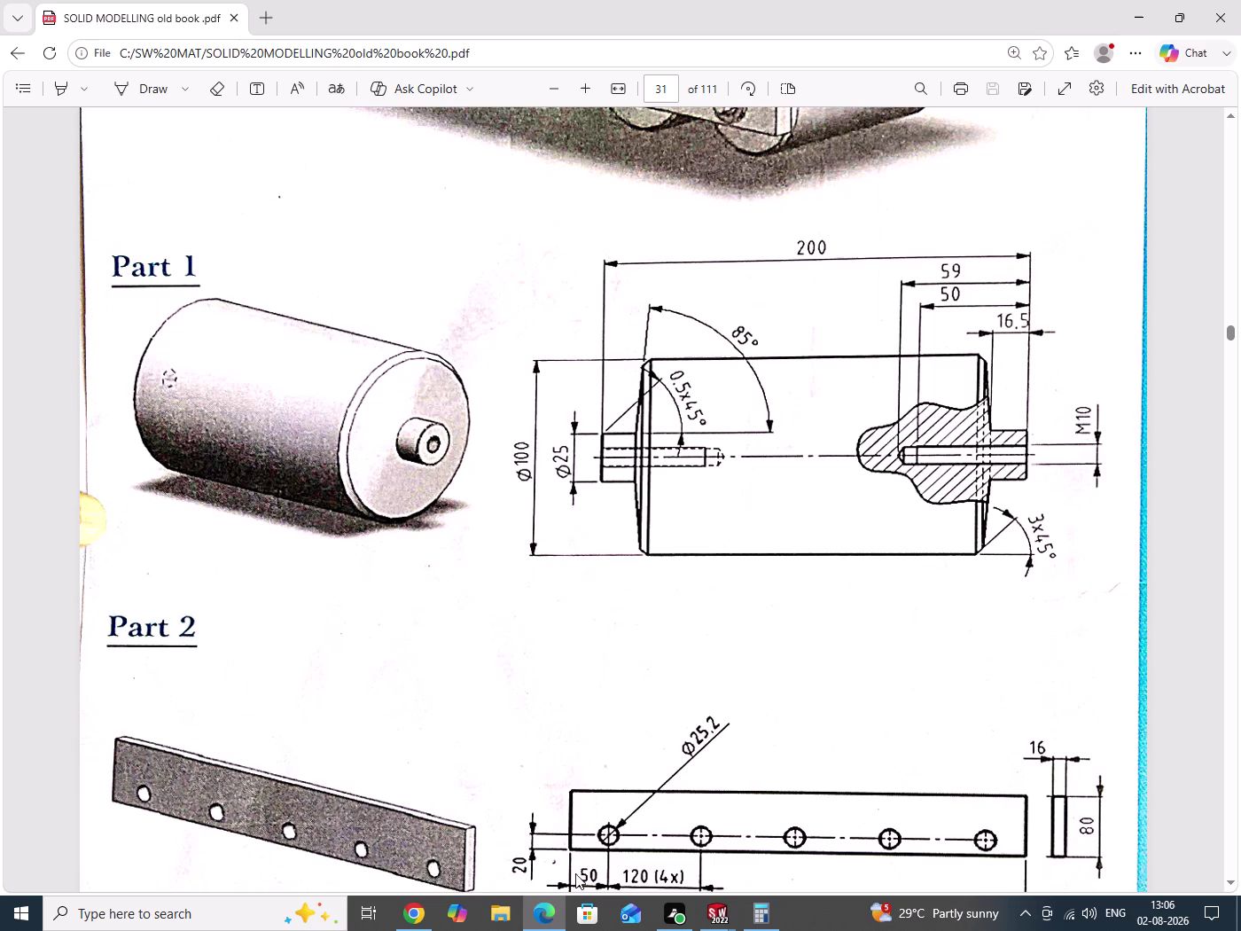
Return from the PDF to the SOLIDWORKS roller drawing.
click(541, 921)
Start a chamfer dimension on a shaft-end edge, dismissing the invalid-edge warning.
click(19, 91)
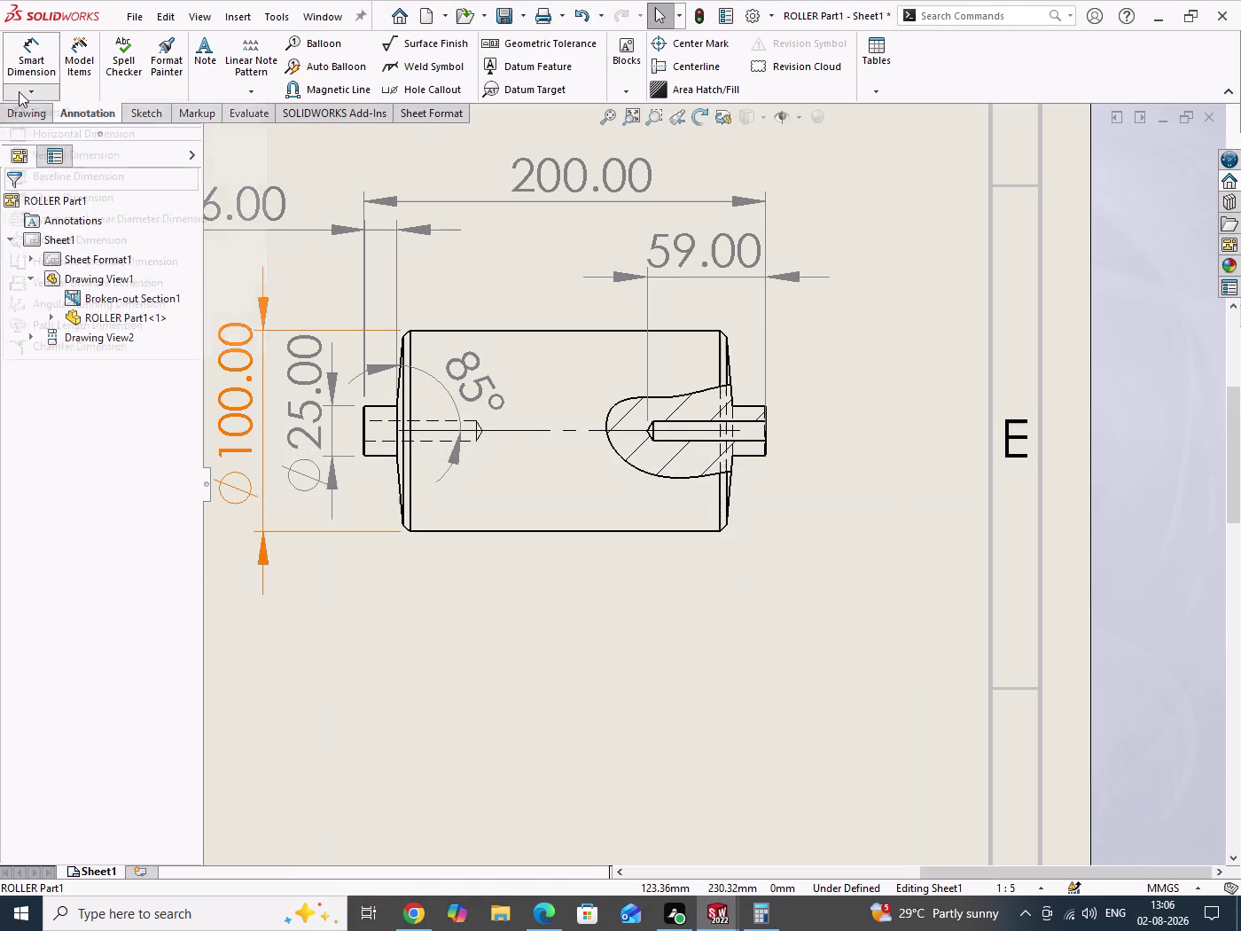
click(77, 351)
scroll(down, 3)
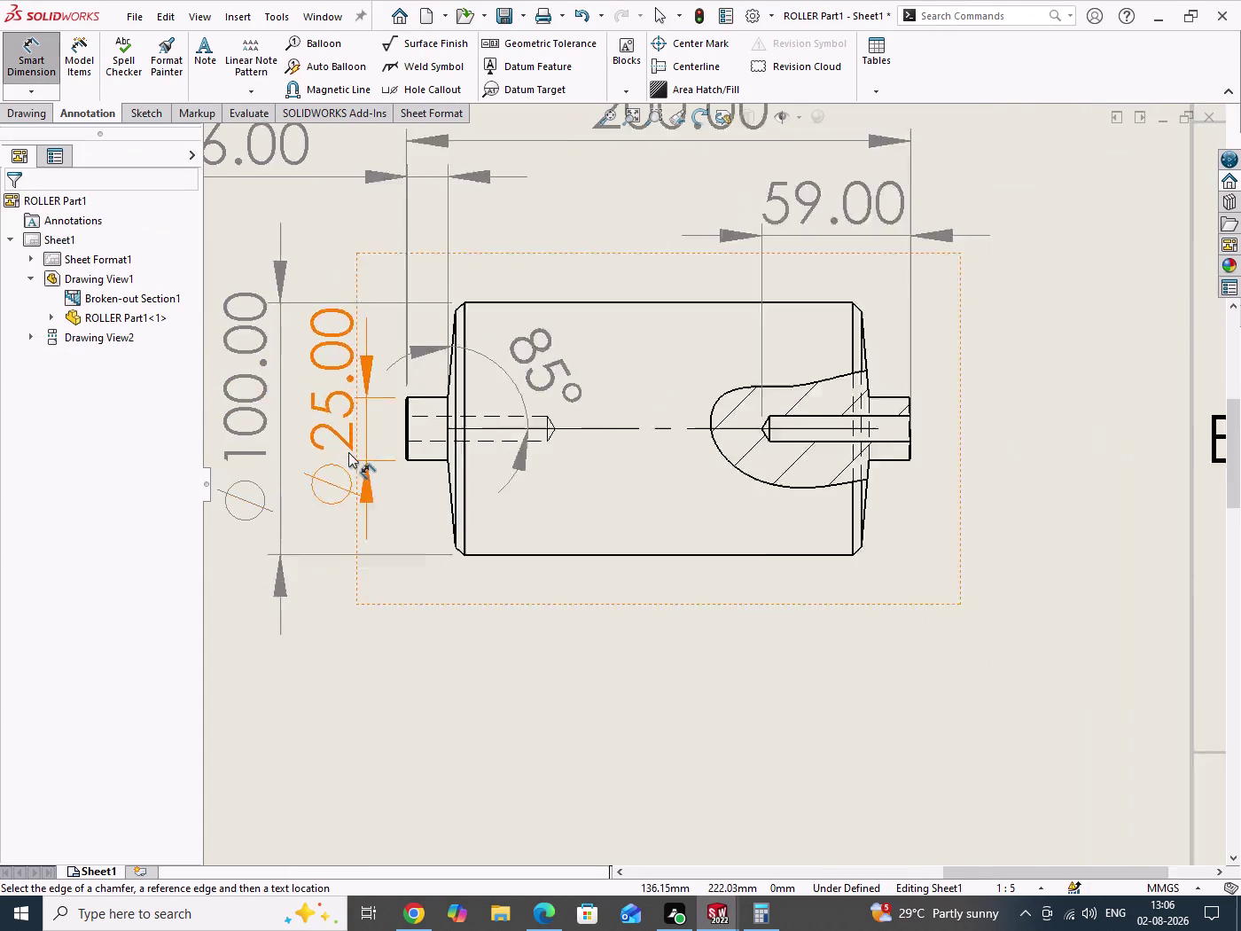
scroll(down, 3)
scroll(down, 3)
scroll(down, 3)
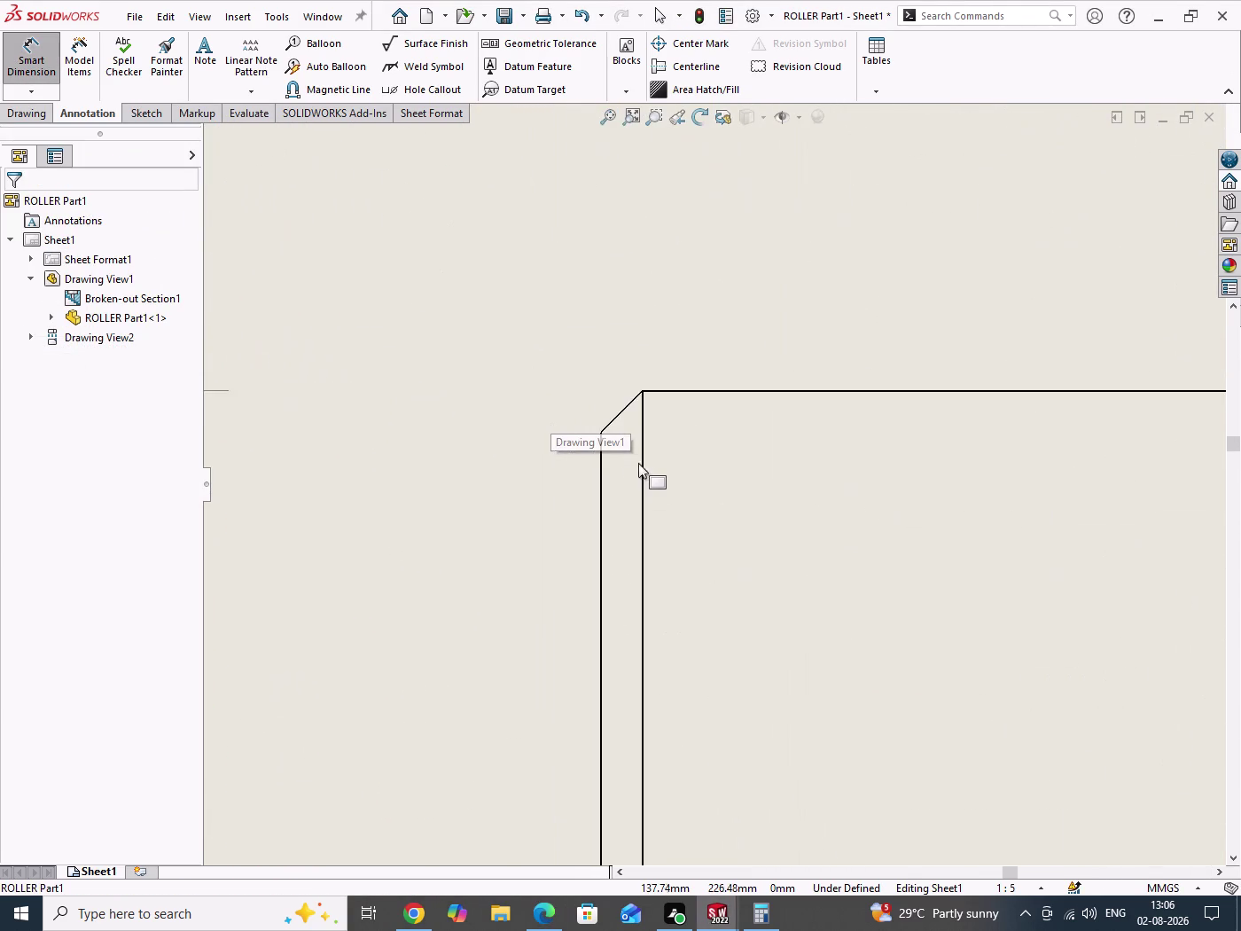
scroll(down, 3)
click(625, 398)
scroll(up, 3)
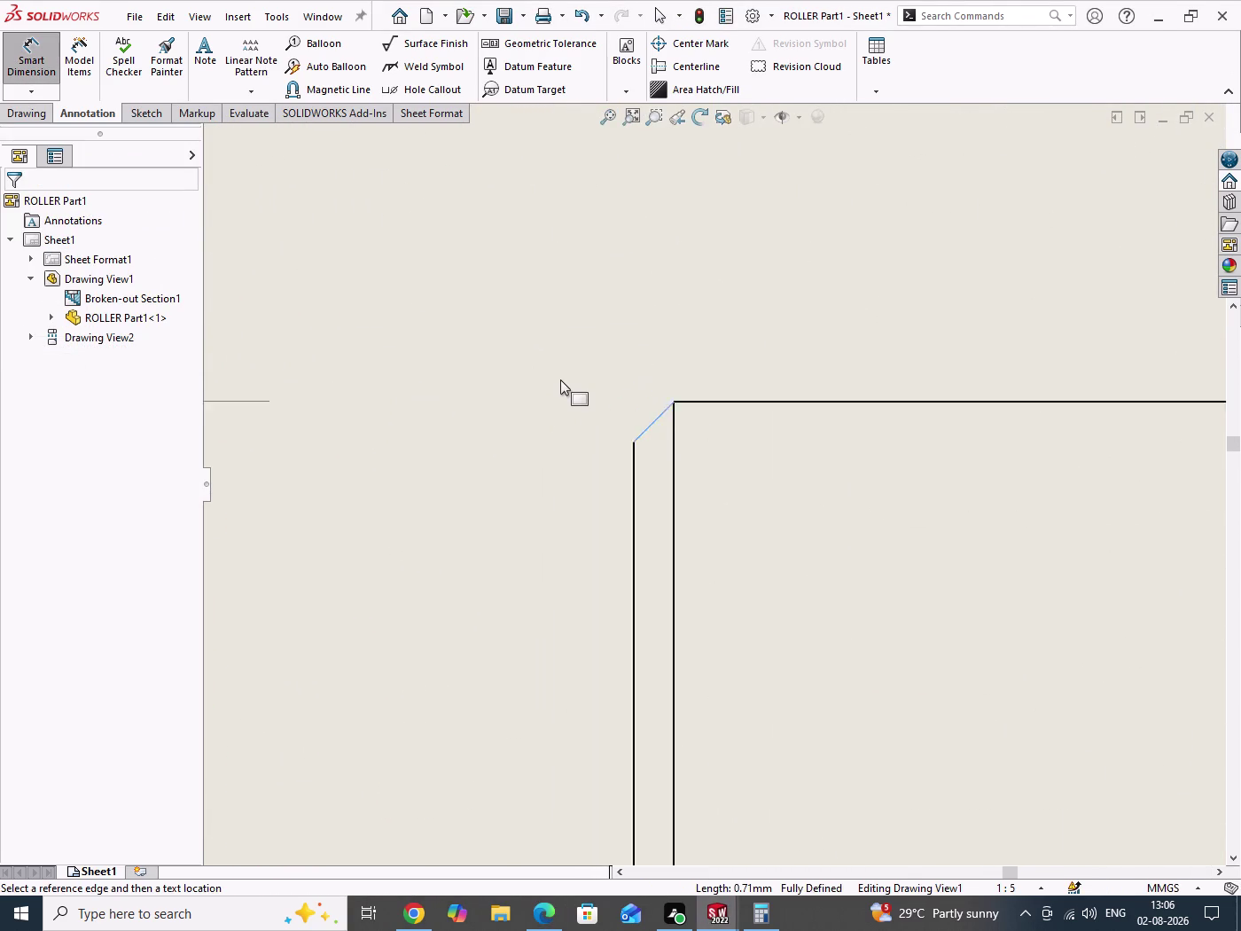
scroll(up, 3)
scroll(up, 3)
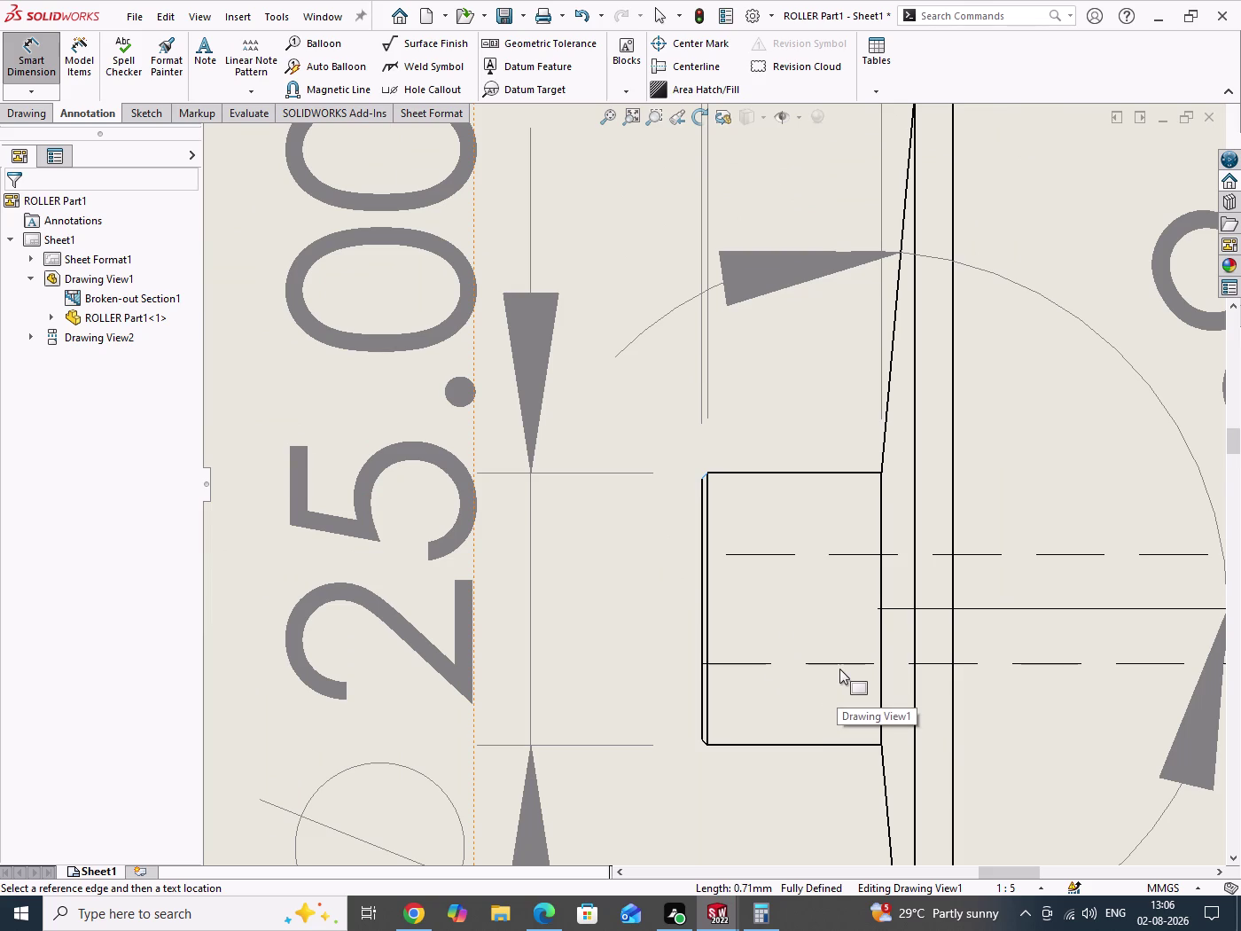
click(840, 664)
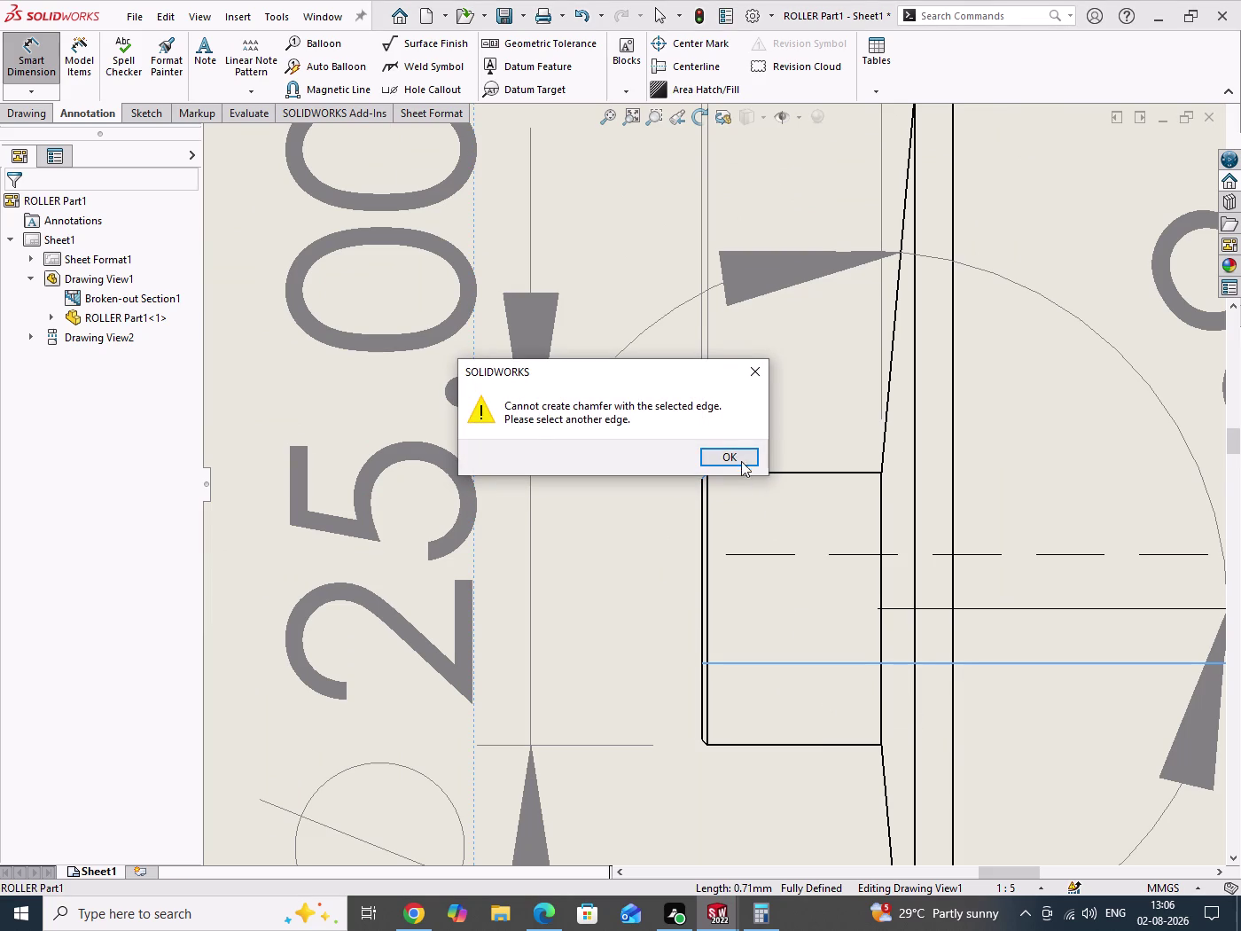
click(736, 453)
Pick the small left shaft-end chamfer and the shaft's top edge for 0.50 X 45°.
scroll(up, 3)
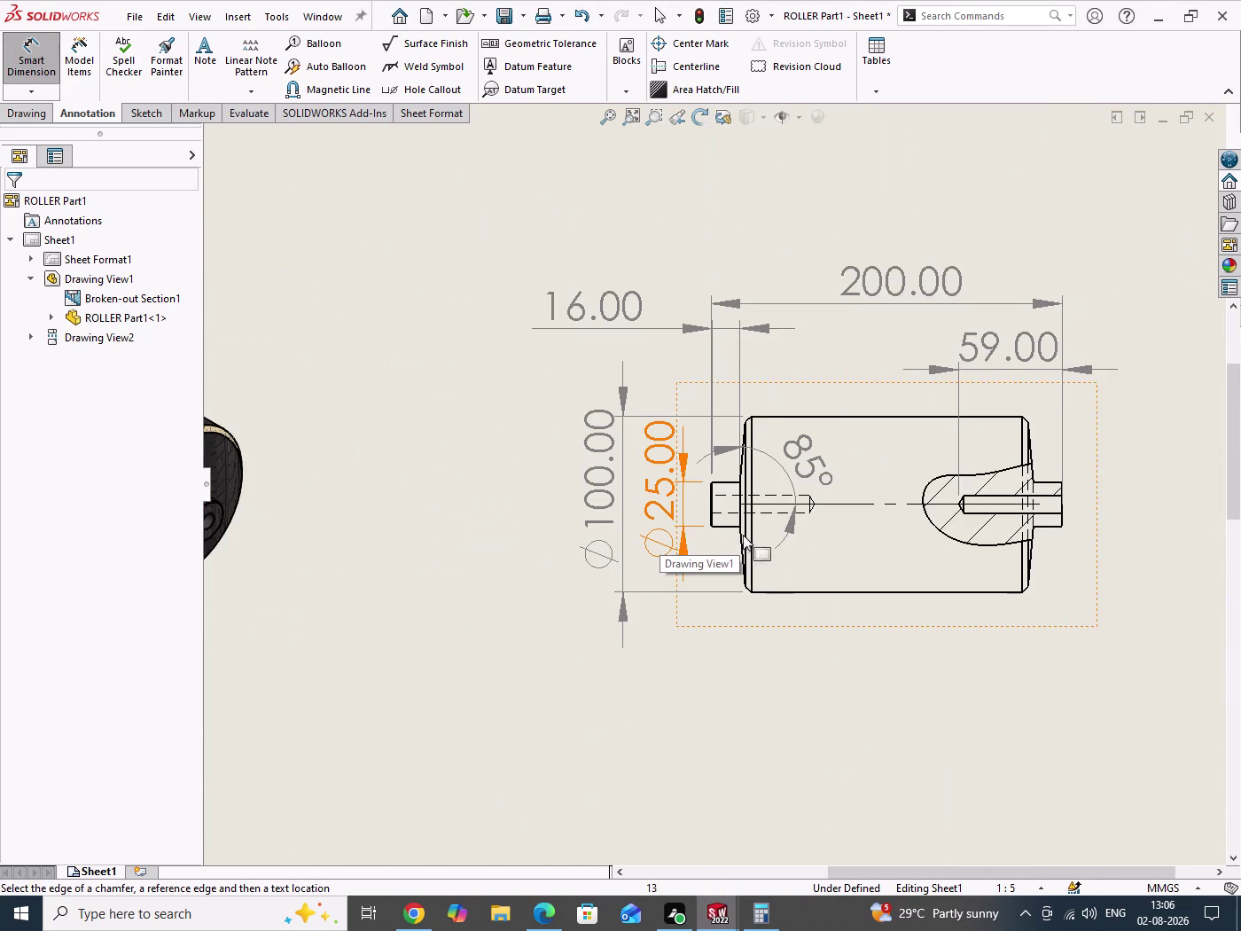
scroll(down, 3)
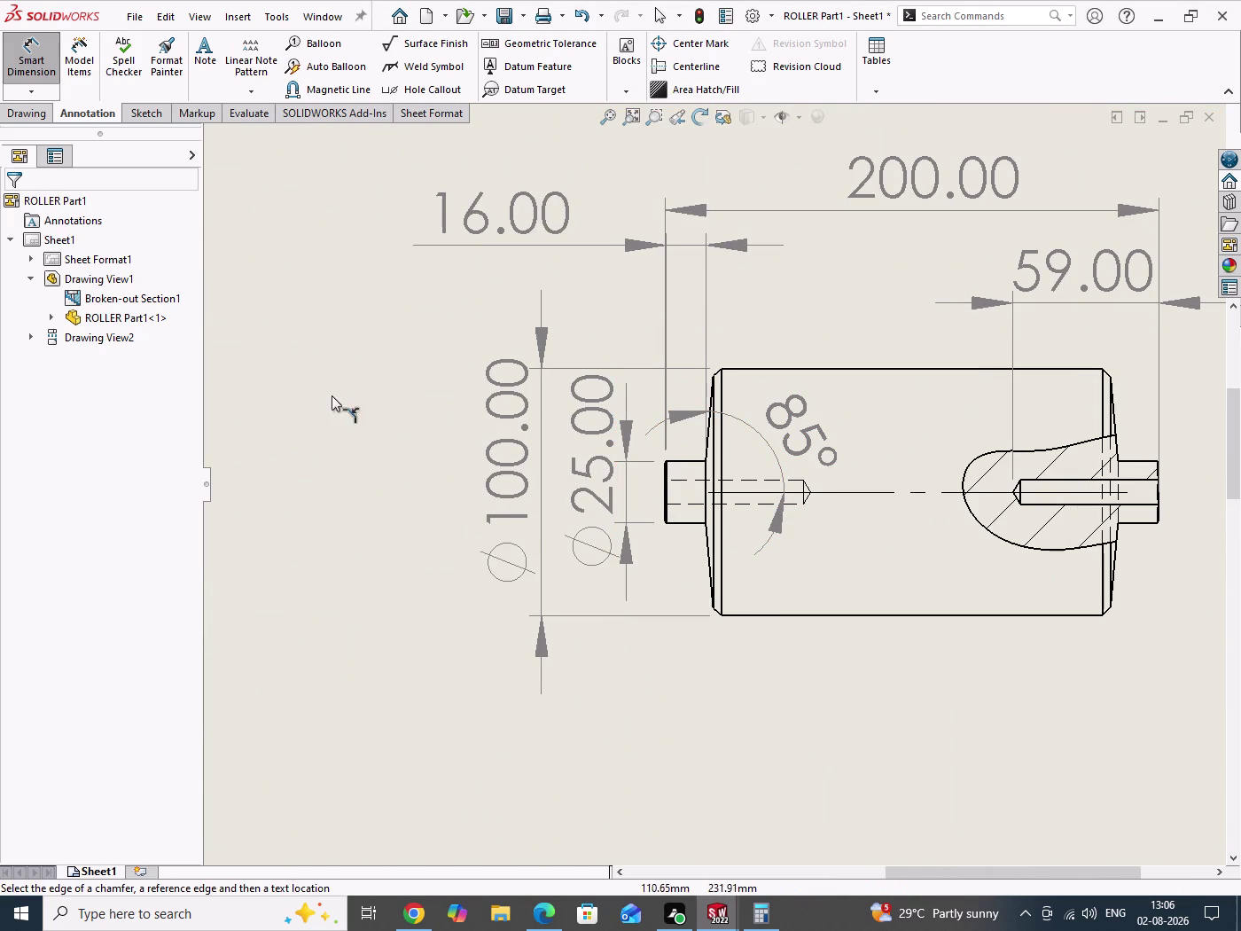
scroll(down, 3)
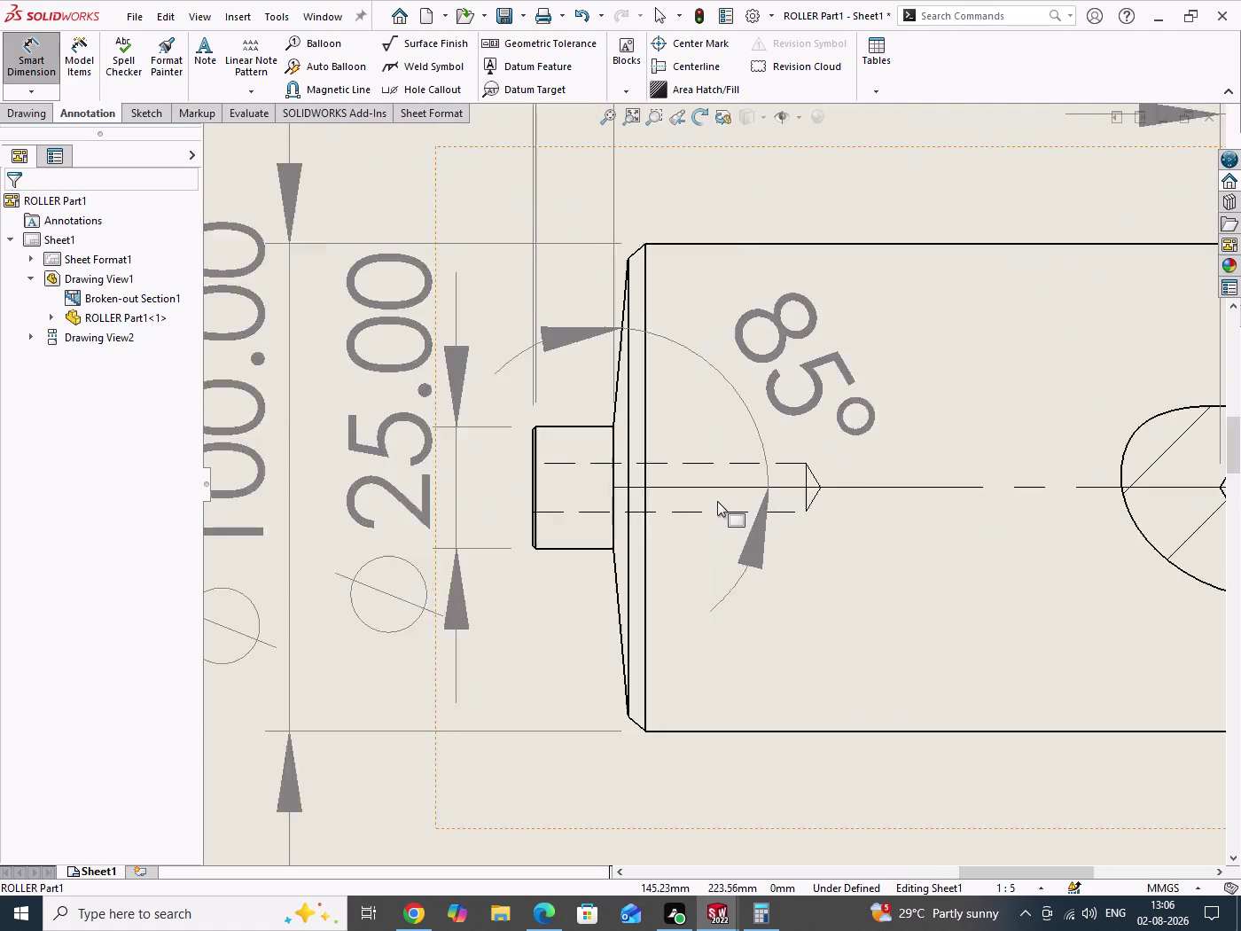
scroll(down, 3)
scroll(down, 3)
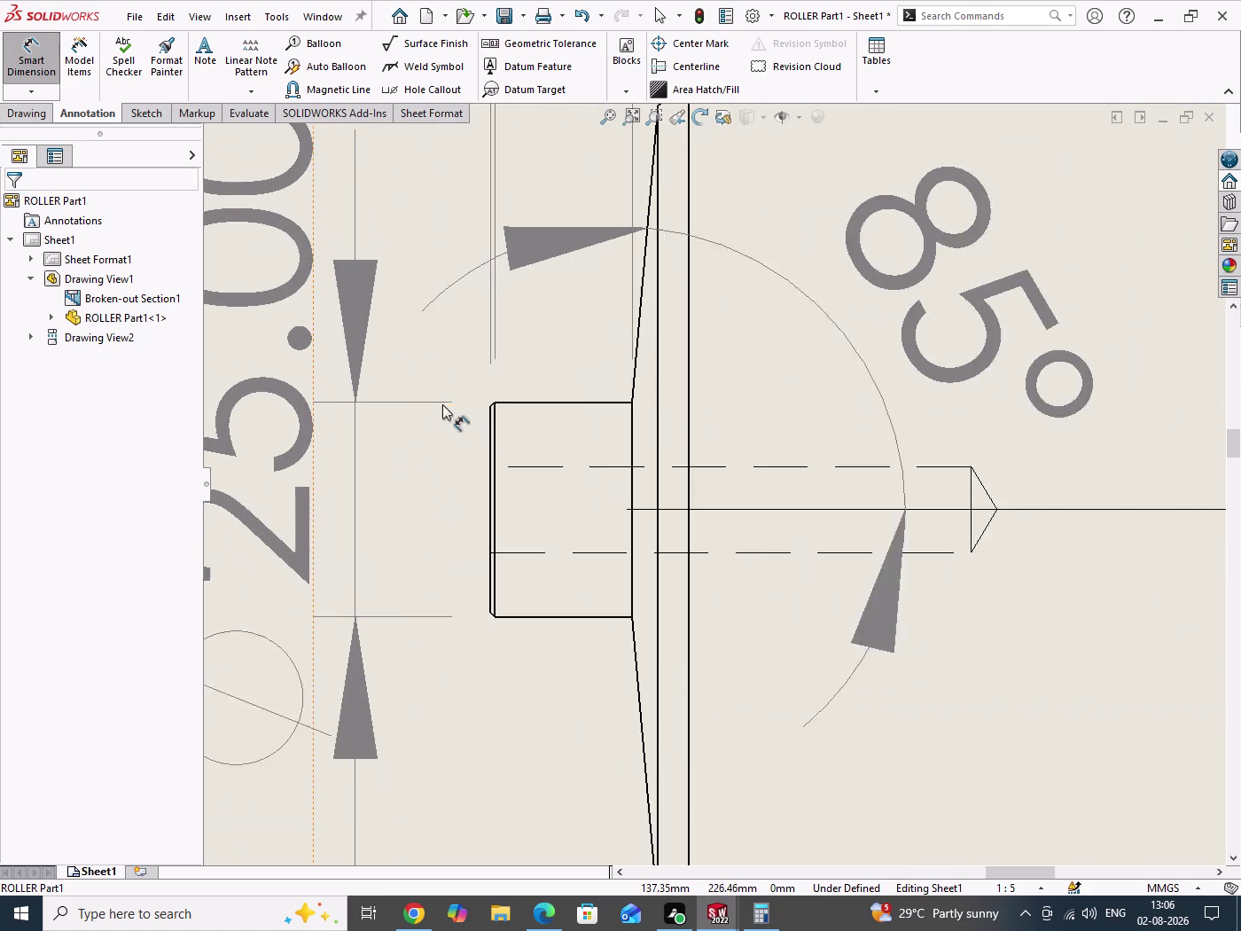
scroll(down, 3)
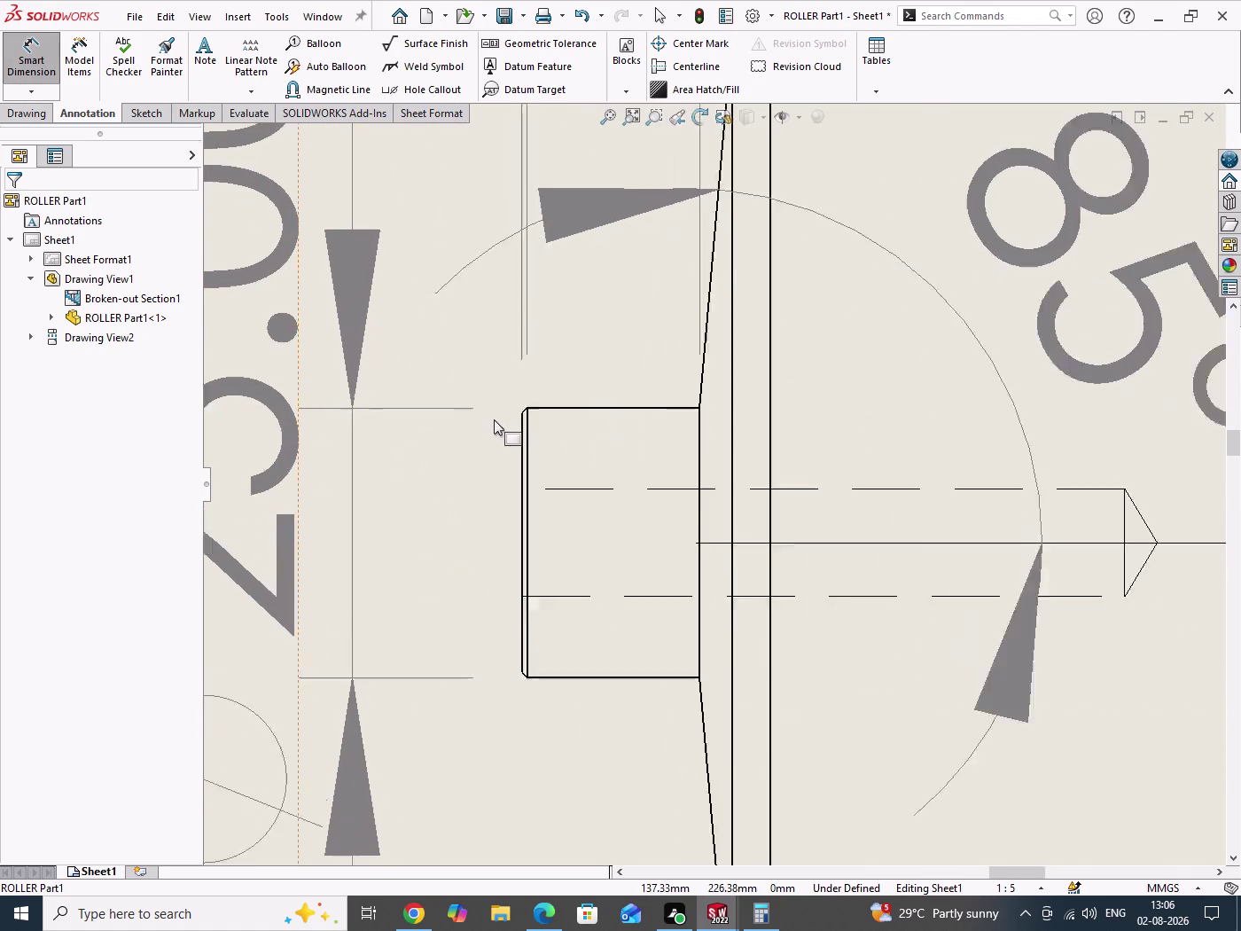
scroll(down, 3)
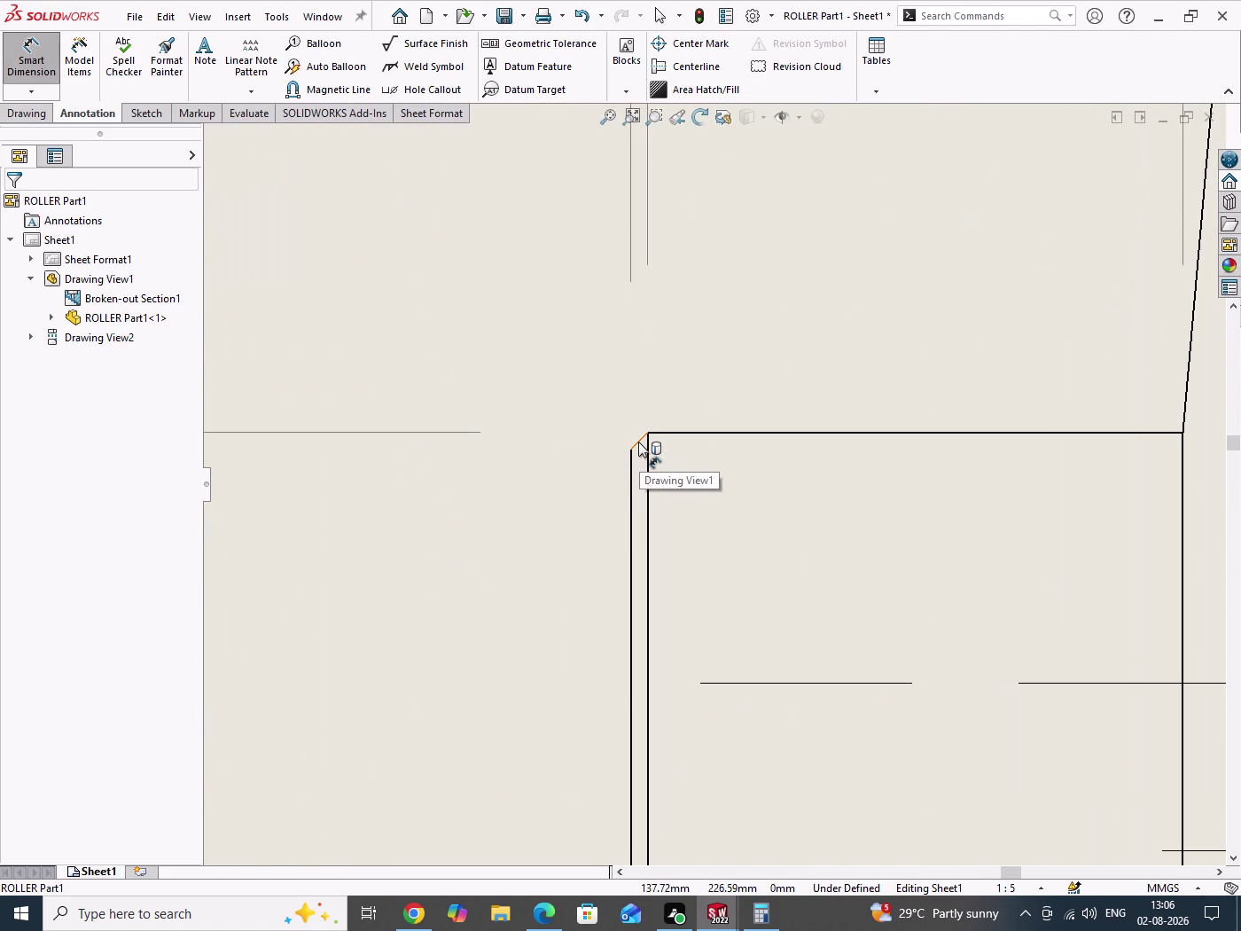
click(639, 441)
scroll(up, 3)
click(716, 453)
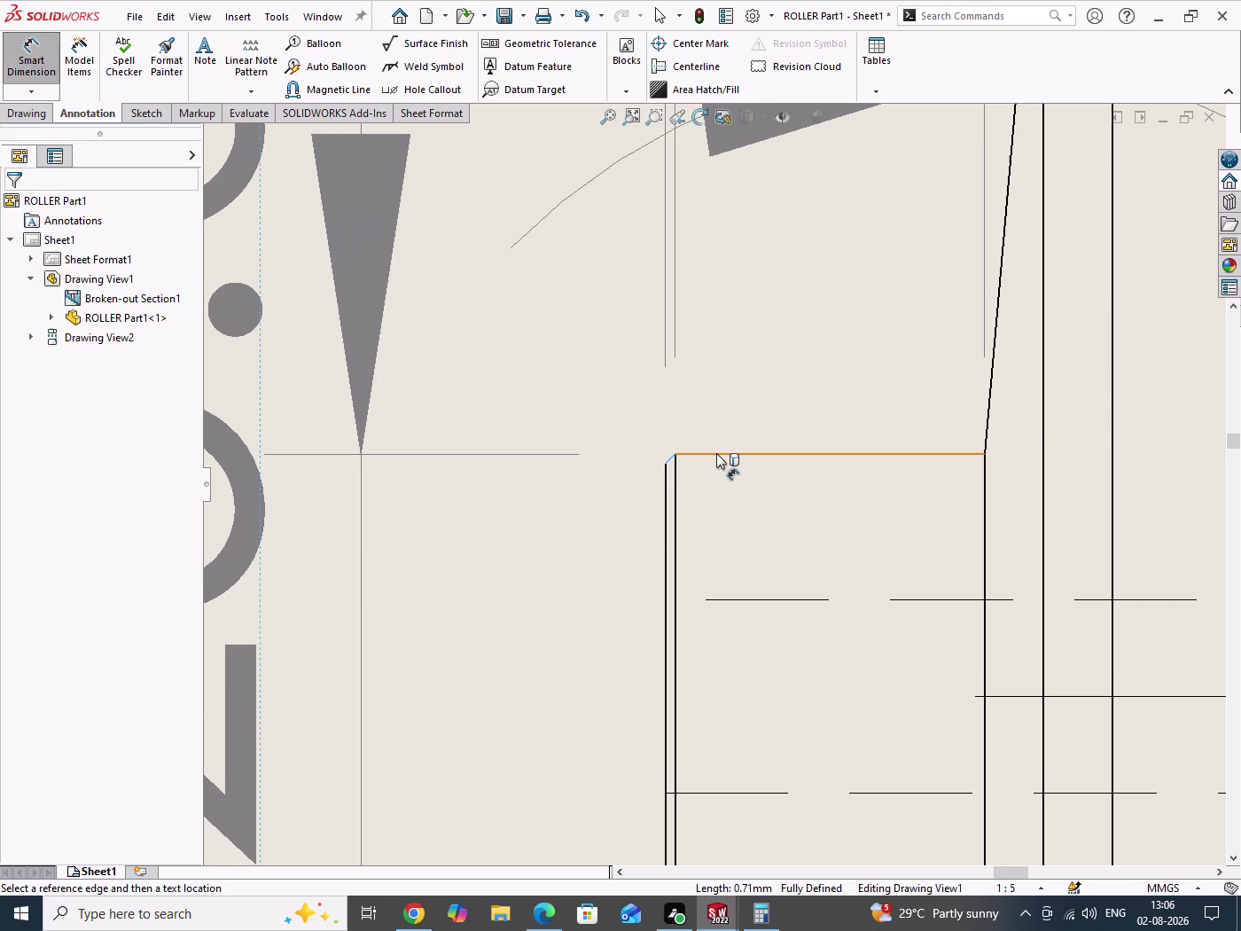
scroll(up, 3)
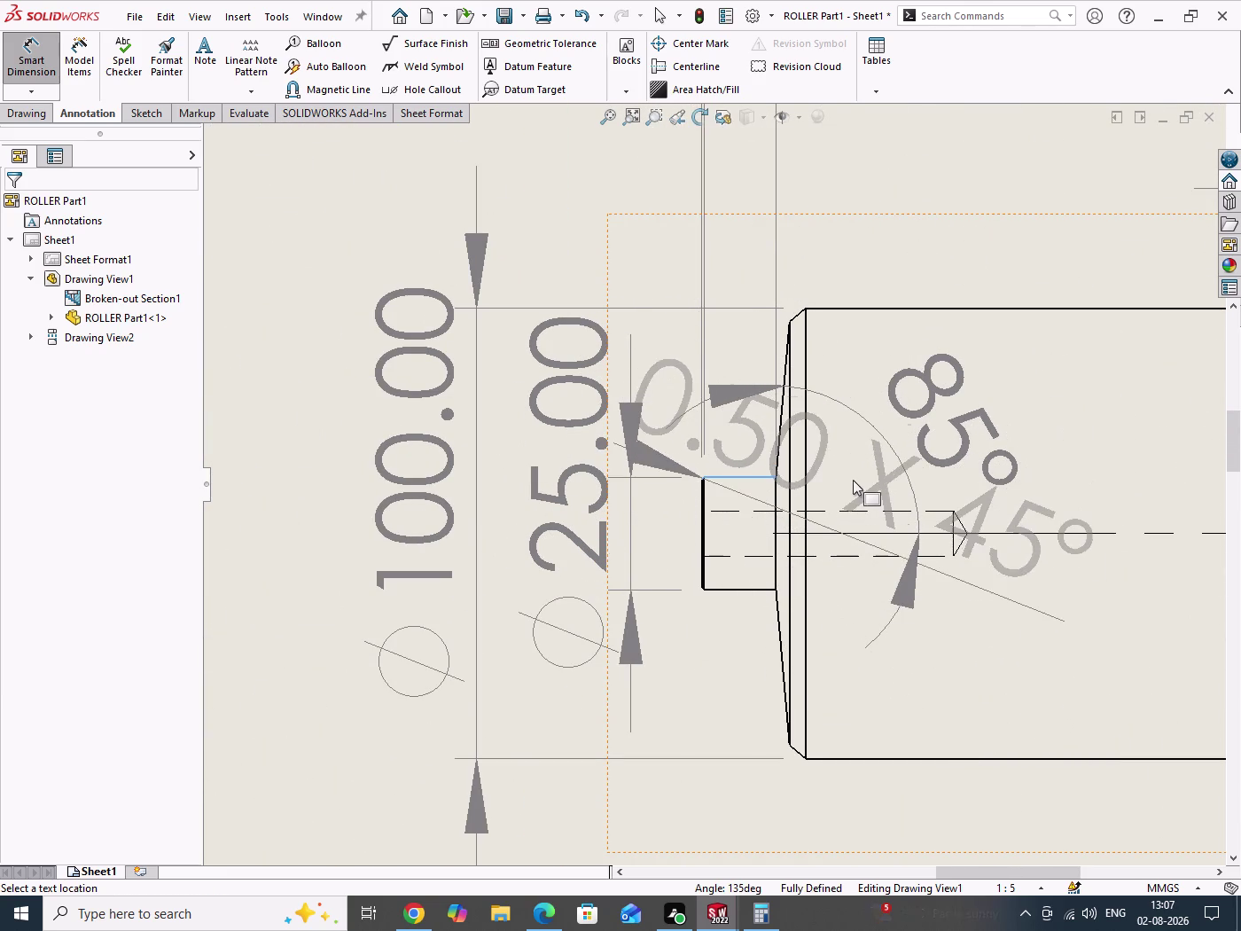
Place the 0.50 X 45° chamfer callout at the left shaft end and stop dimensioning.
click(853, 480)
scroll(up, 3)
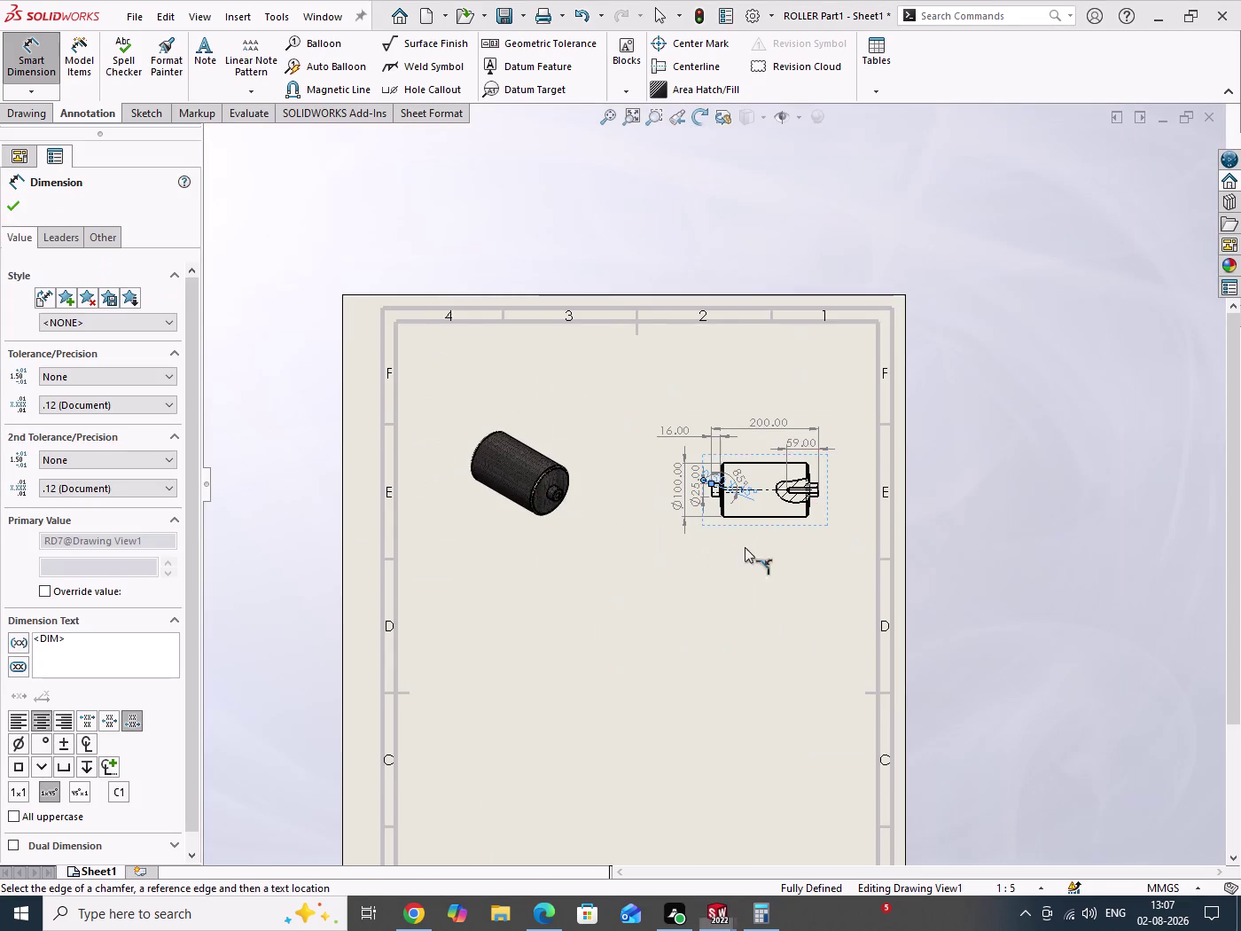
scroll(down, 3)
right_click(704, 574)
click(734, 632)
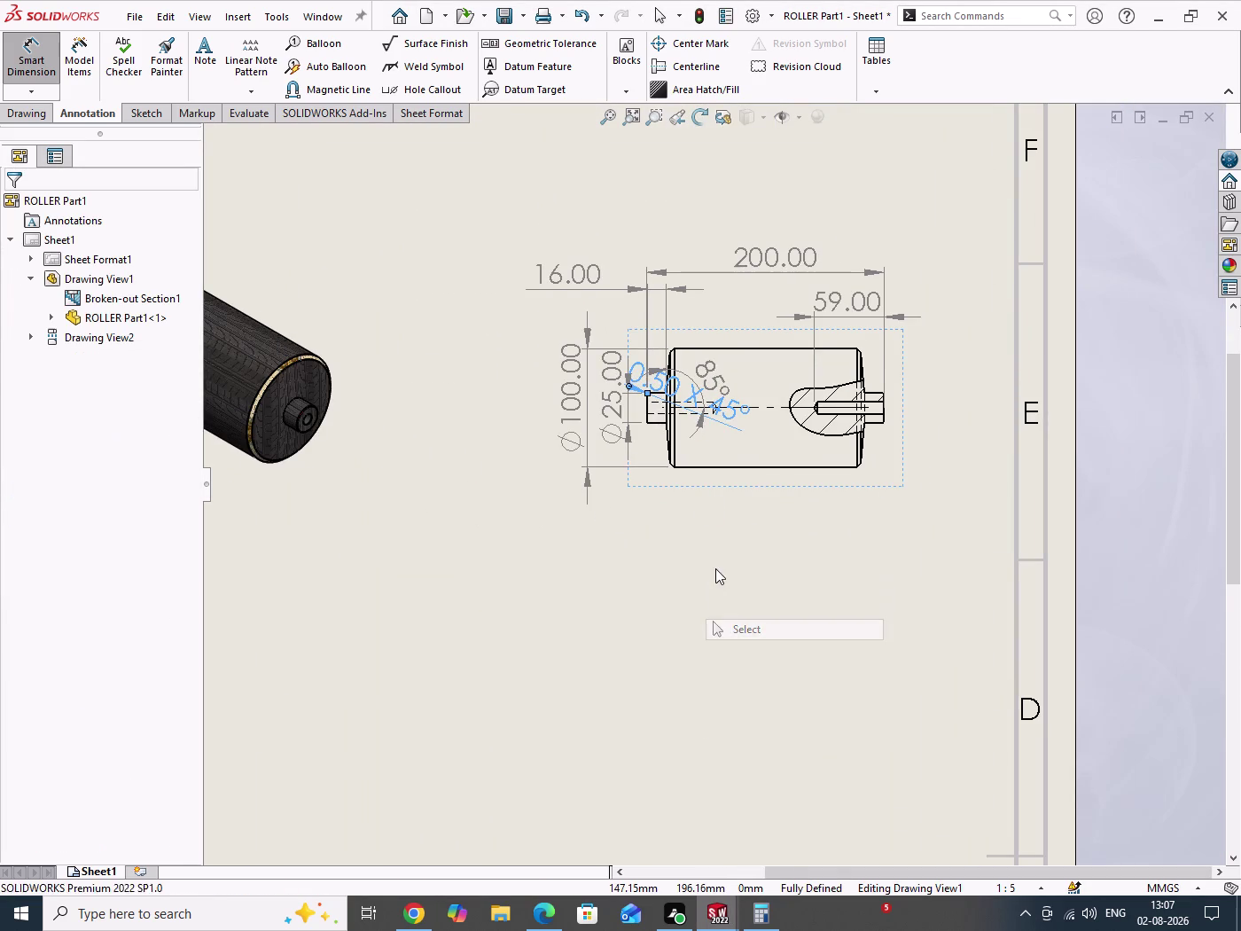
scroll(down, 3)
Reposition the 85° angle dimension and the left chamfer note.
drag(733, 422, 772, 396)
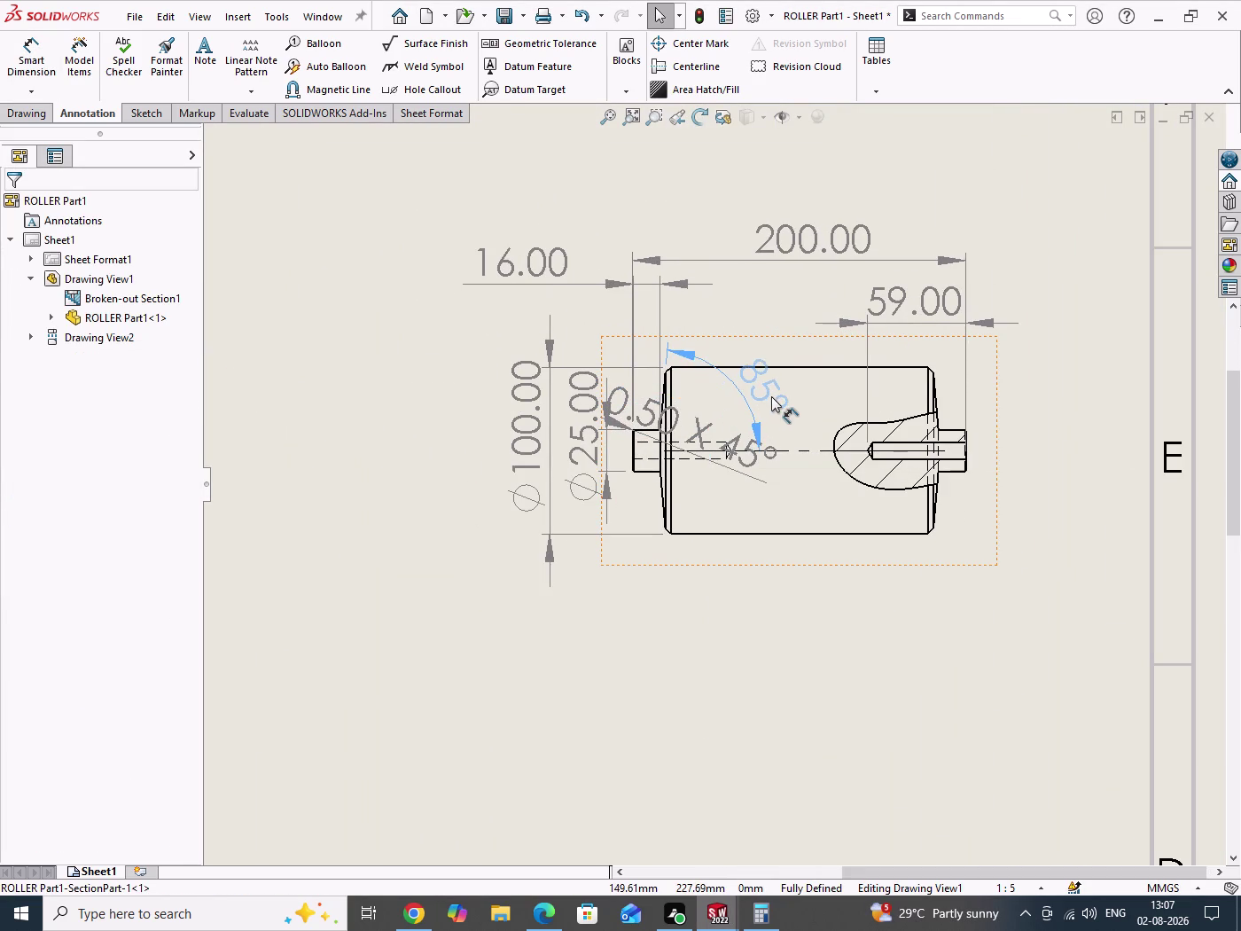
drag(771, 397, 769, 401)
scroll(down, 3)
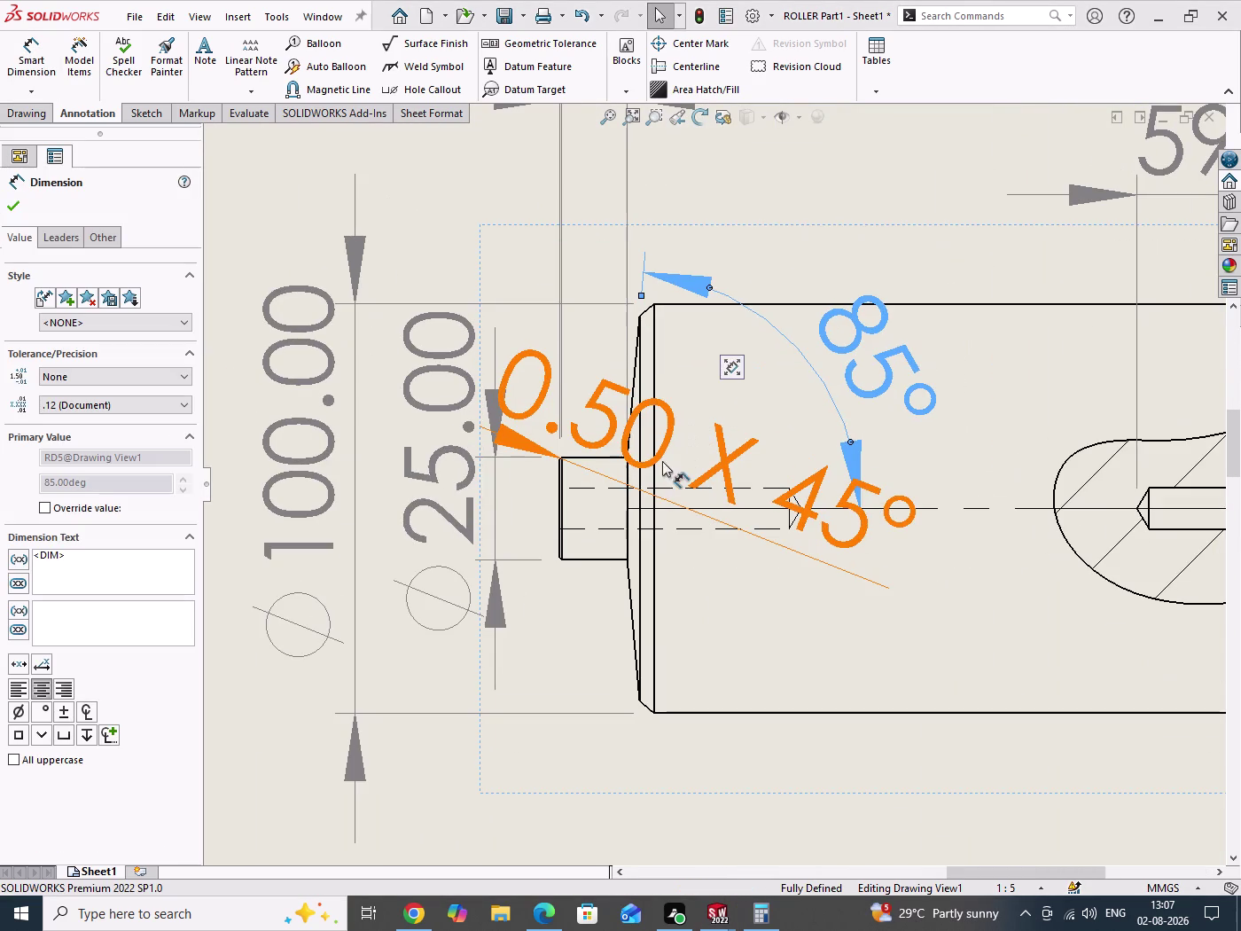
drag(663, 452, 768, 433)
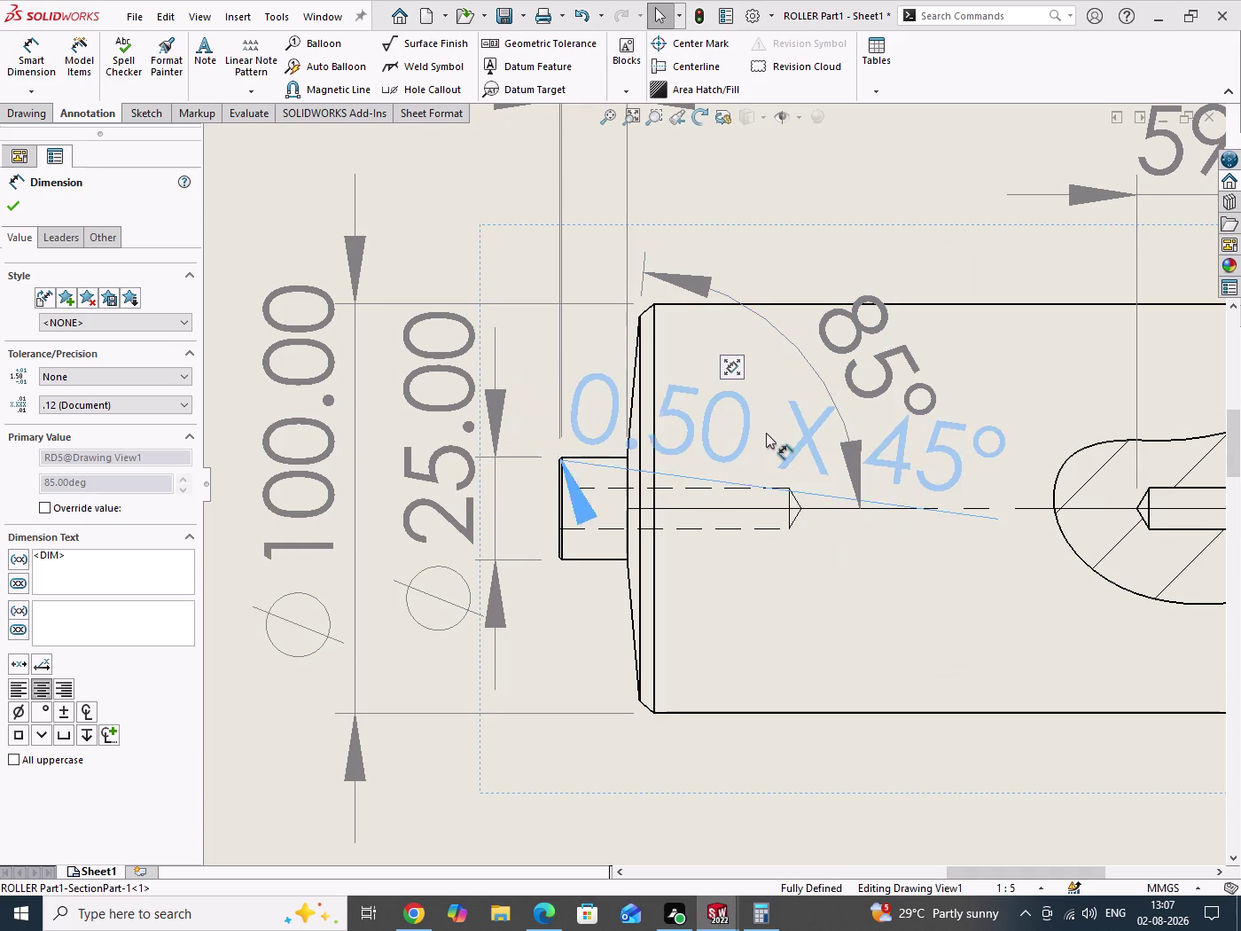
drag(768, 433, 786, 430)
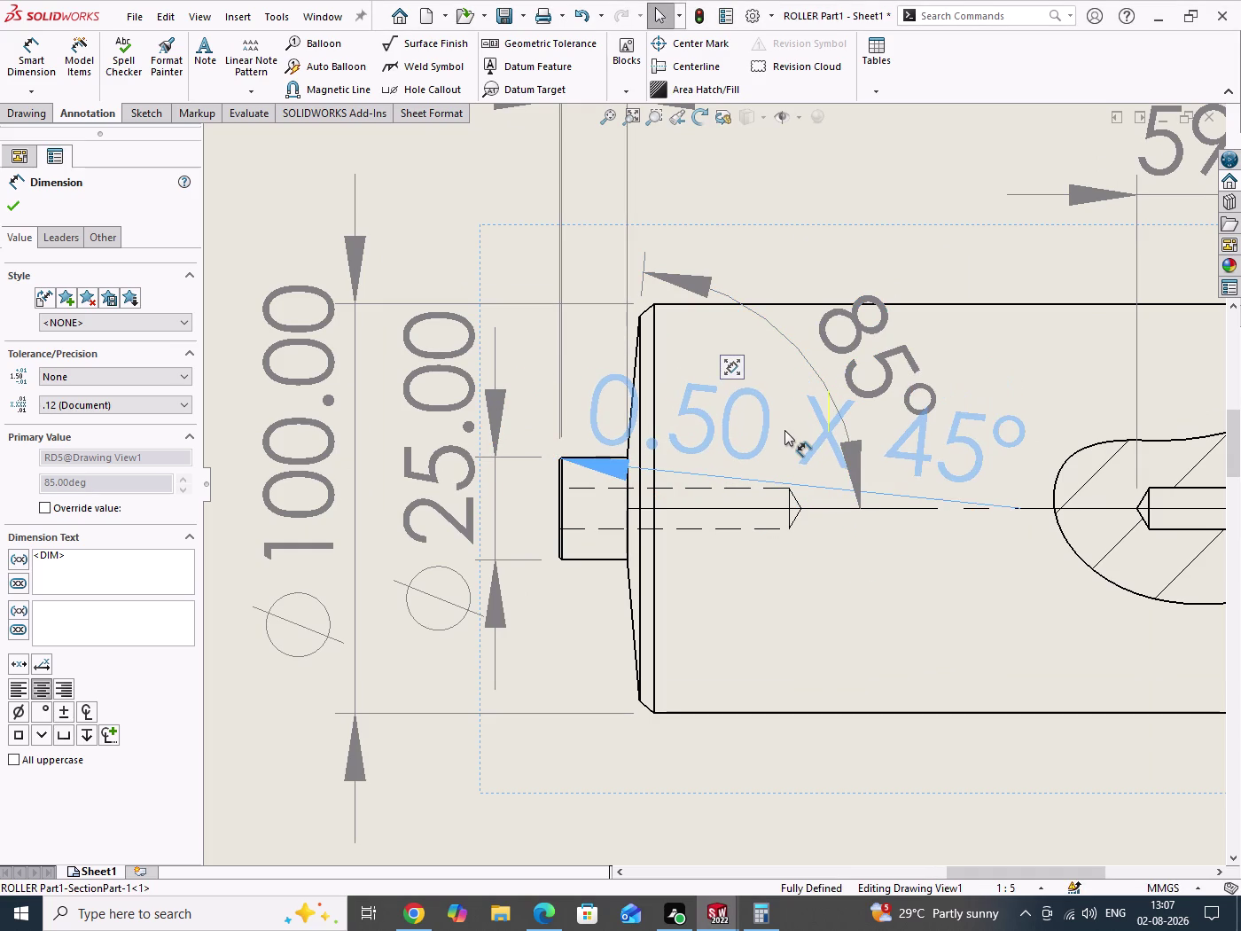
drag(786, 430, 791, 432)
scroll(up, 3)
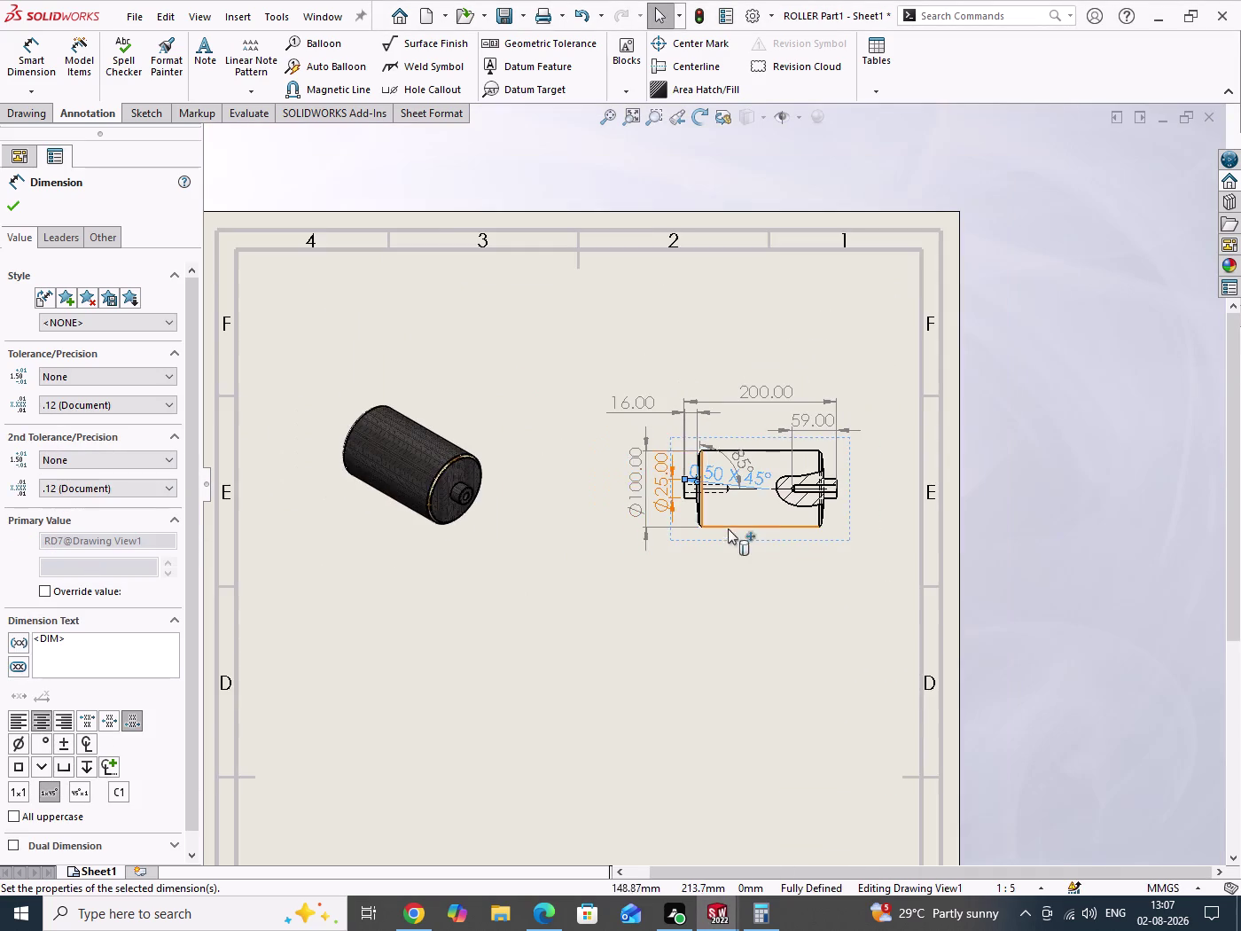
scroll(down, 3)
drag(629, 638, 696, 687)
scroll(up, 3)
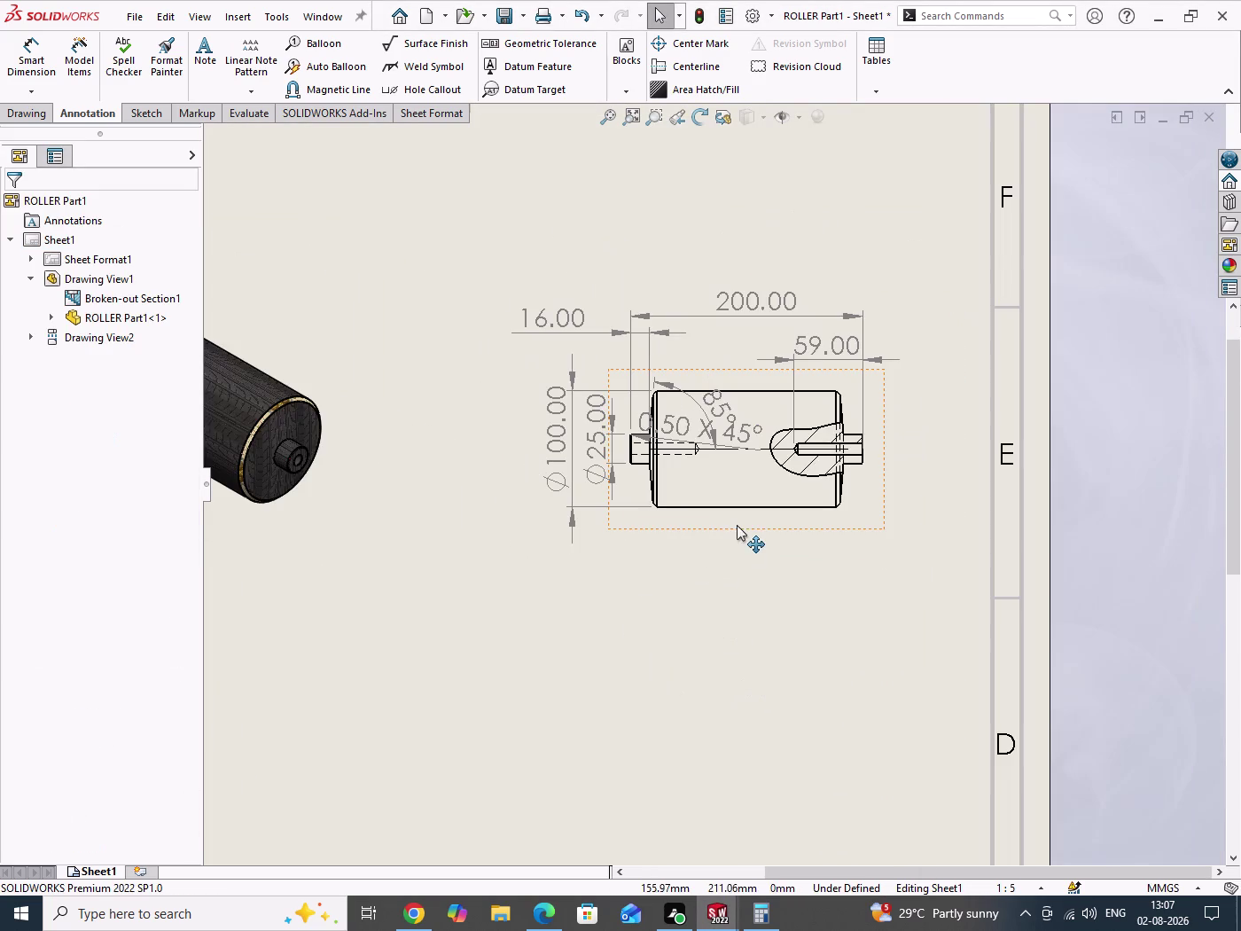
scroll(down, 3)
scroll(down, 3)
Delete the left shaft-end chamfer note.
right_click(675, 427)
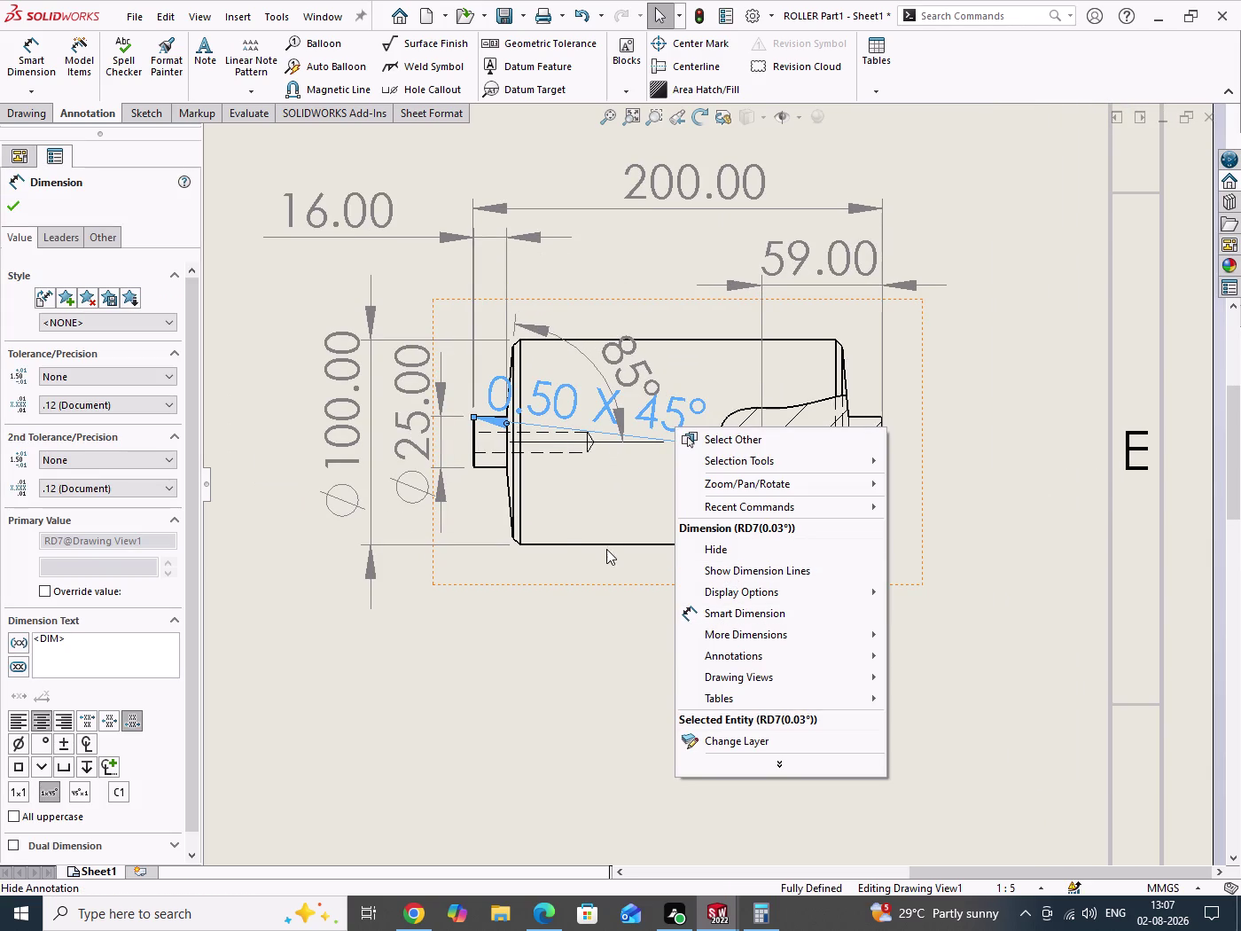
drag(1013, 348, 1034, 520)
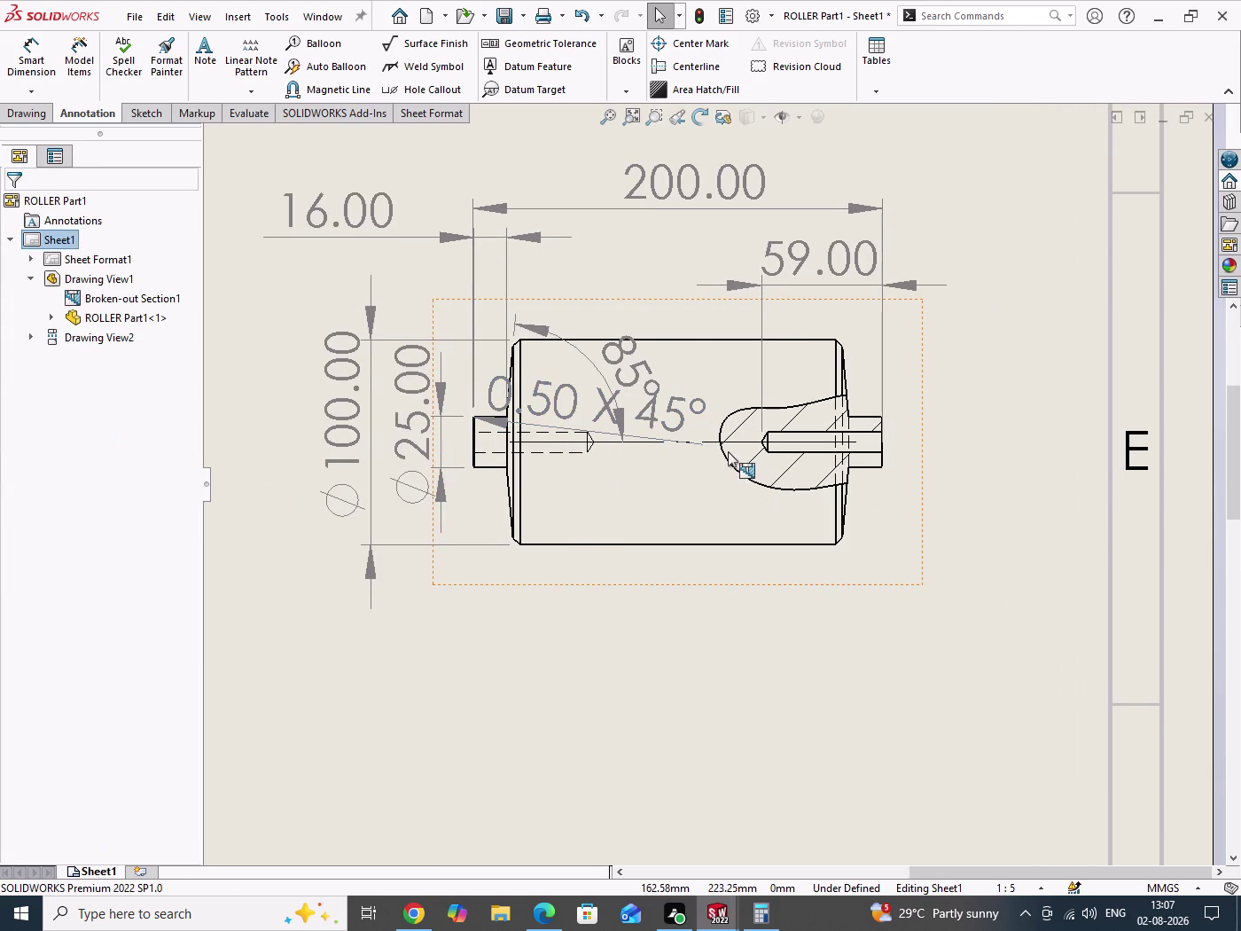
click(692, 413)
key(Delete)
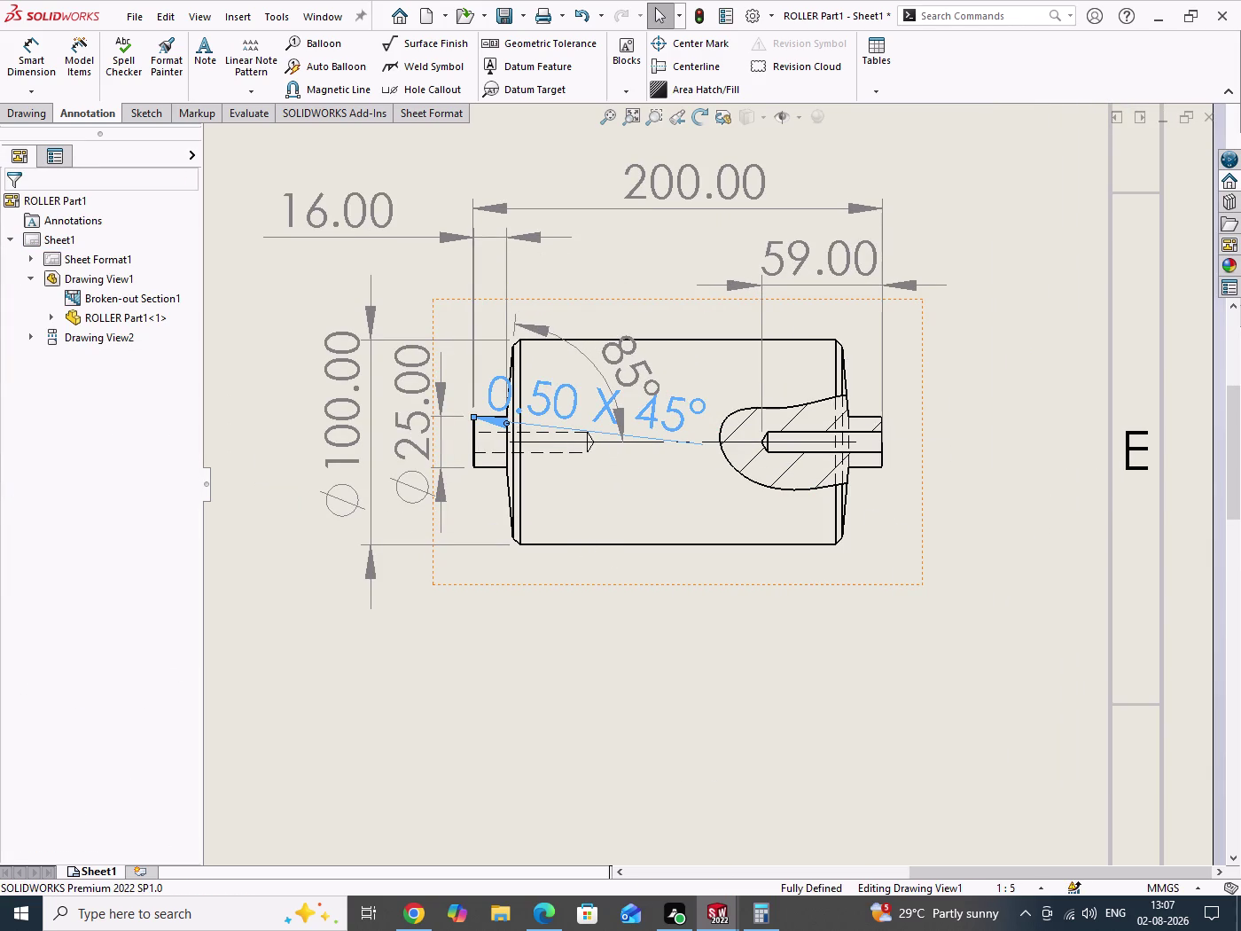
Create a chamfer dimension on the small chamfer at the right shaft end.
click(27, 91)
click(100, 347)
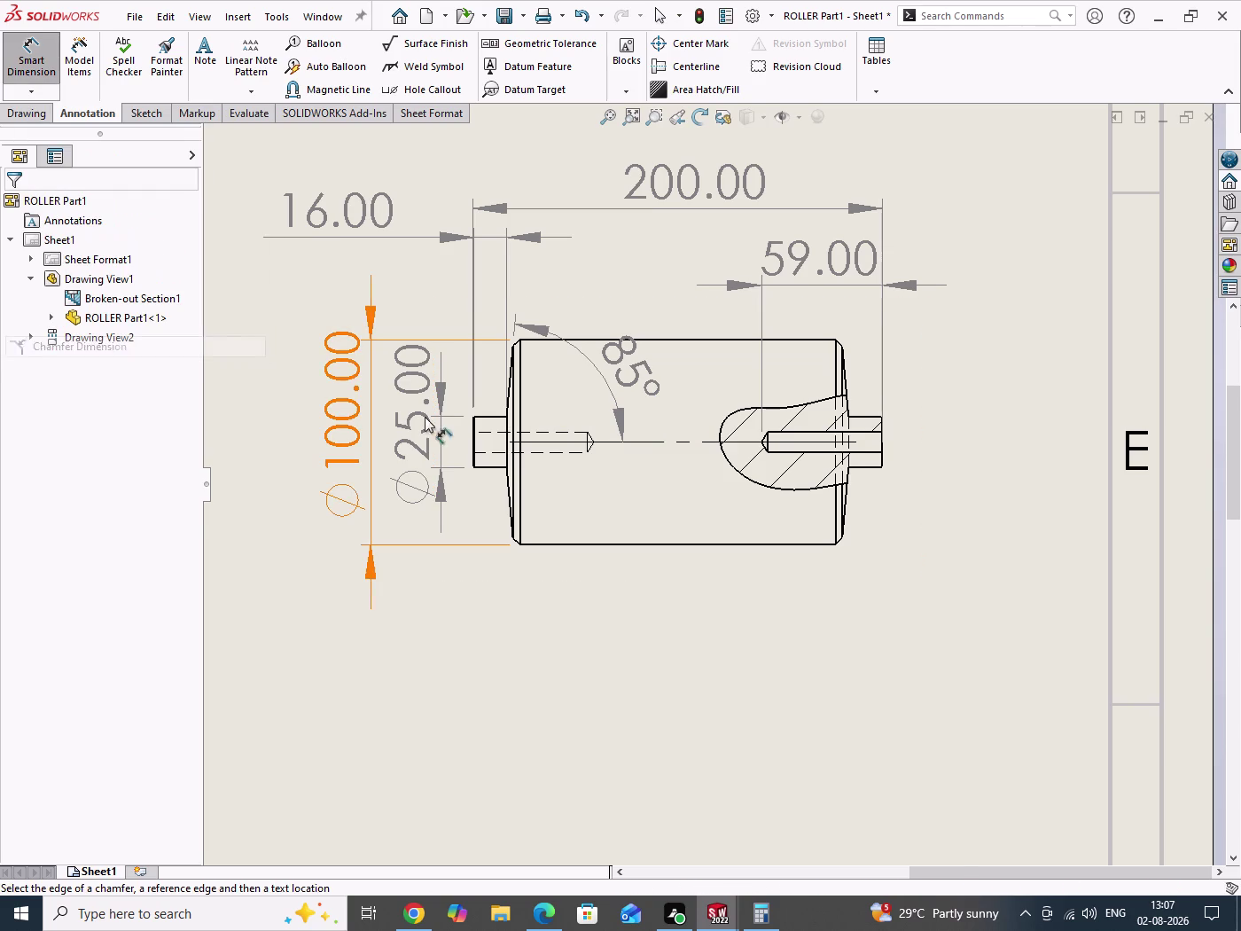
scroll(down, 3)
scroll(down, 3)
scroll(down, 3)
scroll(down, 3)
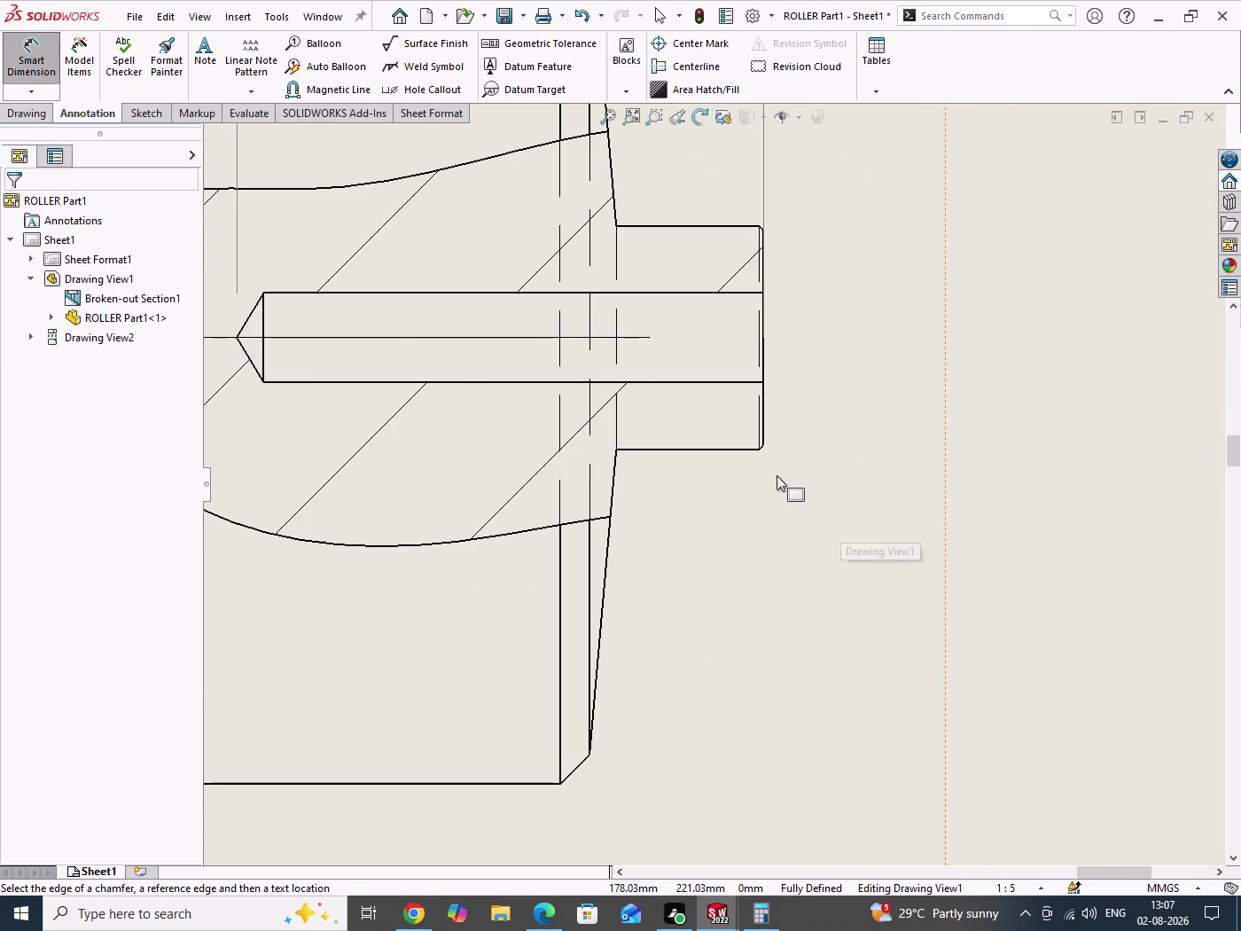
scroll(down, 3)
scroll(up, 3)
scroll(down, 3)
scroll(down, 3)
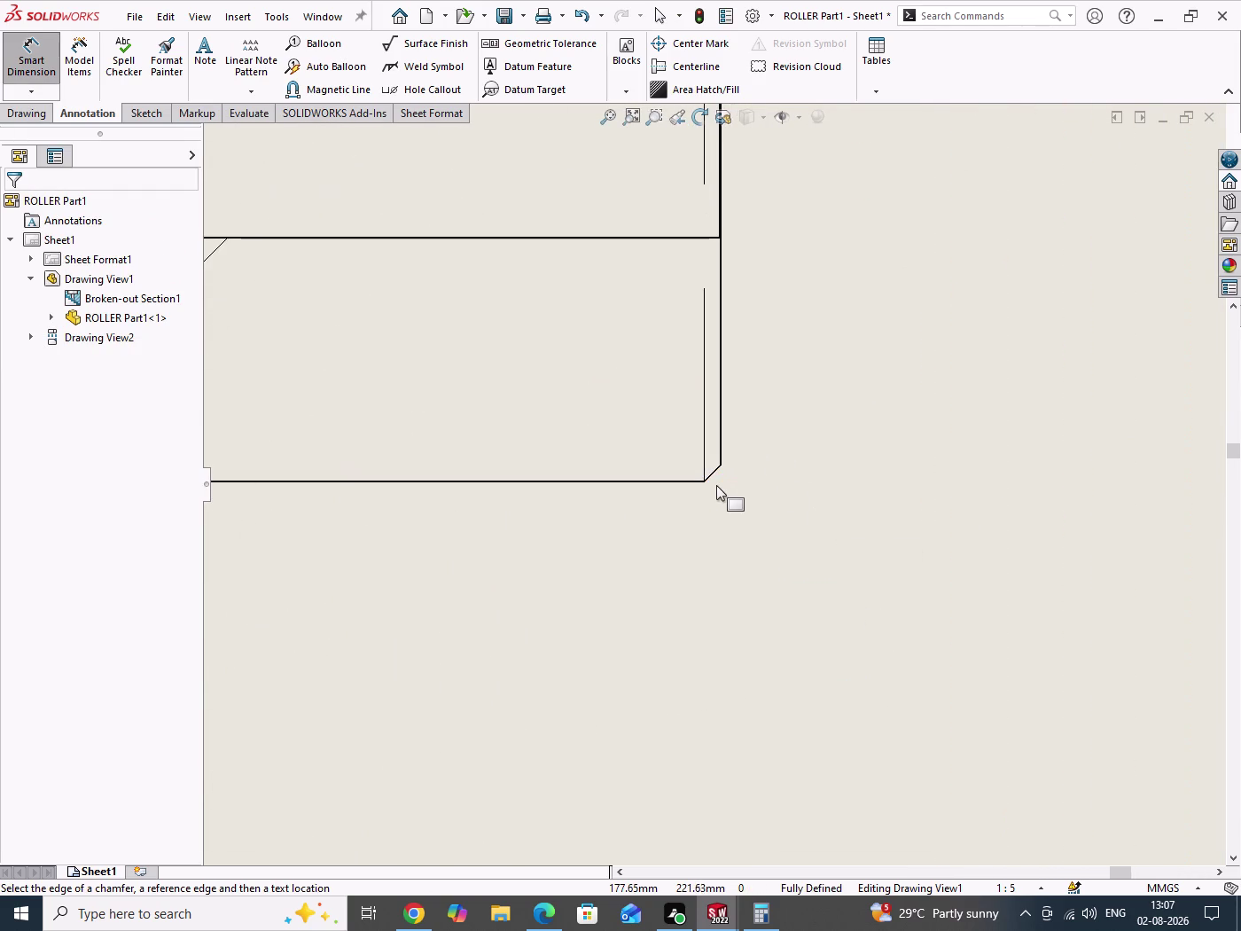
click(716, 469)
click(680, 483)
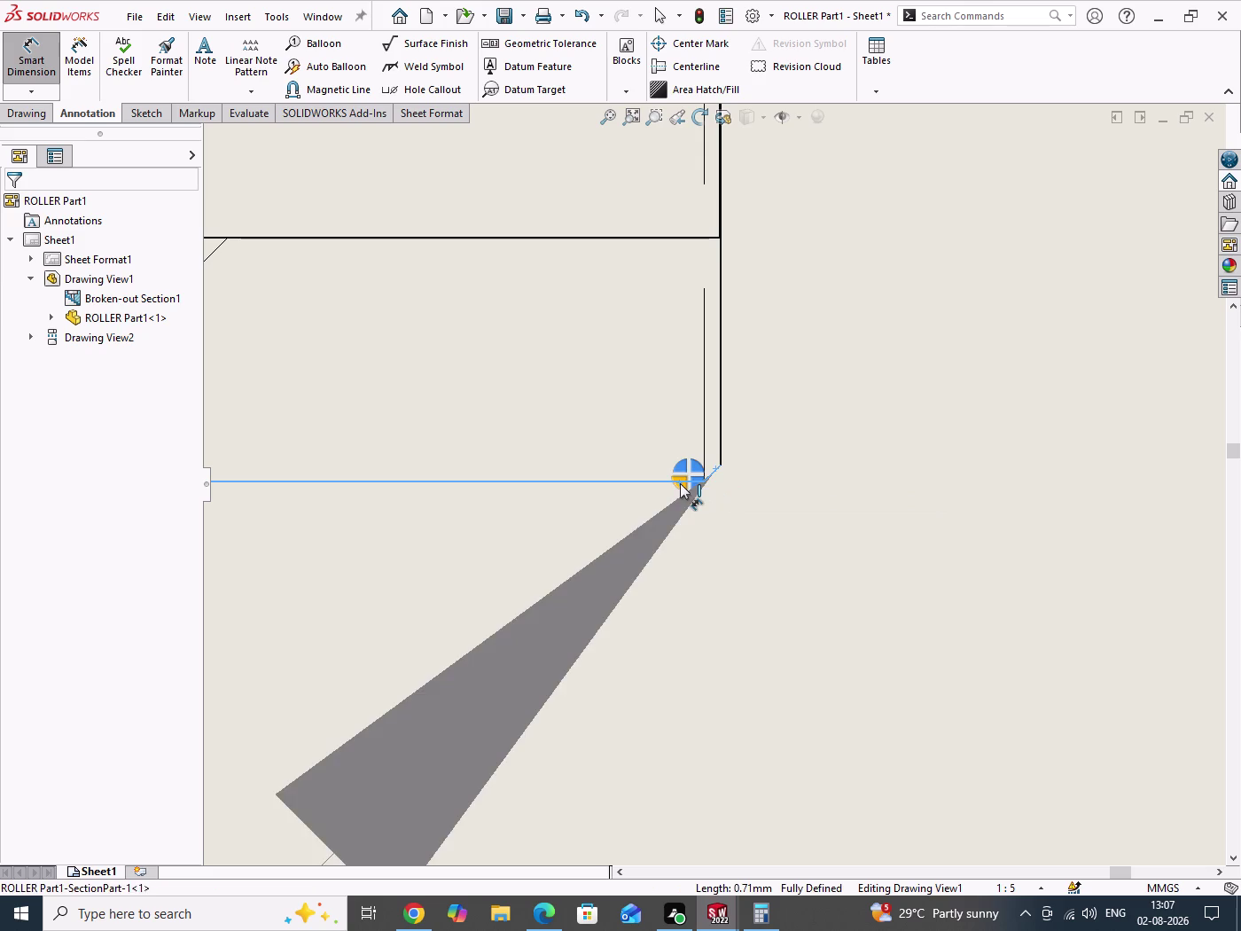
click(698, 470)
scroll(up, 3)
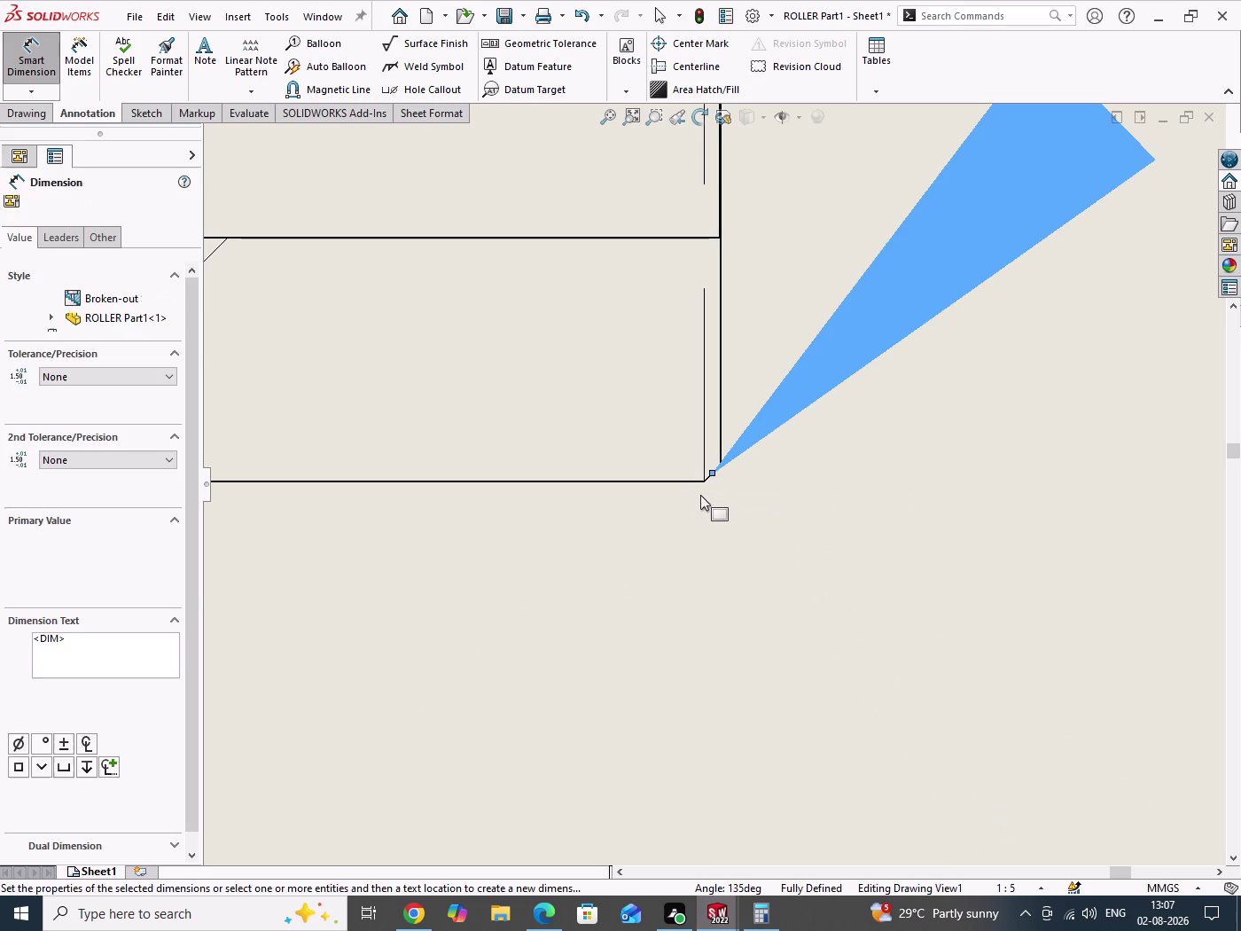
scroll(up, 3)
scroll(up, 3)
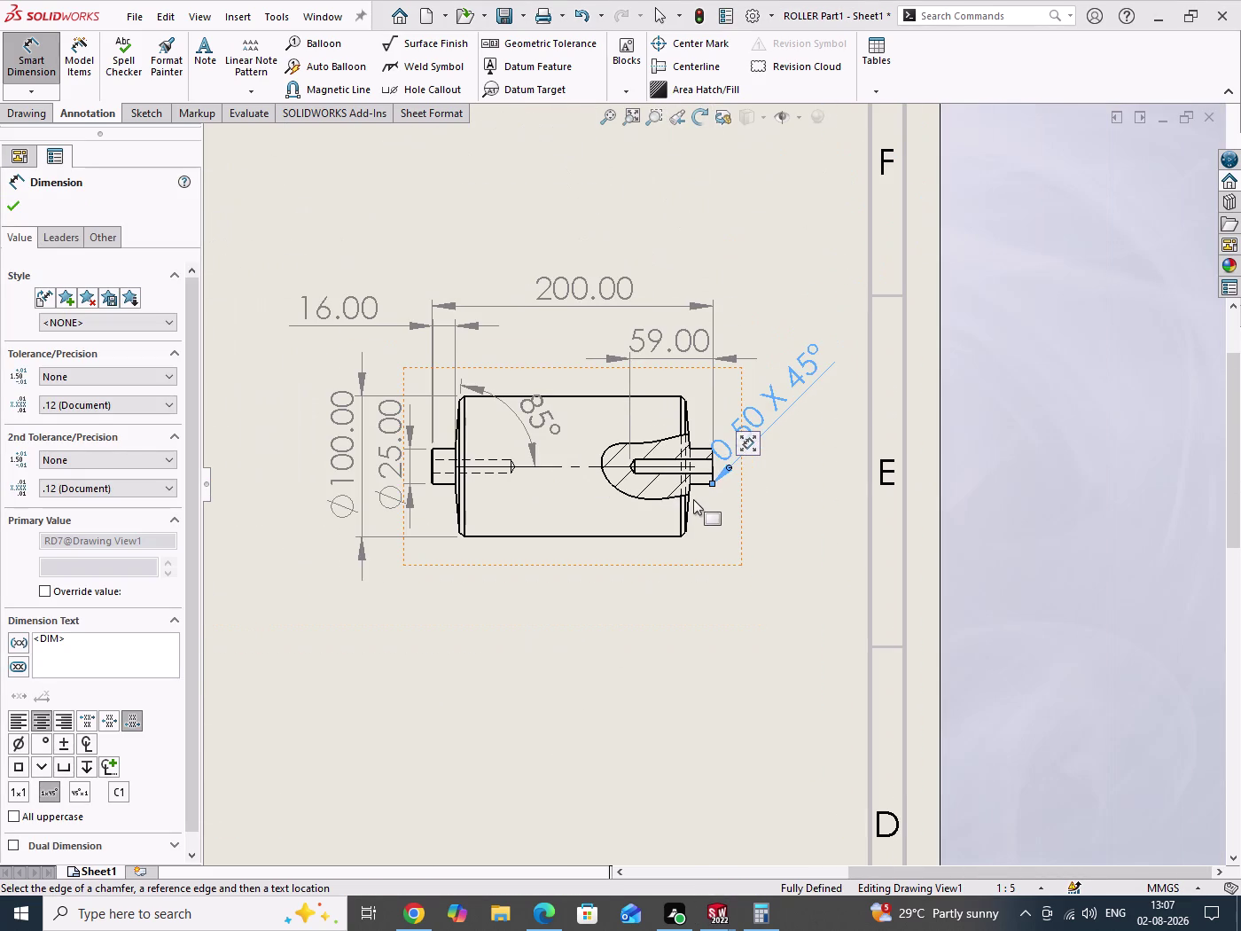
Place the right 0.50 X 45° chamfer note diagonally below the shaft end.
click(14, 211)
drag(431, 217, 513, 230)
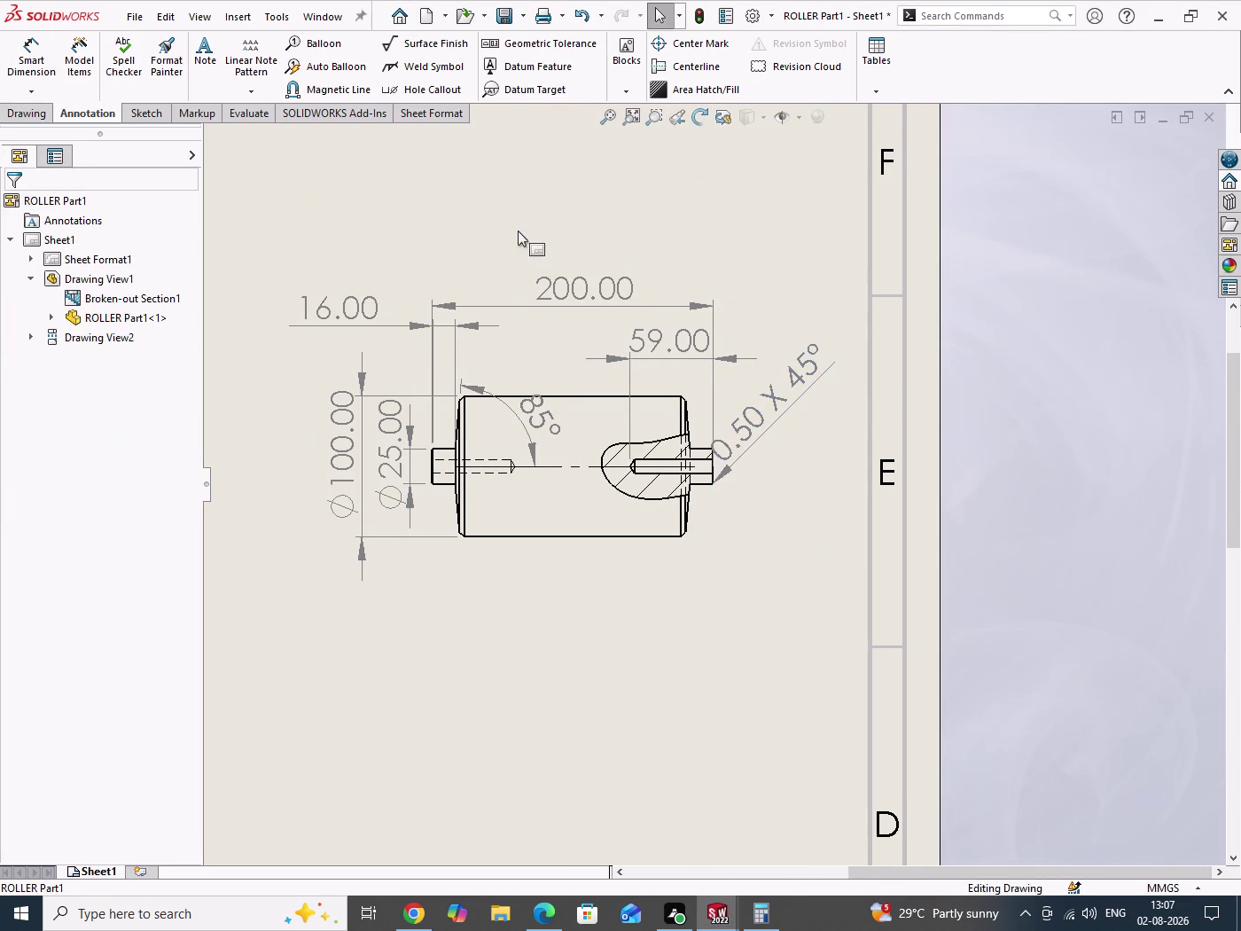
drag(766, 413, 772, 508)
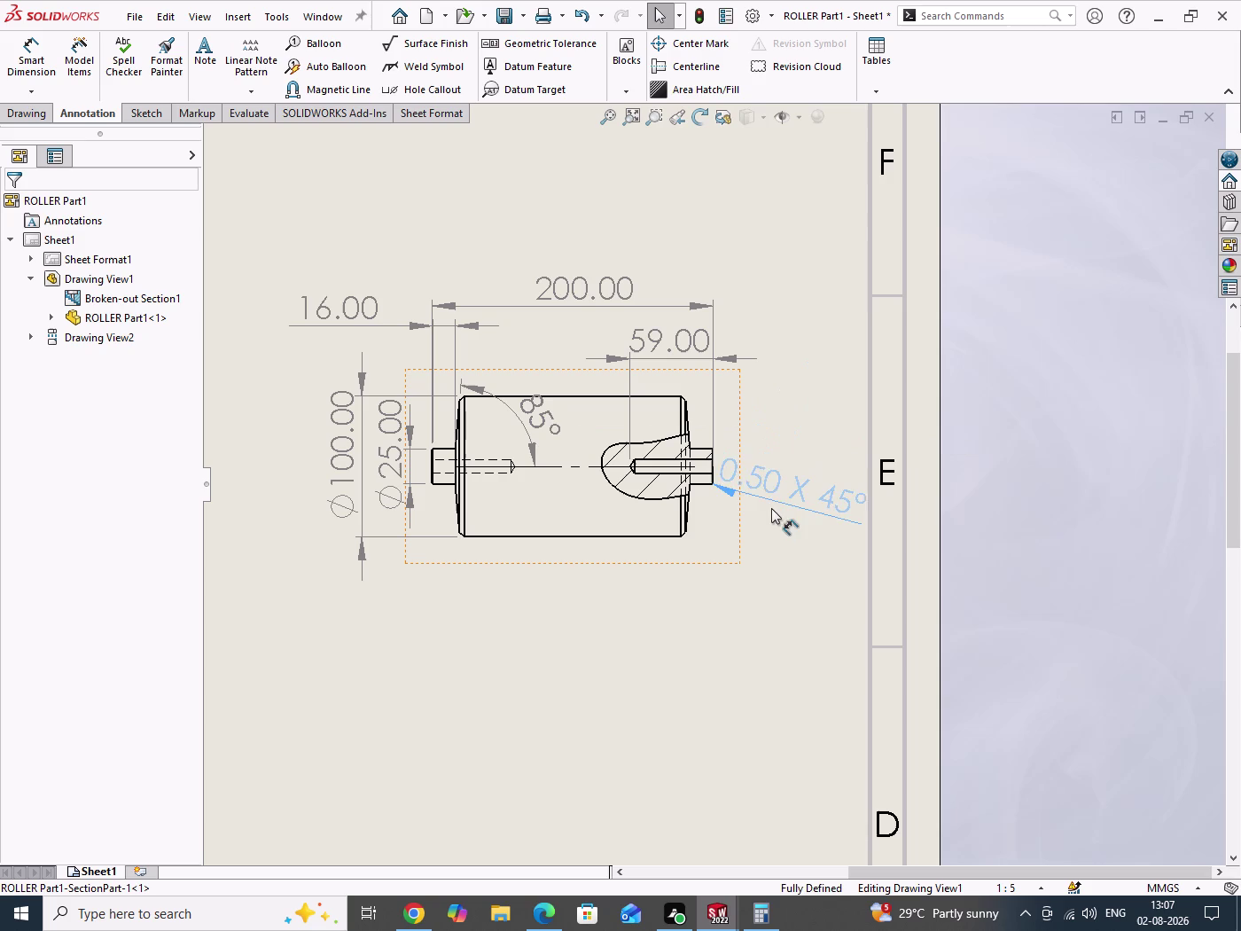
drag(772, 509, 761, 529)
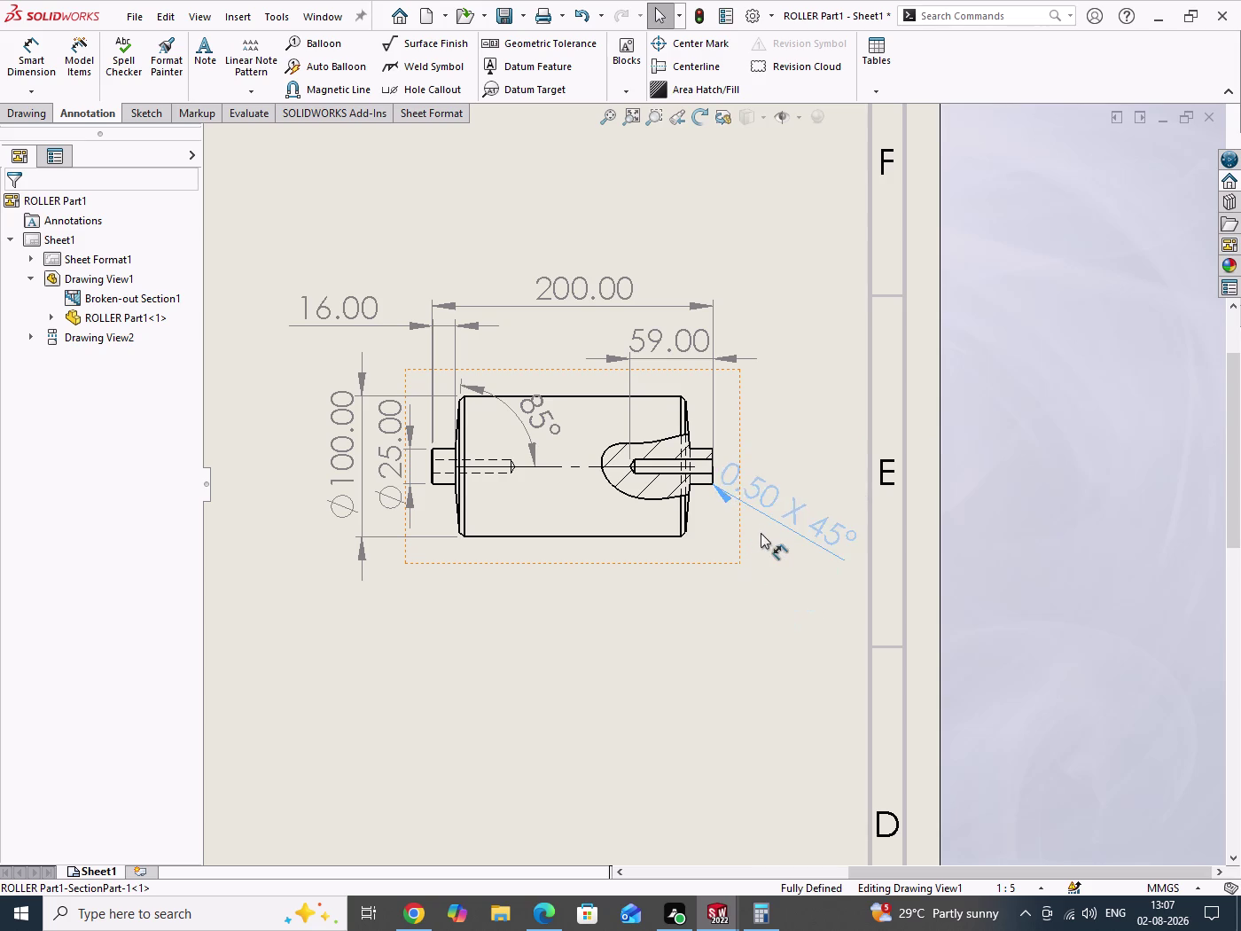
drag(760, 529, 771, 512)
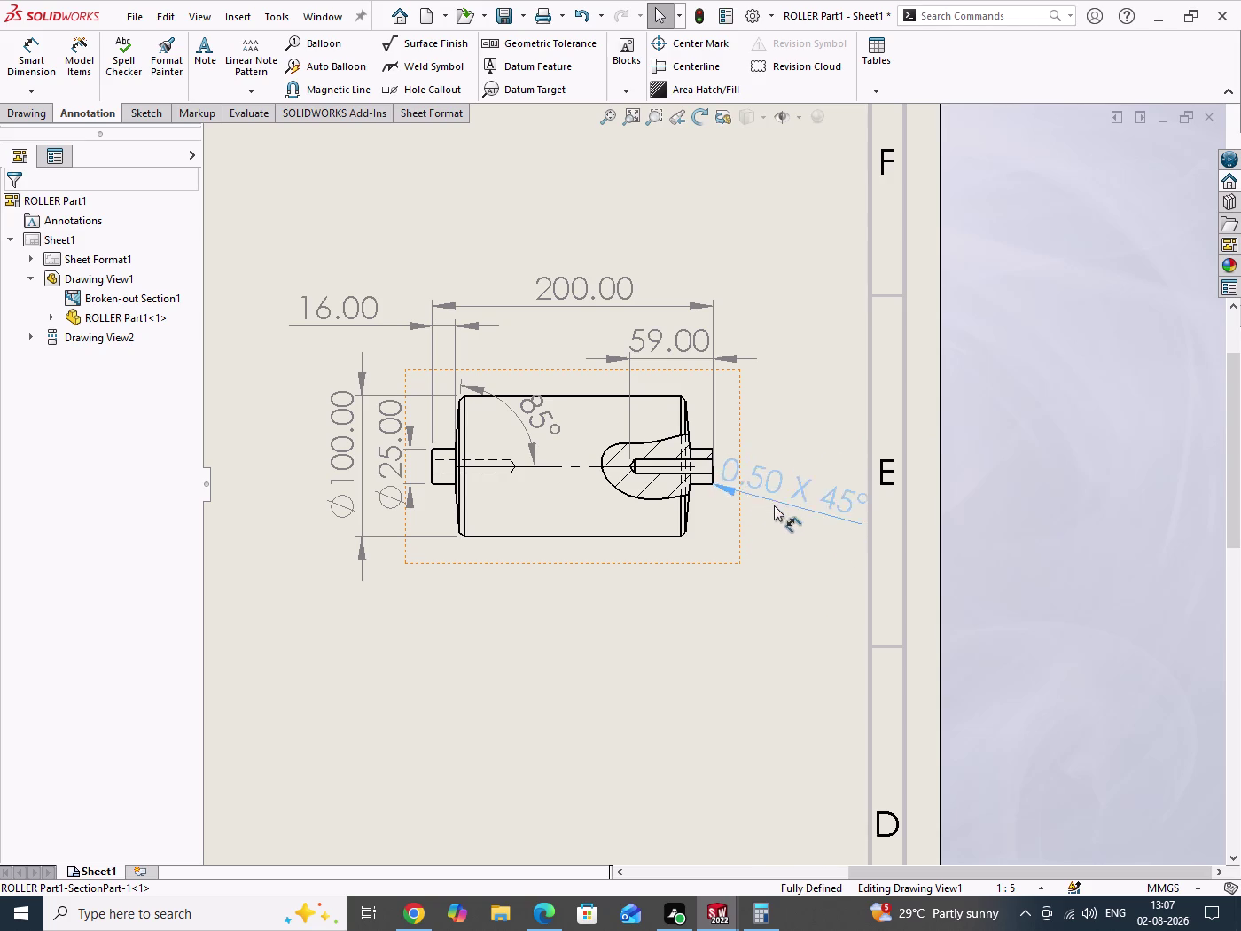
drag(771, 512, 760, 558)
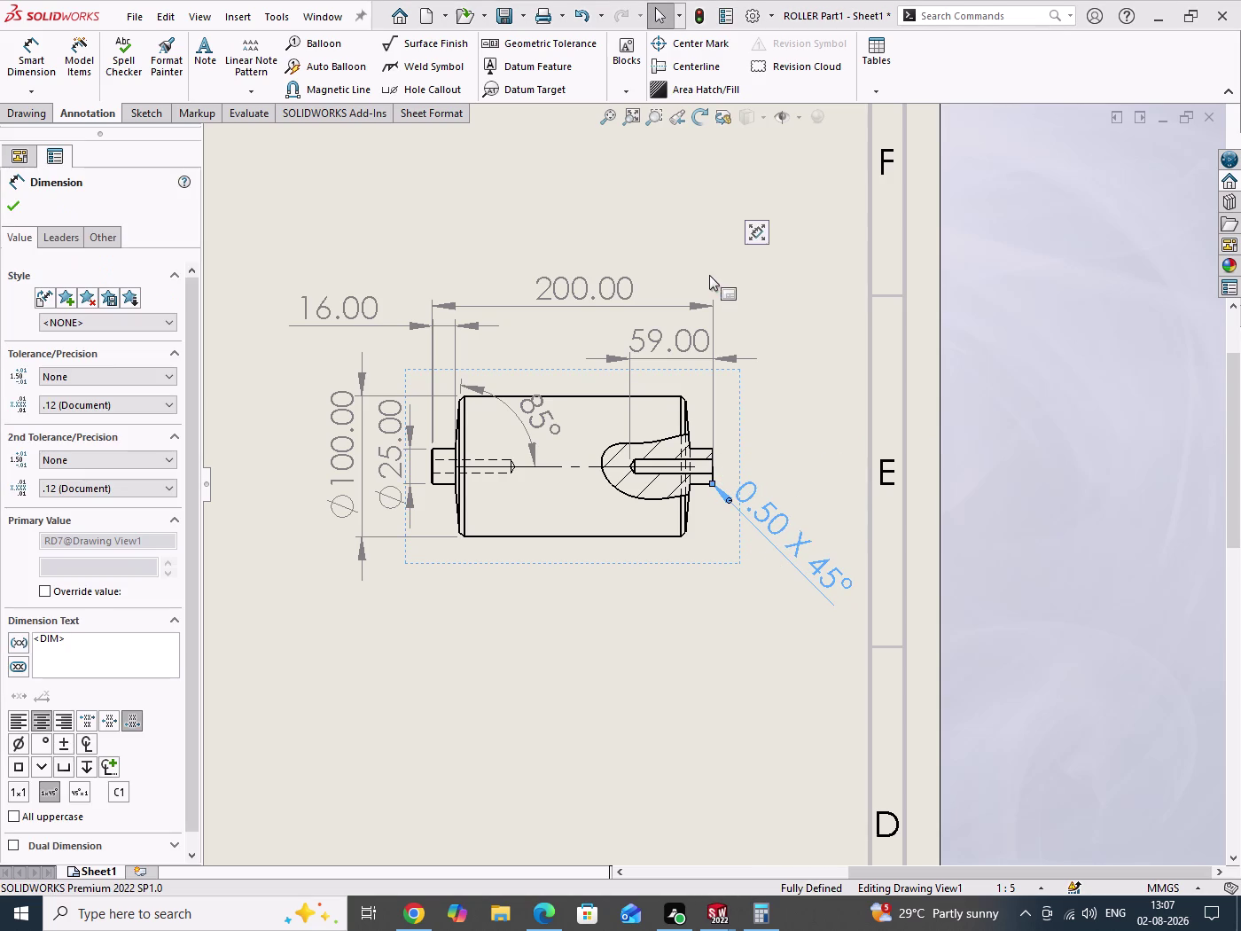
drag(701, 206, 713, 249)
scroll(up, 3)
scroll(up, 3)
scroll(down, 3)
scroll(down, 3)
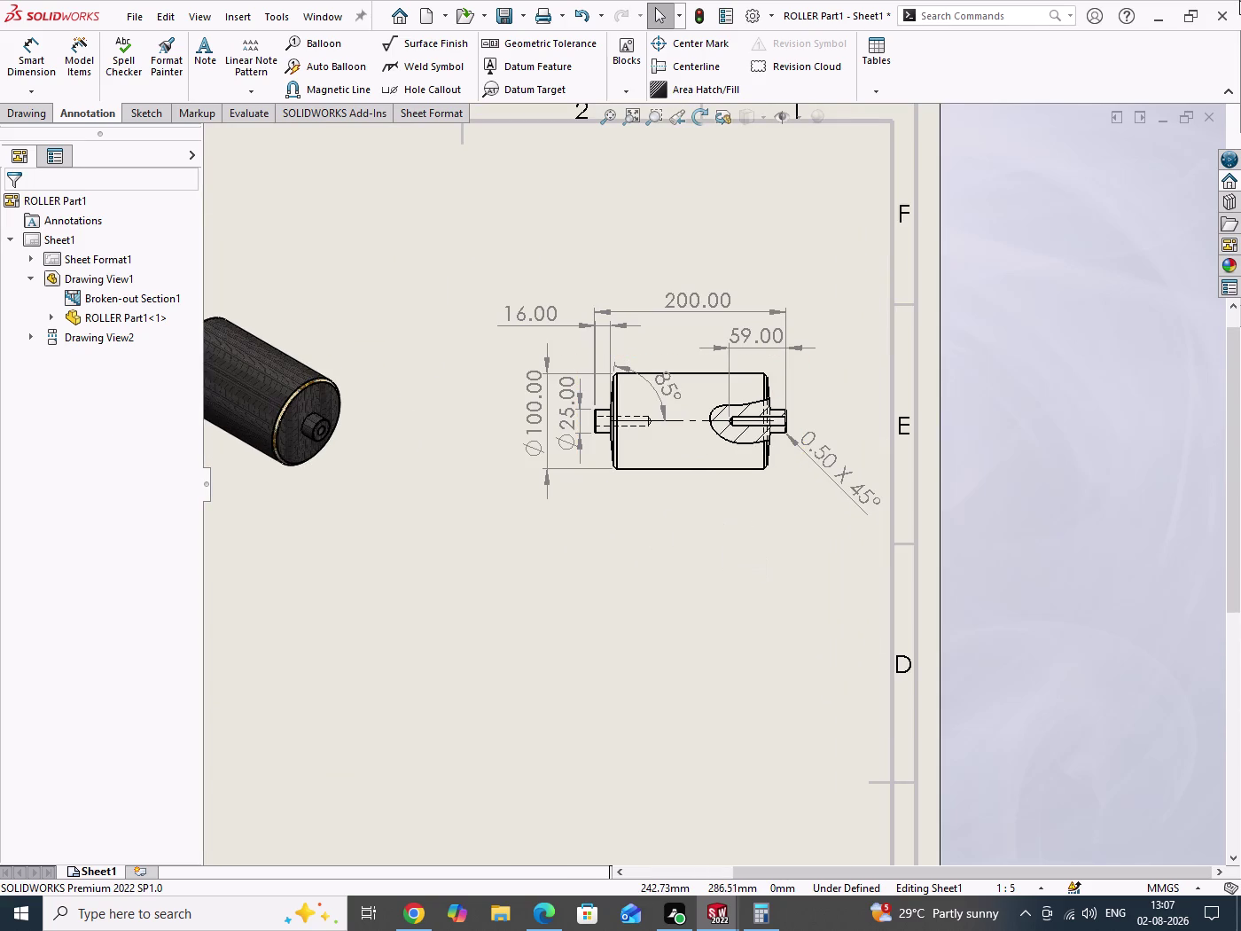
drag(685, 581, 736, 656)
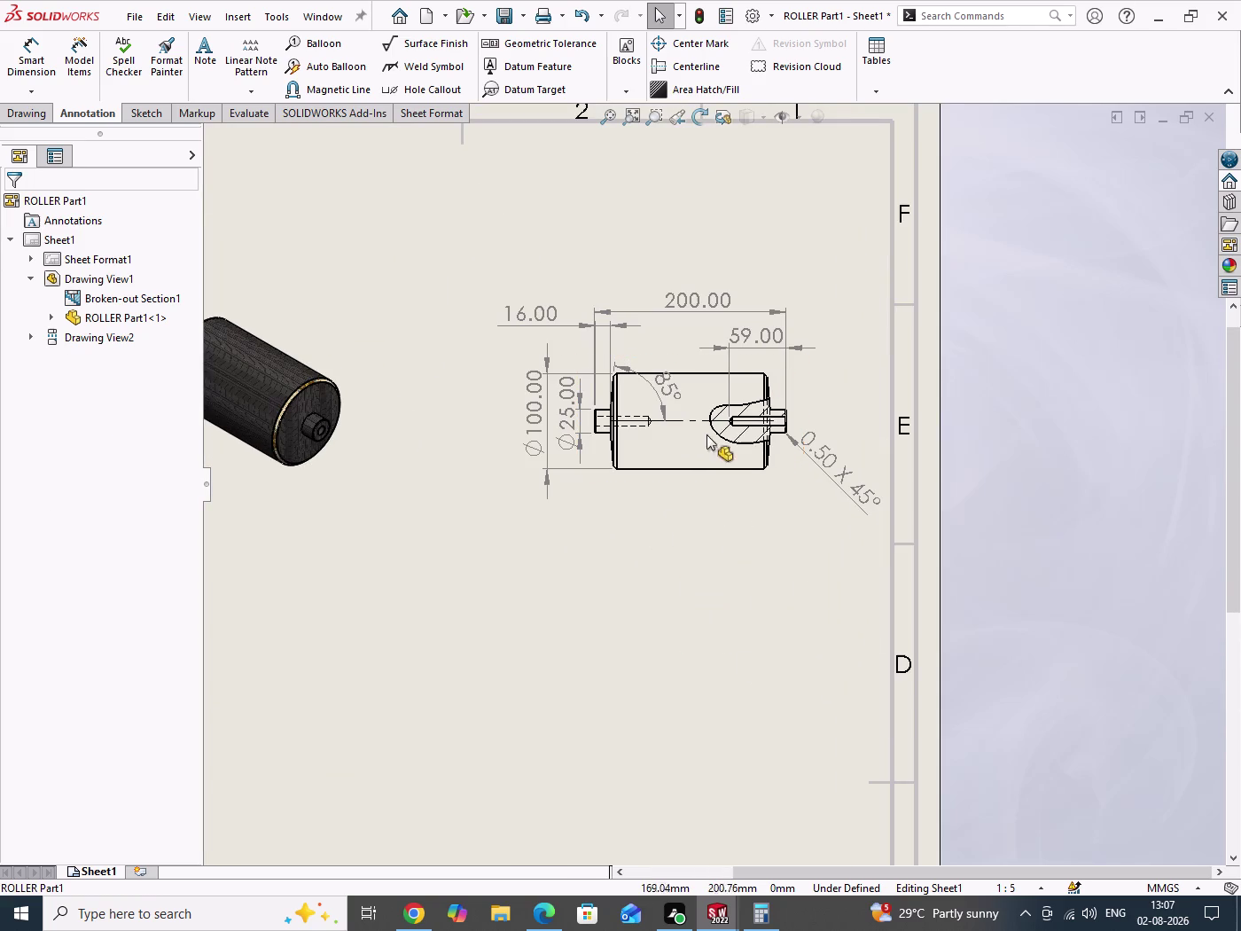
scroll(down, 3)
drag(867, 644, 880, 670)
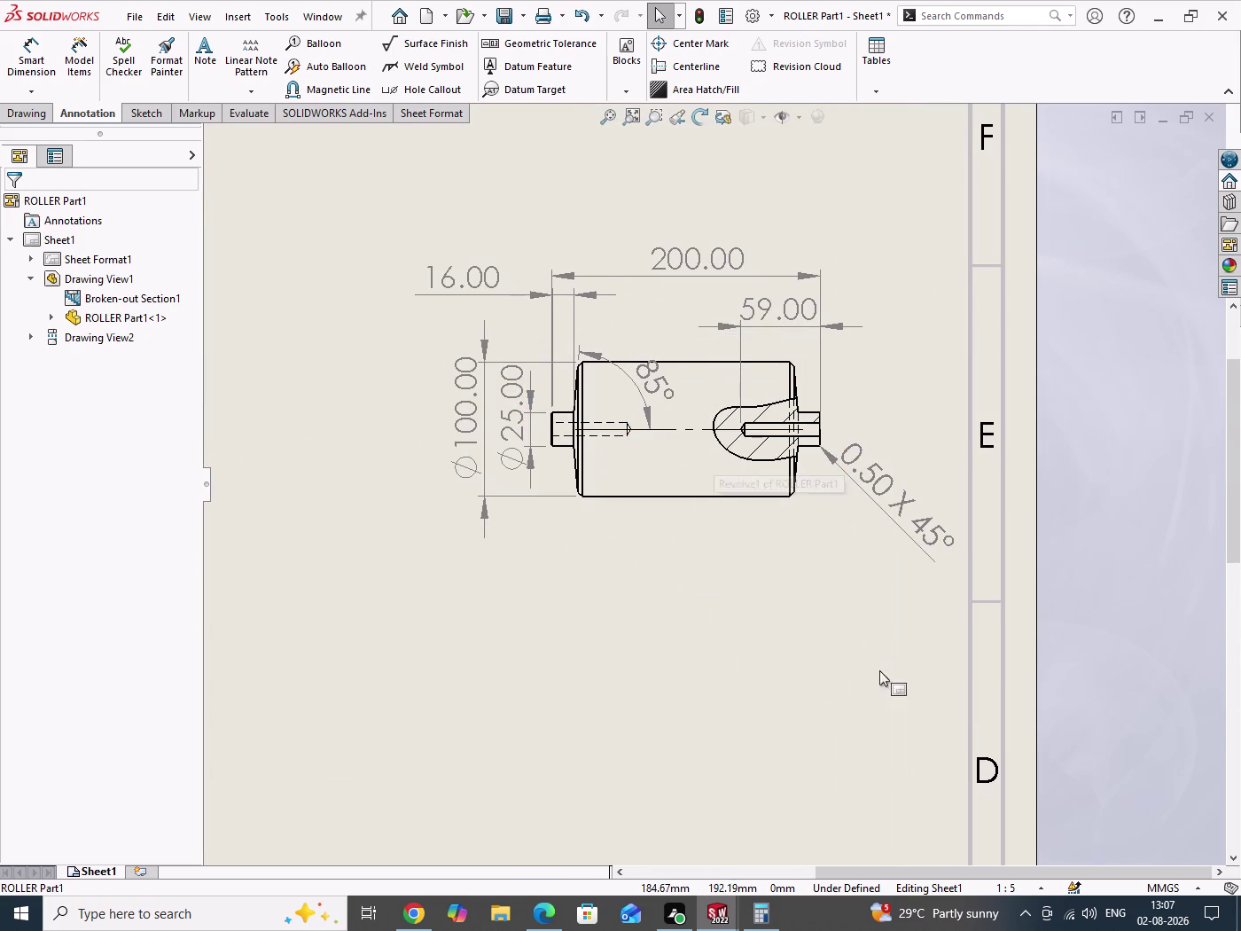
drag(880, 670, 892, 687)
scroll(down, 3)
scroll(down, 3)
scroll(up, 3)
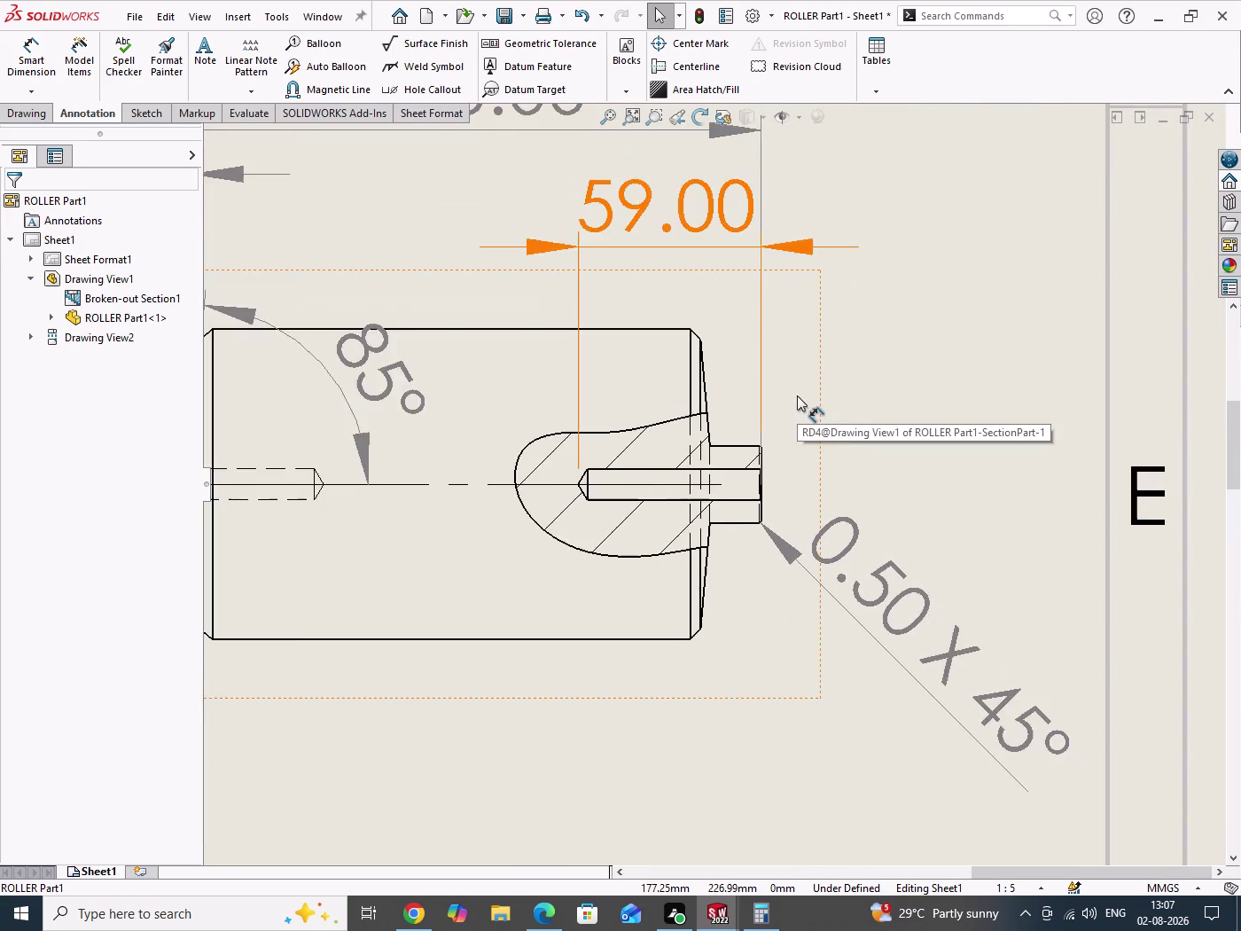
scroll(up, 3)
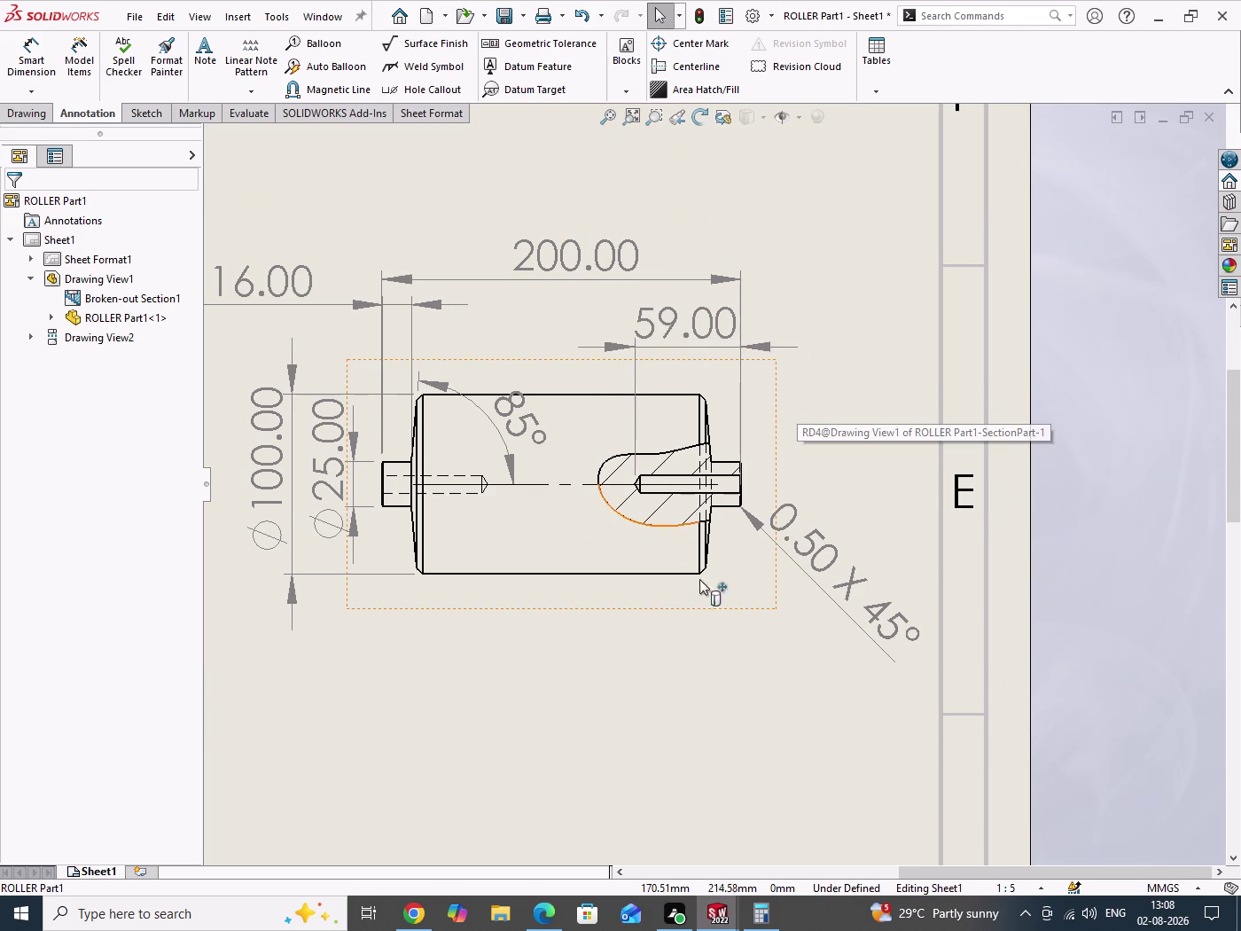
scroll(up, 3)
scroll(down, 3)
scroll(down, 3)
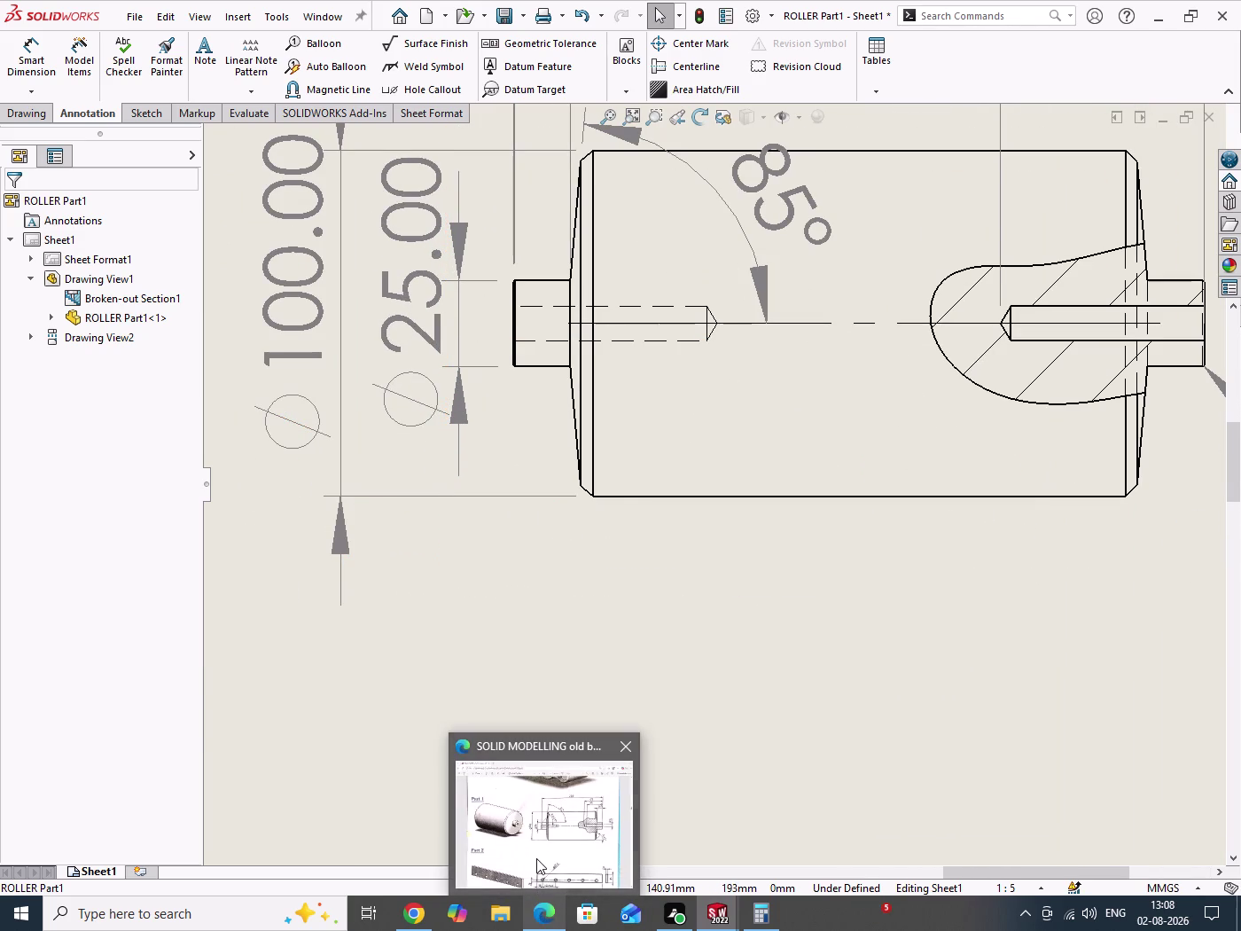
click(536, 851)
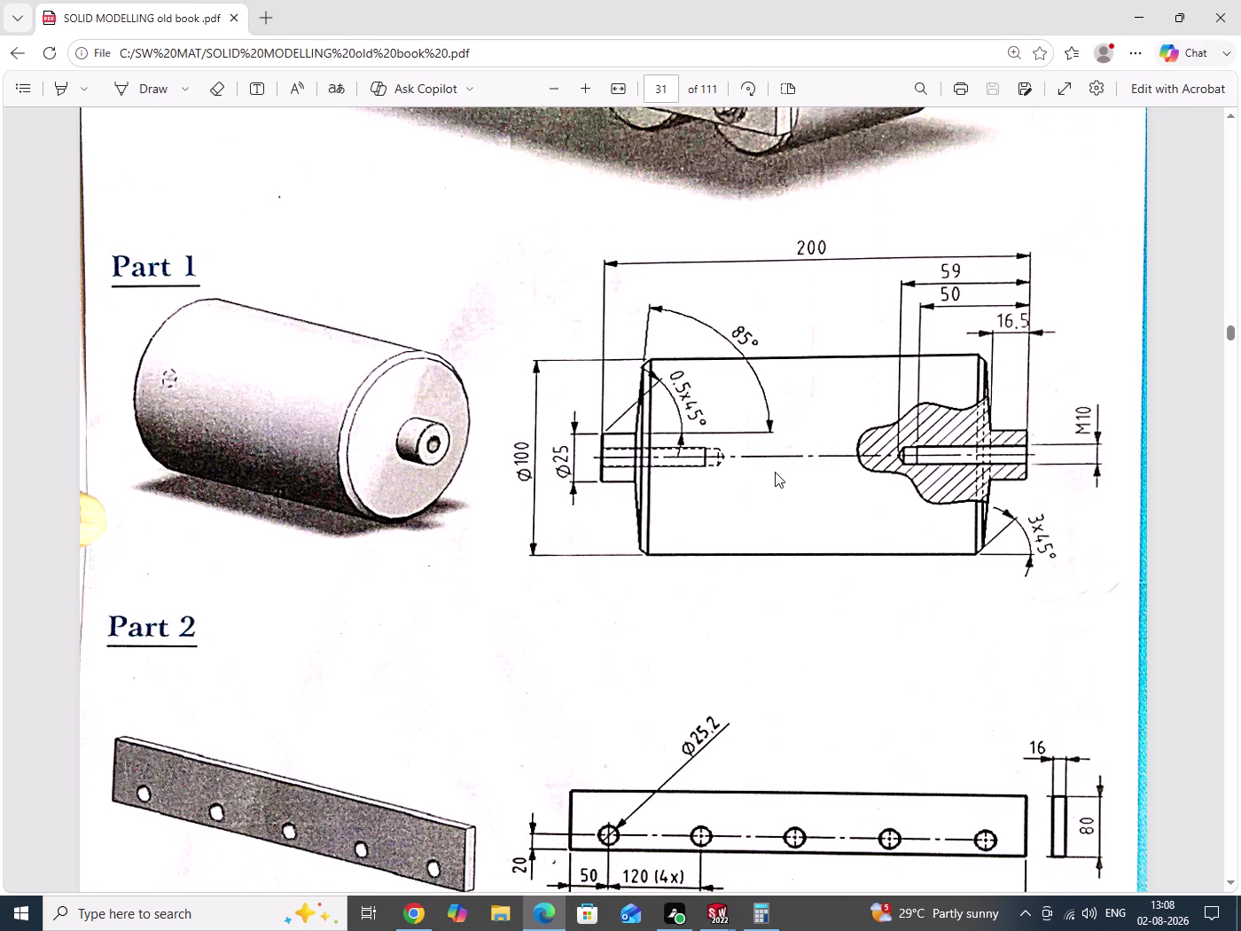
Minimize the reference PDF and start saving the roller drawing.
key(ctrl+s)
click(1142, 19)
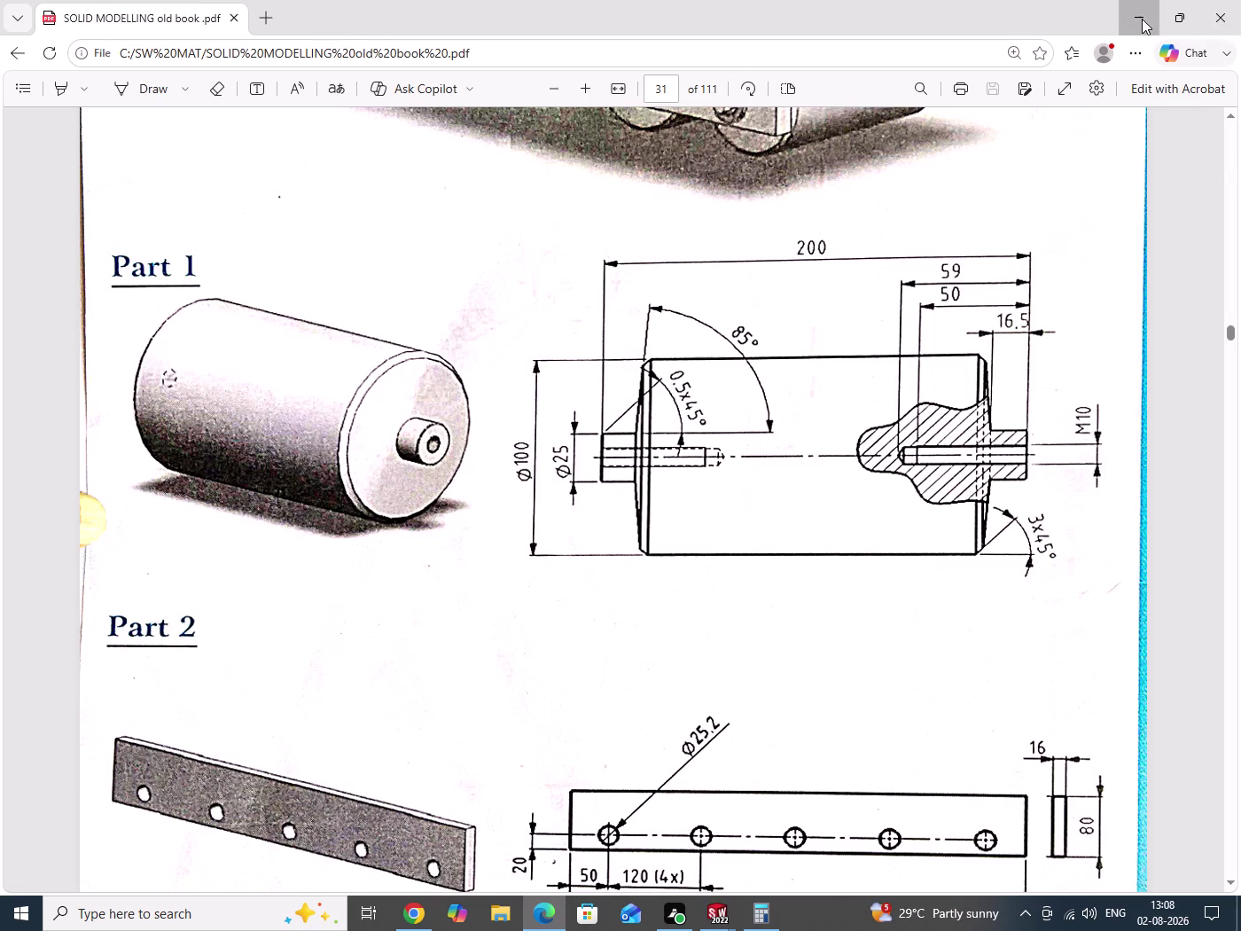
drag(845, 427, 890, 507)
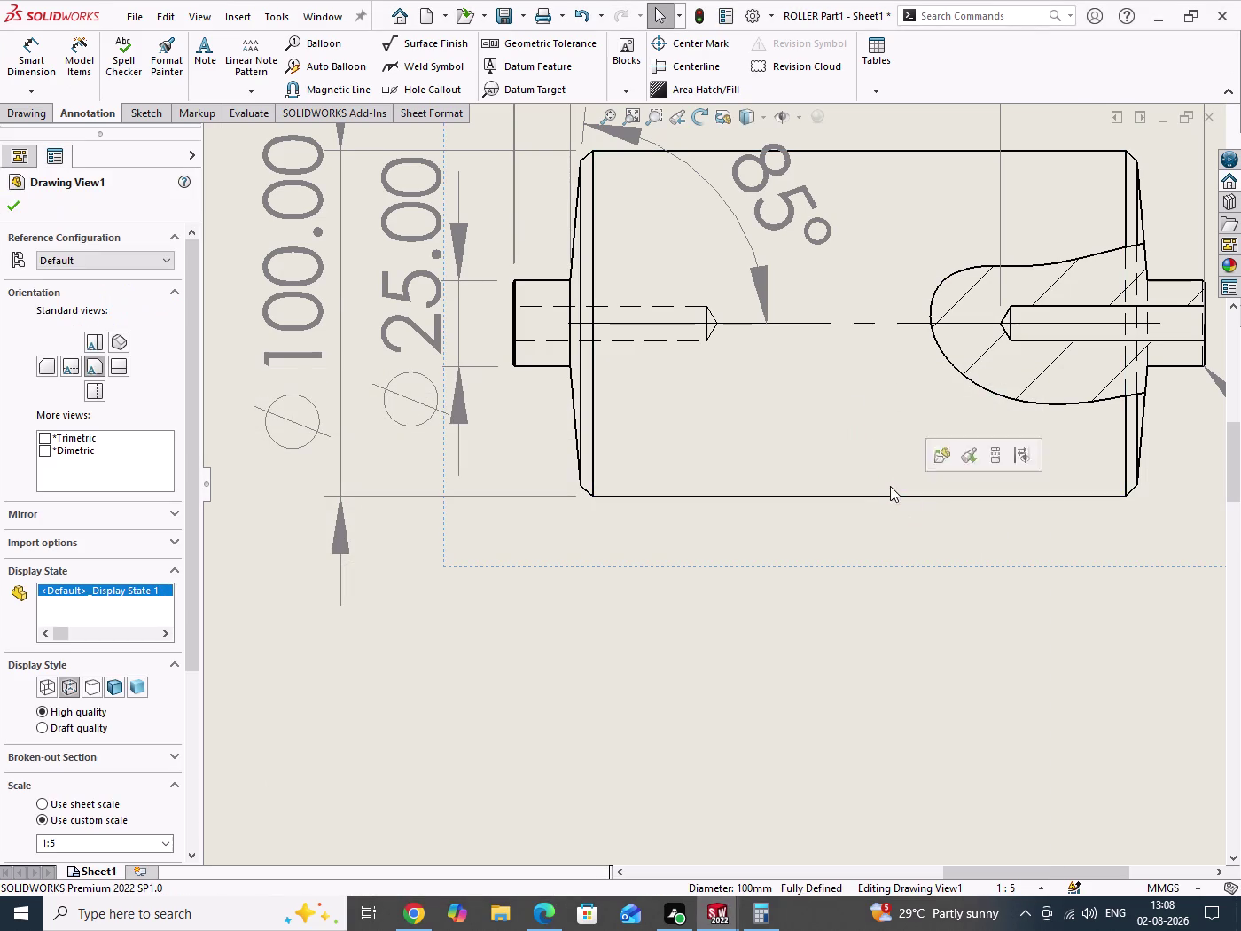
key(ctrl+s)
Save the drawing as ROLLER Part1 in the ROLLER TRACK folder.
click(375, 280)
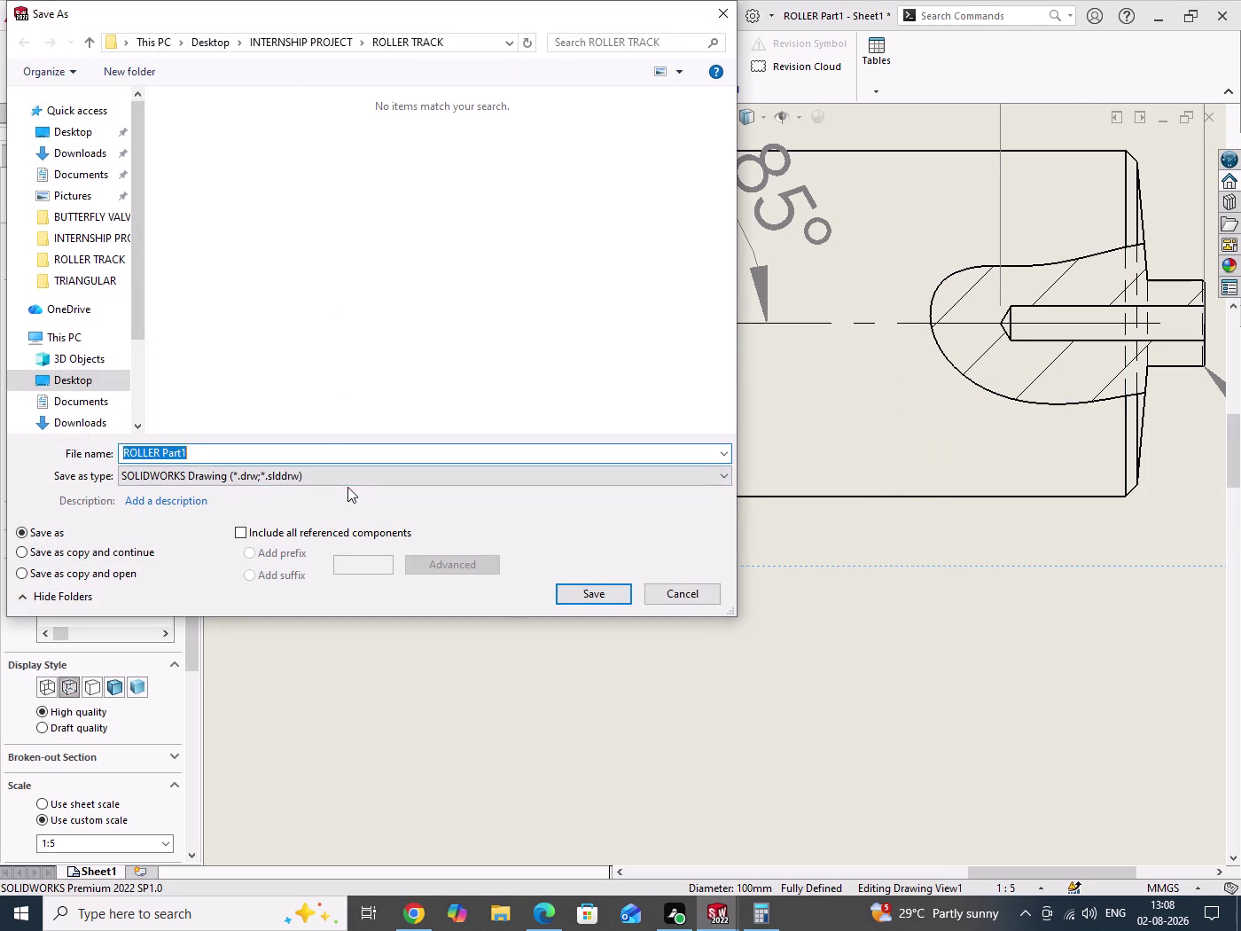
click(560, 594)
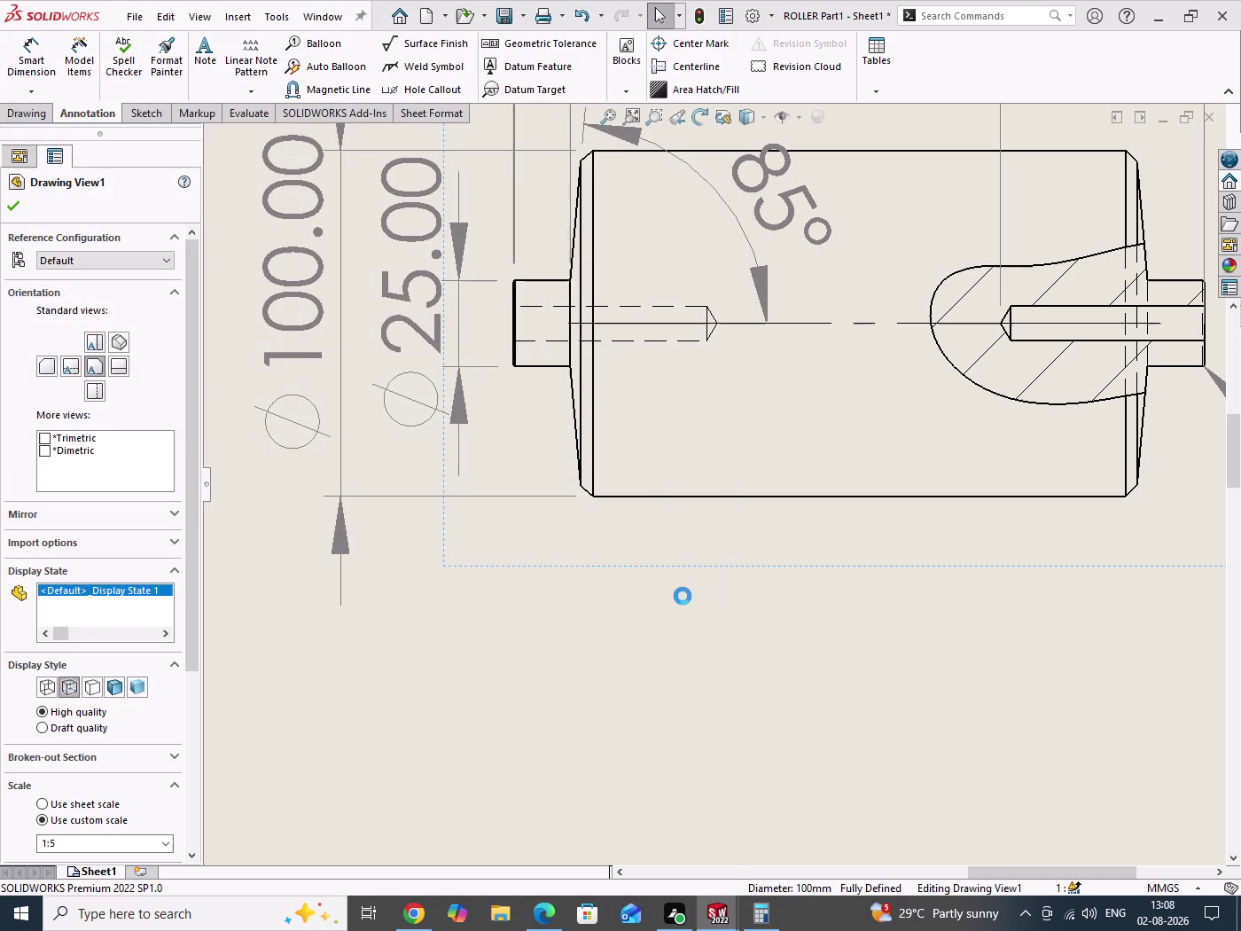
scroll(up, 3)
scroll(up, 3)
drag(533, 579, 615, 684)
Nudge the roller section view into its final position on the sheet.
scroll(down, 3)
scroll(up, 3)
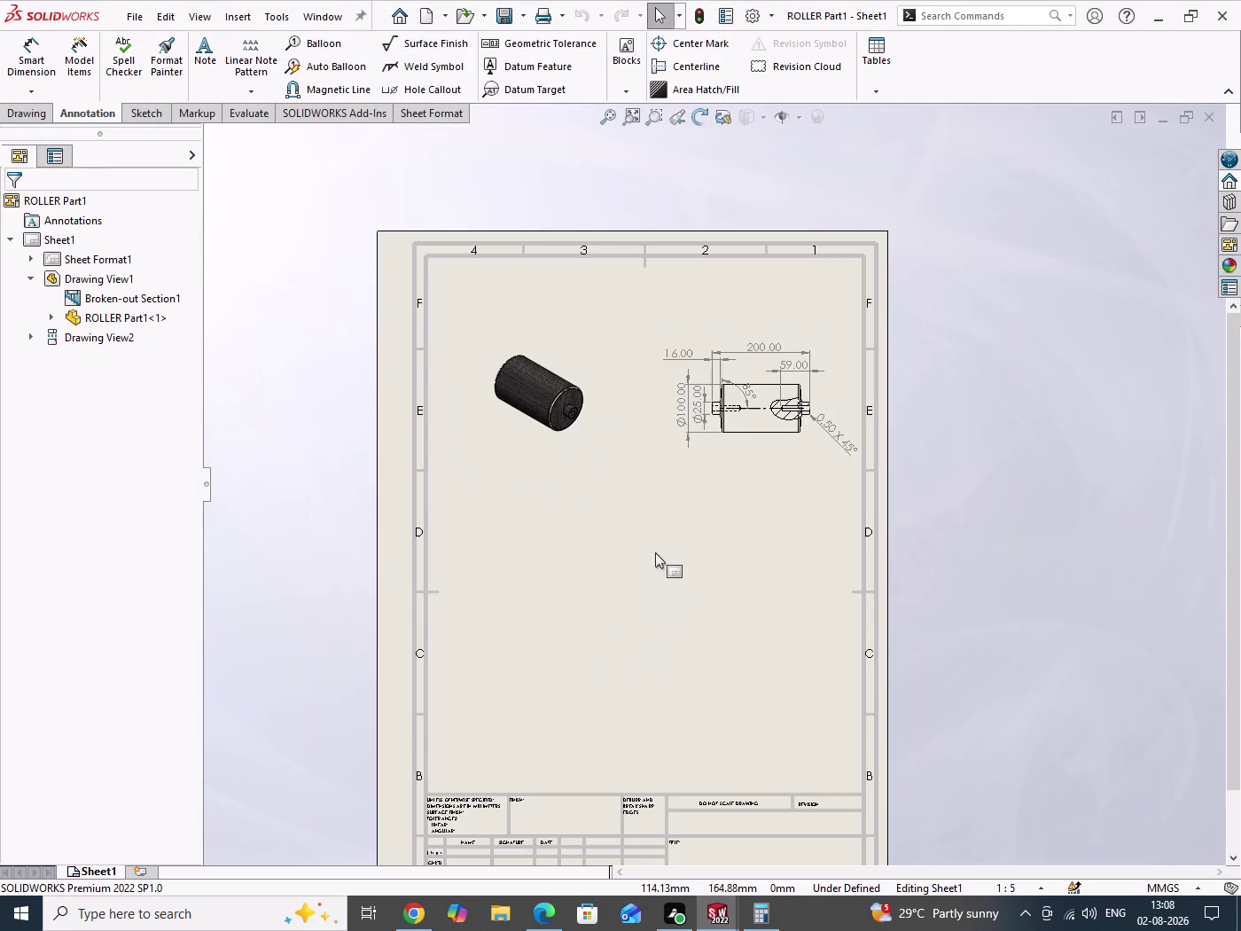
scroll(down, 3)
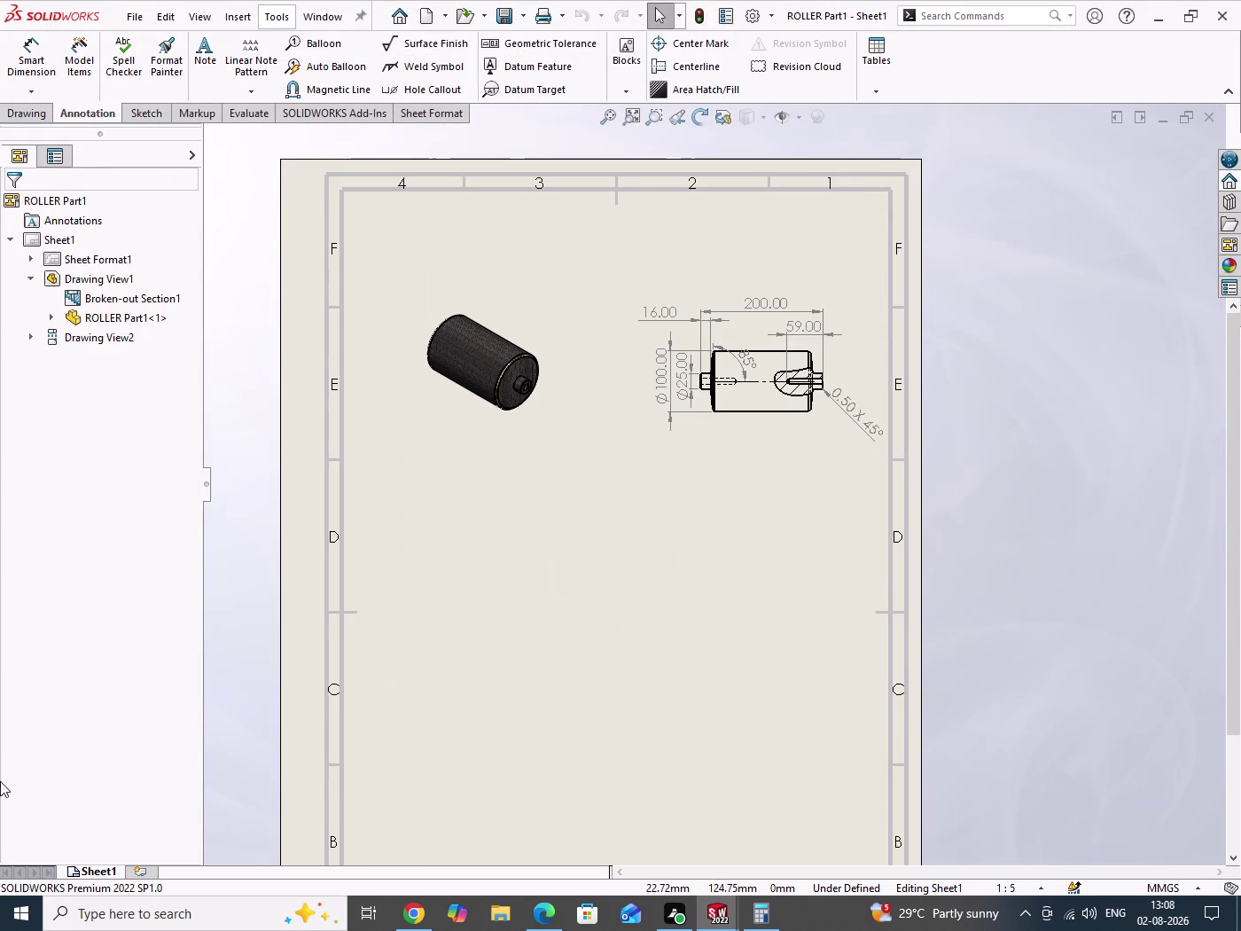
scroll(down, 3)
scroll(up, 3)
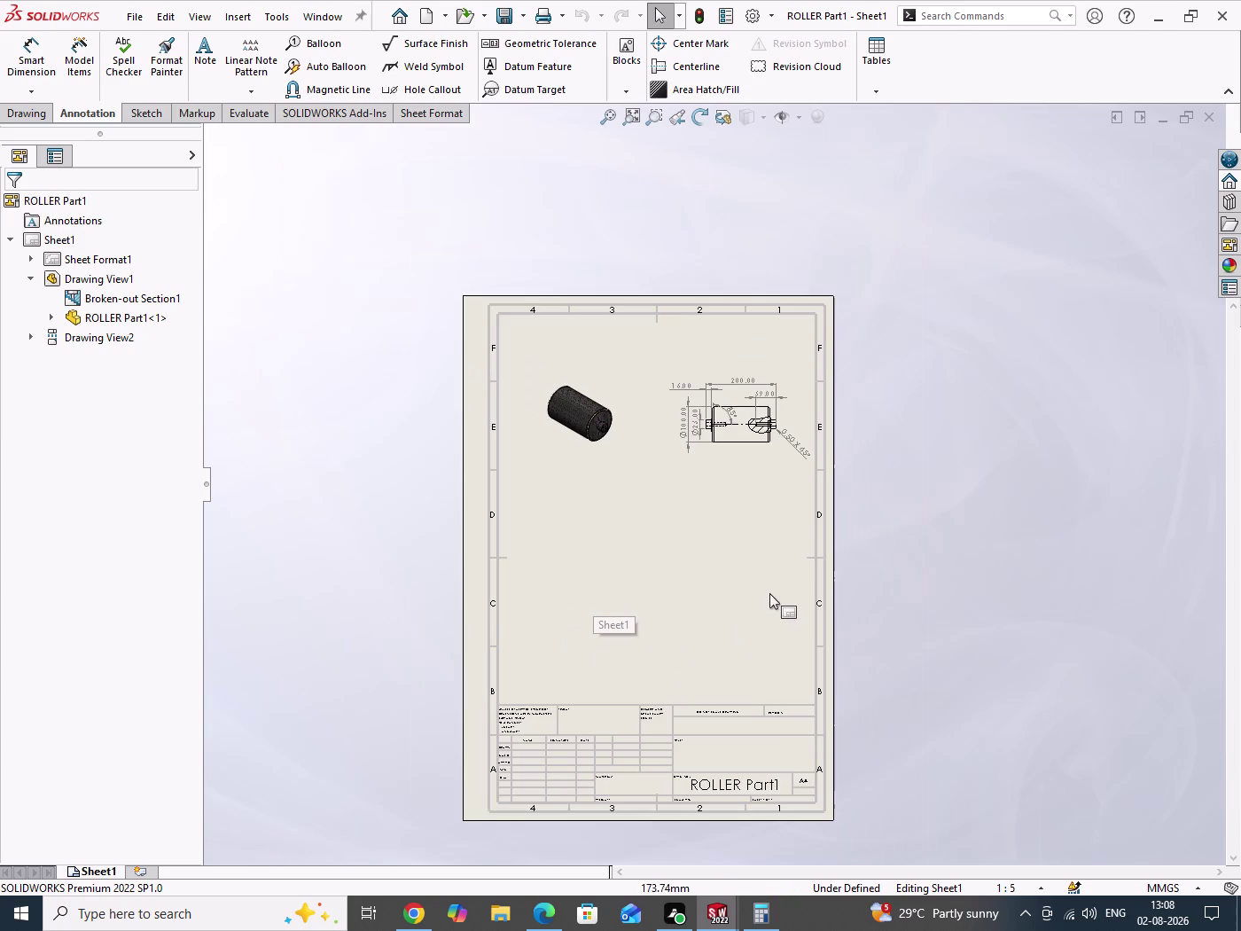
scroll(down, 3)
drag(724, 377, 700, 378)
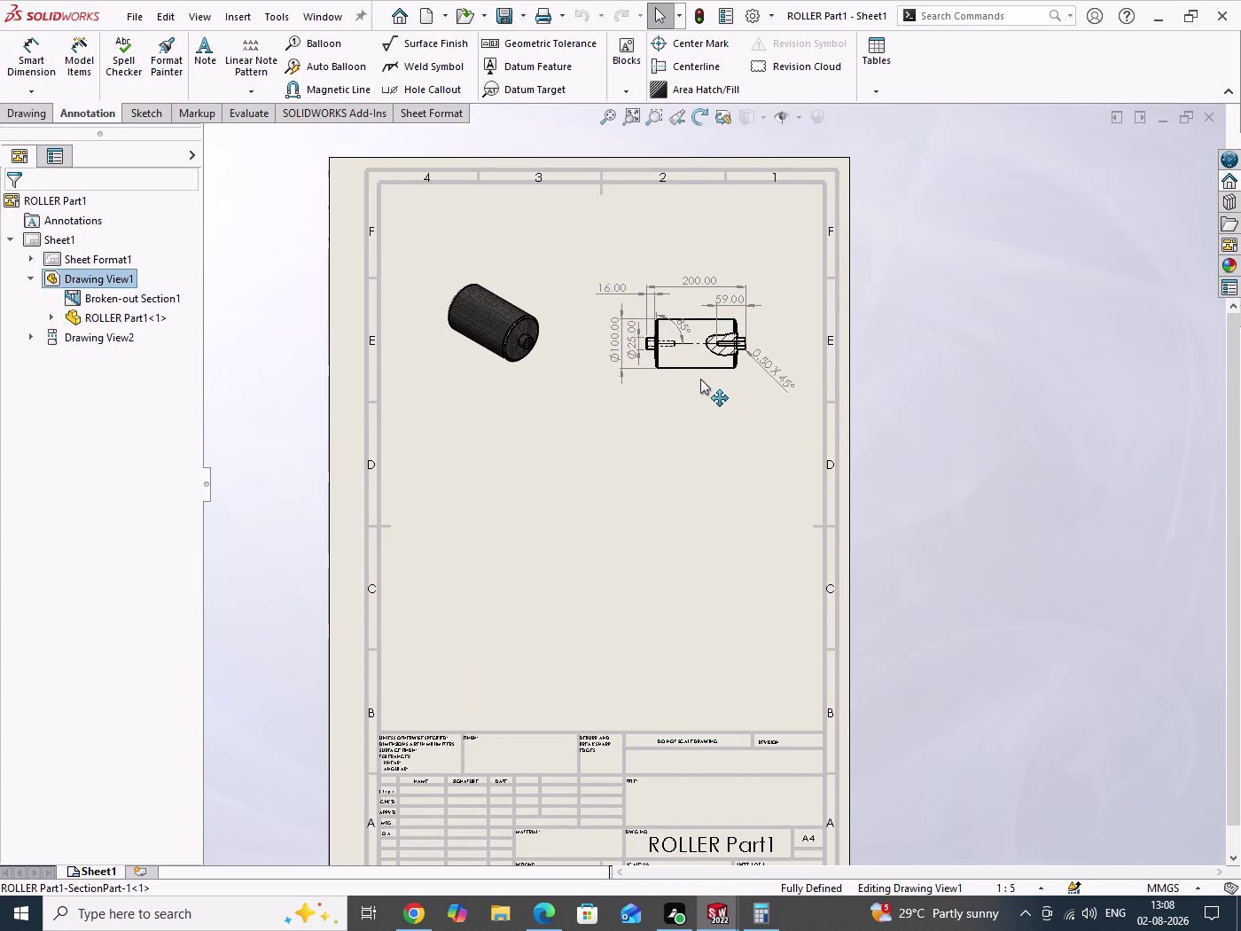
drag(701, 379, 706, 373)
drag(509, 547, 553, 593)
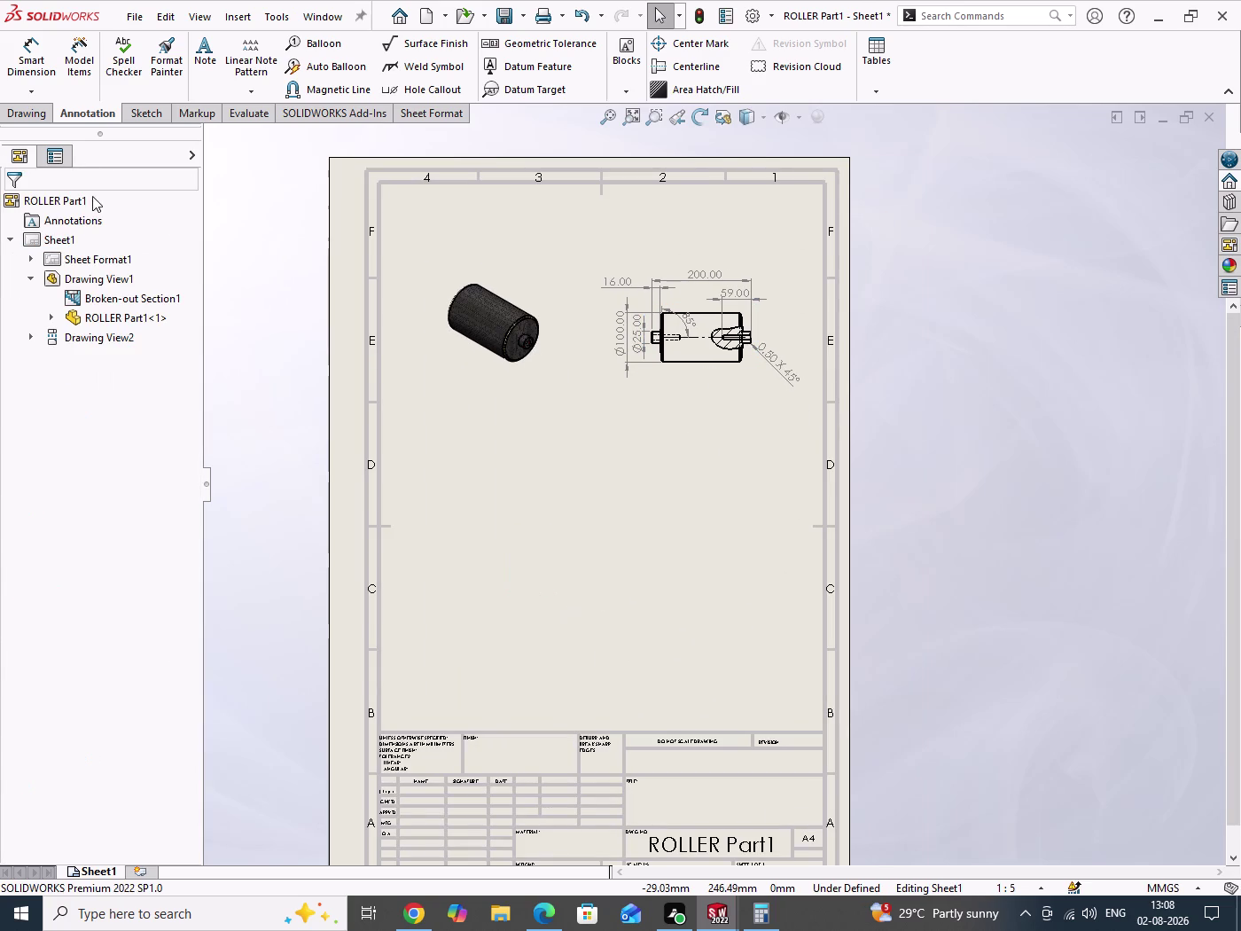
click(33, 114)
Browse to and open SLIDE PLATE Part2 as the source for a new model view.
click(21, 53)
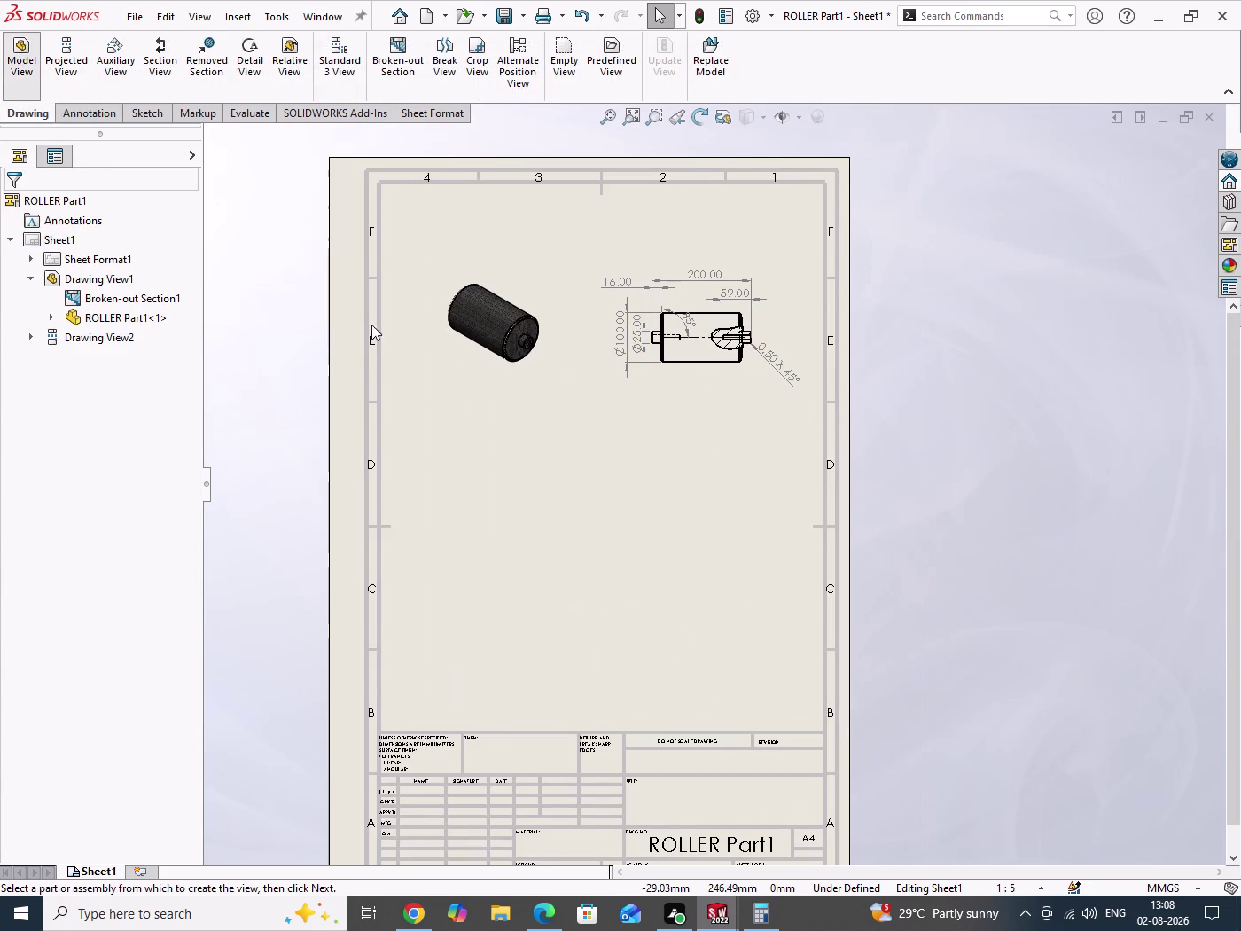
click(542, 912)
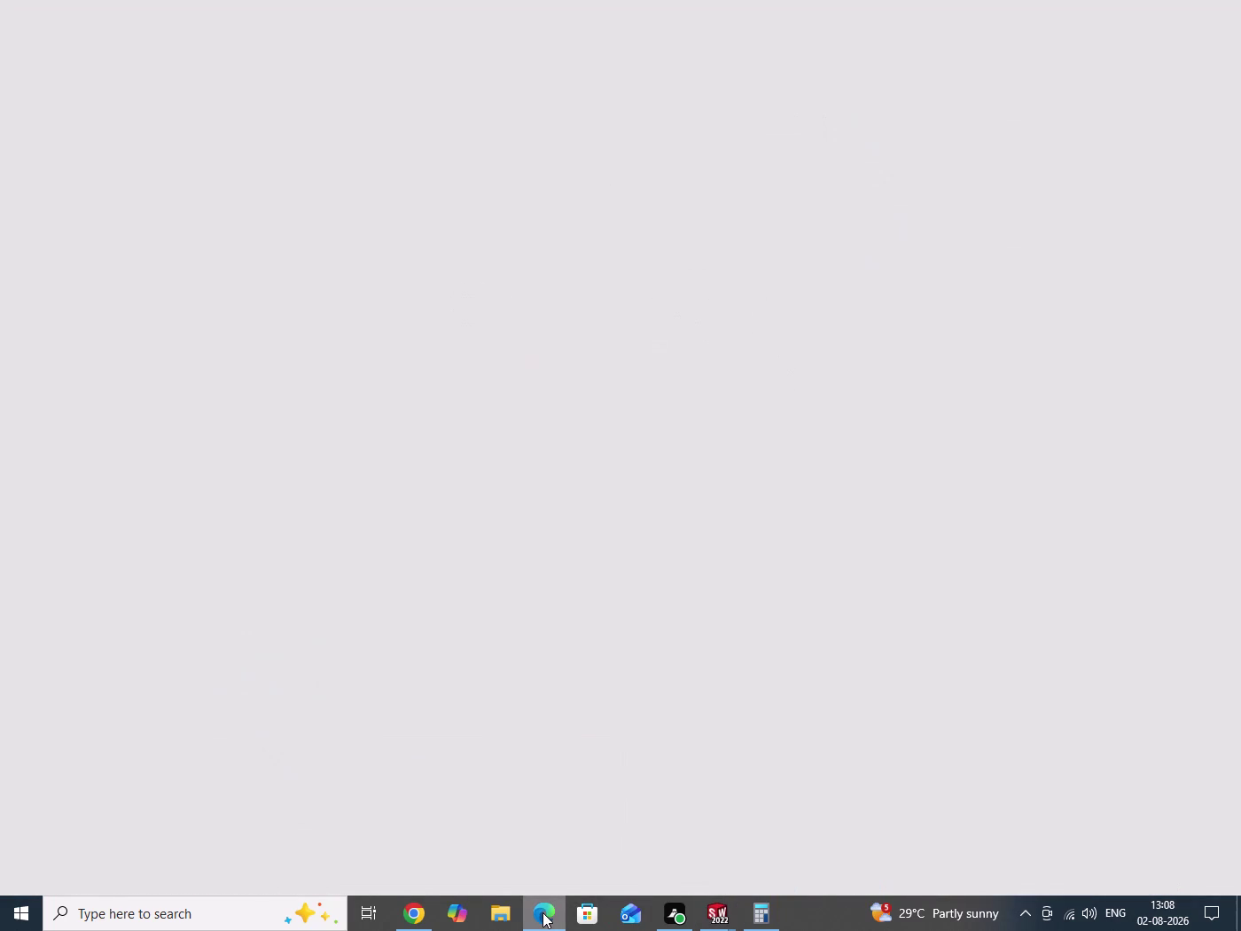
scroll(down, 3)
click(540, 922)
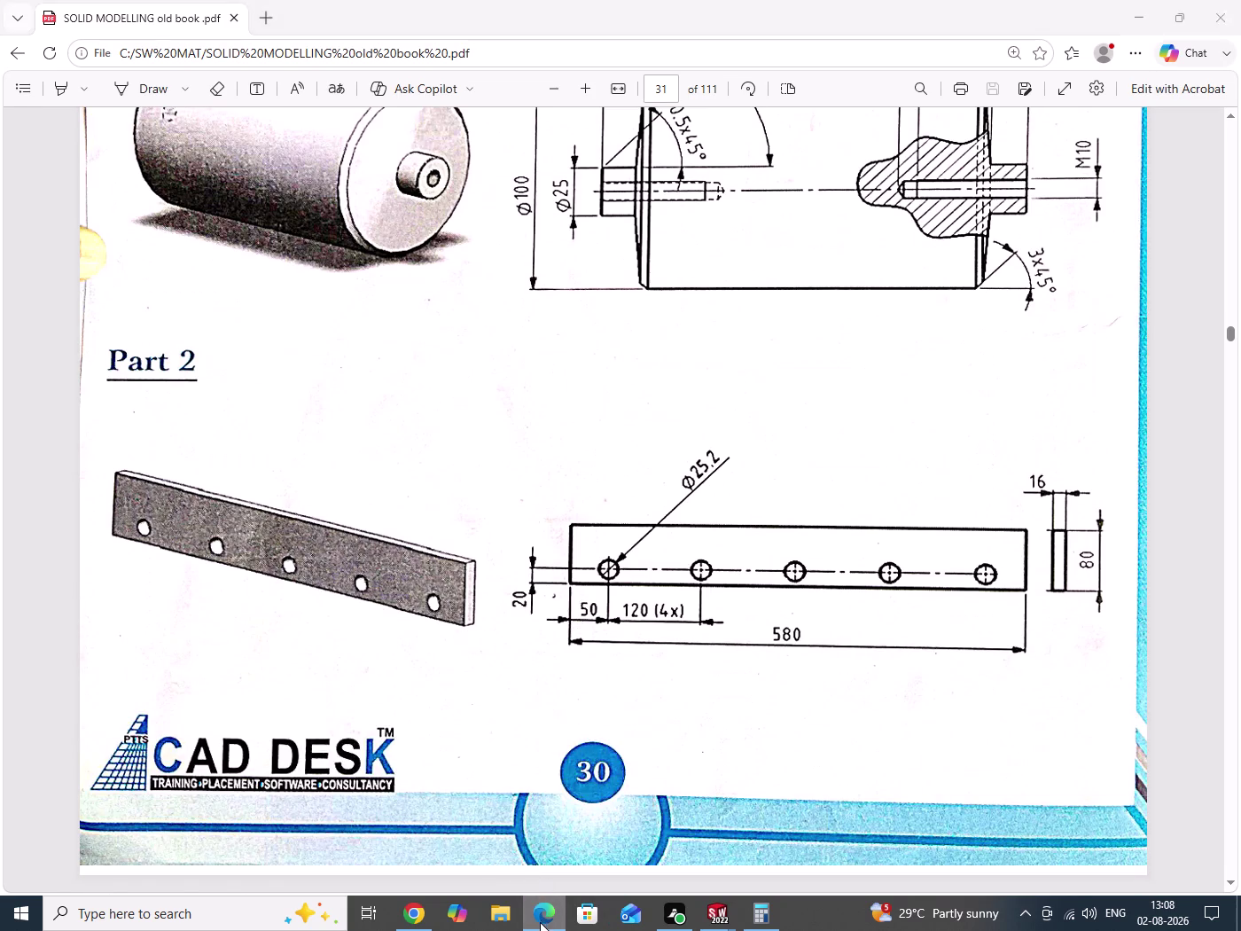
click(102, 450)
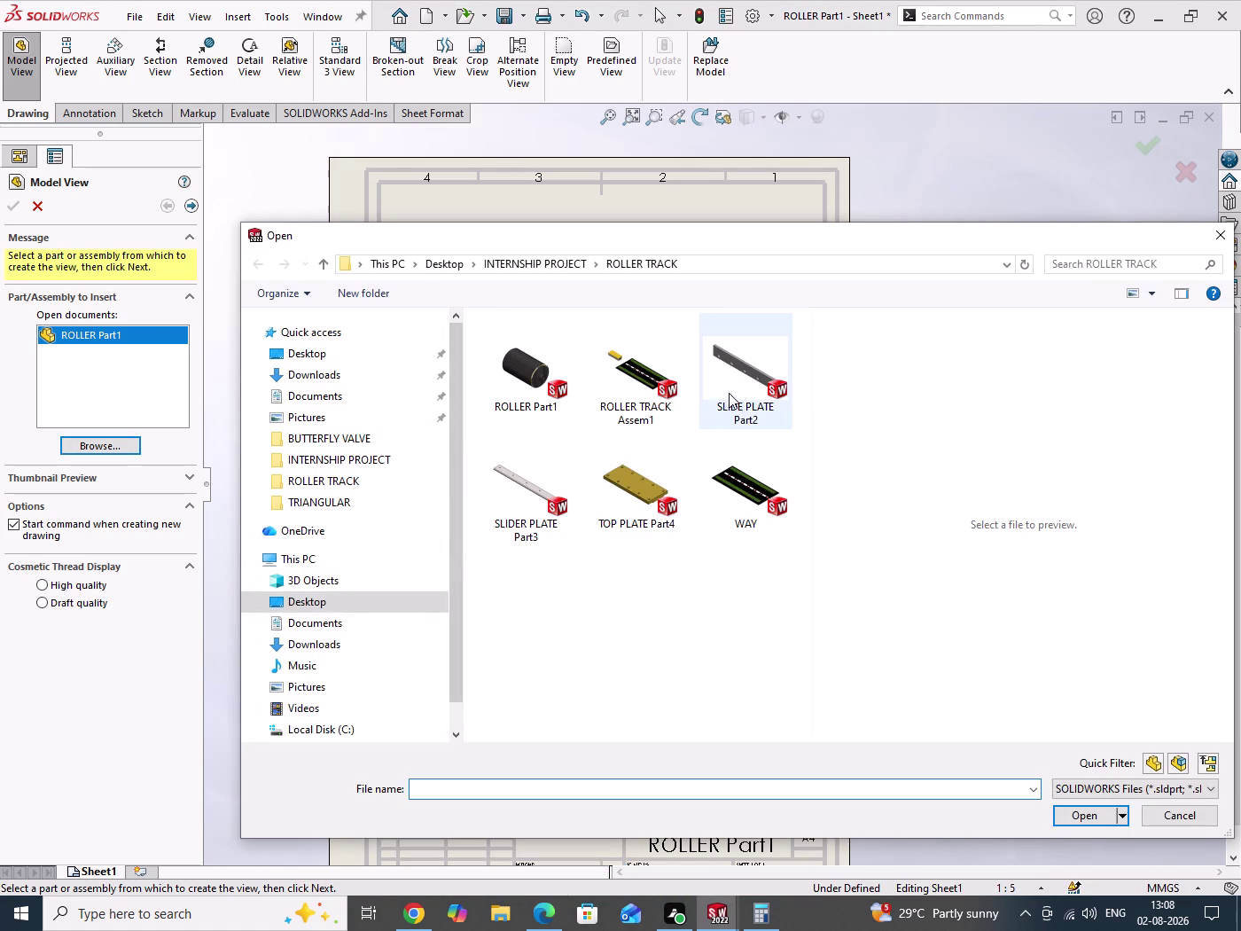
click(728, 392)
click(1082, 821)
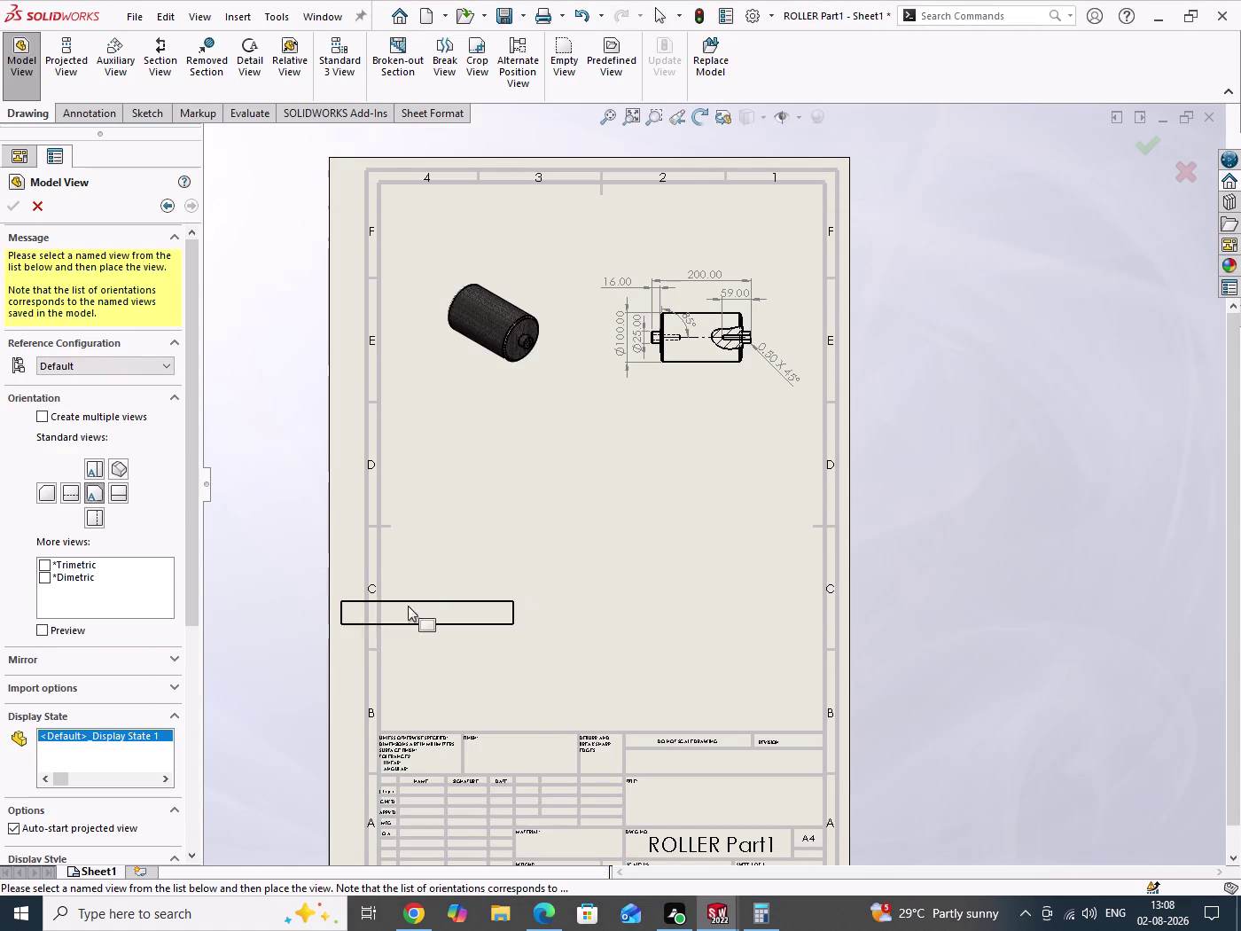
Place an isometric slide plate view lower left at 1:10 scale.
click(113, 467)
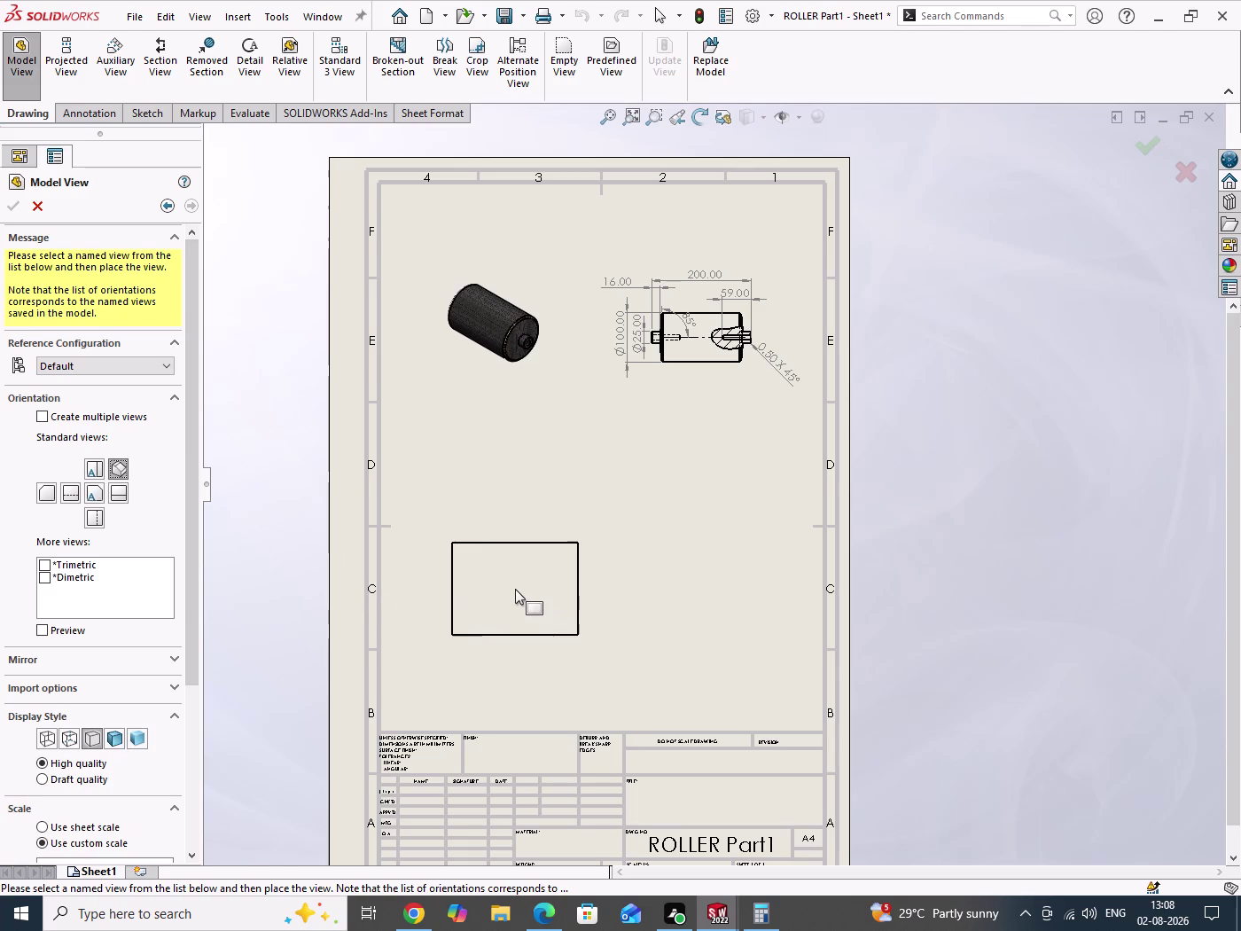
click(499, 584)
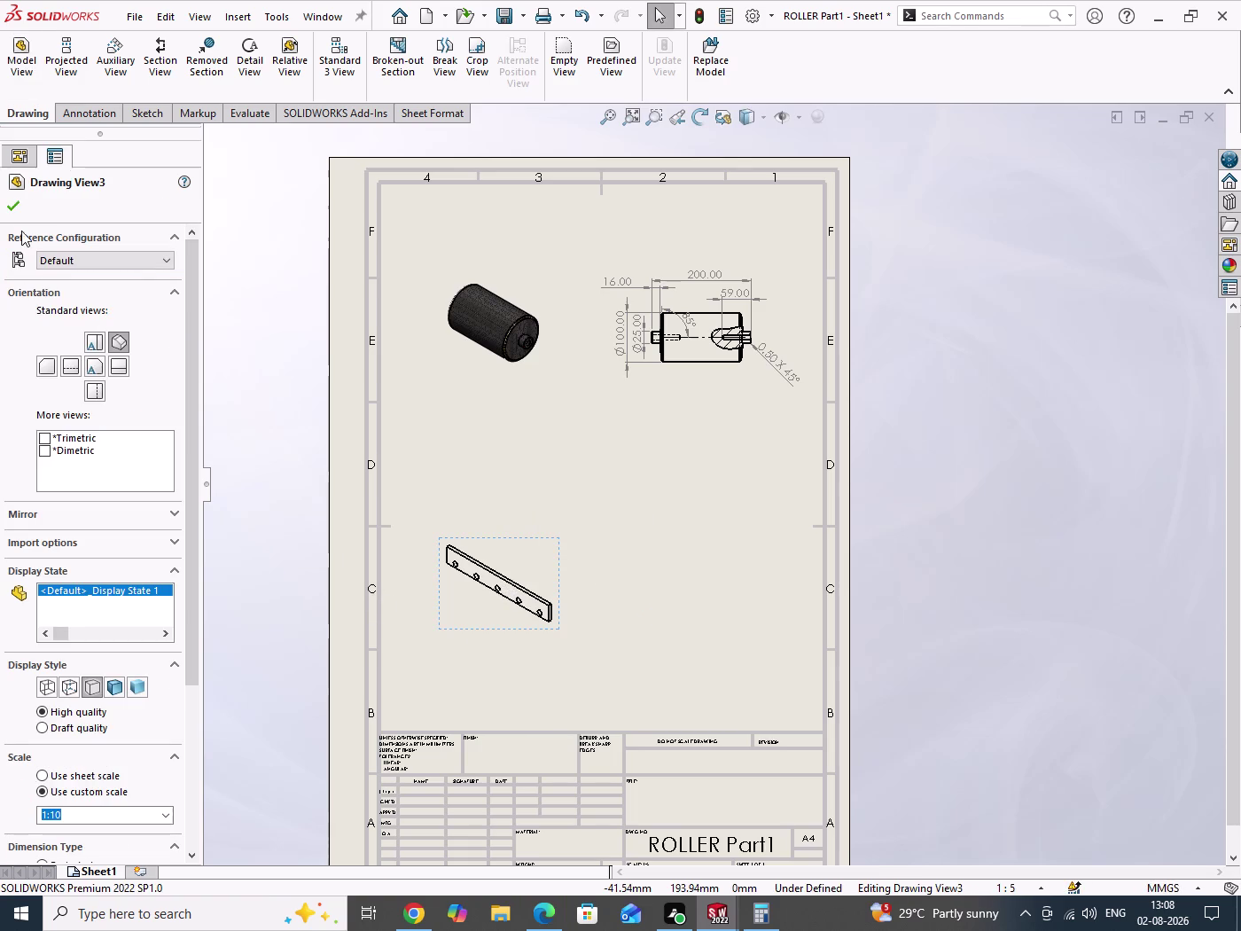
click(13, 209)
click(538, 921)
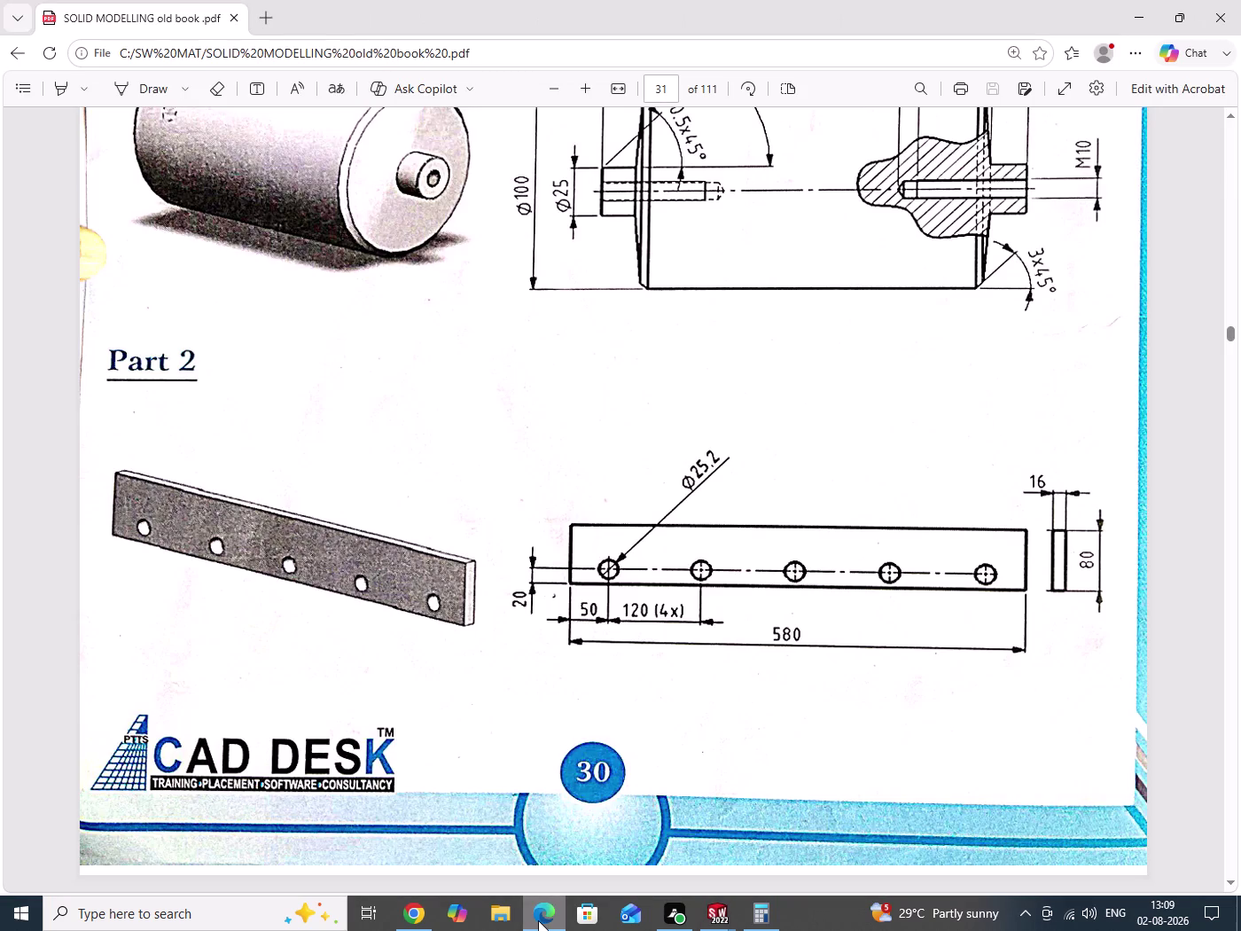
click(539, 920)
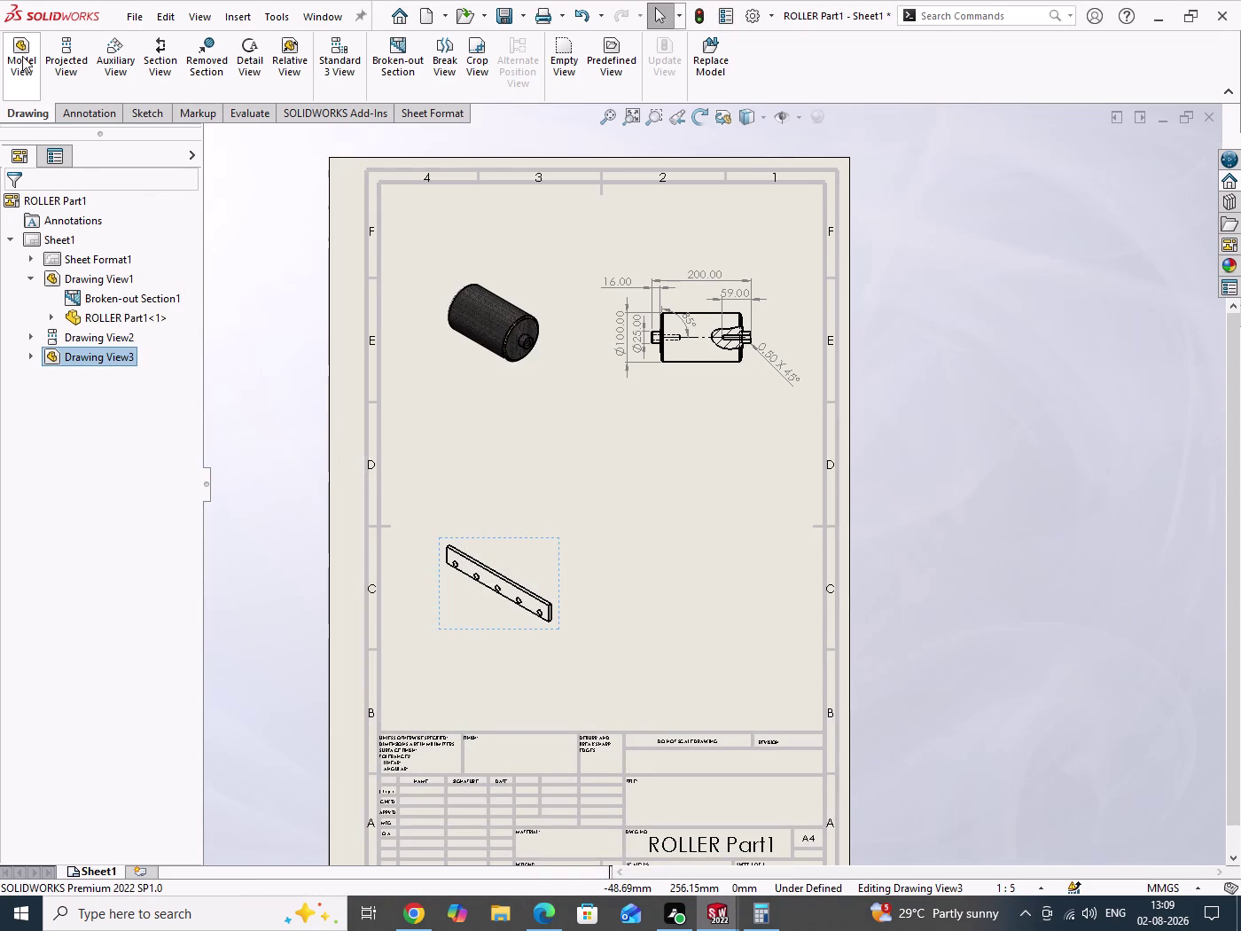
Place a front view of SLIDE PLATE Part2 to the right of the isometric.
click(22, 56)
click(91, 354)
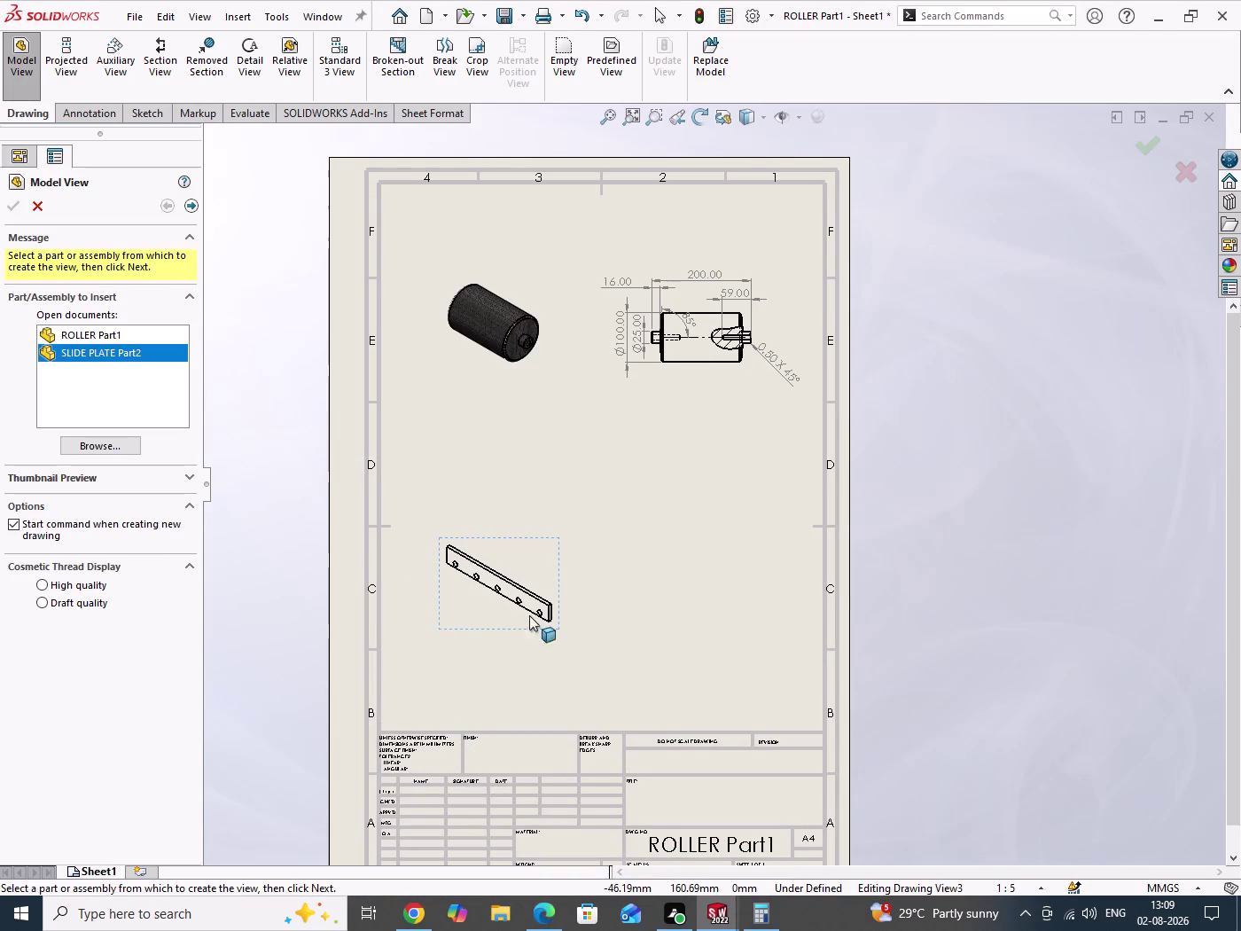
double_click(79, 355)
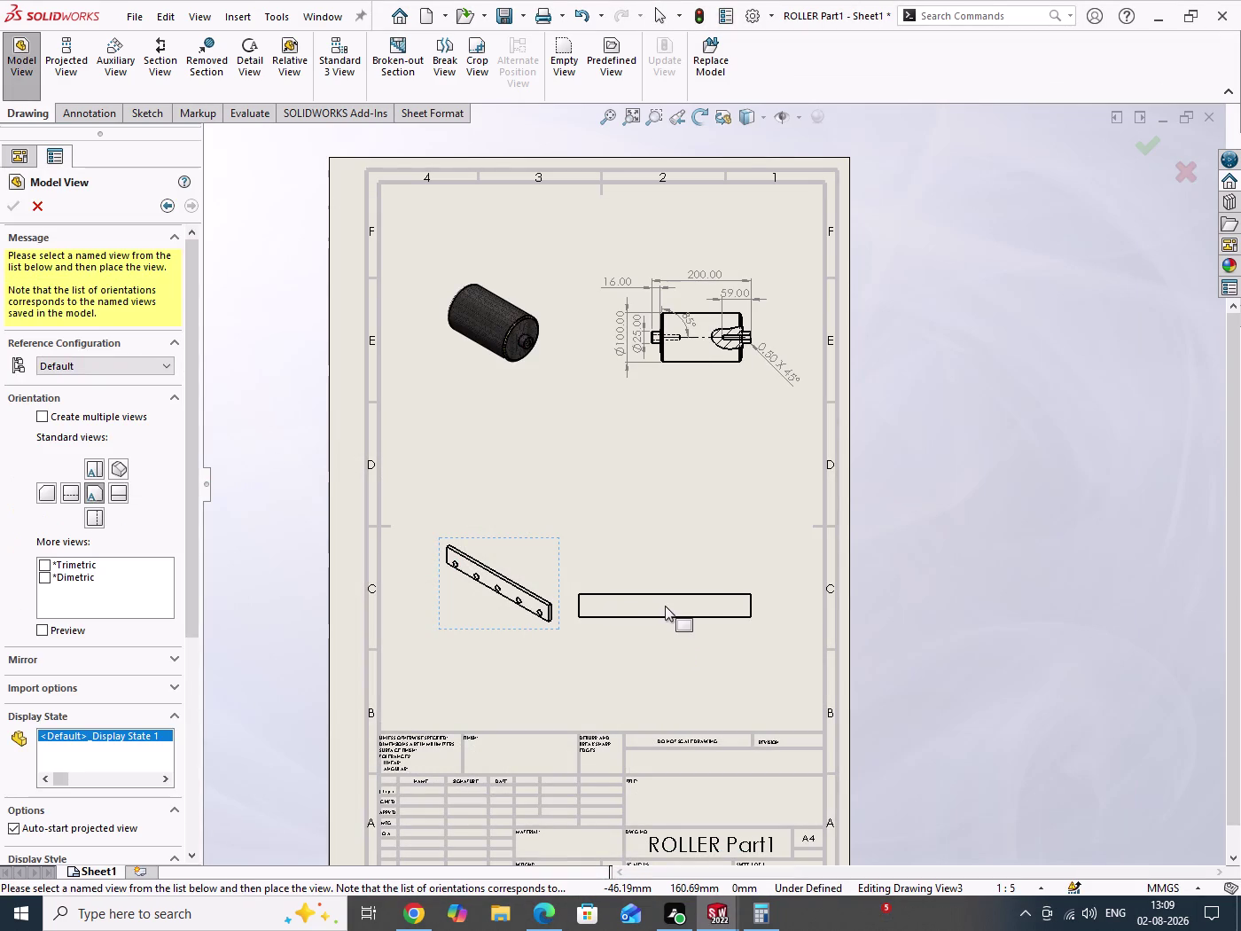
click(682, 606)
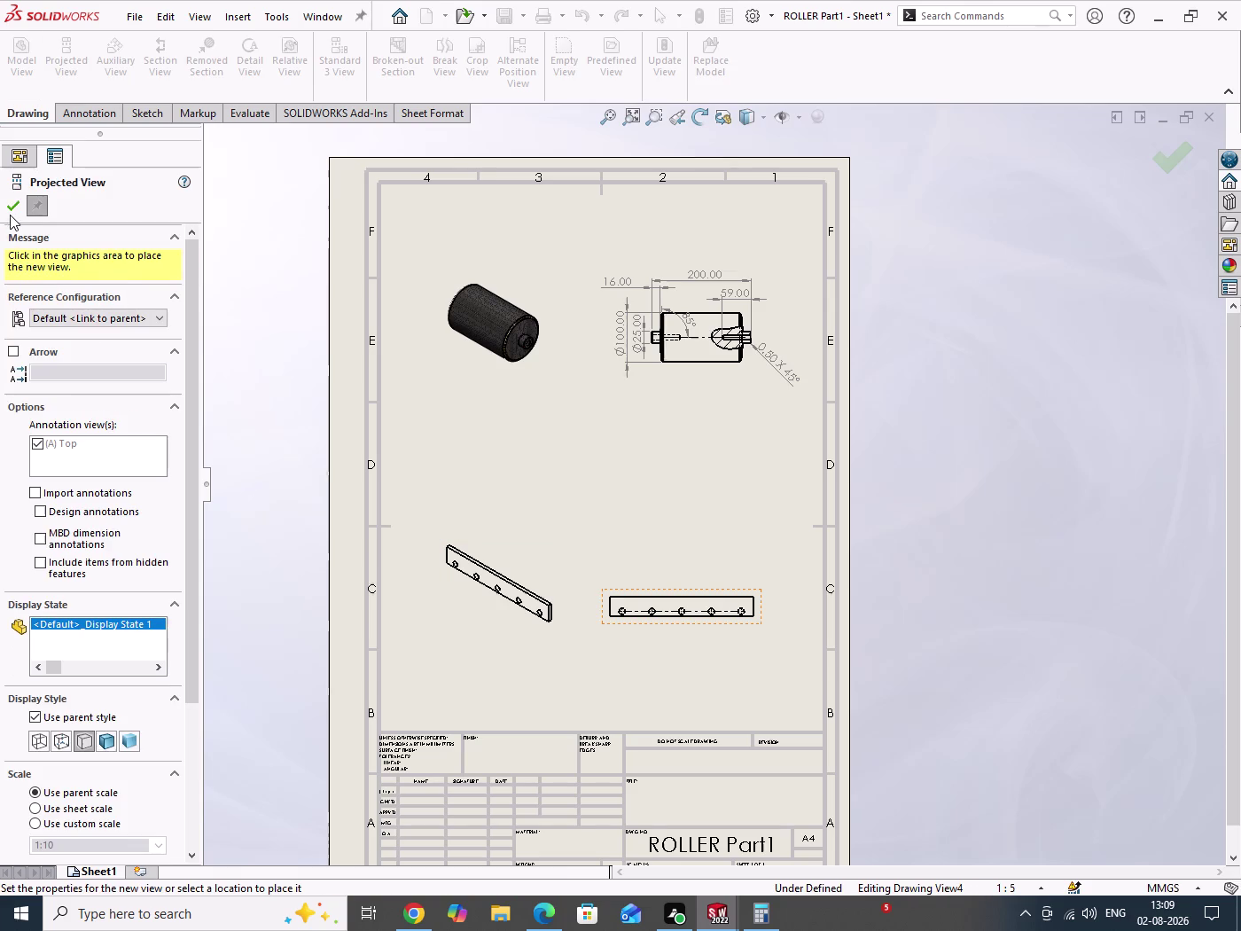
click(13, 213)
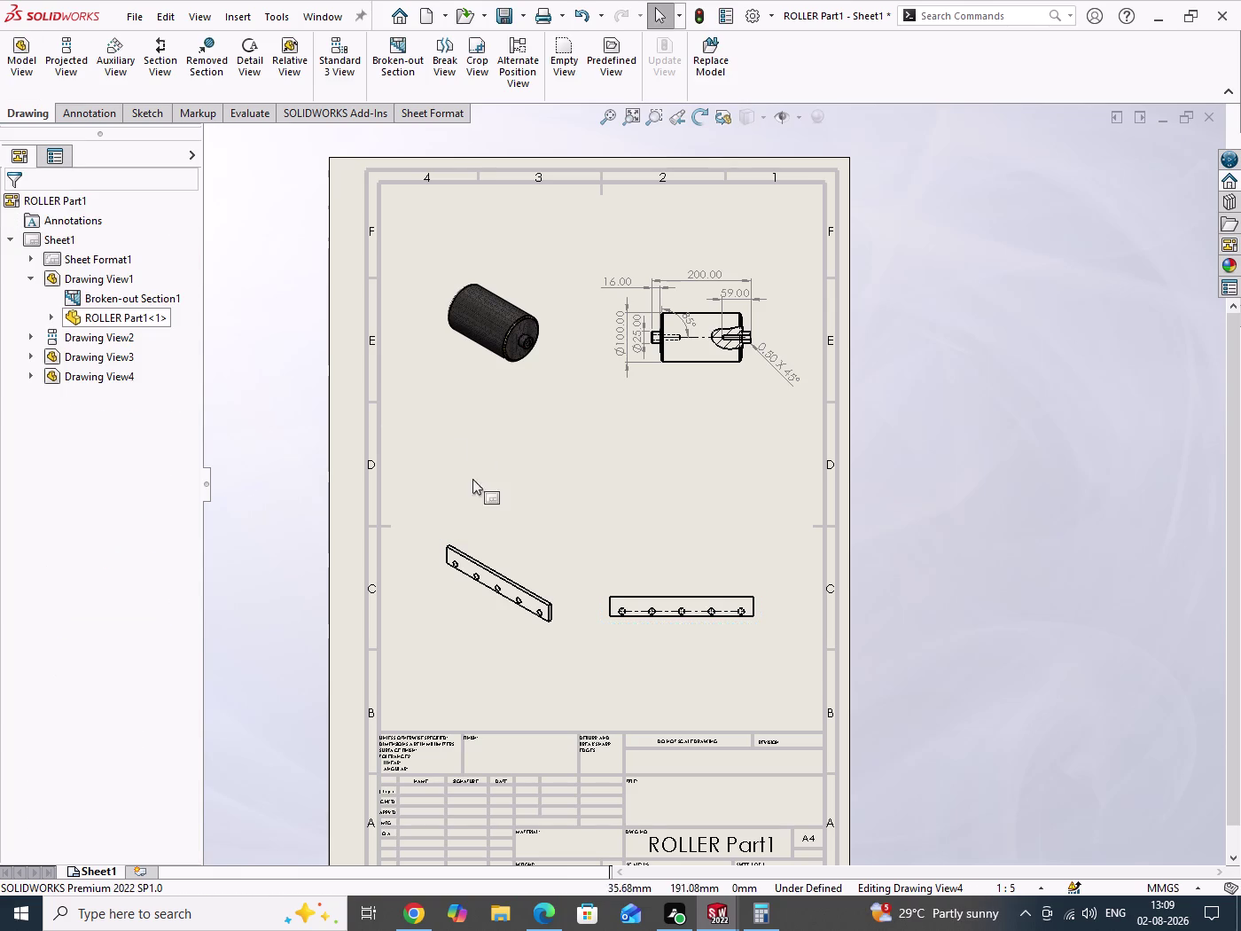
Set the slide plate isometric view to Shaded With Edges.
click(512, 561)
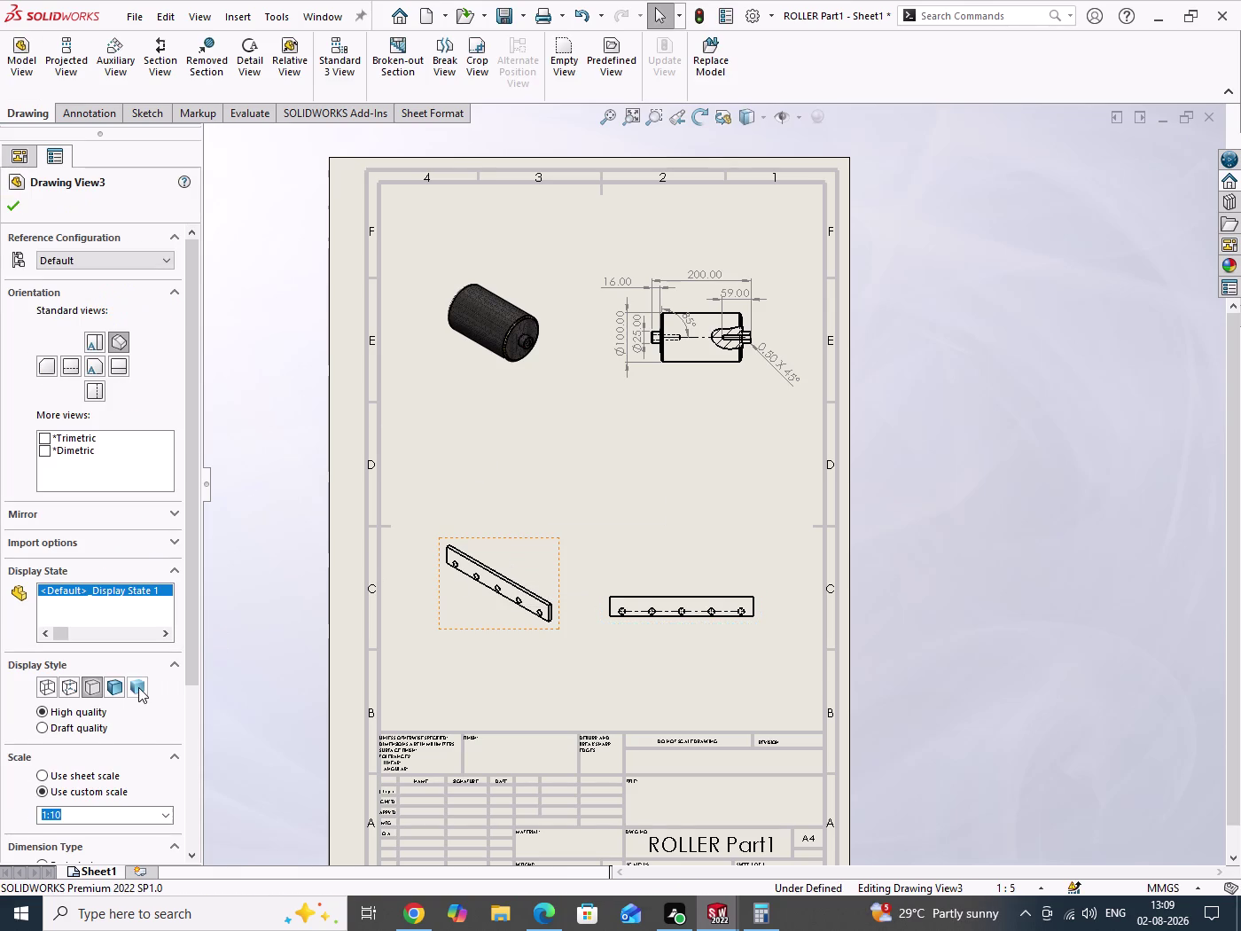
click(139, 688)
click(115, 685)
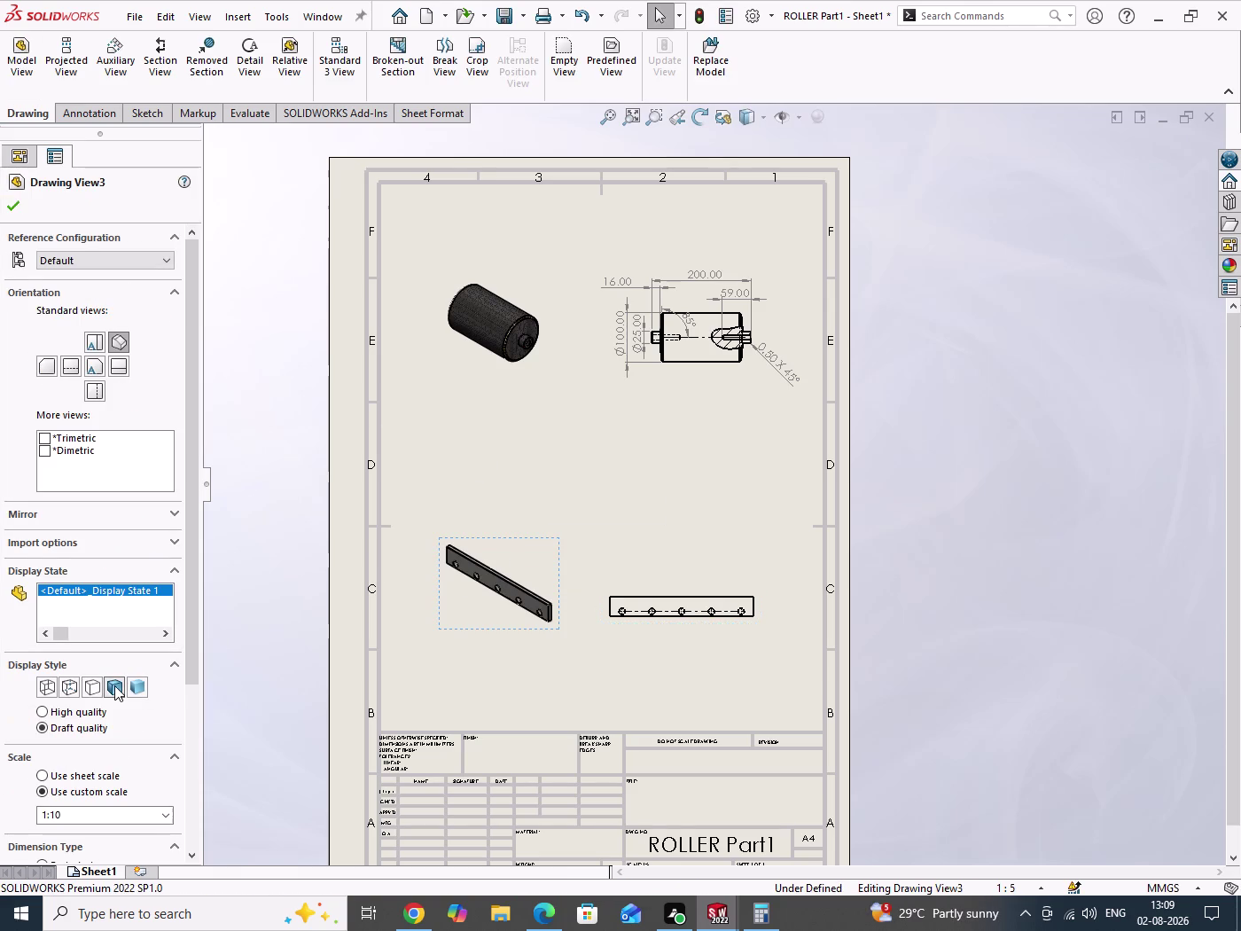
click(19, 215)
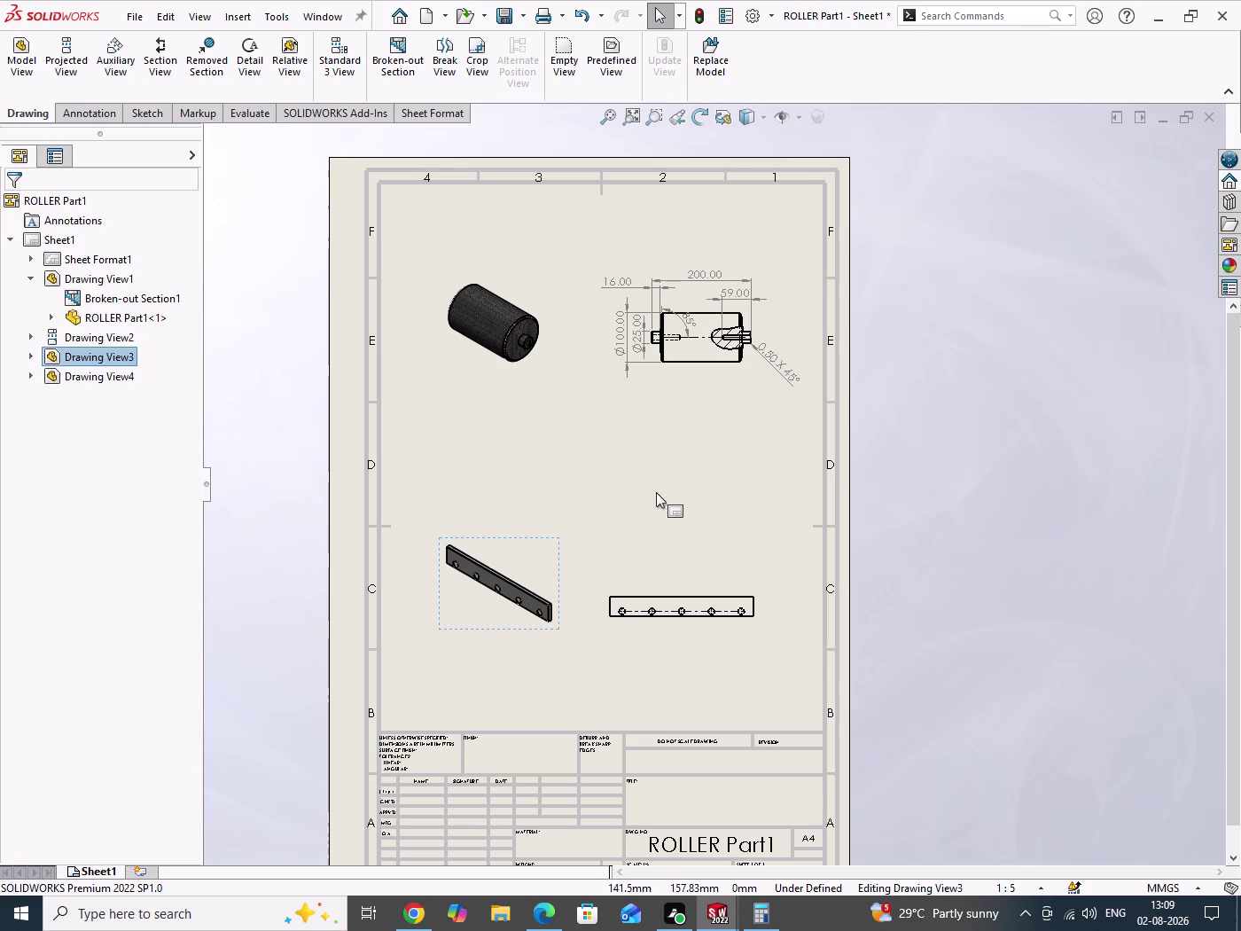
drag(649, 488, 694, 526)
scroll(down, 3)
scroll(up, 3)
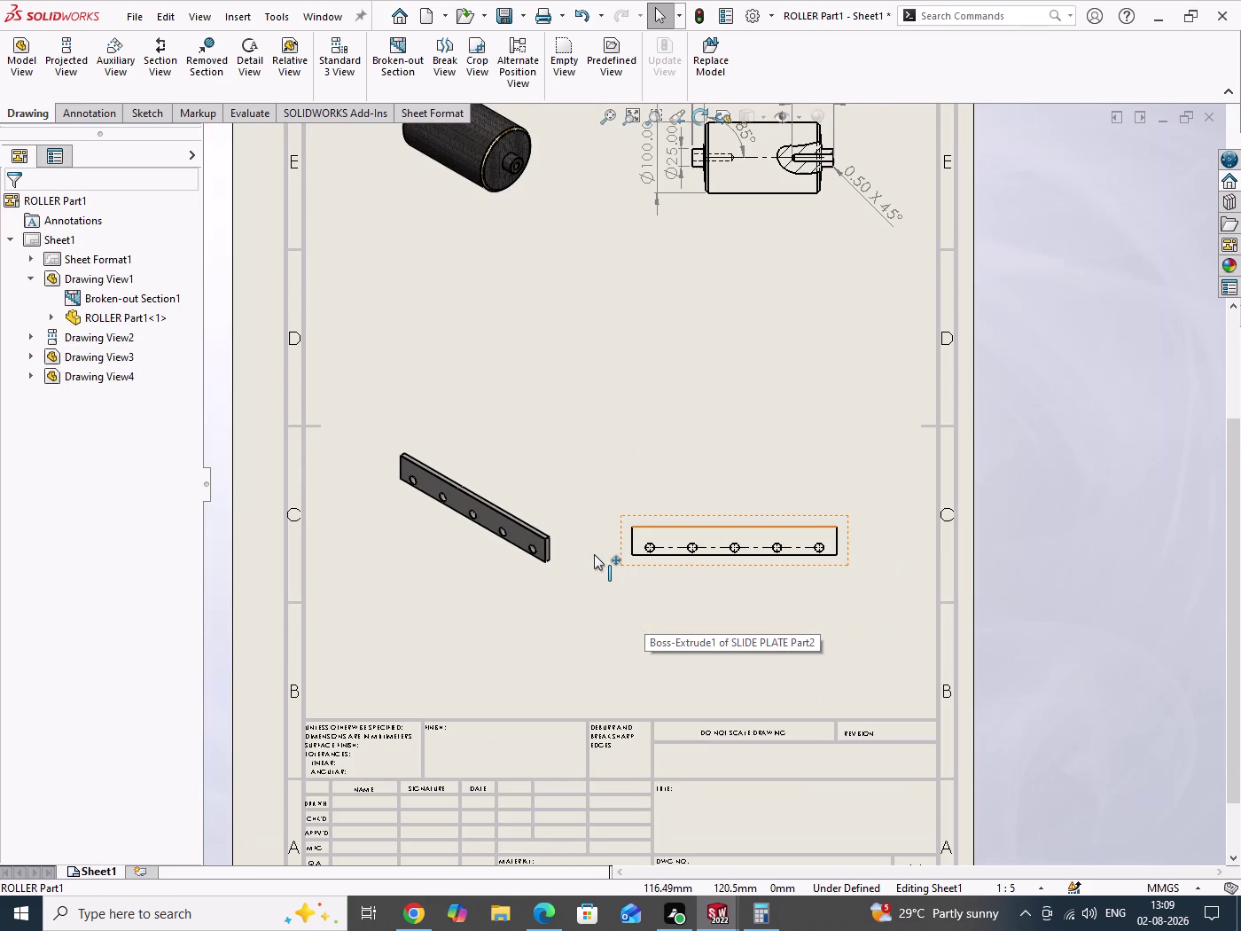
scroll(up, 3)
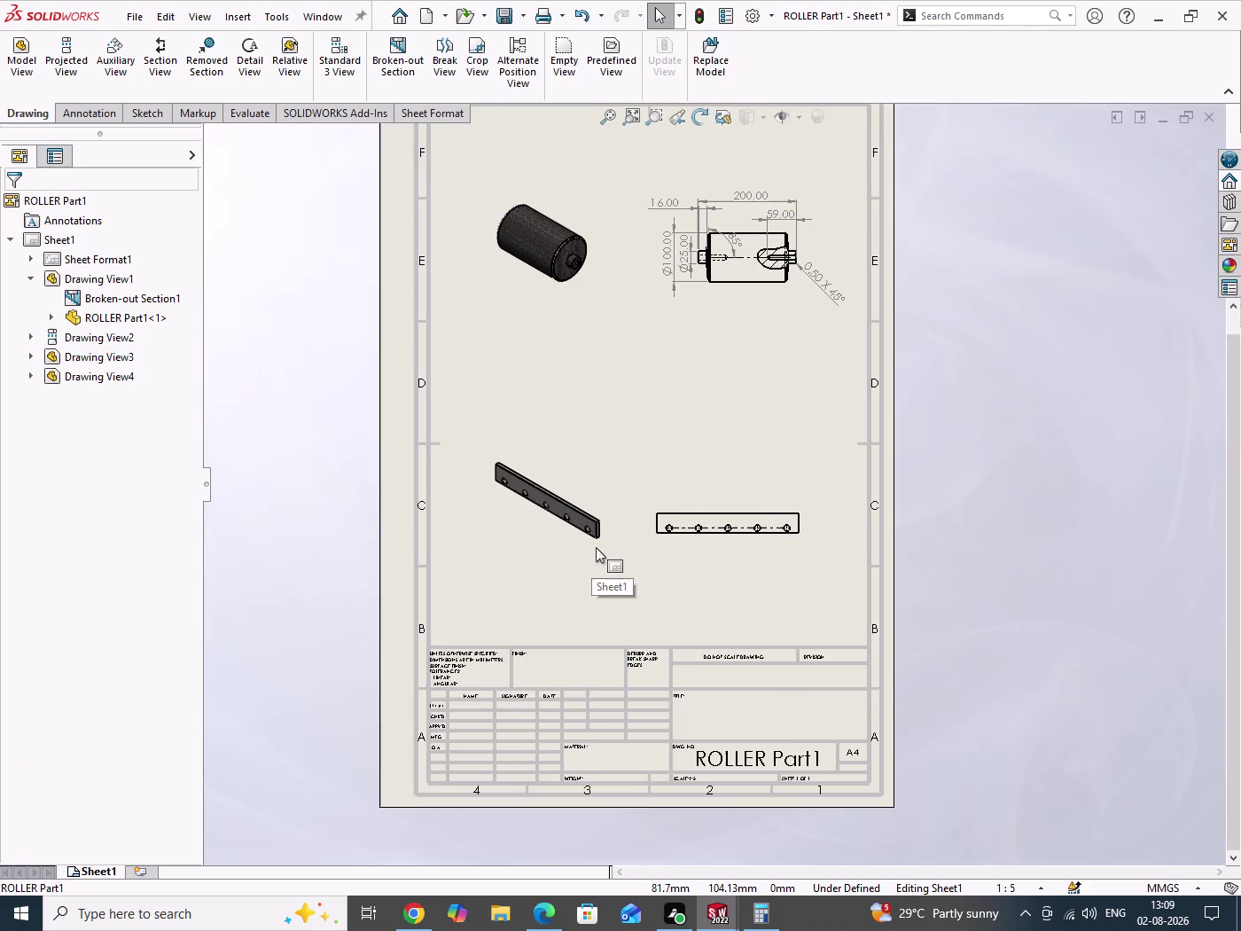
scroll(up, 3)
scroll(down, 3)
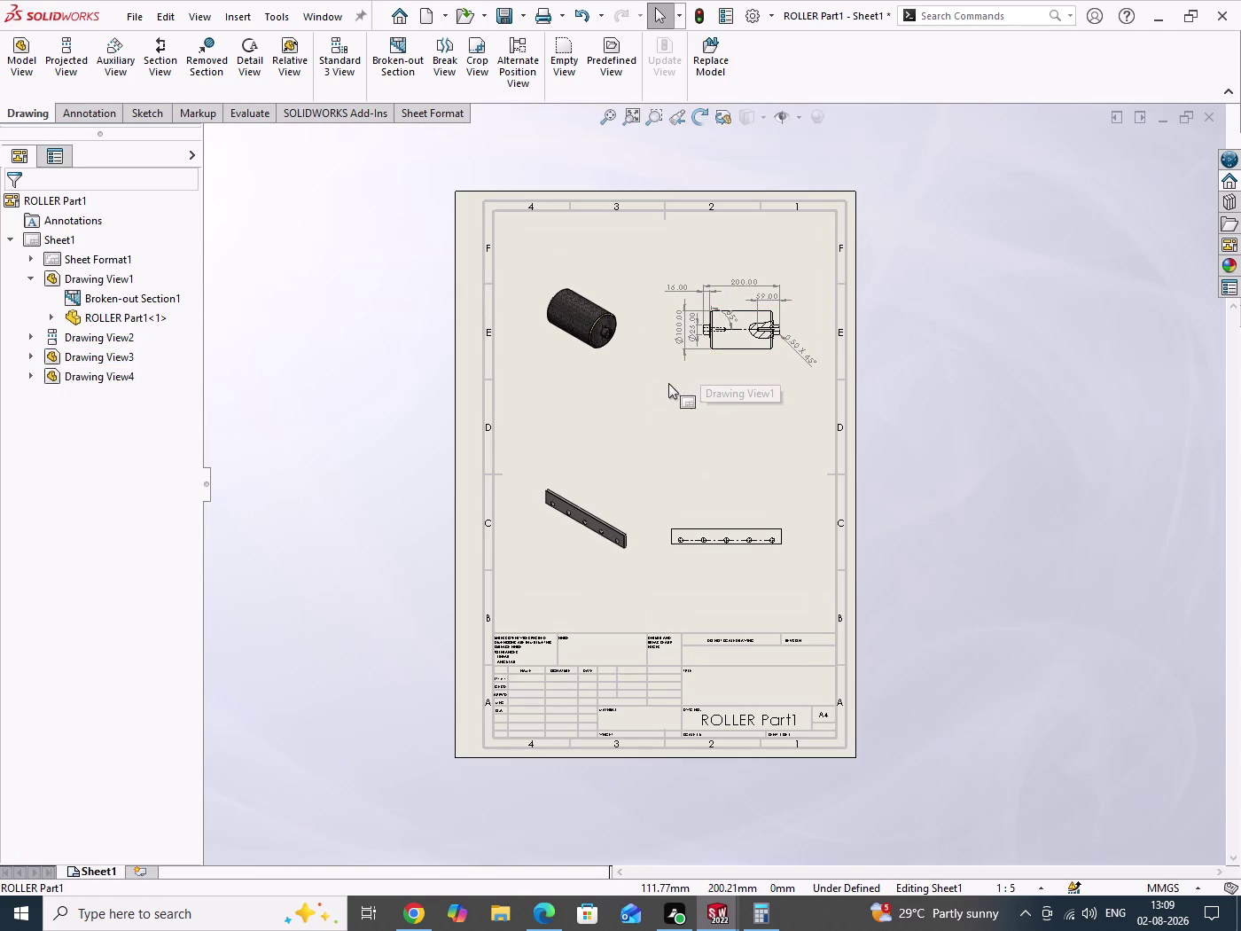
click(547, 917)
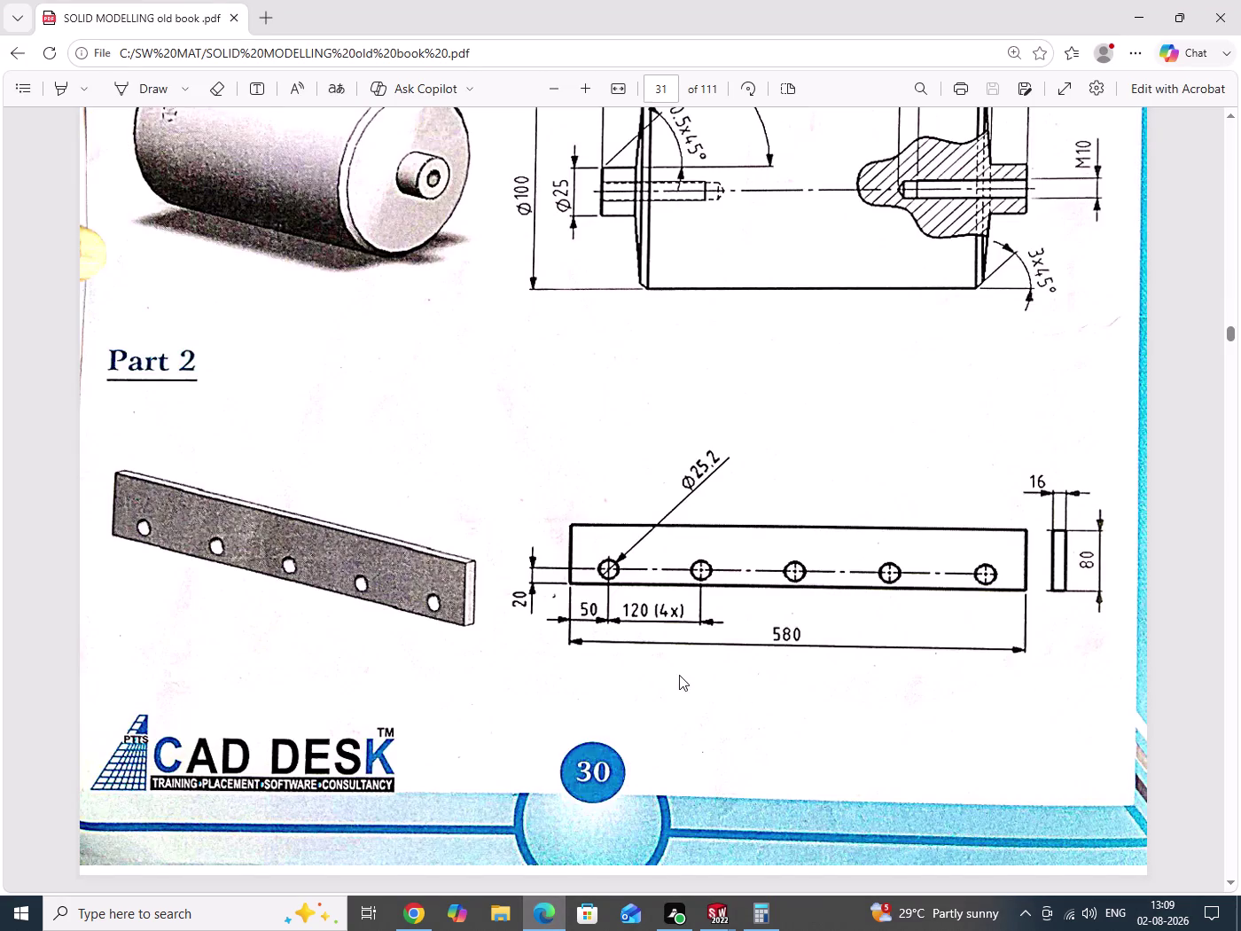
scroll(up, 3)
scroll(down, 3)
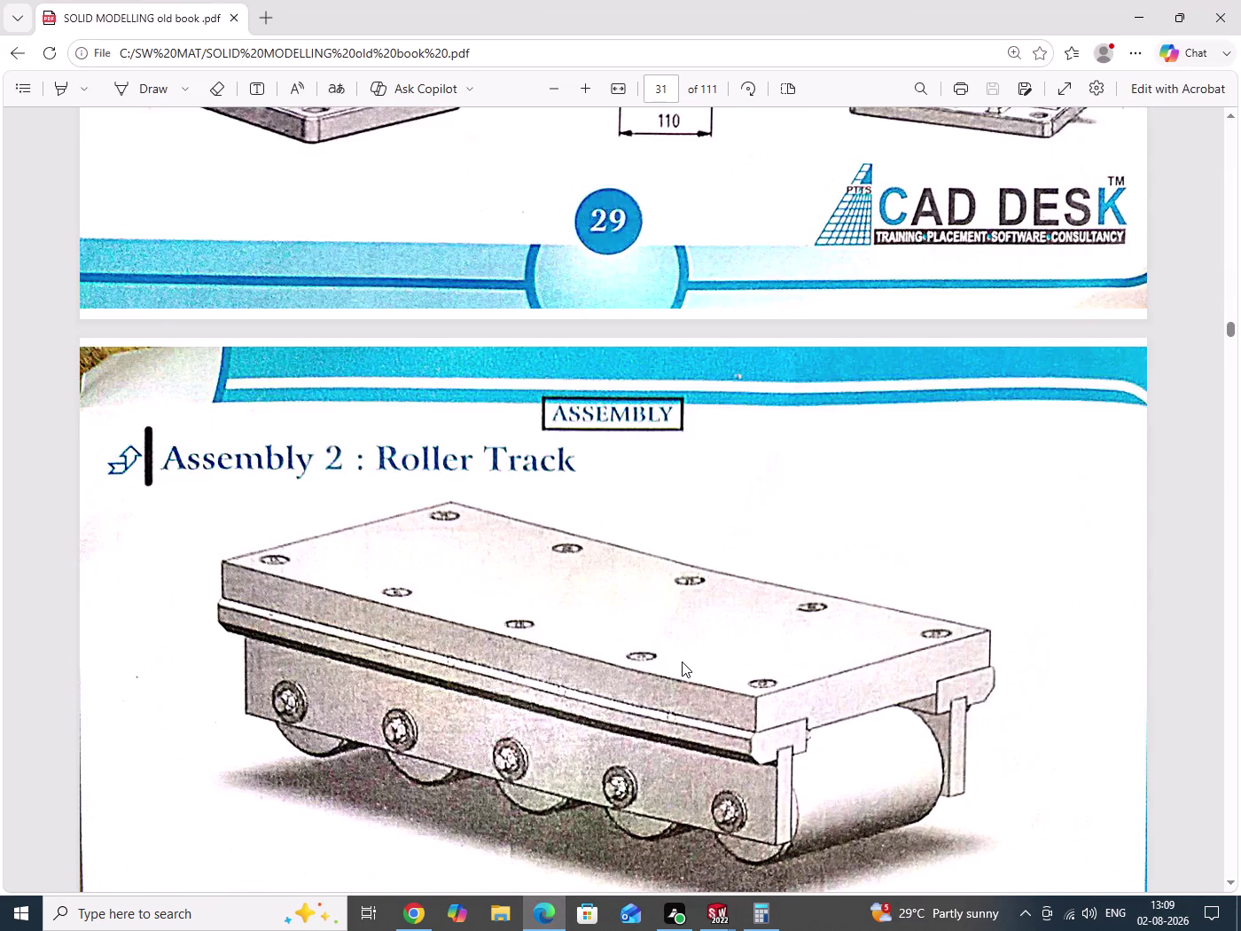
scroll(down, 3)
scroll(down, 3)
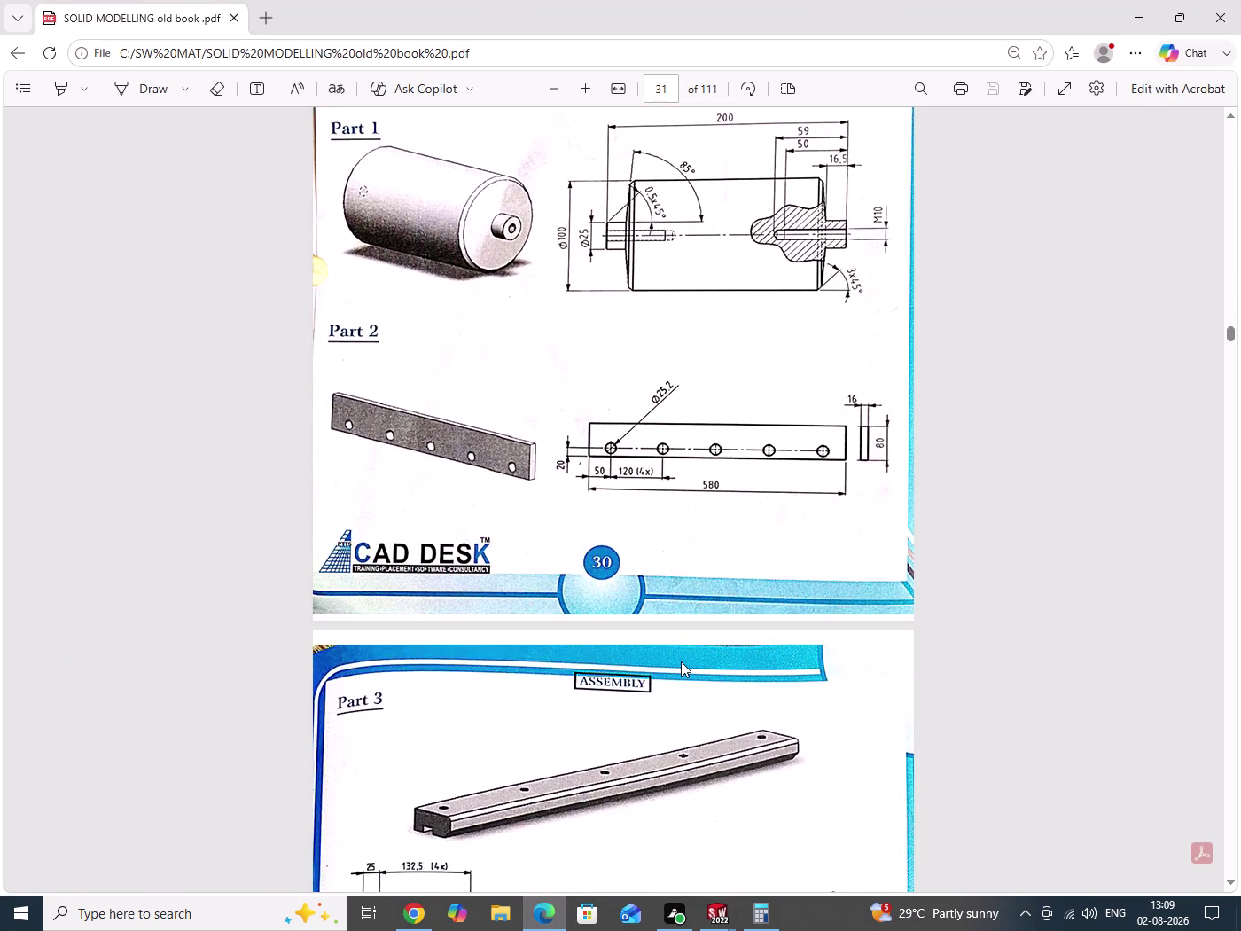
scroll(up, 3)
click(1136, 15)
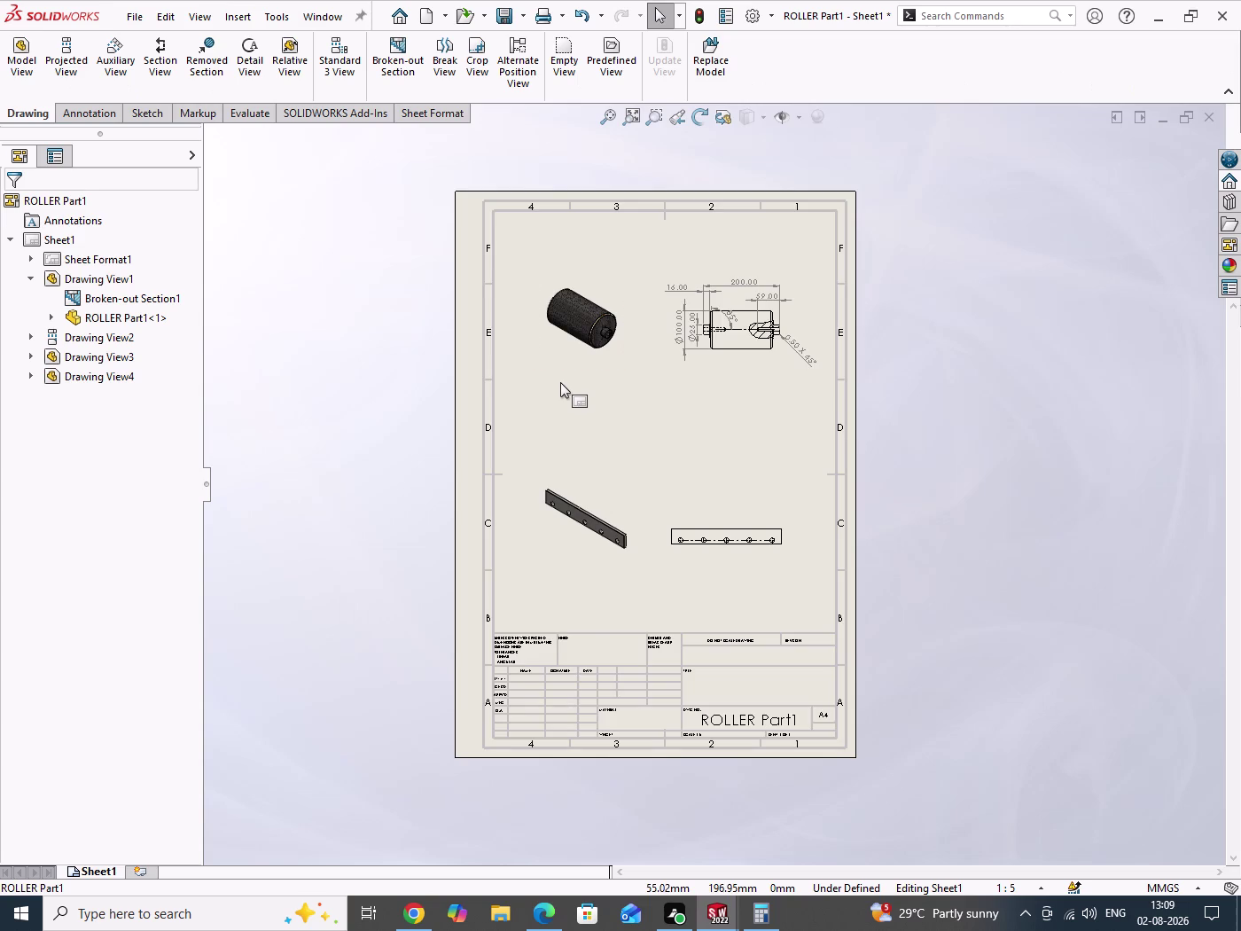
Move the slide plate front view down toward the lower right of the sheet.
scroll(up, 3)
scroll(down, 3)
scroll(down, 3)
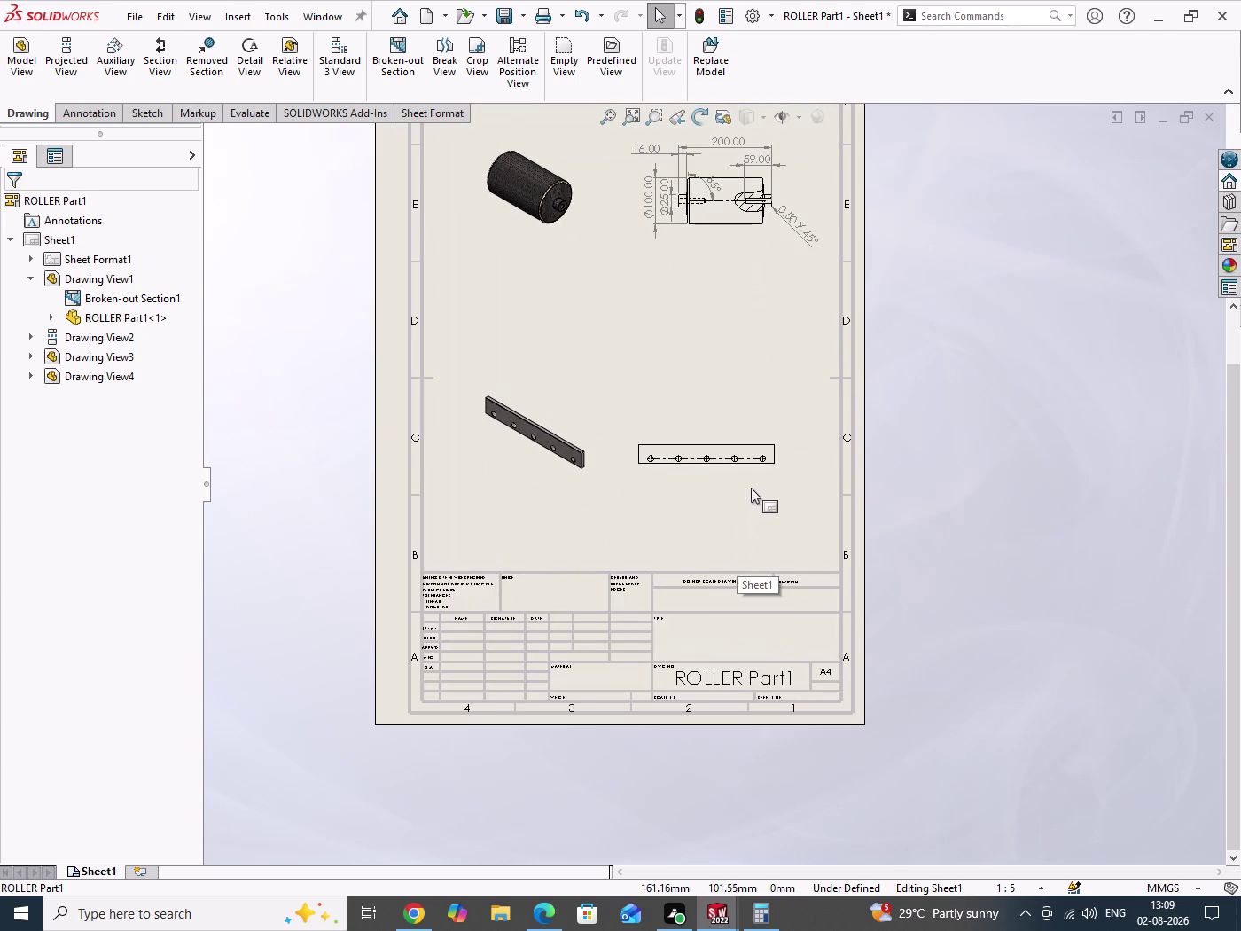
drag(754, 476, 793, 542)
drag(540, 476, 533, 491)
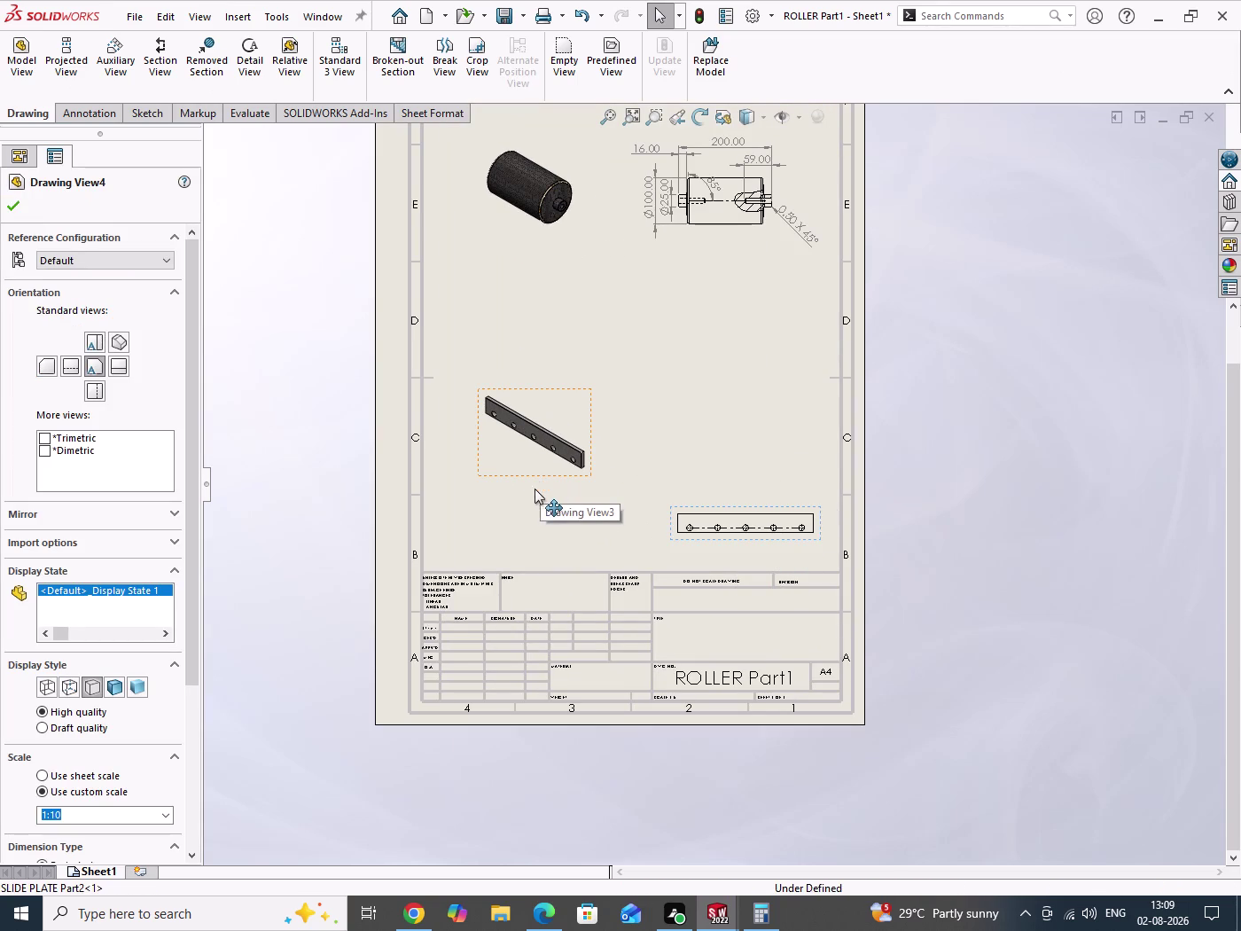
drag(533, 491, 516, 540)
Drag the roller isometric and section views lower on the sheet.
scroll(up, 3)
scroll(up, 3)
scroll(down, 3)
drag(636, 416, 629, 475)
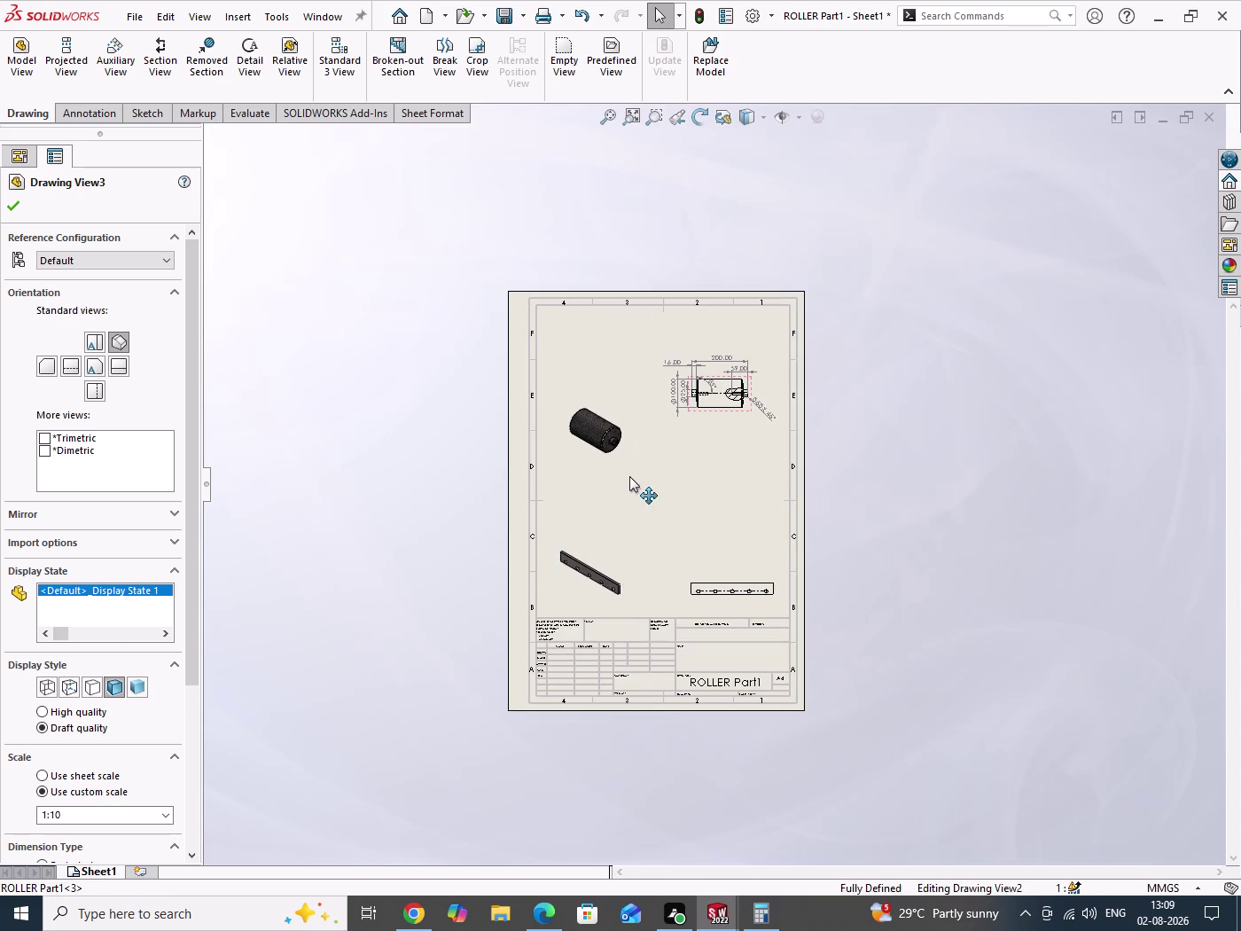
drag(629, 476, 629, 515)
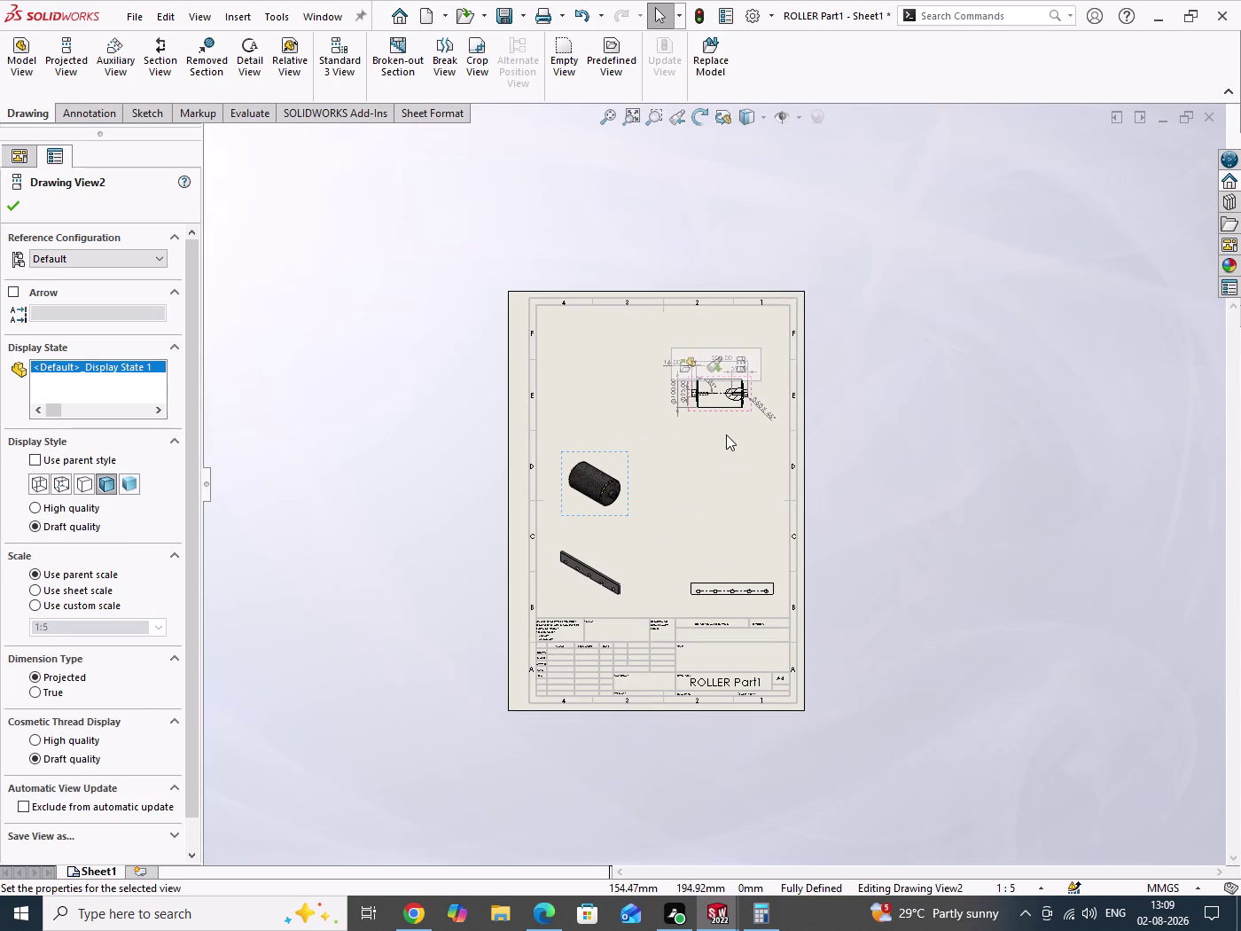
drag(735, 415, 730, 463)
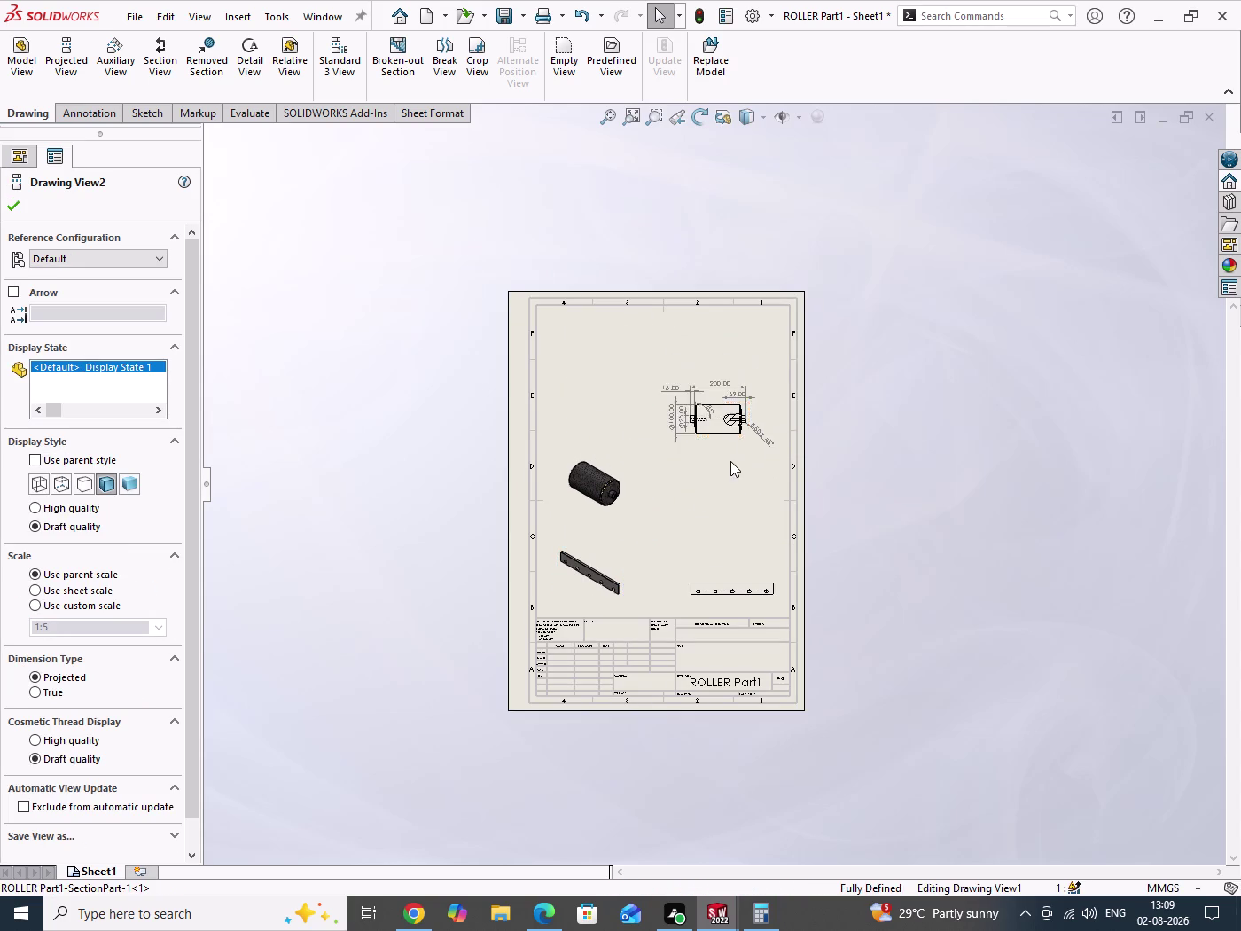
drag(730, 463, 735, 504)
Zoom in close on the slide plate front view.
scroll(down, 3)
scroll(down, 3)
scroll(down, 3)
scroll(down, 3)
drag(1082, 357, 1133, 530)
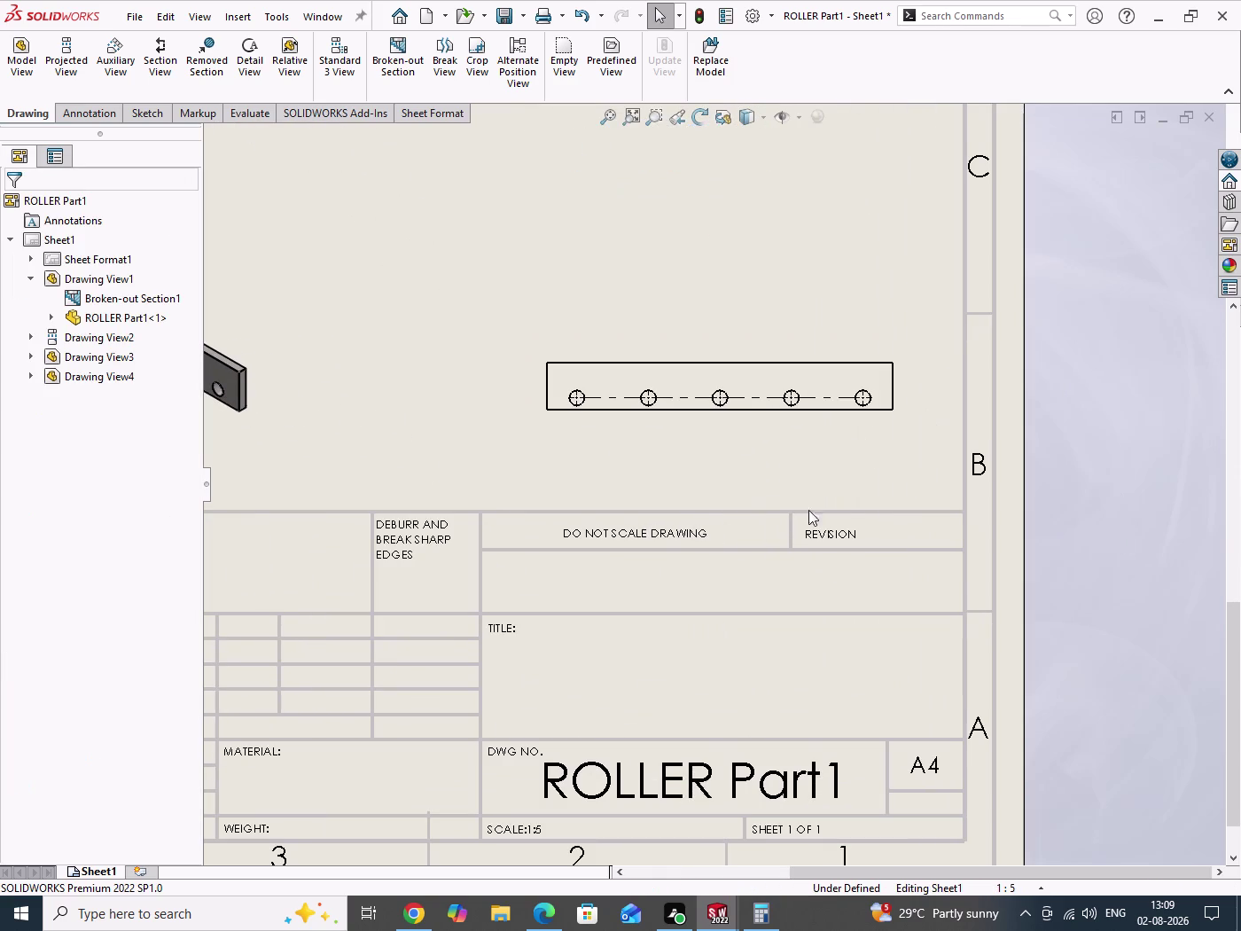
Autodimension the slide plate's selected edges, producing Ø25.20, 50.00–580.00, 80.00 and 20.00 dimensions.
click(73, 119)
click(29, 69)
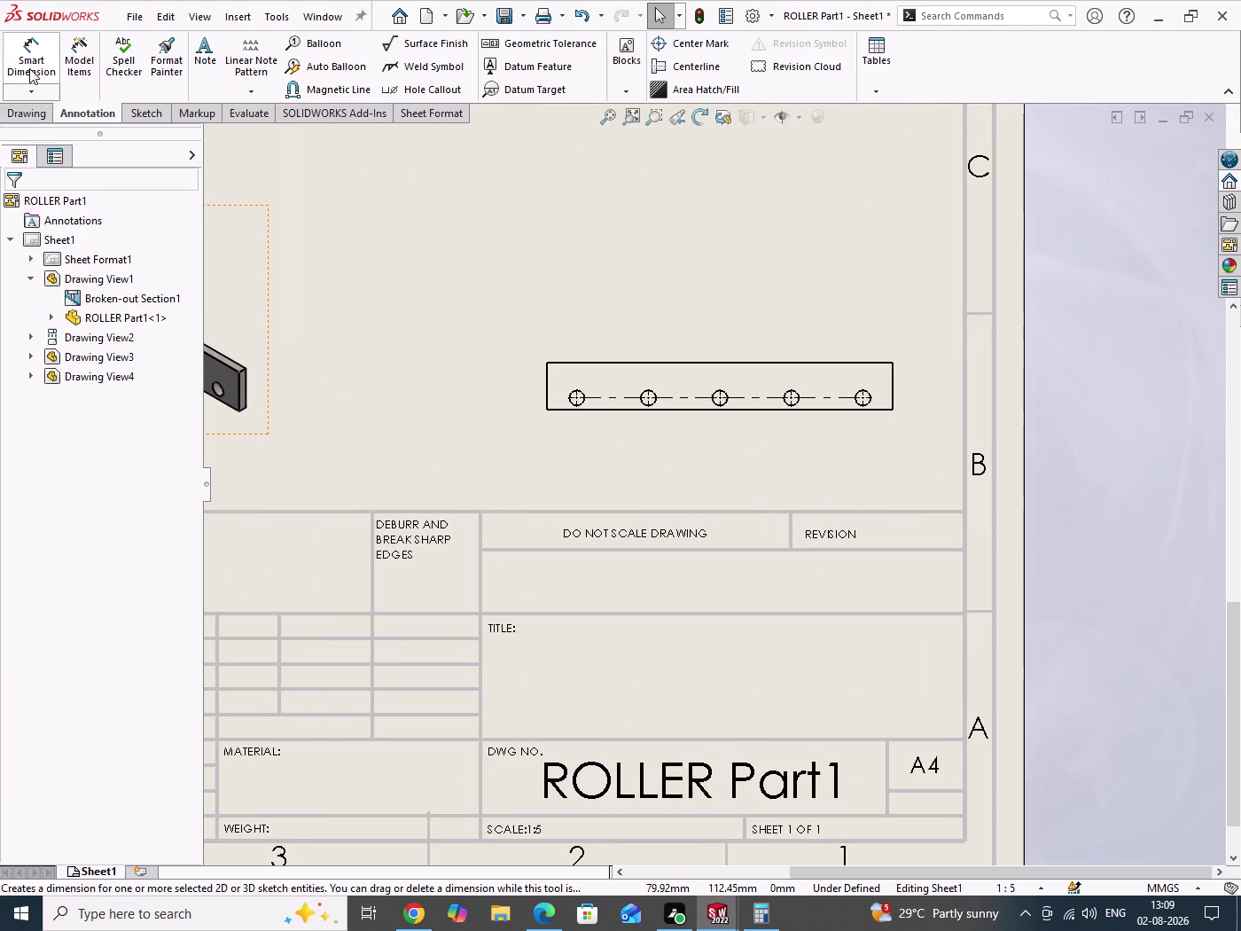
click(100, 243)
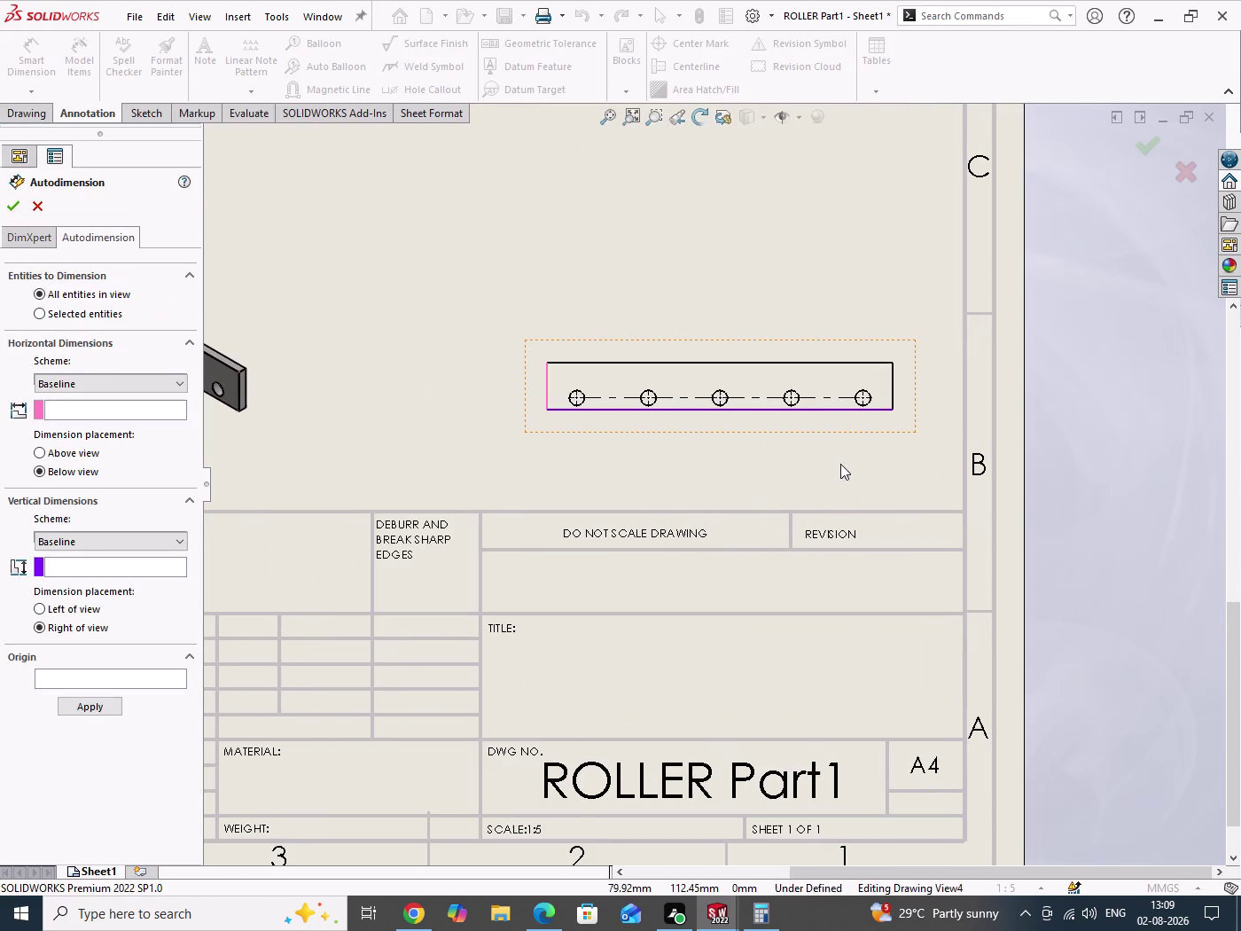
click(100, 317)
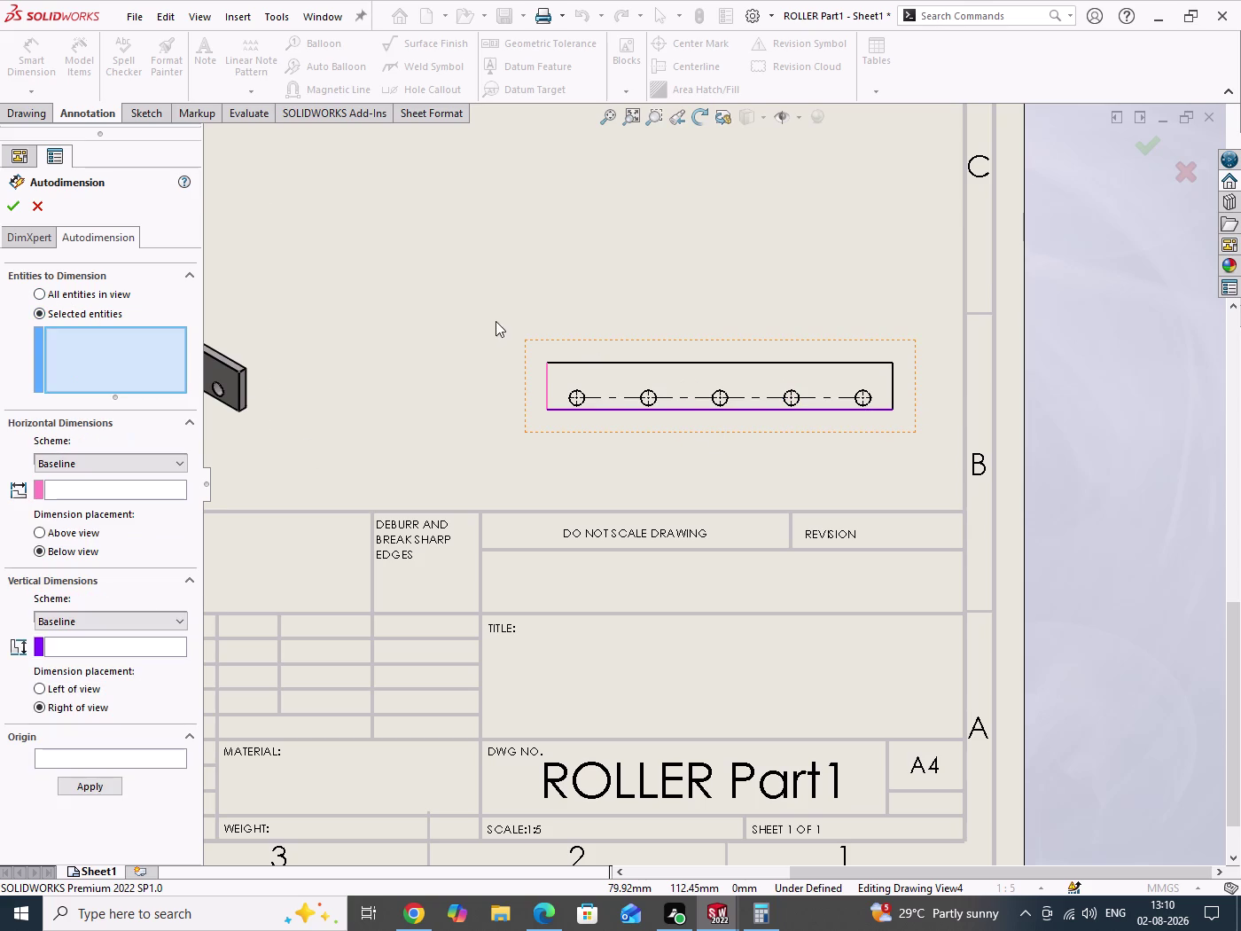
drag(509, 297, 940, 473)
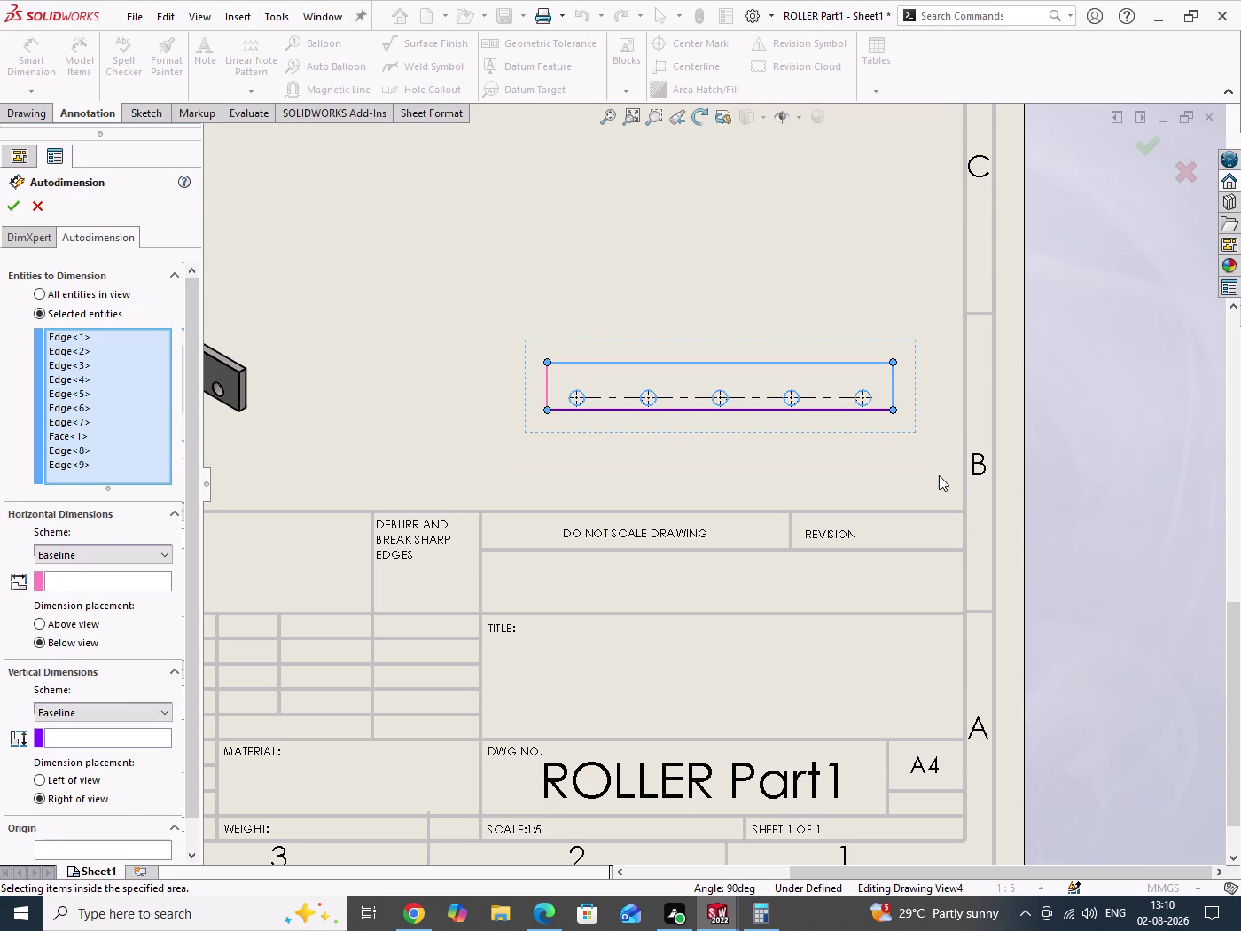
right_click(939, 475)
click(949, 491)
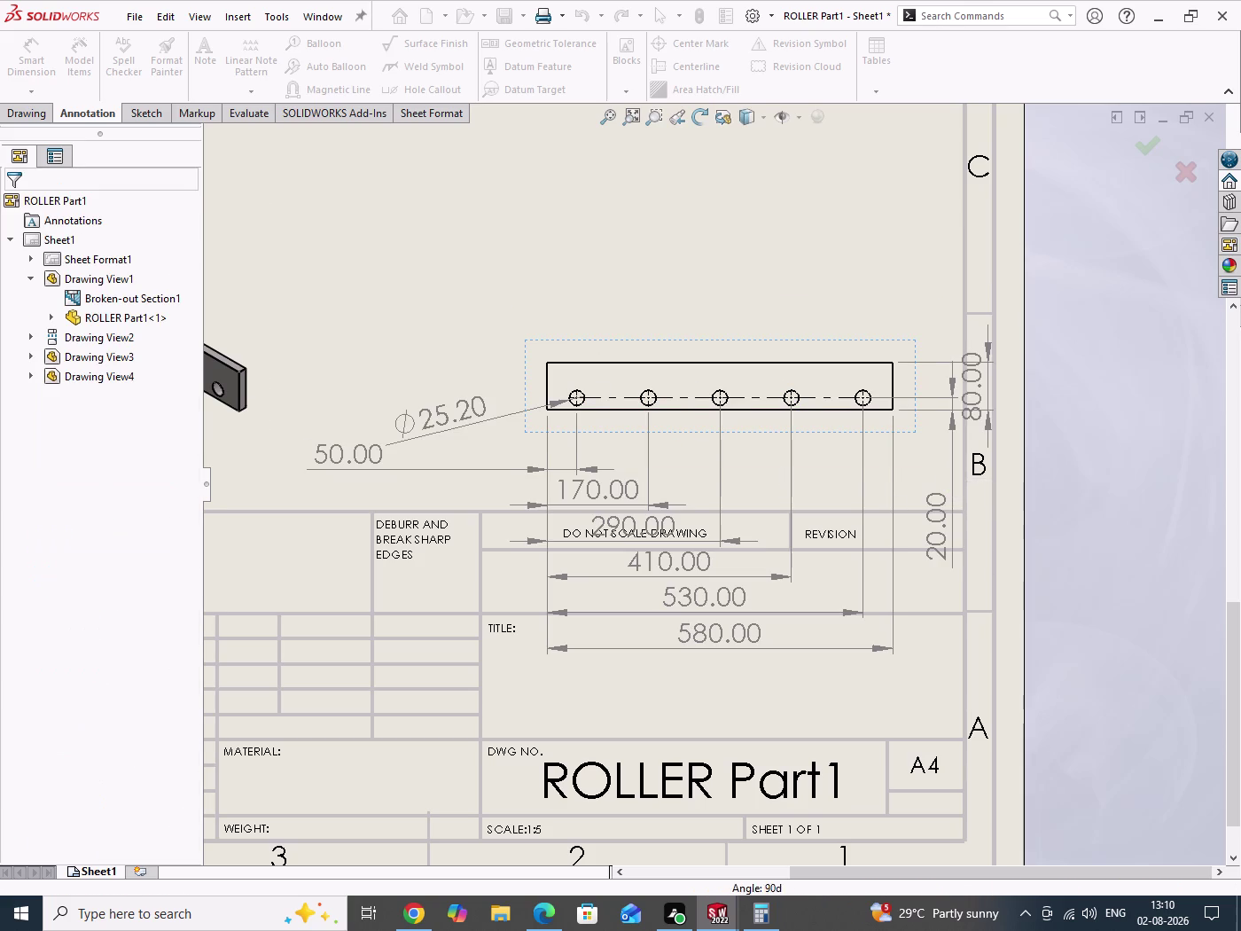
Select the slide plate dimensions and evenly space and align the 170.00–580.00 baseline stack.
scroll(up, 3)
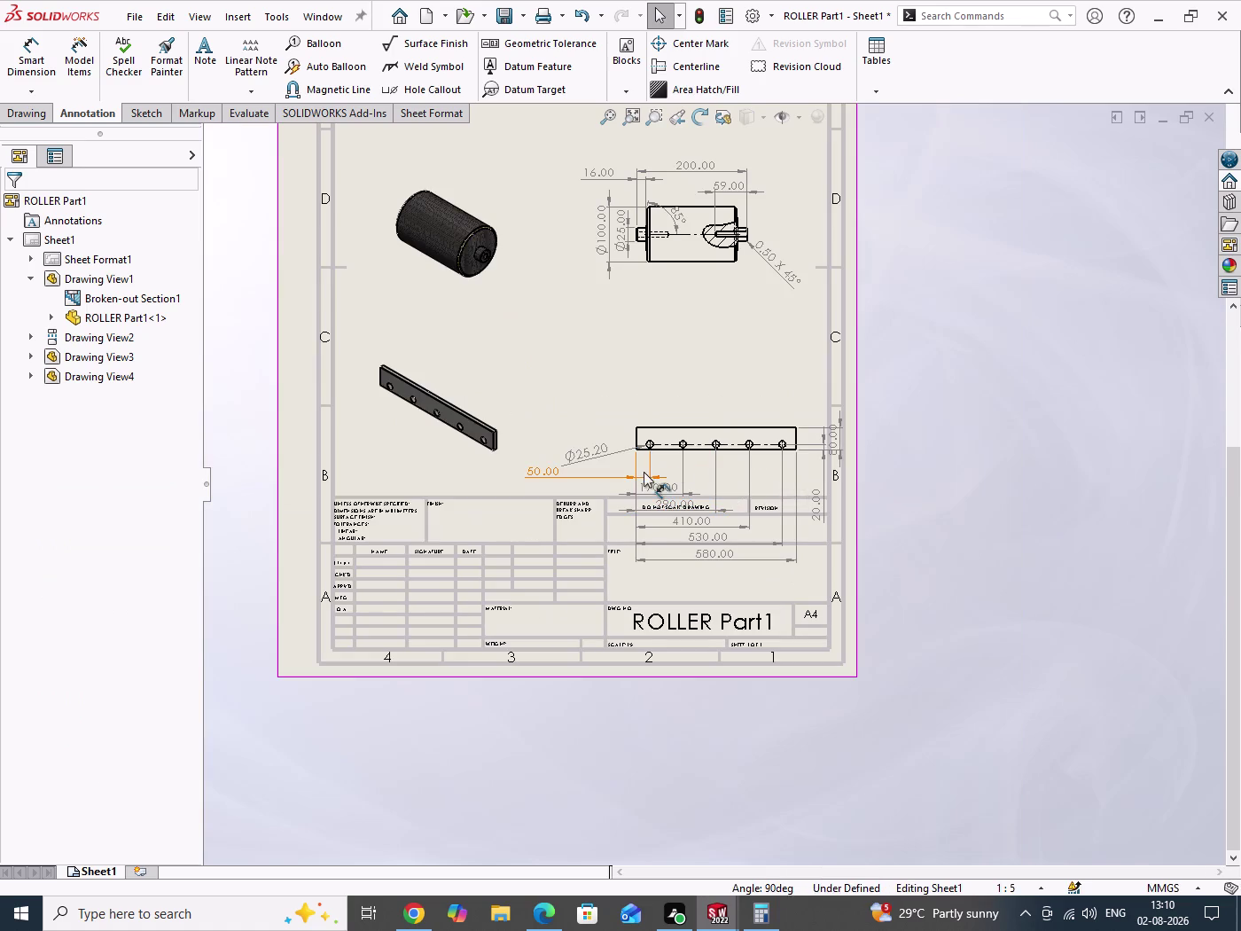
scroll(down, 3)
scroll(up, 3)
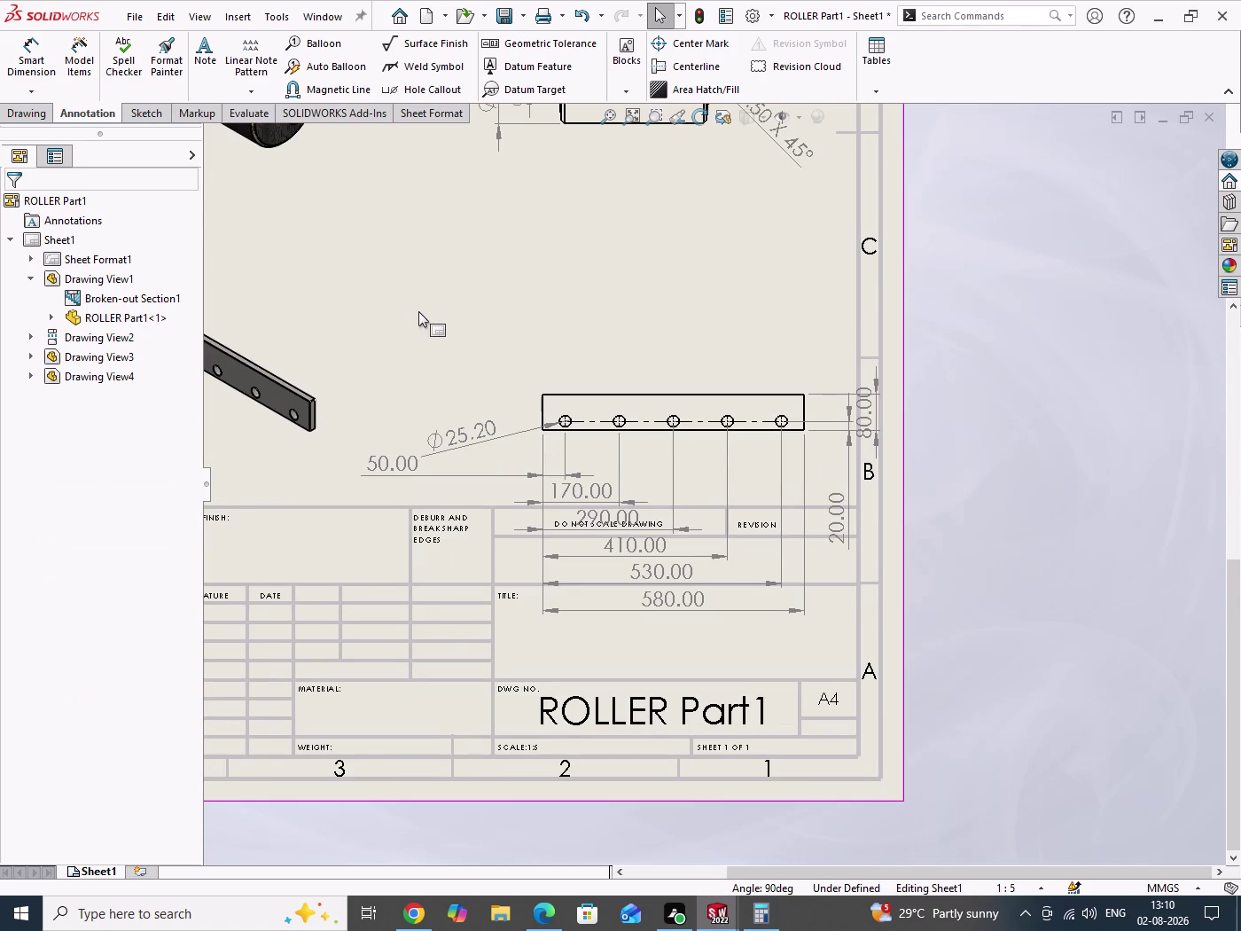
drag(342, 243, 939, 640)
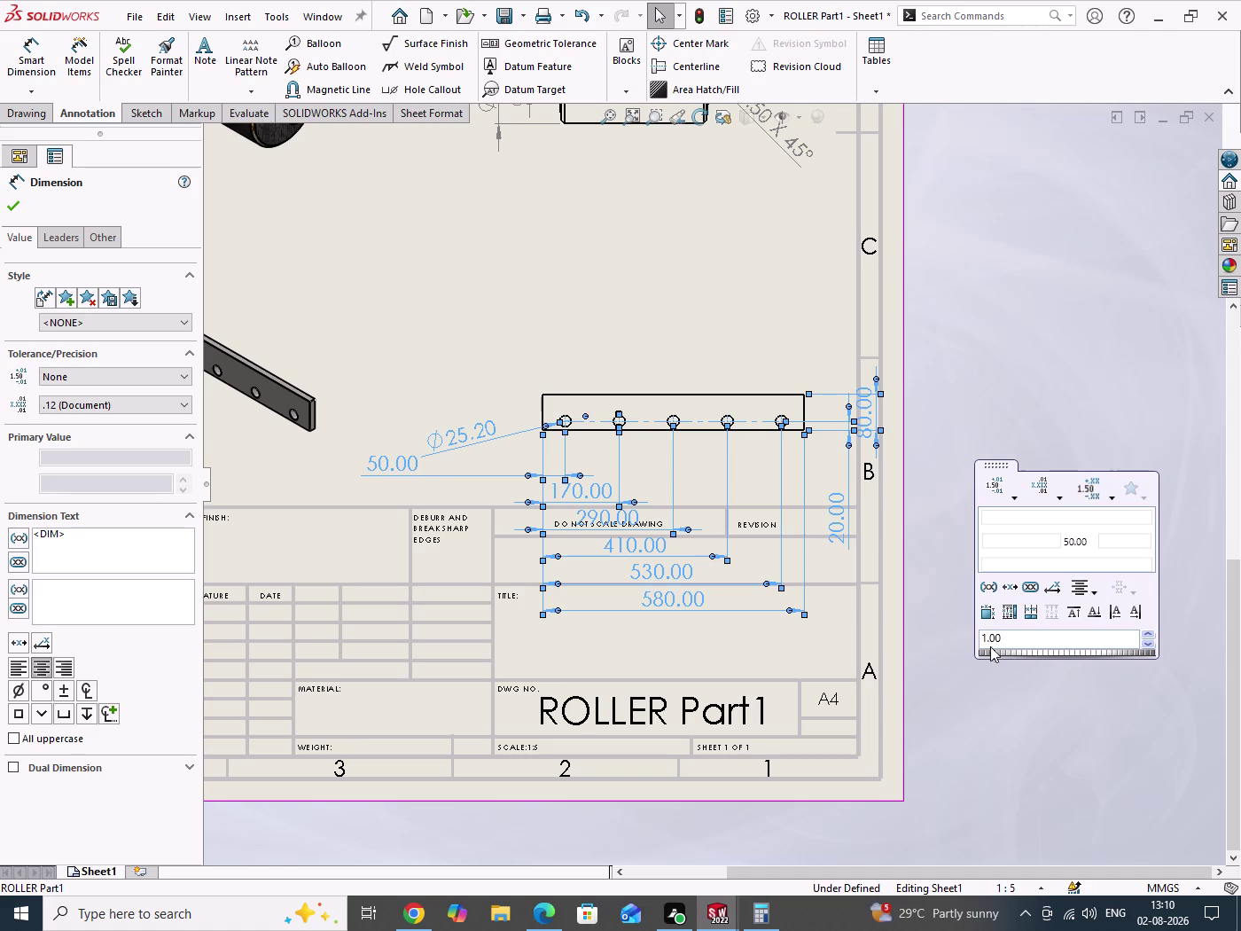
click(984, 615)
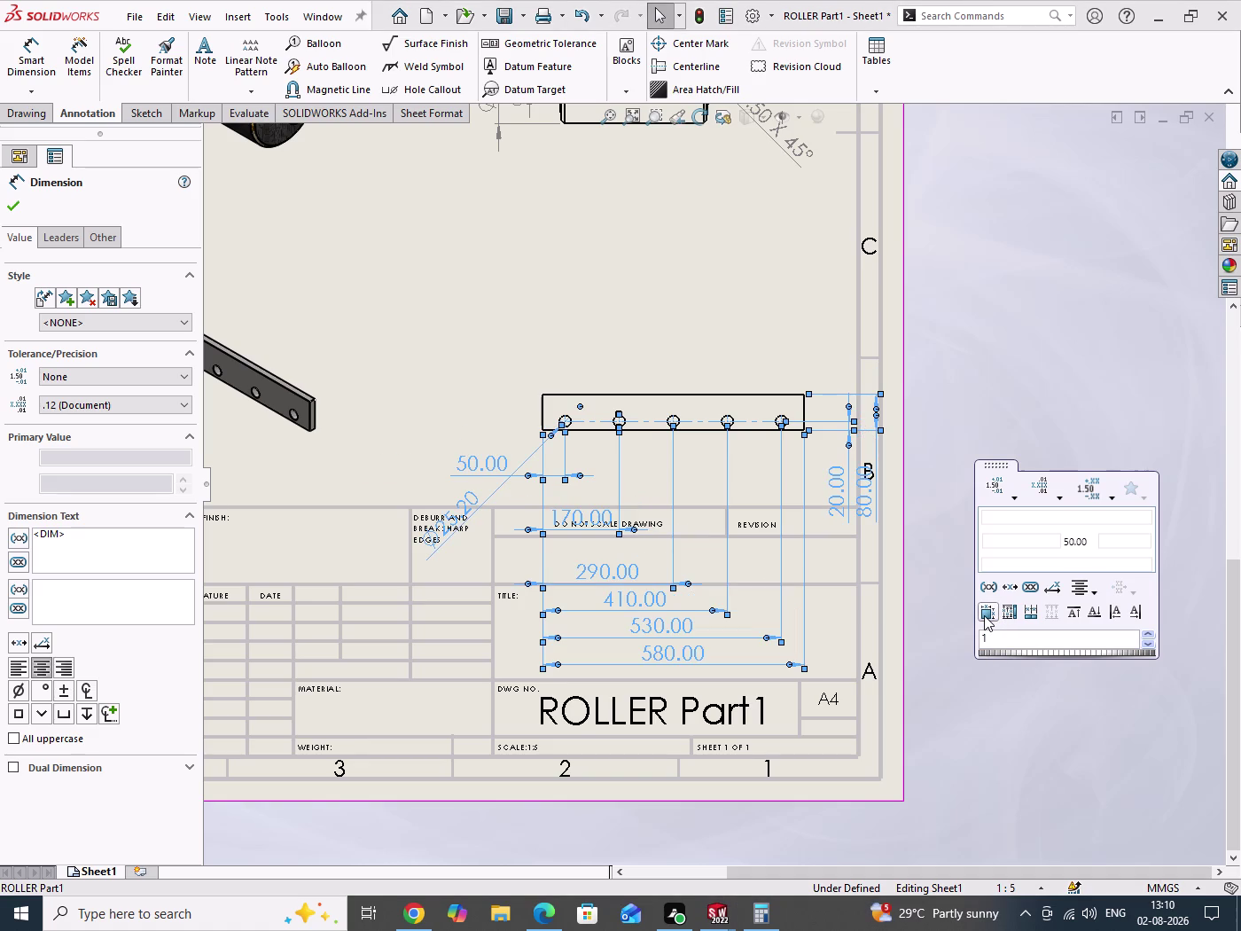
click(1006, 614)
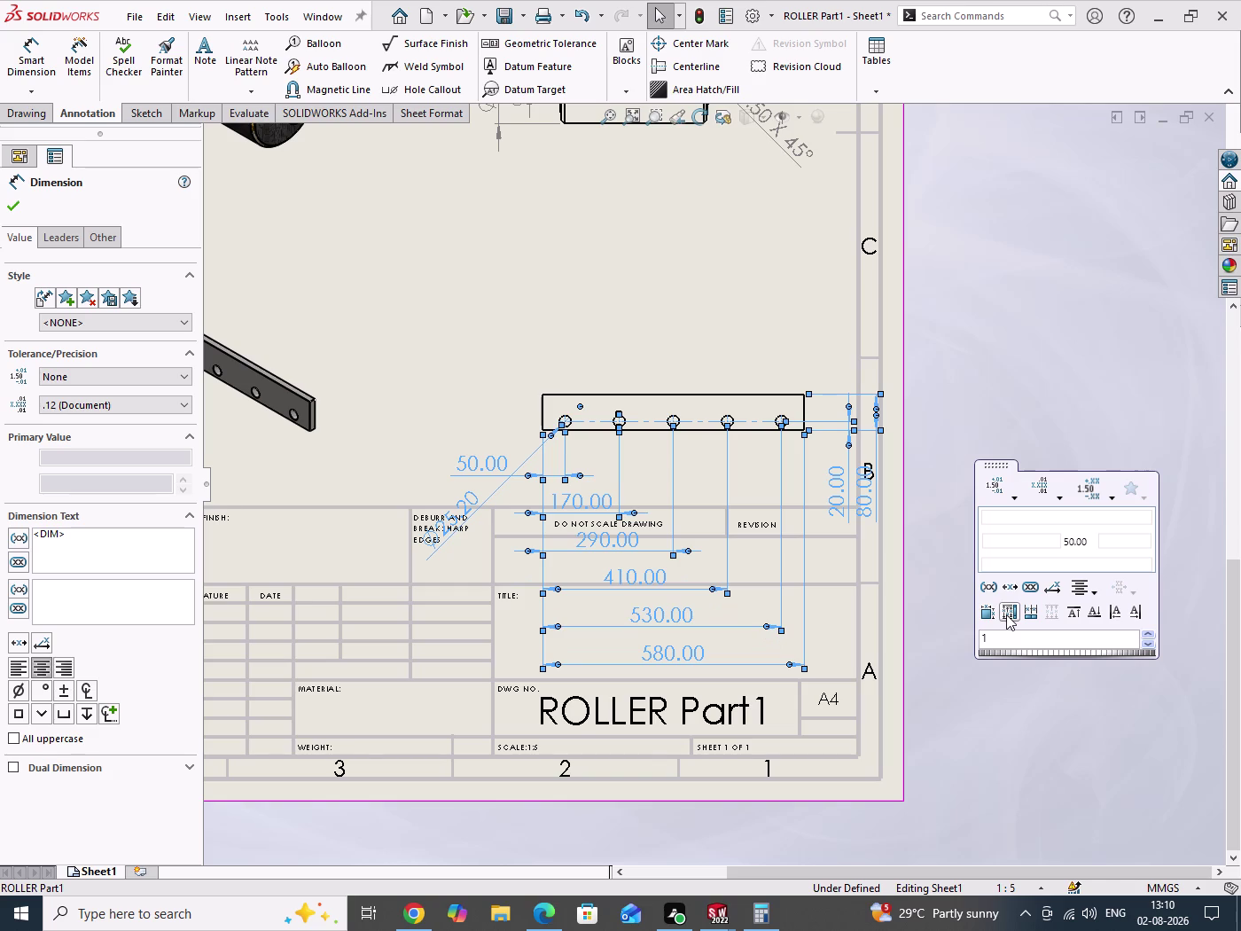
click(9, 210)
drag(1050, 464, 1049, 552)
scroll(up, 3)
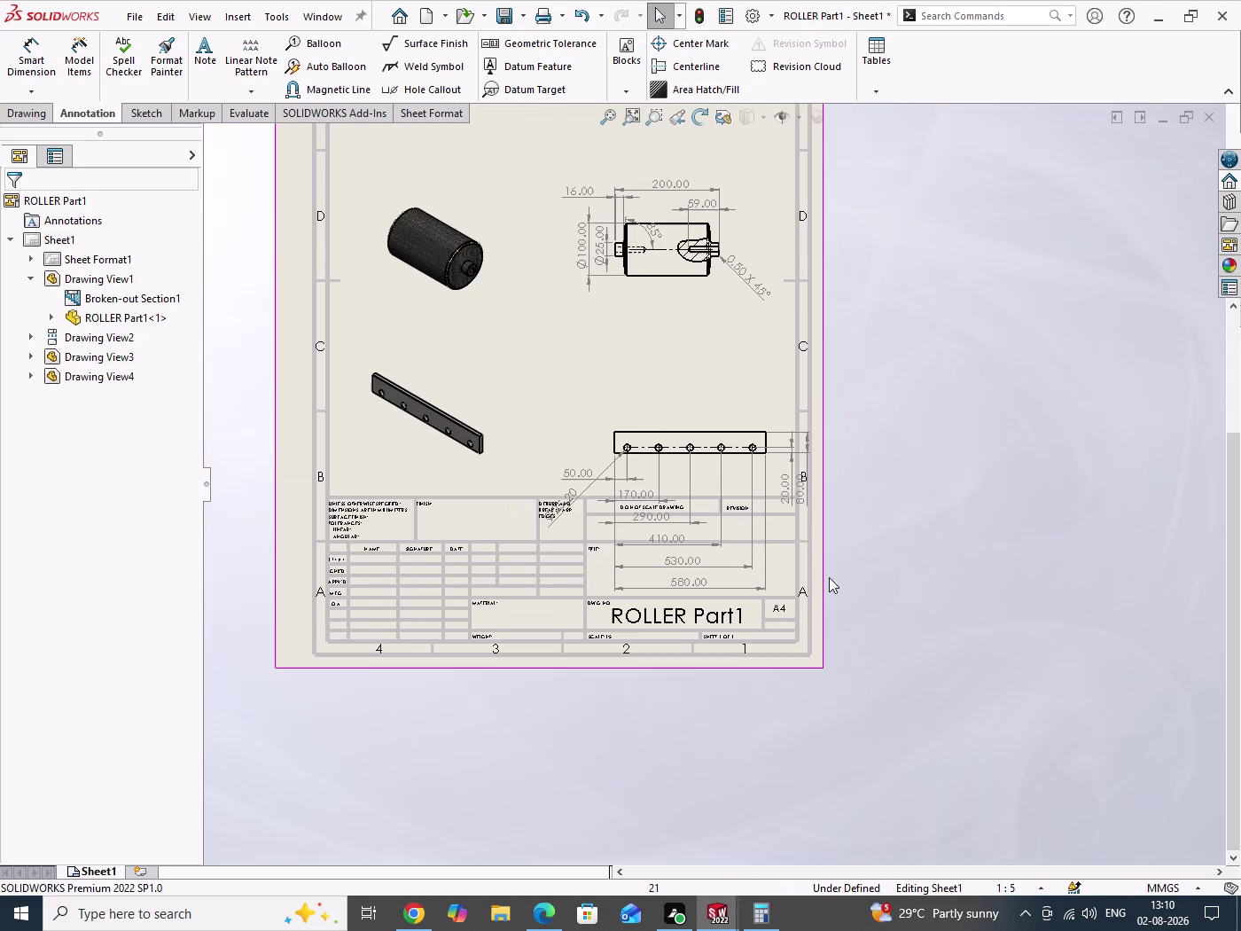
Nudge the roller's 85° angle dimension into a slightly new position.
drag(634, 406, 630, 396)
drag(986, 335, 1057, 648)
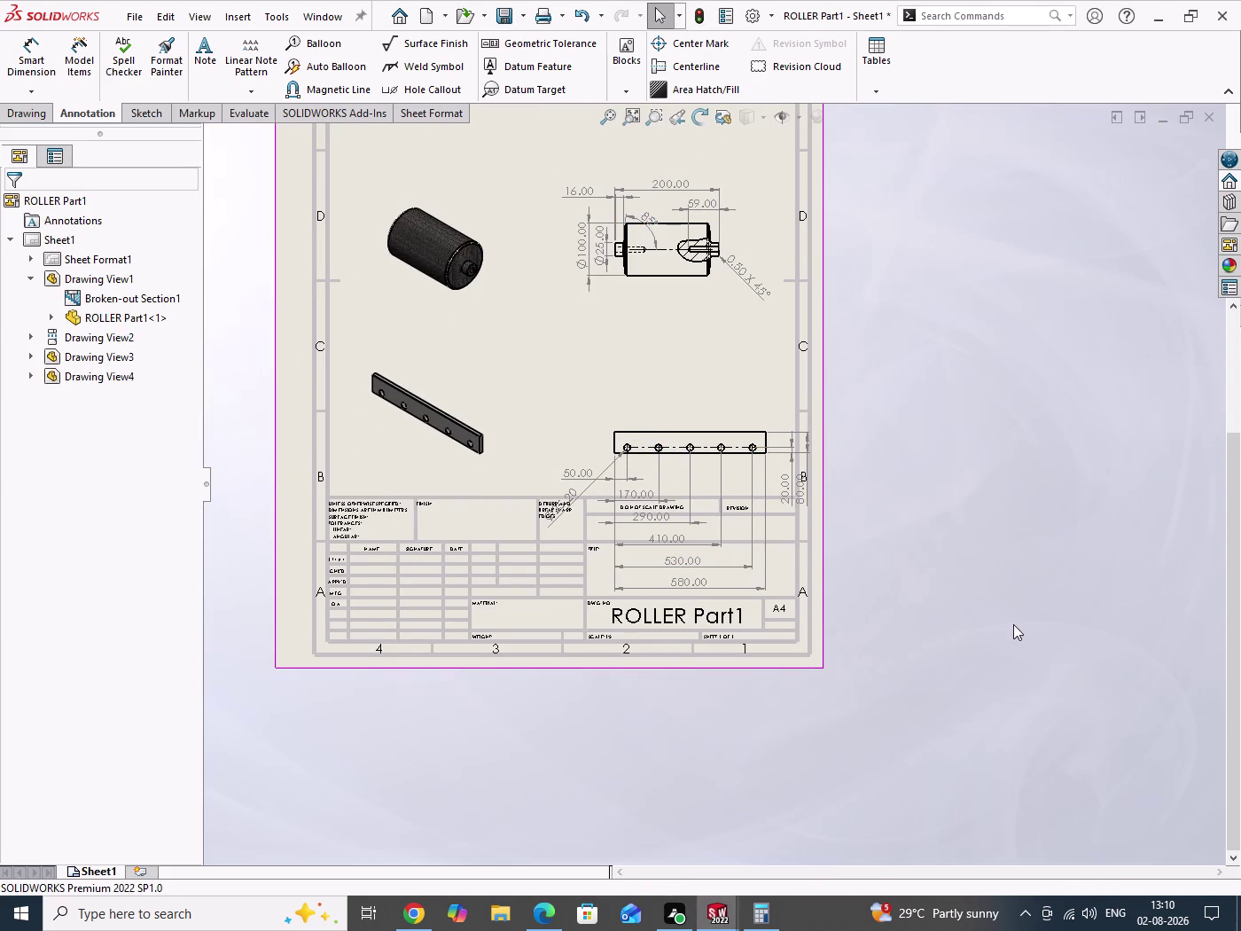
drag(652, 410, 626, 367)
drag(626, 409, 626, 406)
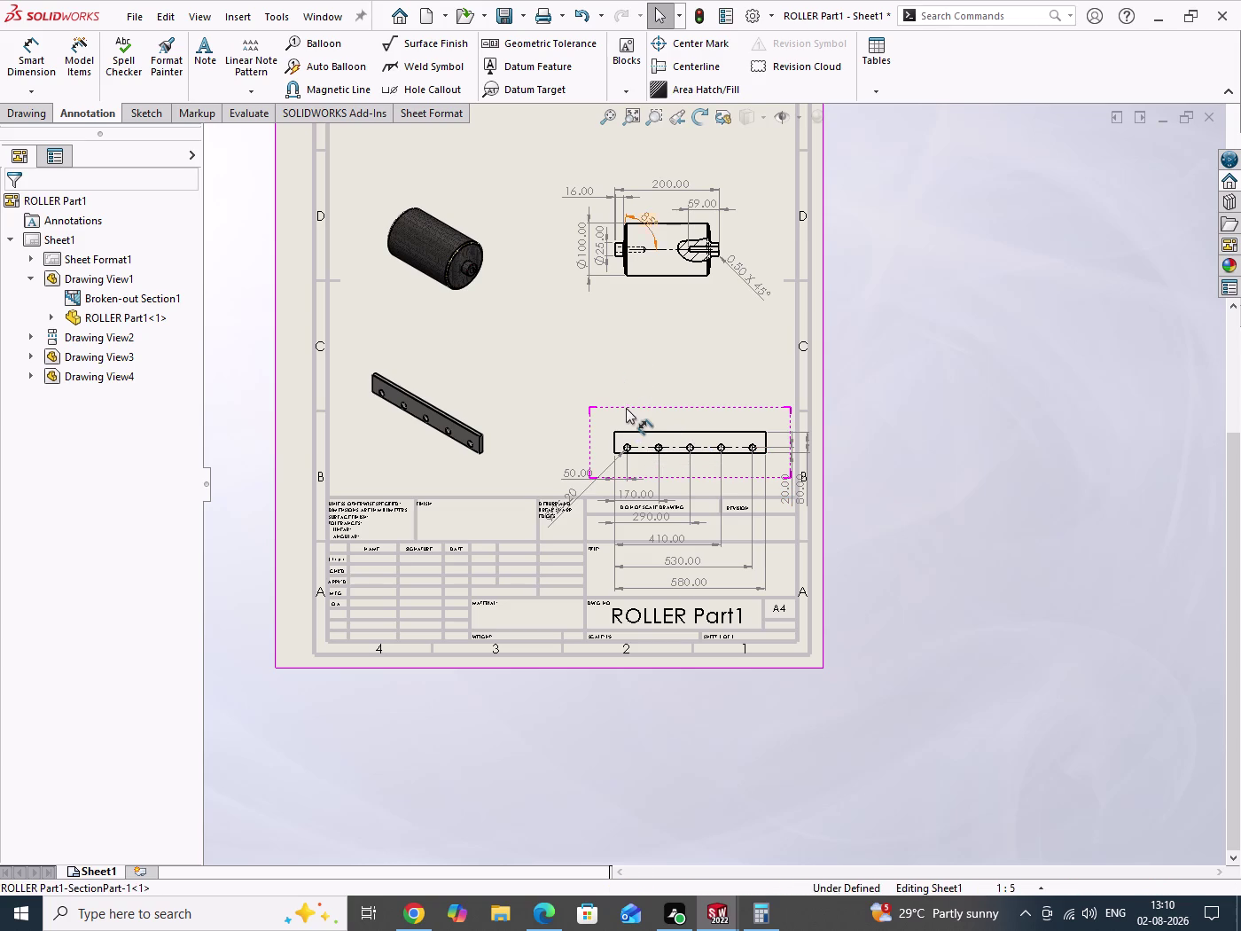
drag(626, 406, 625, 412)
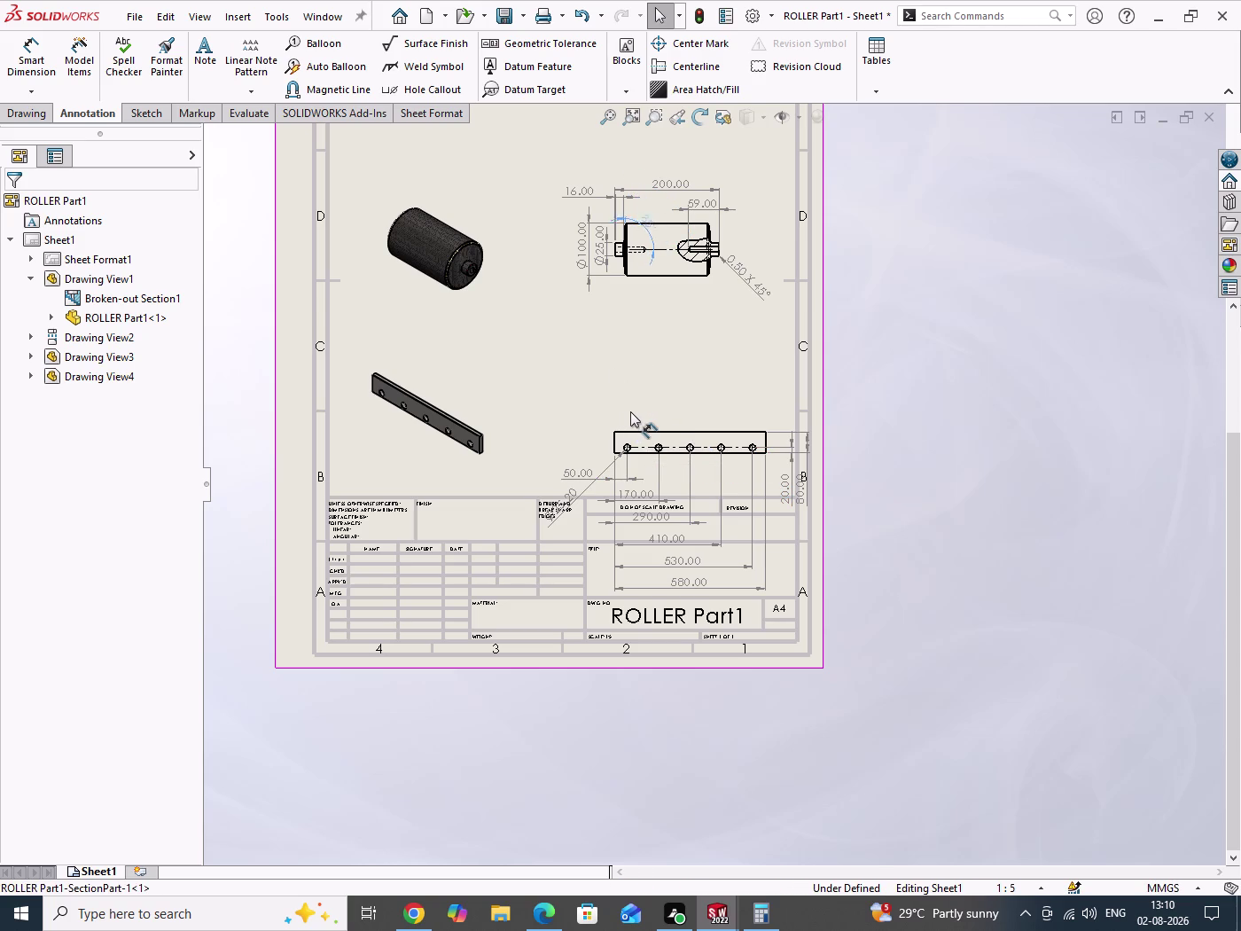
drag(625, 411, 644, 425)
drag(644, 425, 642, 412)
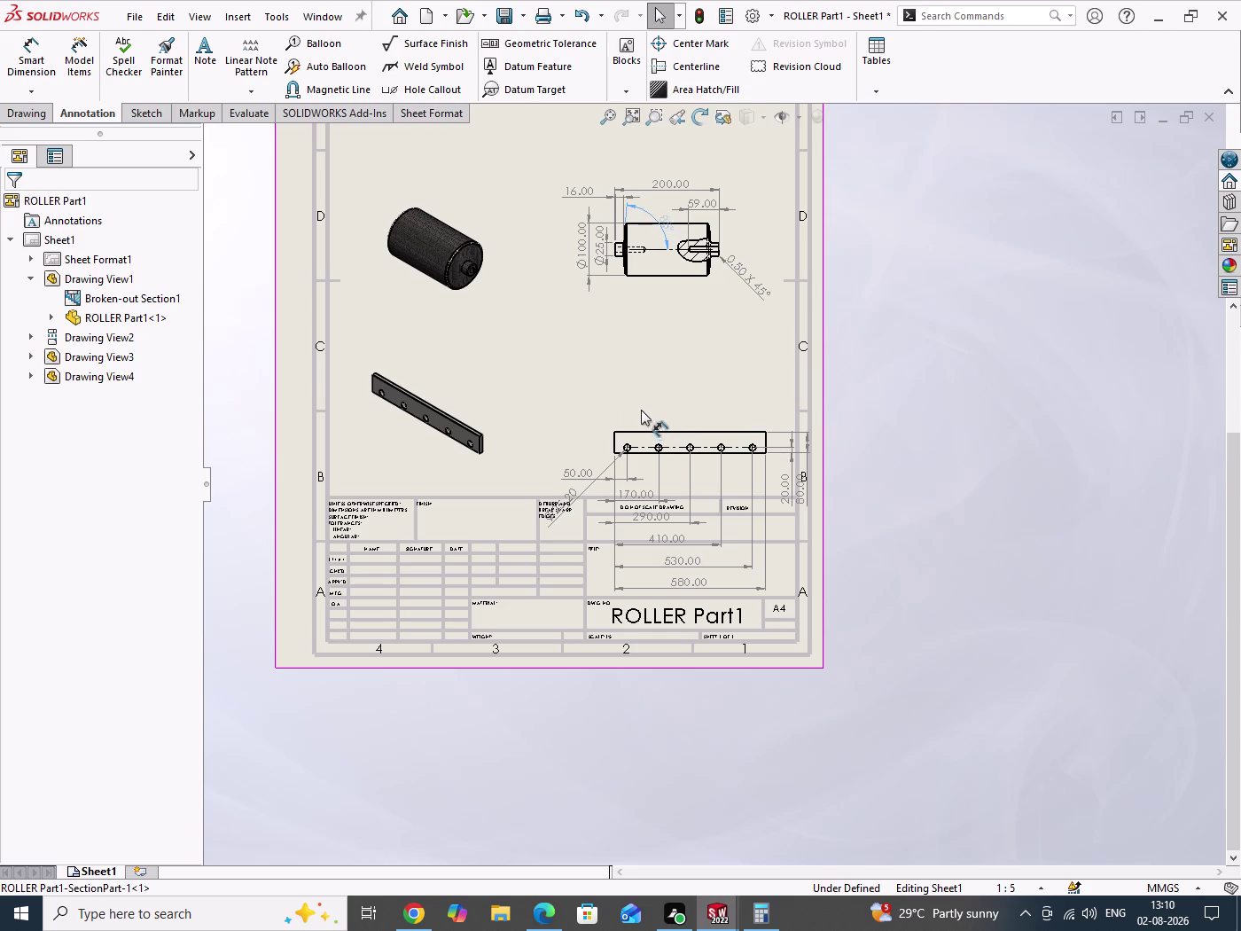
drag(642, 411, 633, 399)
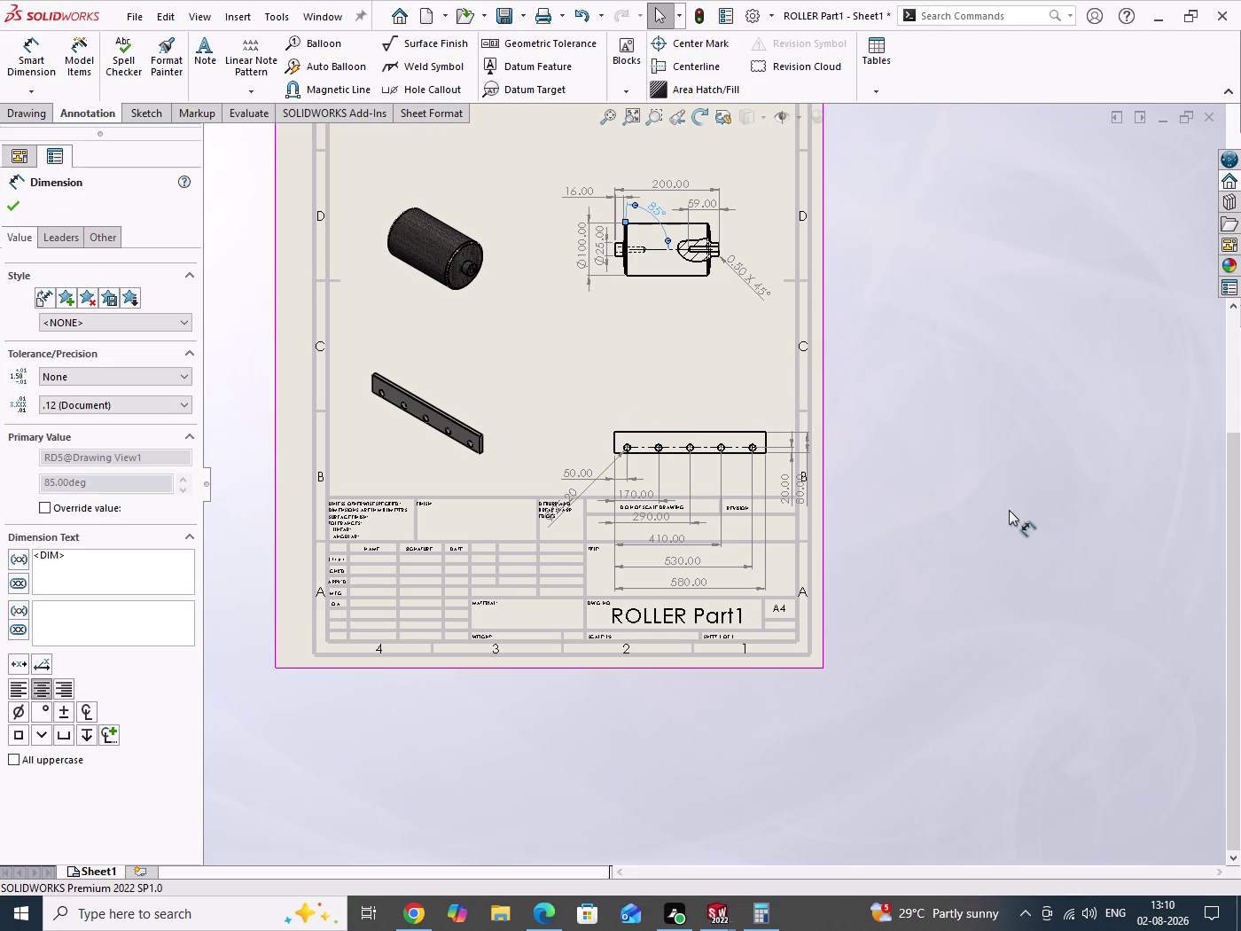
Move the slide plate view up, clear of the title block.
drag(1008, 466, 1026, 610)
scroll(down, 3)
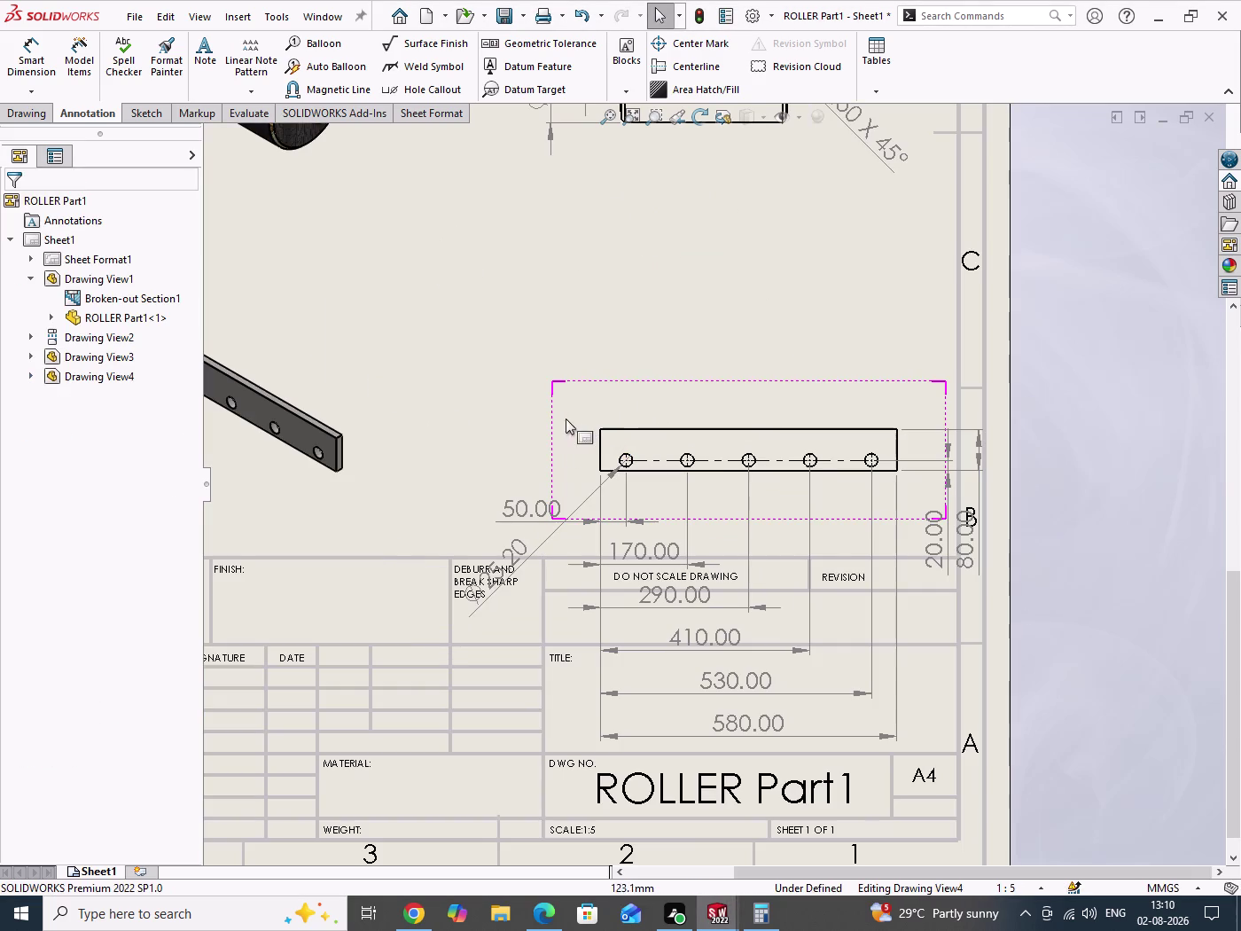
click(560, 440)
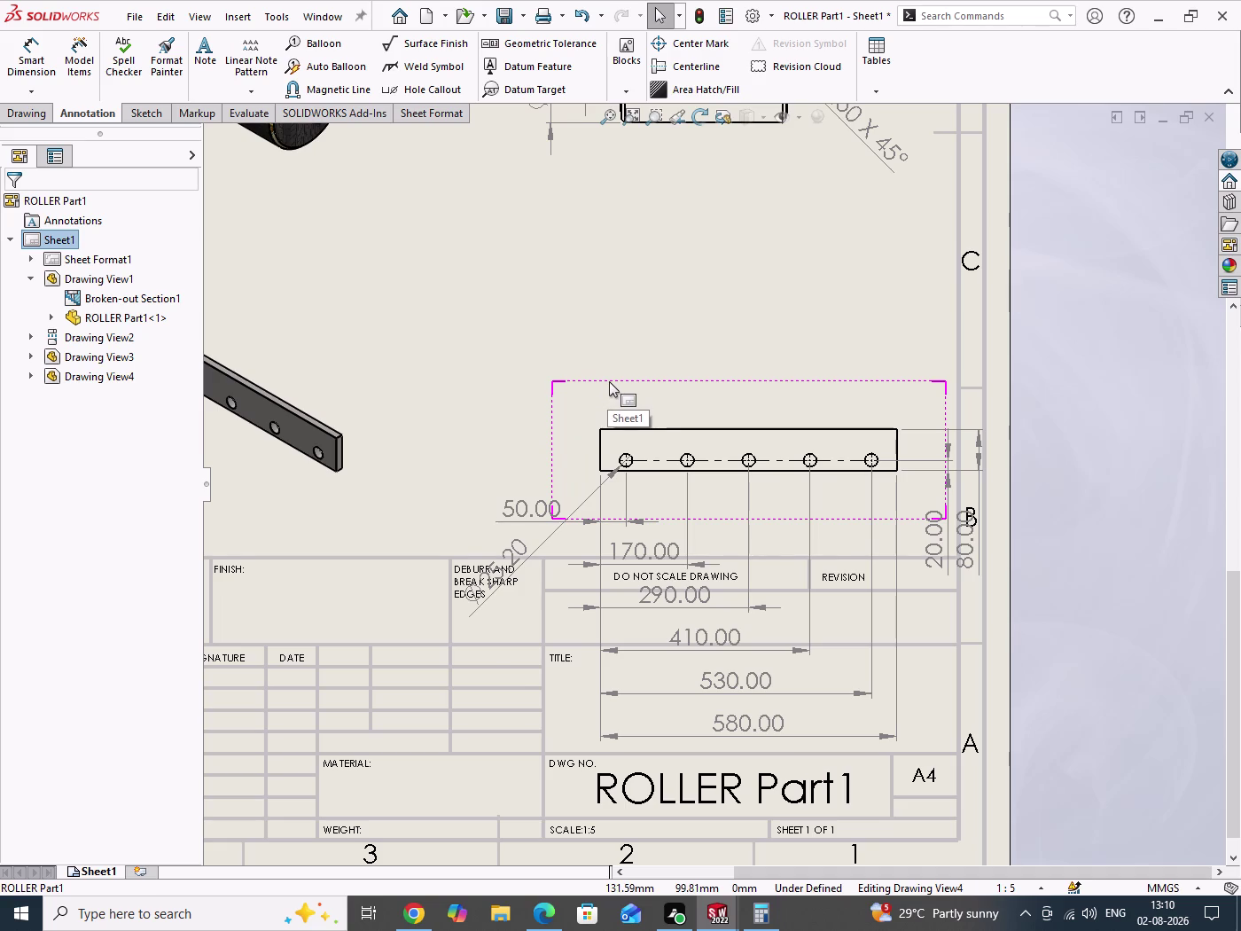
scroll(up, 3)
scroll(up, 3)
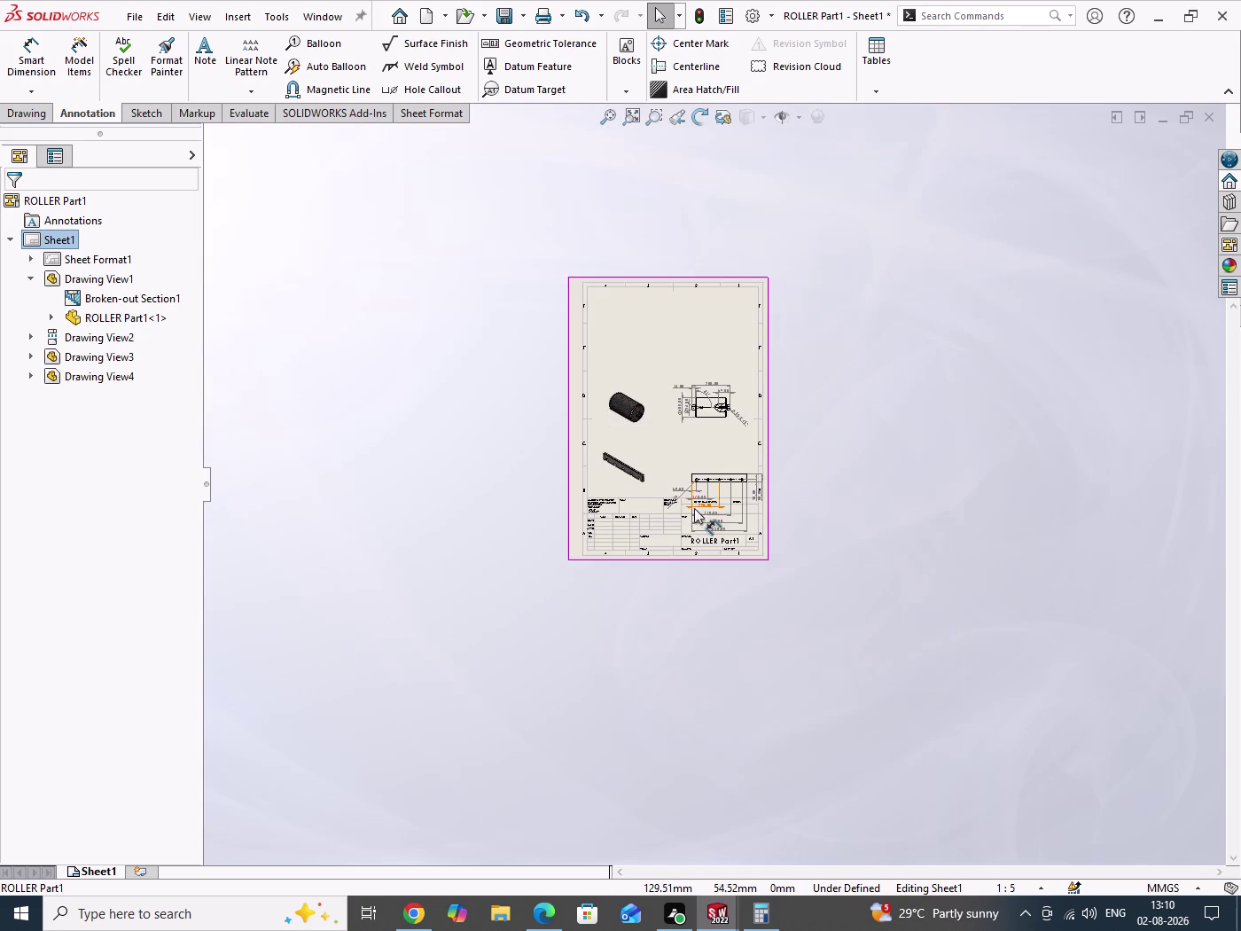
scroll(down, 3)
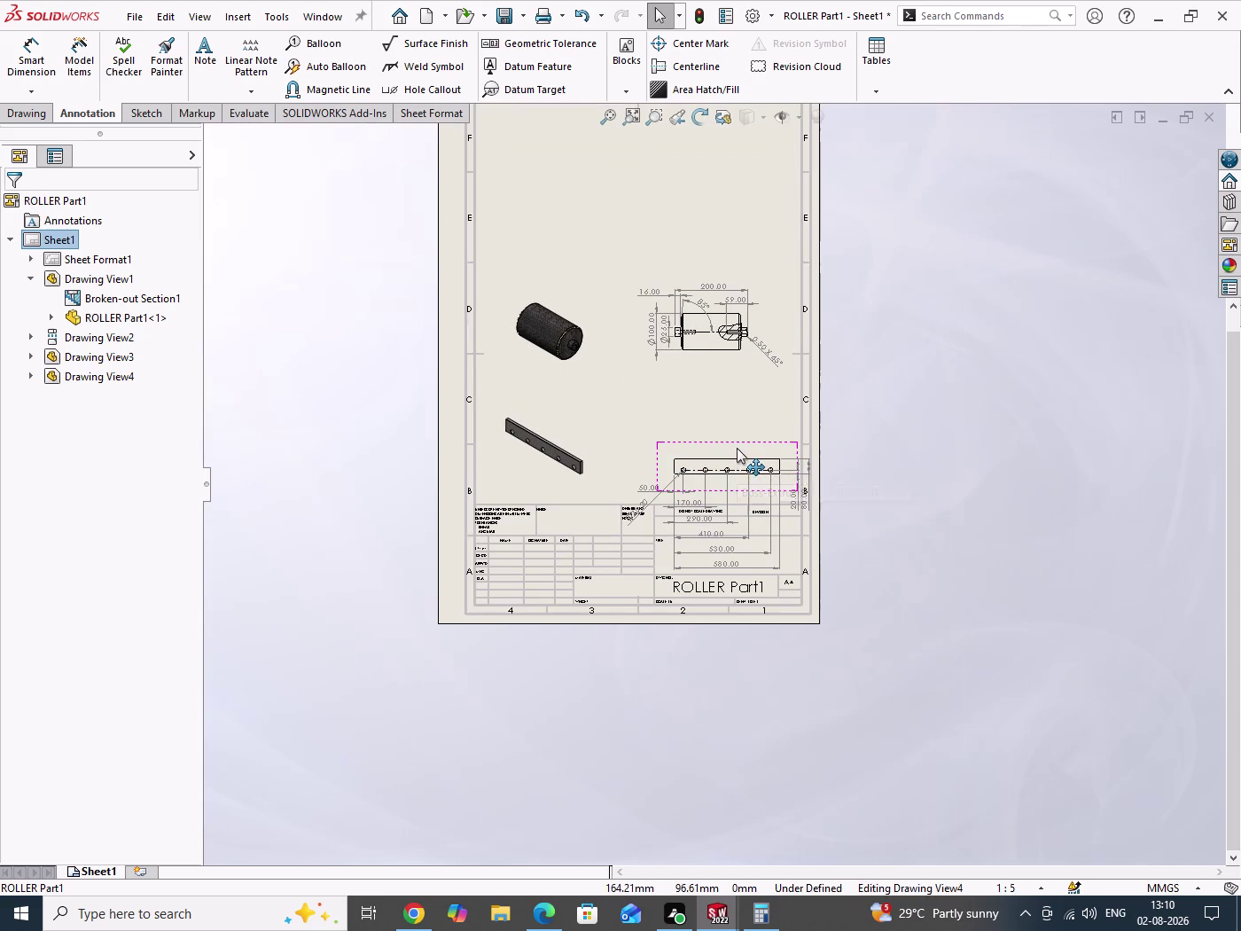
drag(737, 448, 717, 393)
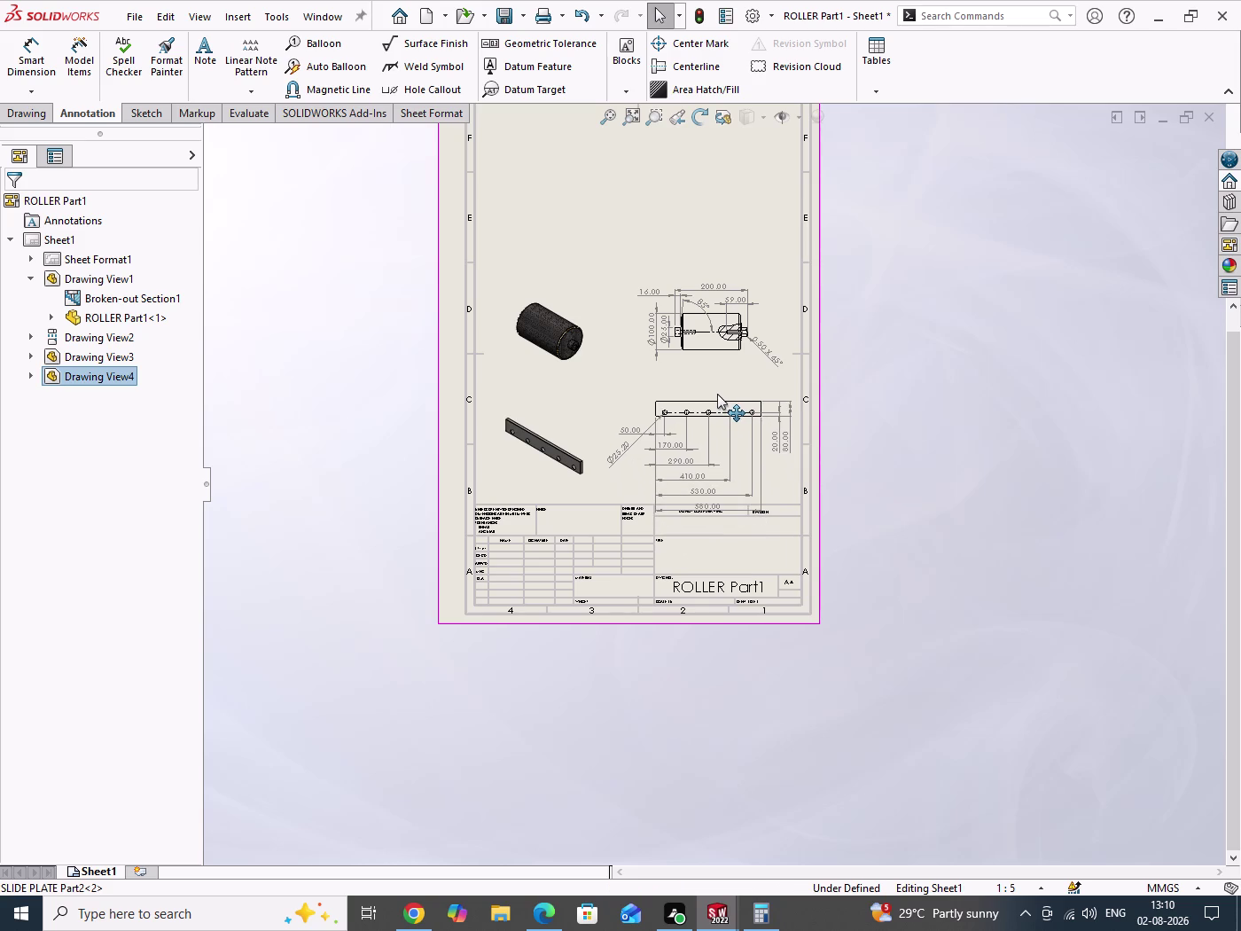
Drag the Ø25.20 and 50.00–580.00 dimensions up closer to the slide plate.
drag(718, 393, 717, 394)
scroll(down, 3)
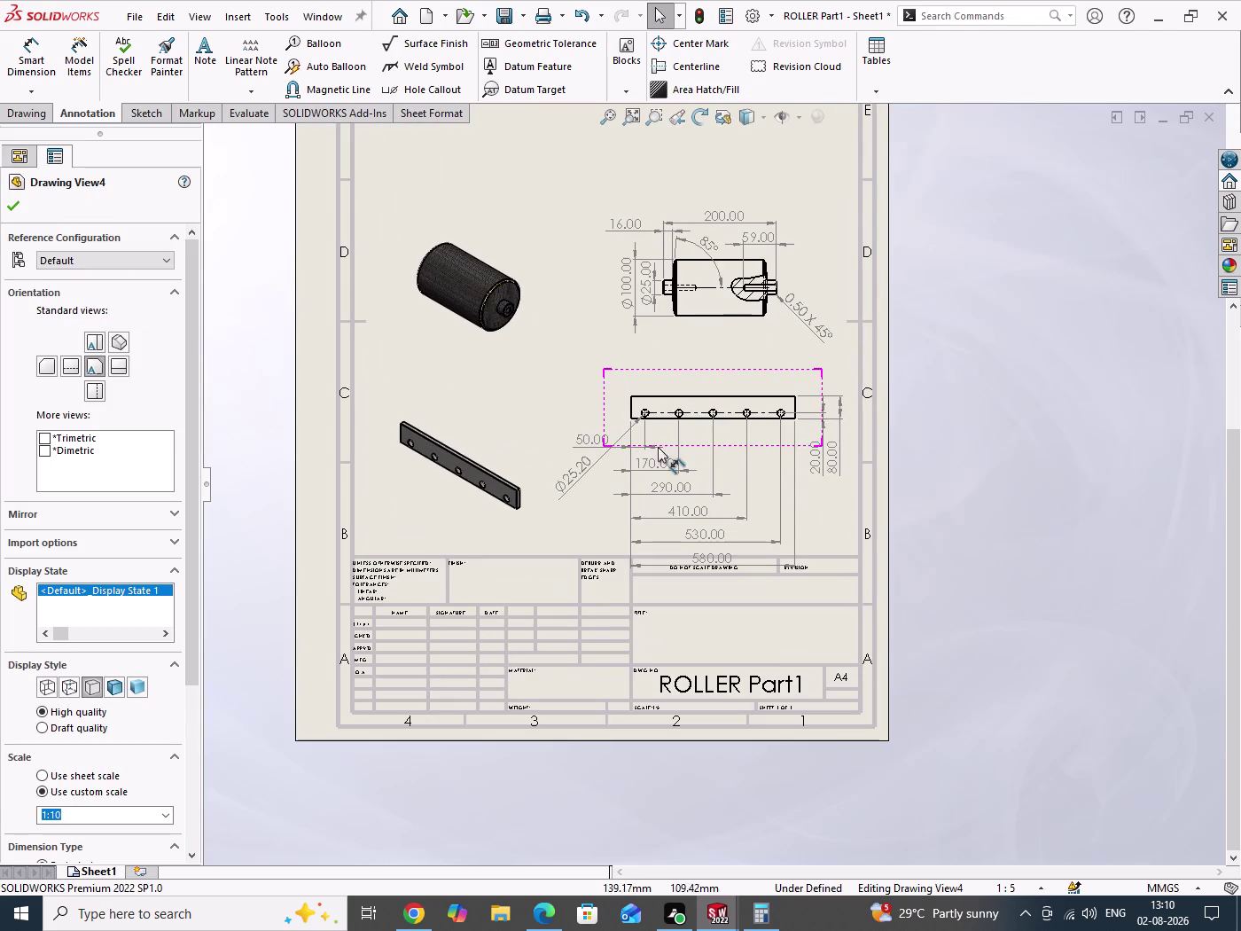
scroll(down, 3)
scroll(down, 3)
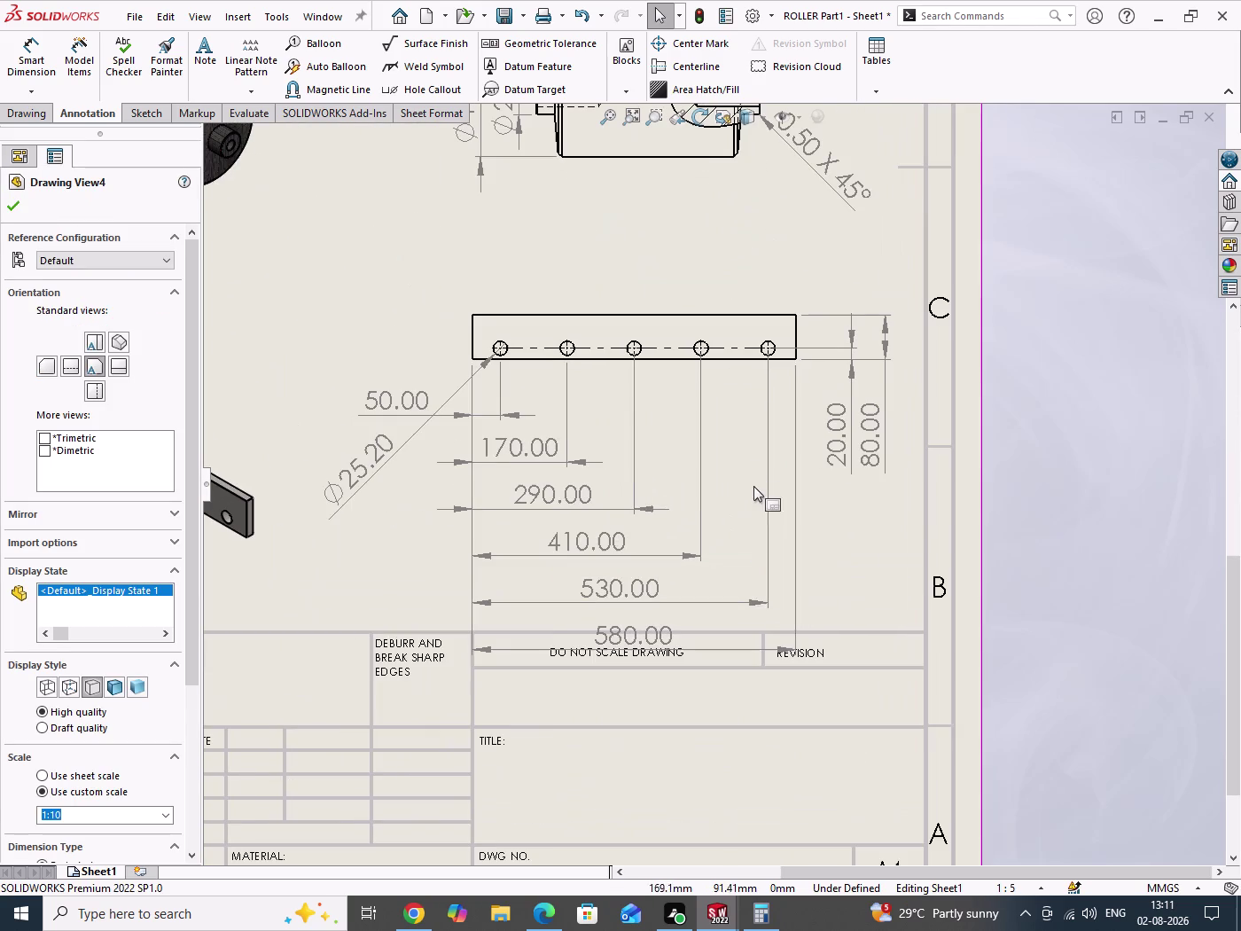
drag(369, 465, 386, 291)
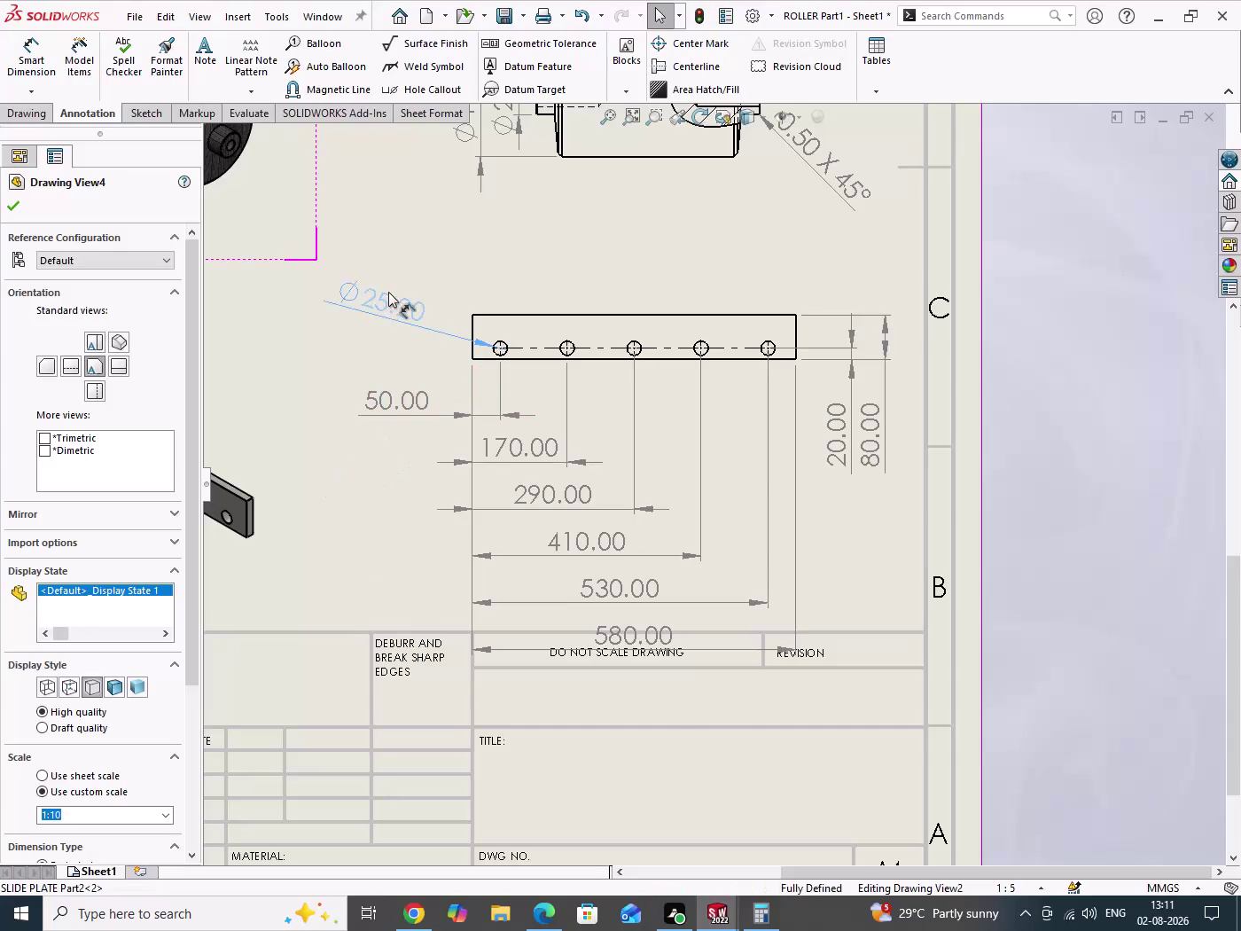
drag(387, 292, 397, 292)
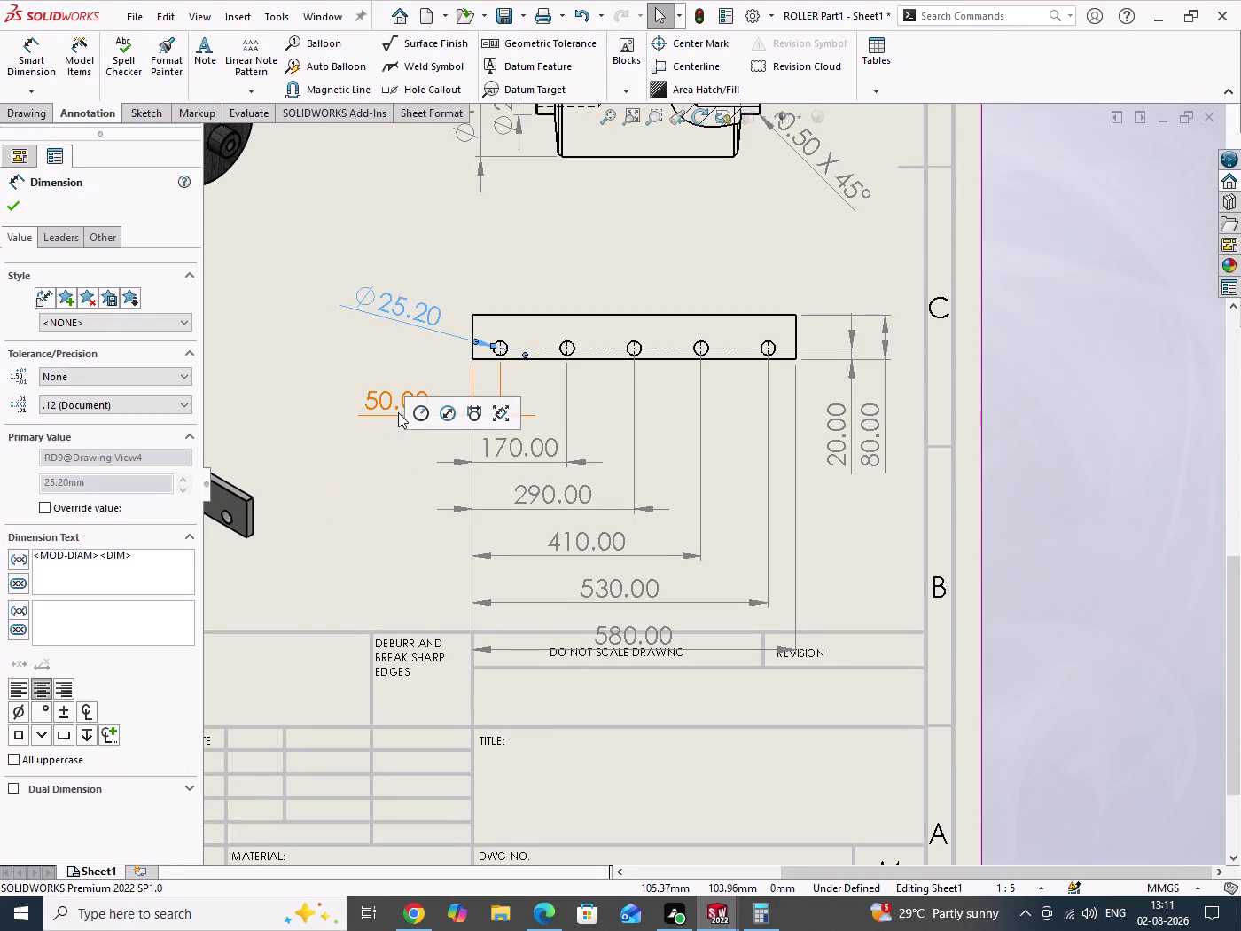
drag(385, 407, 382, 370)
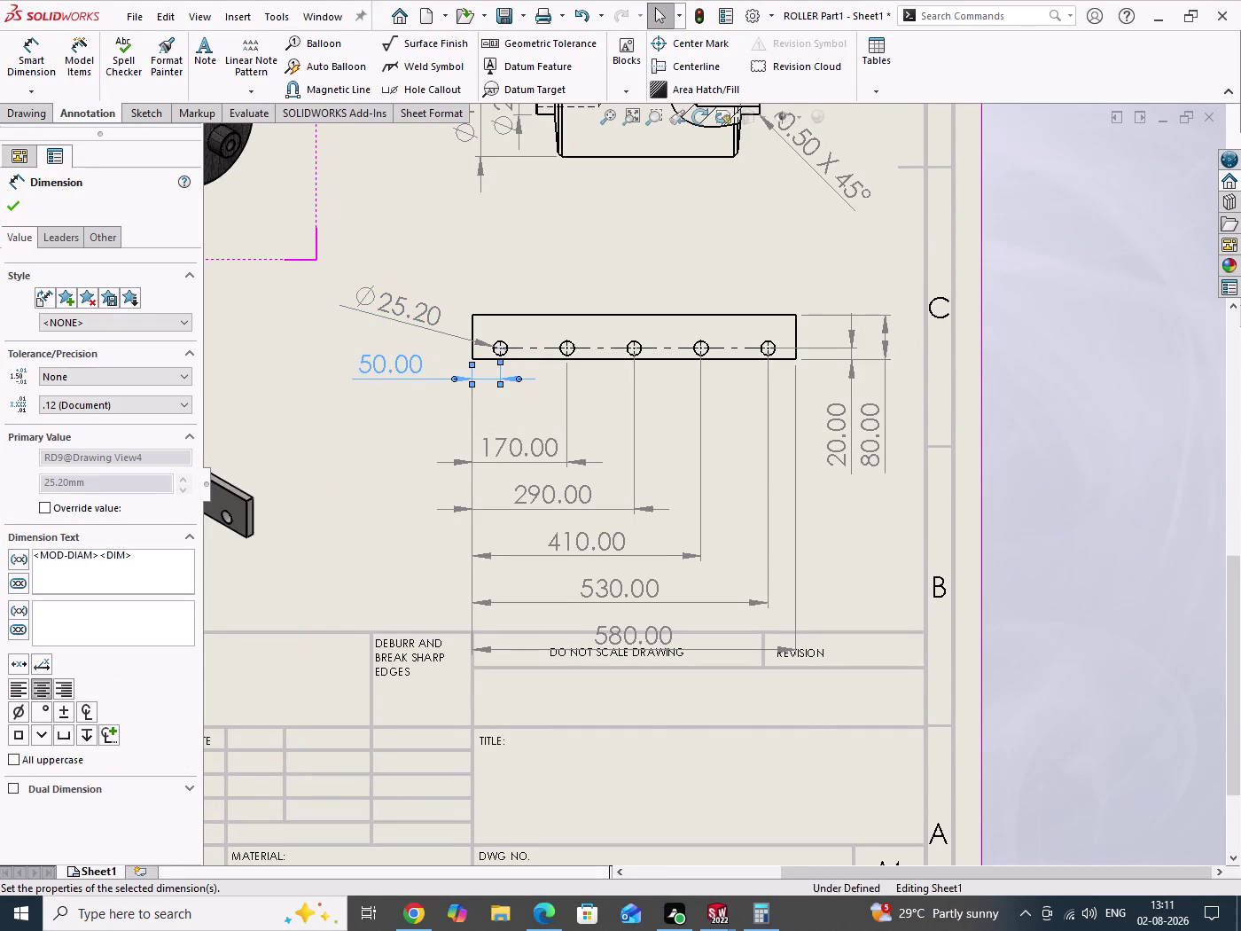
drag(553, 458, 555, 405)
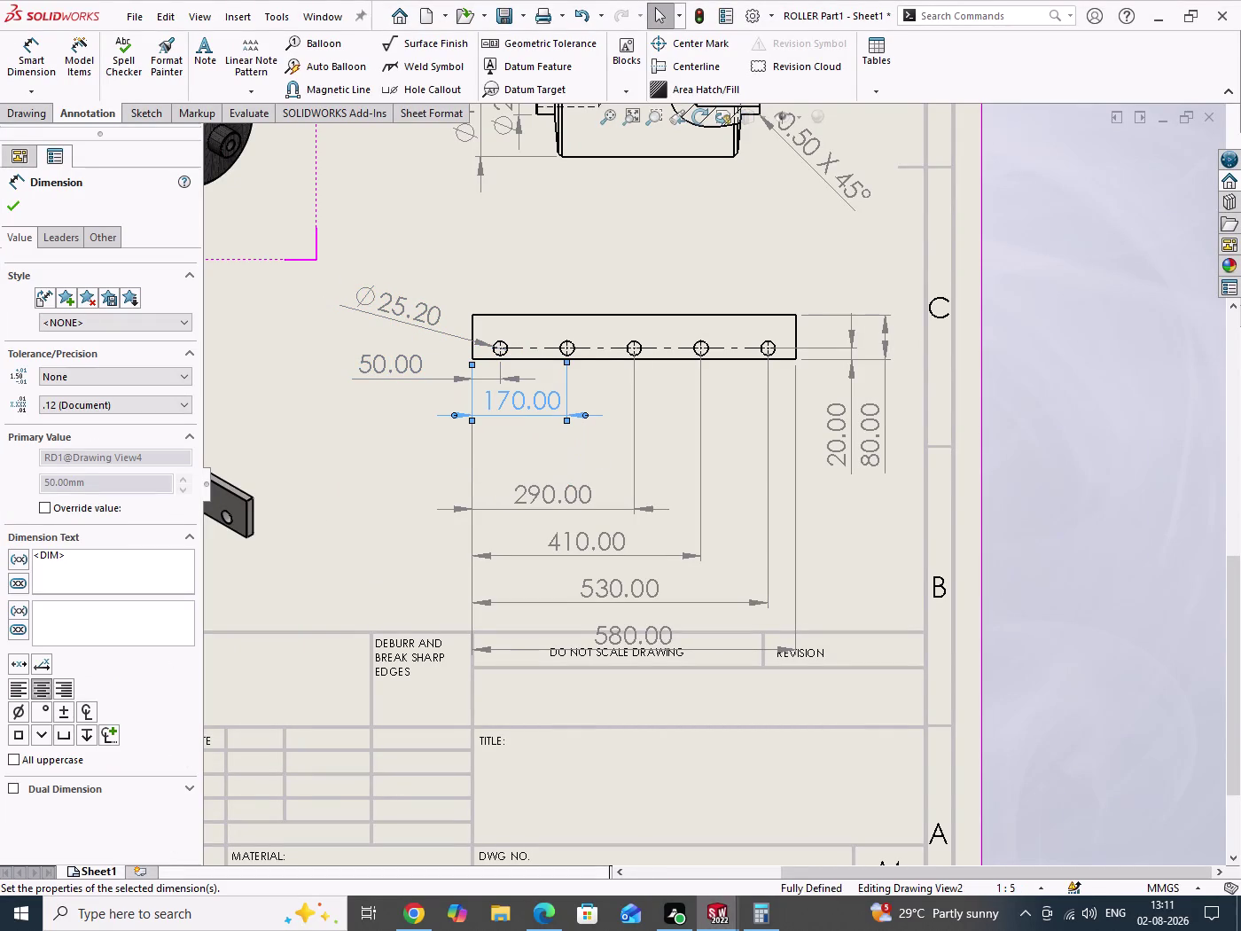
drag(569, 505, 560, 441)
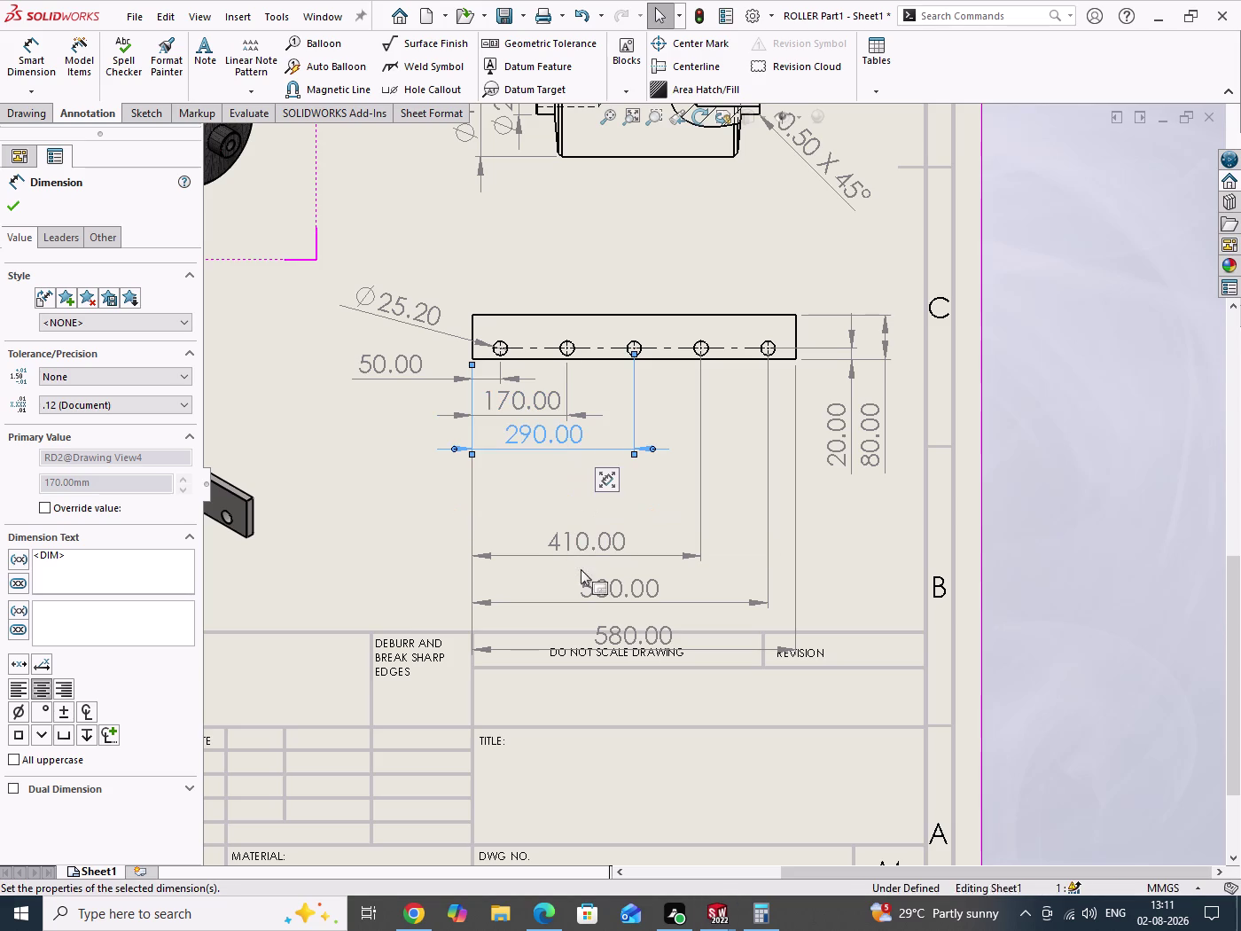
drag(593, 545, 592, 525)
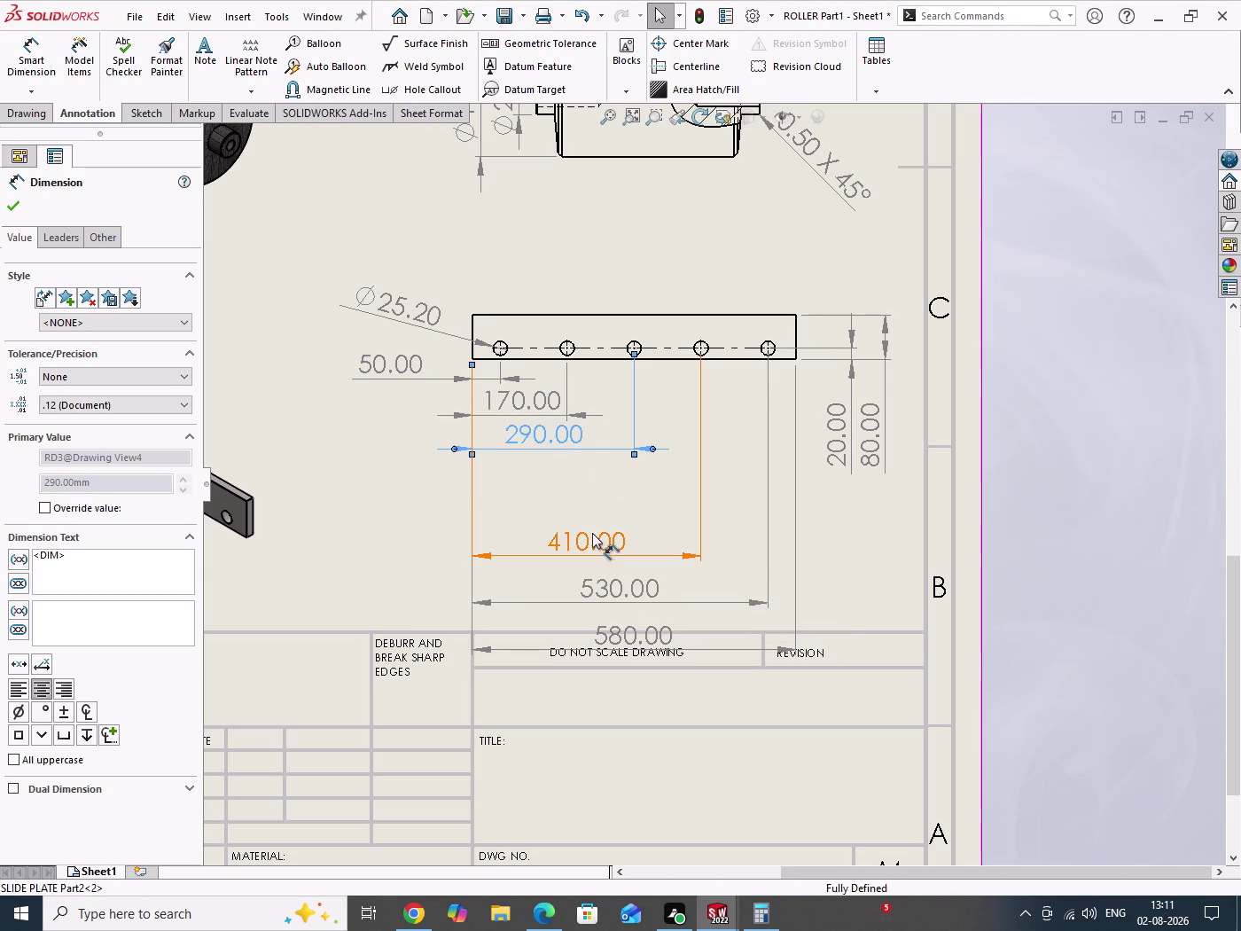
drag(591, 525, 575, 484)
drag(609, 598, 593, 538)
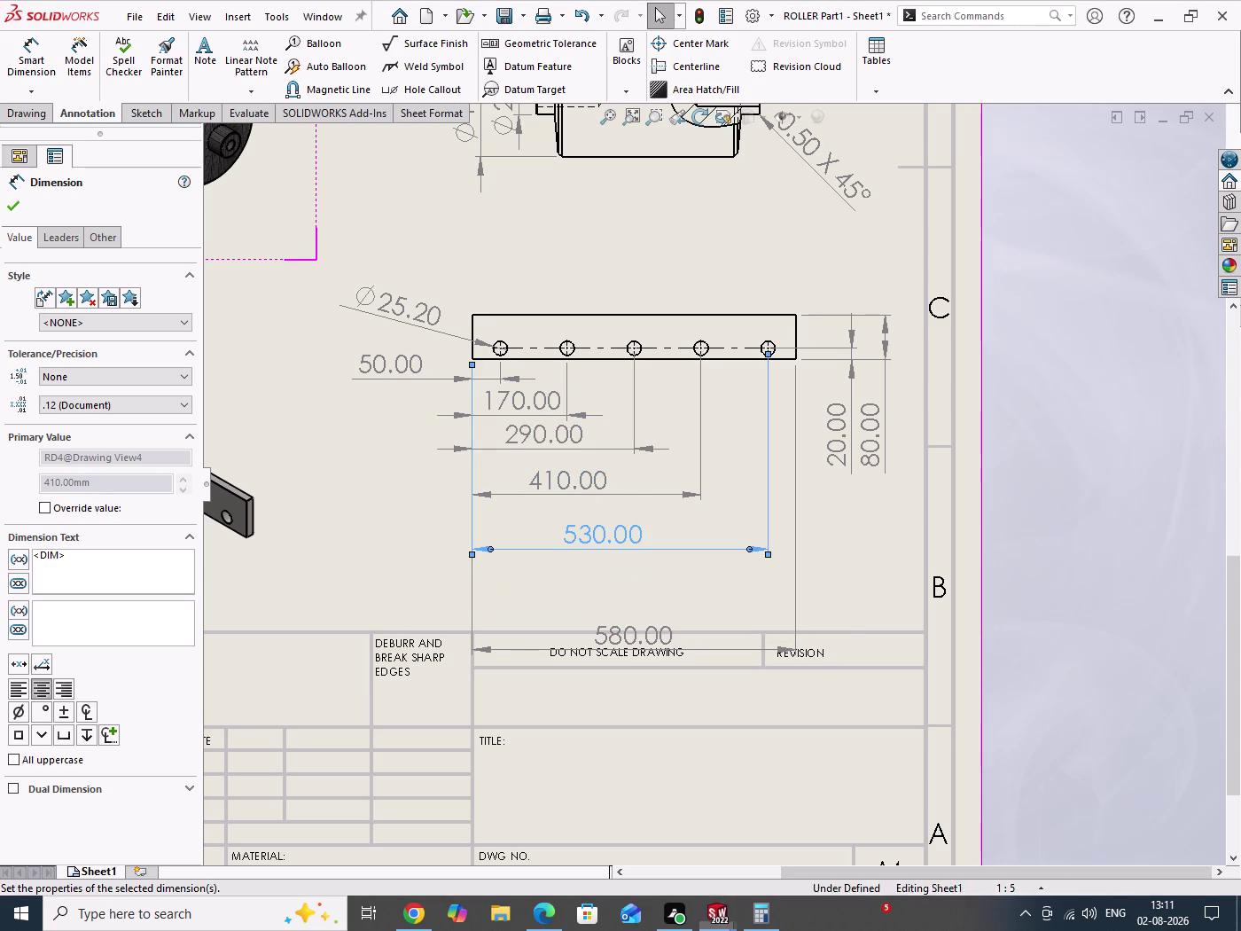
drag(626, 641, 604, 563)
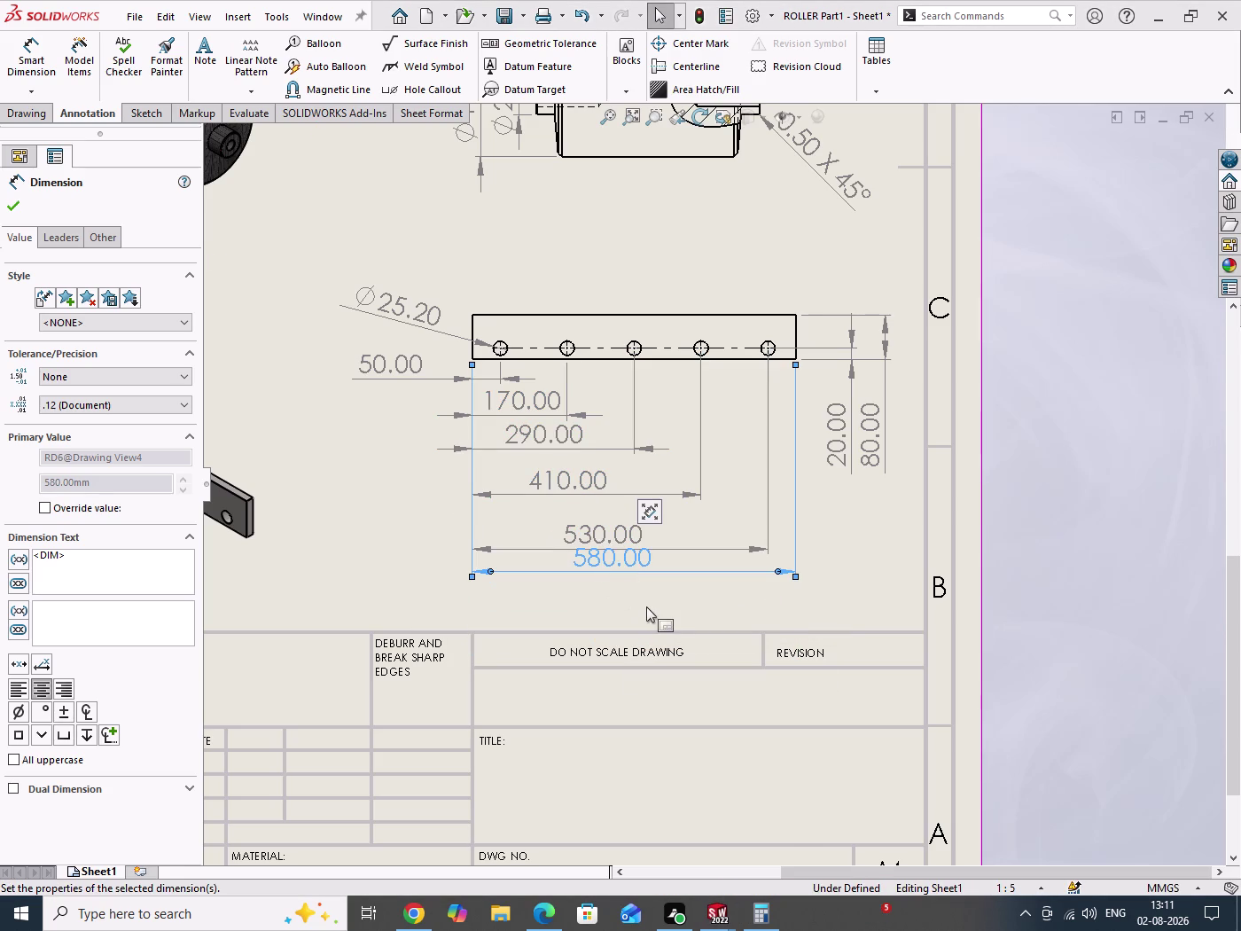
Delete the stacked 170.00–580.00 horizontal dimensions.
drag(659, 602, 535, 396)
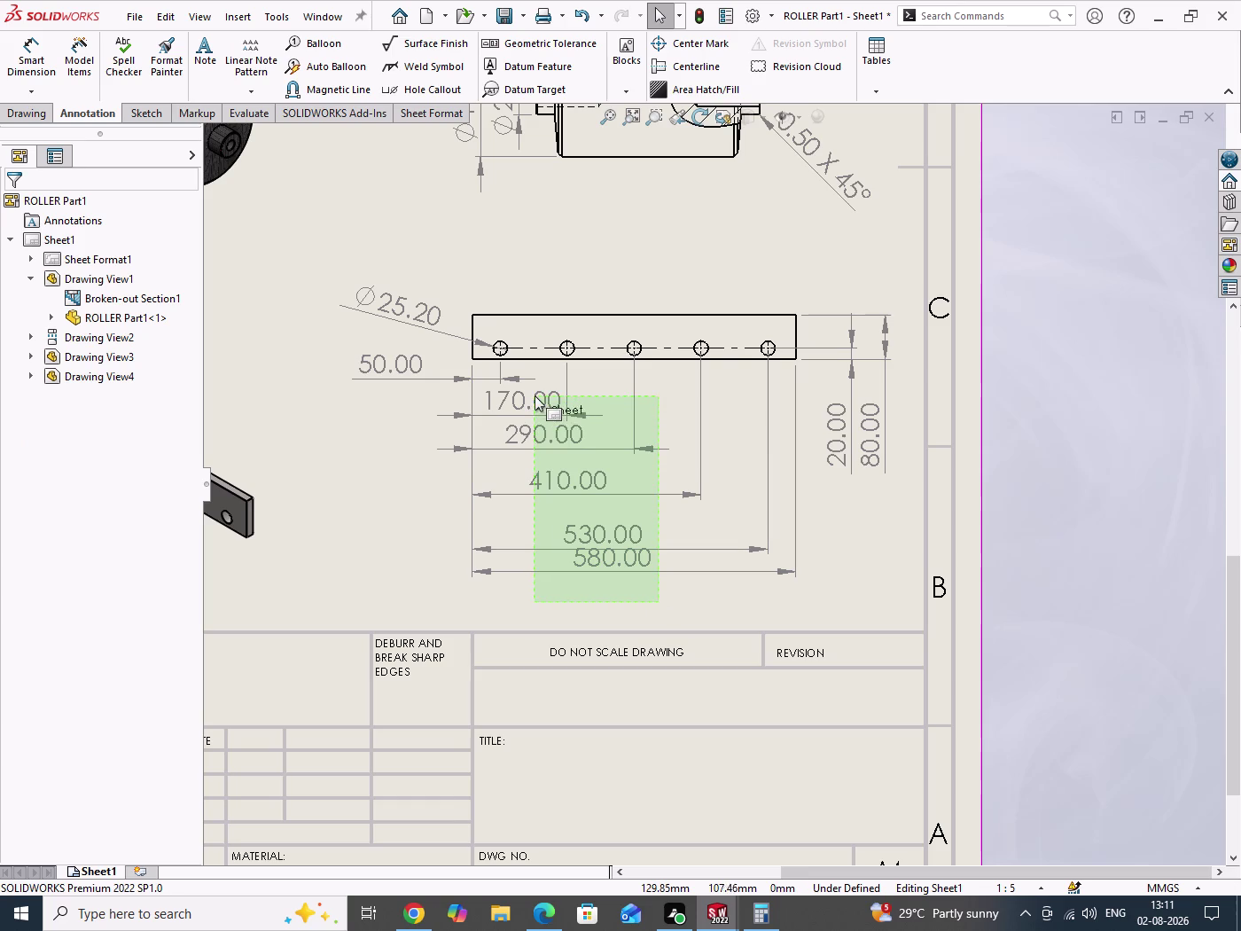
drag(535, 397, 535, 388)
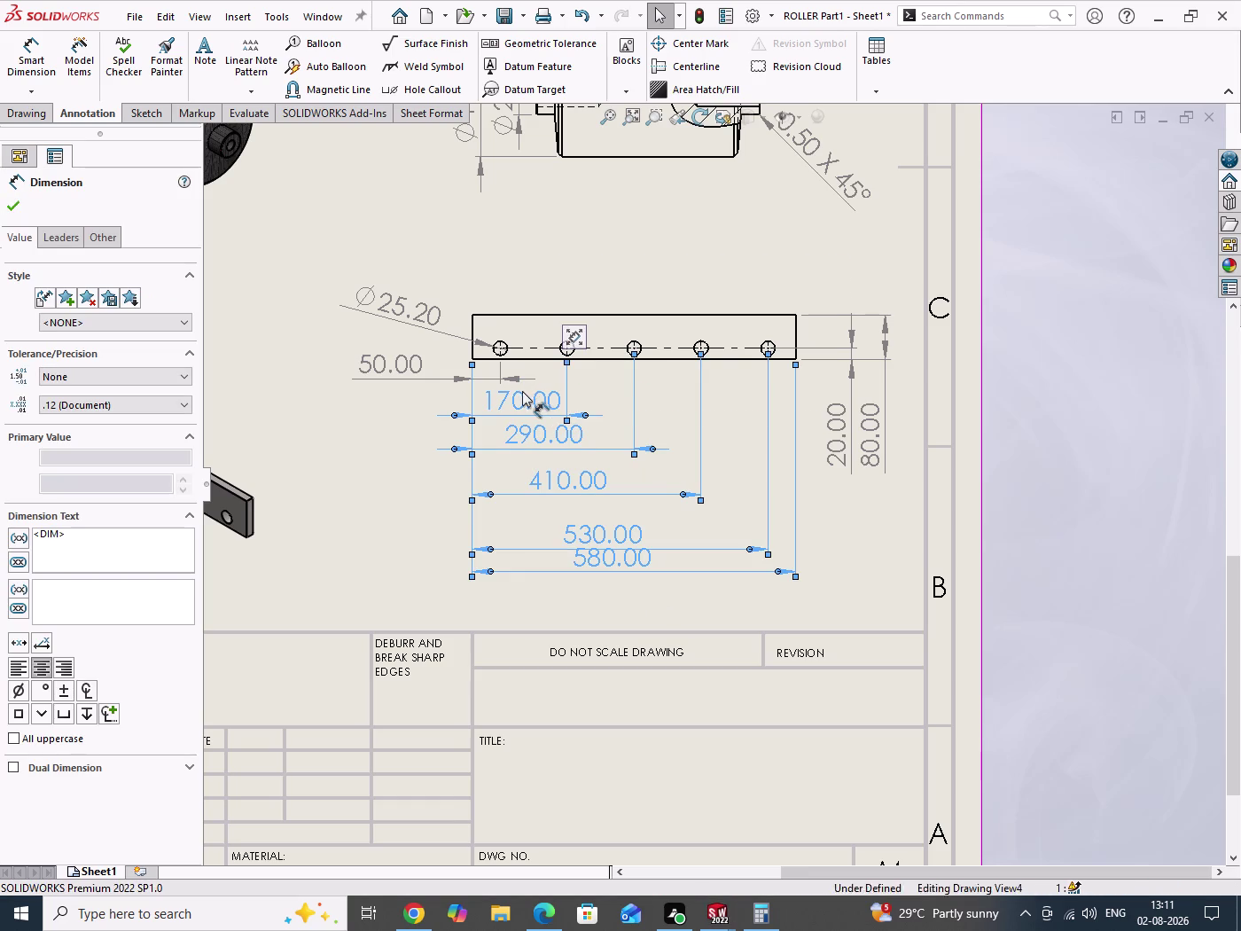
key(Delete)
Fit the sheet in view and start inserting a new Model View.
scroll(up, 3)
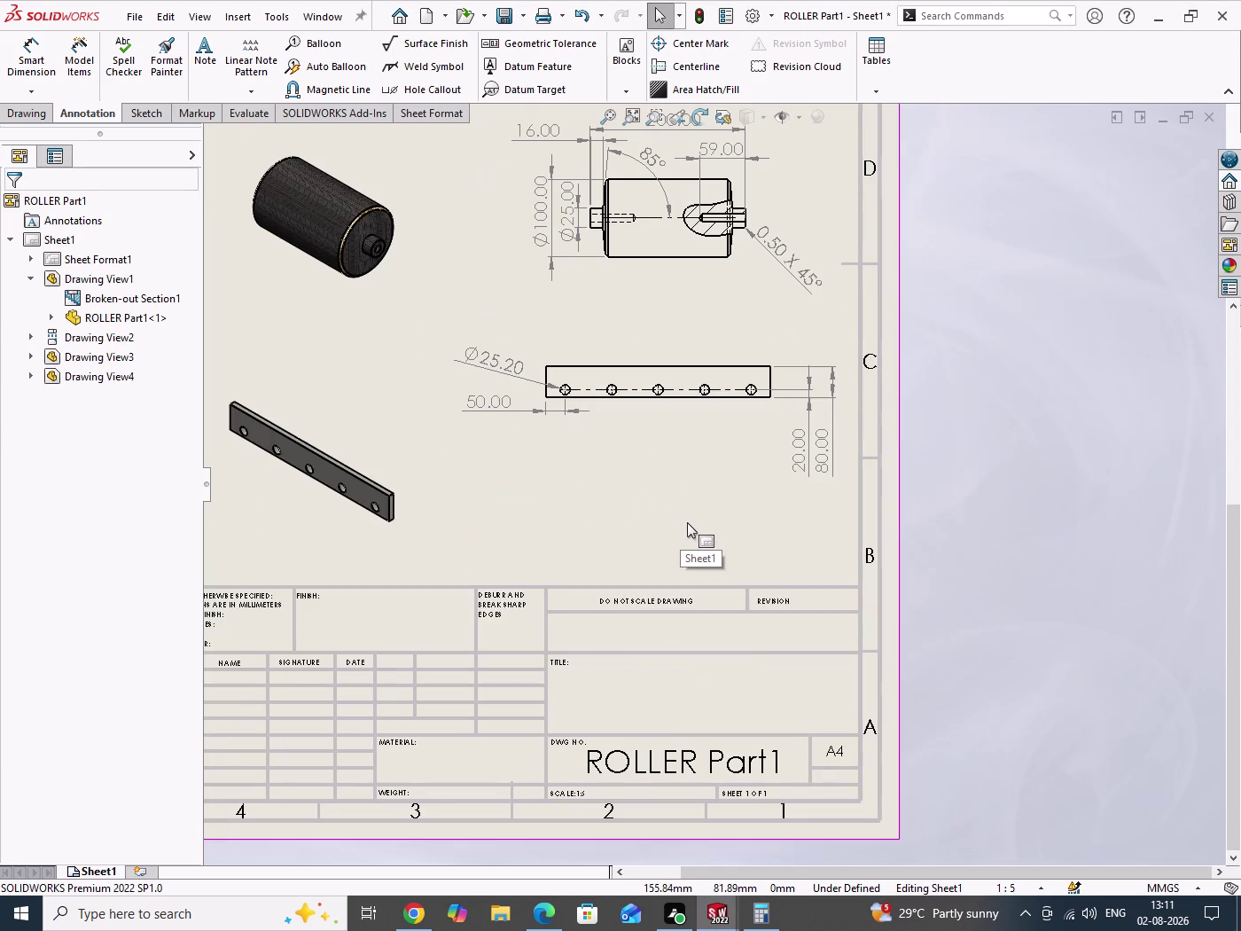
scroll(down, 3)
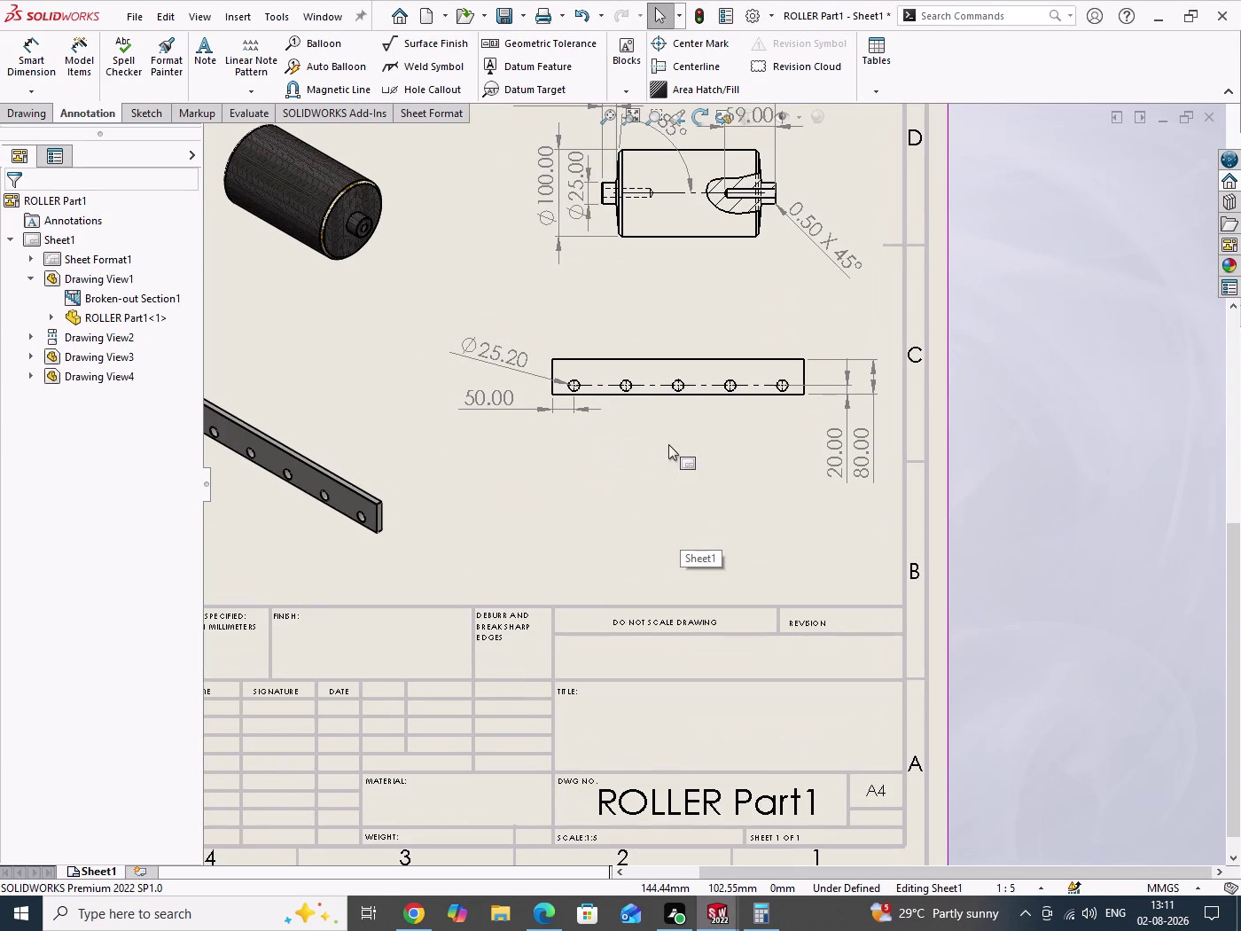
scroll(up, 3)
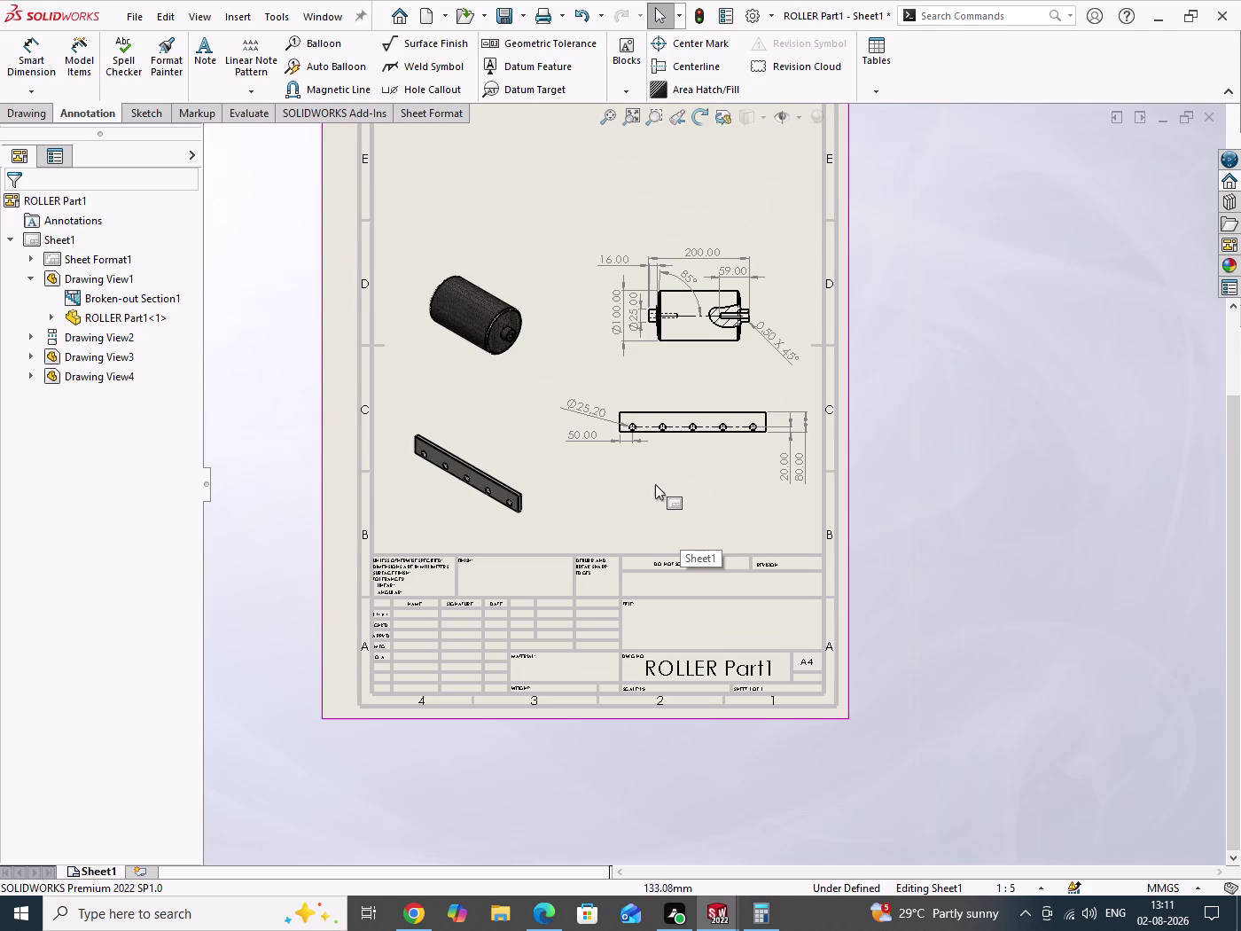
scroll(down, 3)
drag(633, 495, 698, 543)
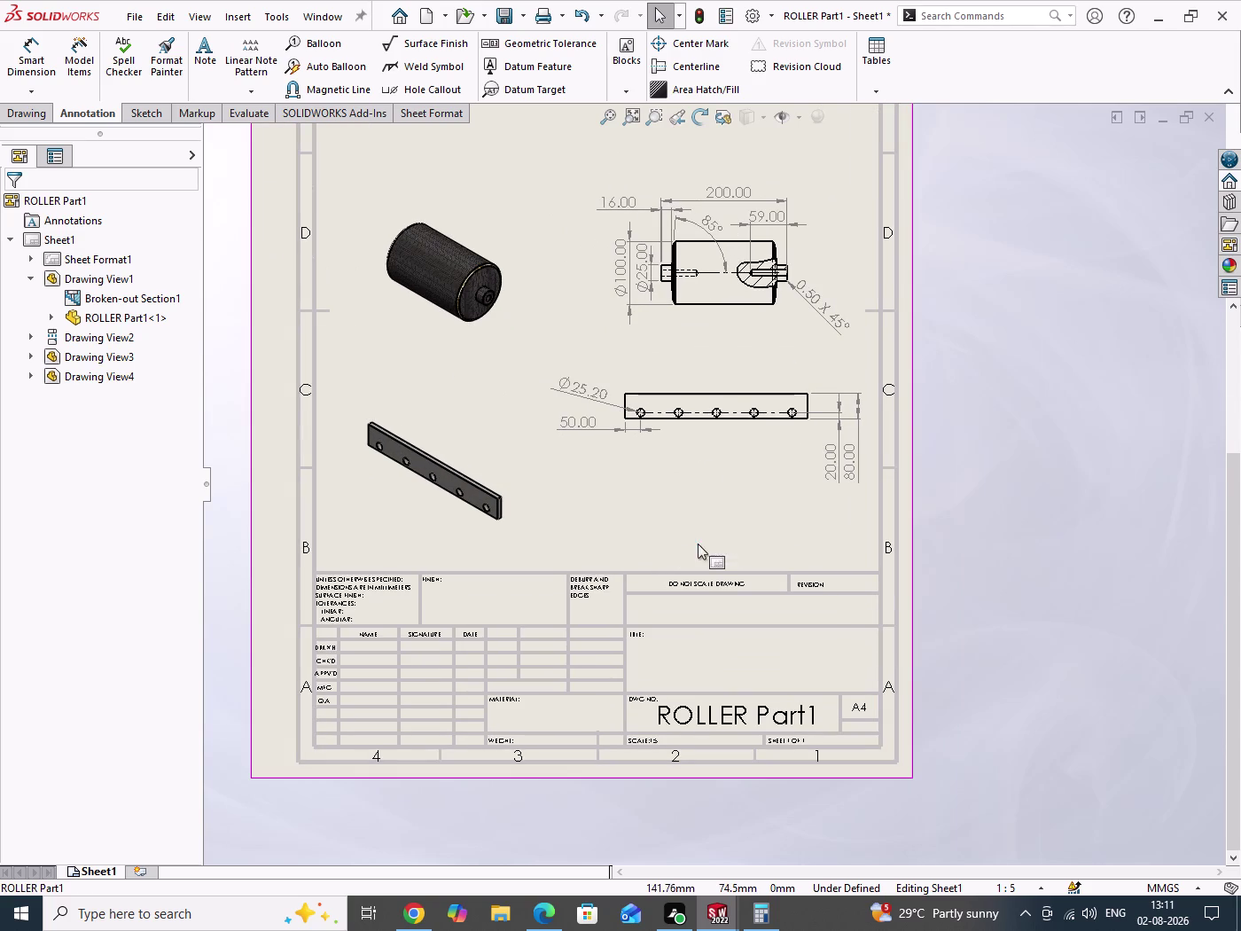
click(25, 114)
click(14, 64)
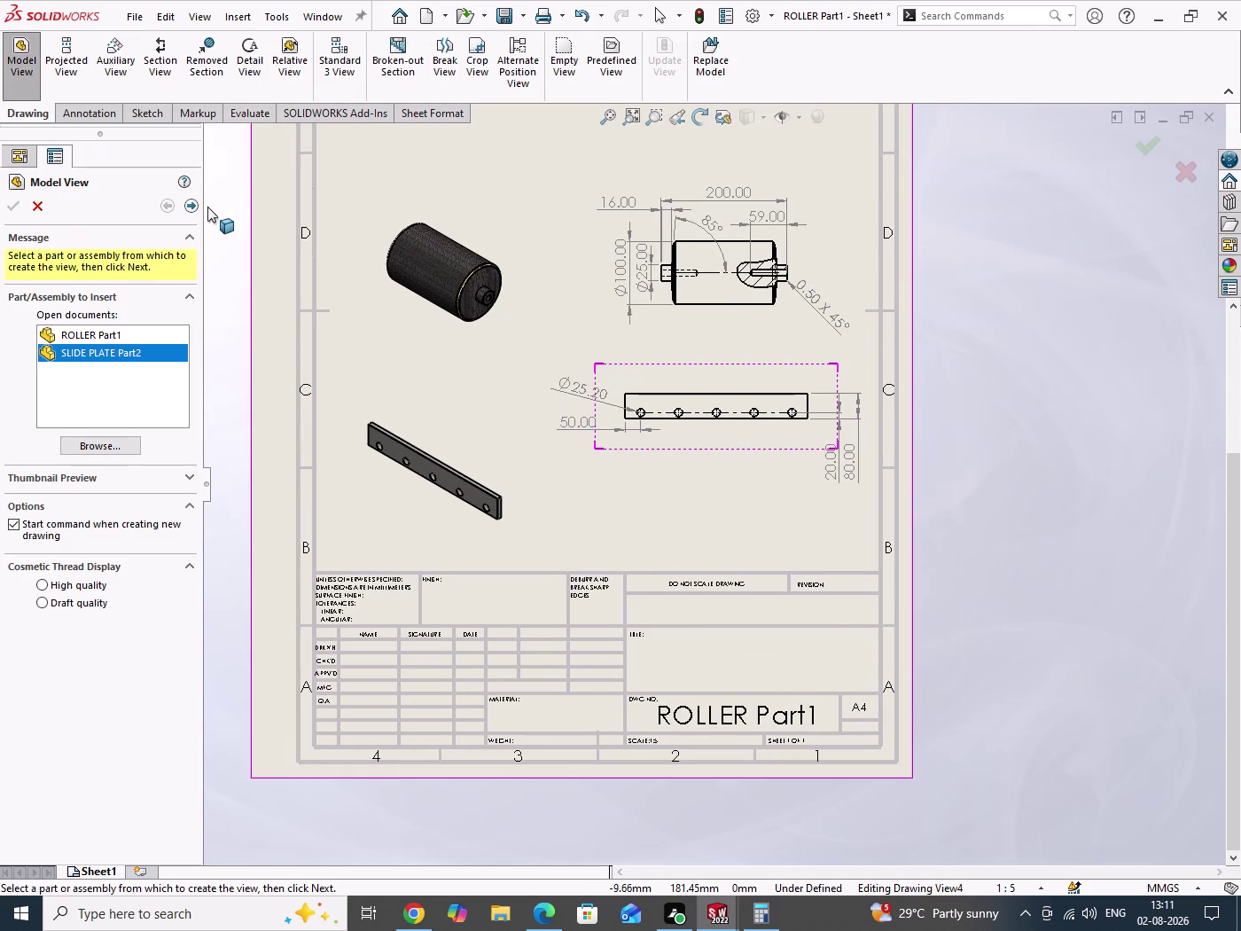
Place Drawing View5, a narrow SLIDE PLATE Part2 end view, right of the front view.
click(97, 355)
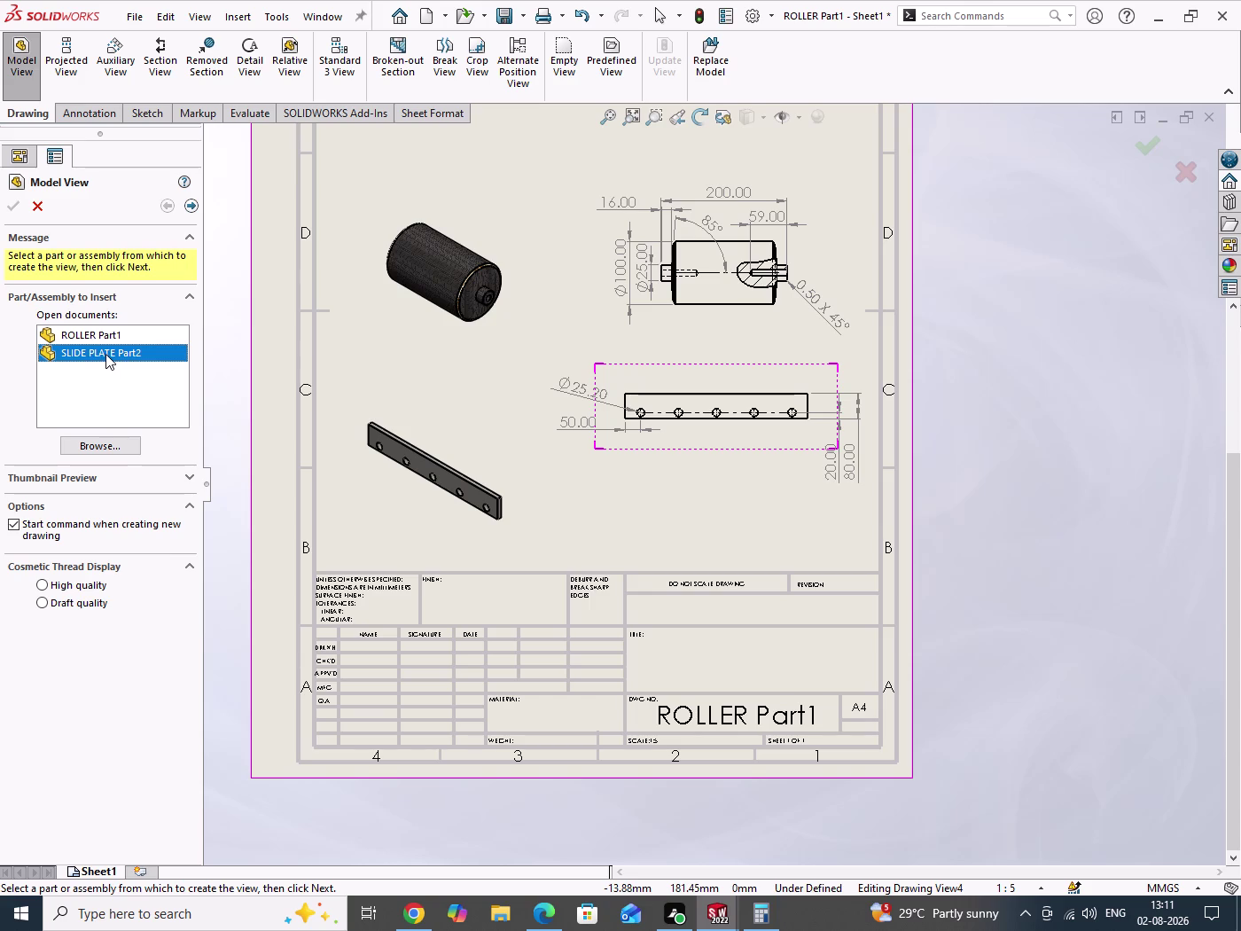
double_click(106, 354)
click(113, 493)
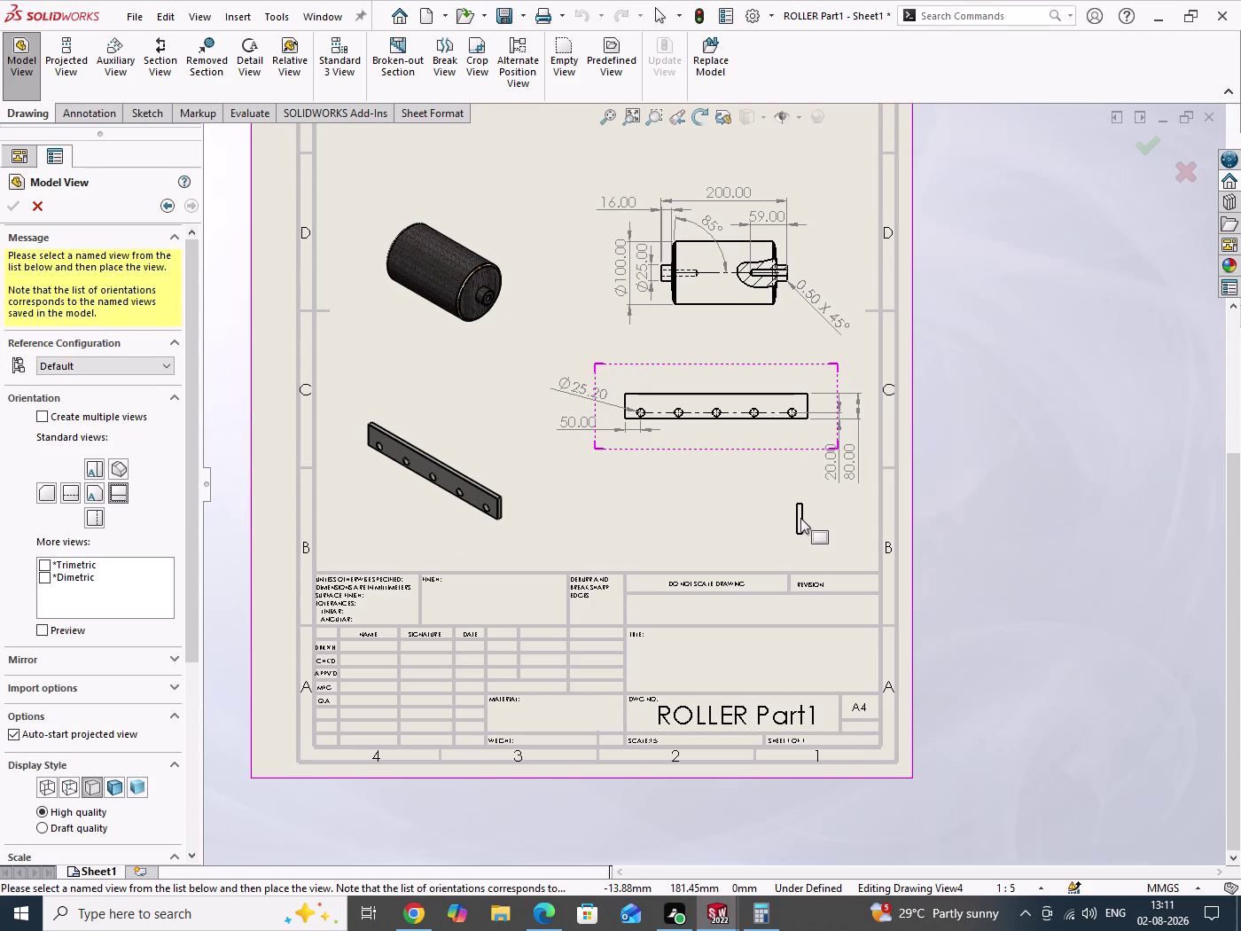
click(802, 516)
click(11, 203)
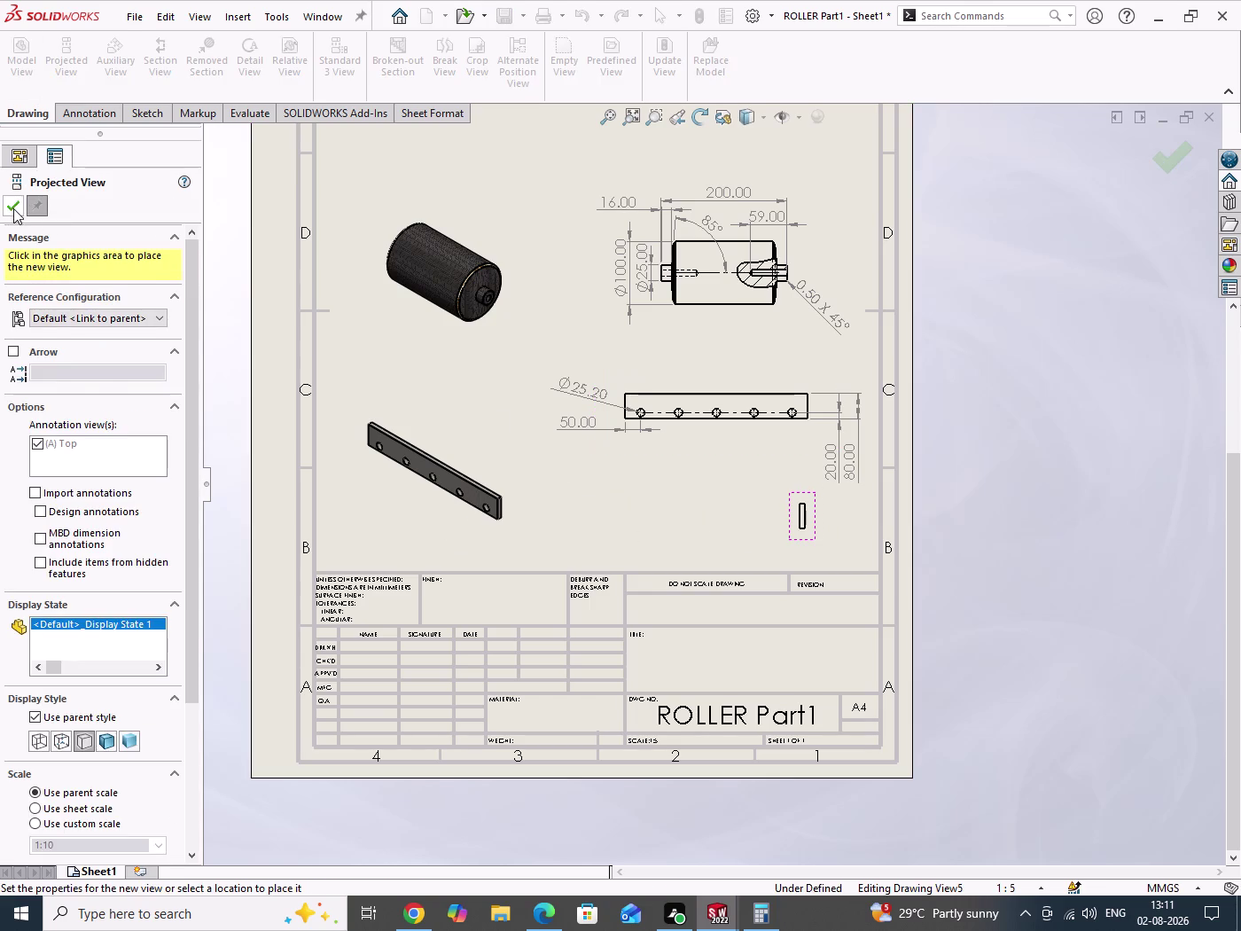
click(547, 910)
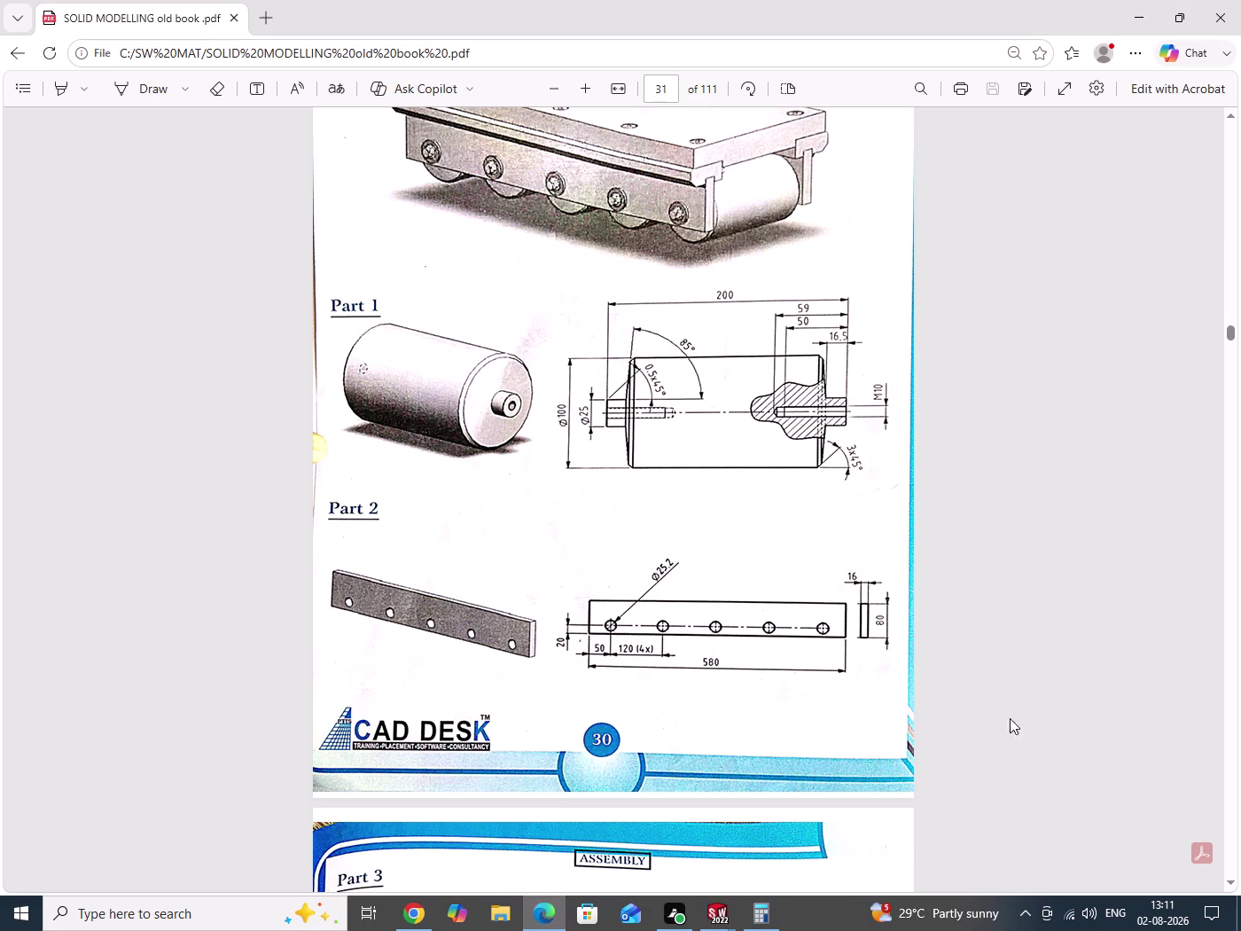
click(1134, 20)
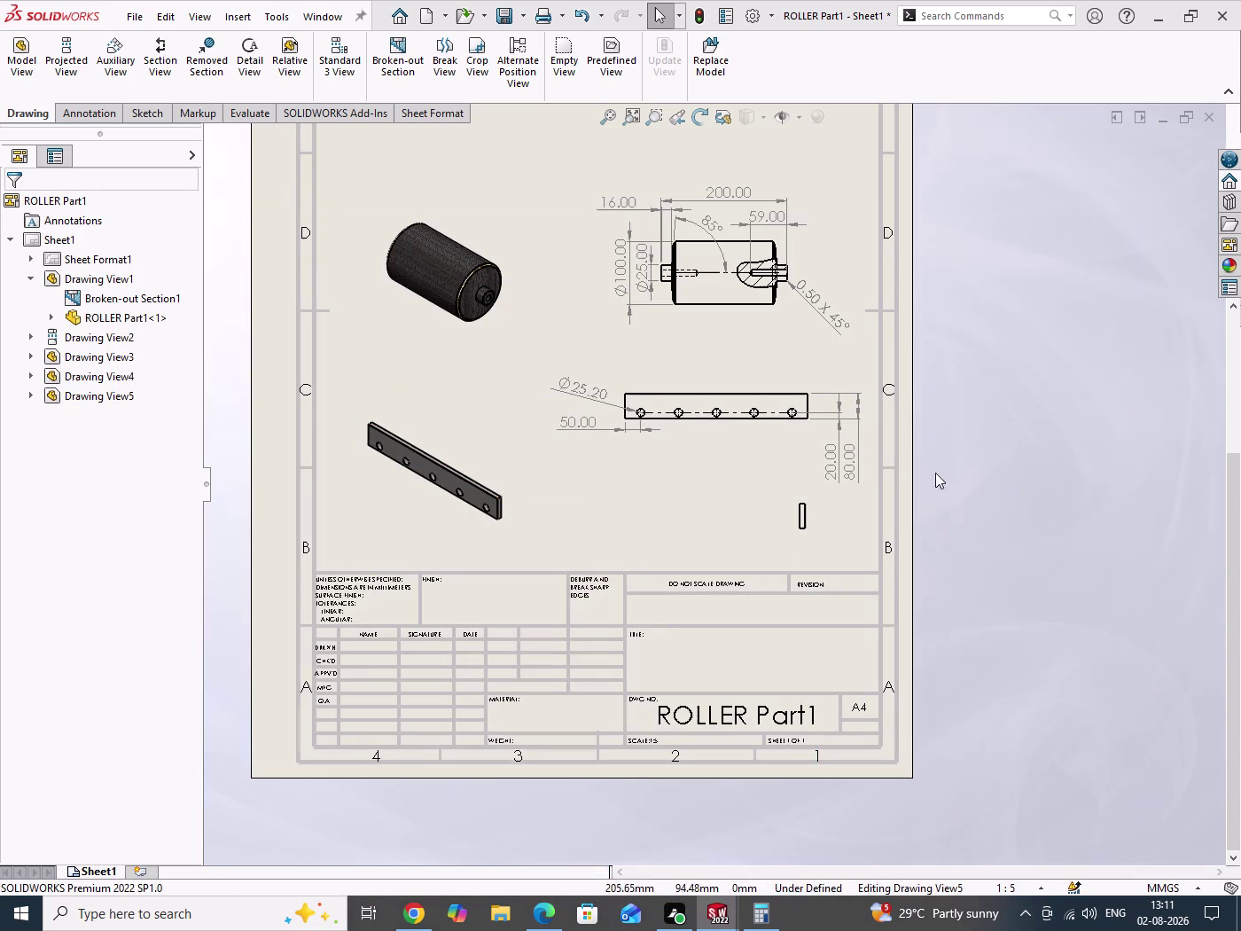
Reposition the slide plate isometric, front and side views, aligning side with front.
drag(994, 469, 1016, 603)
drag(491, 529, 443, 515)
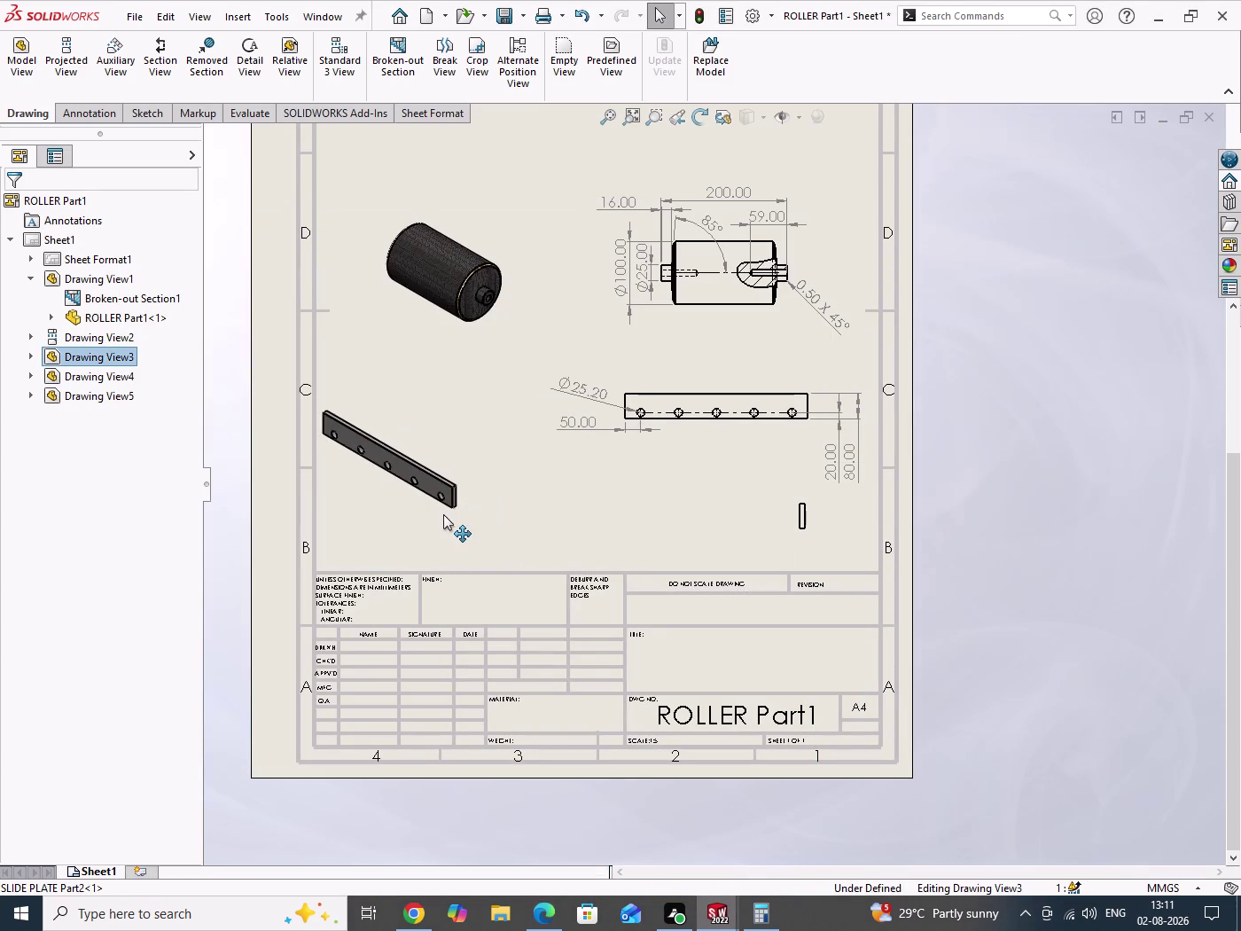
drag(443, 515, 468, 485)
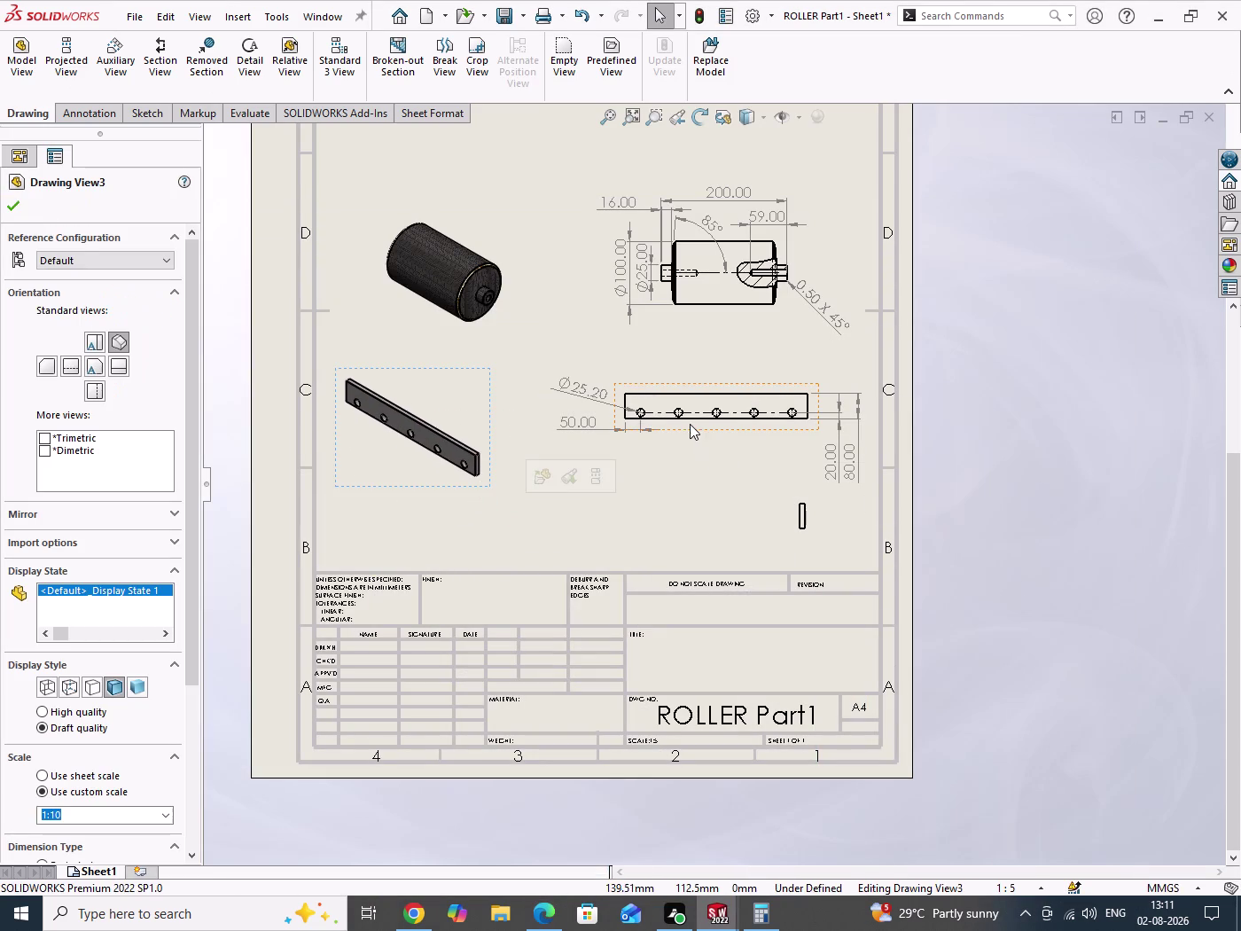
drag(694, 432, 627, 472)
drag(808, 542, 839, 465)
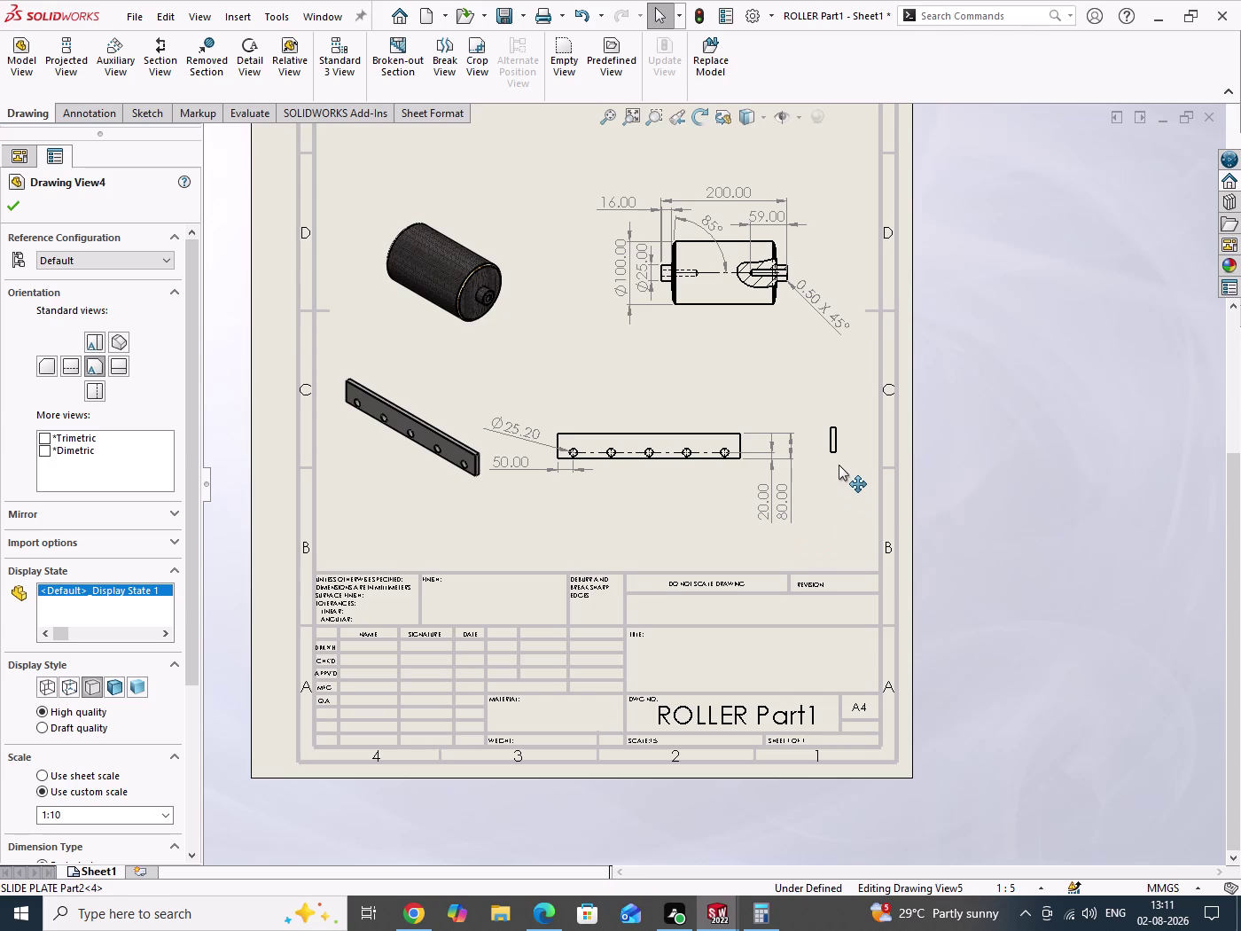
drag(839, 464, 841, 478)
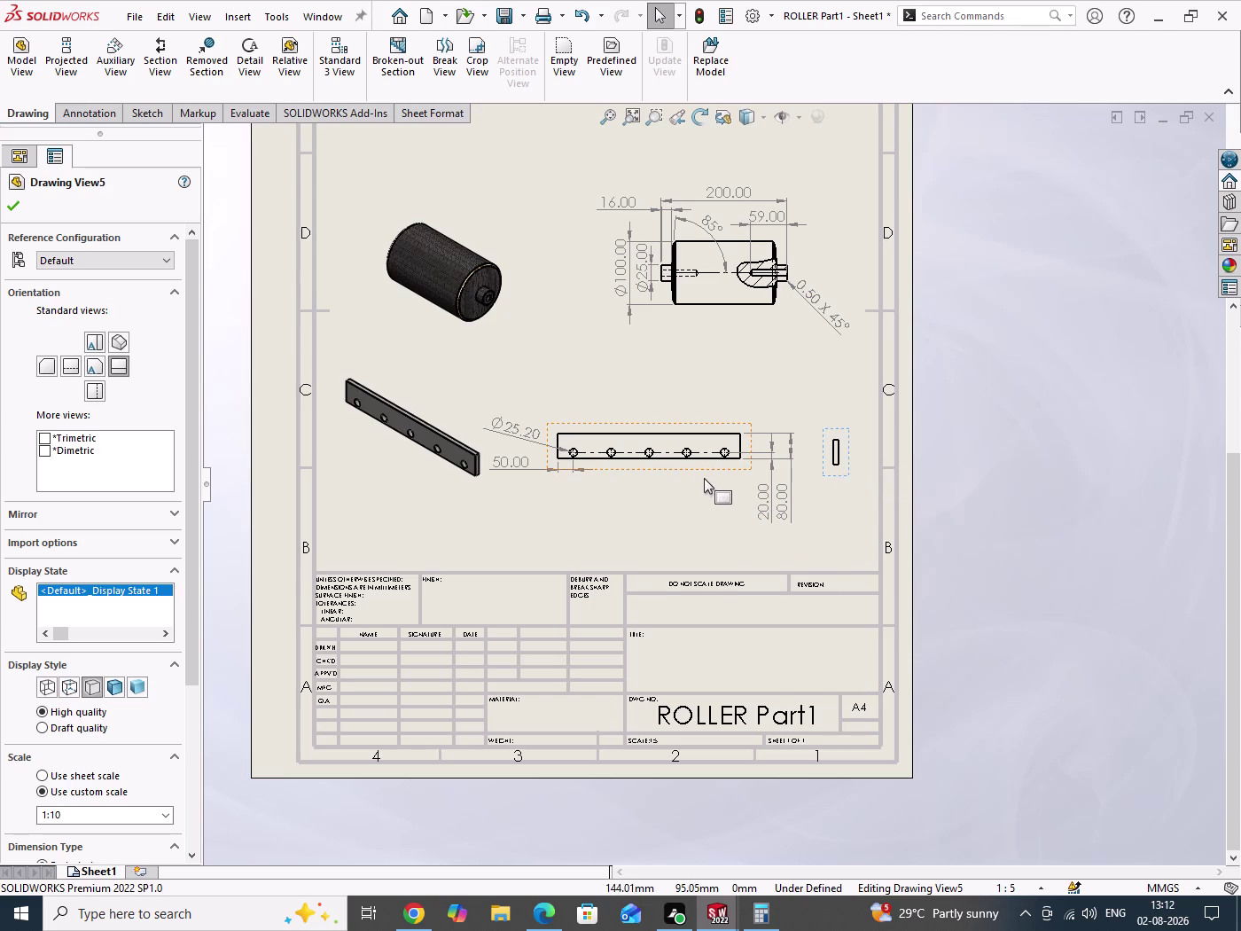
drag(704, 475, 712, 501)
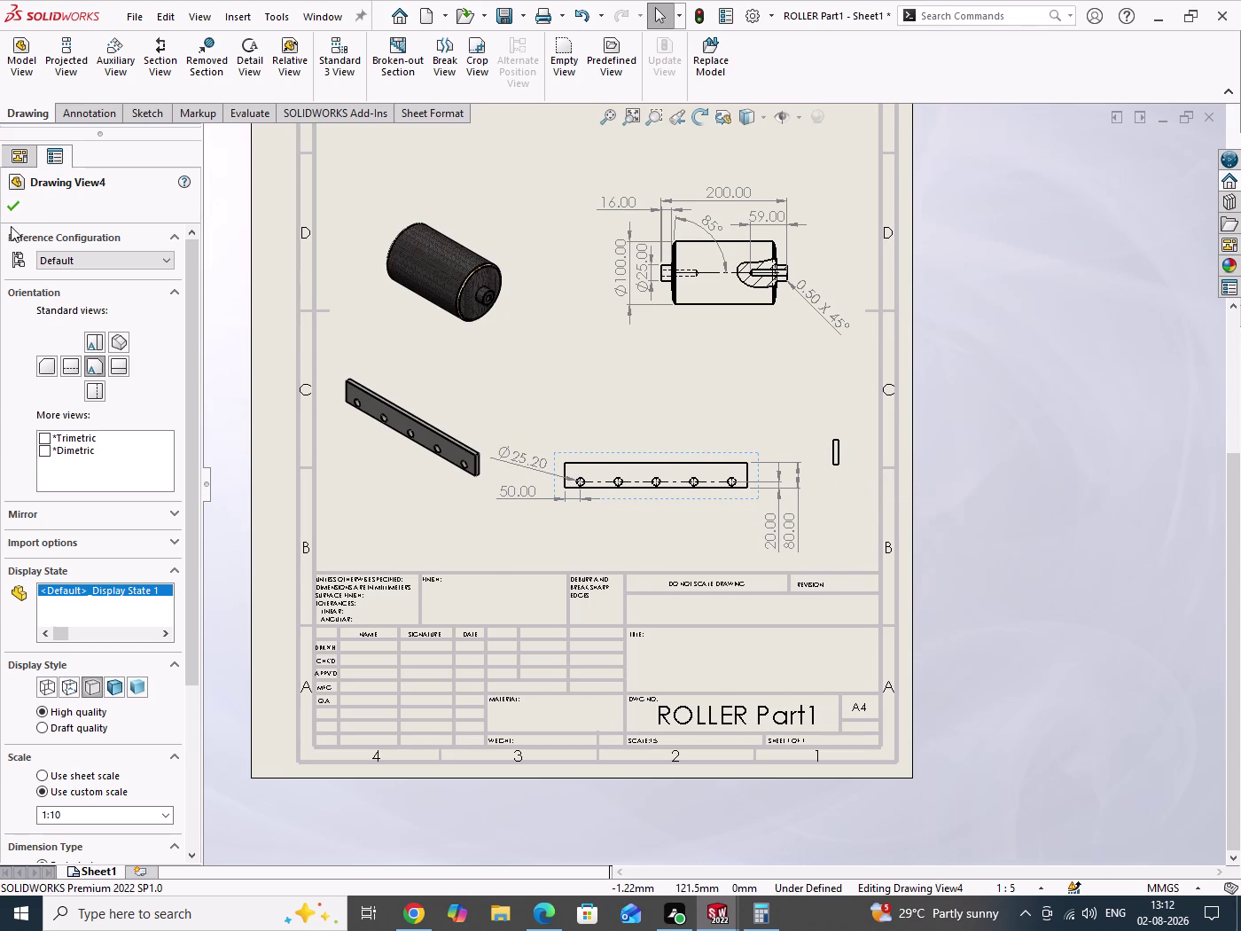
click(9, 212)
Move the 20.00 dimension to the plate's left end, checking the reference PDF.
scroll(down, 3)
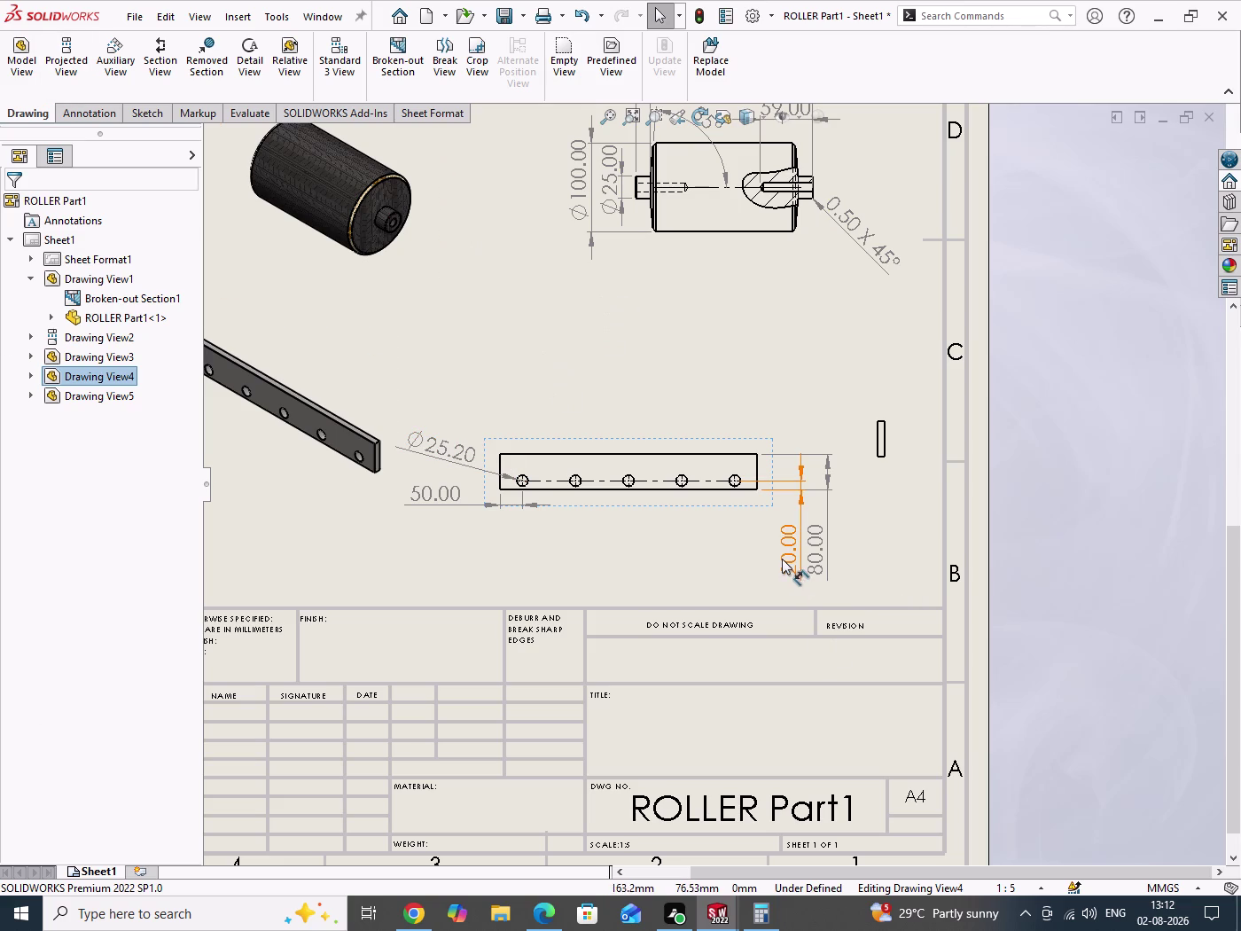
drag(784, 559, 460, 532)
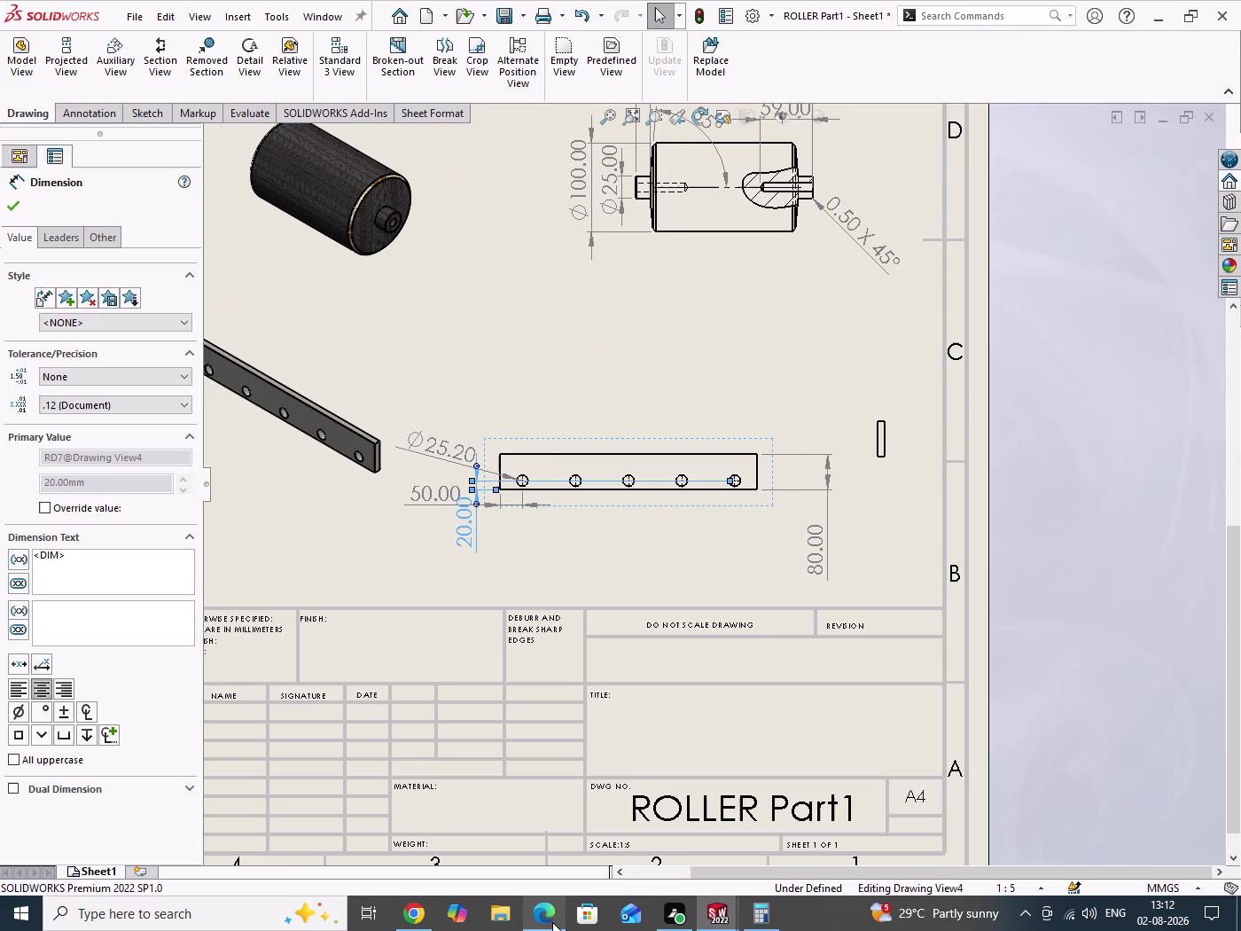
click(552, 922)
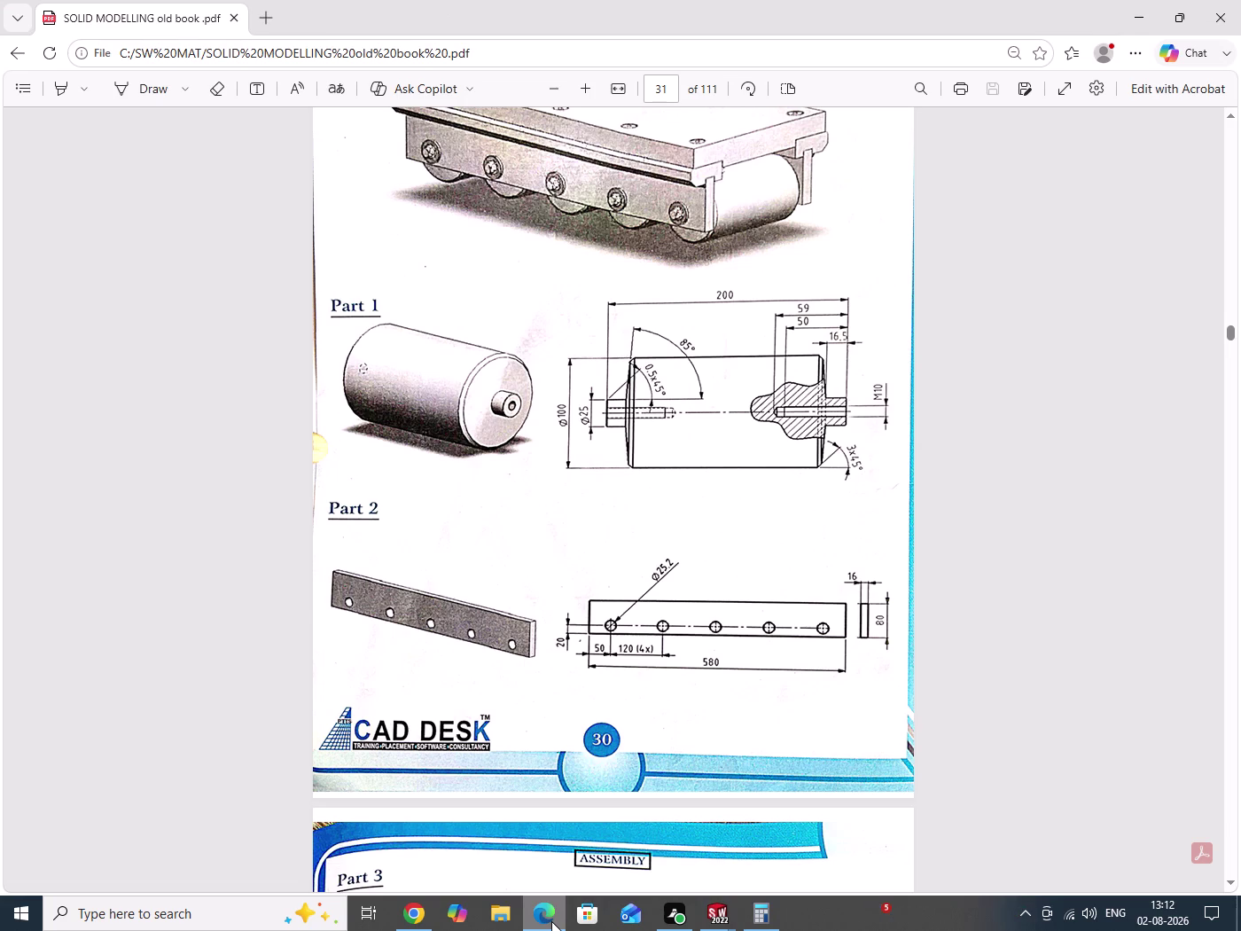
click(552, 921)
Delete the slide plate's 80.00 dimension.
drag(847, 538, 829, 550)
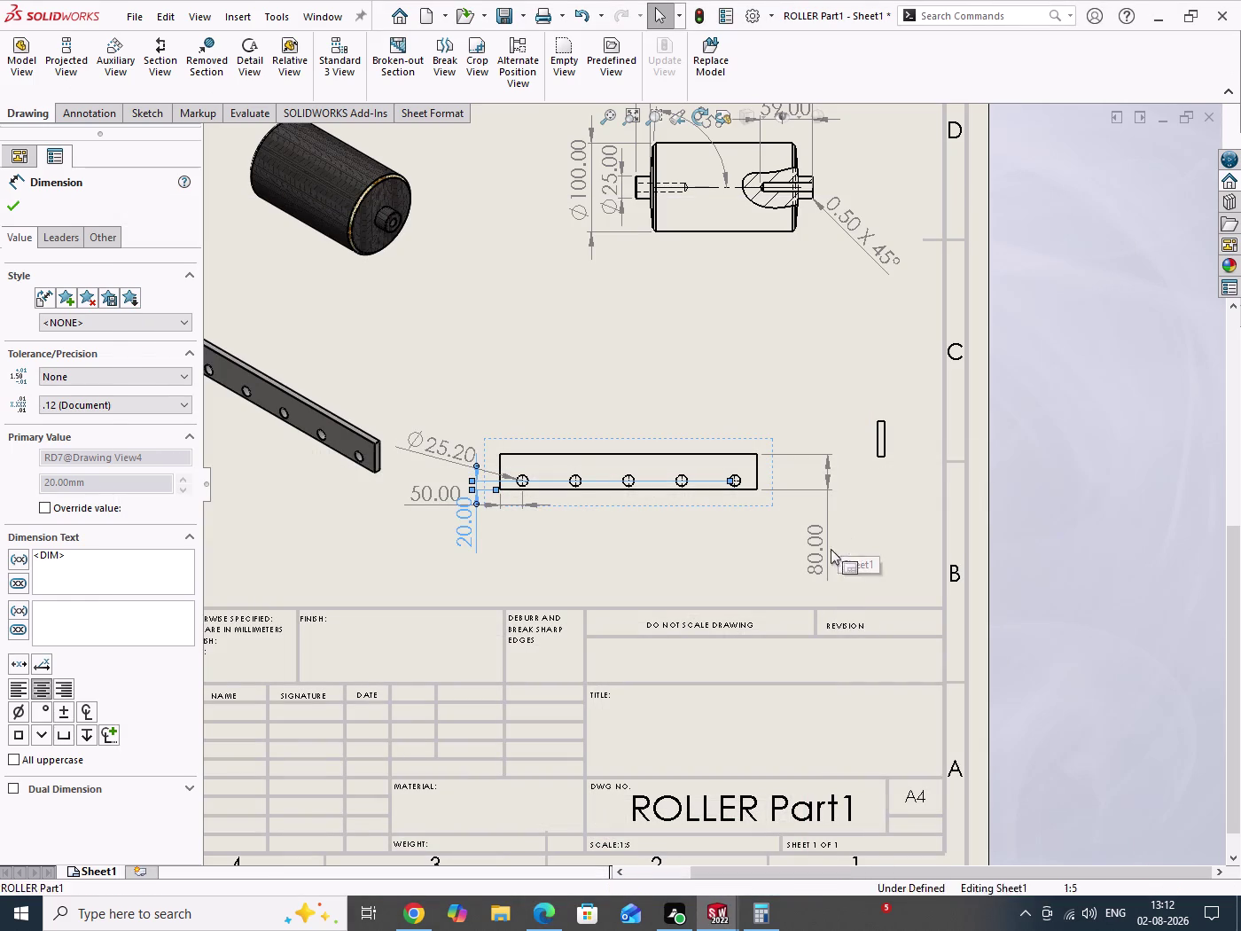
drag(829, 550, 810, 563)
key(Delete)
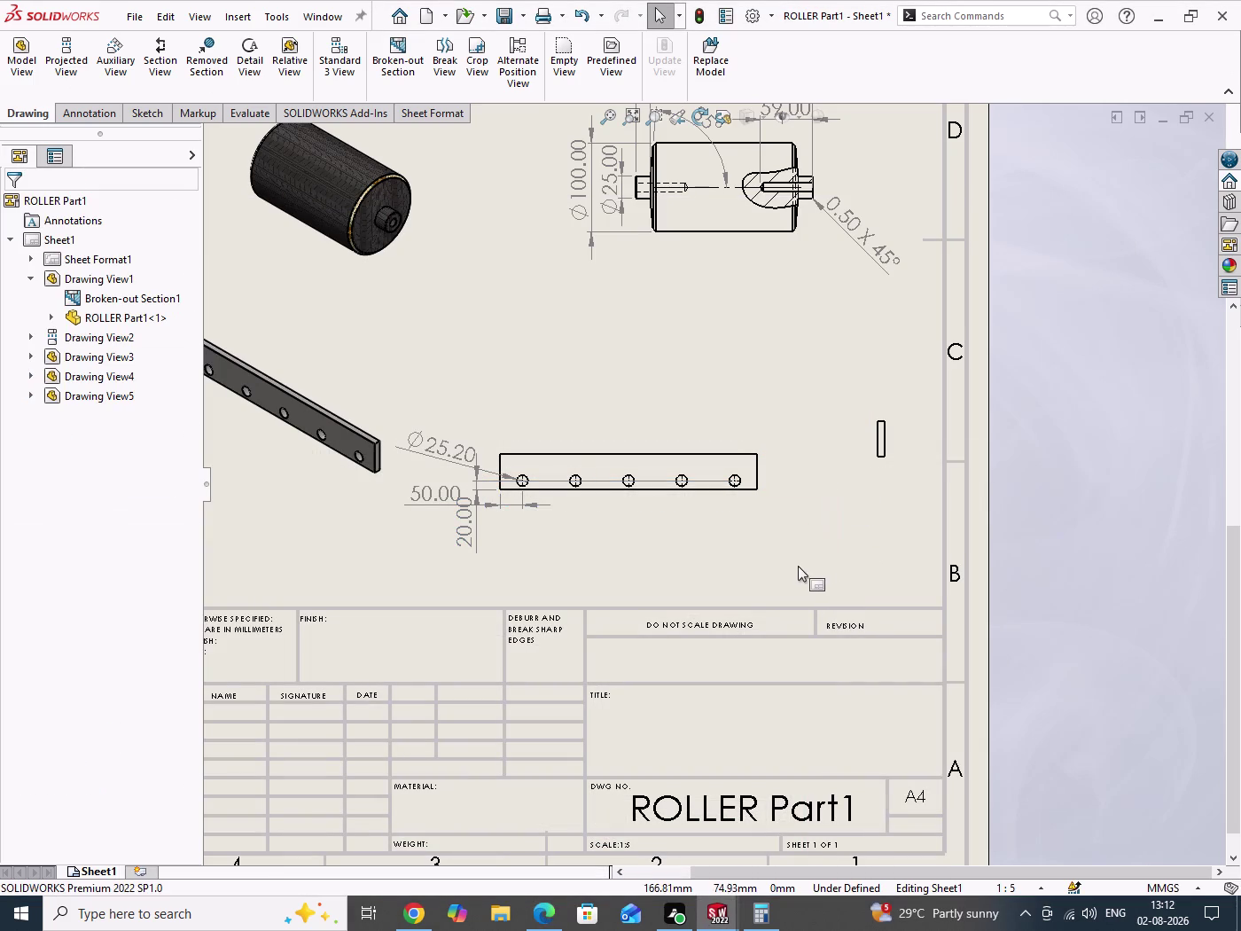
right_drag(797, 566, 791, 411)
scroll(down, 3)
scroll(down, 3)
scroll(down, 3)
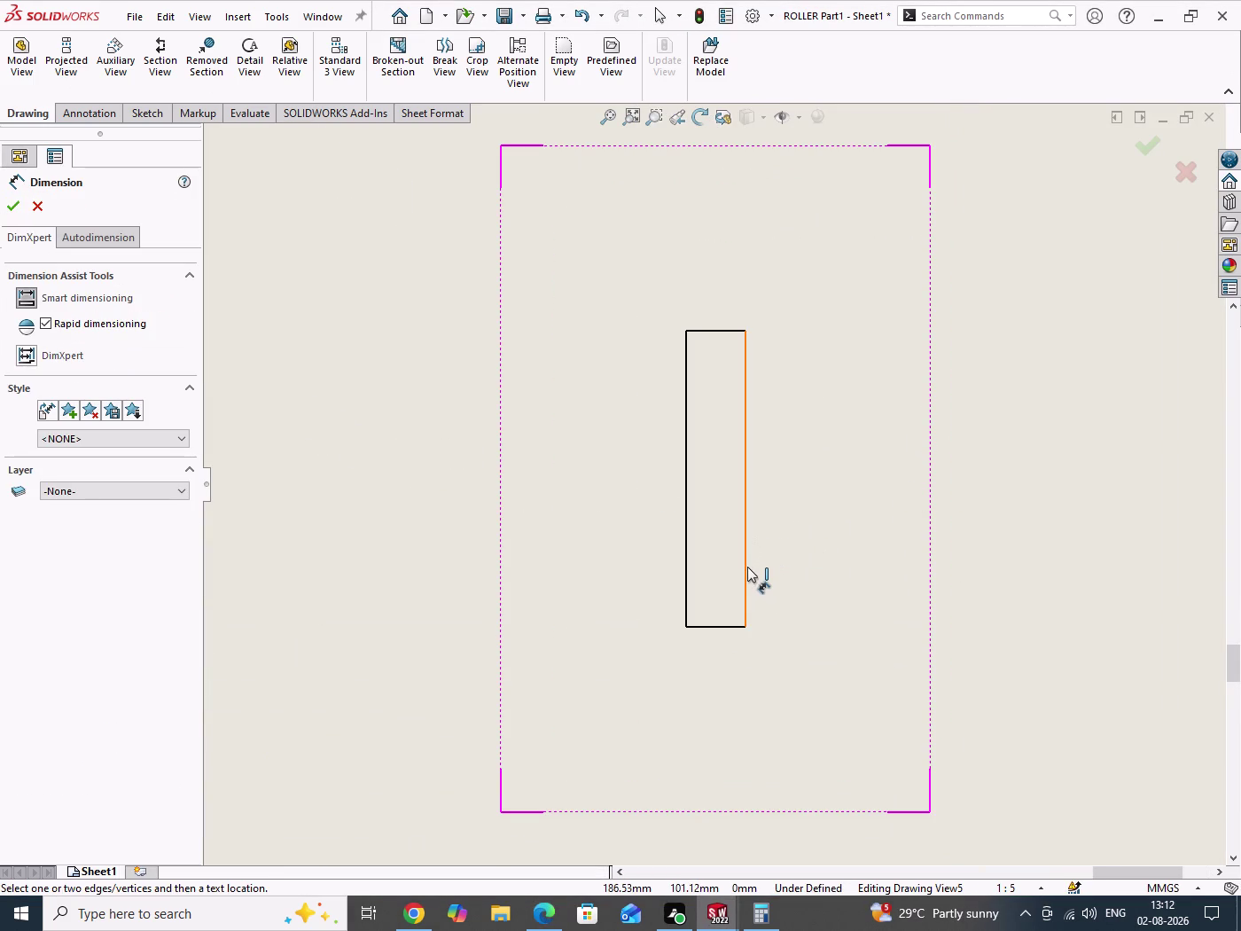
Add 80.00 height and 16.00 thickness dimensions to the slide plate end view.
click(747, 567)
click(748, 571)
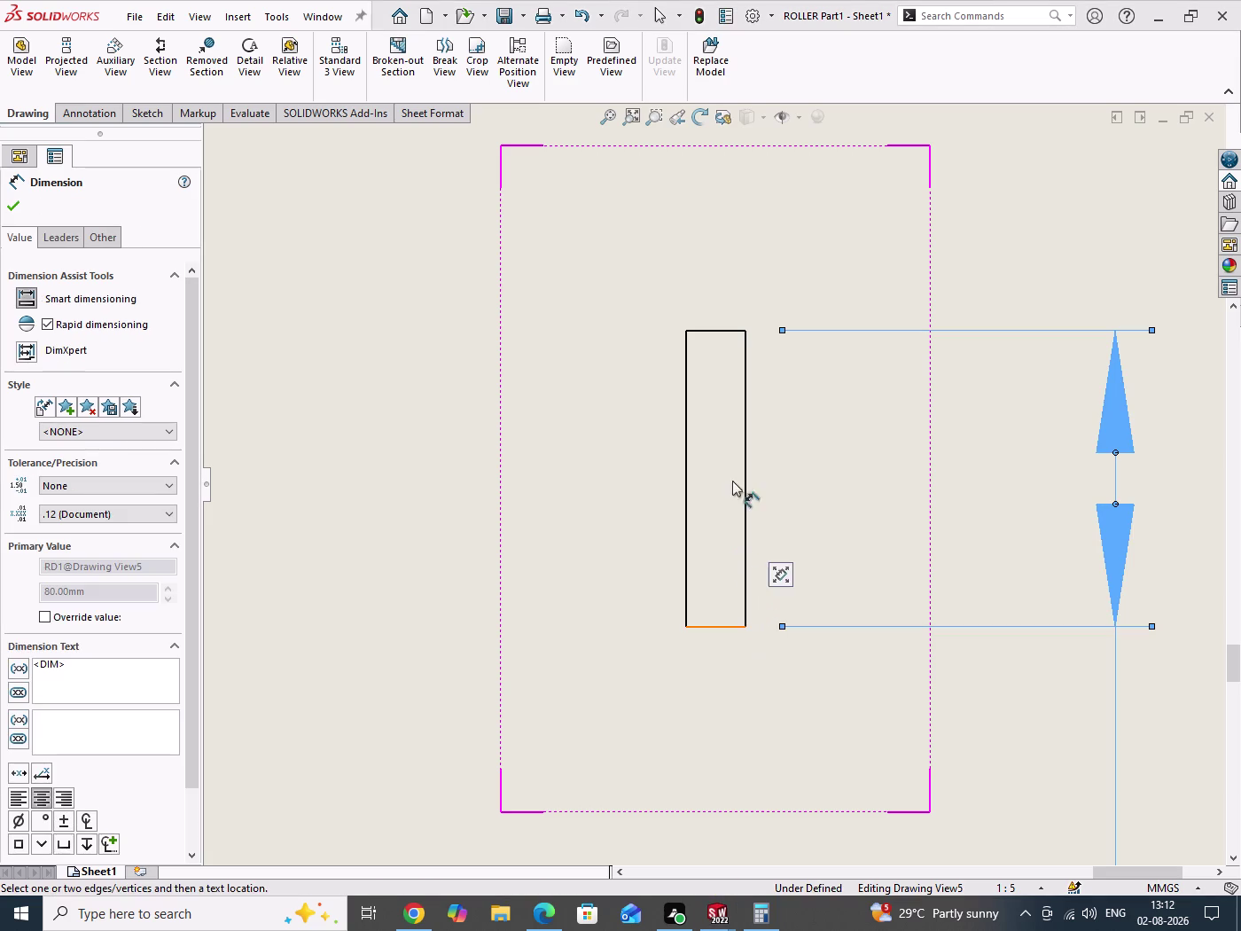
click(728, 333)
click(730, 331)
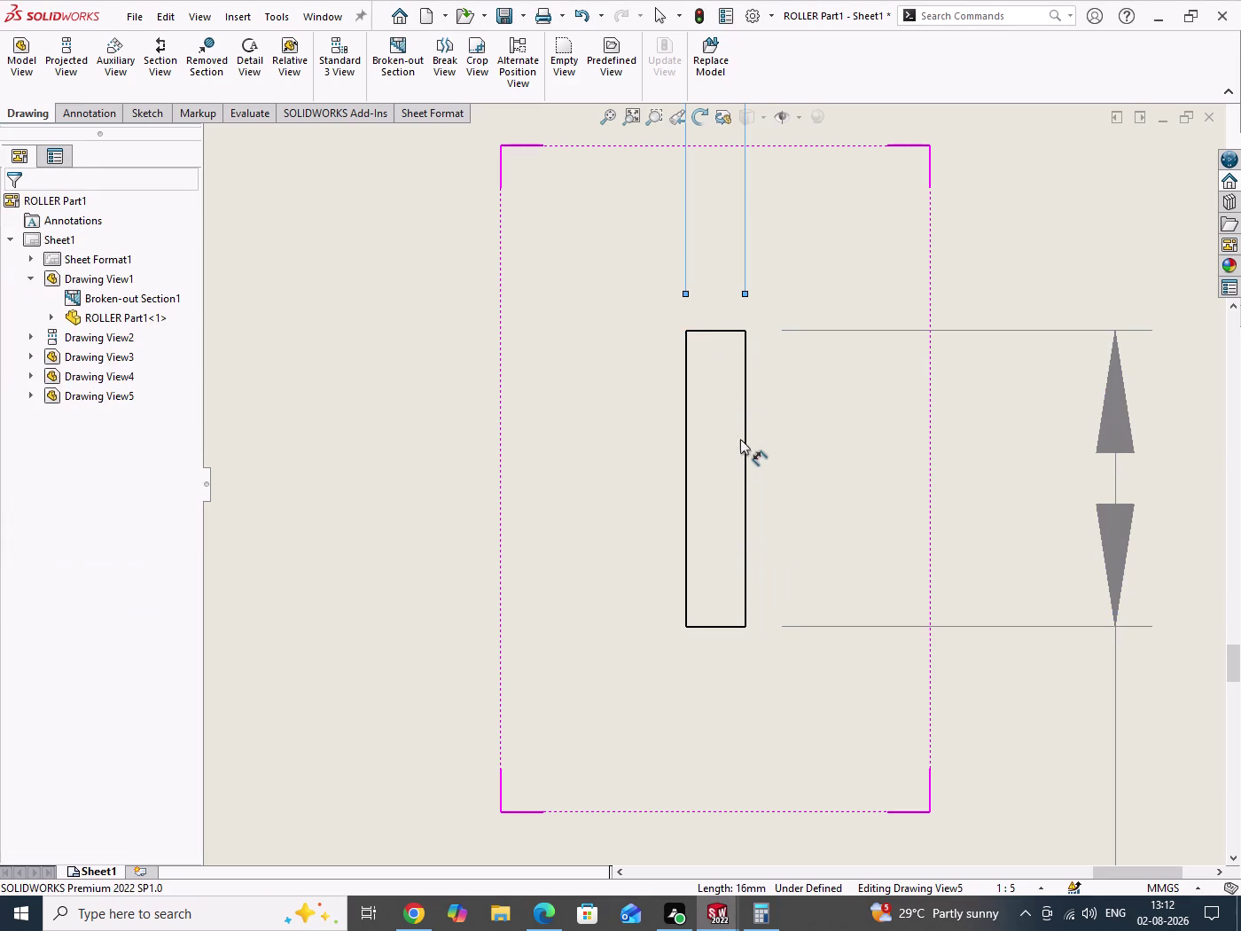
scroll(up, 3)
right_click(962, 479)
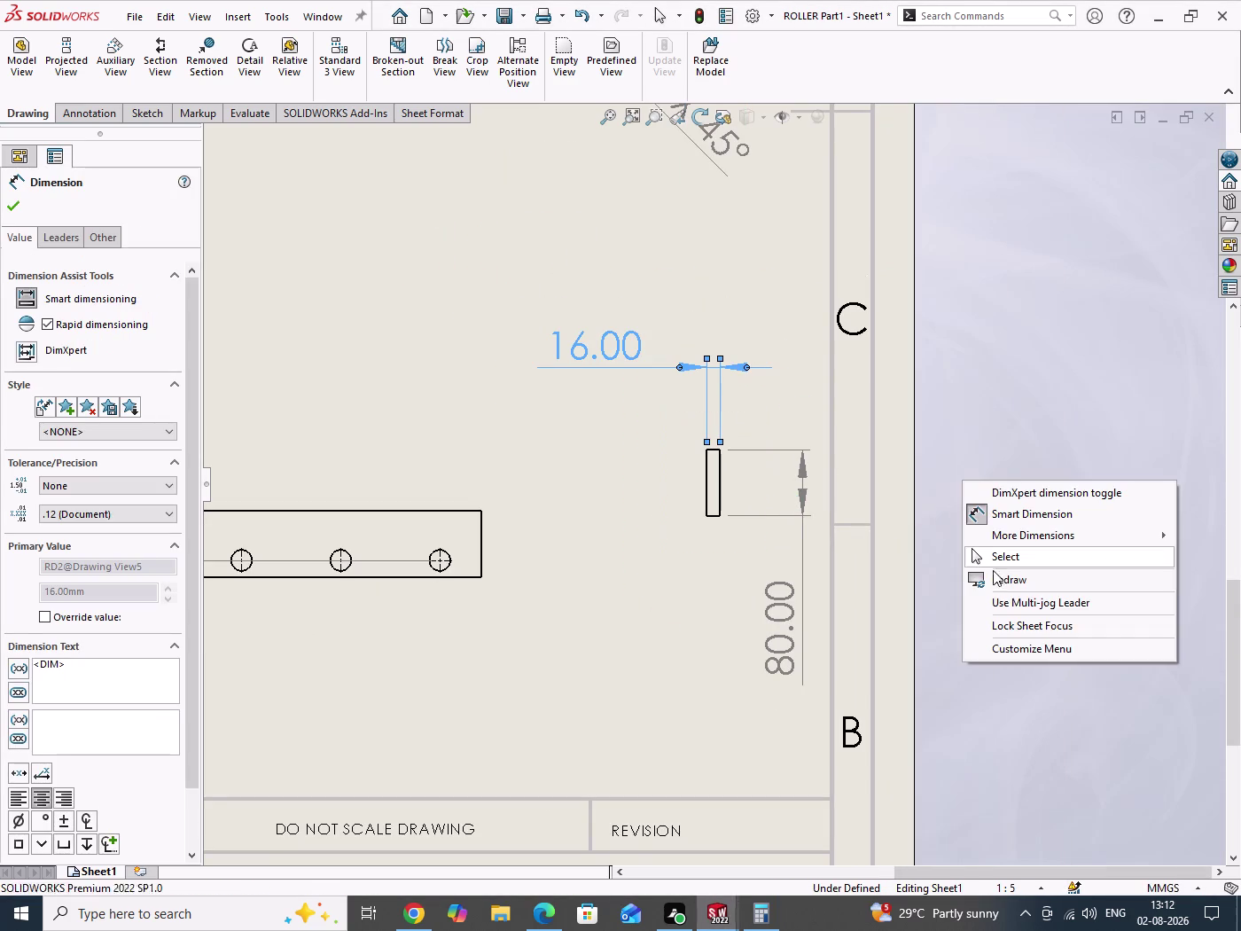
click(1004, 561)
scroll(up, 3)
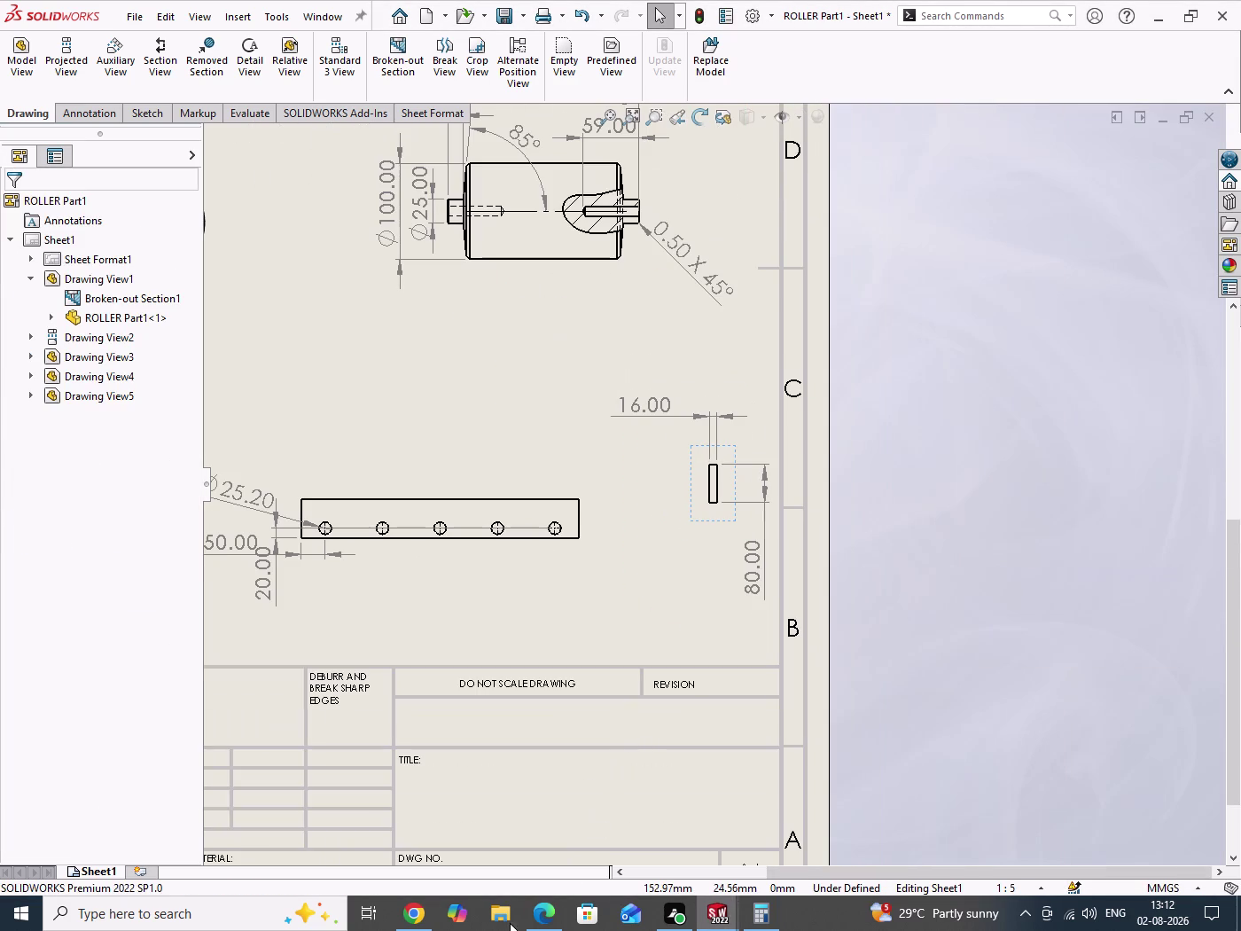
click(555, 915)
click(555, 915)
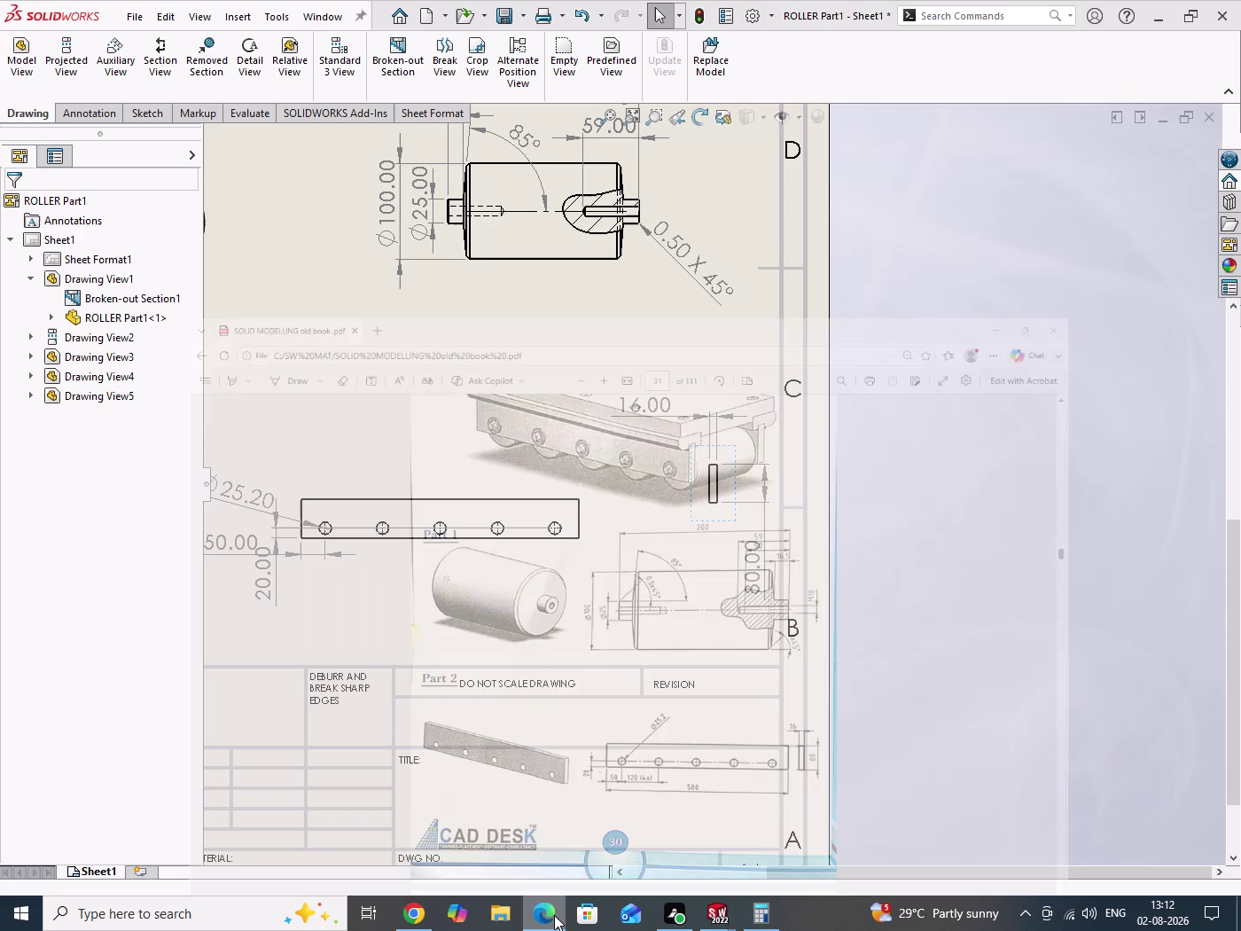
scroll(up, 3)
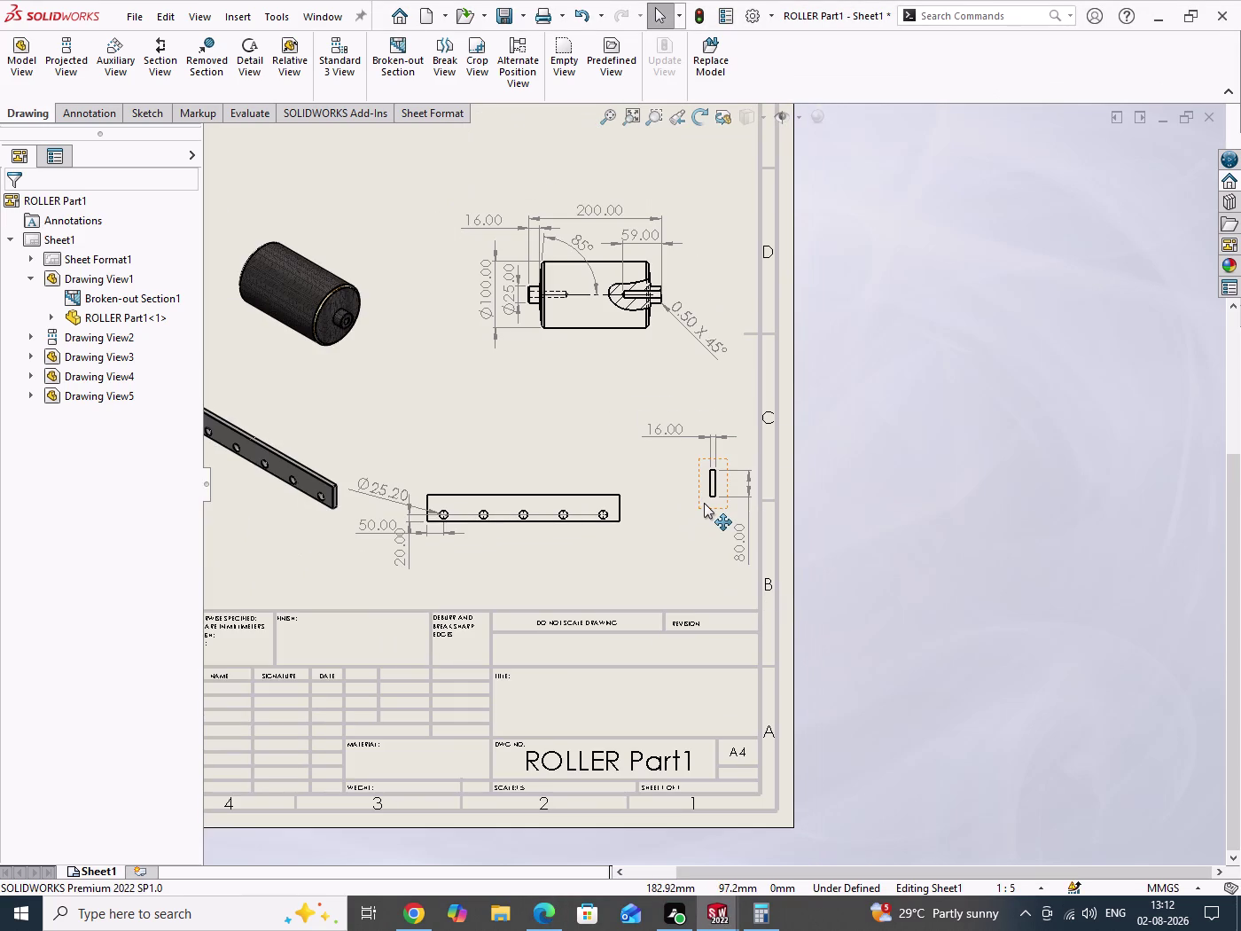
Align the side view beside the front view and move the 20.00 dimension closer.
drag(705, 513, 694, 544)
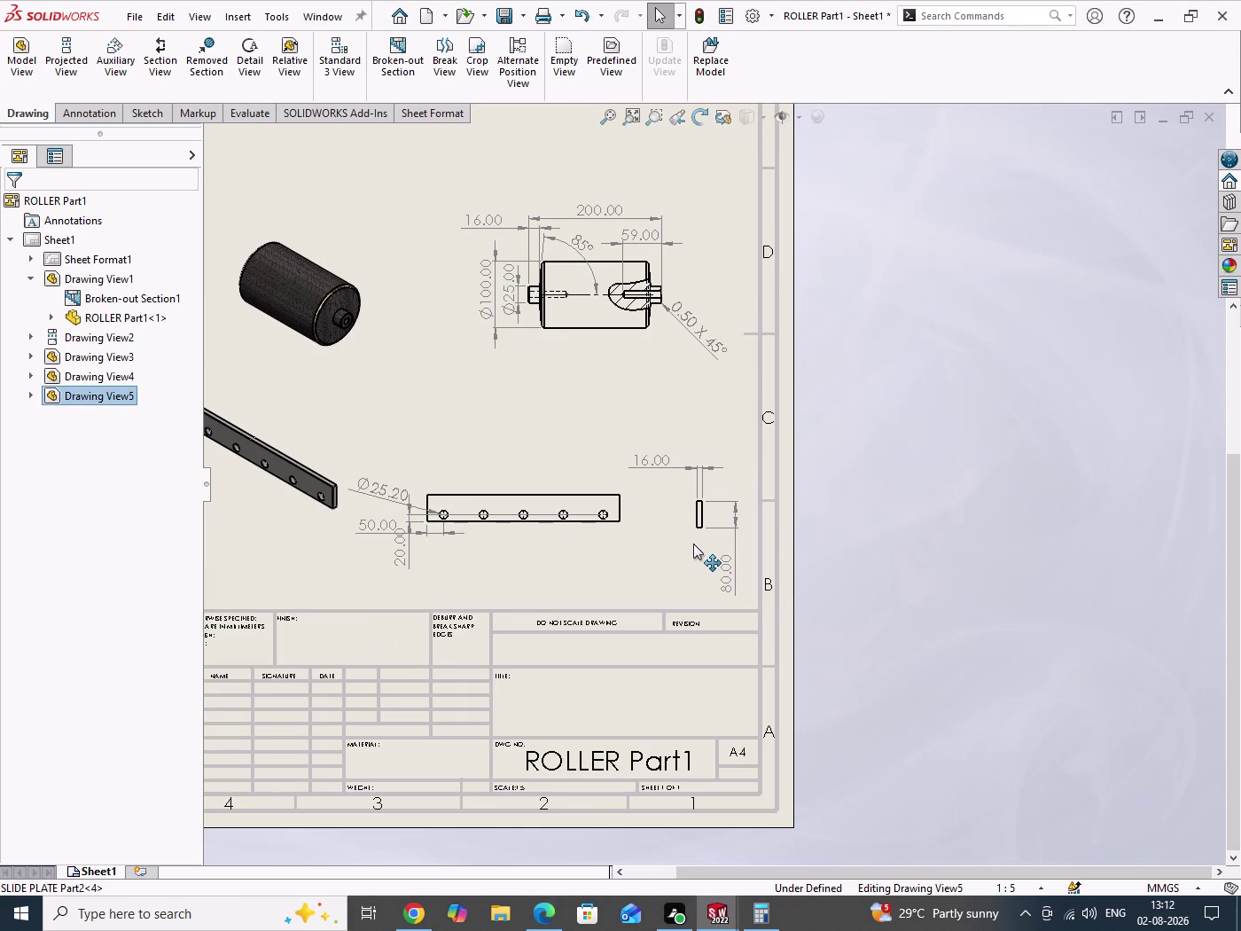
drag(694, 544, 698, 536)
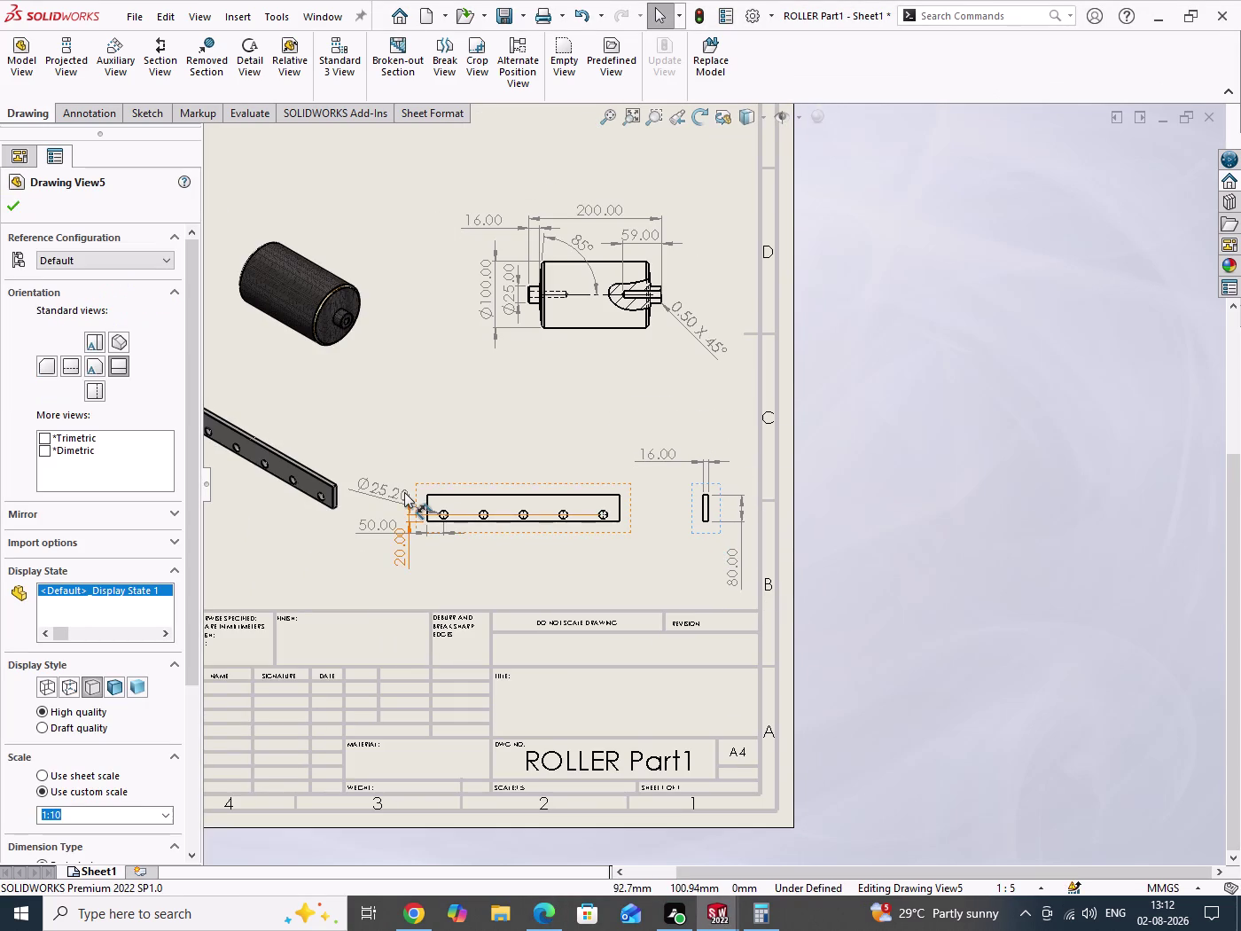
scroll(down, 3)
scroll(down, 3)
scroll(up, 3)
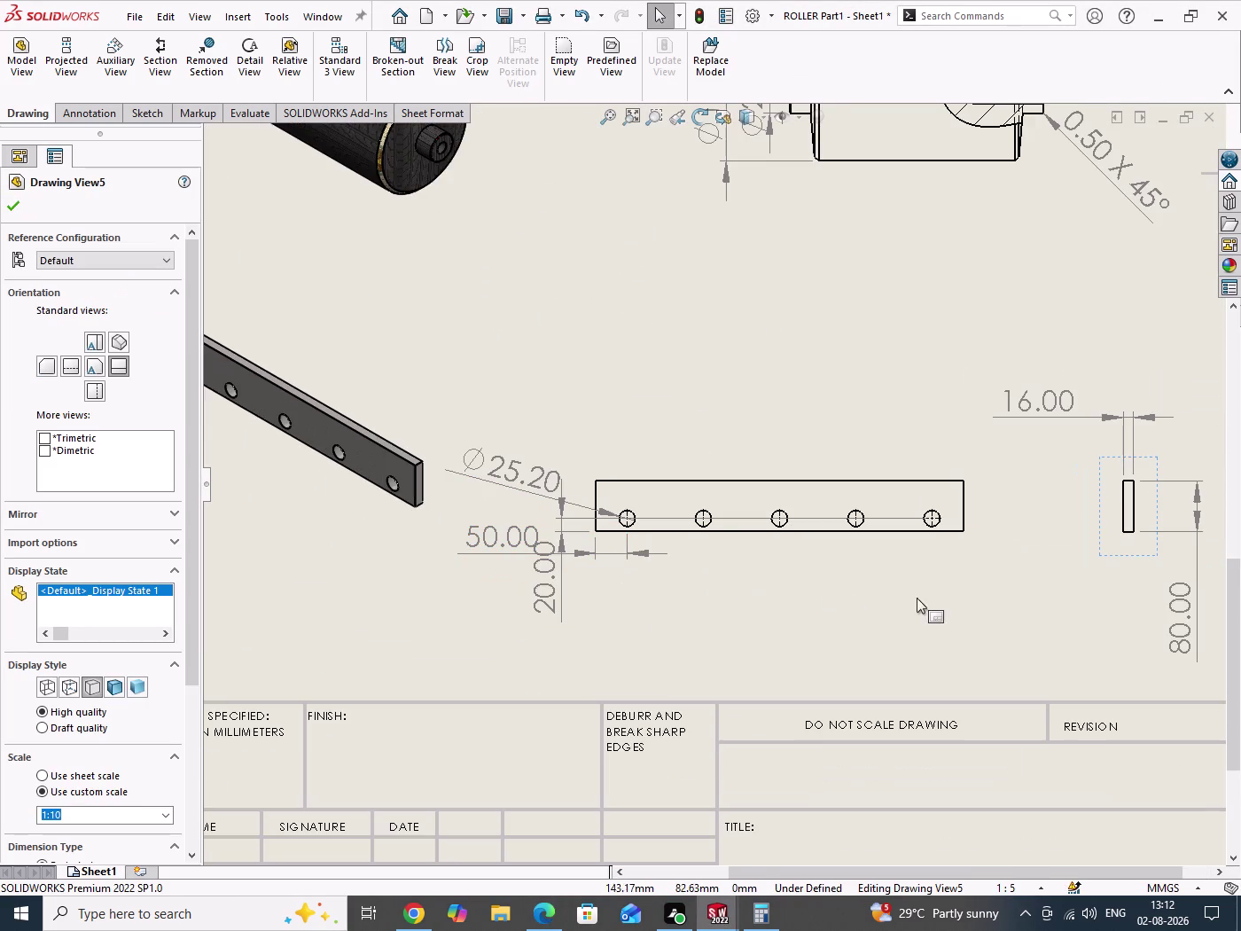
scroll(down, 3)
drag(864, 616, 924, 658)
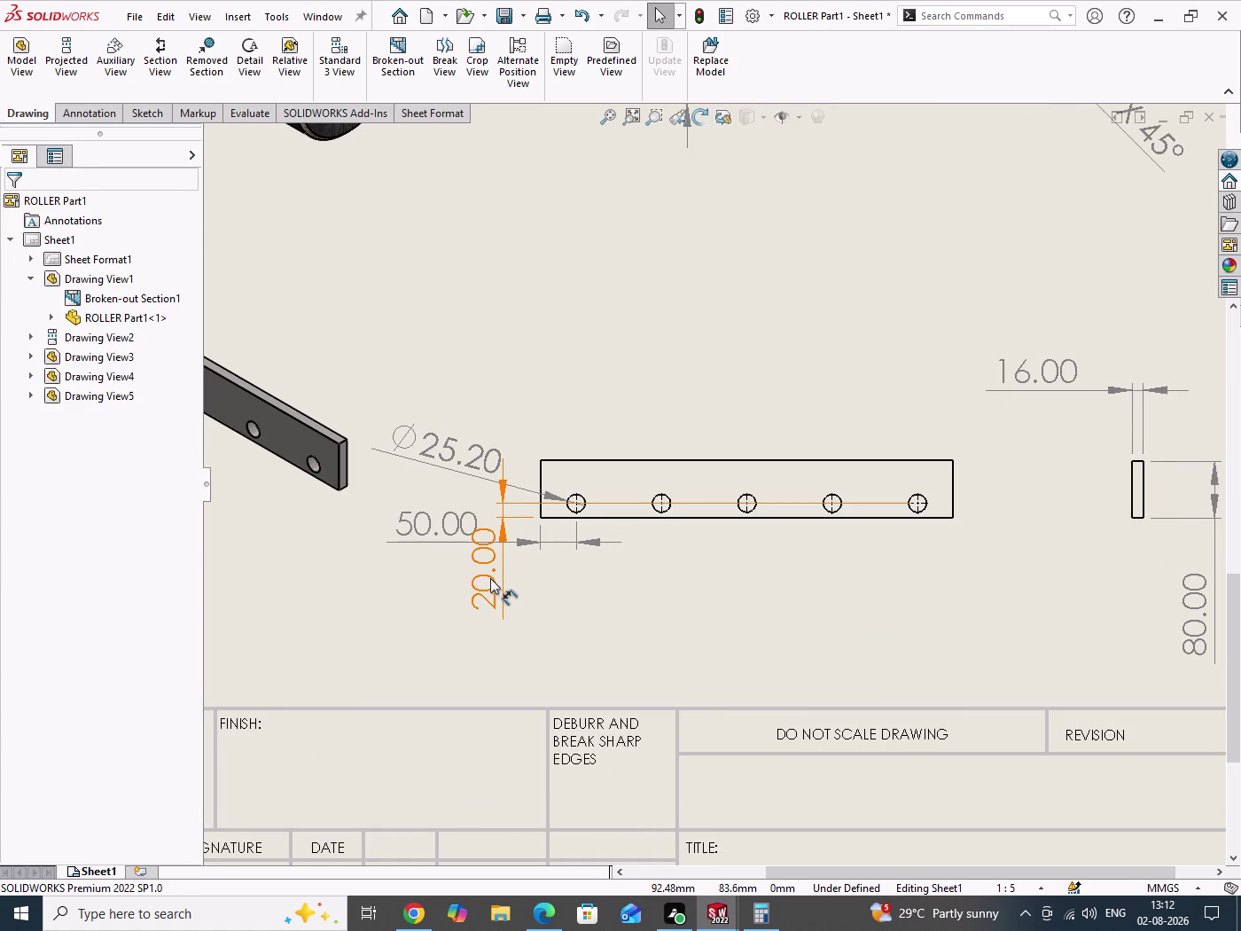
drag(490, 578, 519, 582)
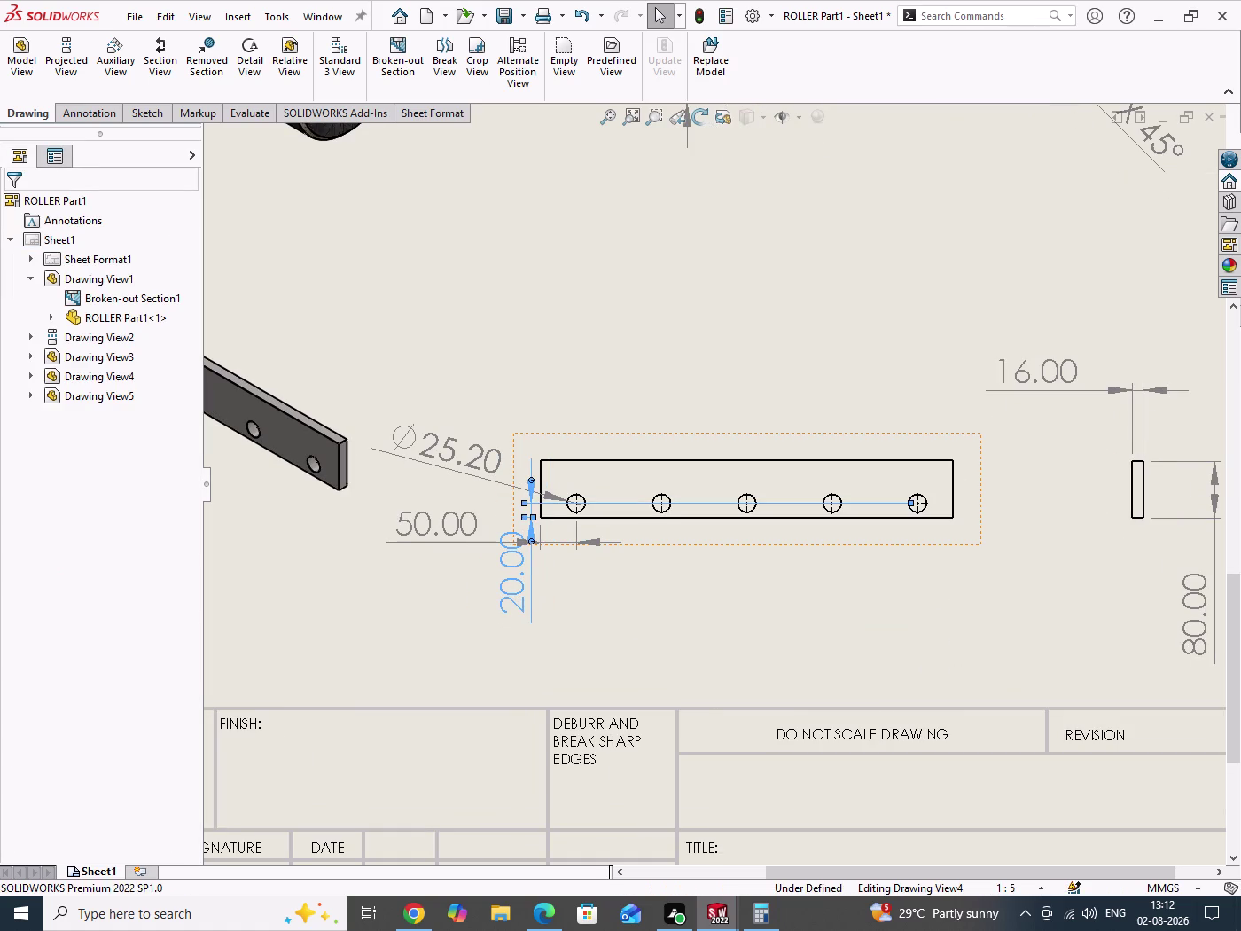
Place 50.00 below the plate, shift 20.00 left, and put Ø25.20 above it.
drag(631, 598, 672, 641)
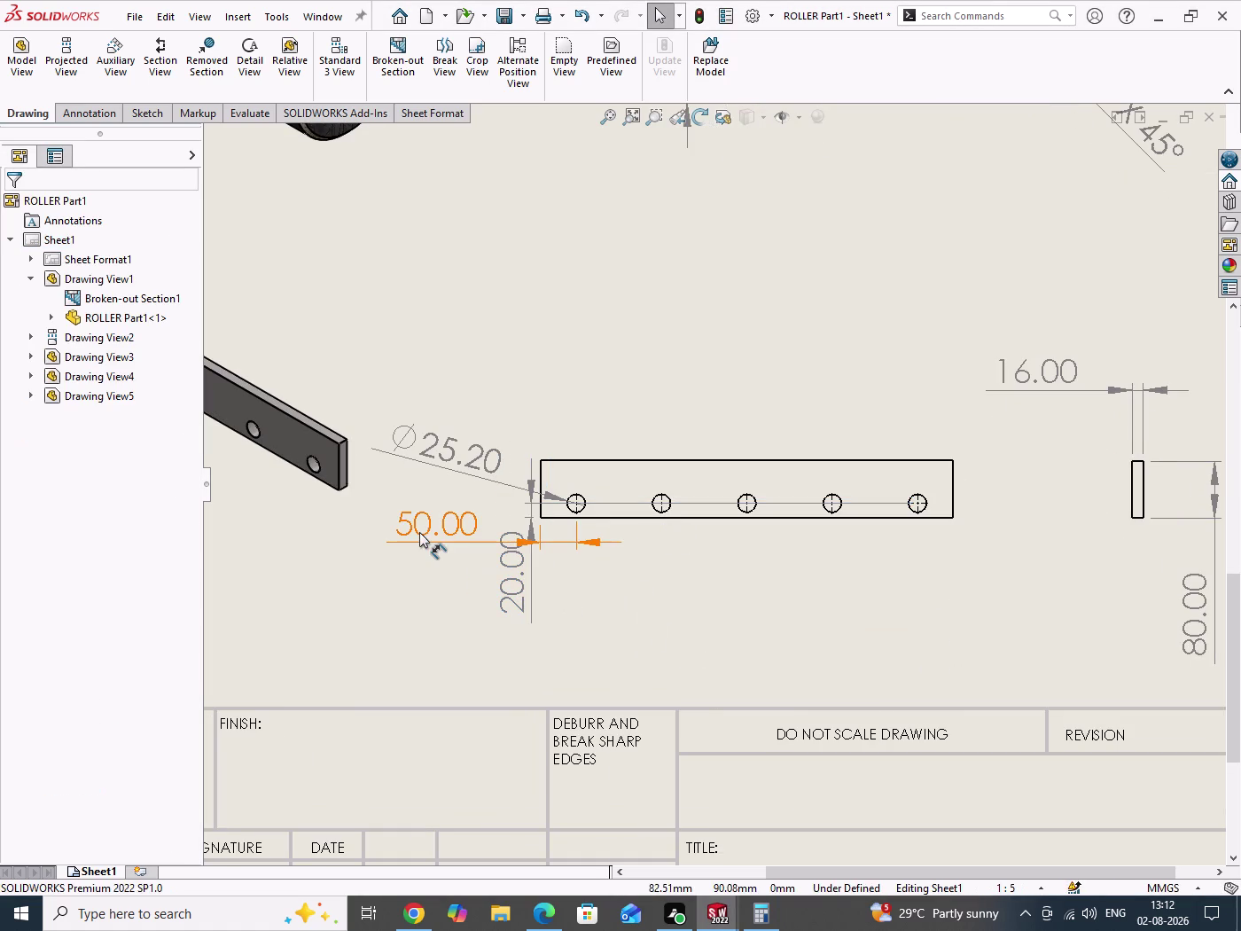
drag(419, 532, 609, 596)
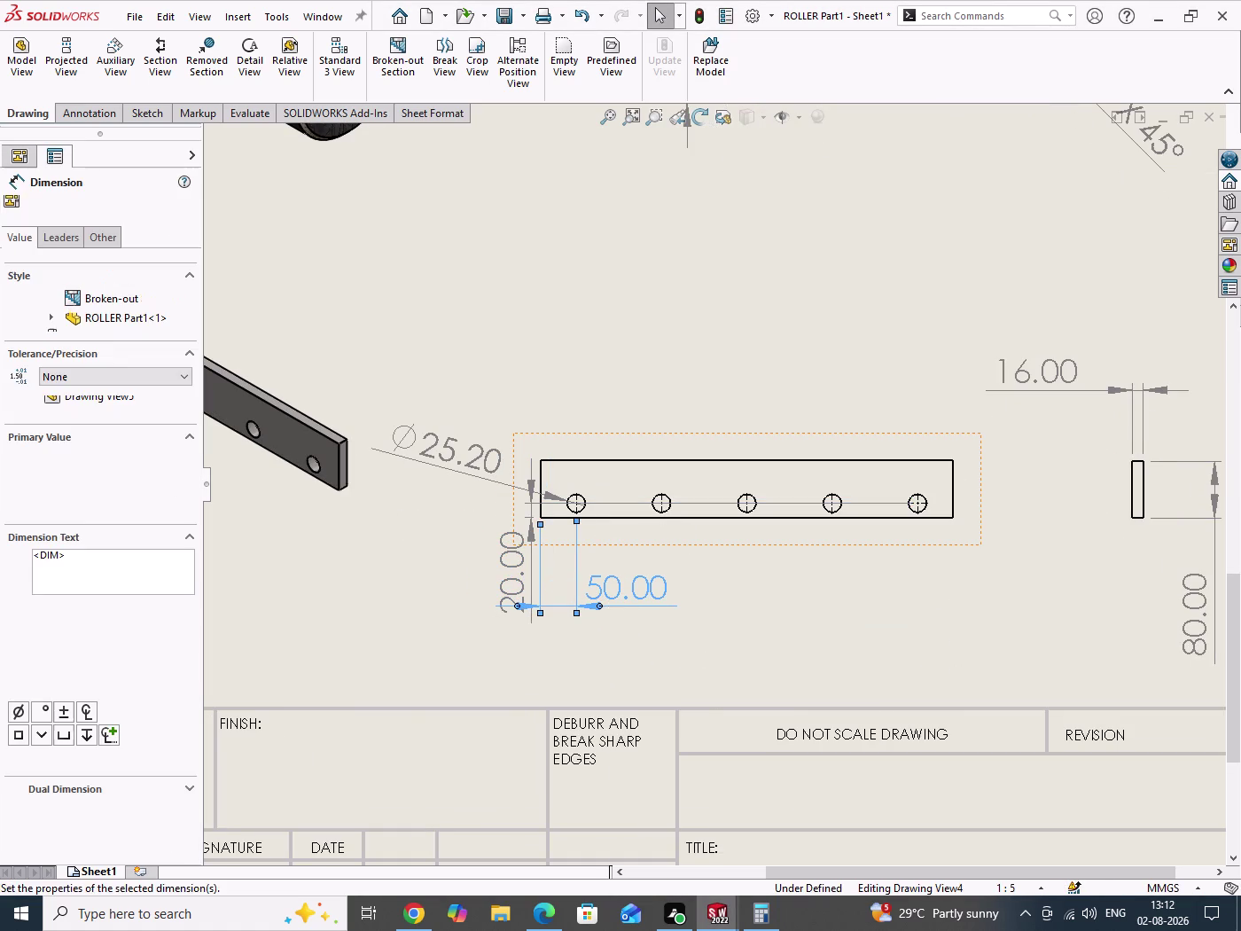
drag(503, 576, 440, 588)
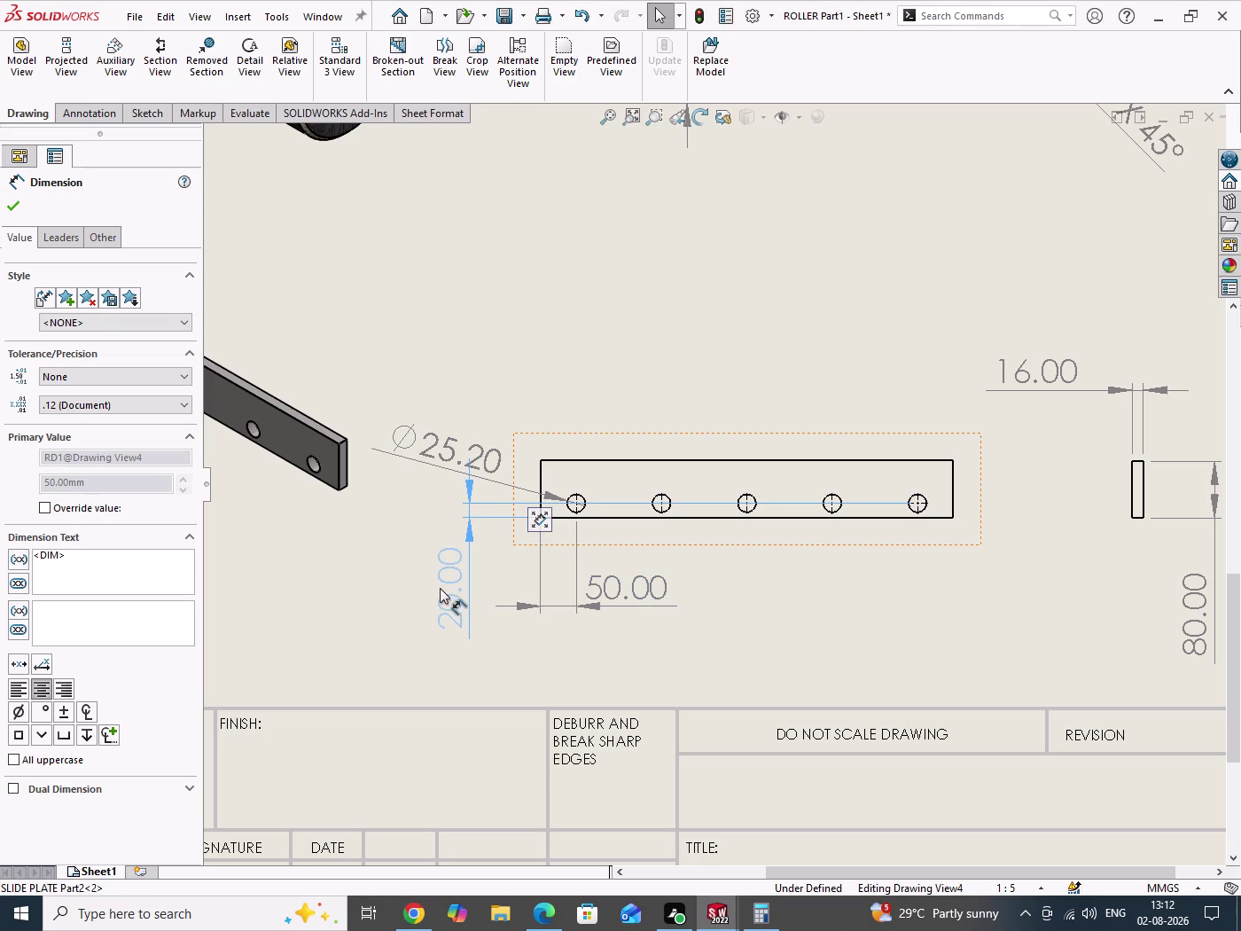
drag(440, 588, 440, 590)
drag(436, 446, 645, 380)
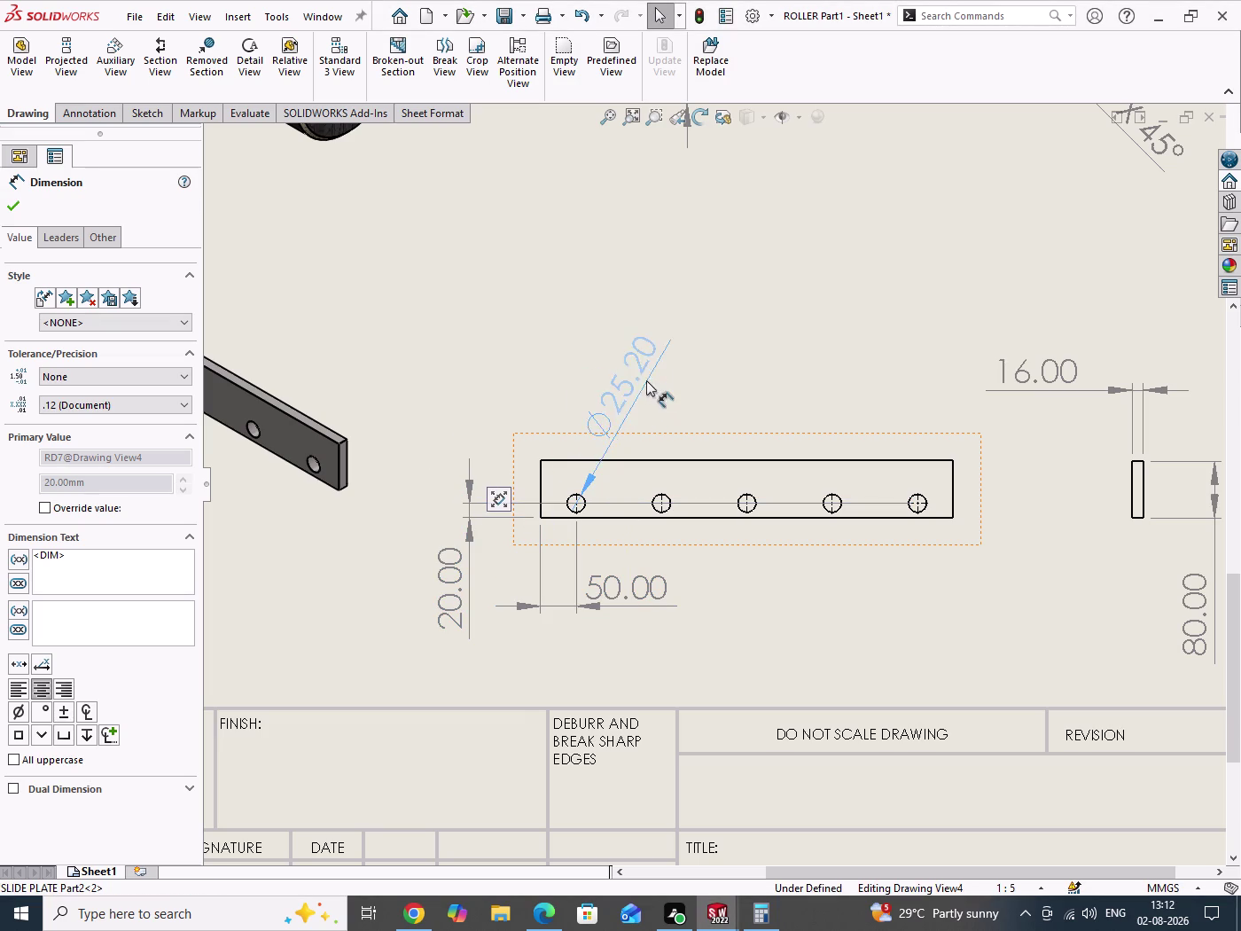
drag(645, 380, 636, 355)
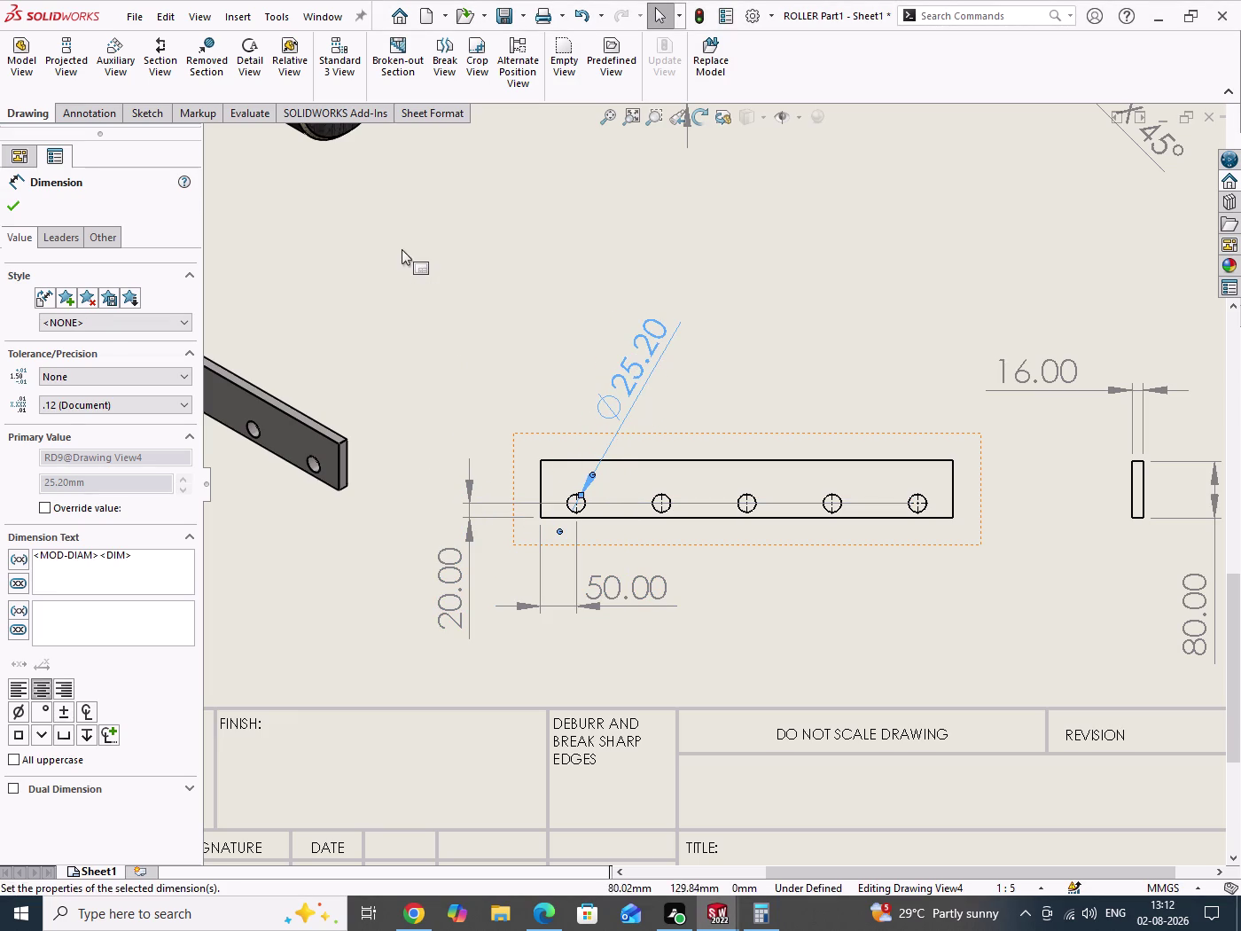
drag(402, 250, 407, 371)
double_click(631, 374)
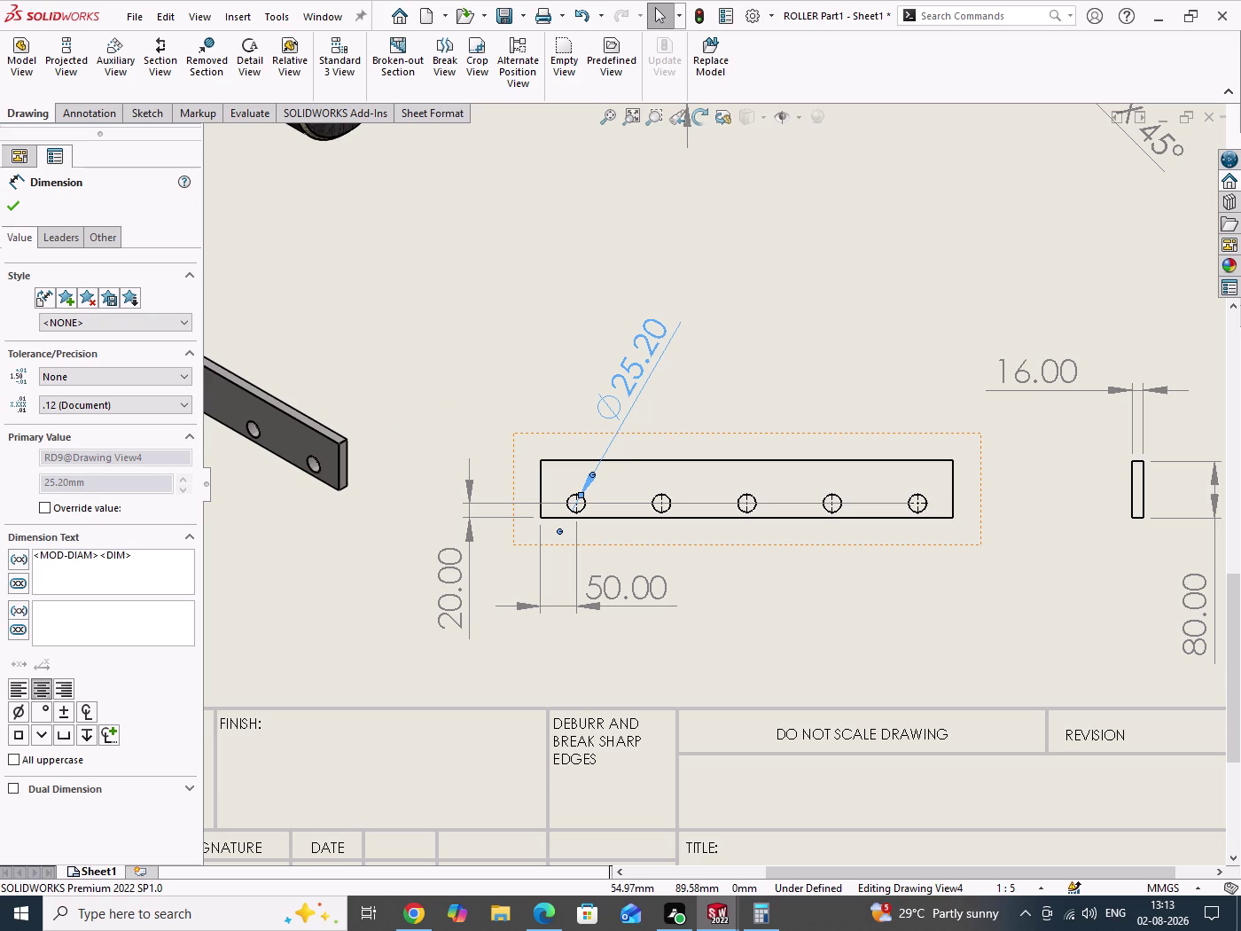
click(156, 568)
key(space)
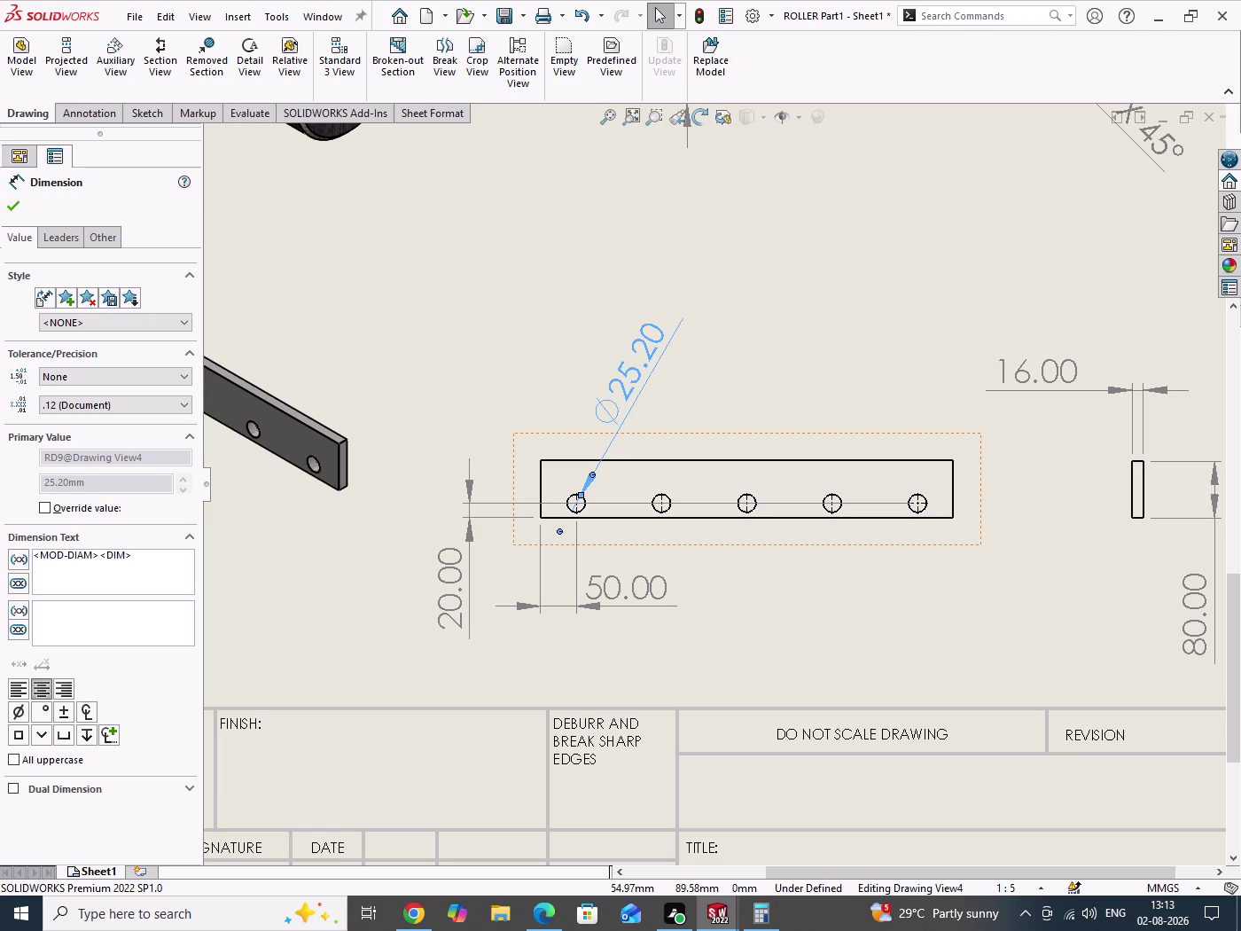
Compare the dimensions with the PDF reference drawing and finish editing them.
click(536, 917)
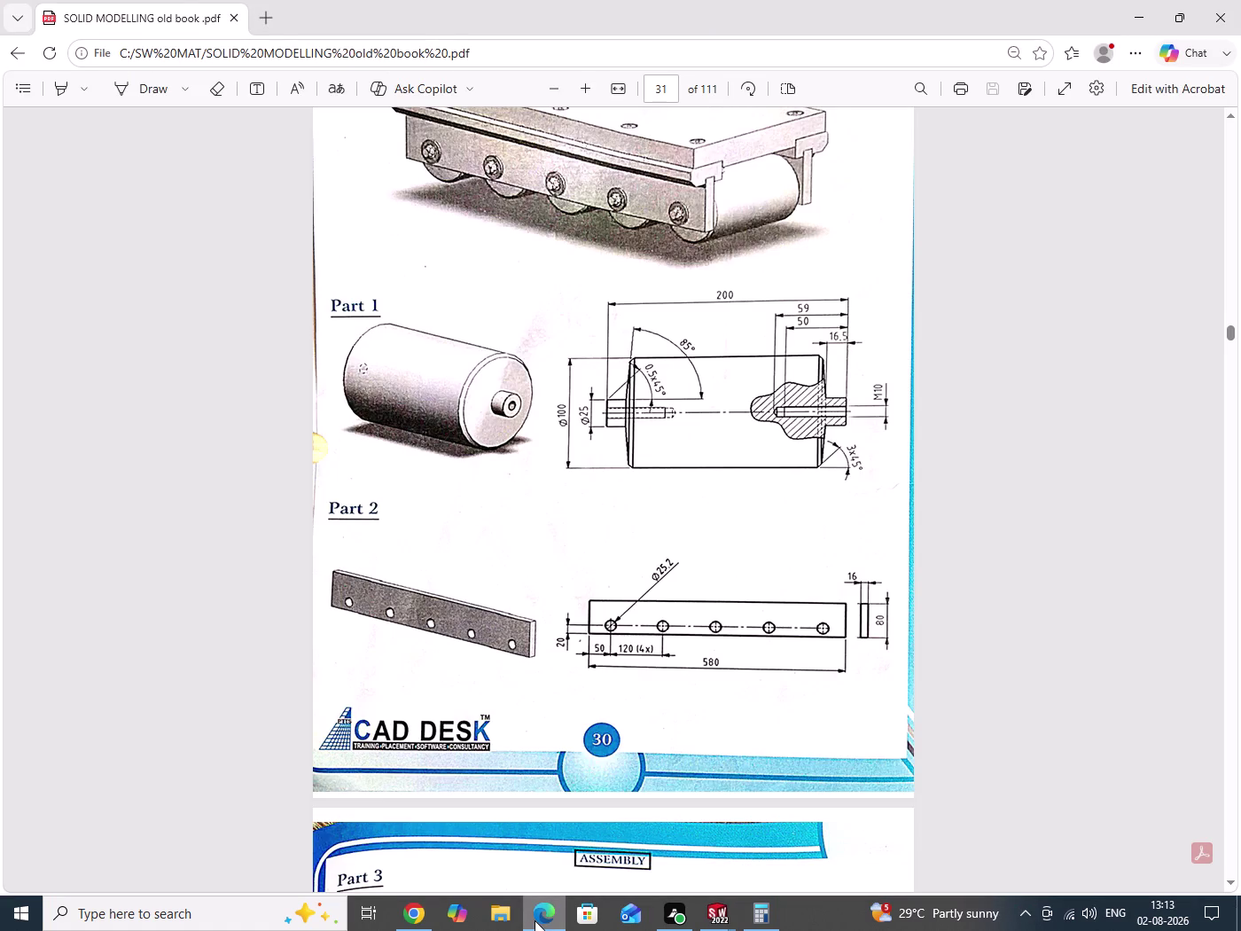
click(535, 921)
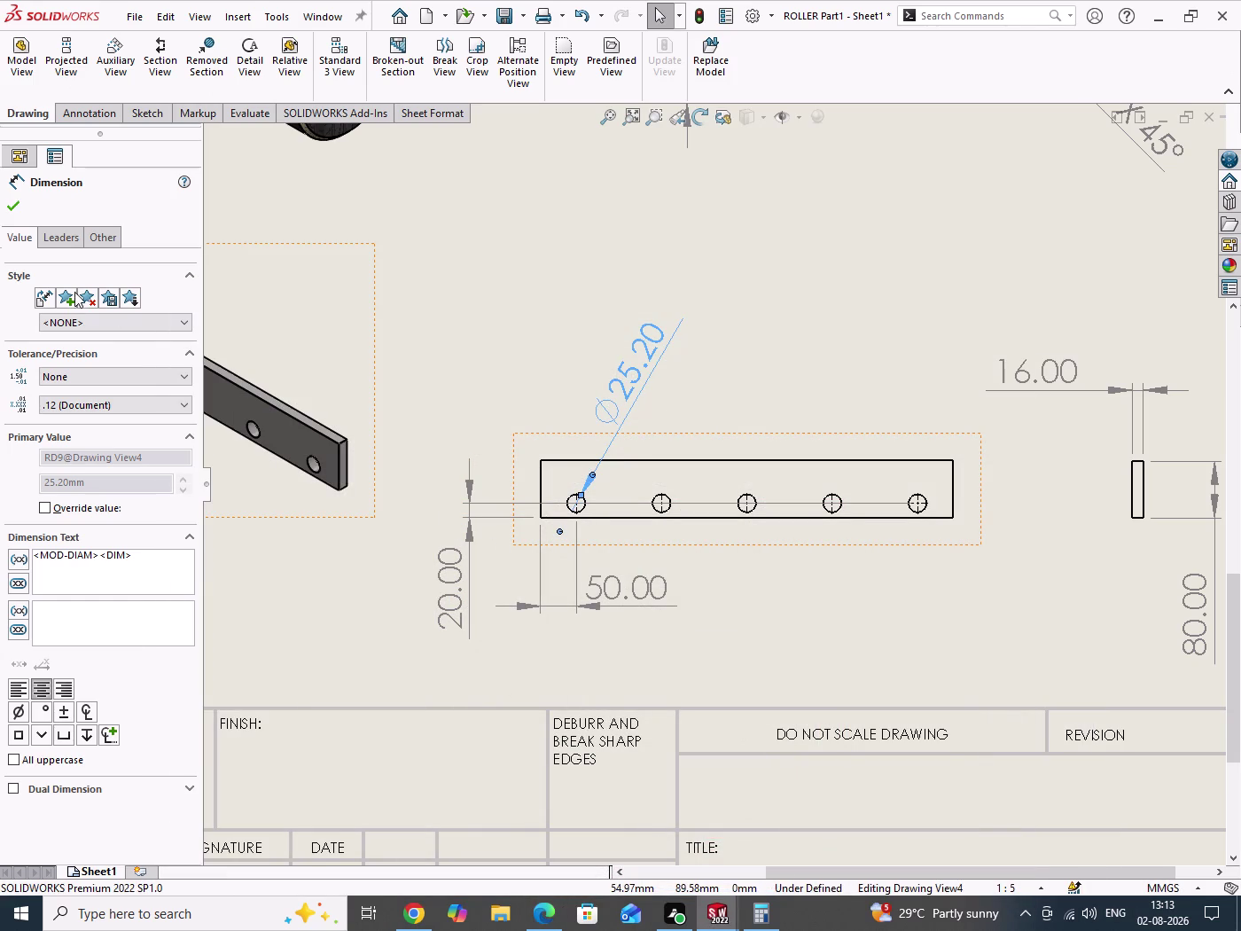
click(14, 211)
drag(789, 297, 819, 341)
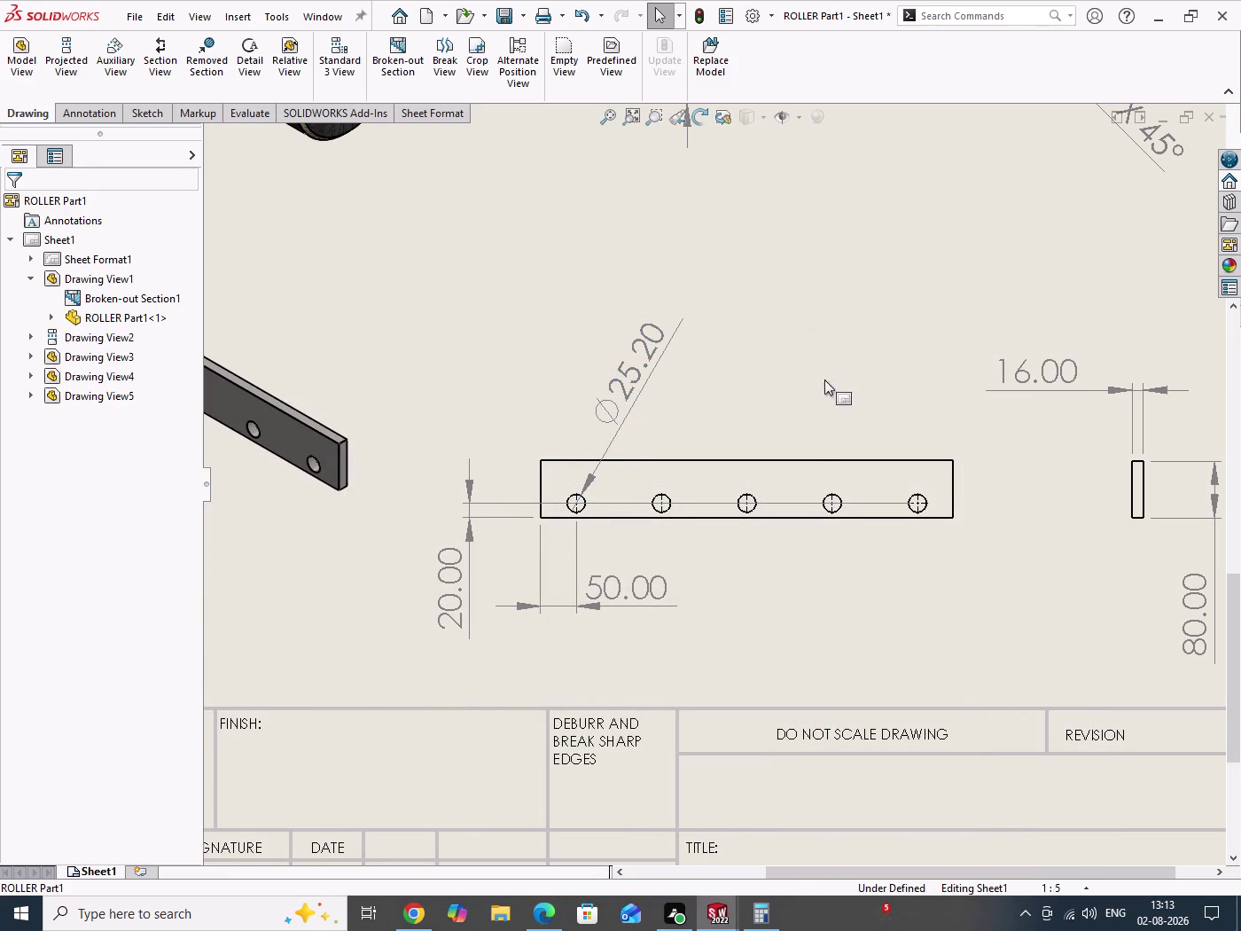
scroll(up, 3)
Fit and recentre the whole sheet, then start a new model view.
key(ctrl+s)
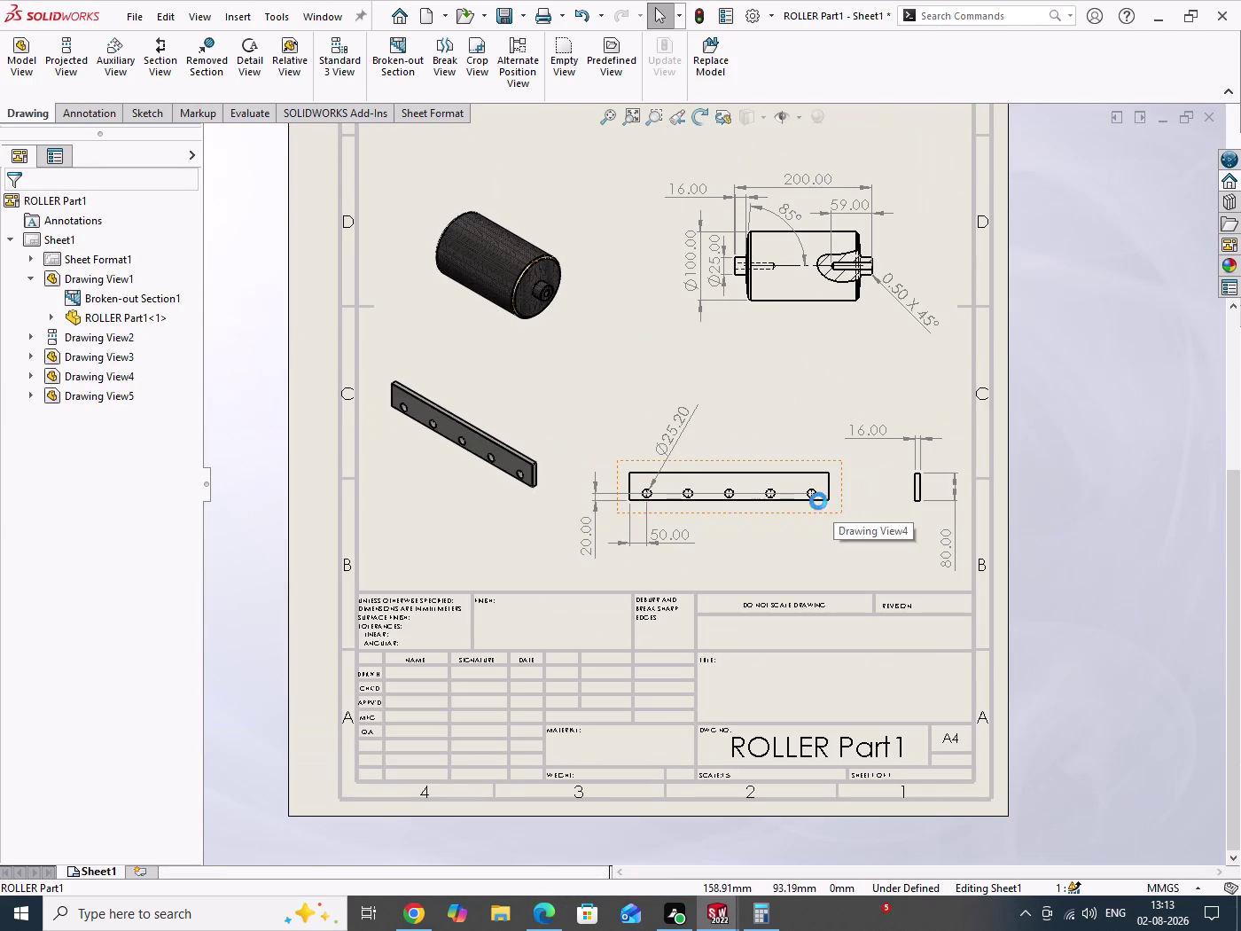
scroll(up, 3)
scroll(up, 3)
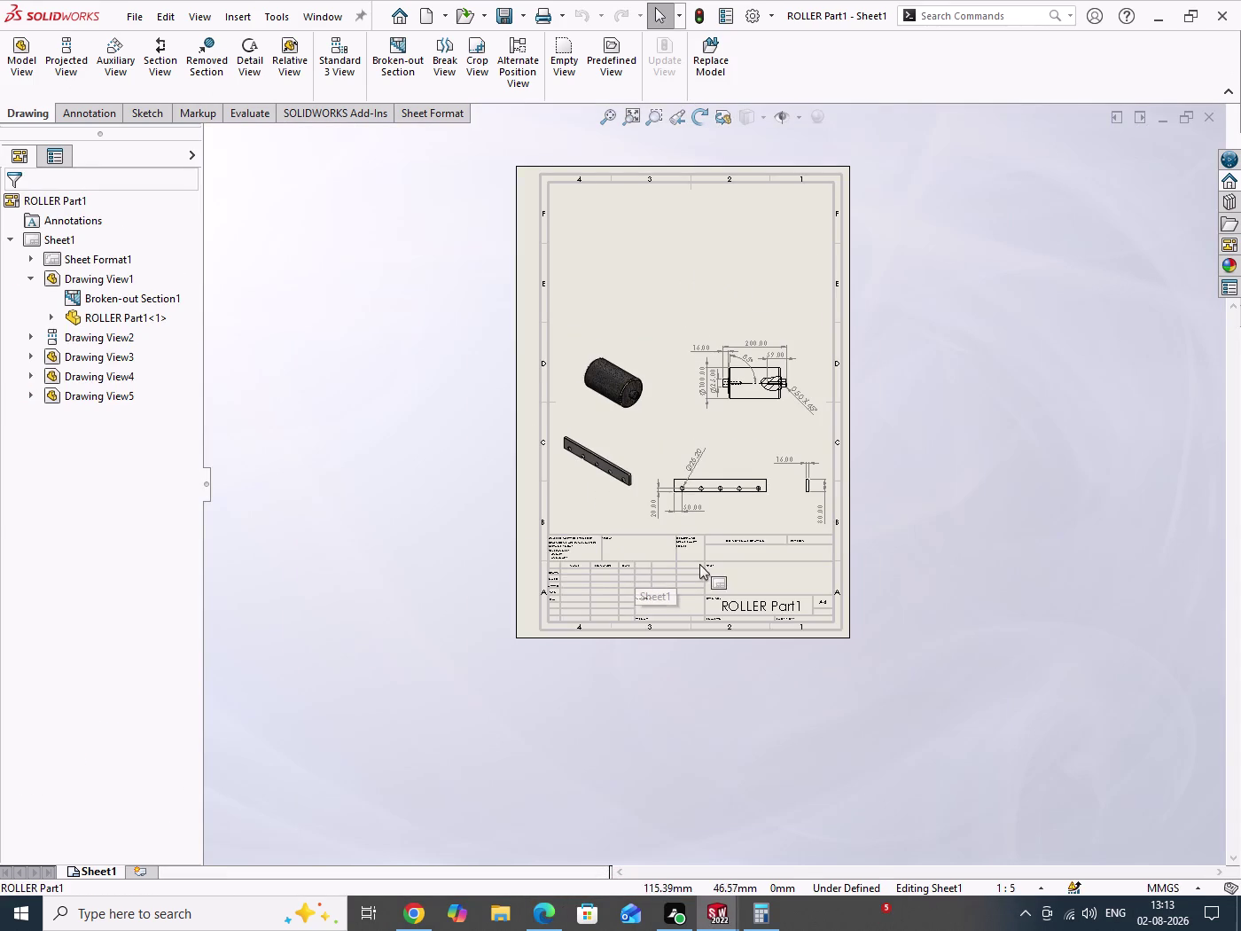
scroll(up, 3)
scroll(down, 3)
scroll(down, 3)
drag(974, 326, 1076, 595)
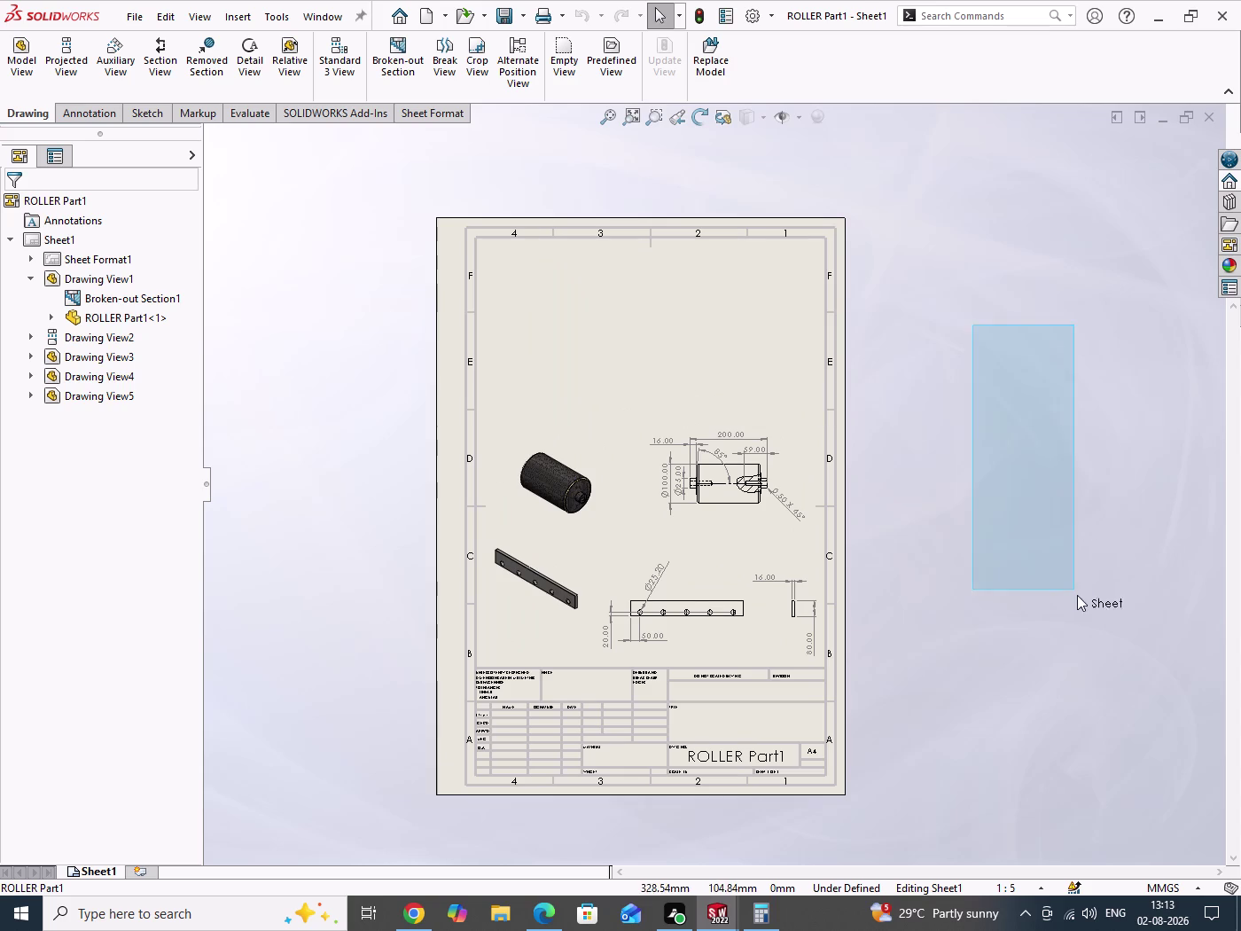
drag(1076, 595, 1077, 595)
scroll(down, 3)
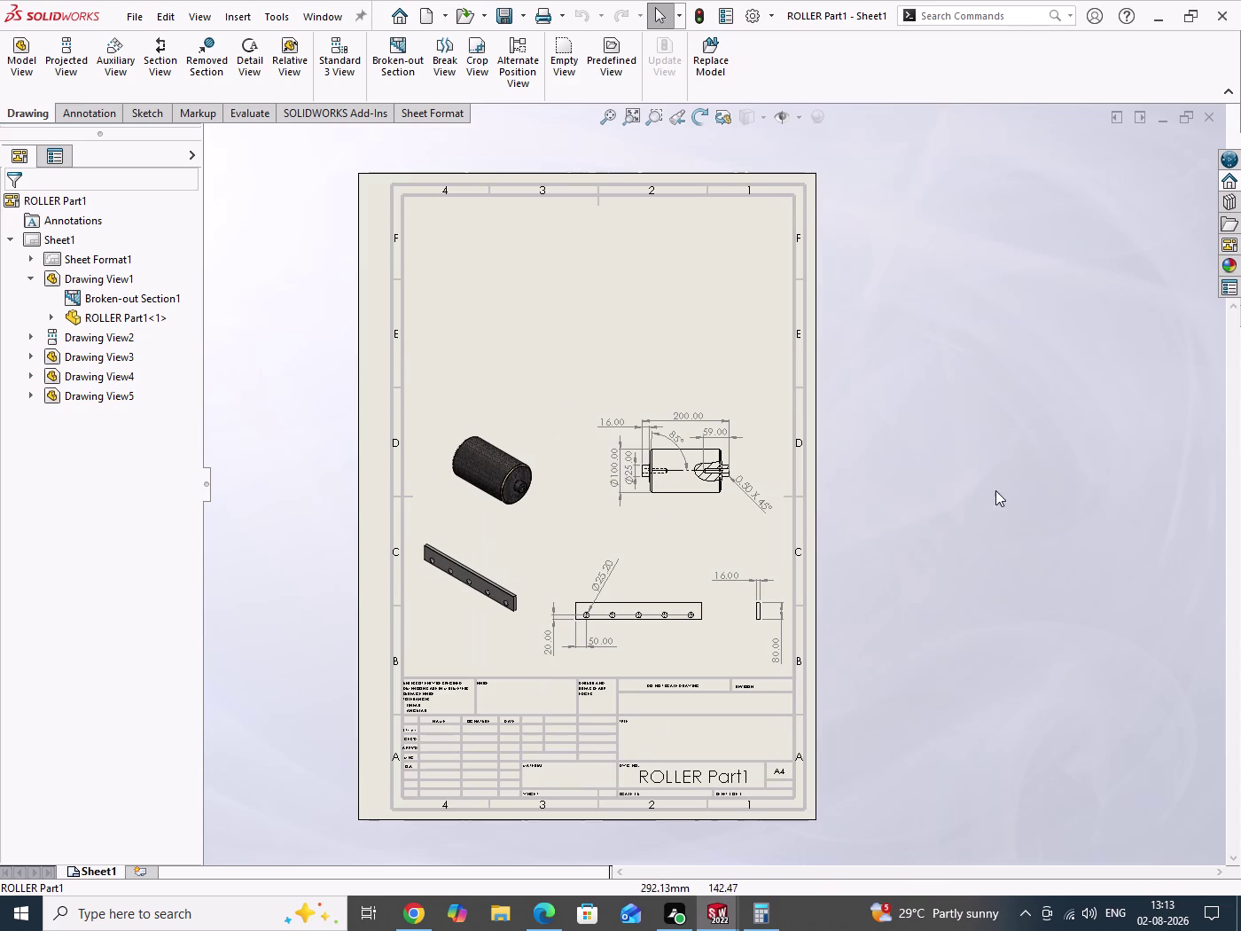
drag(994, 466, 1032, 592)
click(20, 65)
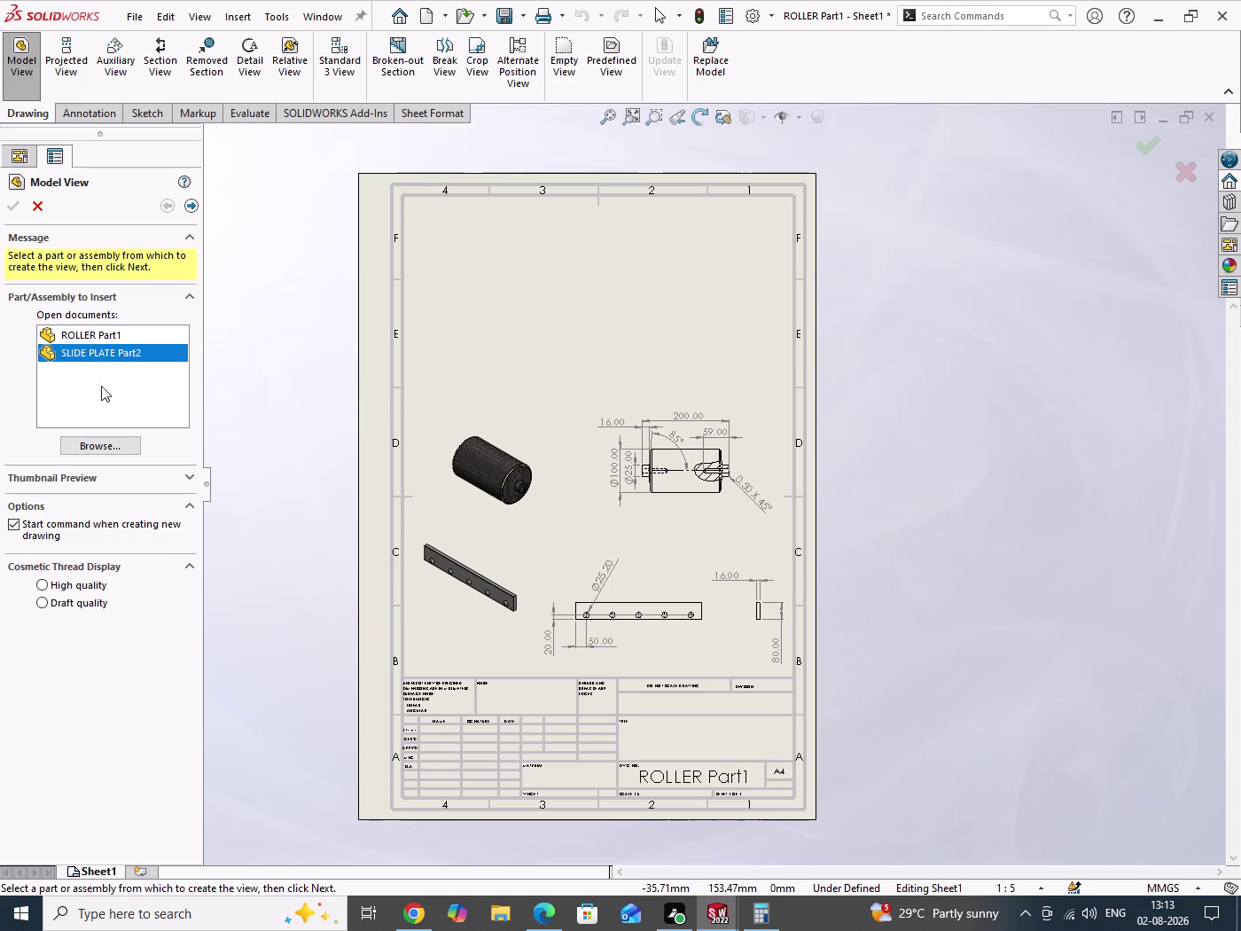
Browse the ROLLER TRACK folder for a part, then cancel the model view insertion.
click(101, 446)
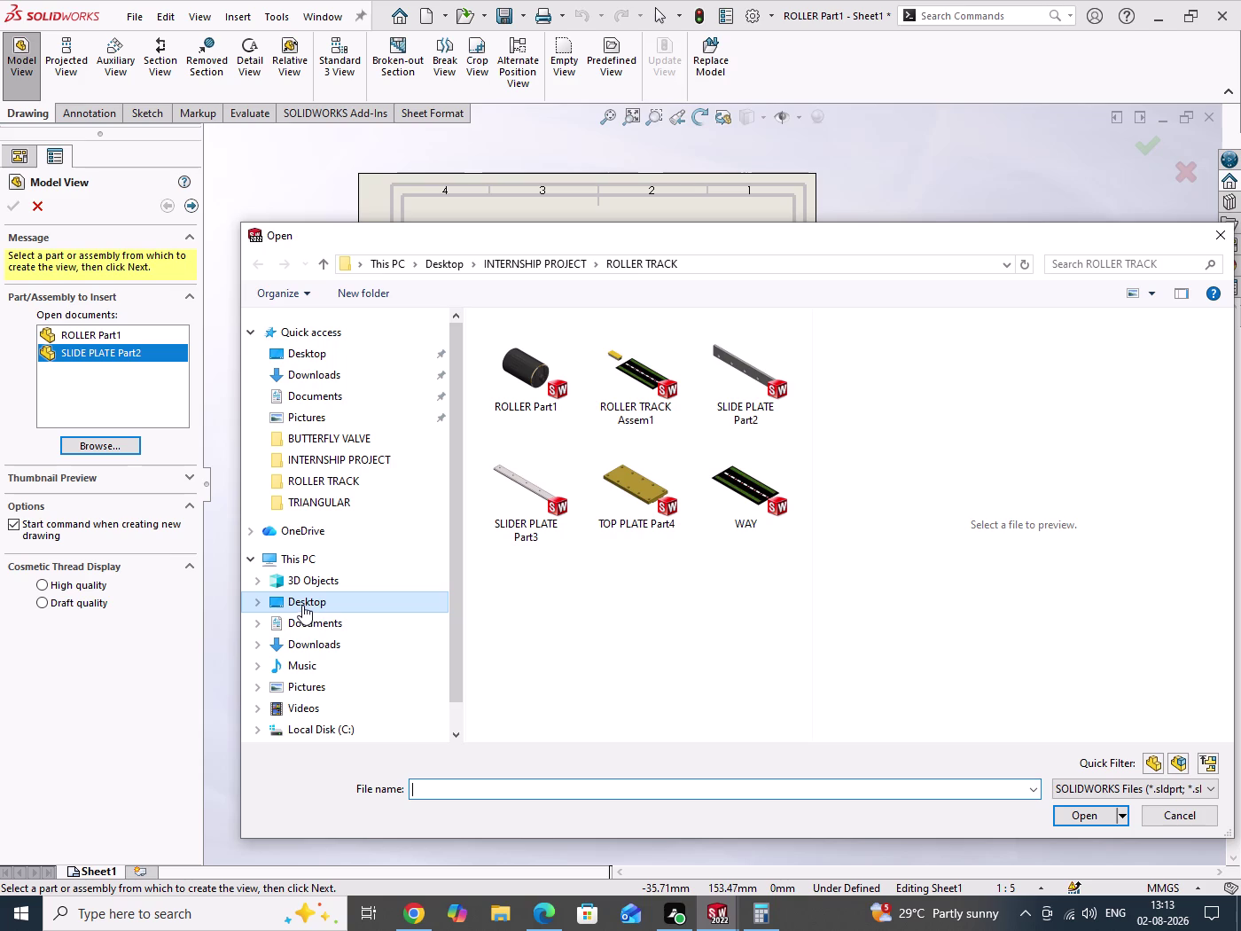
click(531, 266)
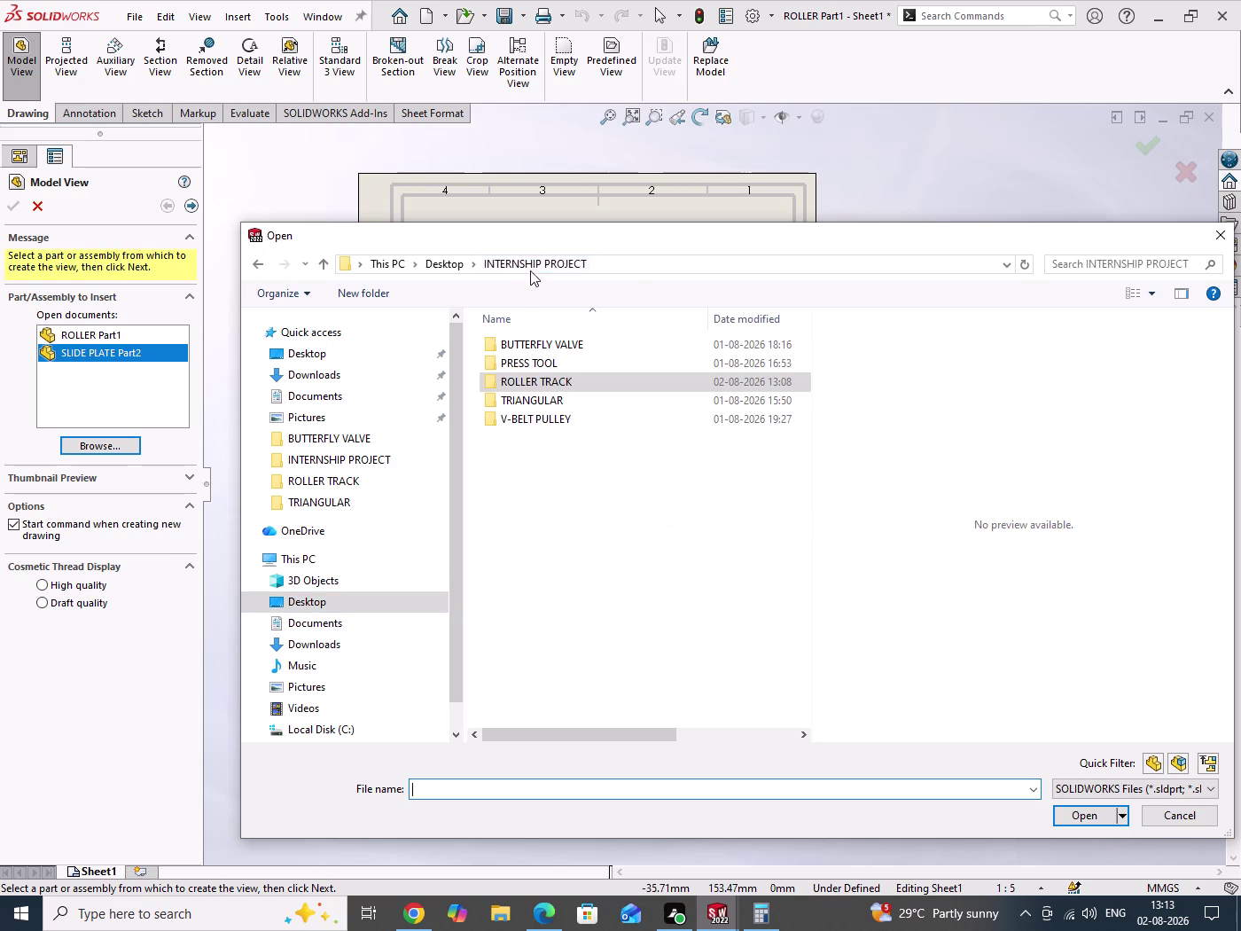
double_click(528, 382)
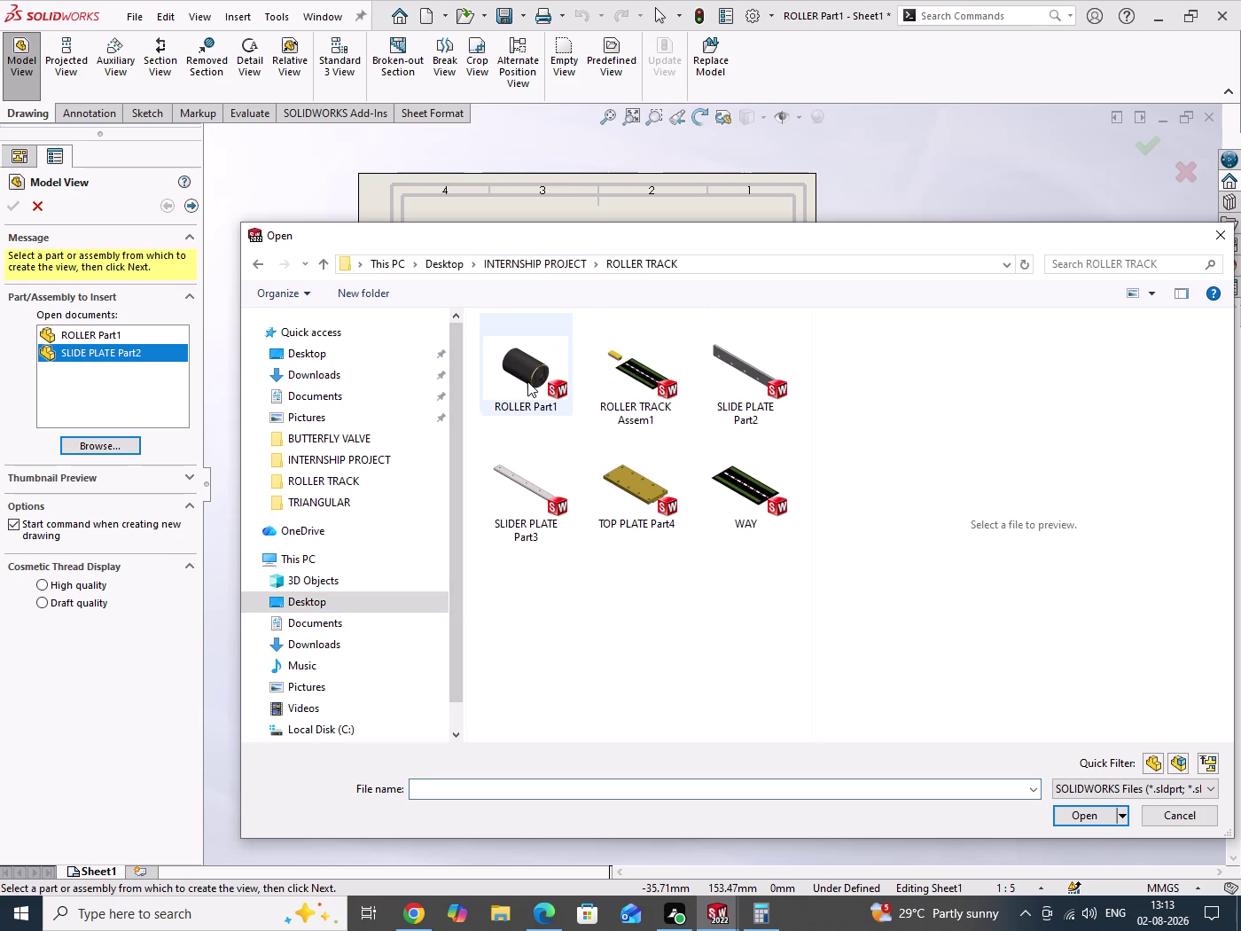
click(1090, 817)
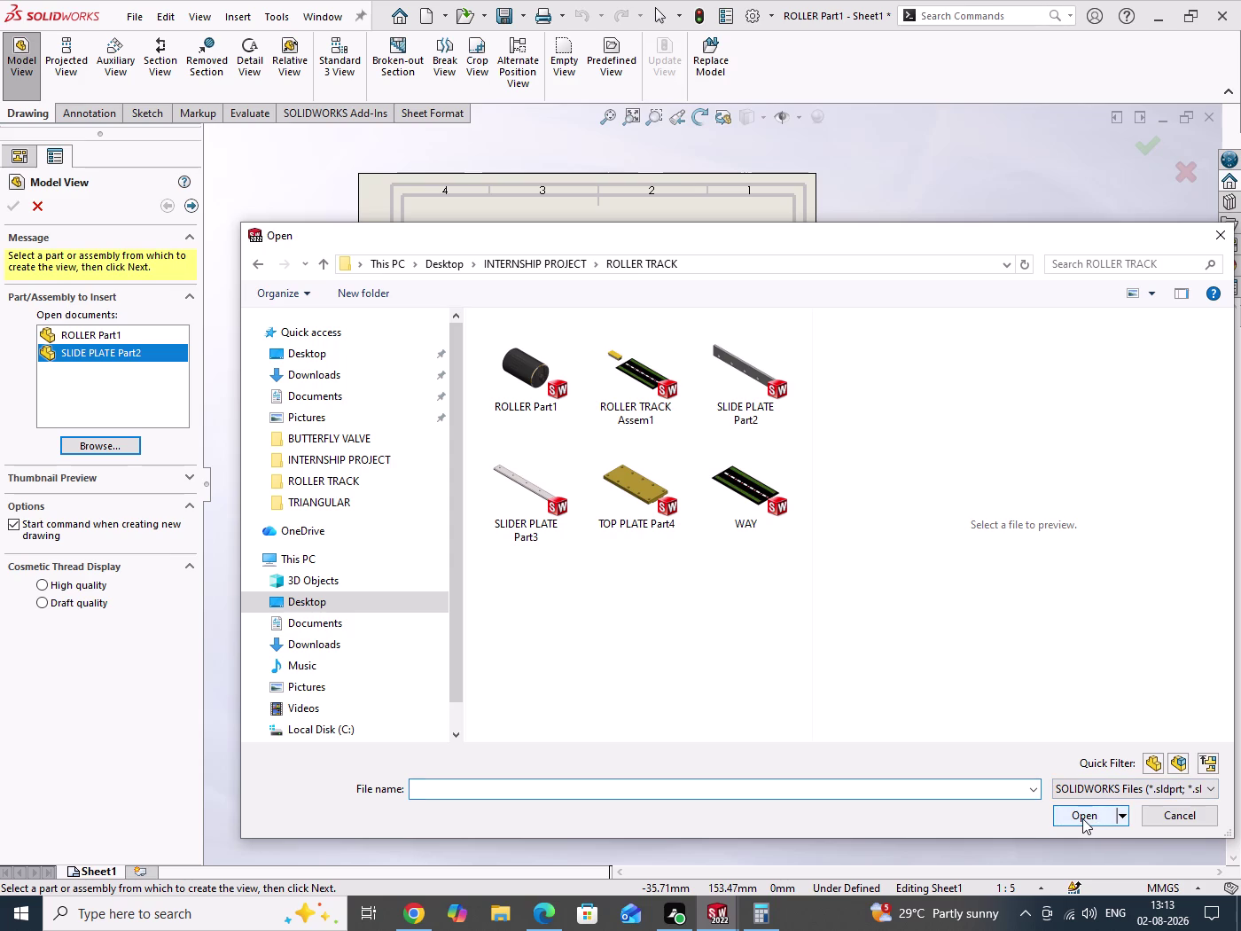
click(1184, 821)
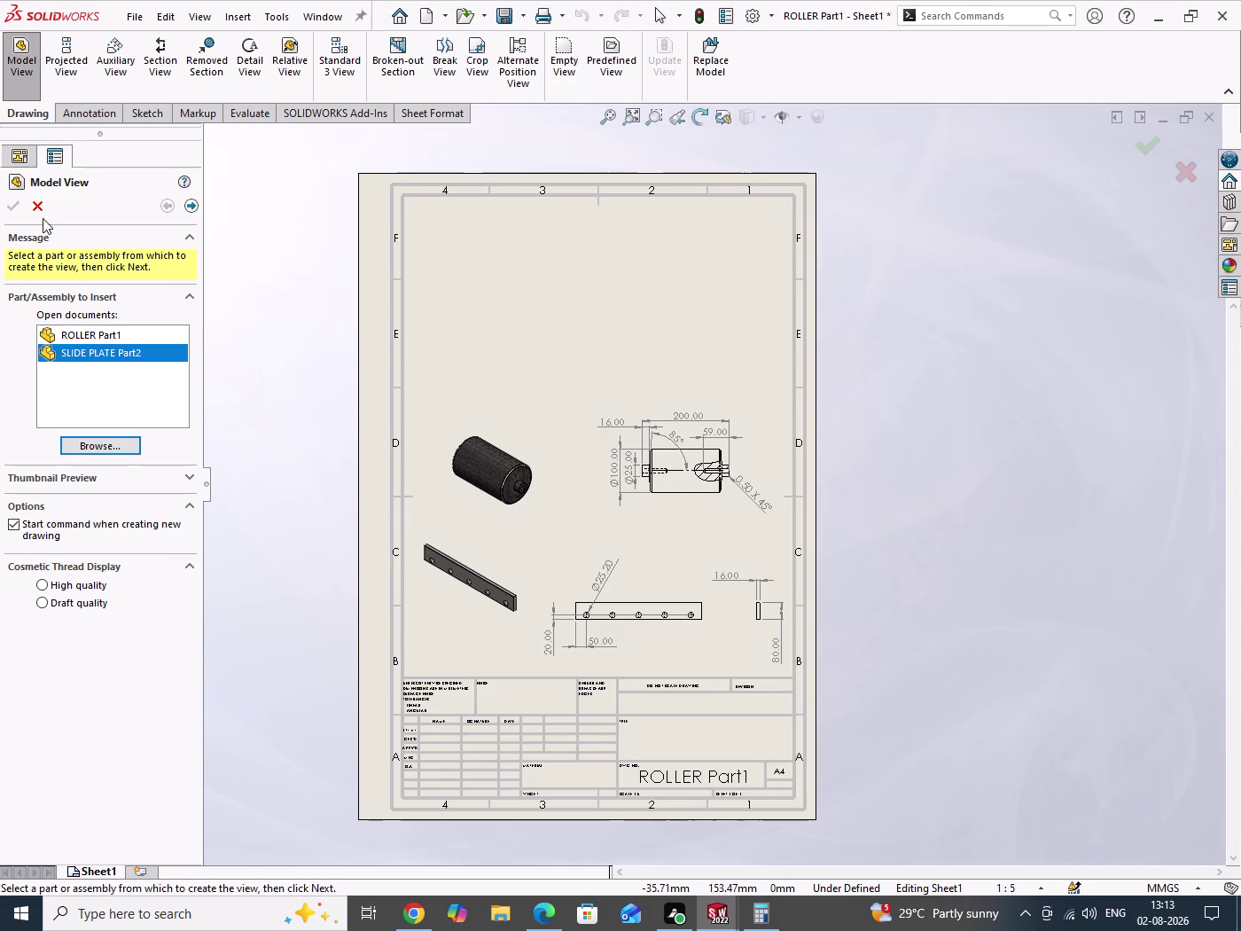
click(42, 214)
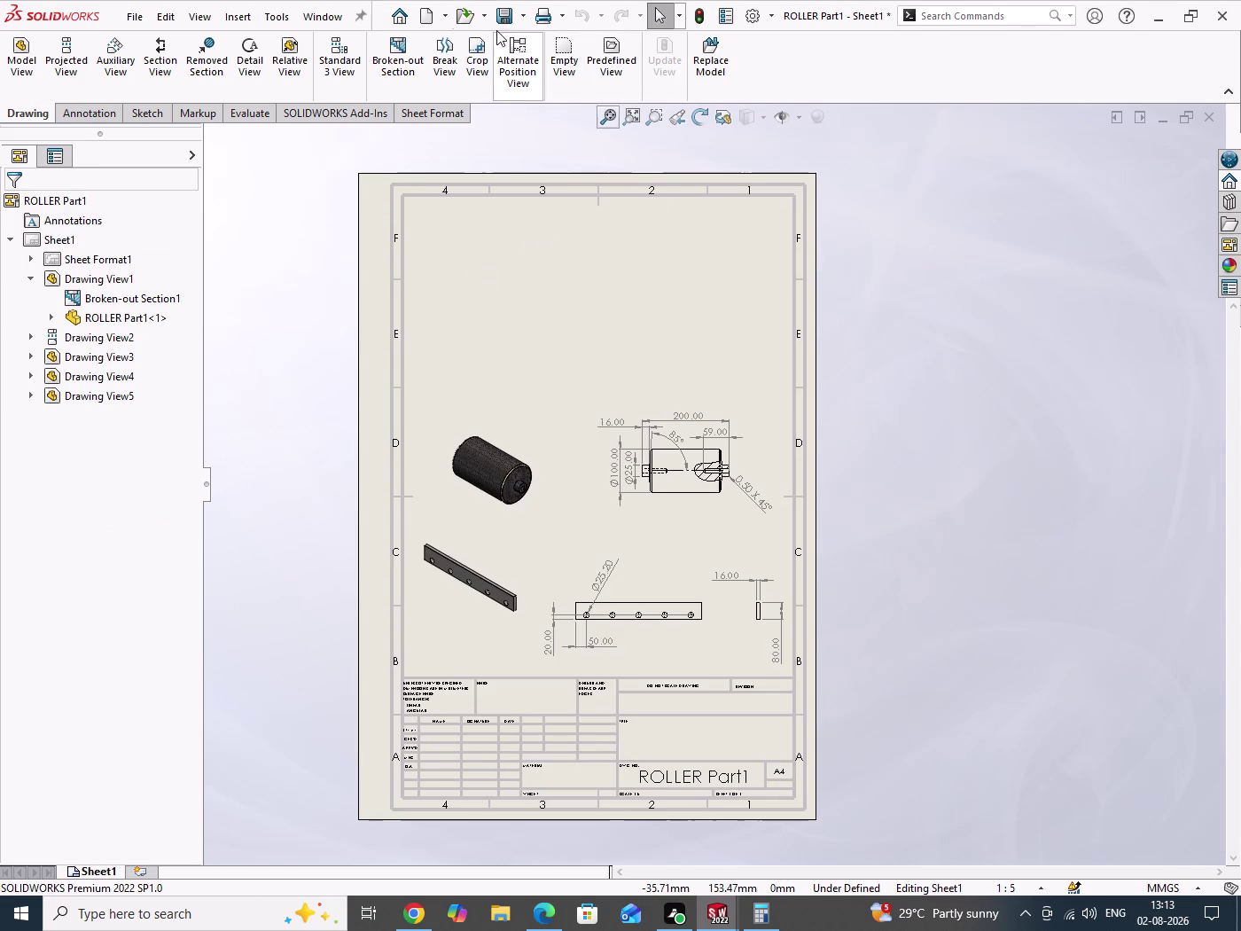
Switch to the ROLLER Part1 window, close it, and confirm the remaining open documents.
click(317, 19)
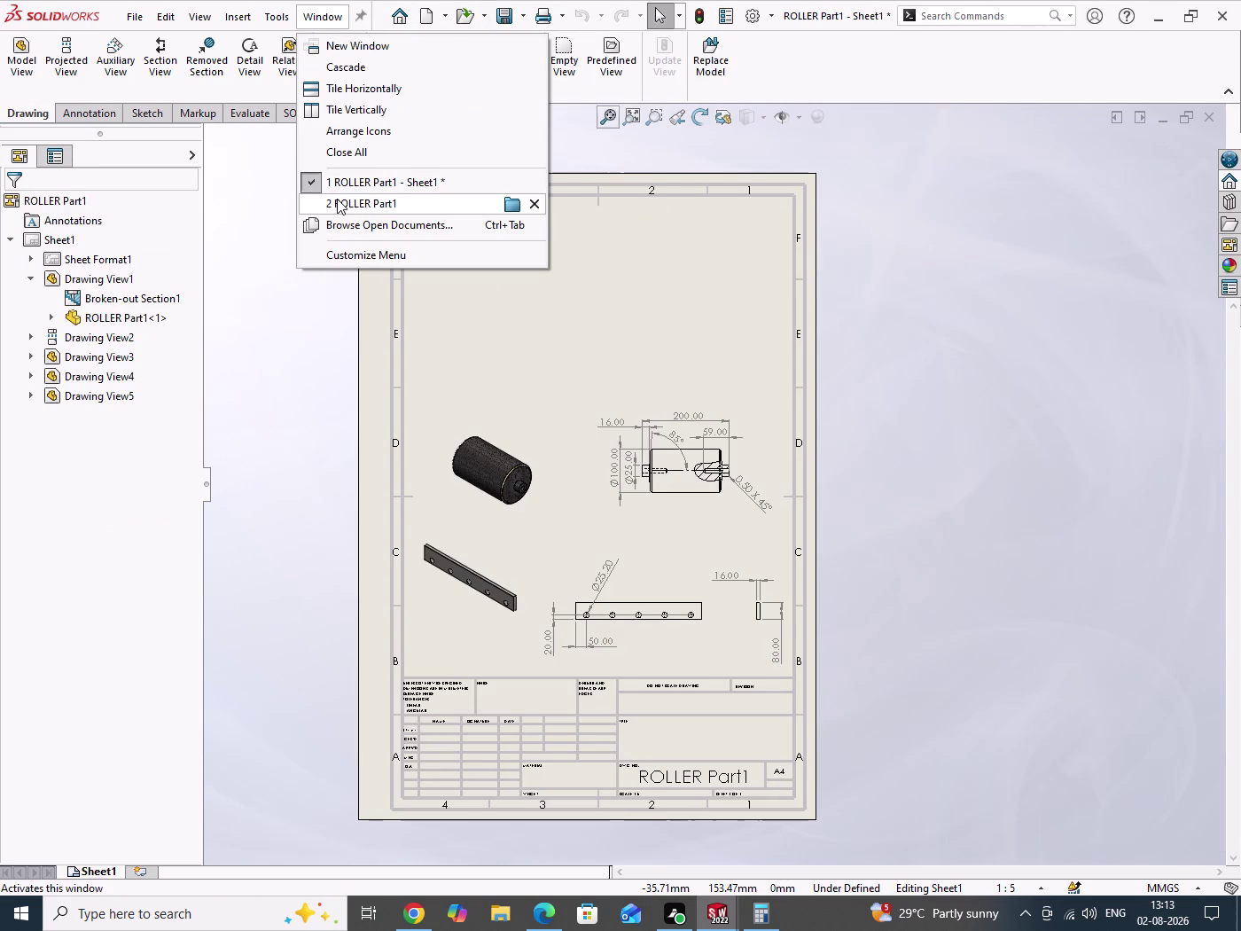
click(337, 199)
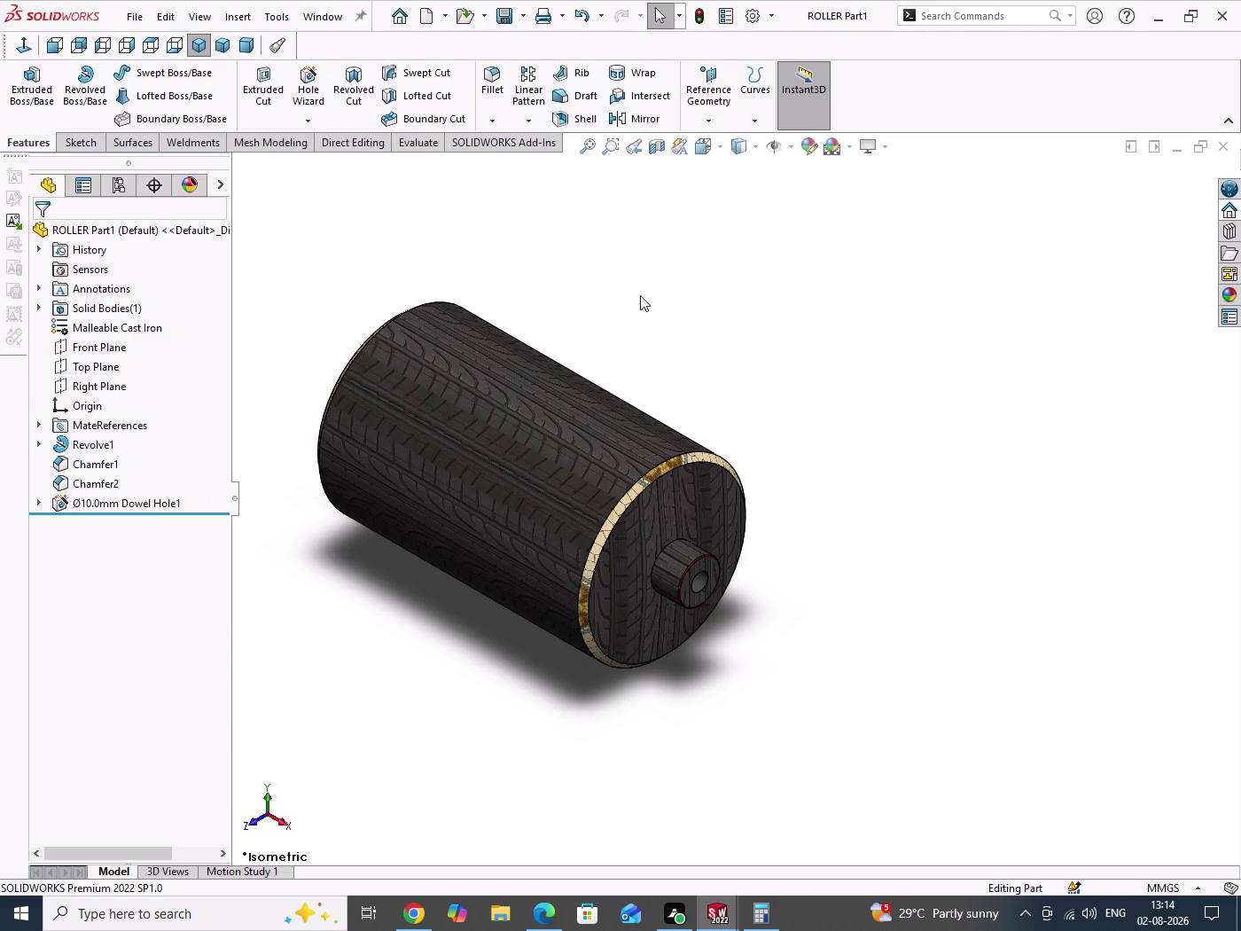
drag(750, 315, 818, 390)
click(1224, 153)
drag(917, 370, 957, 510)
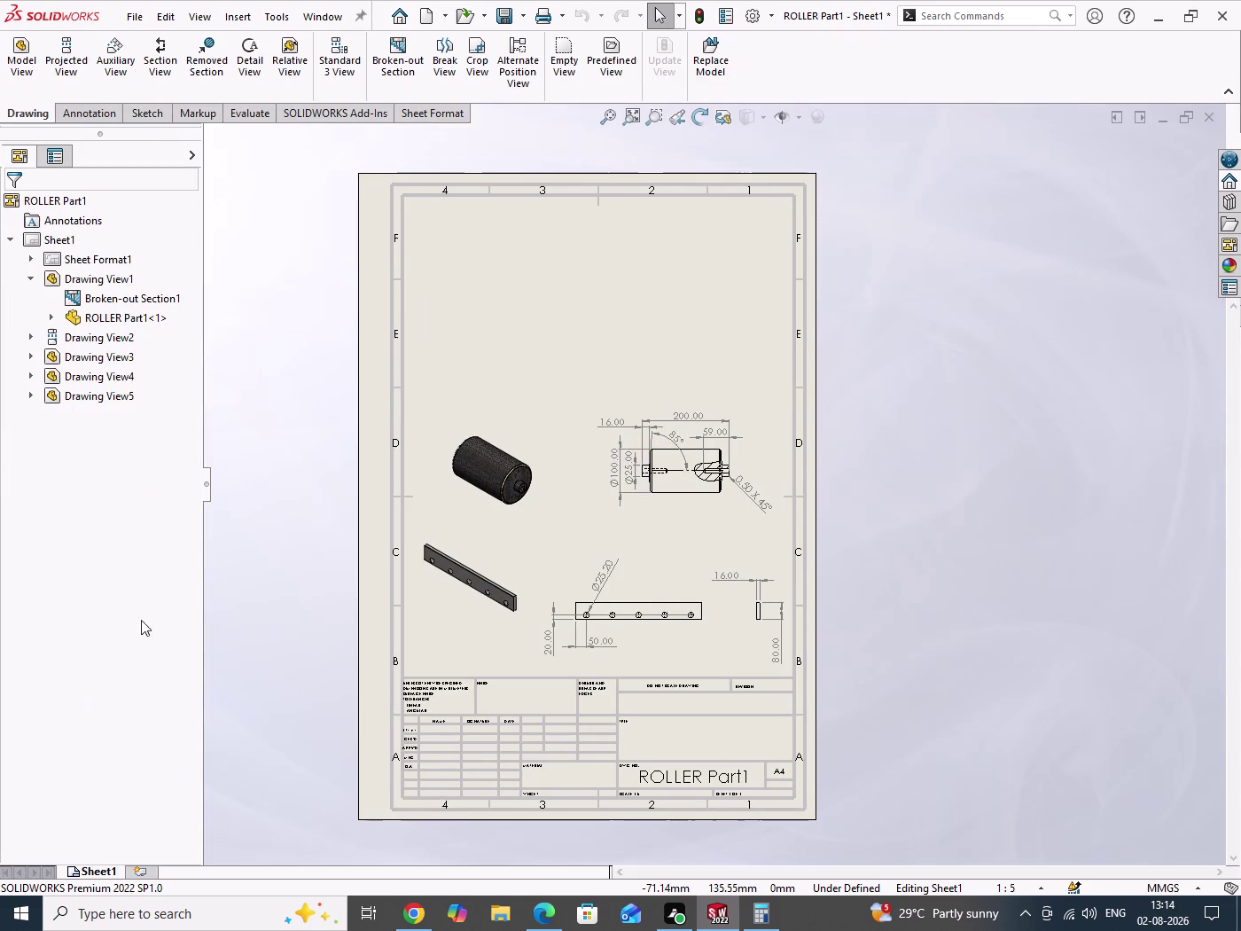
click(305, 18)
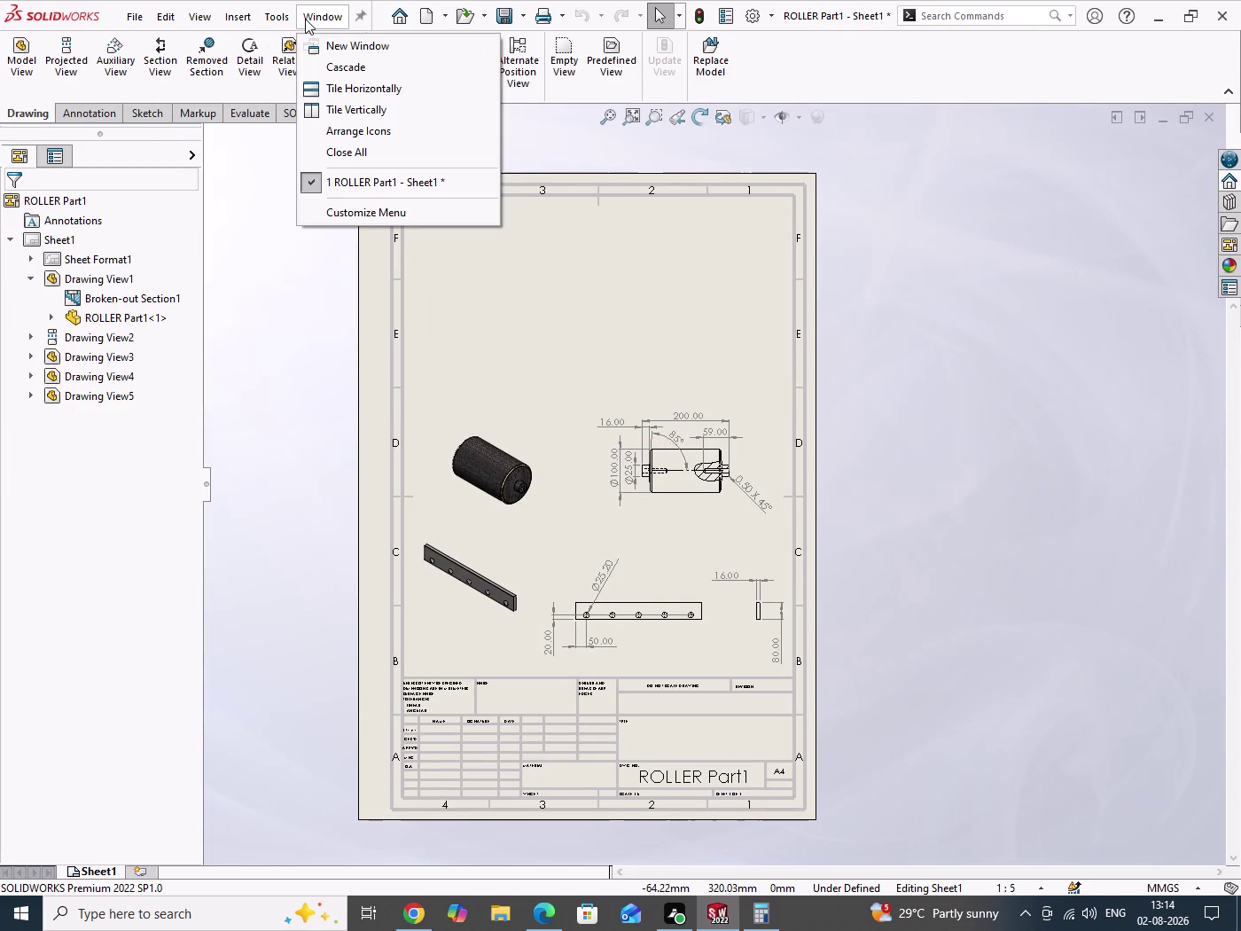
drag(294, 344, 294, 348)
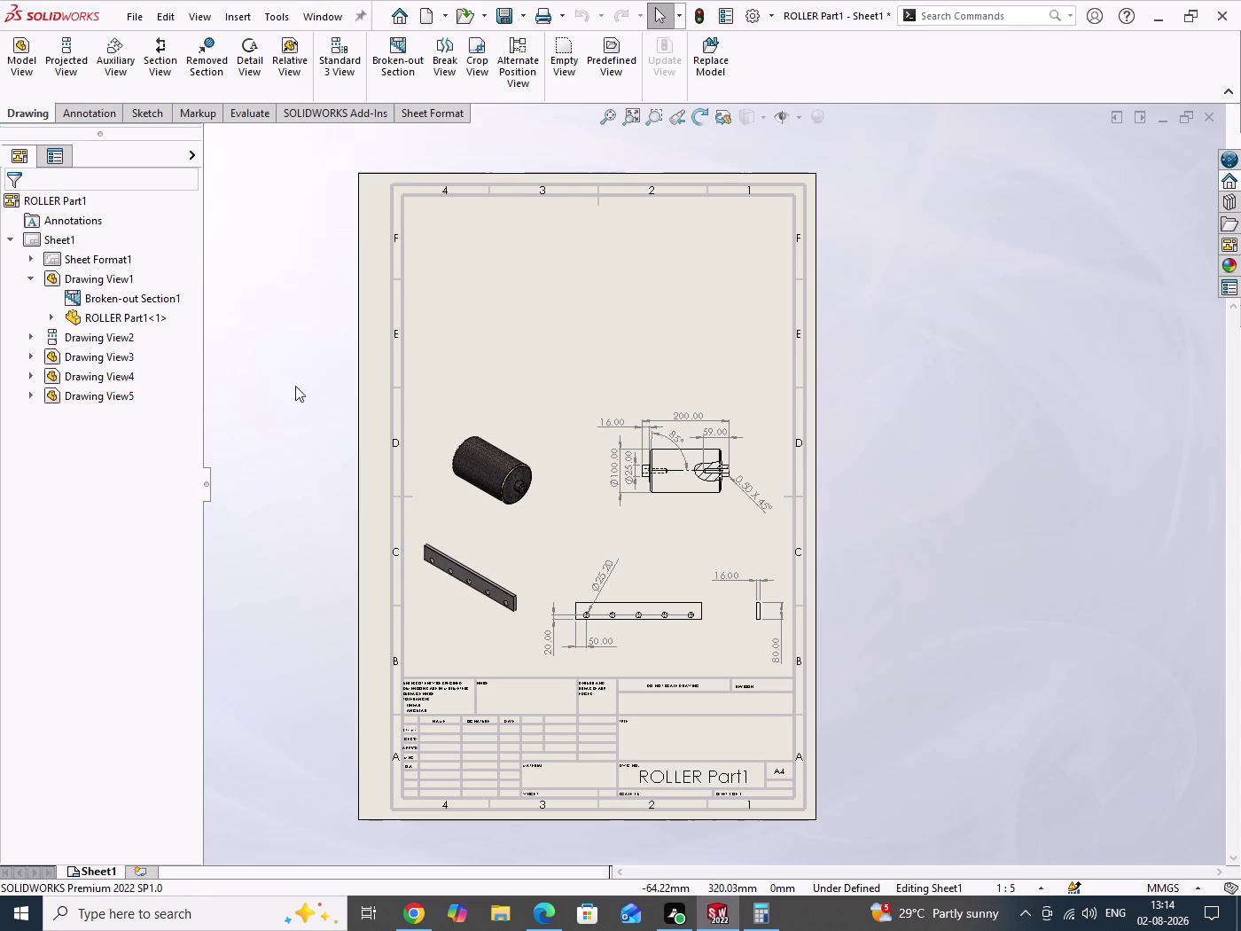
drag(294, 347, 296, 403)
click(308, 14)
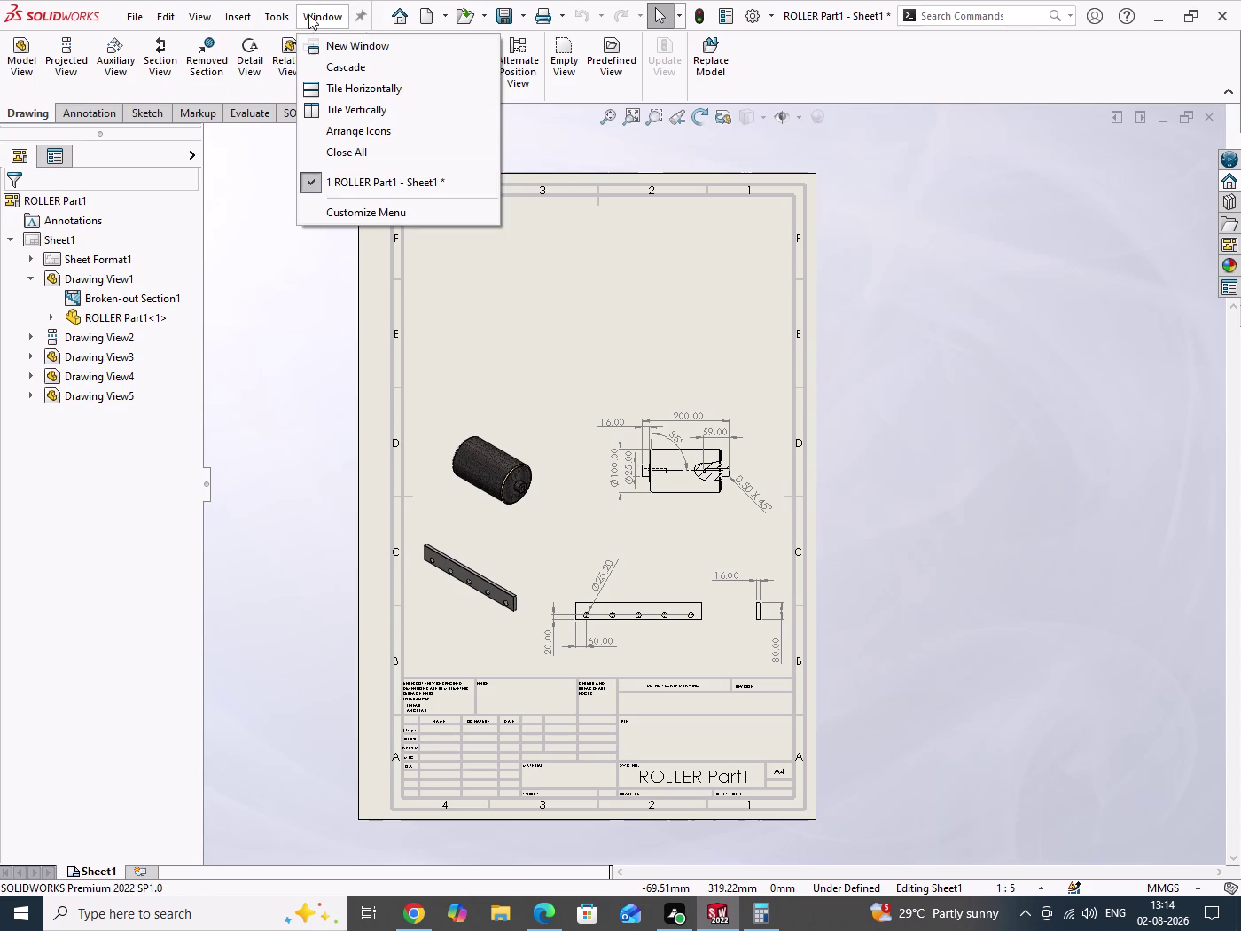
drag(271, 383, 280, 437)
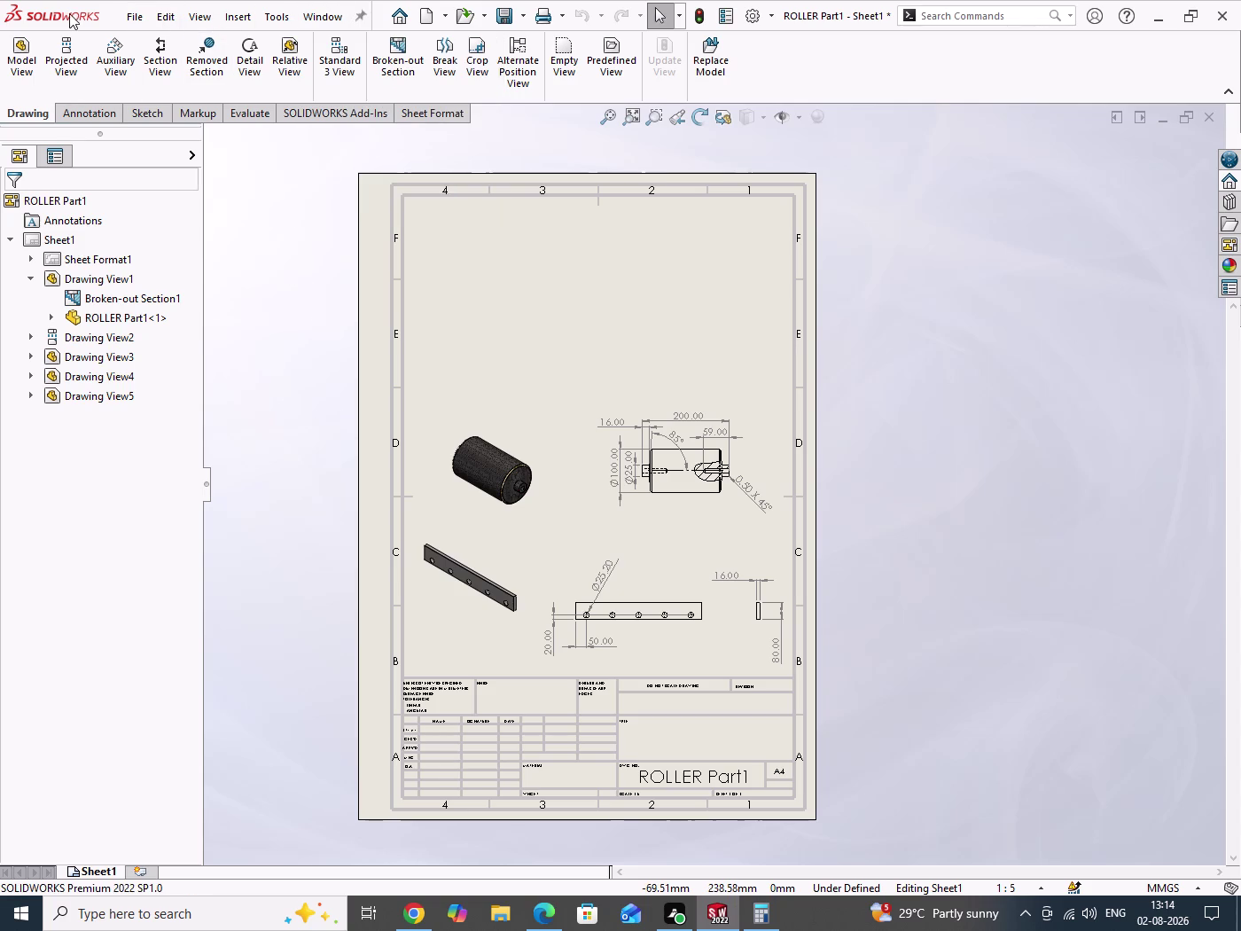
Open the file dialog, show All Files, cancel, and switch to File Explorer.
click(467, 15)
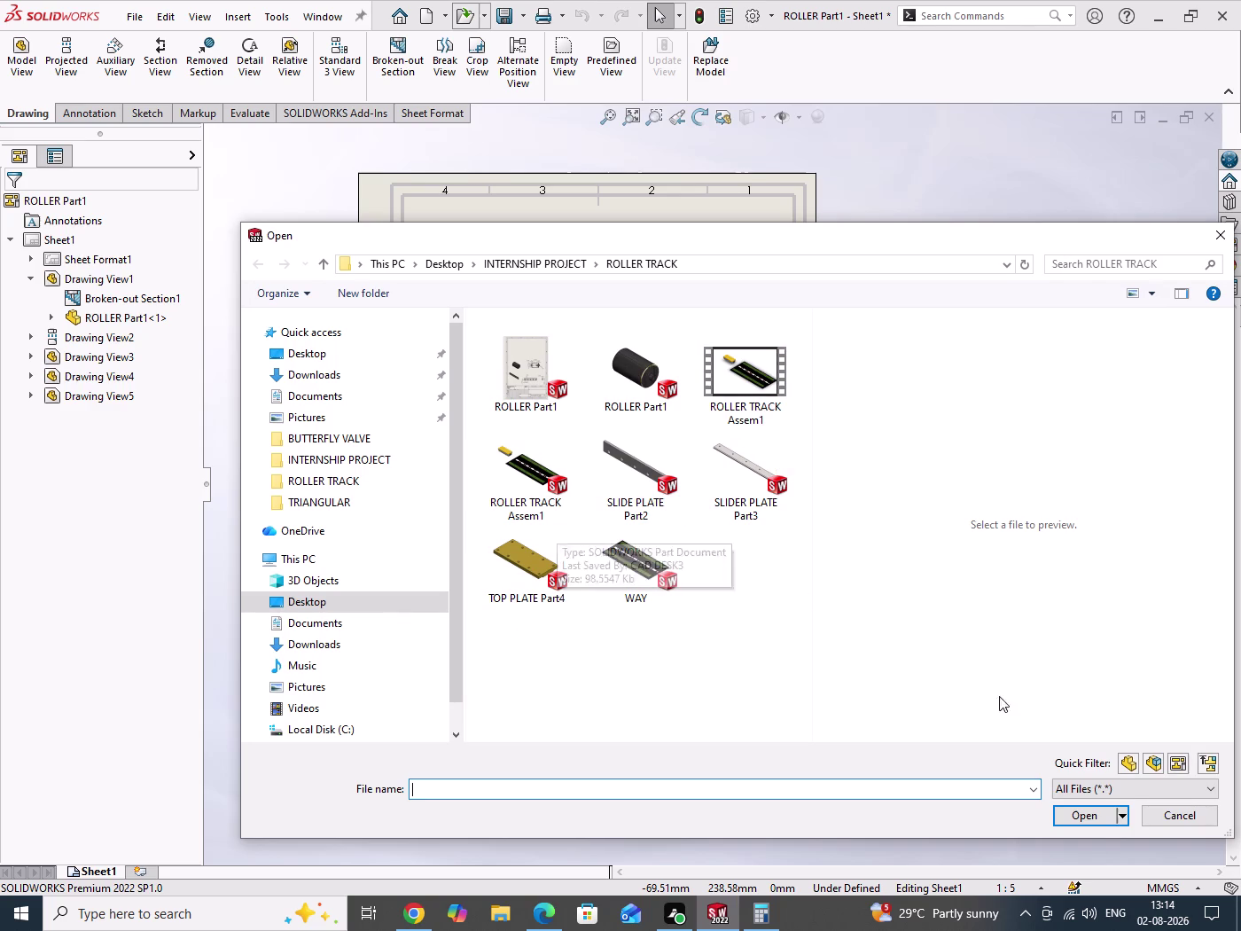
click(1087, 793)
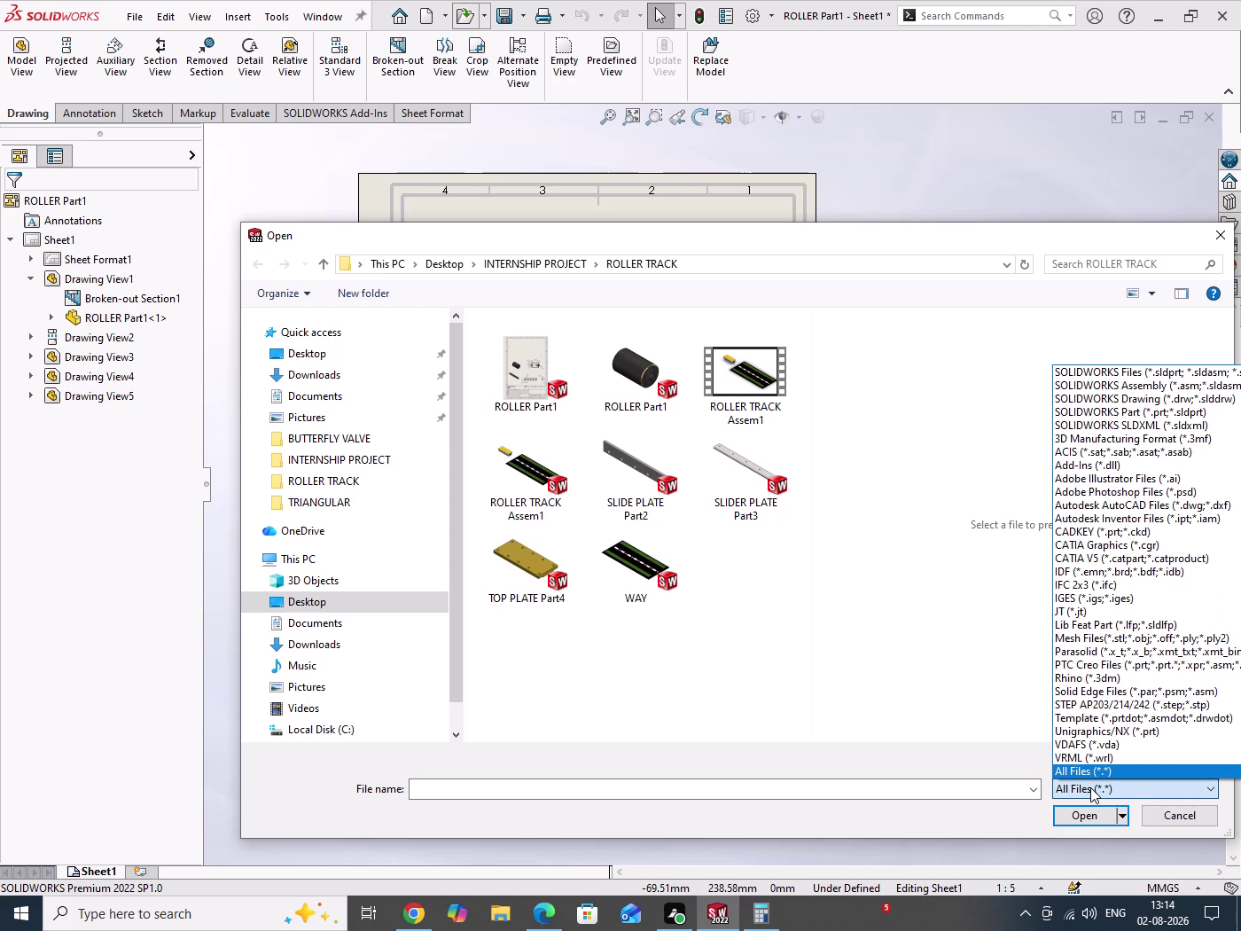
click(1091, 788)
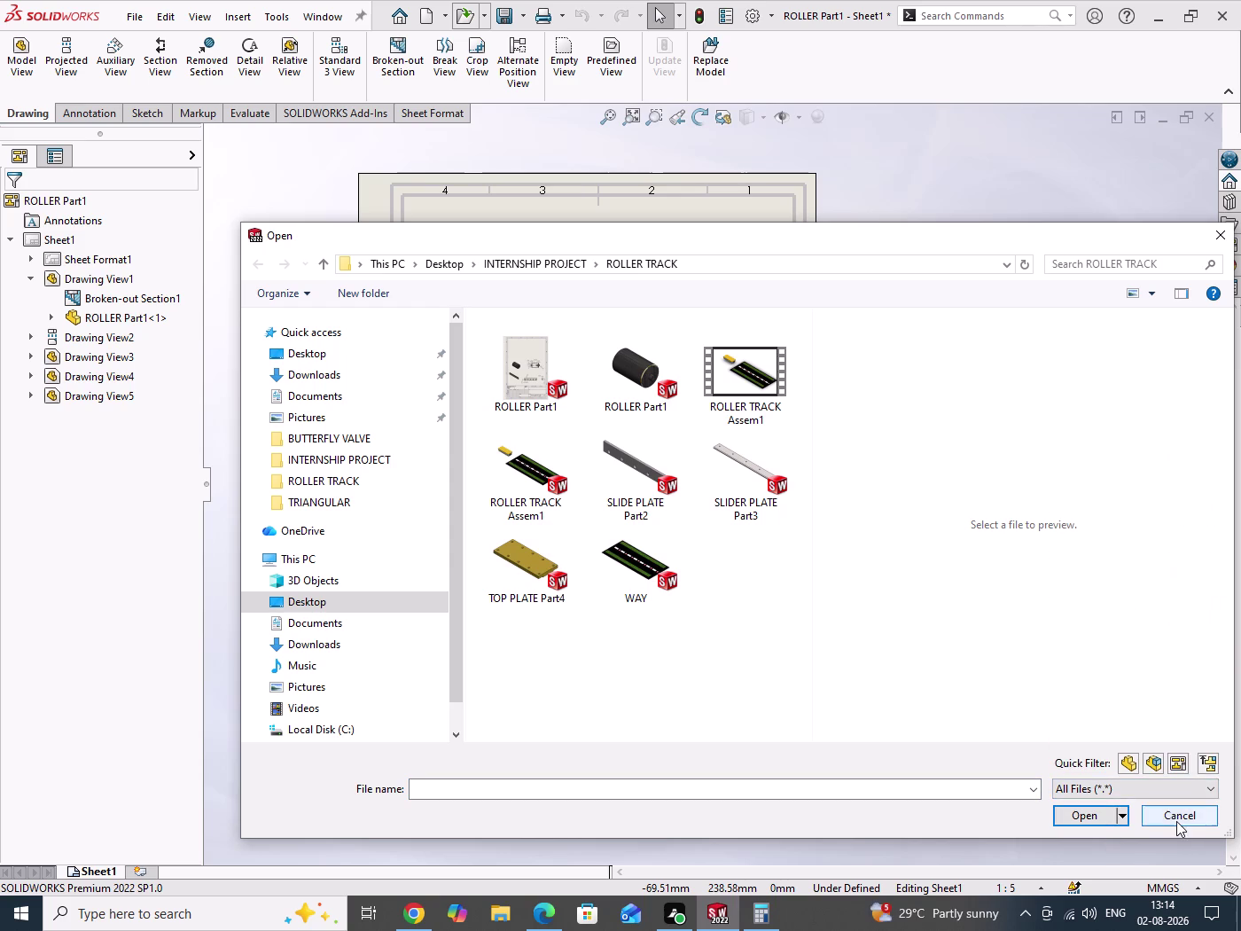
click(1177, 820)
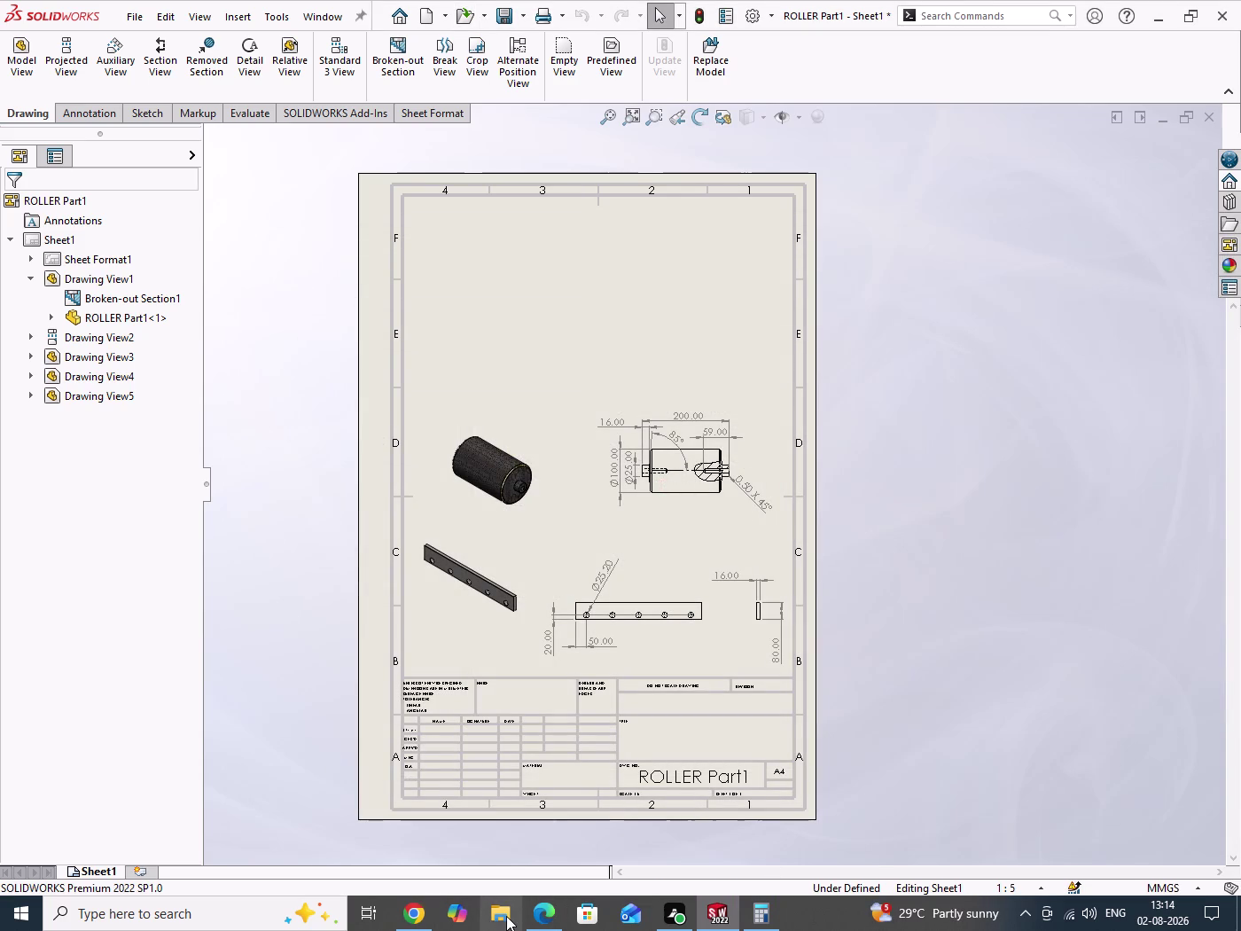
click(506, 916)
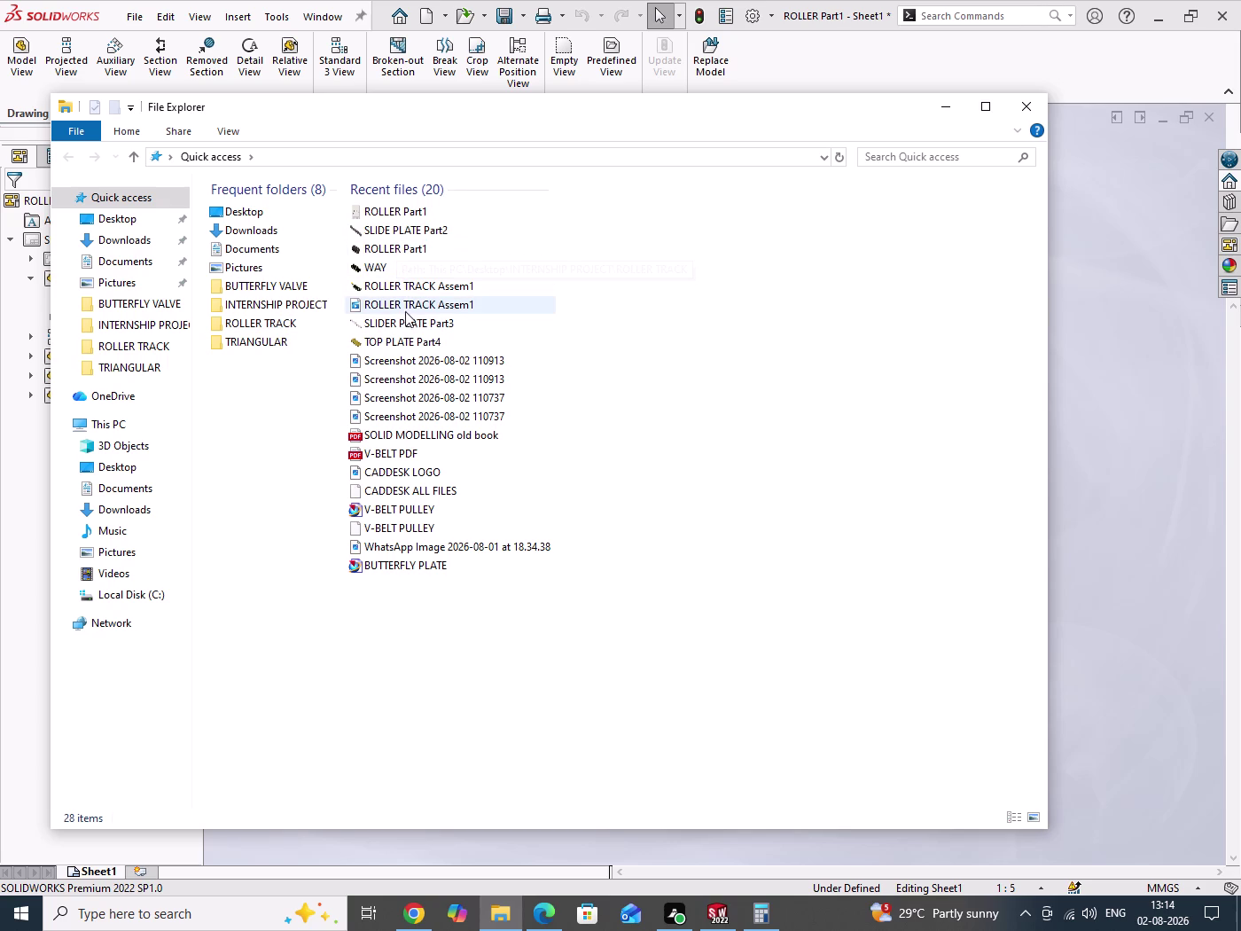
Show INTERNSHIP PROJECT > ROLLER TRACK as extra large icons, scroll the previews, close Explorer.
double_click(251, 308)
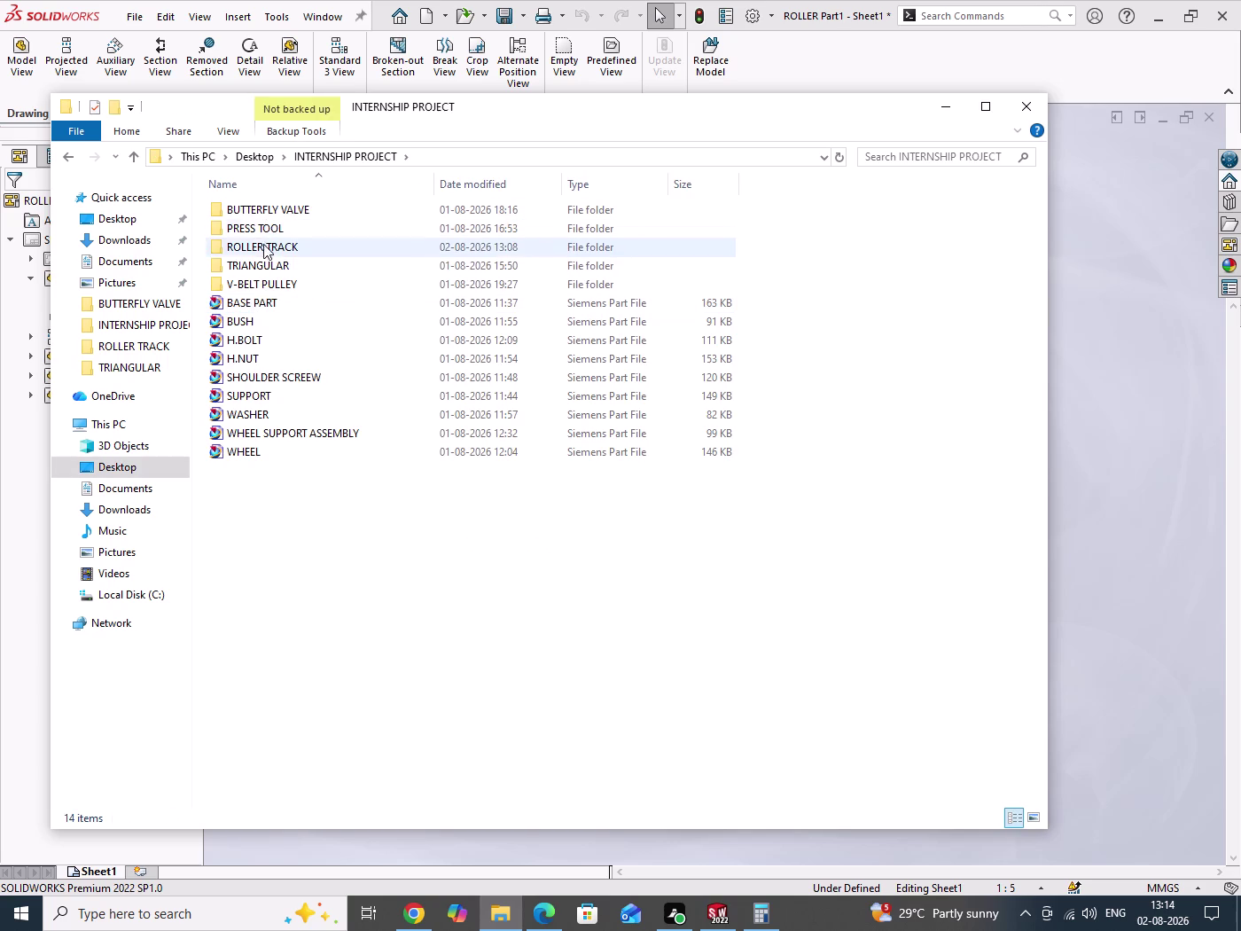
double_click(250, 250)
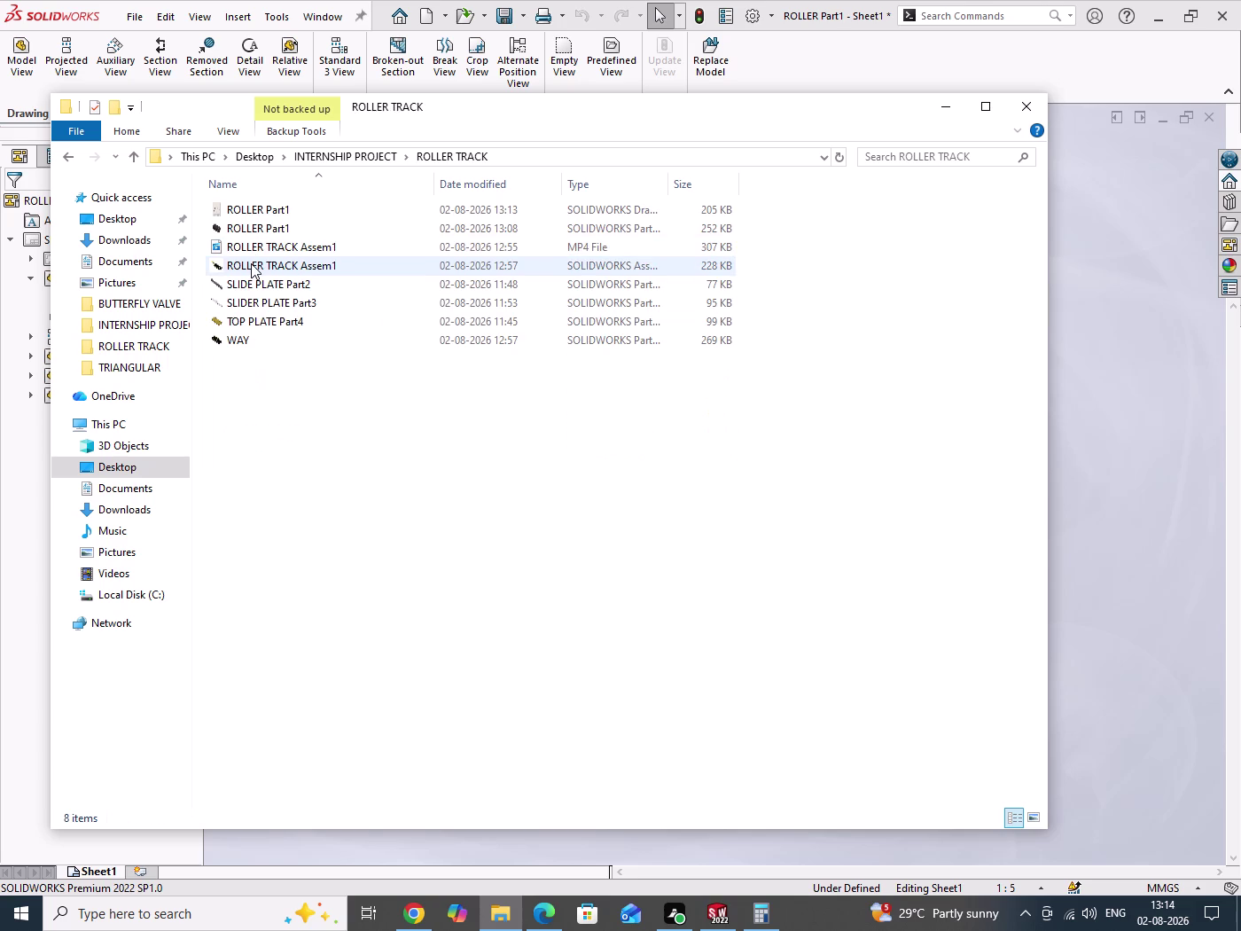
click(251, 263)
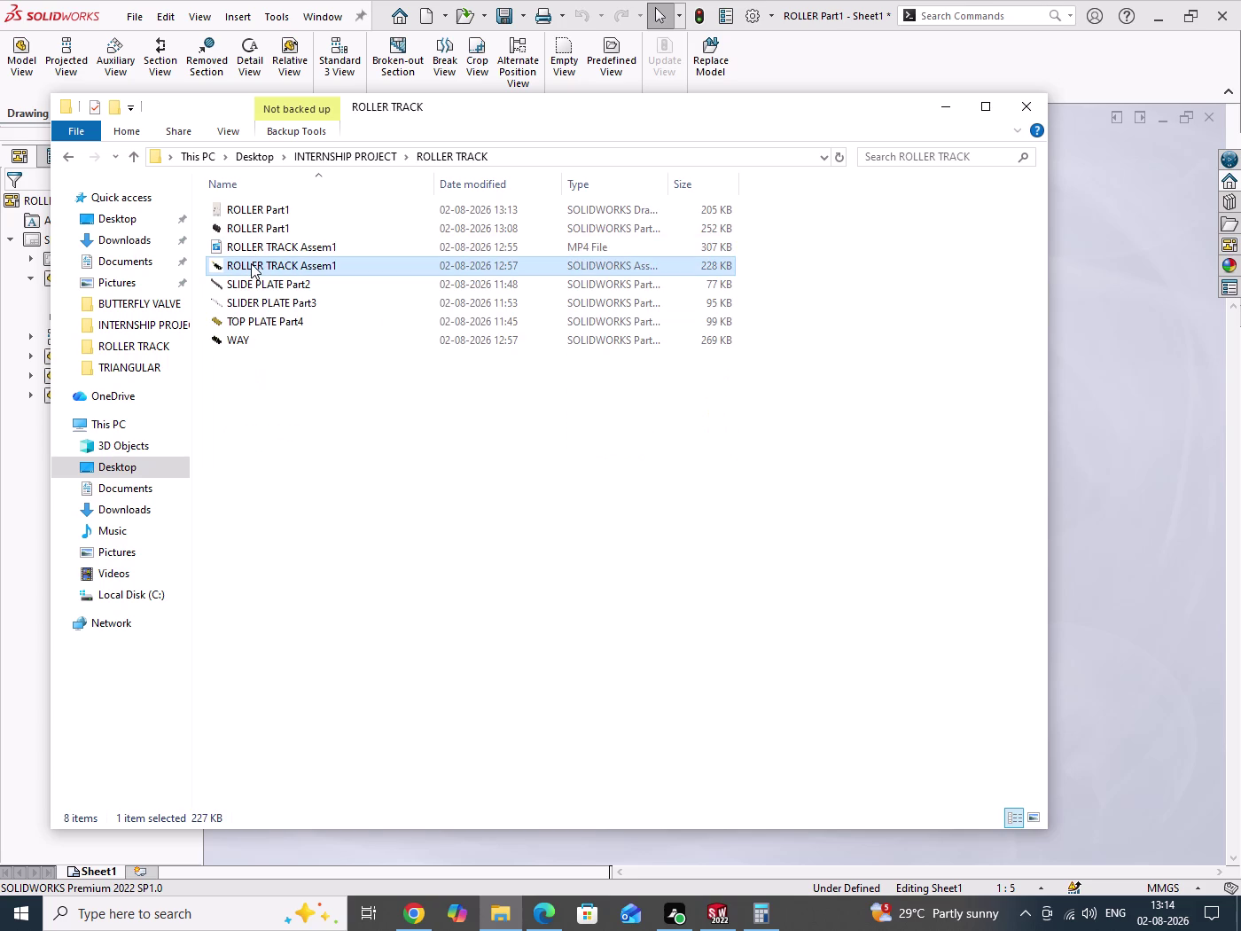
click(227, 131)
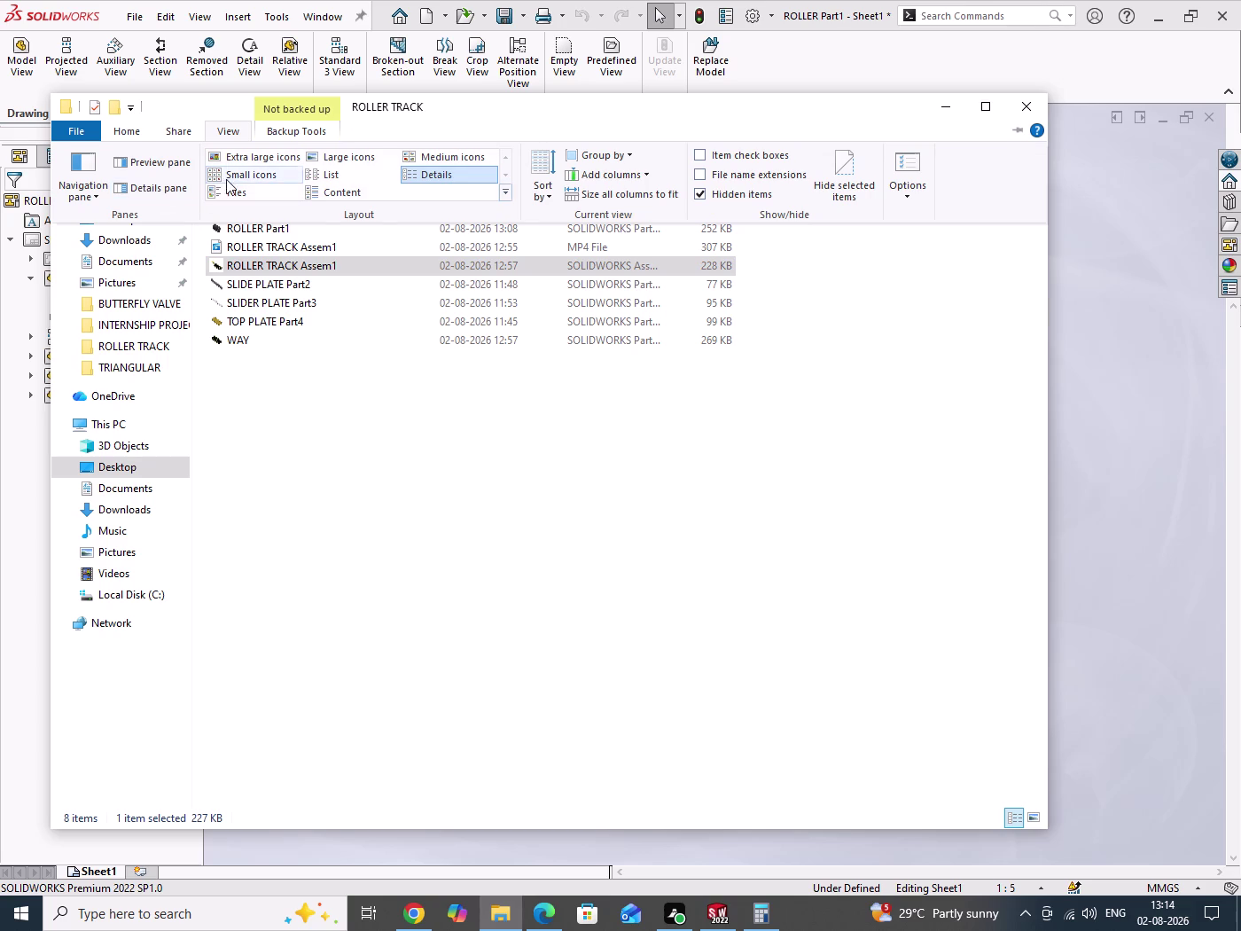
click(247, 162)
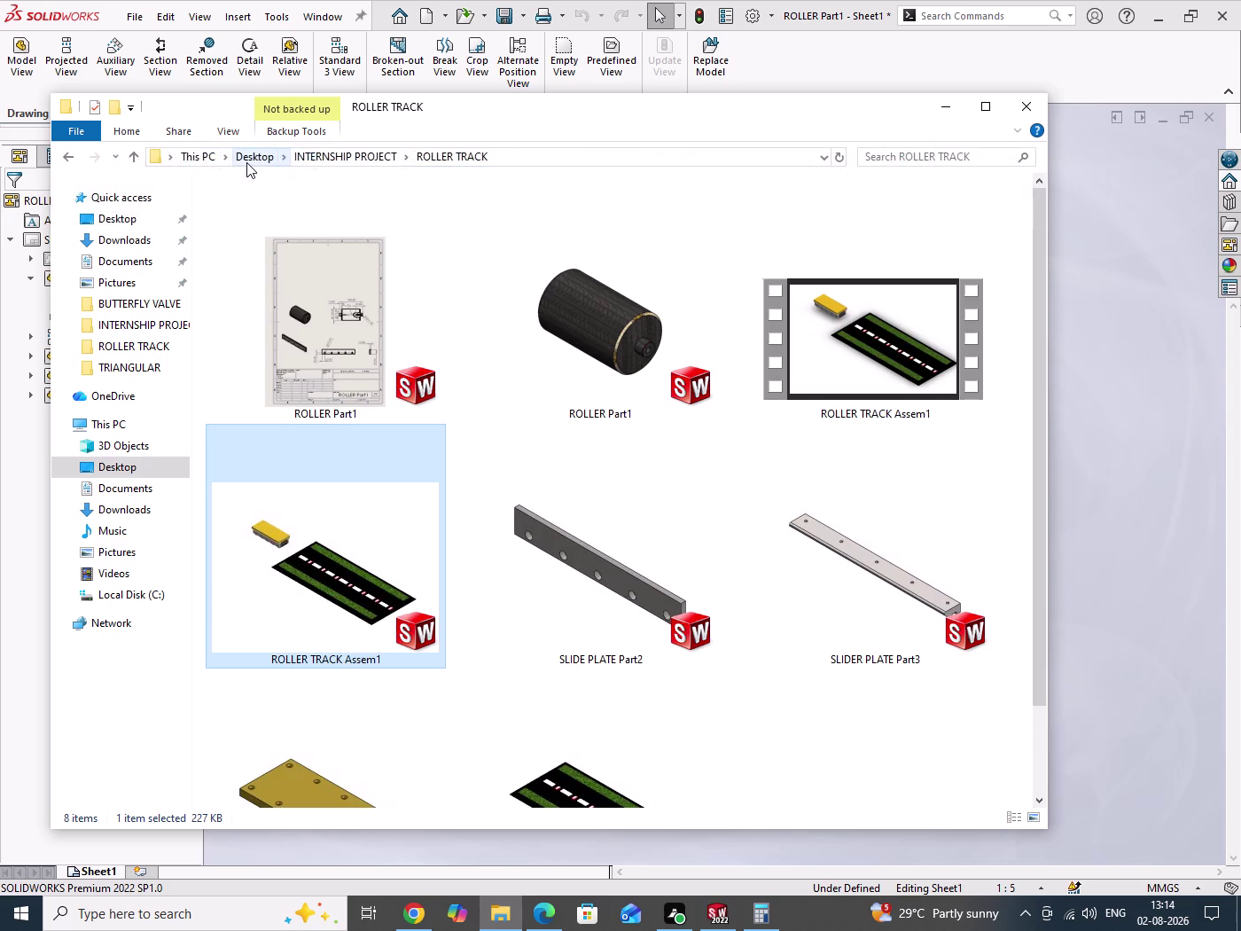
scroll(down, 3)
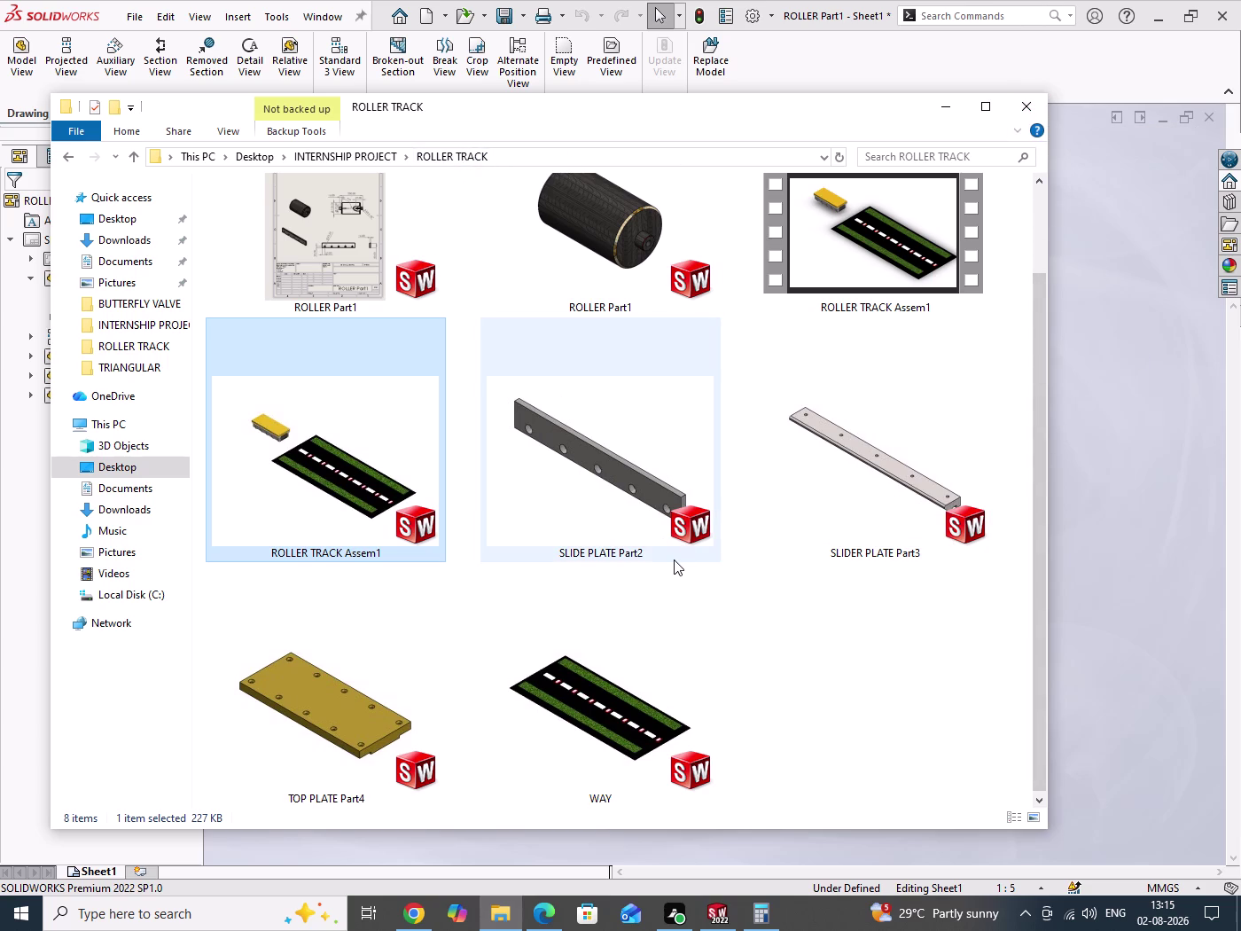
scroll(down, 3)
click(1026, 98)
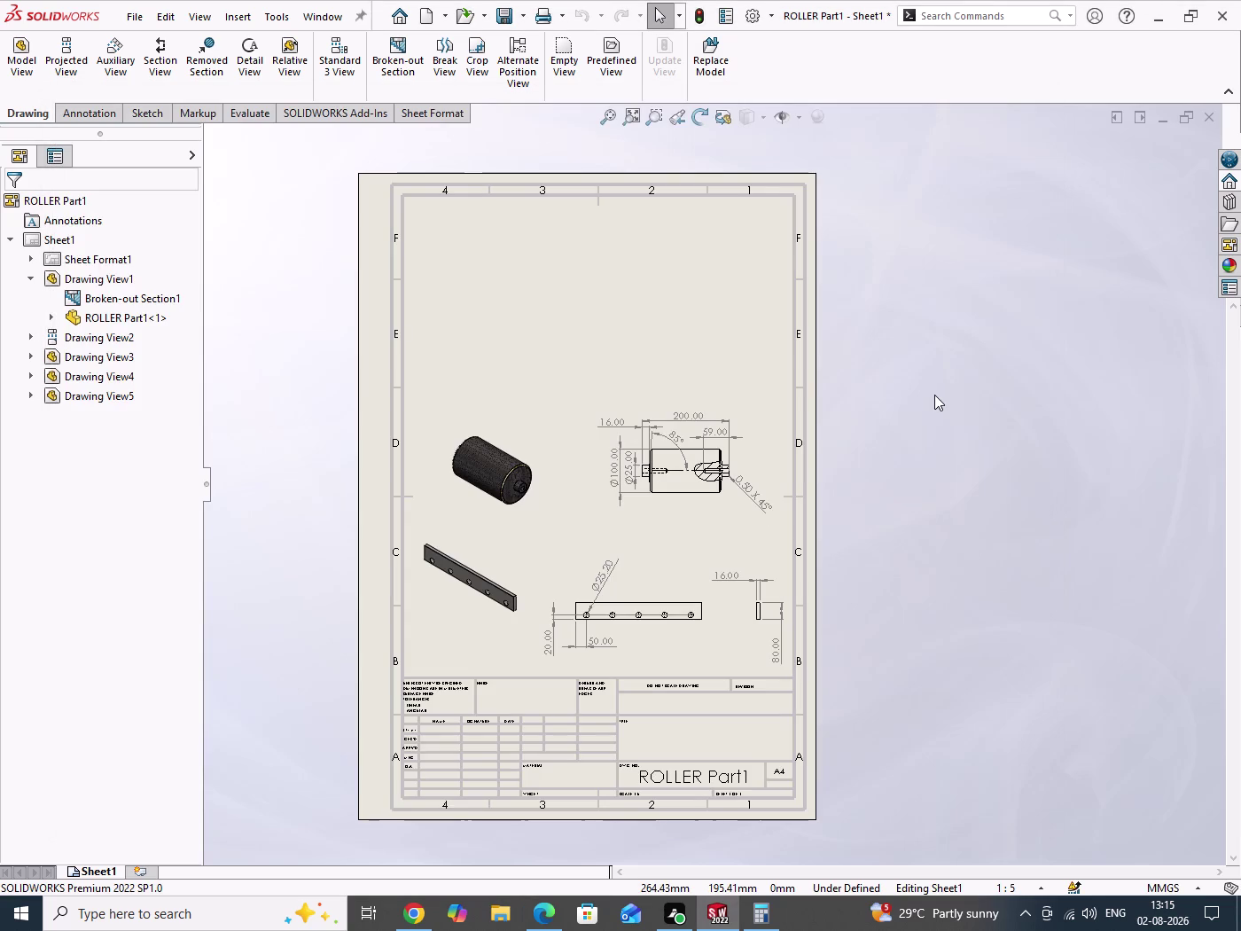
Open the ROLLER TRACK Assem1 assembly, accepting the low memory warning.
drag(948, 283, 999, 456)
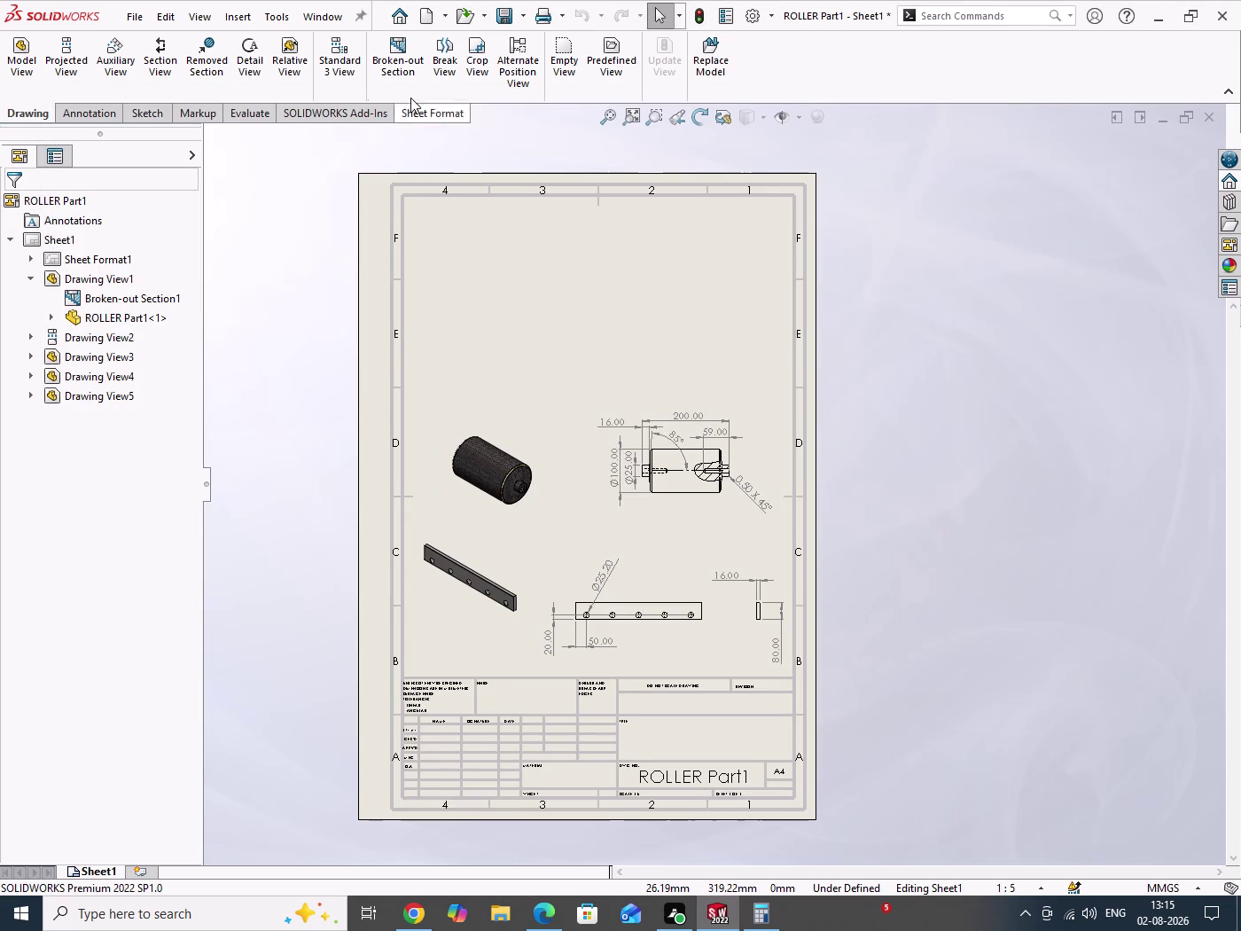
click(459, 13)
click(528, 453)
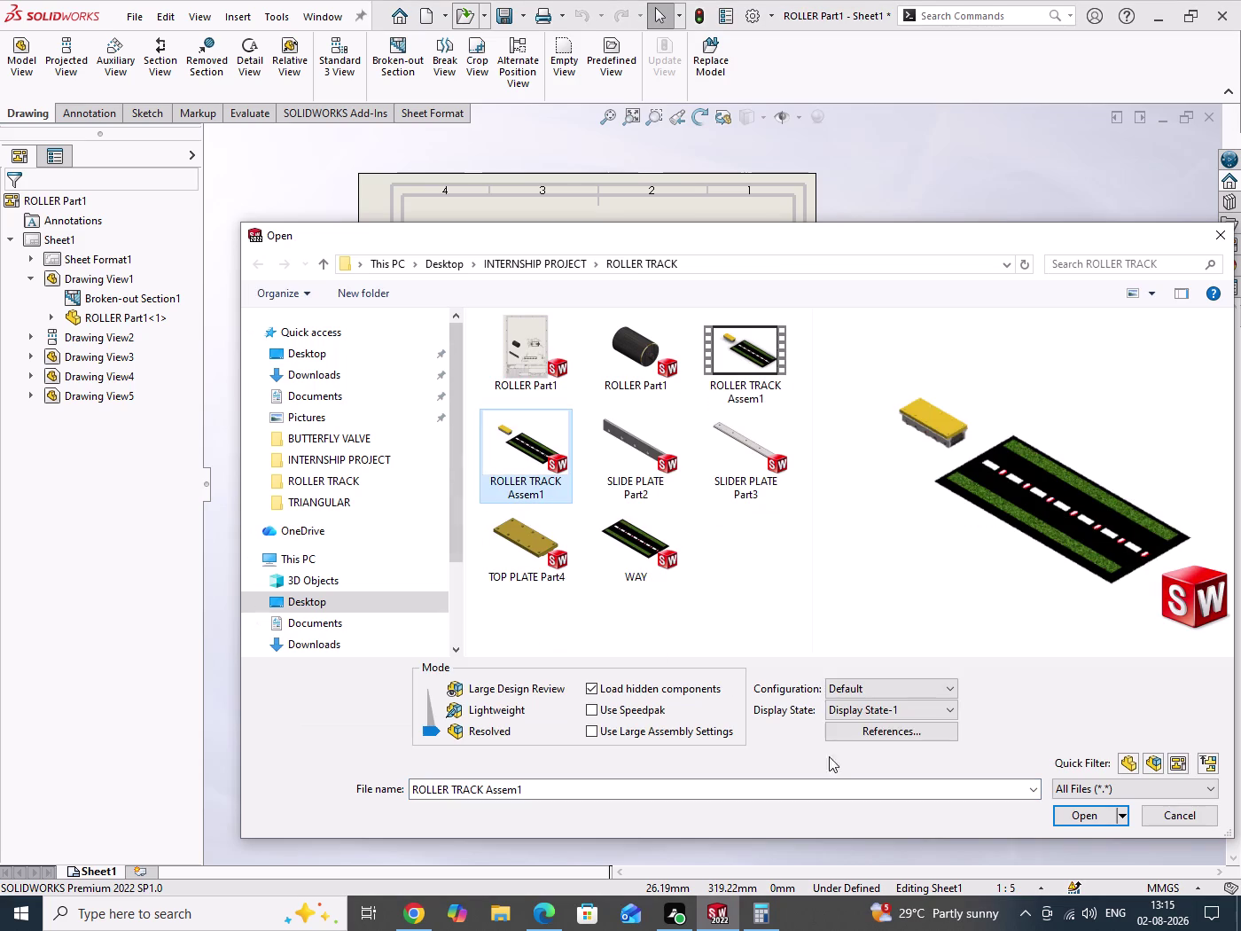
click(1096, 820)
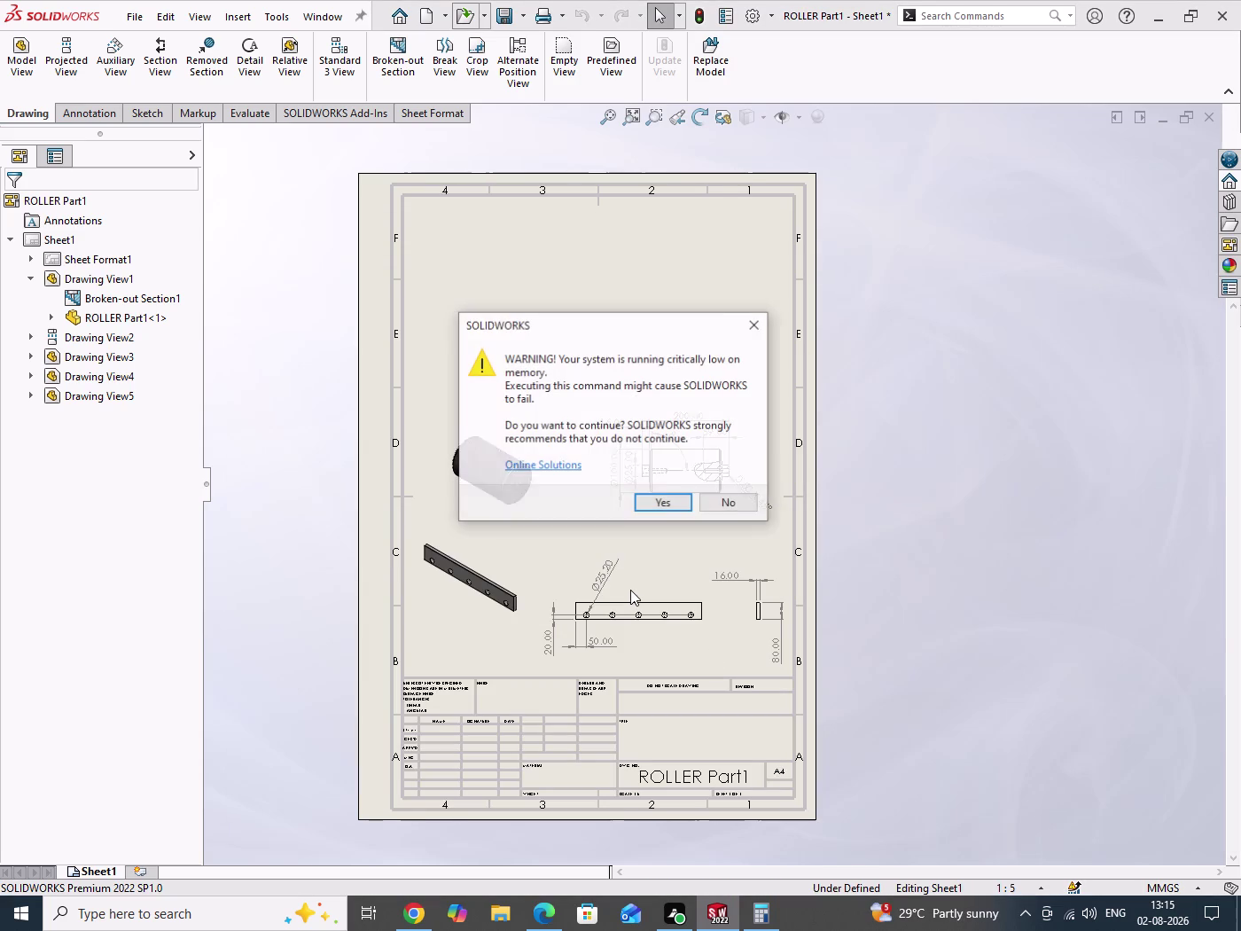
click(656, 508)
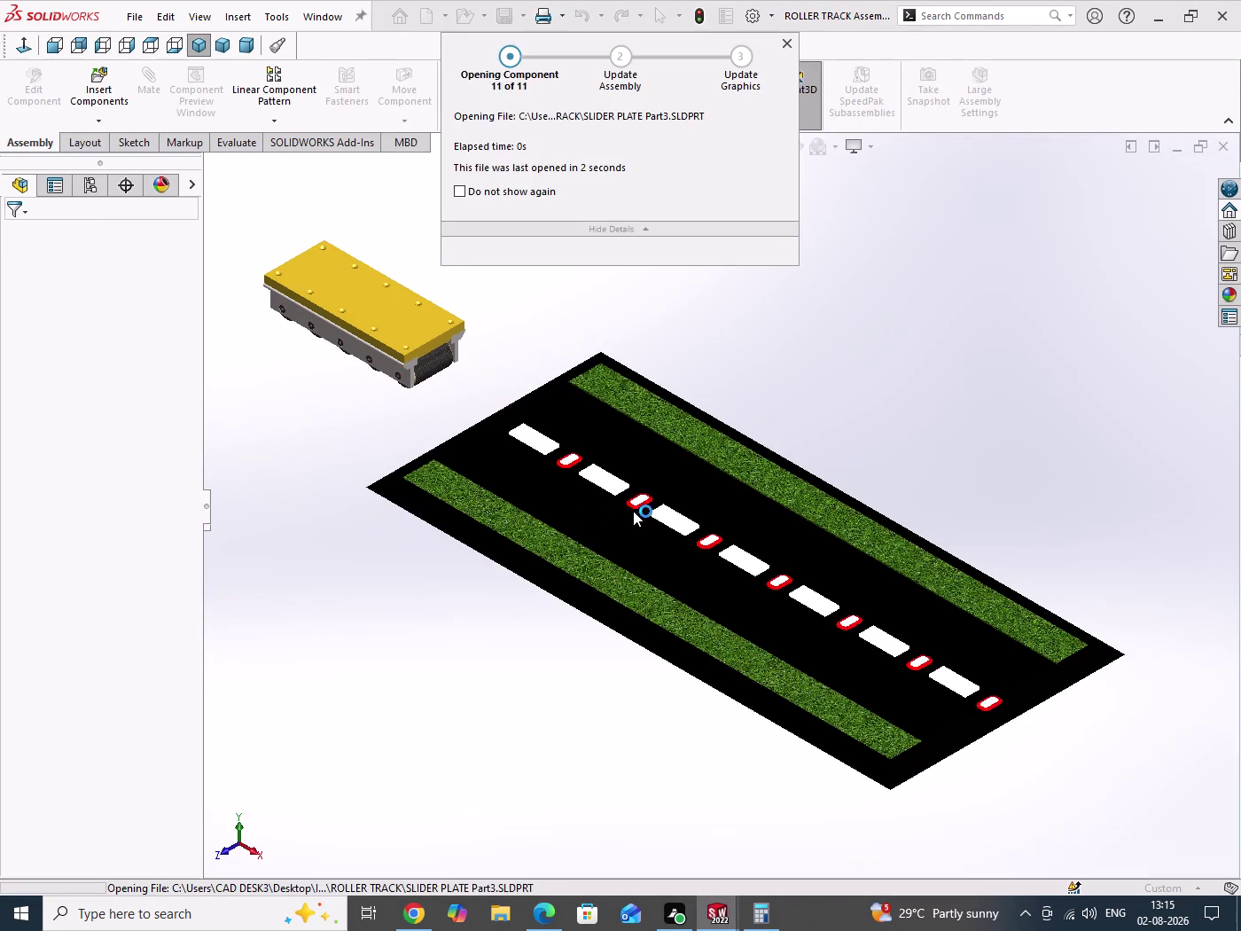
click(636, 472)
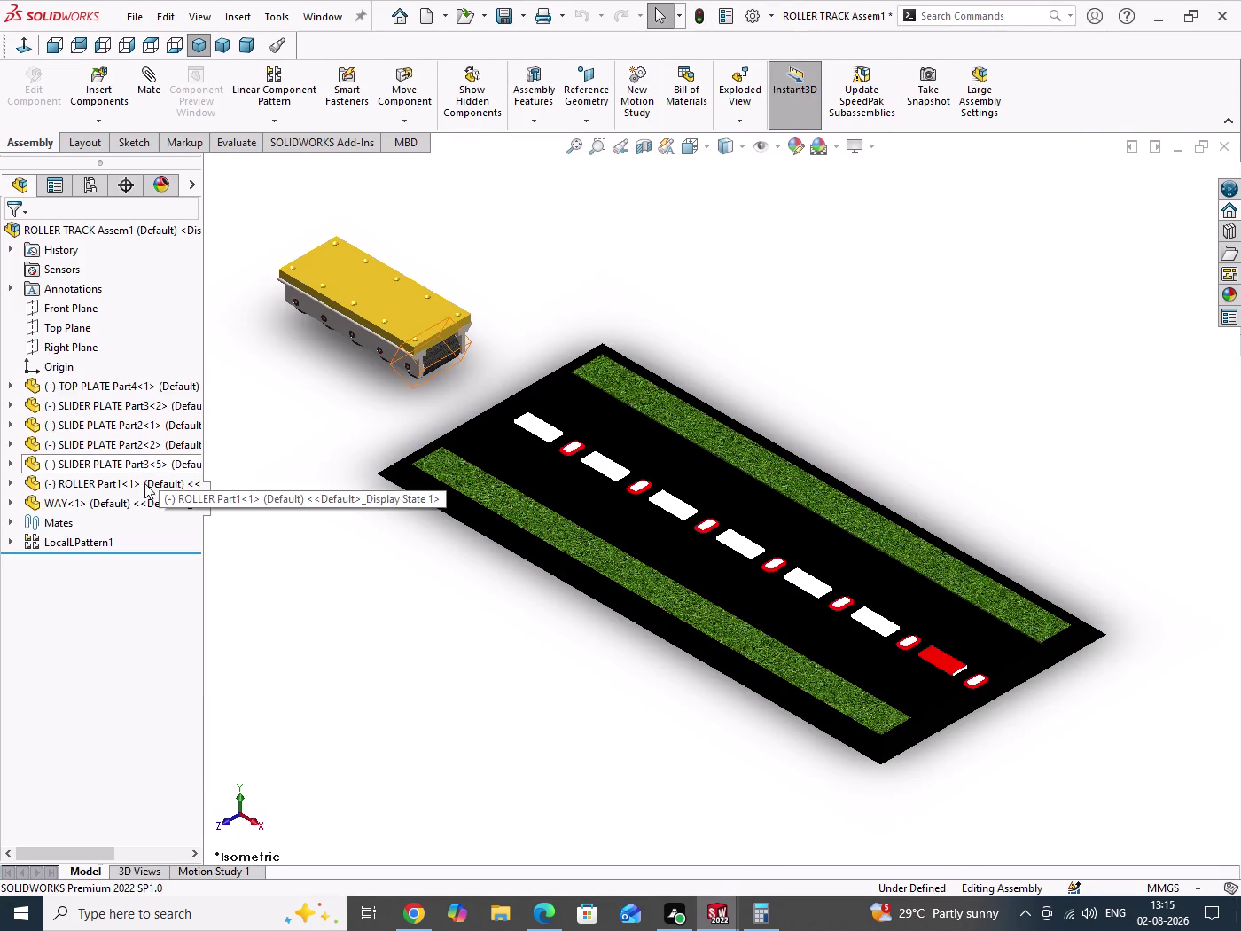
Hide the WAY track component and centre the roller carriage in view.
right_click(63, 505)
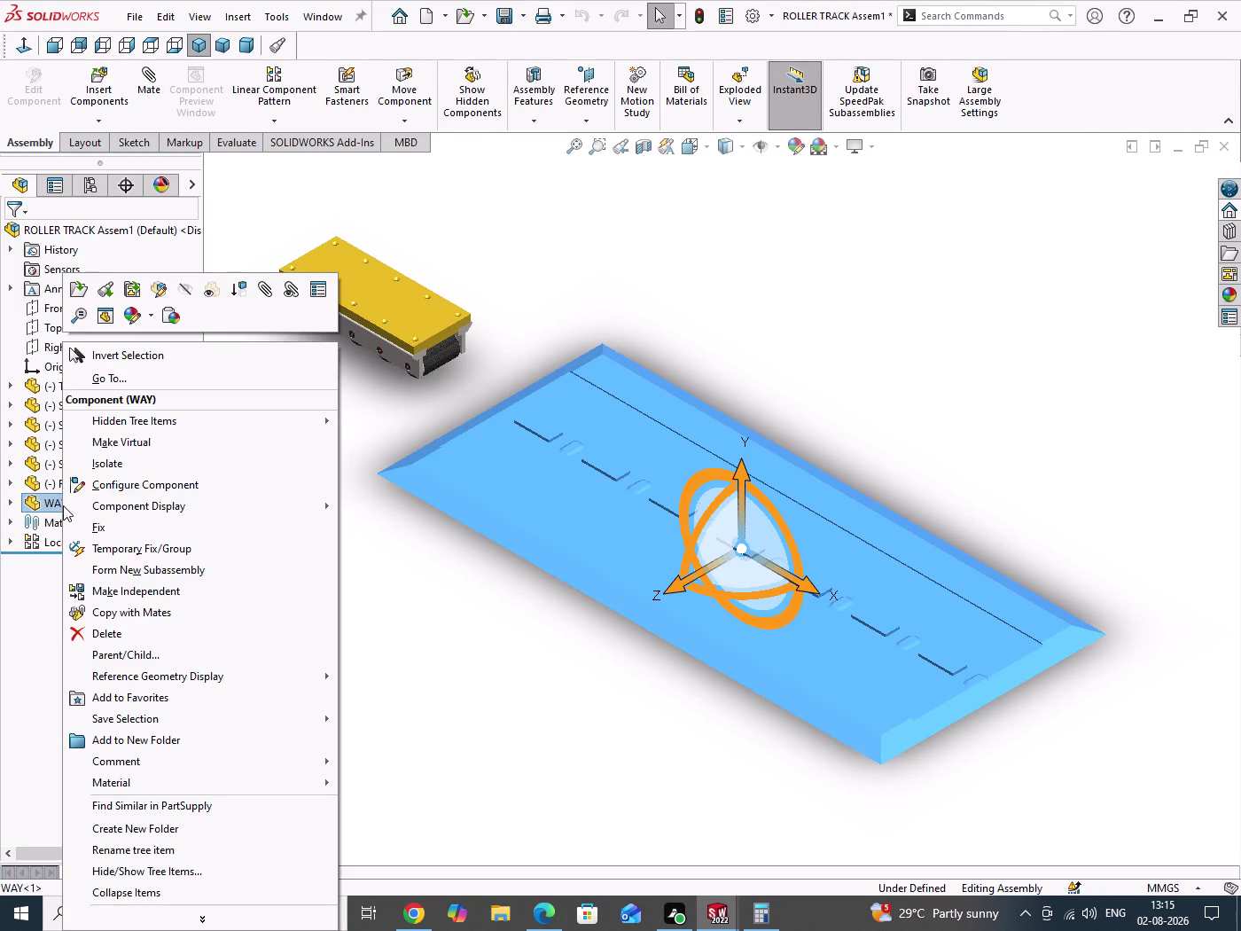
click(183, 288)
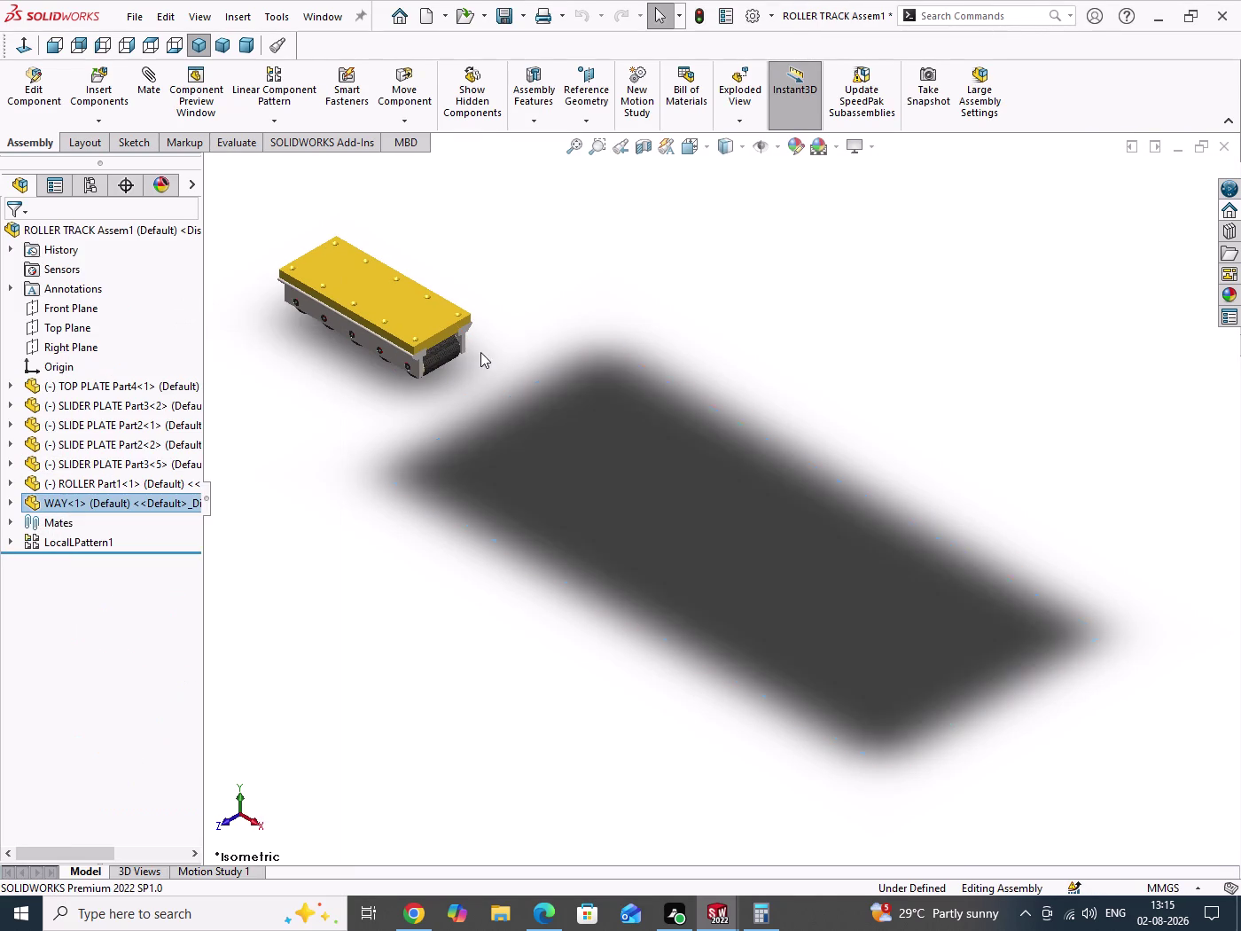
drag(778, 355, 777, 463)
scroll(up, 3)
scroll(down, 3)
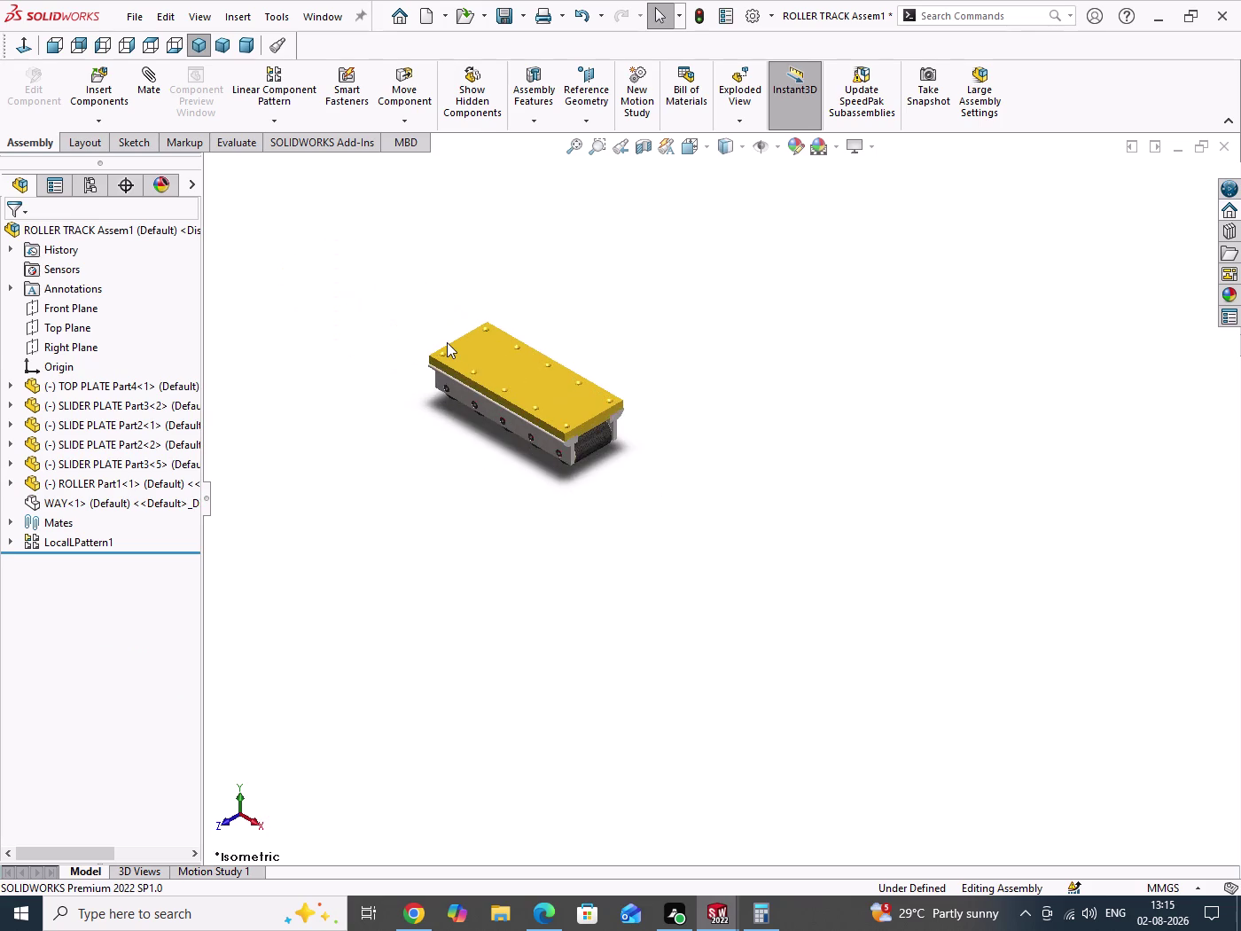
scroll(down, 3)
scroll(down, 3)
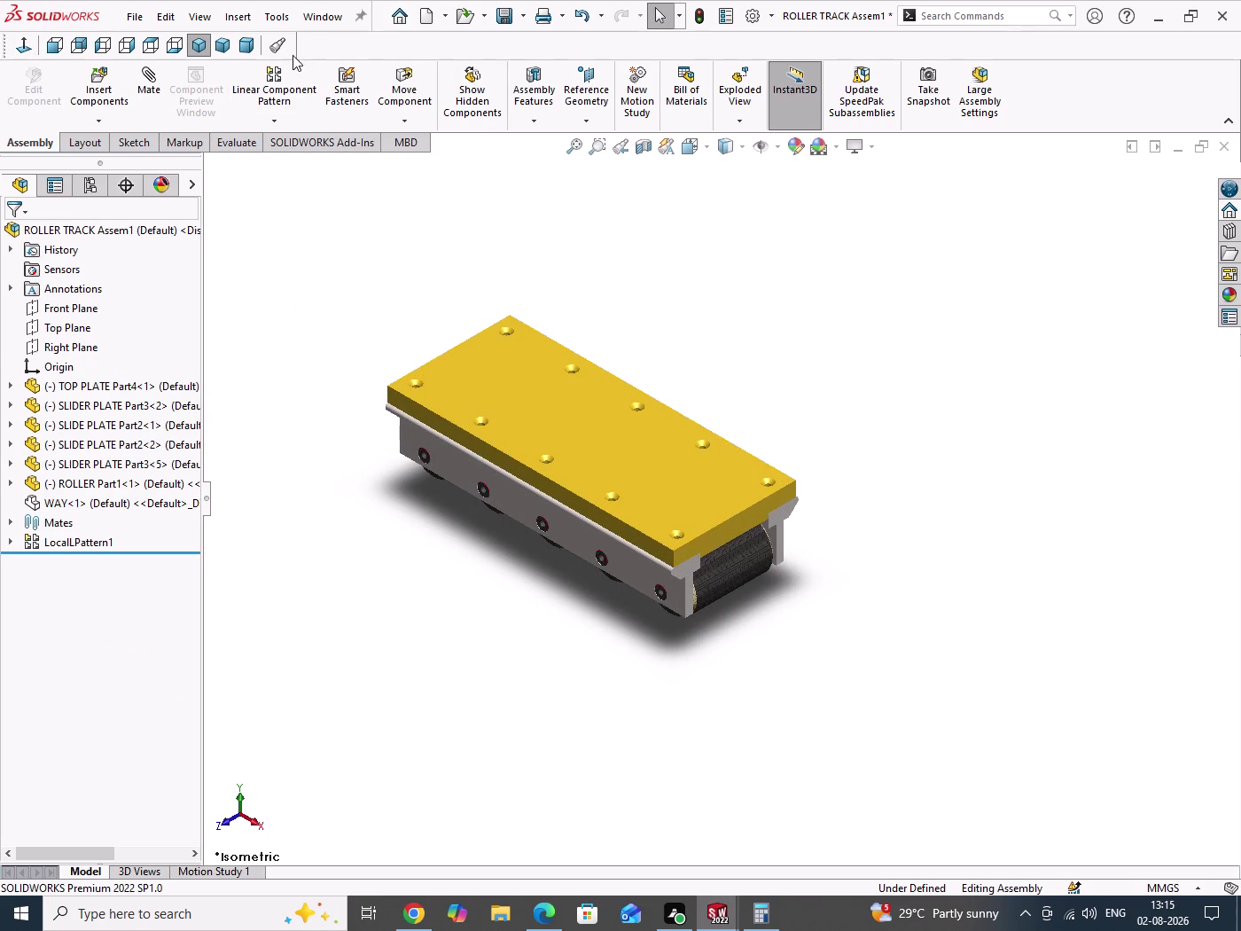
click(134, 14)
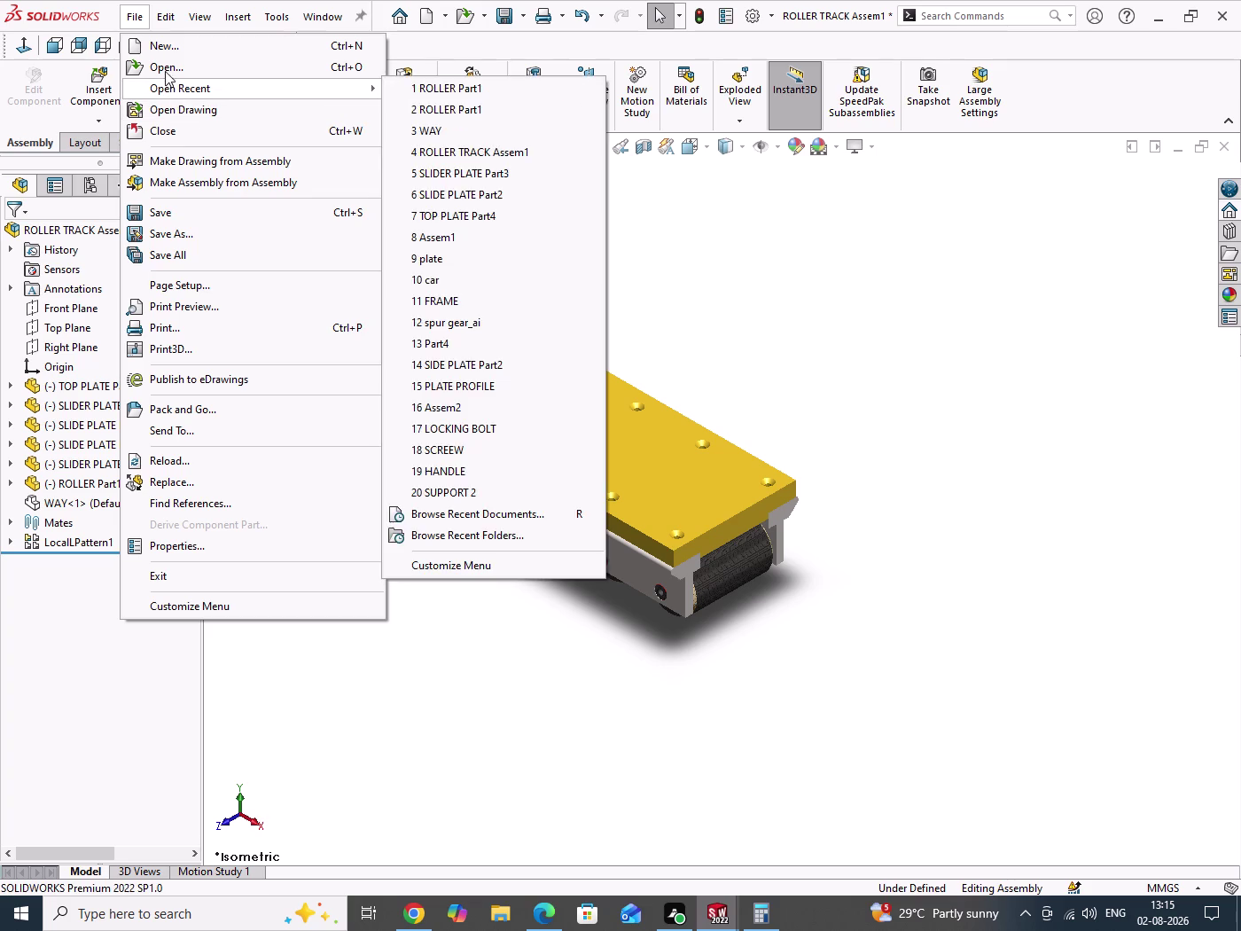
In Save As, type the prefix 'NO WA' before the name ROLLER TRACK Assem1.
click(162, 236)
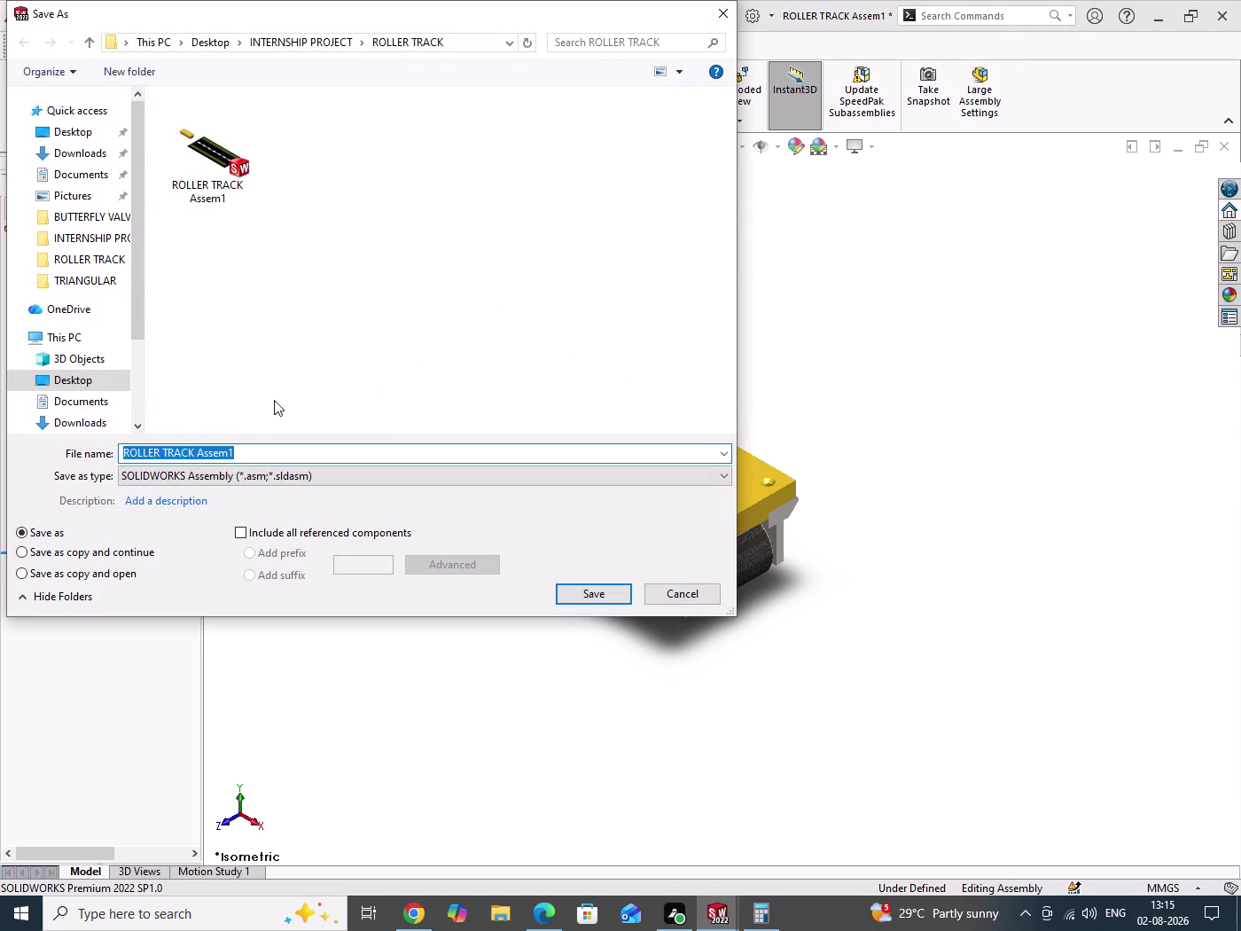
click(159, 455)
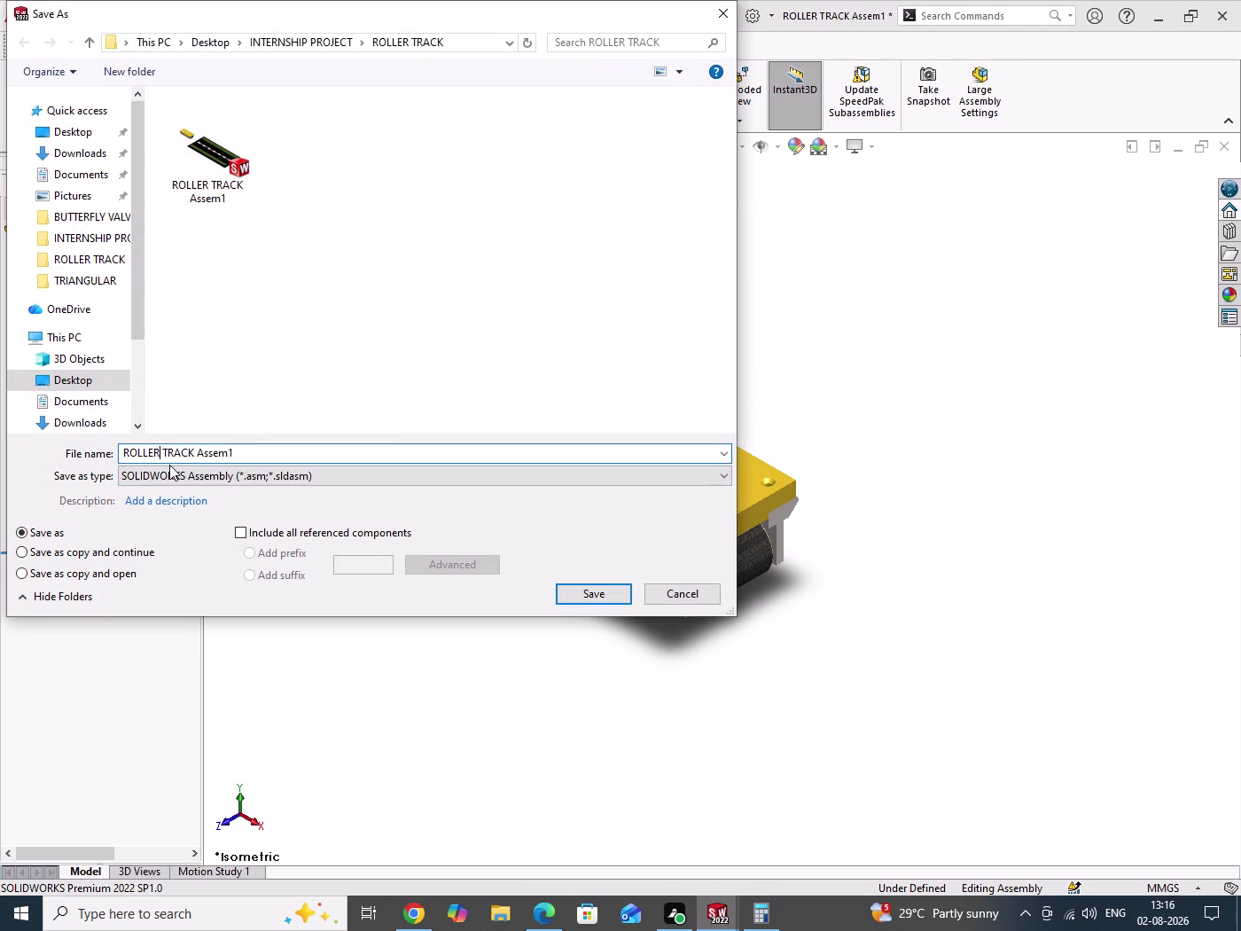
click(238, 454)
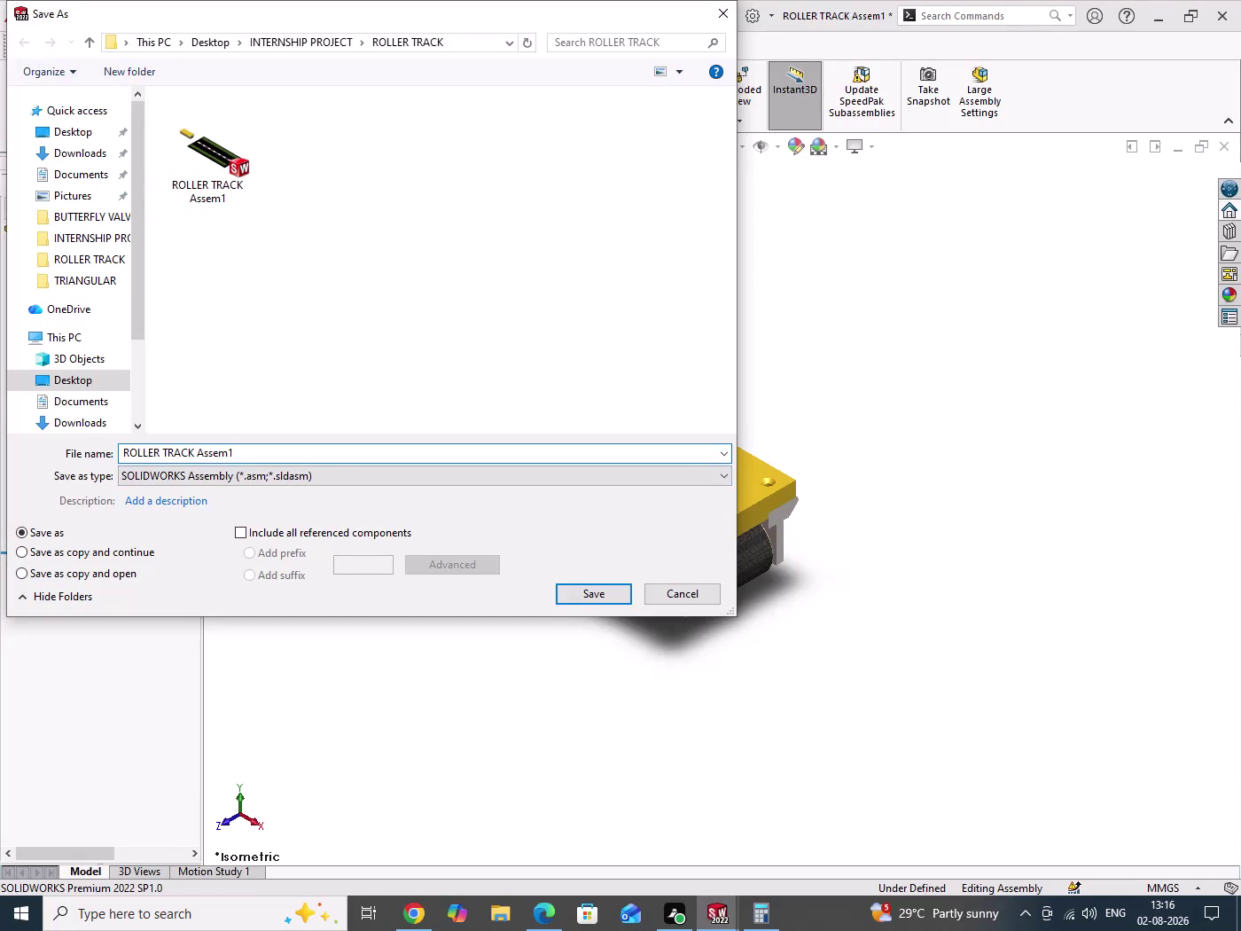
key(space)
key(Left)
key(Left)
key(Left)
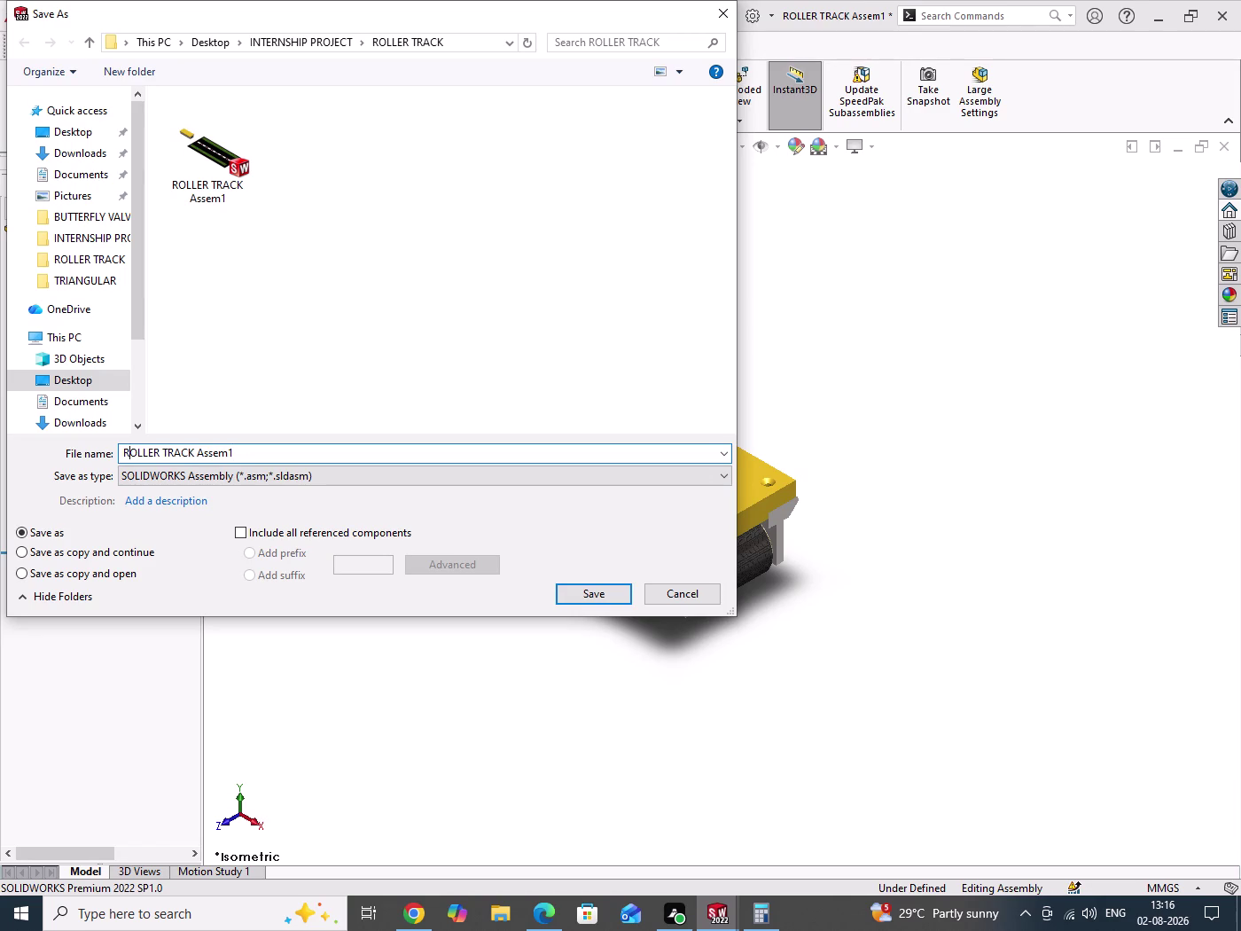
text(NO)
key(space)
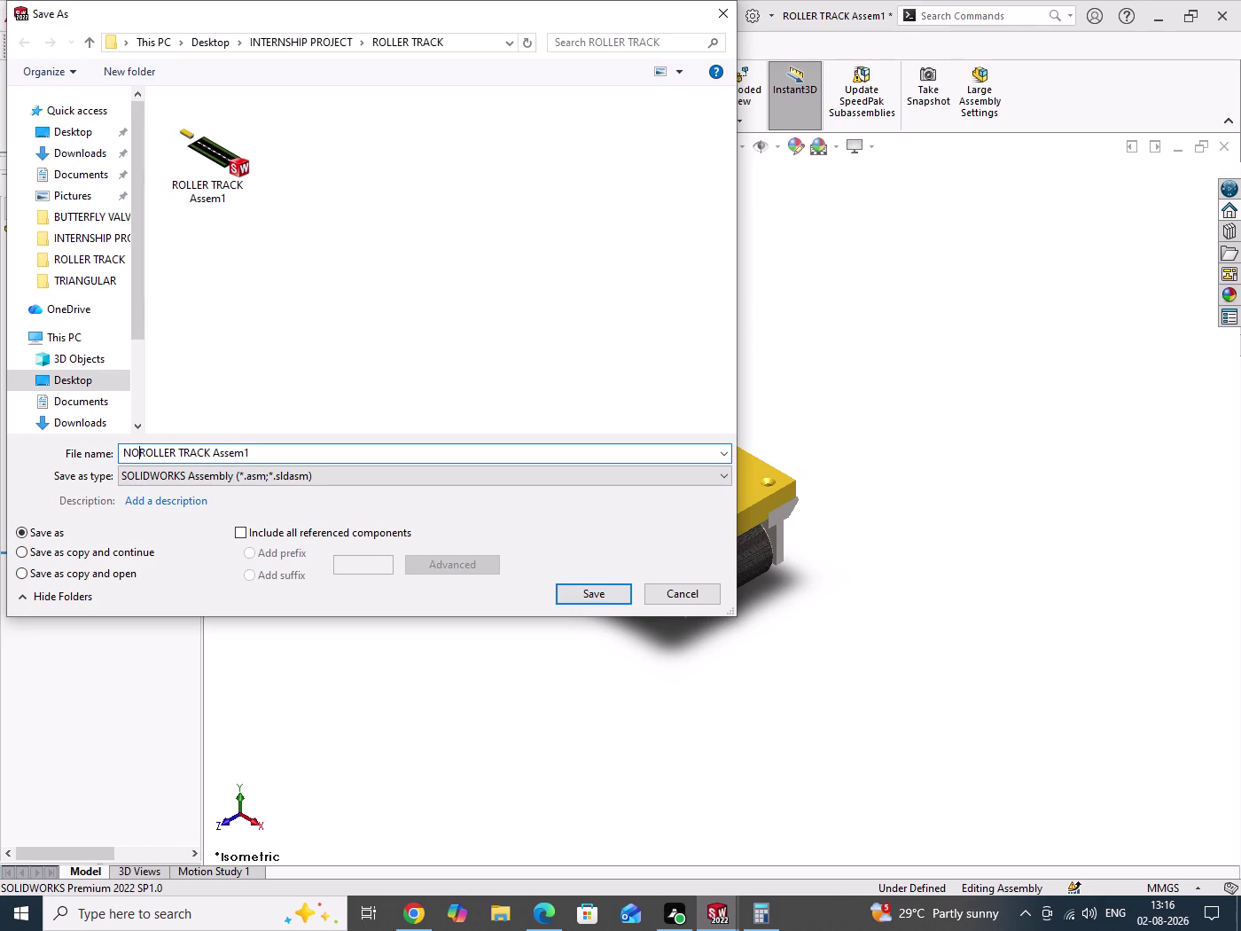
text(WA)
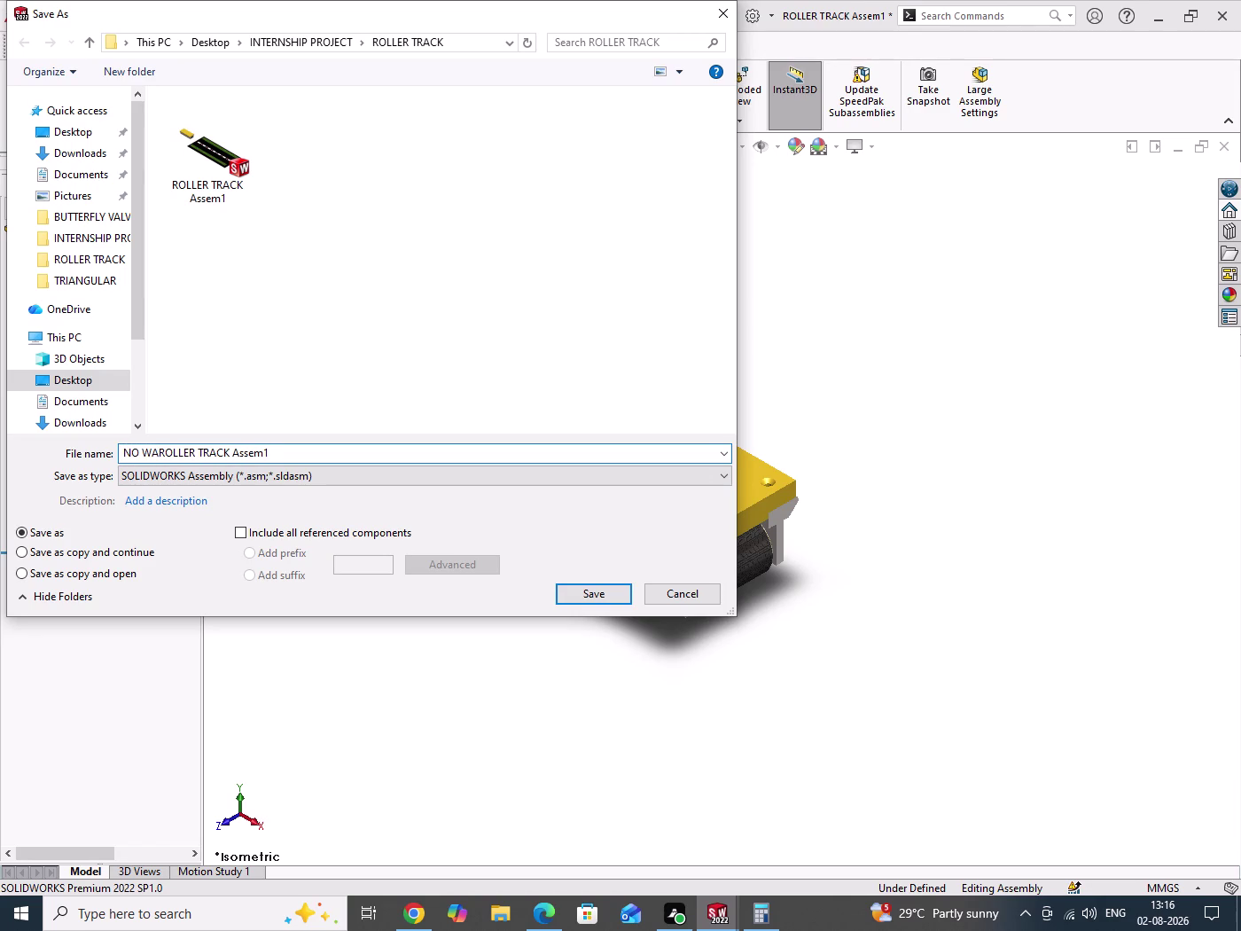